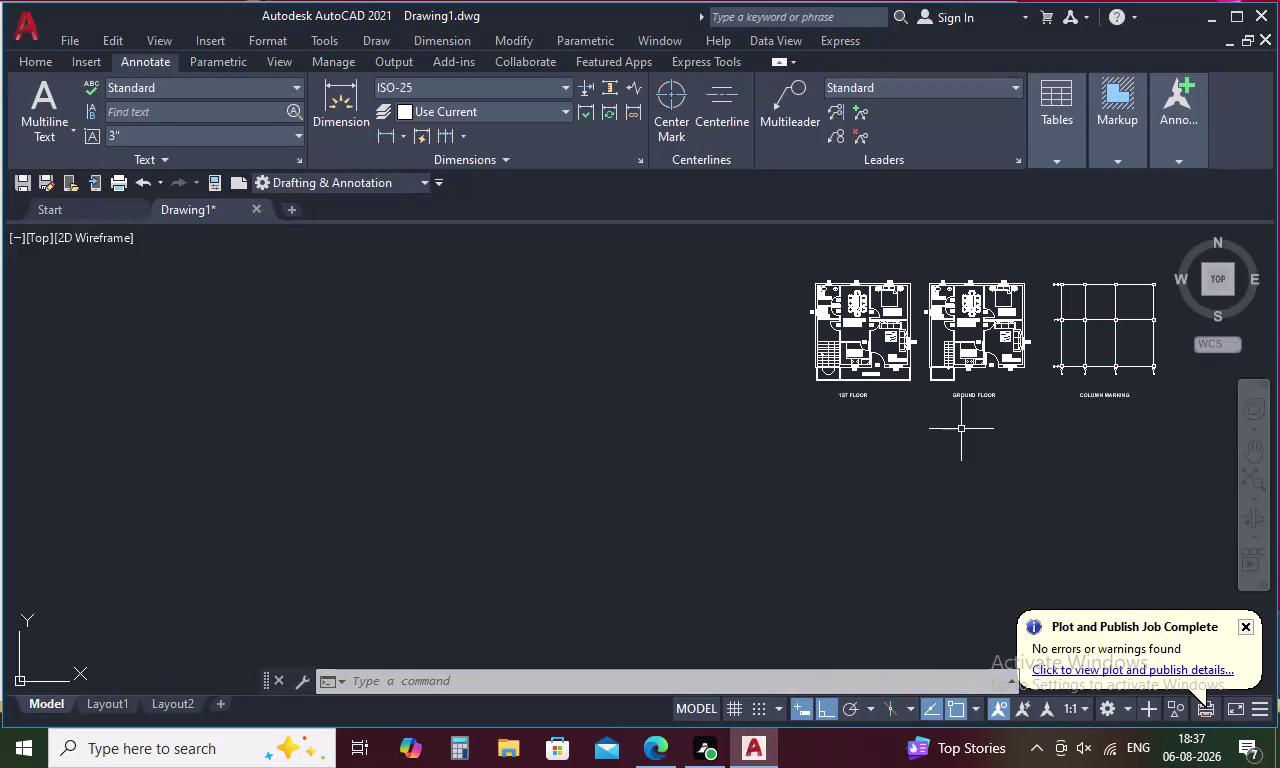
Frame the three floor plans and regenerate the drawing with REGEN.
middle_drag(961, 429, 888, 561)
scroll(up, 3)
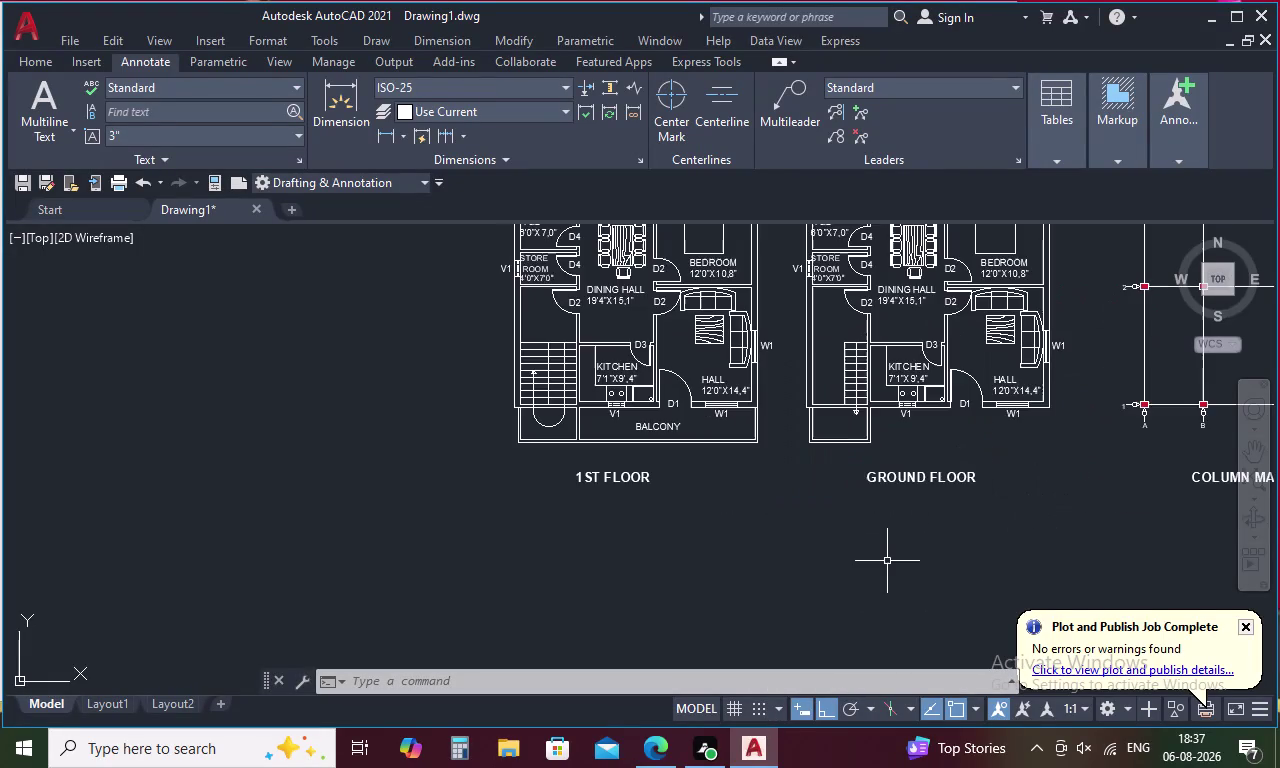
middle_drag(887, 561, 638, 654)
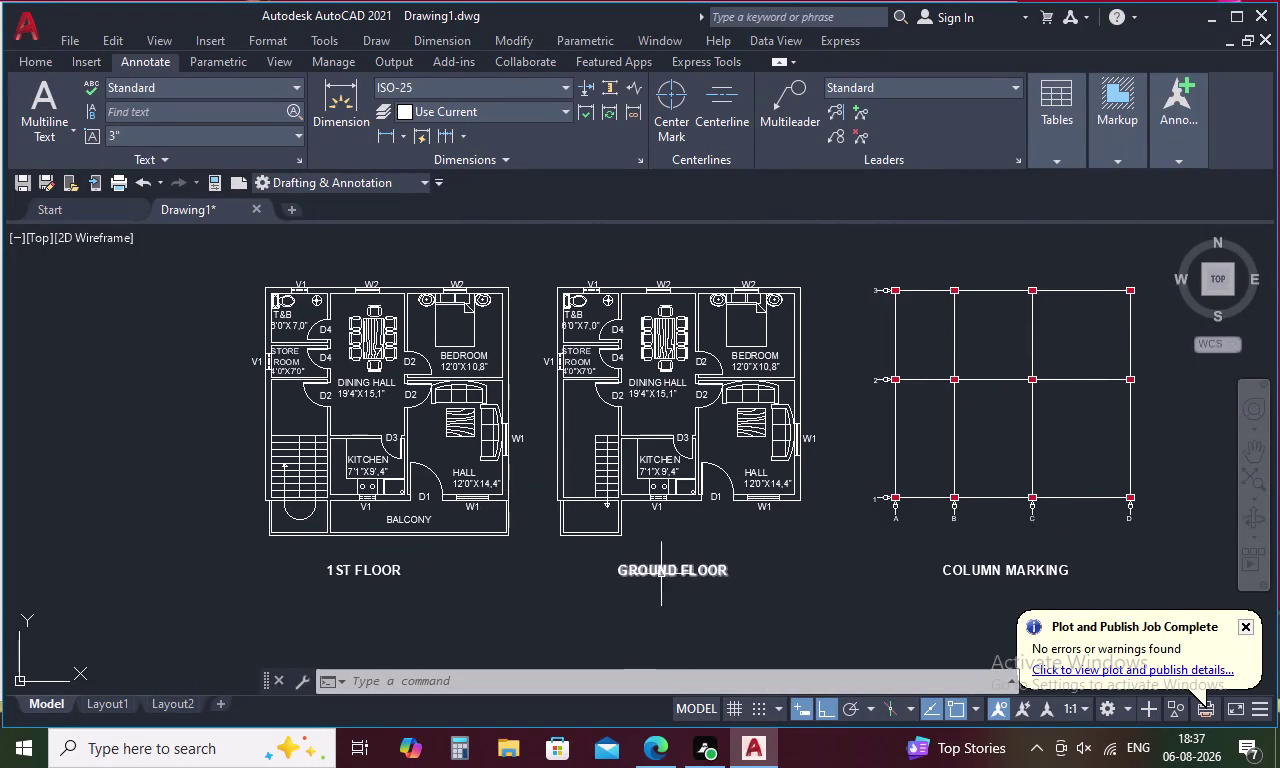
scroll(down, 3)
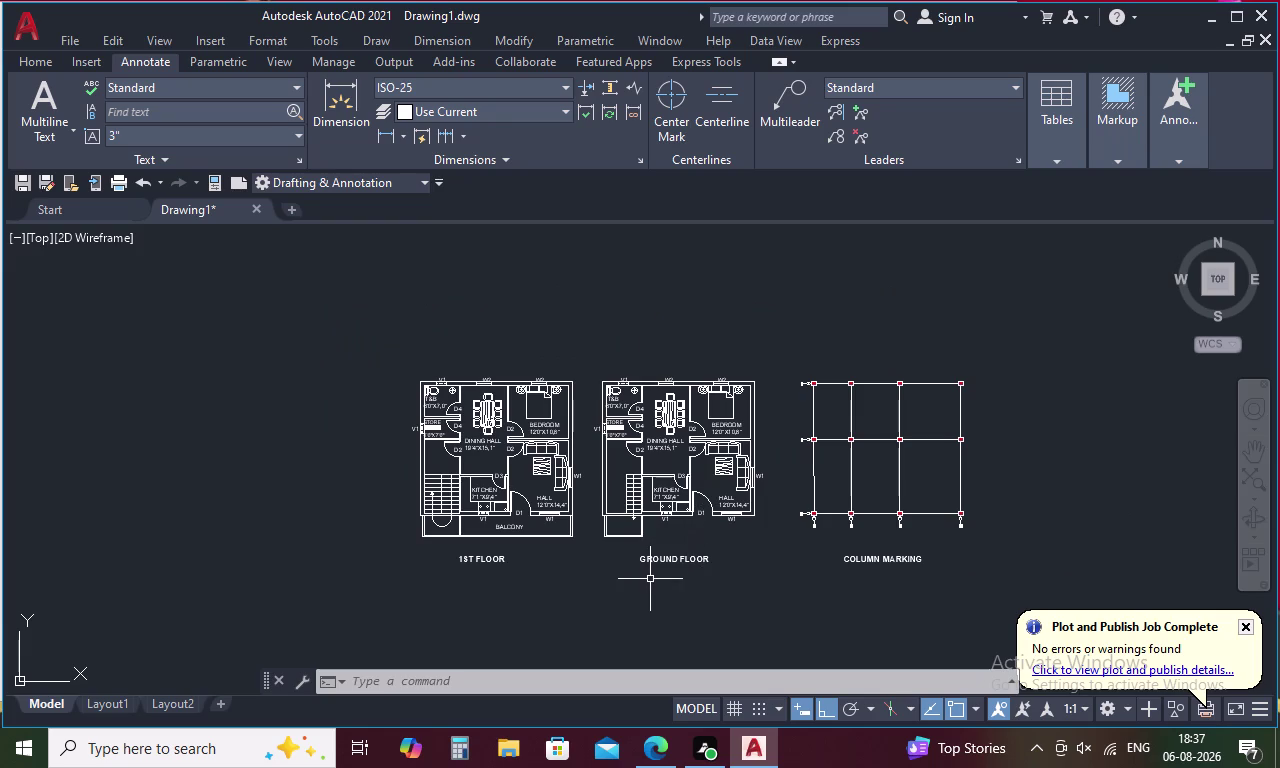
middle_drag(649, 576, 814, 526)
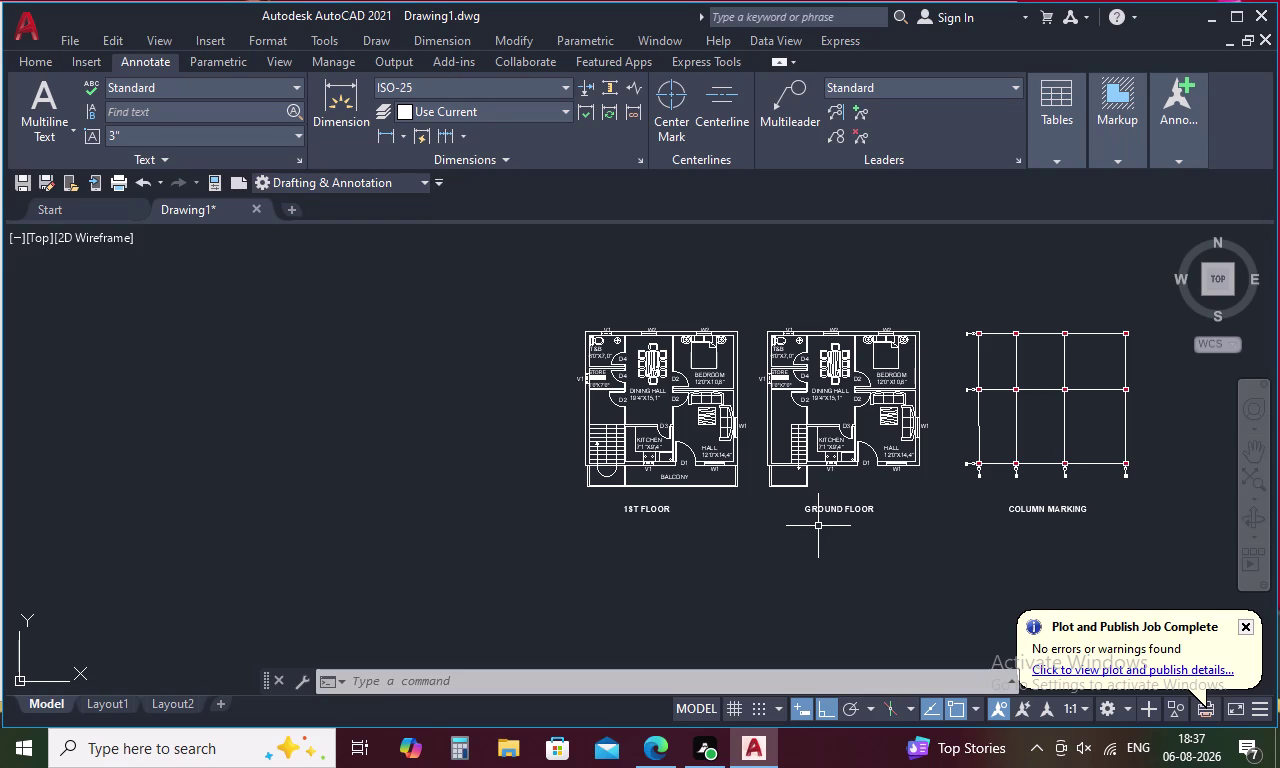
scroll(up, 3)
scroll(down, 3)
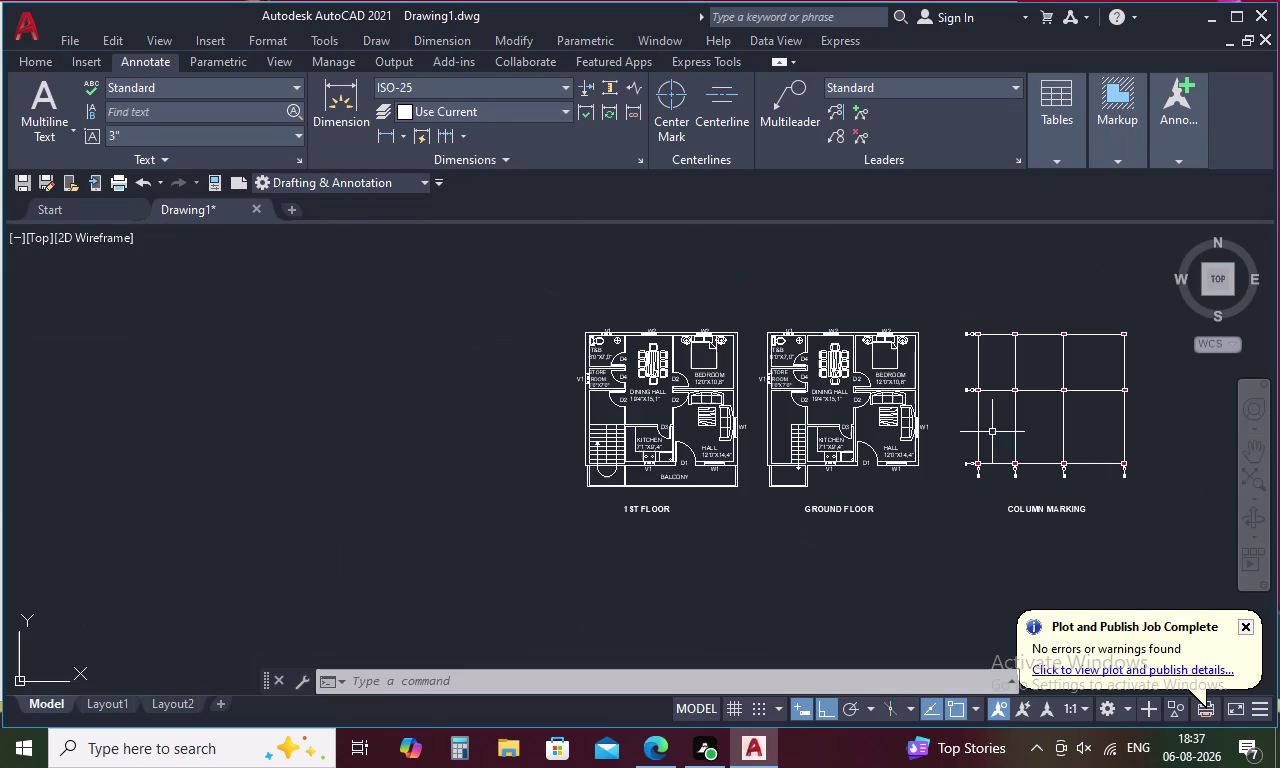
text(RE)
text(GE)
text(N)
key(space)
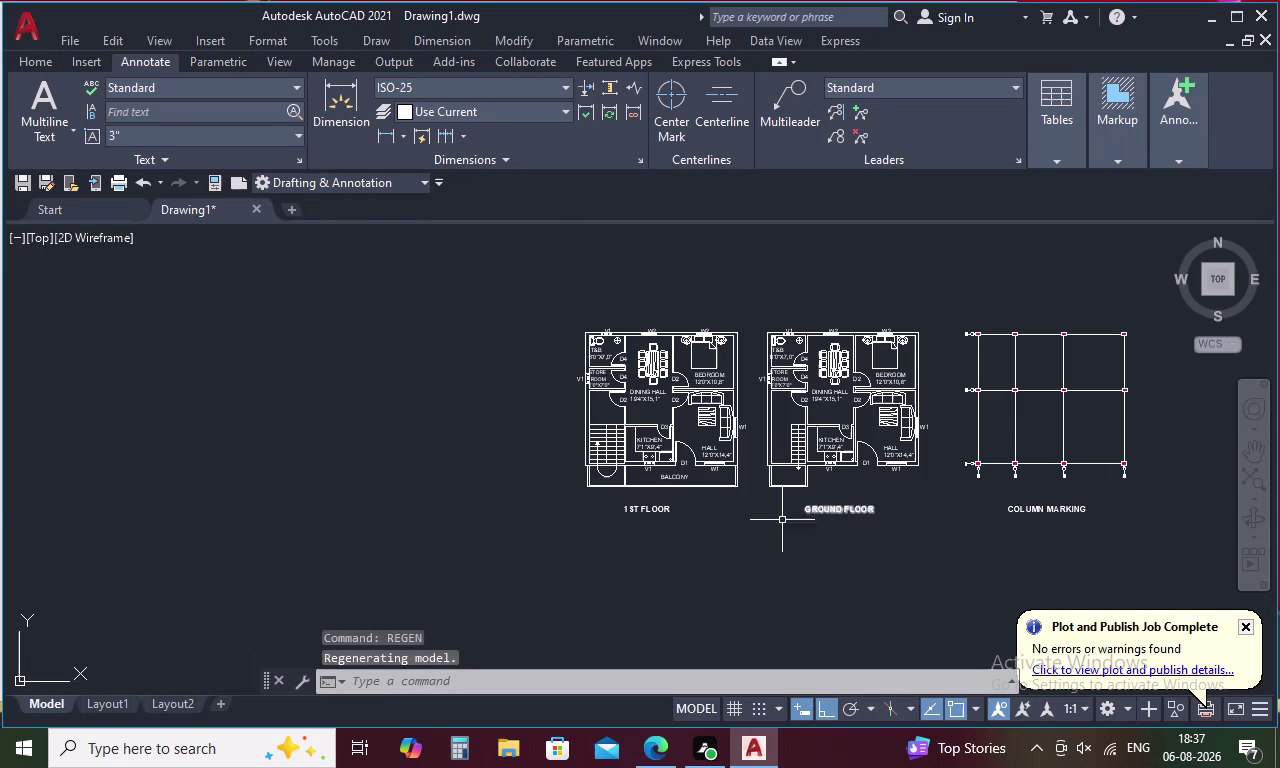
Zoom to the 1ST FLOOR plan and start an XLINE construction line.
middle_drag(623, 509, 657, 452)
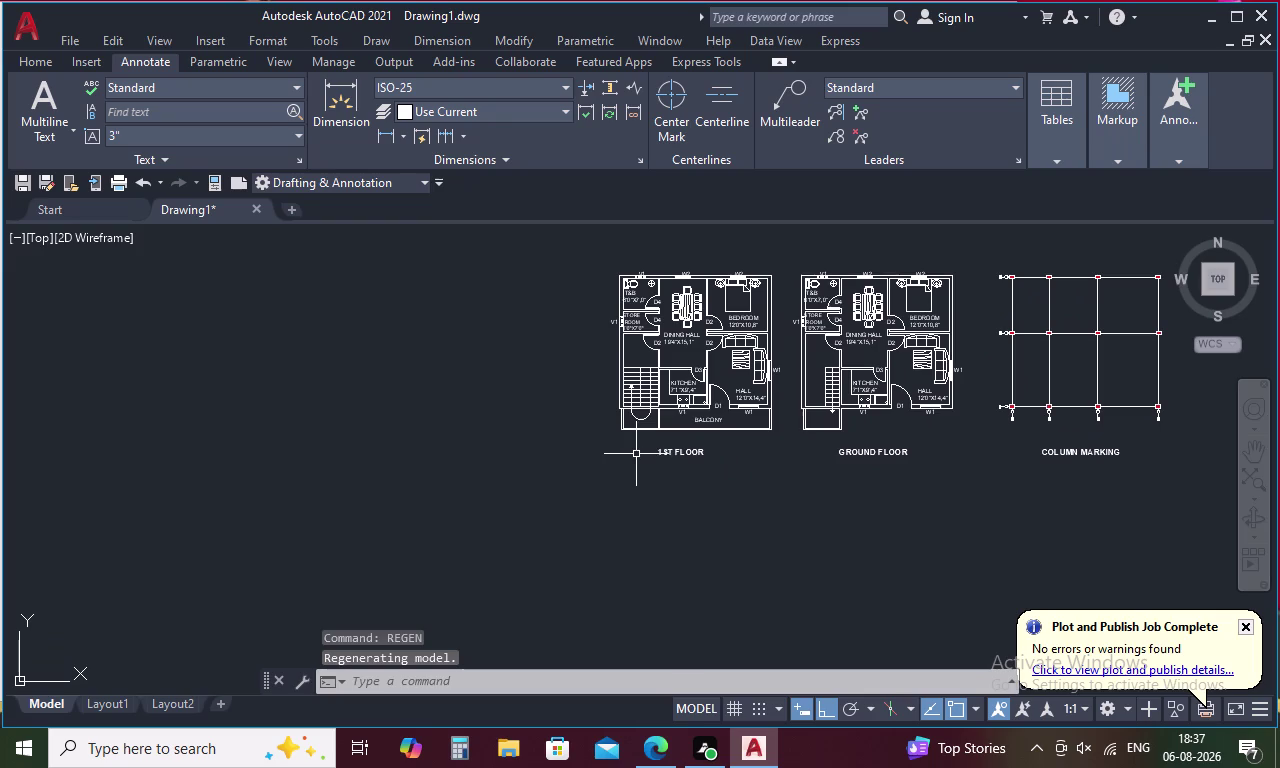
scroll(up, 3)
scroll(down, 3)
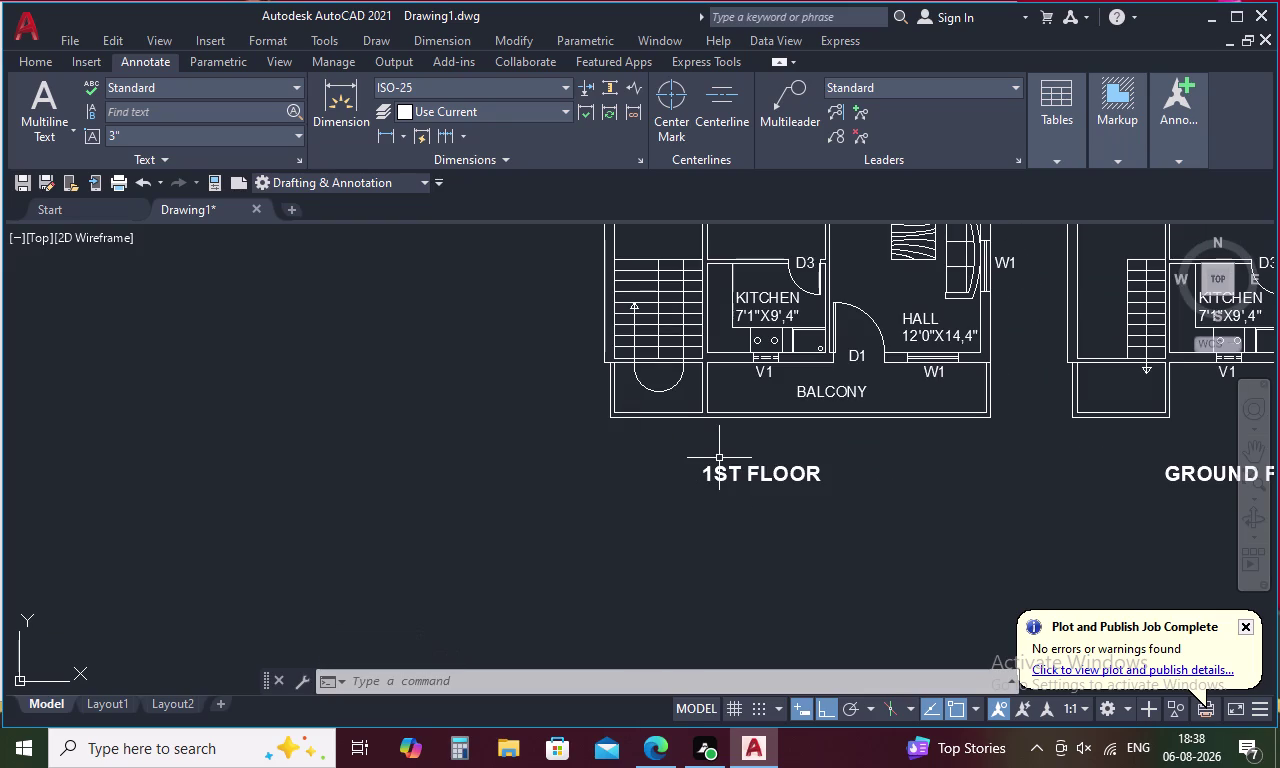
text(XL)
key(space)
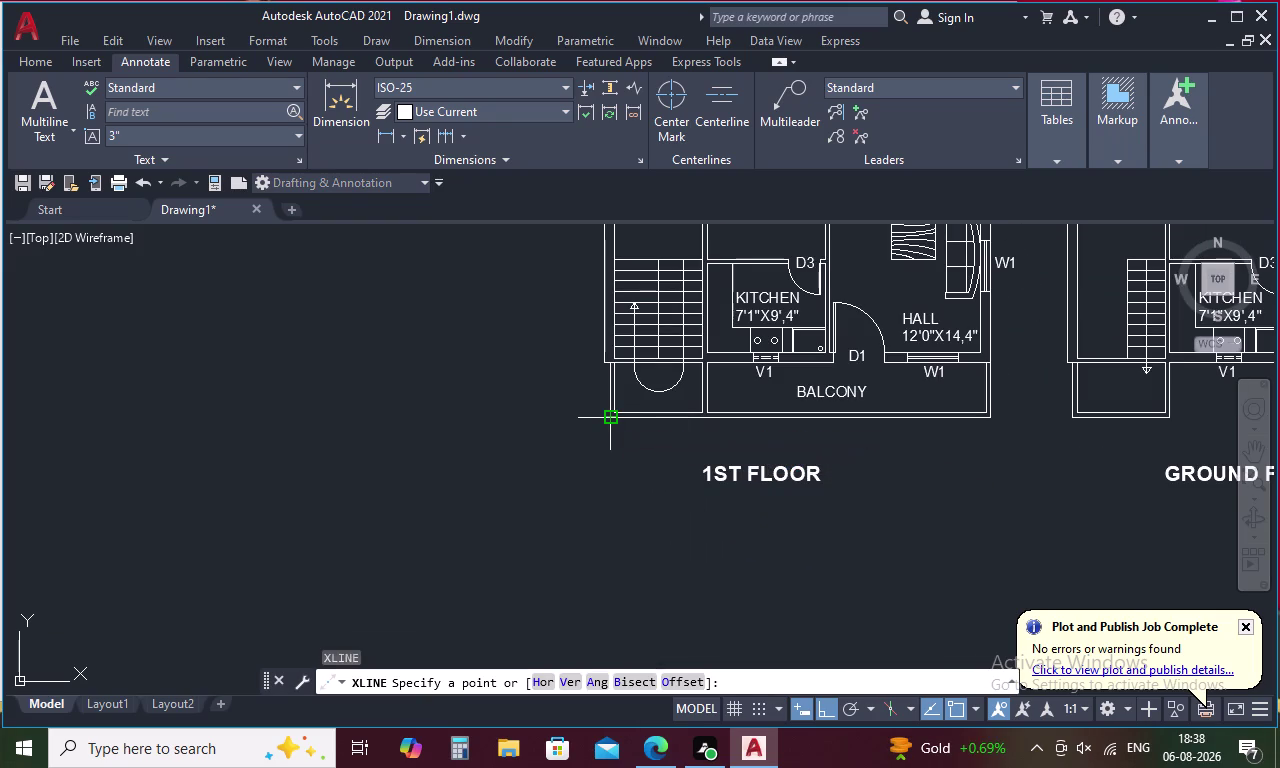
Place vertical construction lines through the 1ST FLOOR plan's left and right lower corners.
text(V)
key(space)
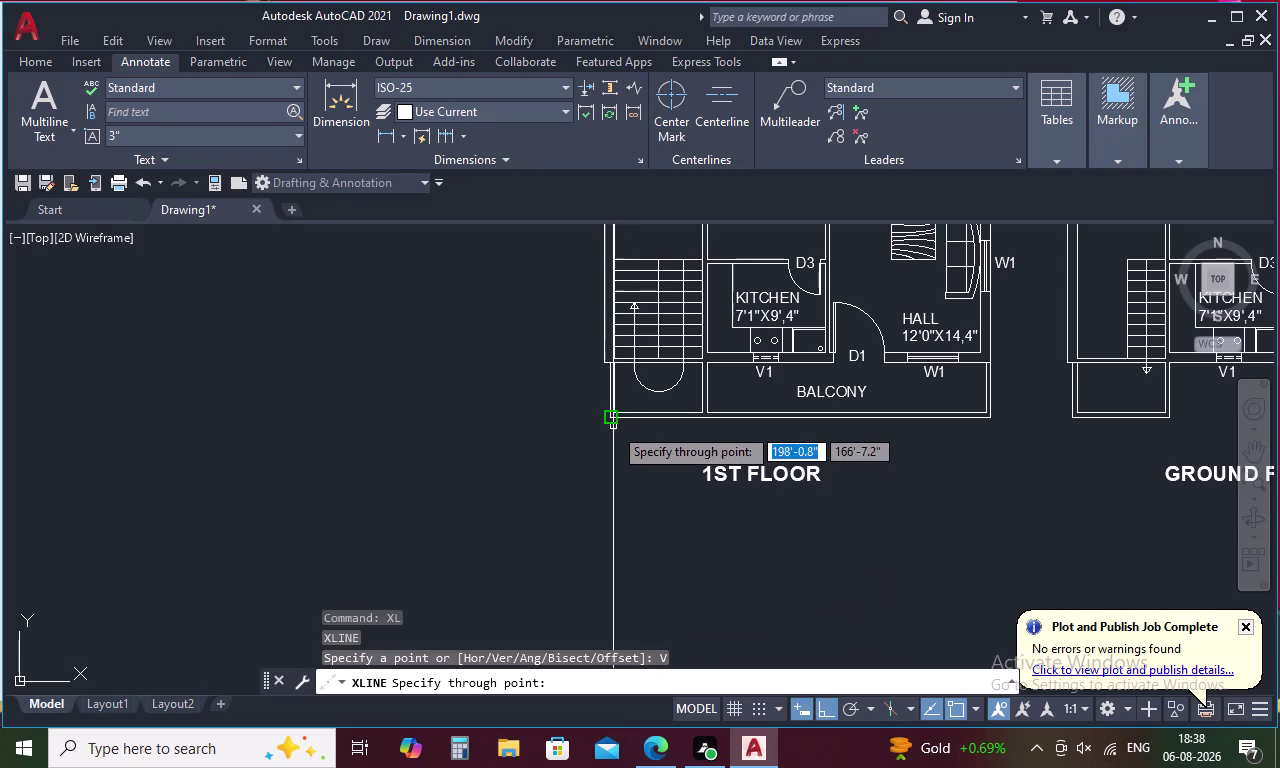
click(612, 416)
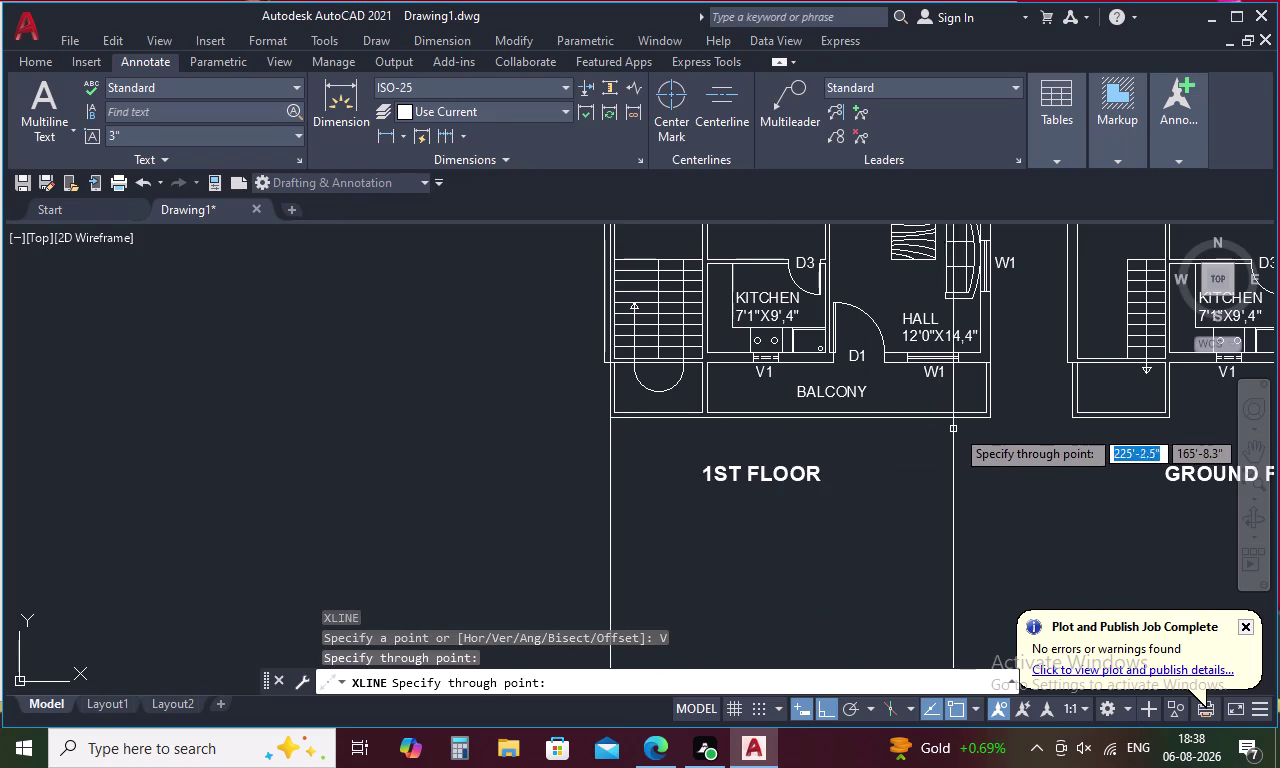
click(991, 421)
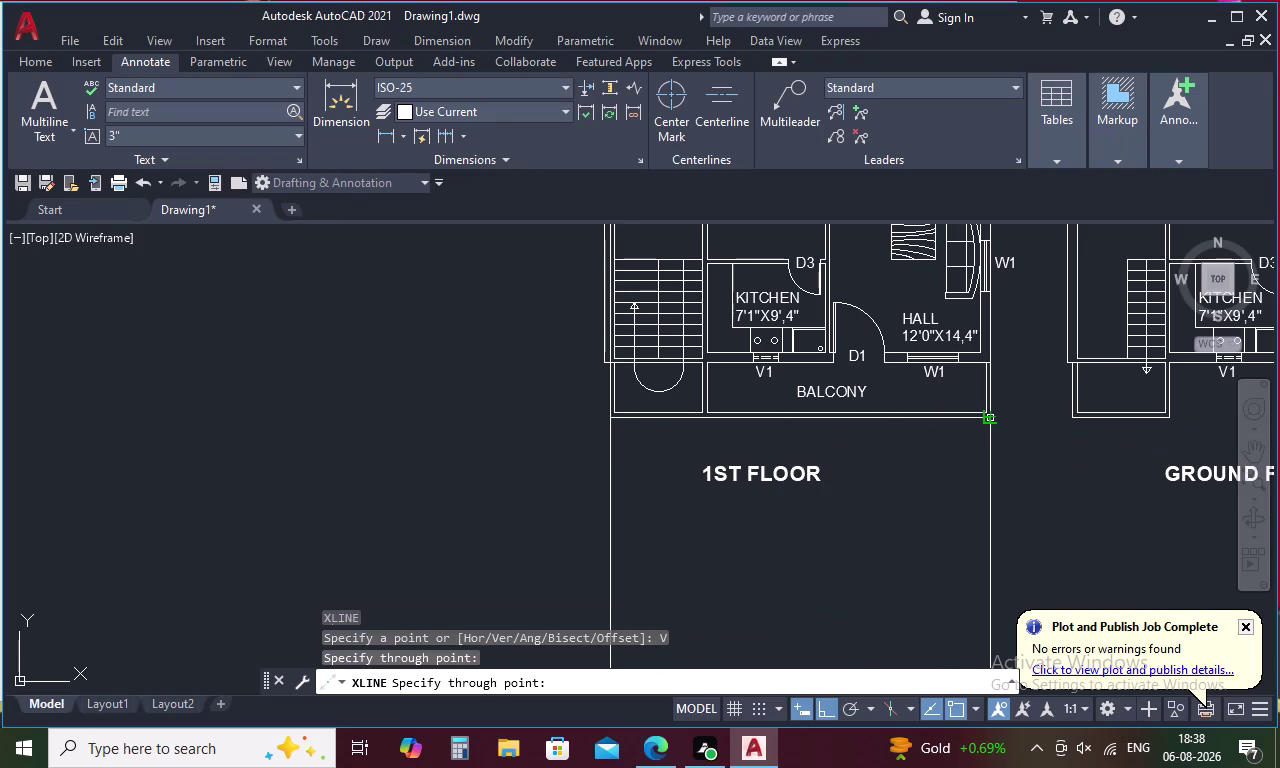
key(Escape)
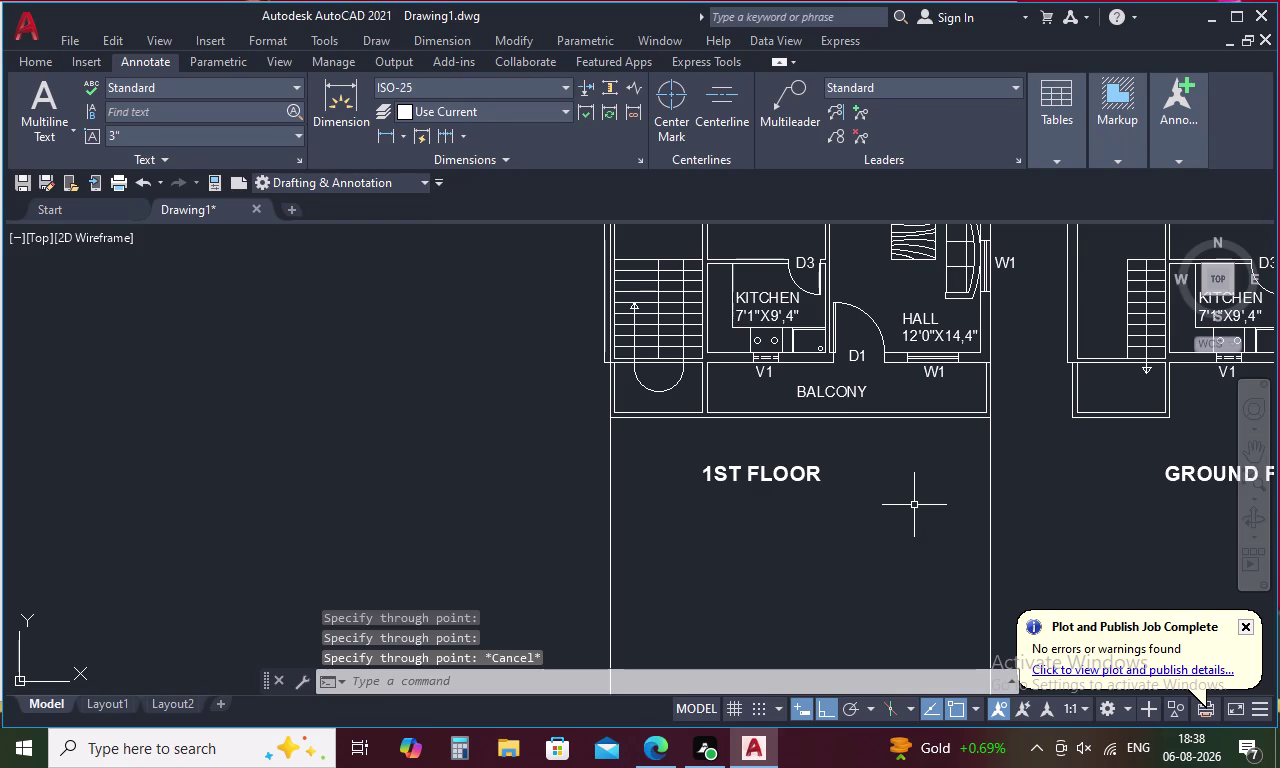
Place a horizontal construction line below the 1ST FLOOR plan.
text(XL)
key(space)
text(H)
key(space)
middle_drag(874, 564, 874, 473)
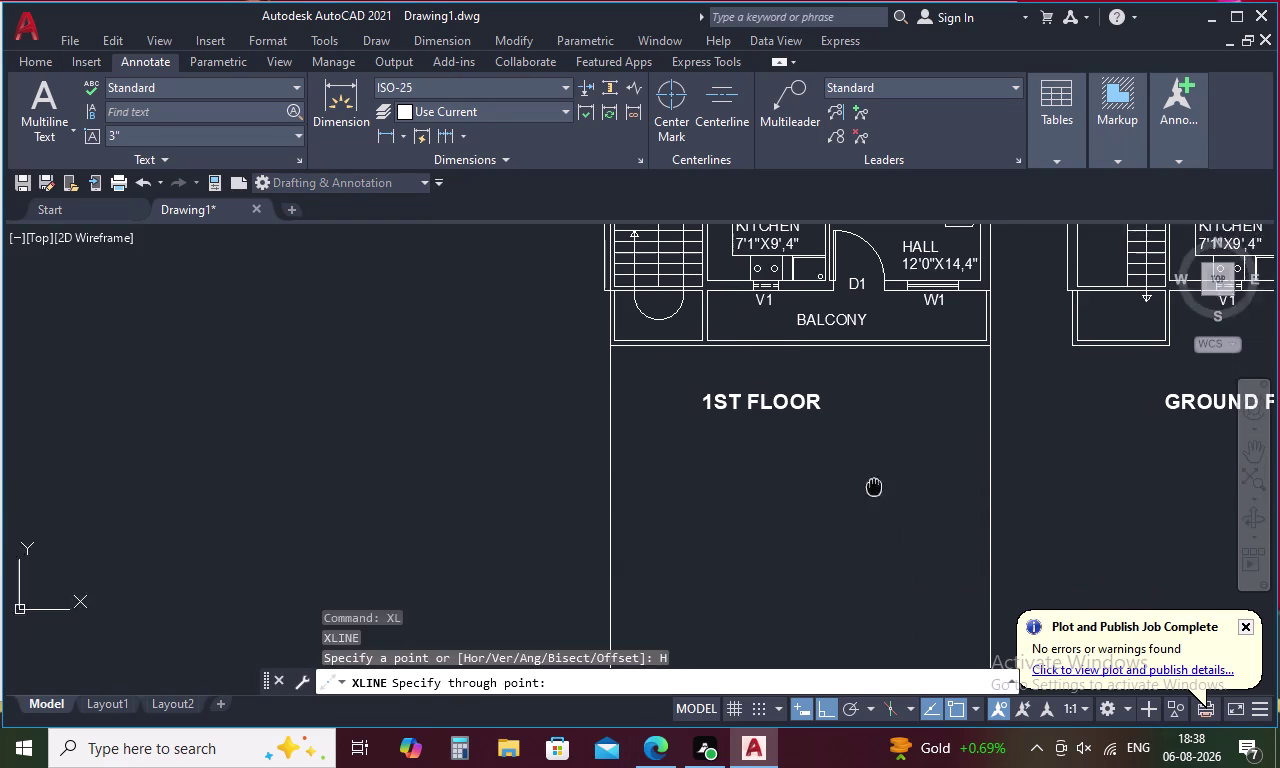
middle_drag(847, 597, 876, 449)
middle_drag(852, 544, 867, 464)
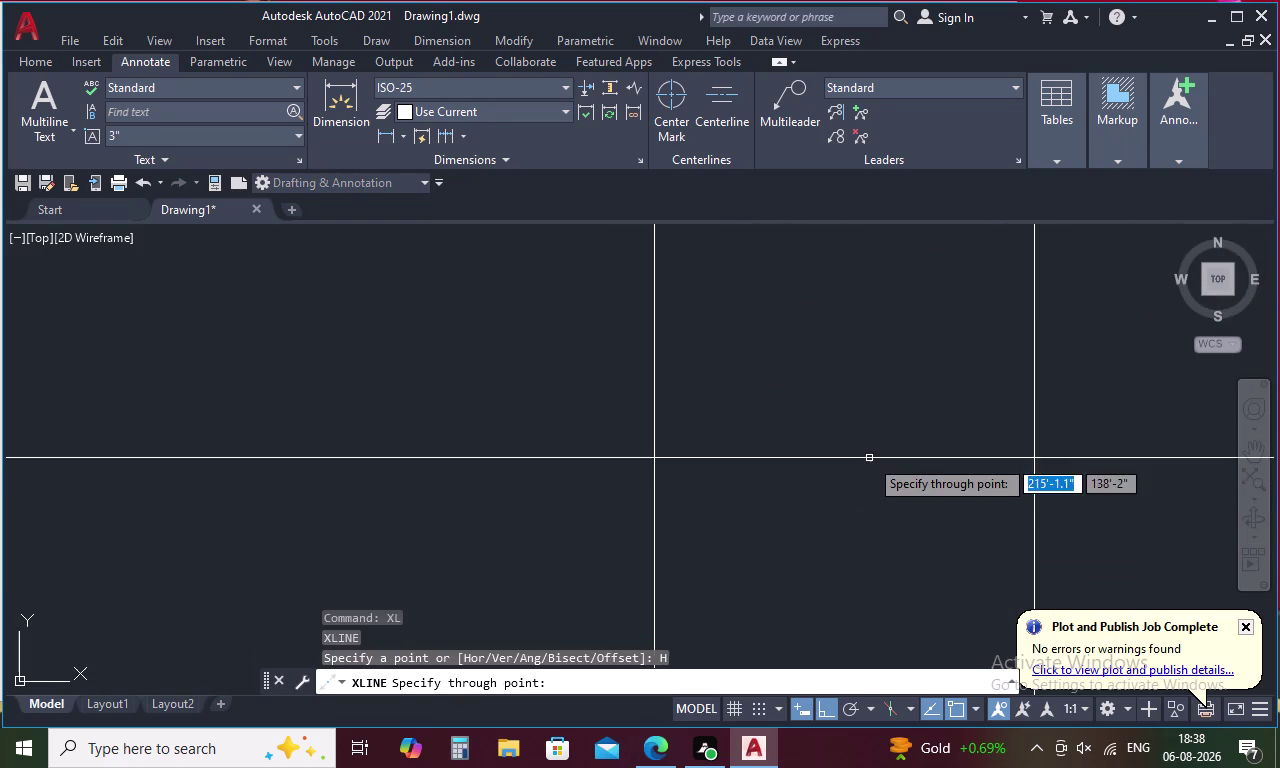
click(860, 502)
key(Escape)
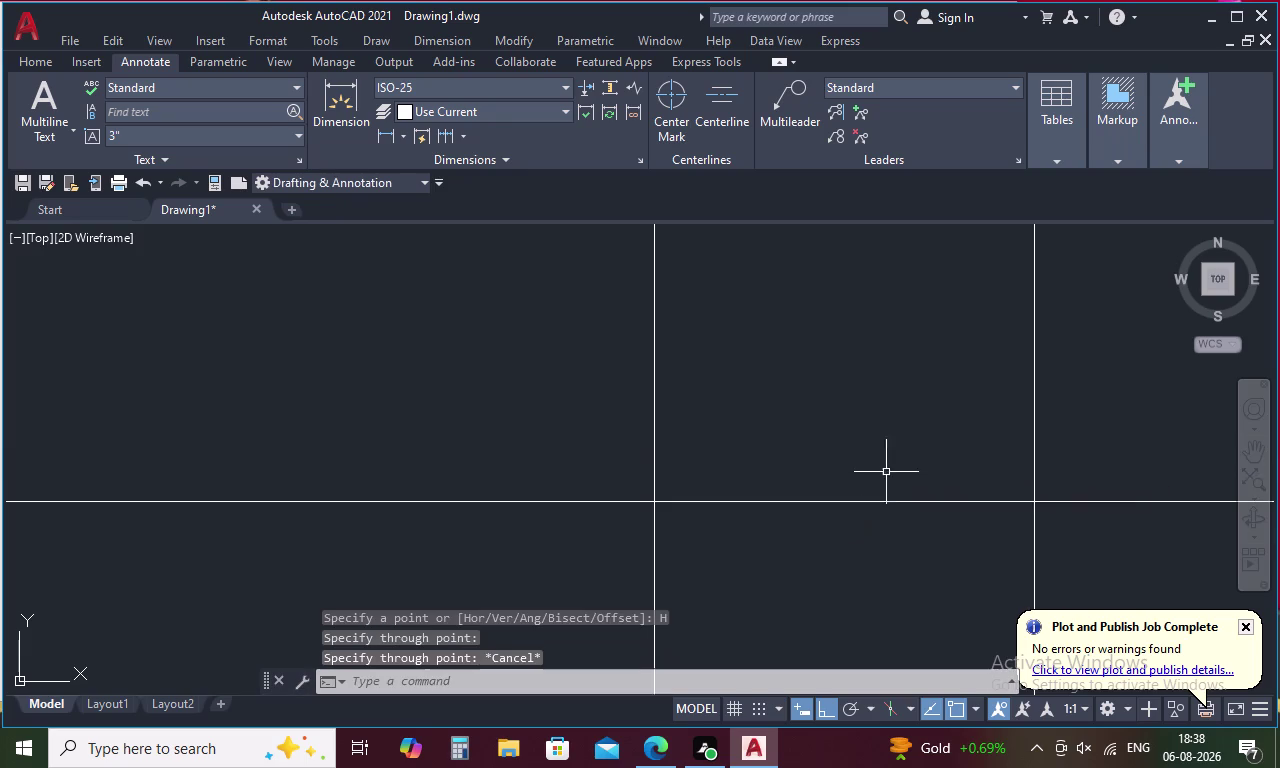
scroll(down, 3)
middle_drag(903, 420, 887, 461)
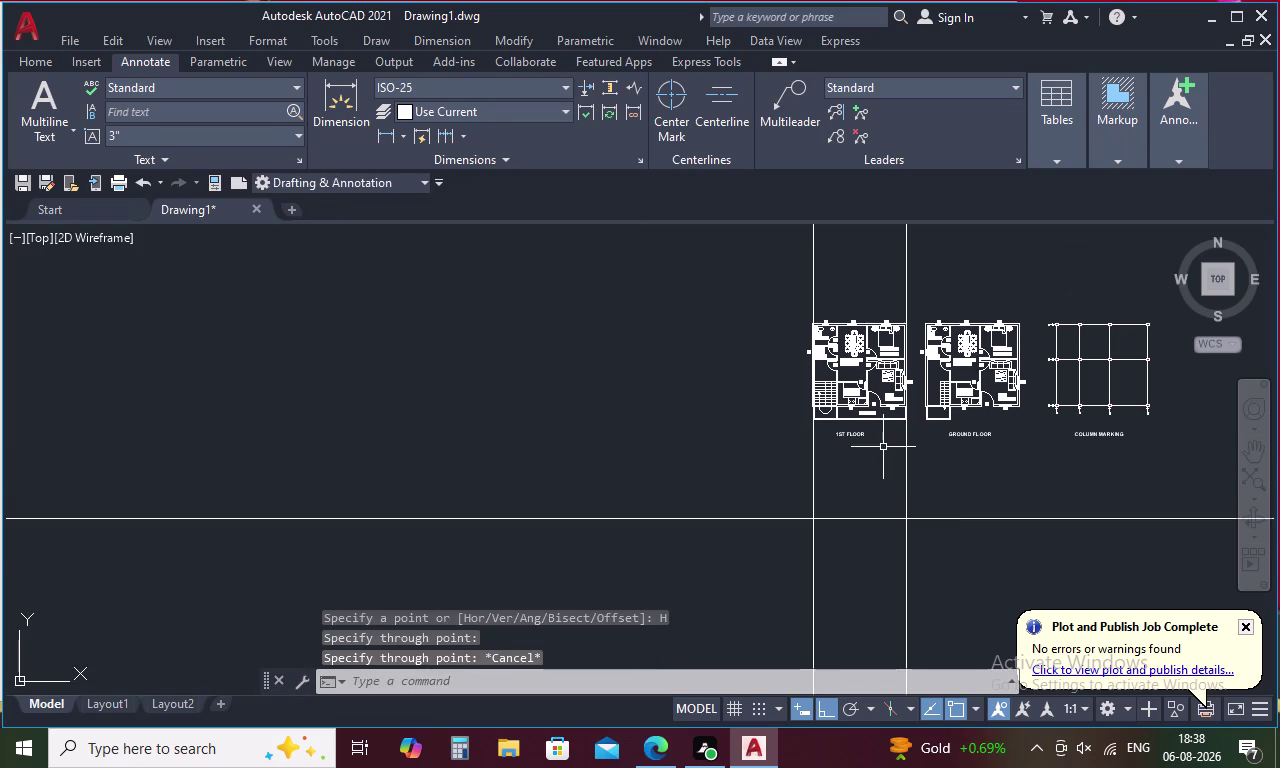
scroll(up, 3)
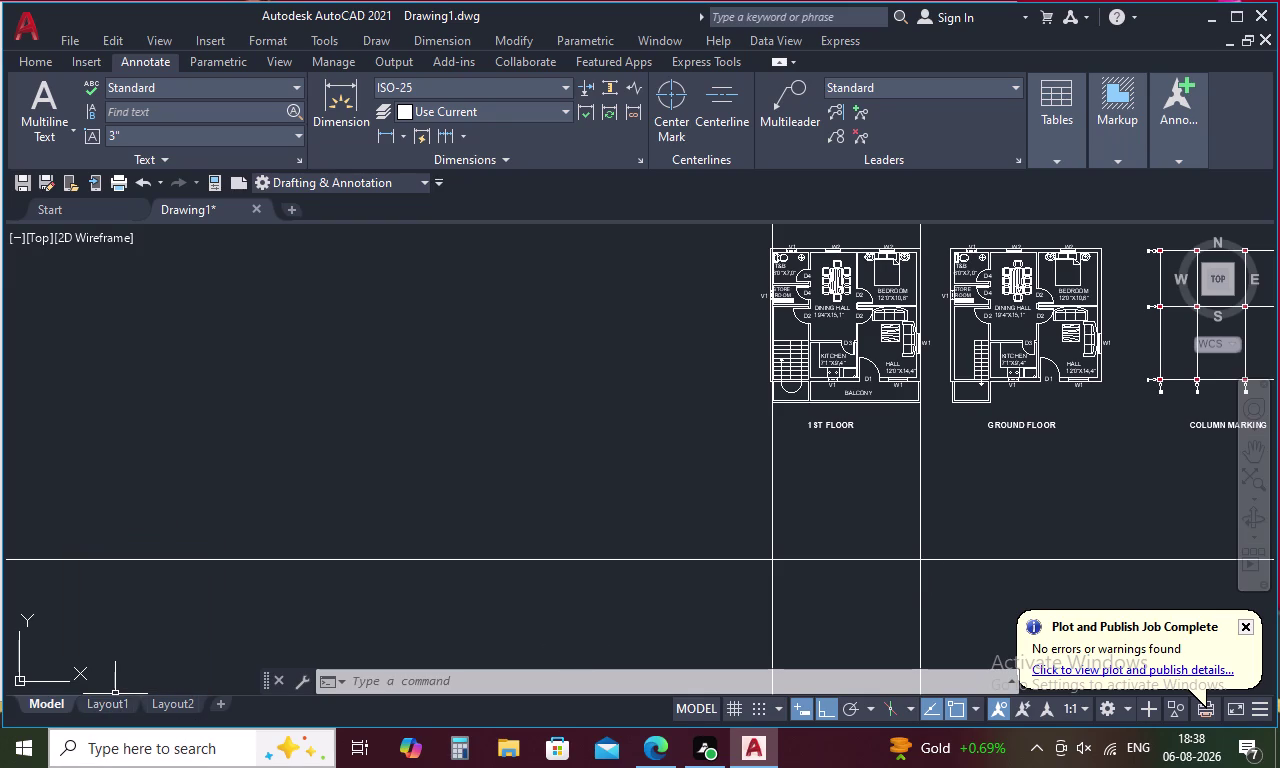
Trim the horizontal construction line's ends left and right of the plan.
key(t)
text(R)
key(space)
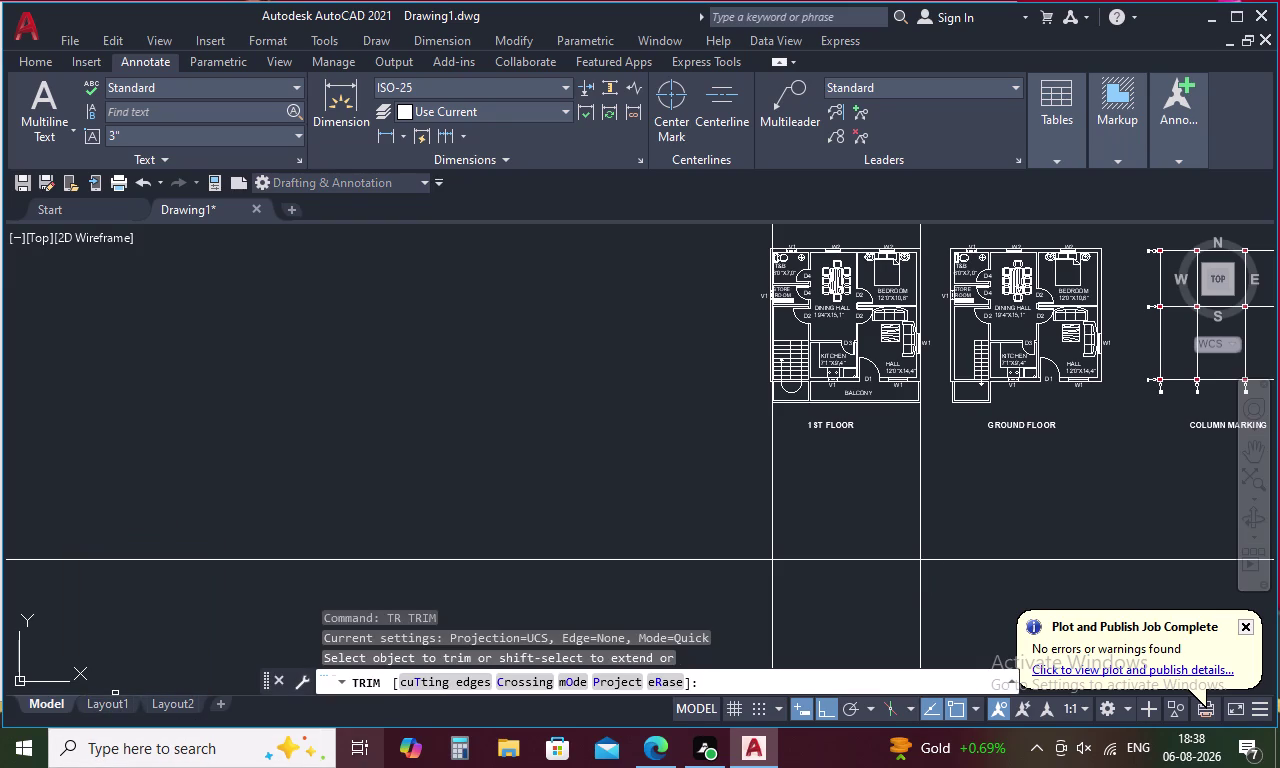
drag(650, 523, 640, 575)
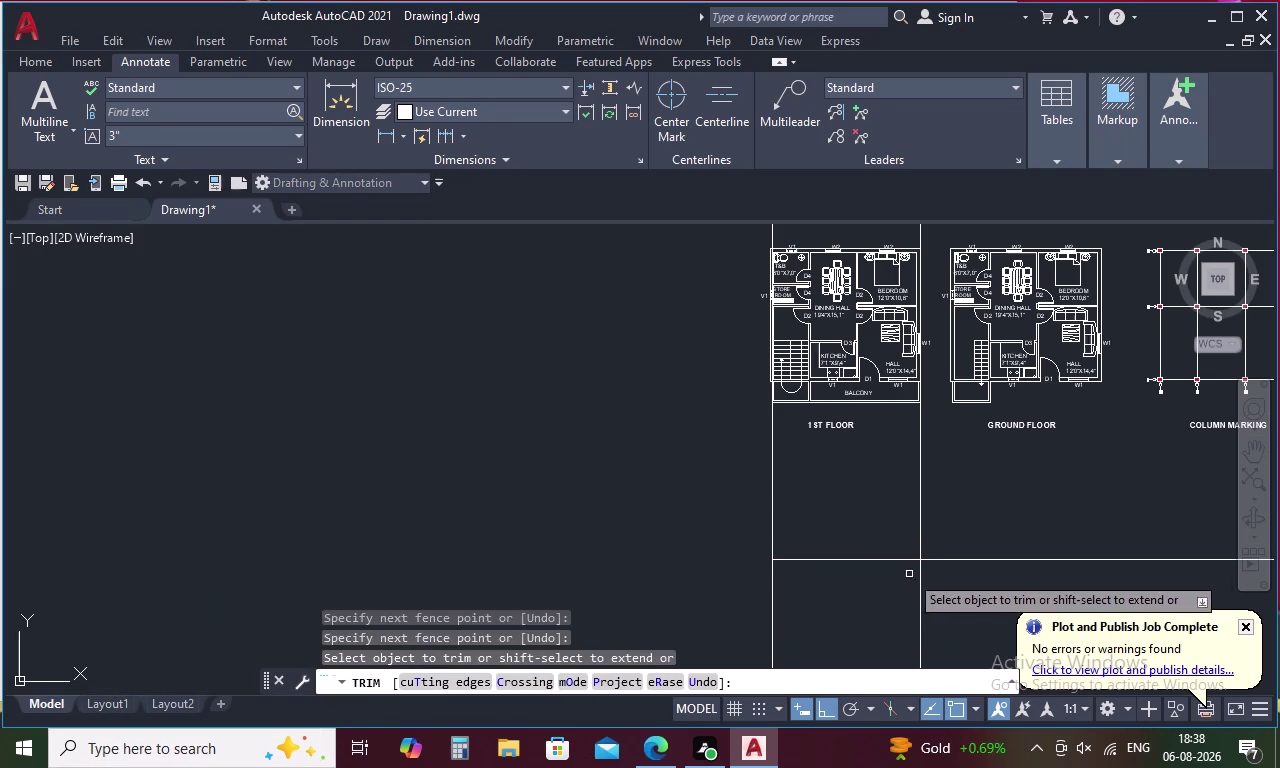
drag(996, 540, 1018, 600)
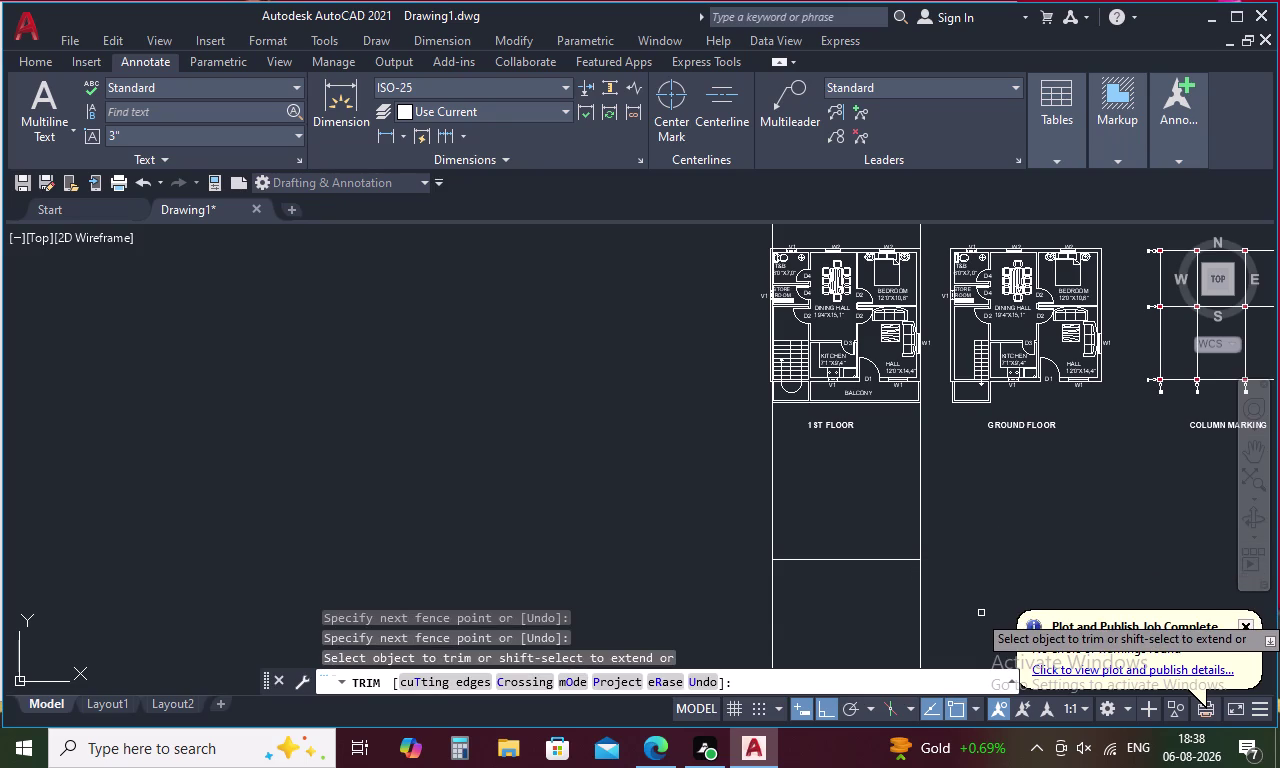
key(Escape)
Begin an offset with distance 2, then cancel it.
key(o)
key(space)
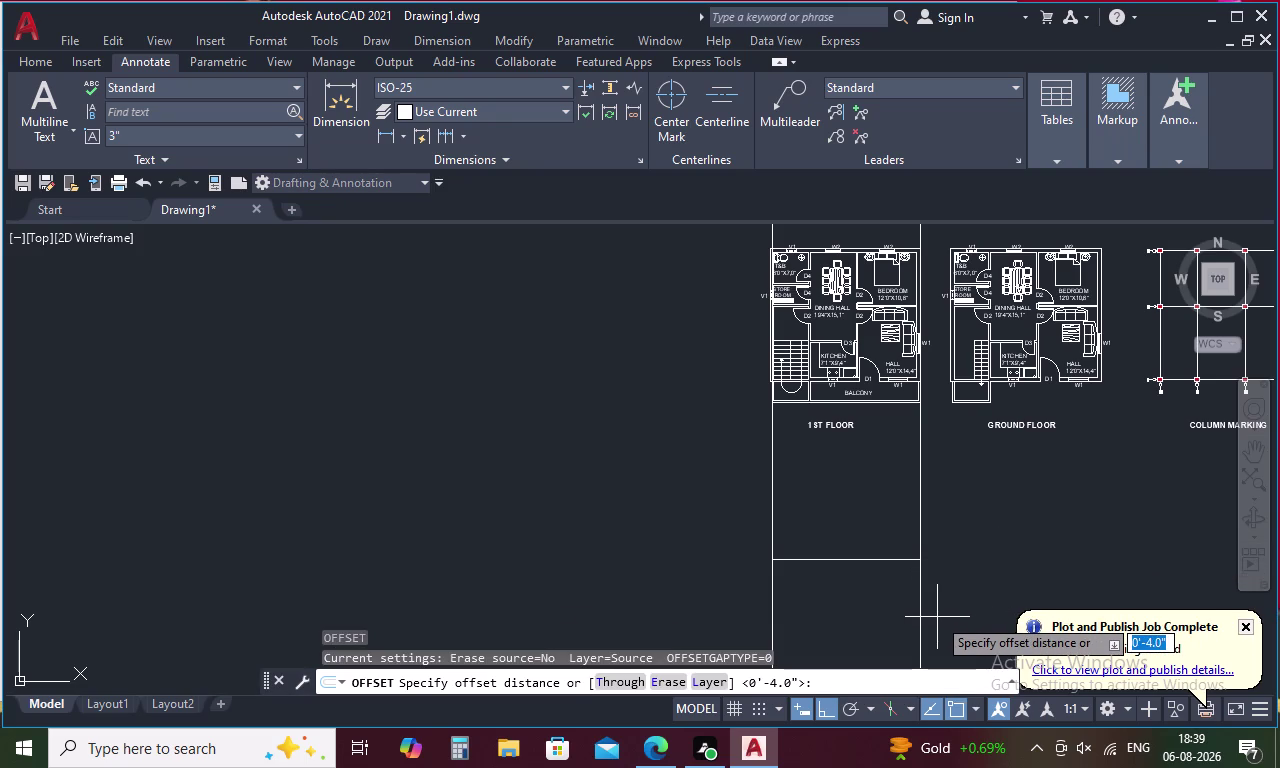
key(2)
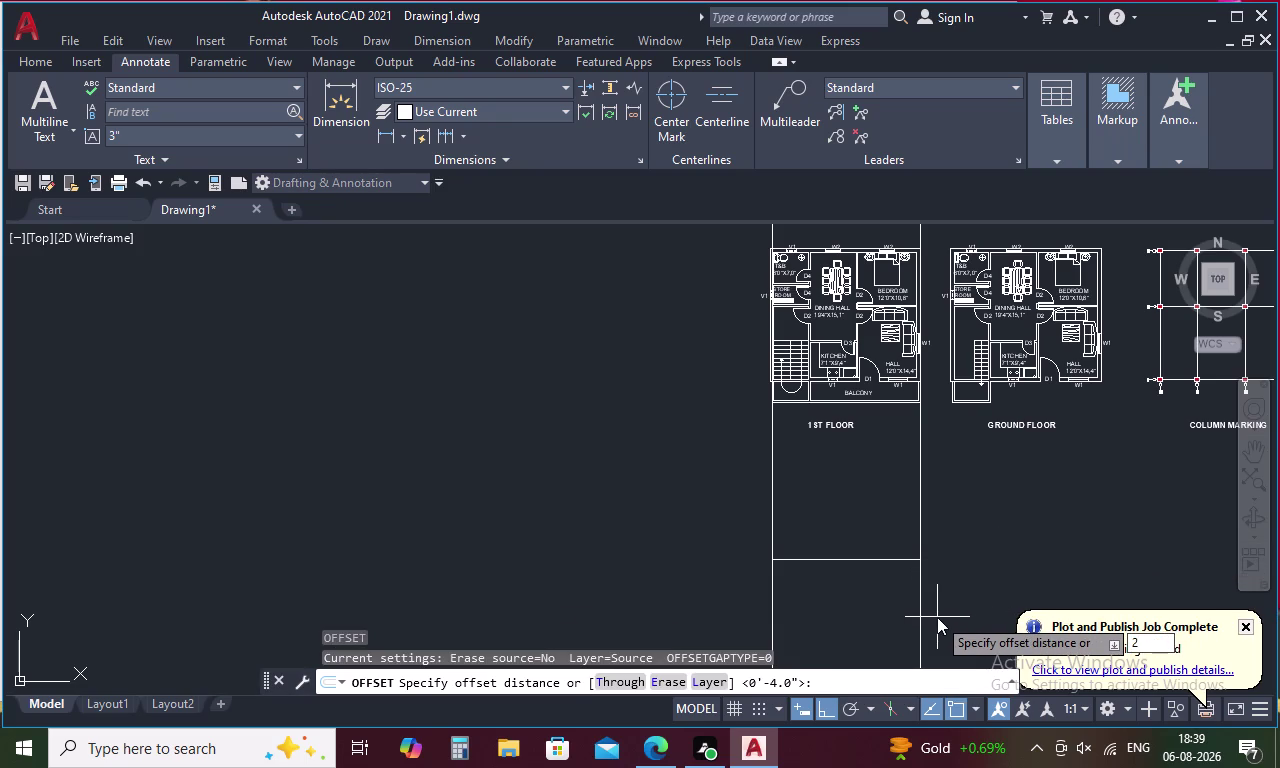
key(Escape)
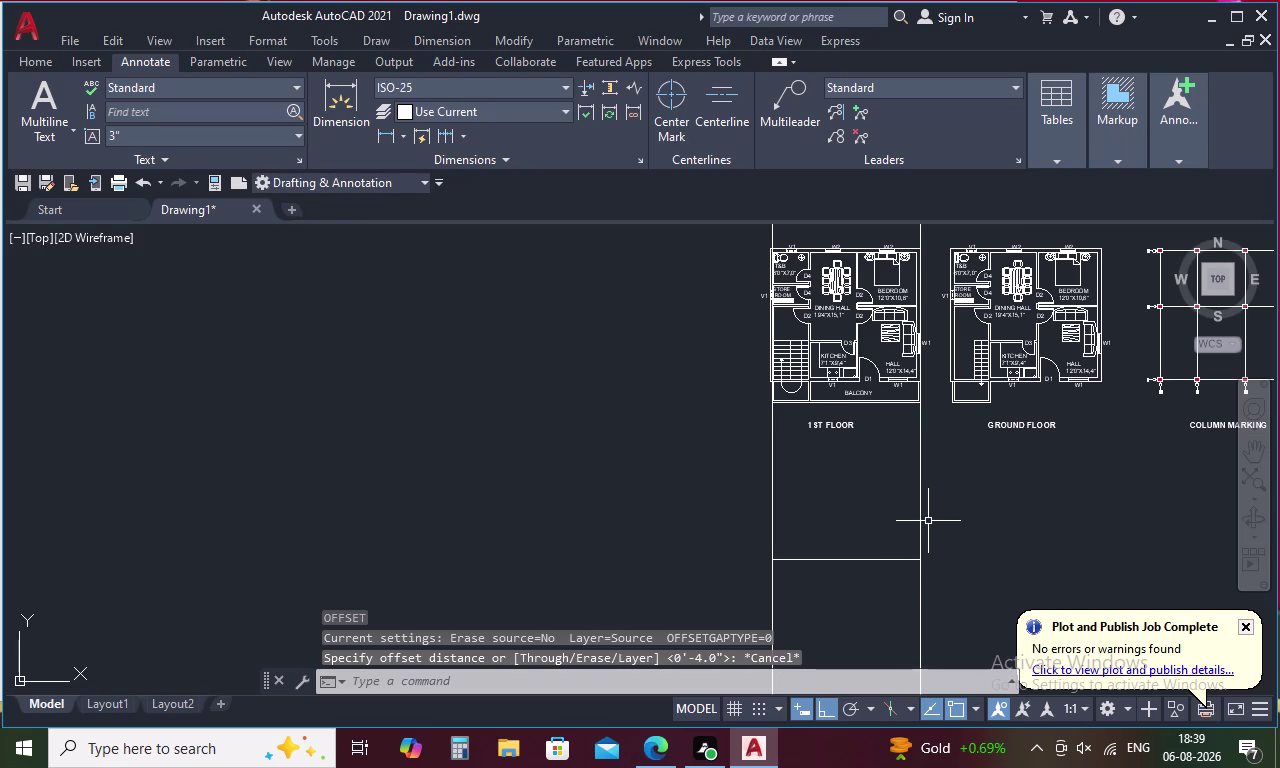
key(Escape)
Select and erase the three construction lines around the 1ST FLOOR plan.
drag(958, 488, 779, 488)
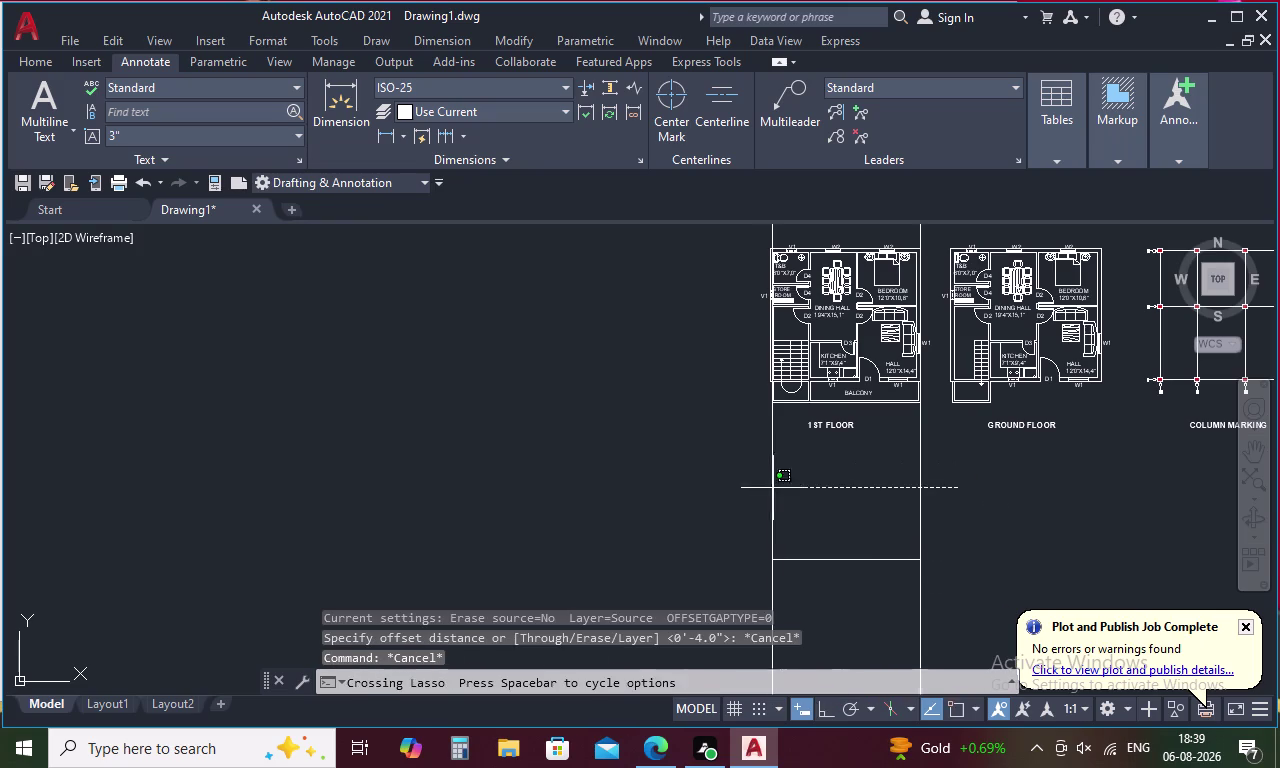
drag(779, 488, 676, 487)
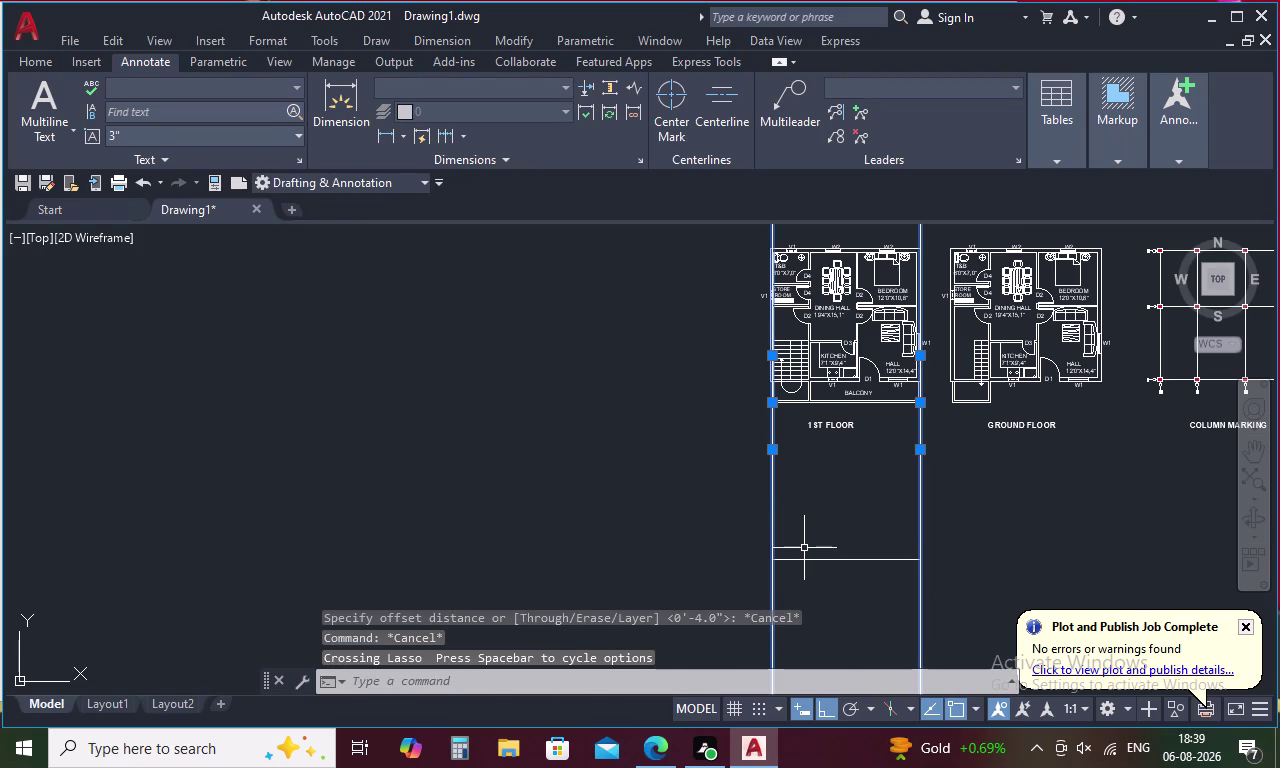
click(812, 557)
click(815, 560)
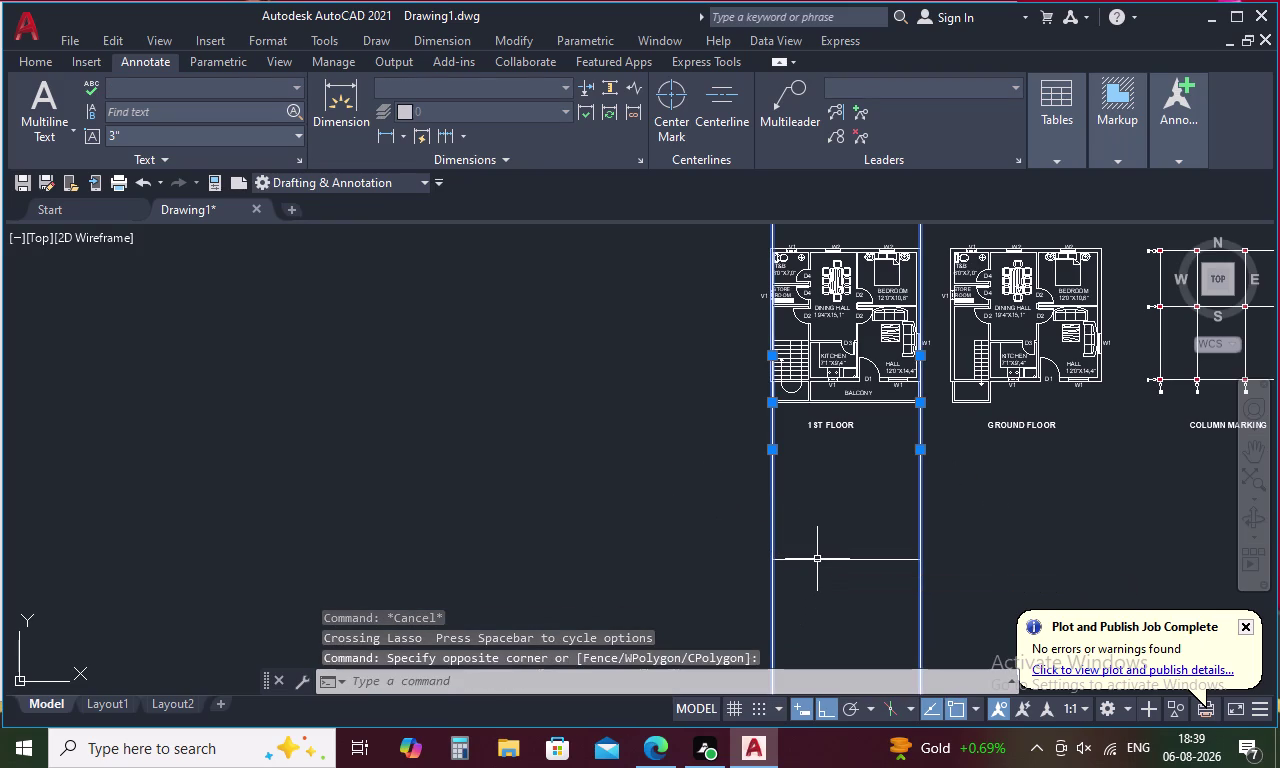
click(817, 559)
key(Delete)
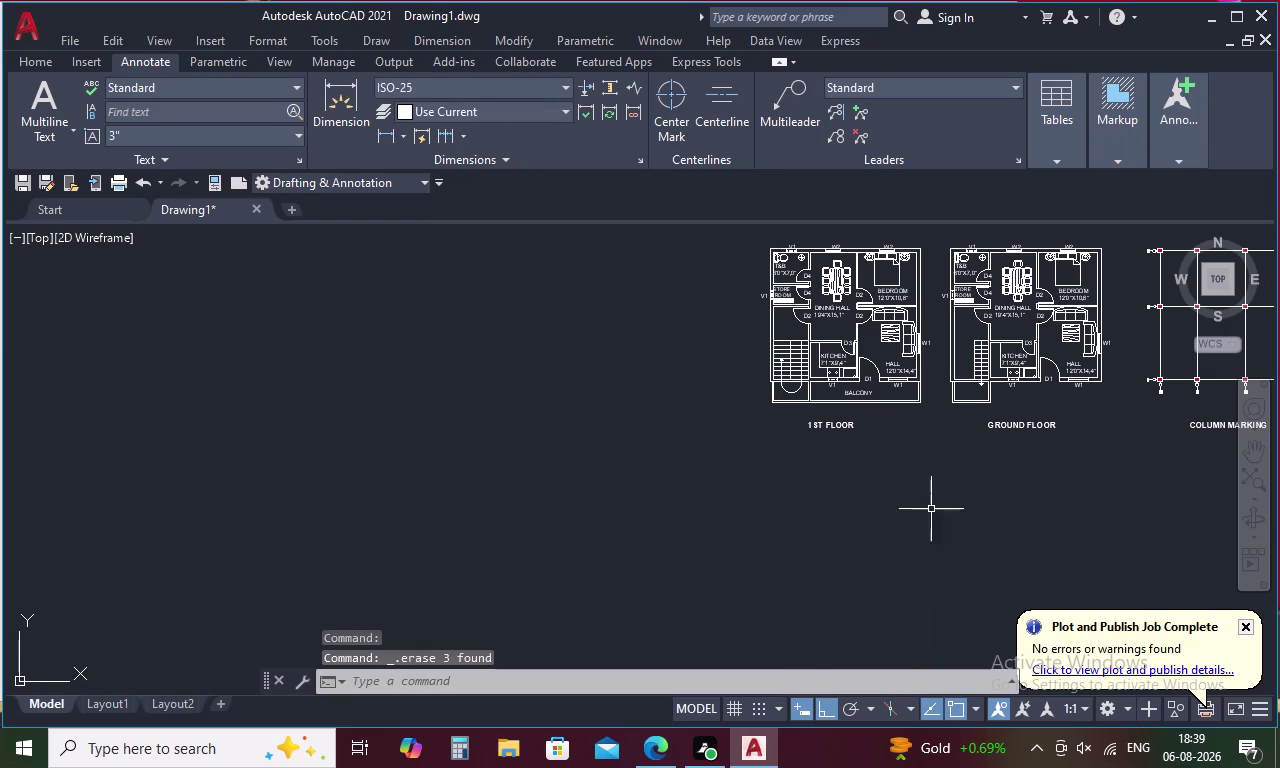
Start a new XLINE construction line.
key(l)
key(Escape)
text(XL)
key(space)
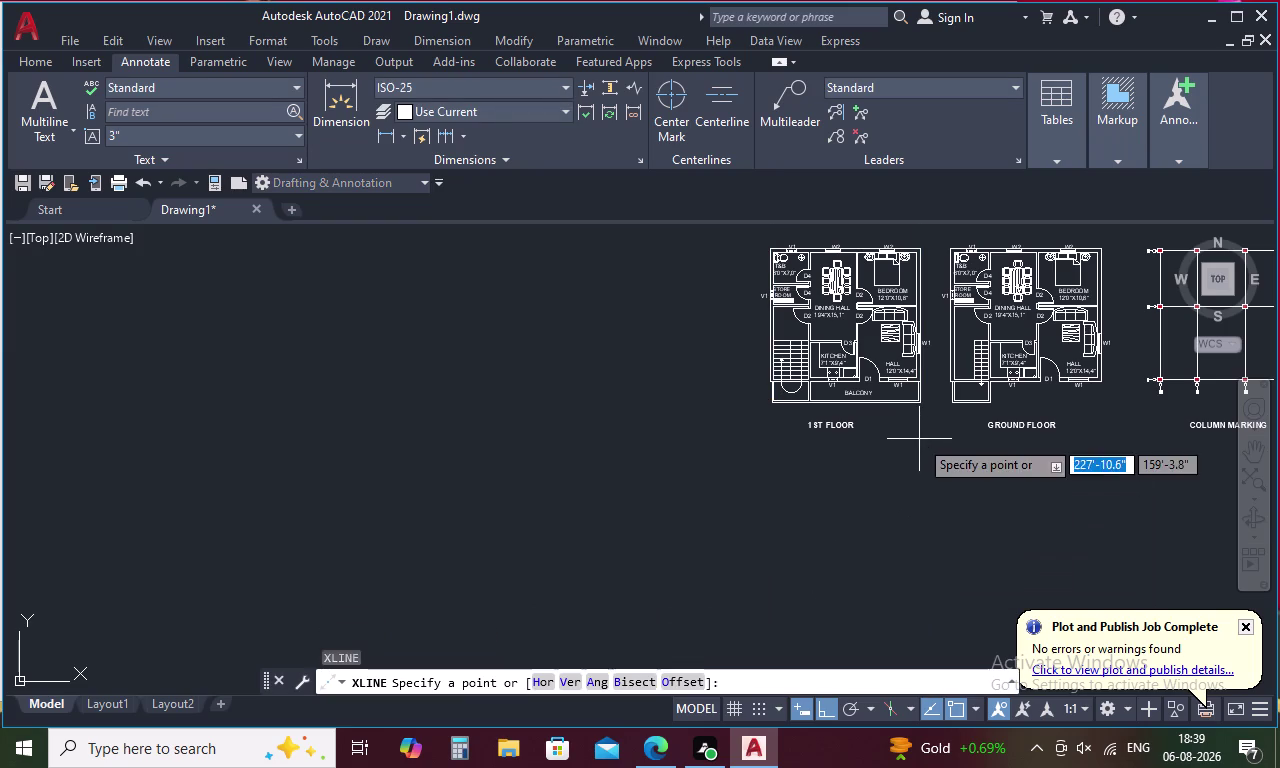
Drop vertical construction lines through the ground-floor plan's left and right outer walls.
scroll(up, 3)
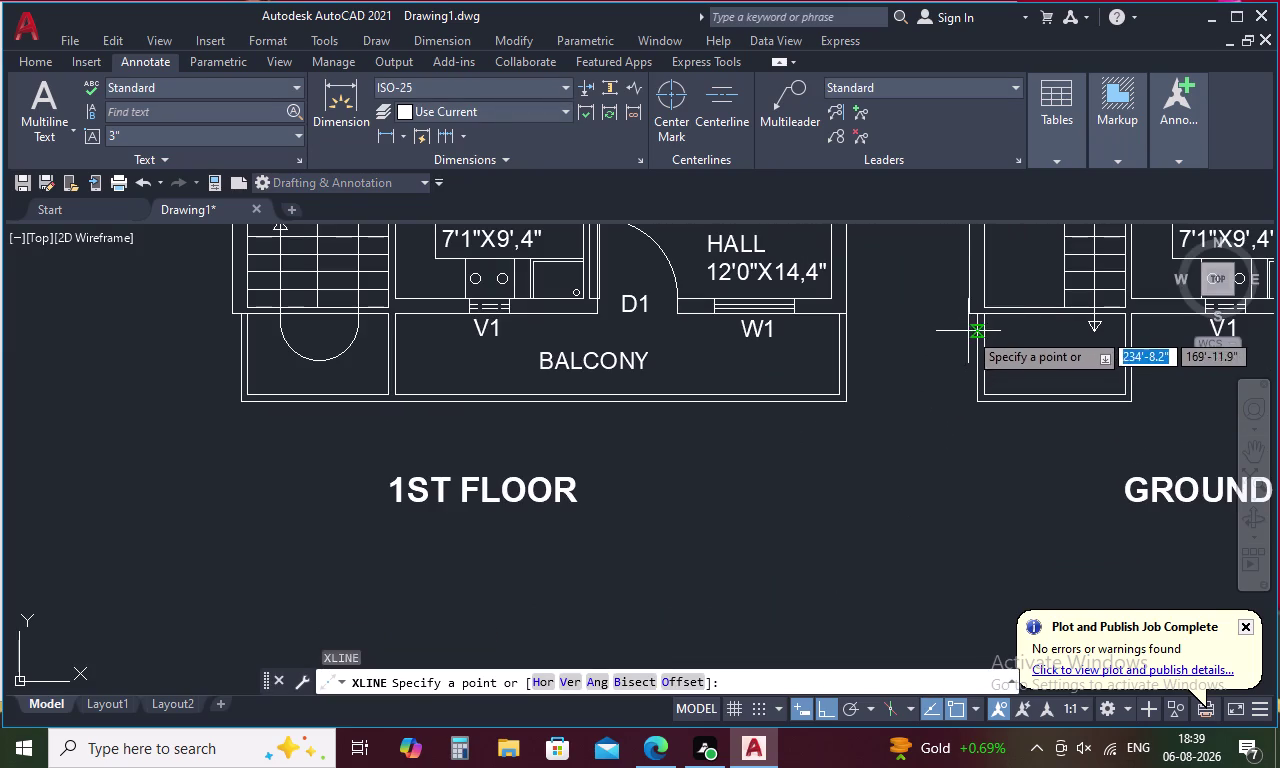
key(v)
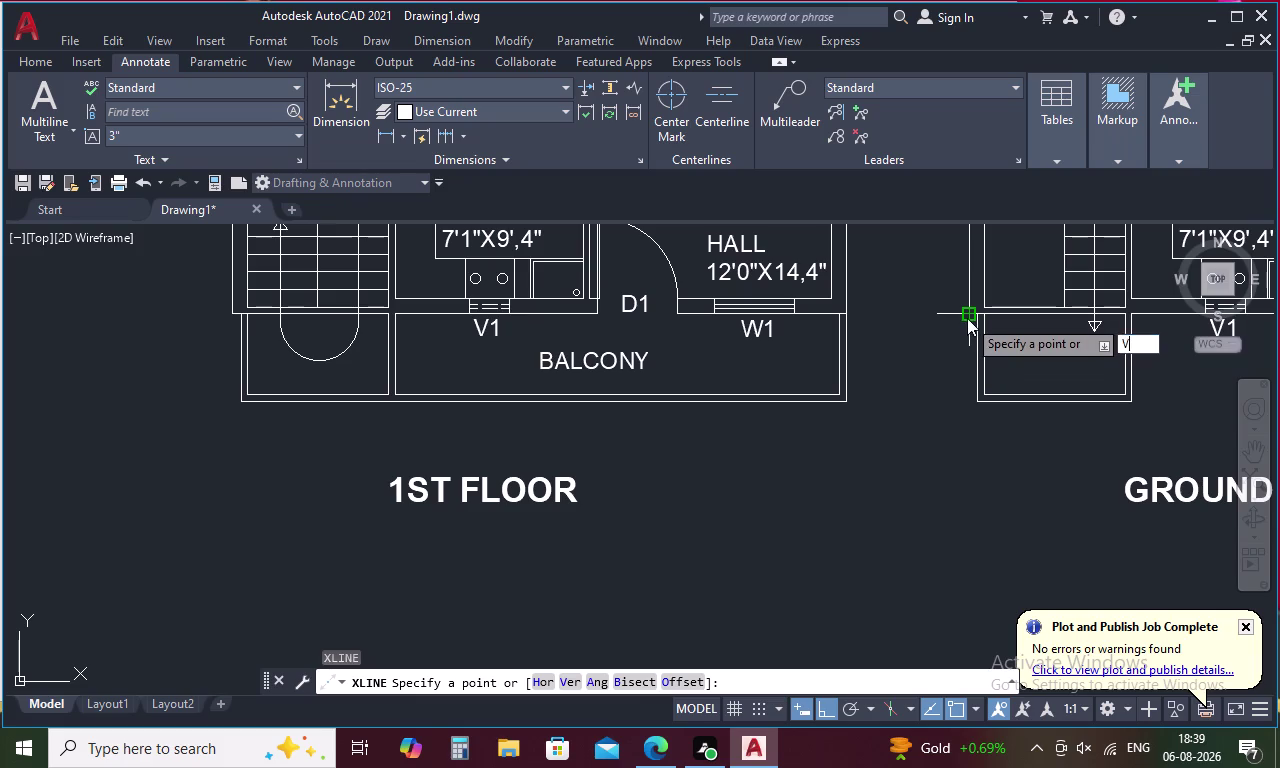
key(space)
click(967, 318)
scroll(down, 3)
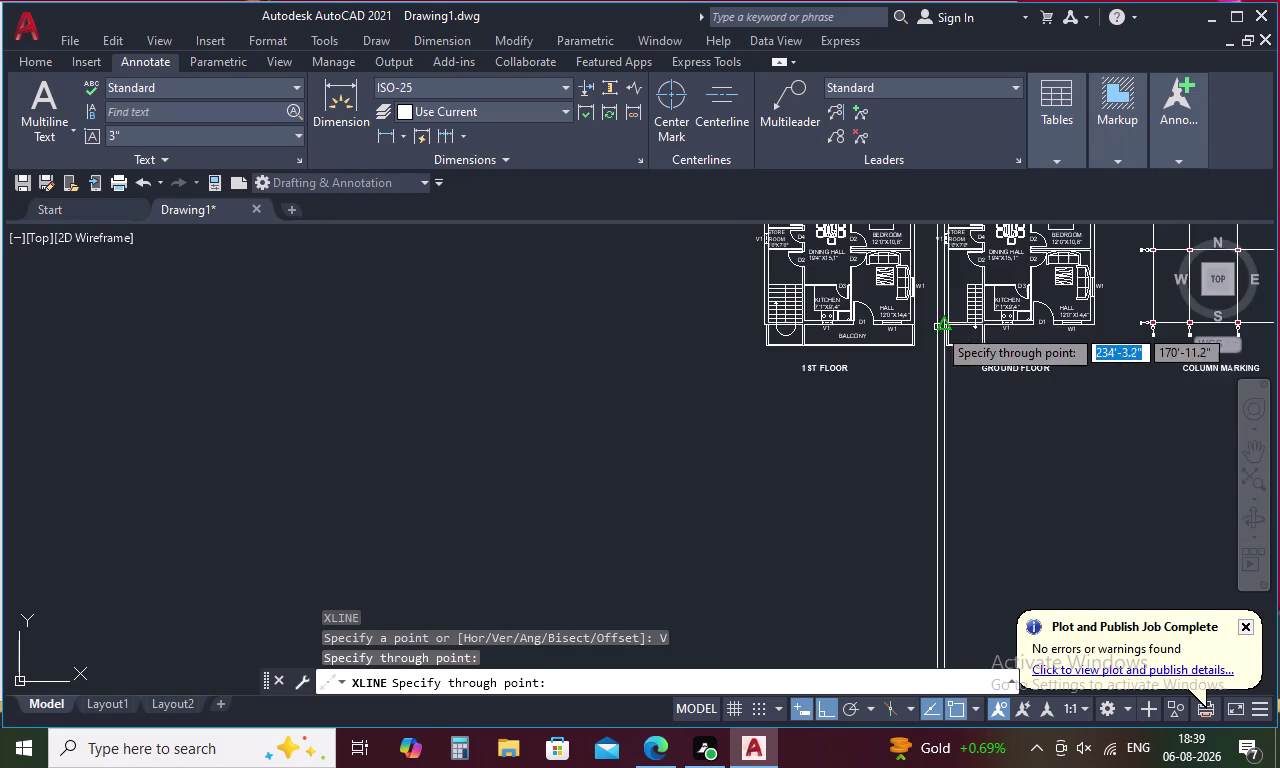
scroll(up, 3)
scroll(up, 3)
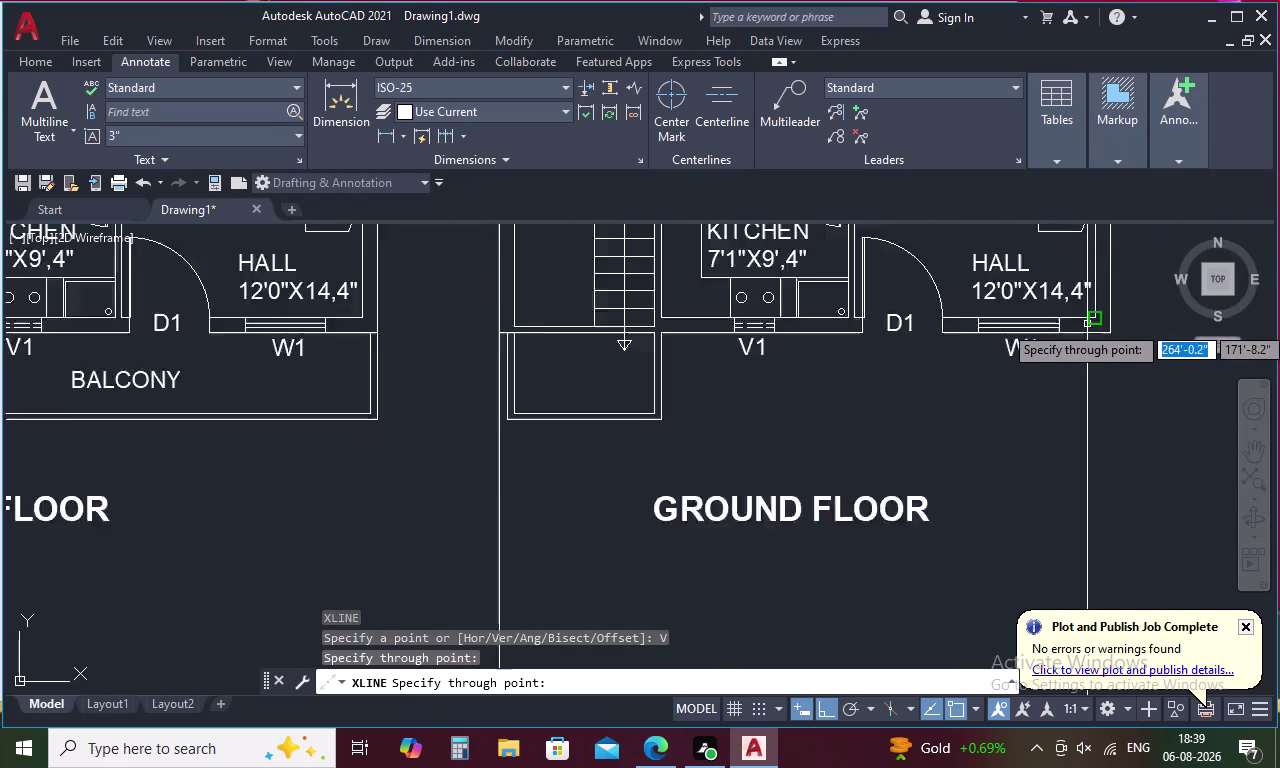
click(1124, 336)
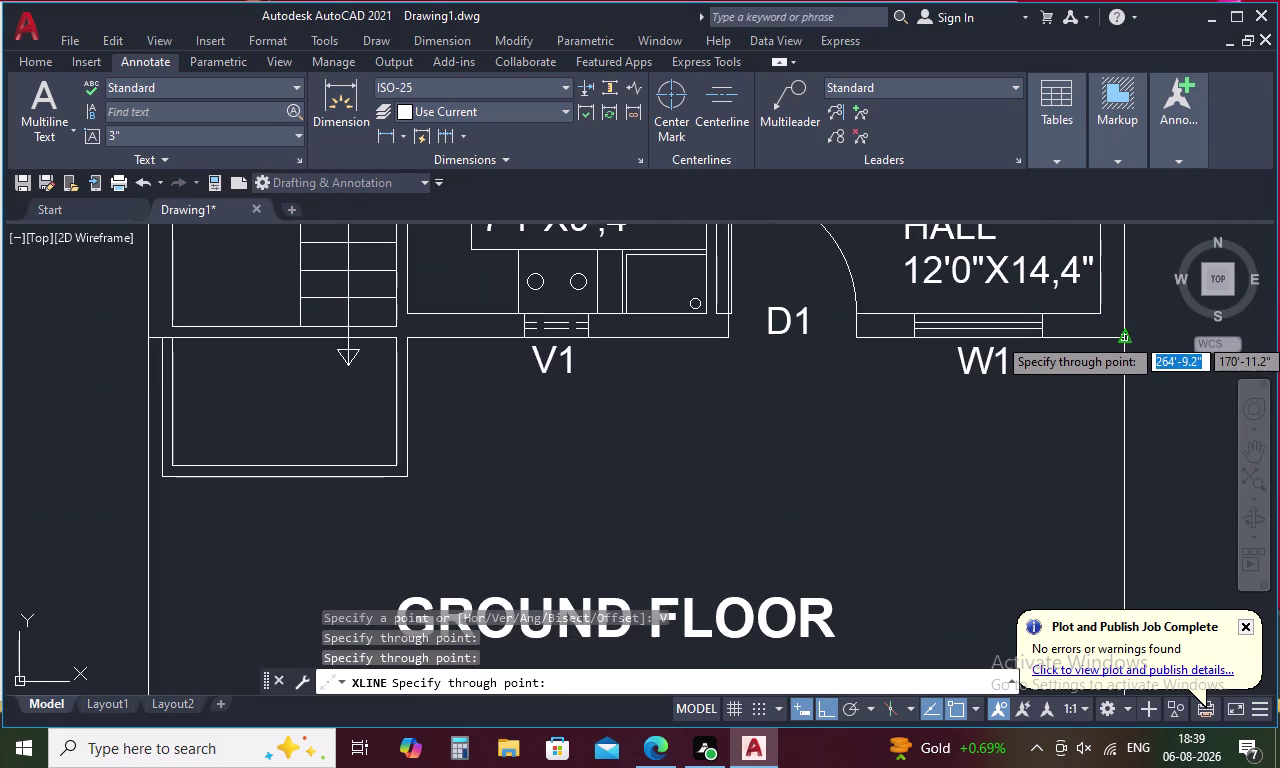
key(Escape)
Place a horizontal ground construction line in the empty area below the plans.
key(space)
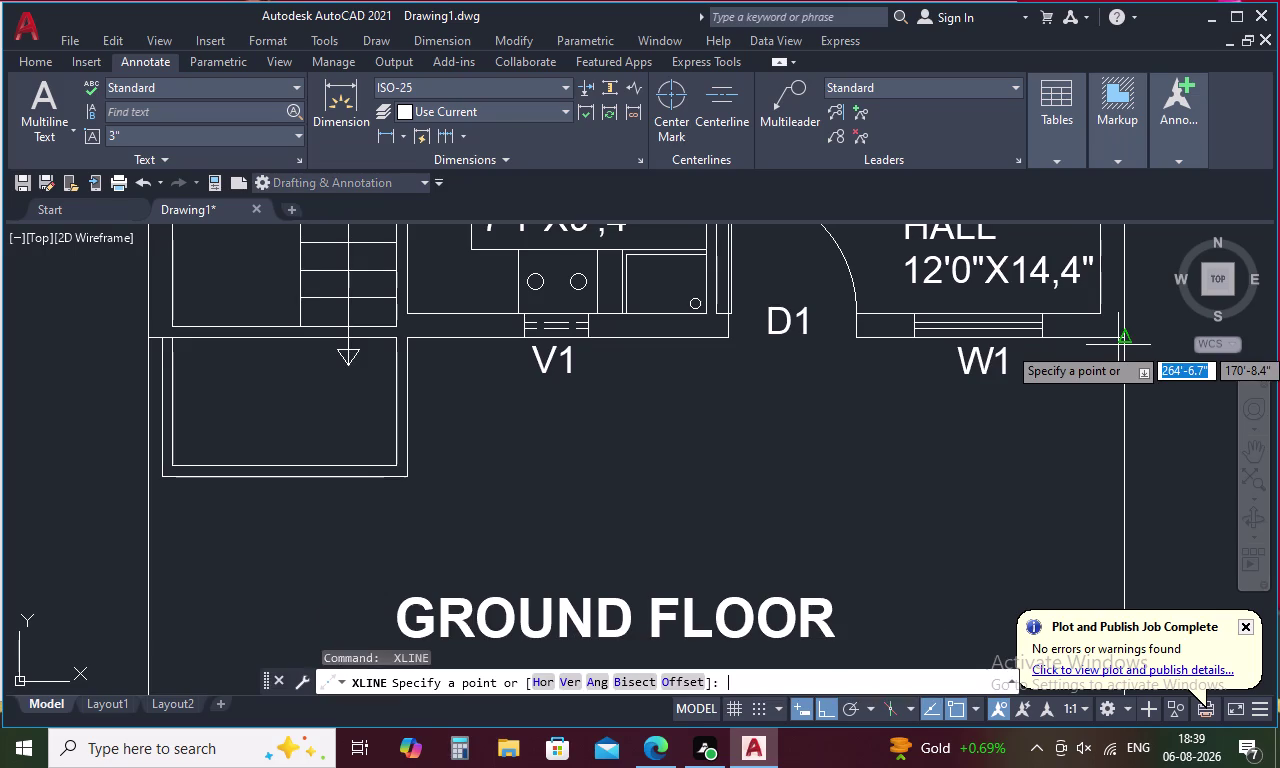
text(H)
key(space)
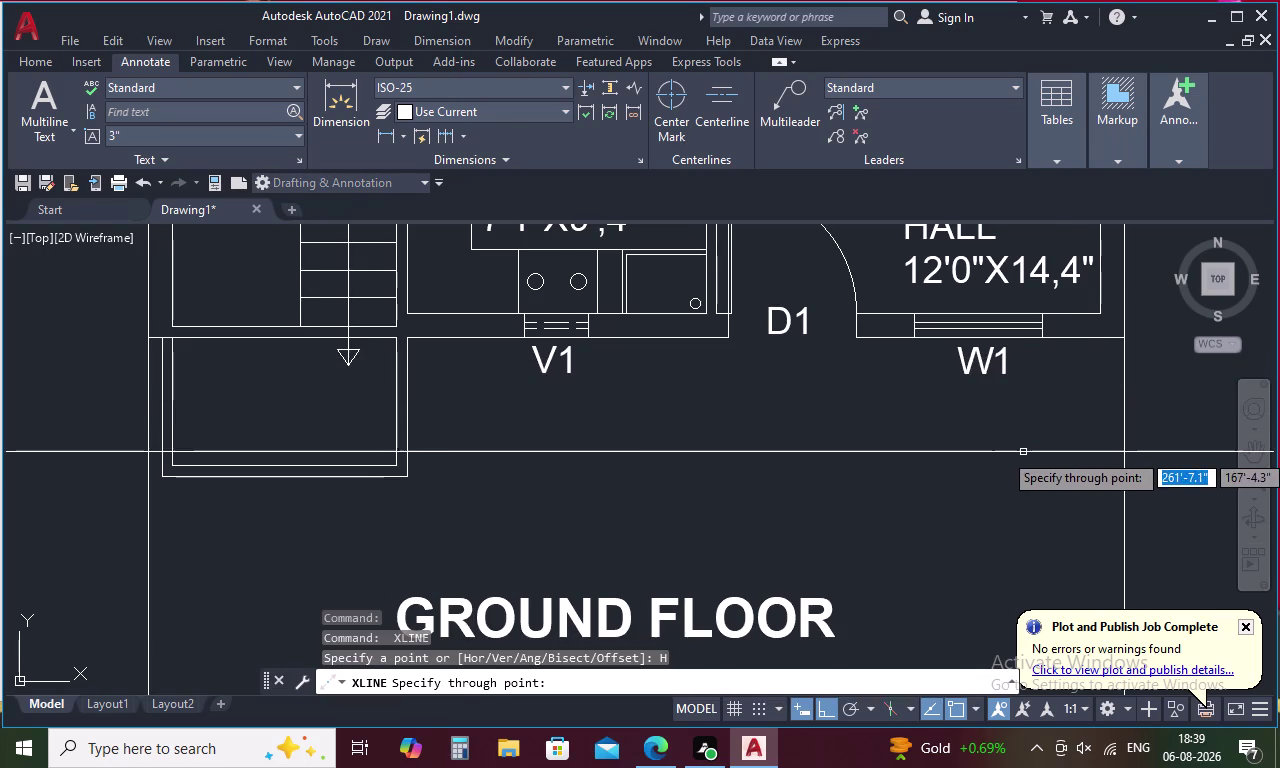
scroll(down, 3)
middle_drag(1010, 495, 965, 313)
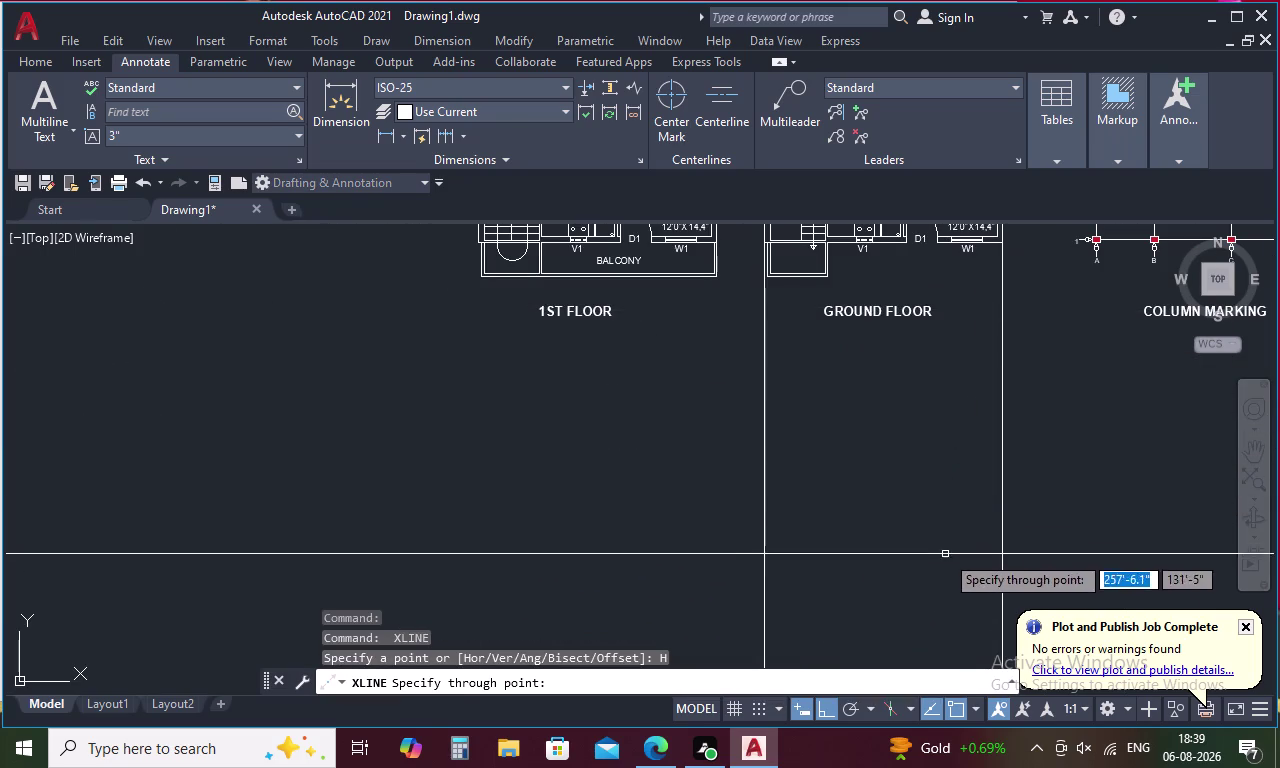
click(942, 578)
scroll(down, 3)
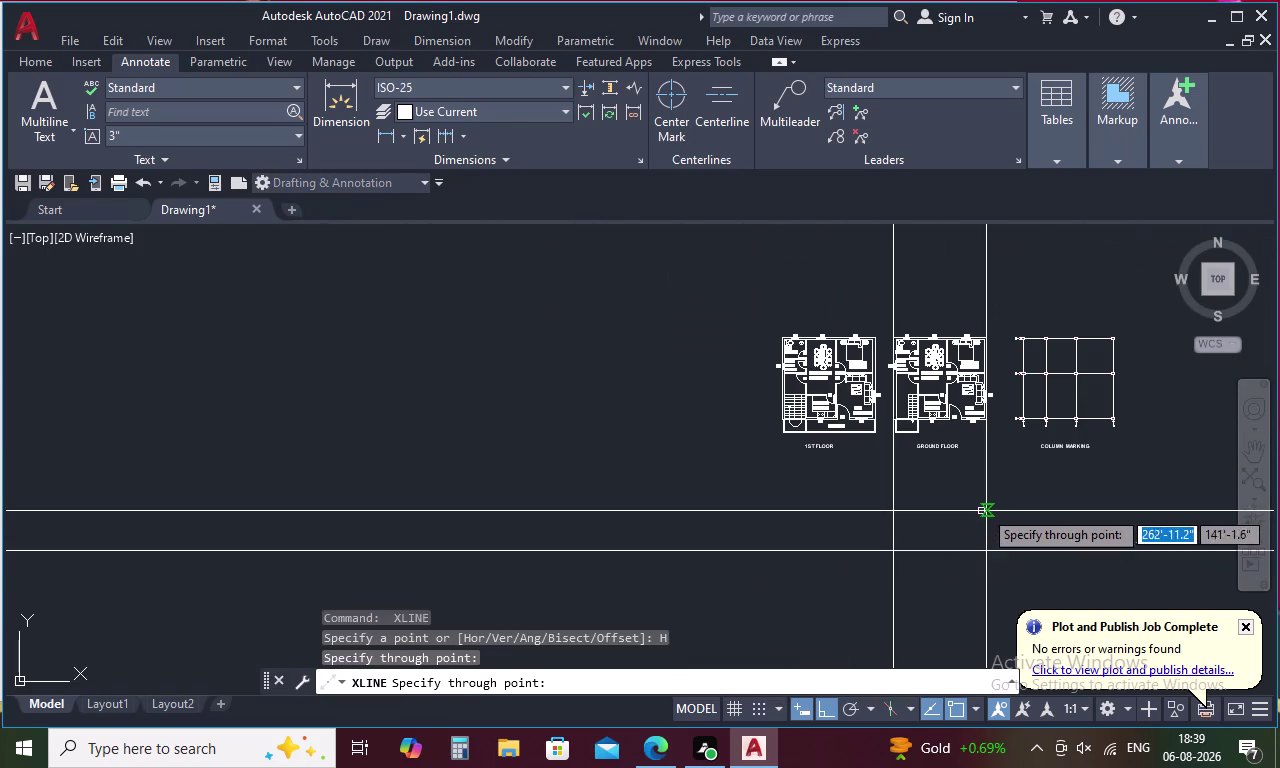
middle_drag(973, 470, 887, 446)
scroll(up, 3)
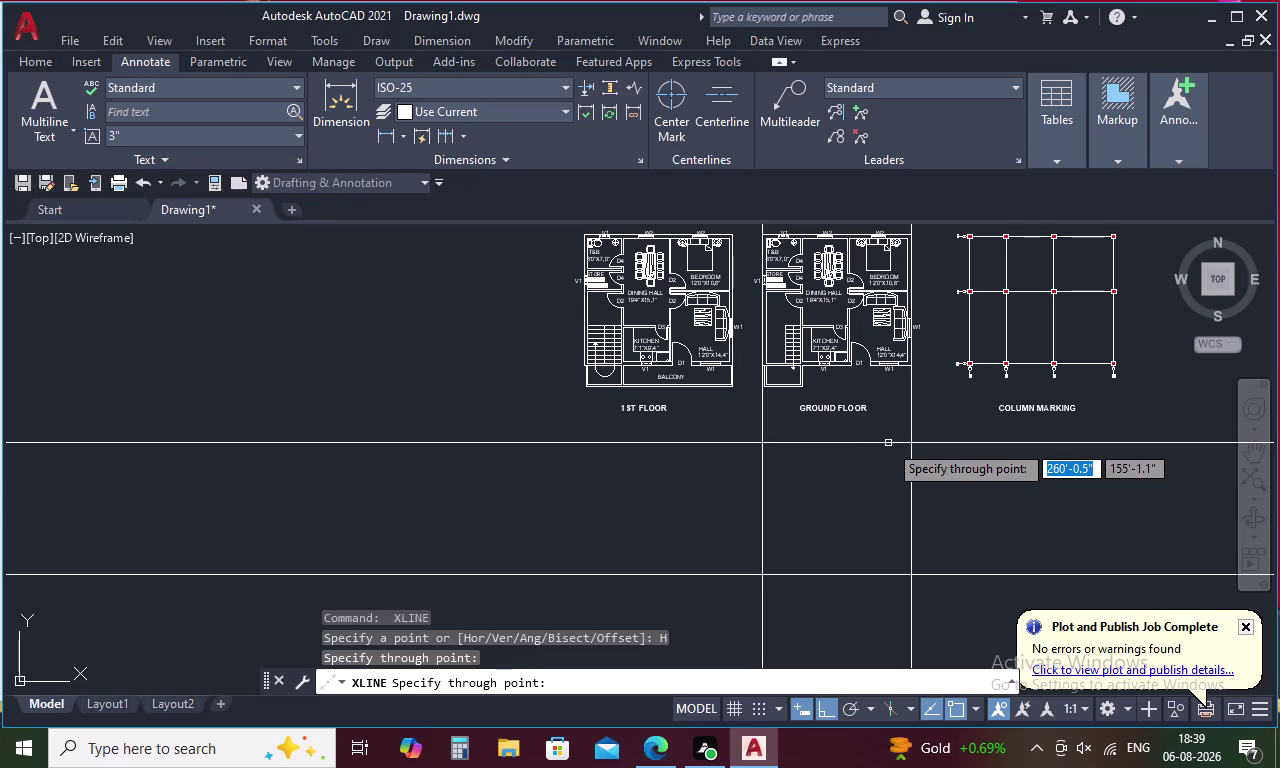
Fence-trim the excess construction line ends into a rectangle.
key(Escape)
text(TR)
key(space)
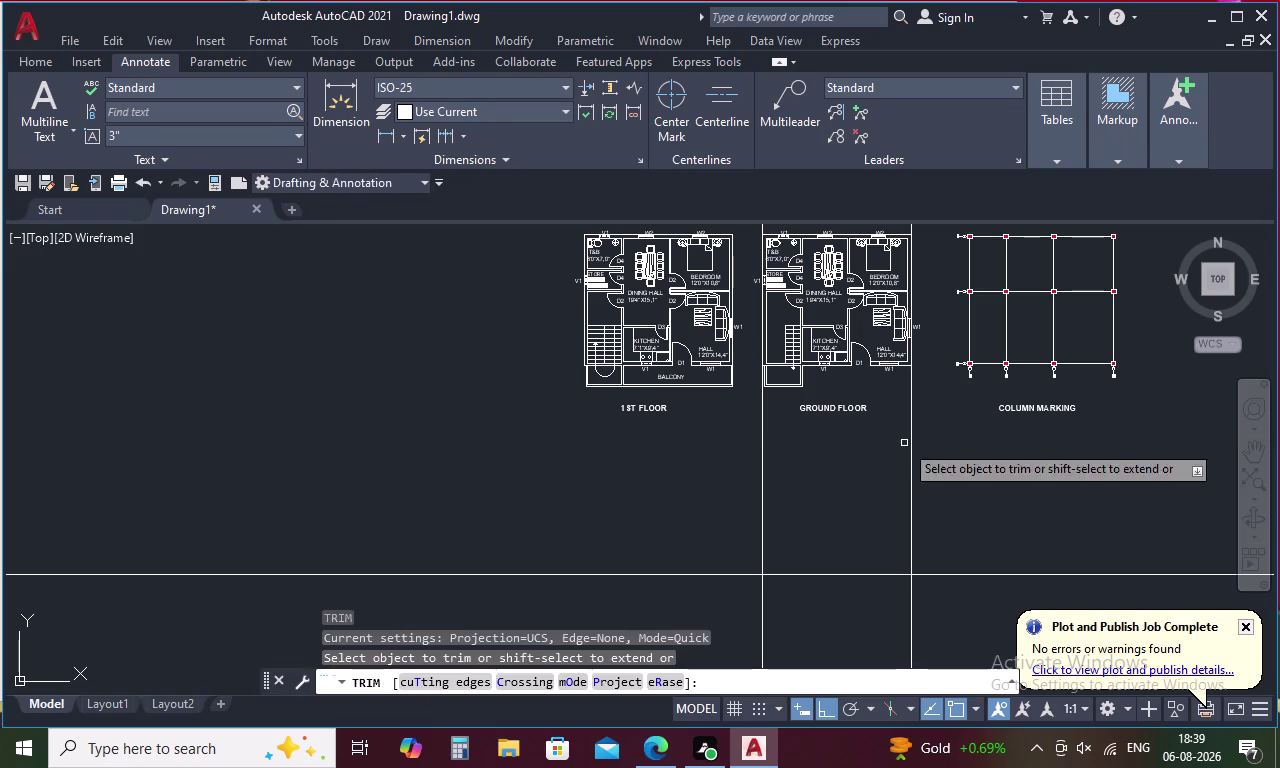
drag(681, 519, 965, 594)
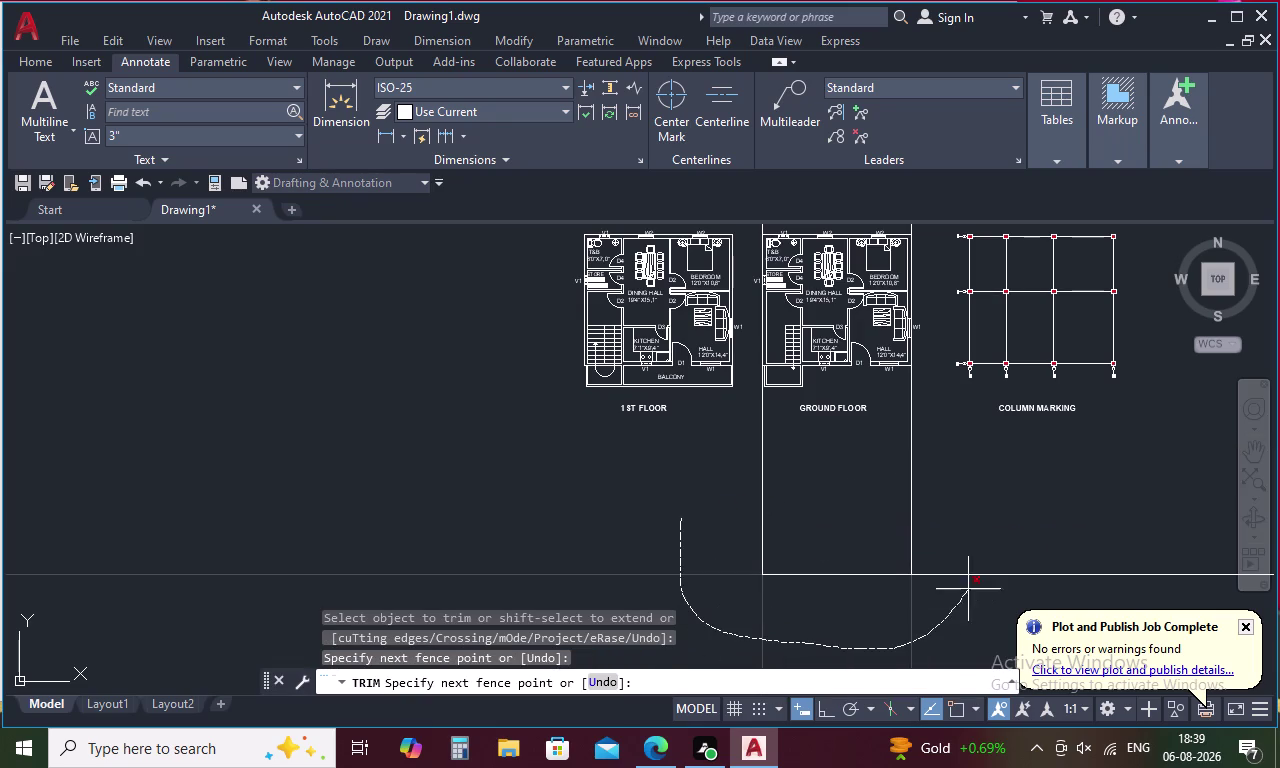
drag(965, 594, 983, 560)
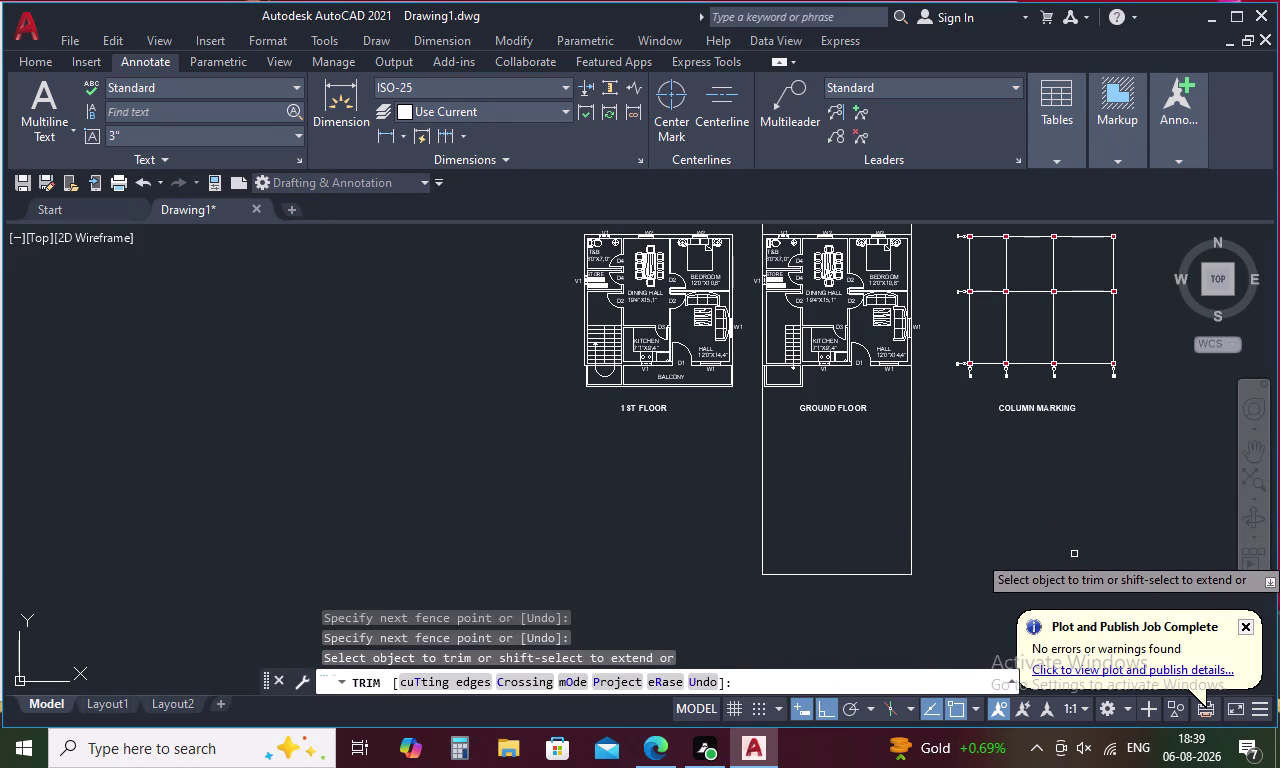
key(Escape)
Offset the rectangle's bottom edge 2' upward.
text(O)
key(space)
text(2)
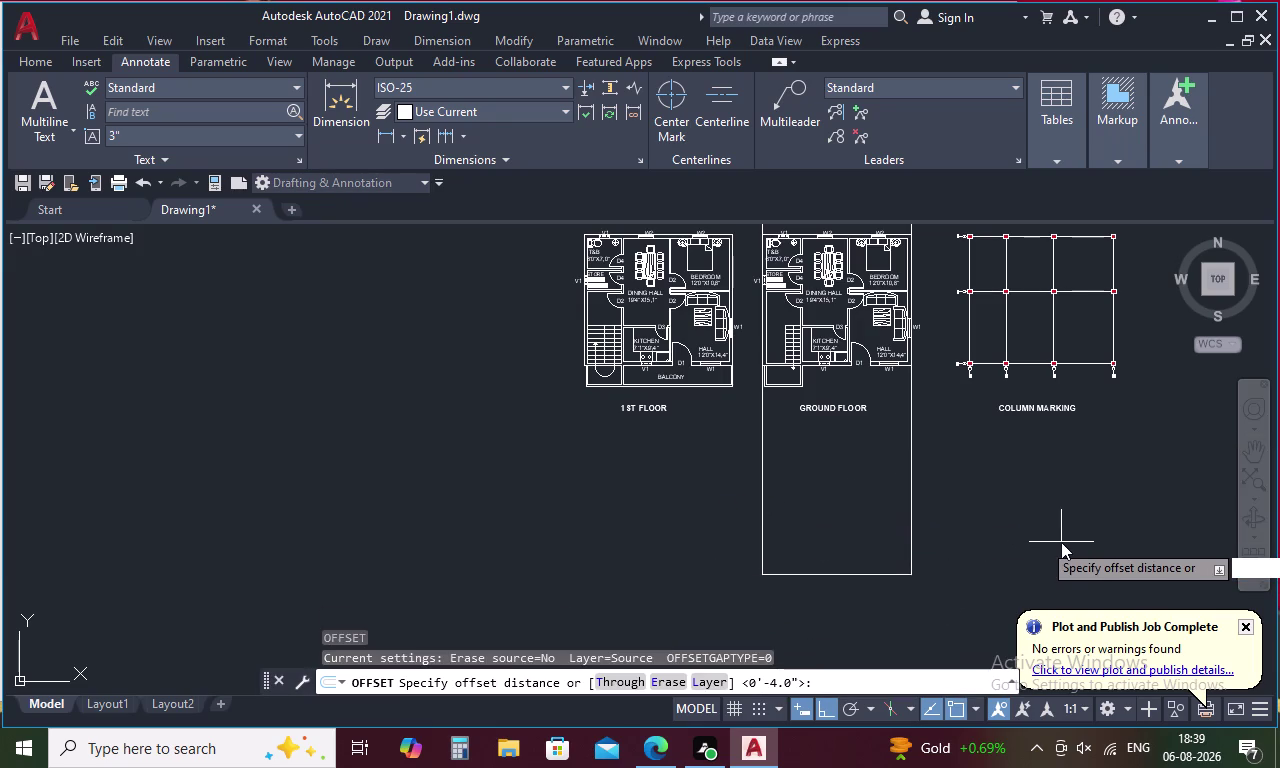
text(')
key(space)
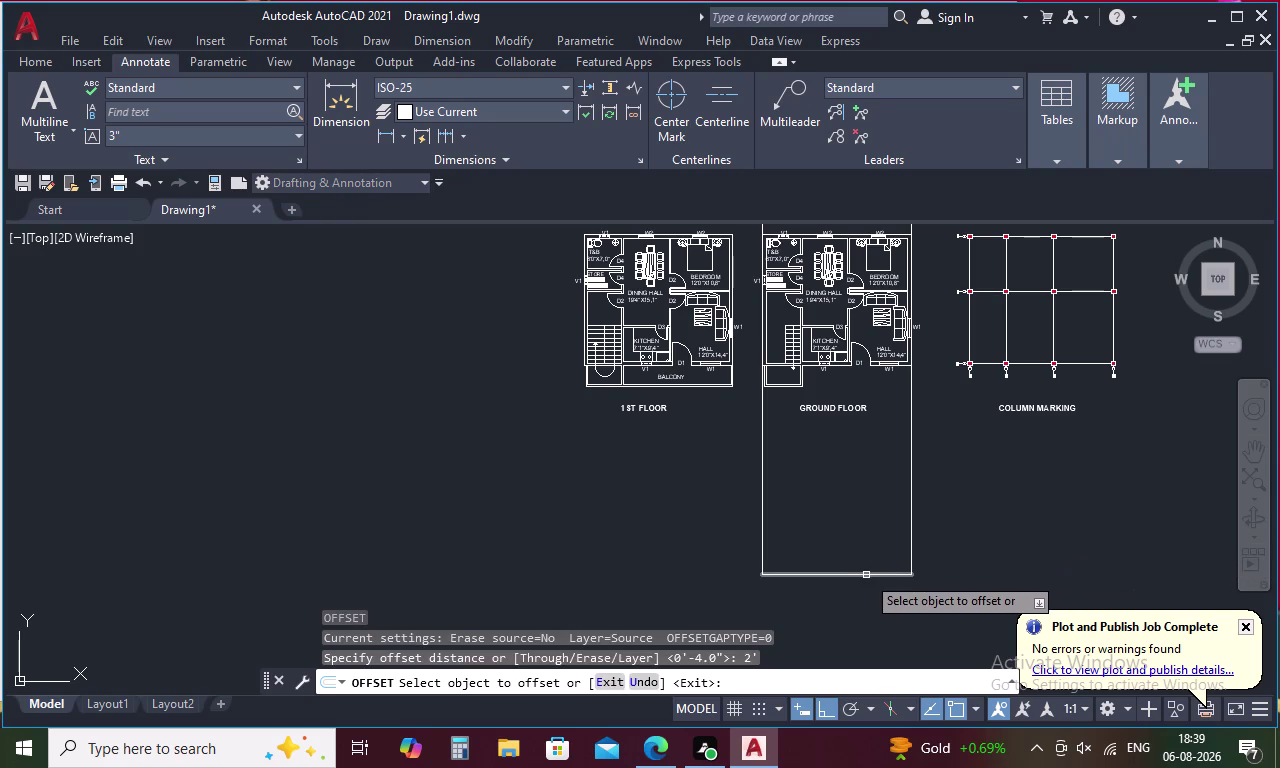
click(866, 575)
click(858, 528)
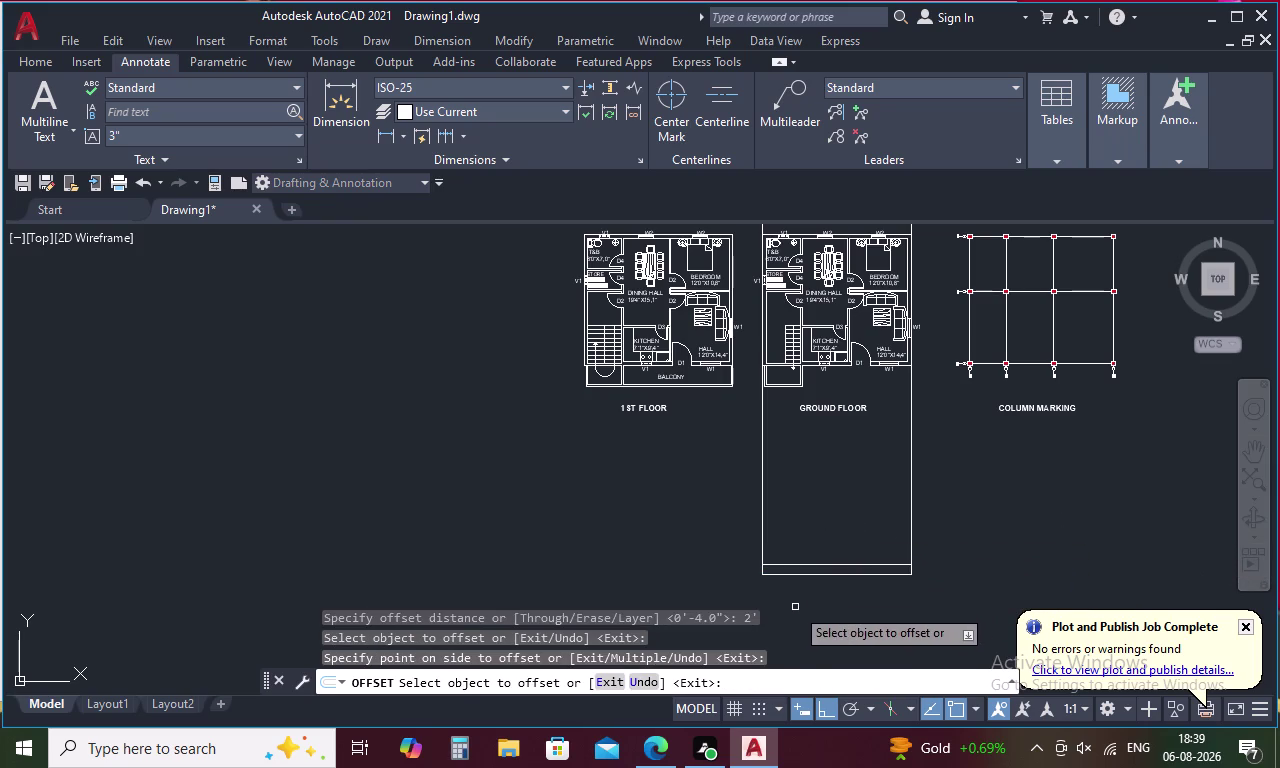
key(Escape)
scroll(up, 3)
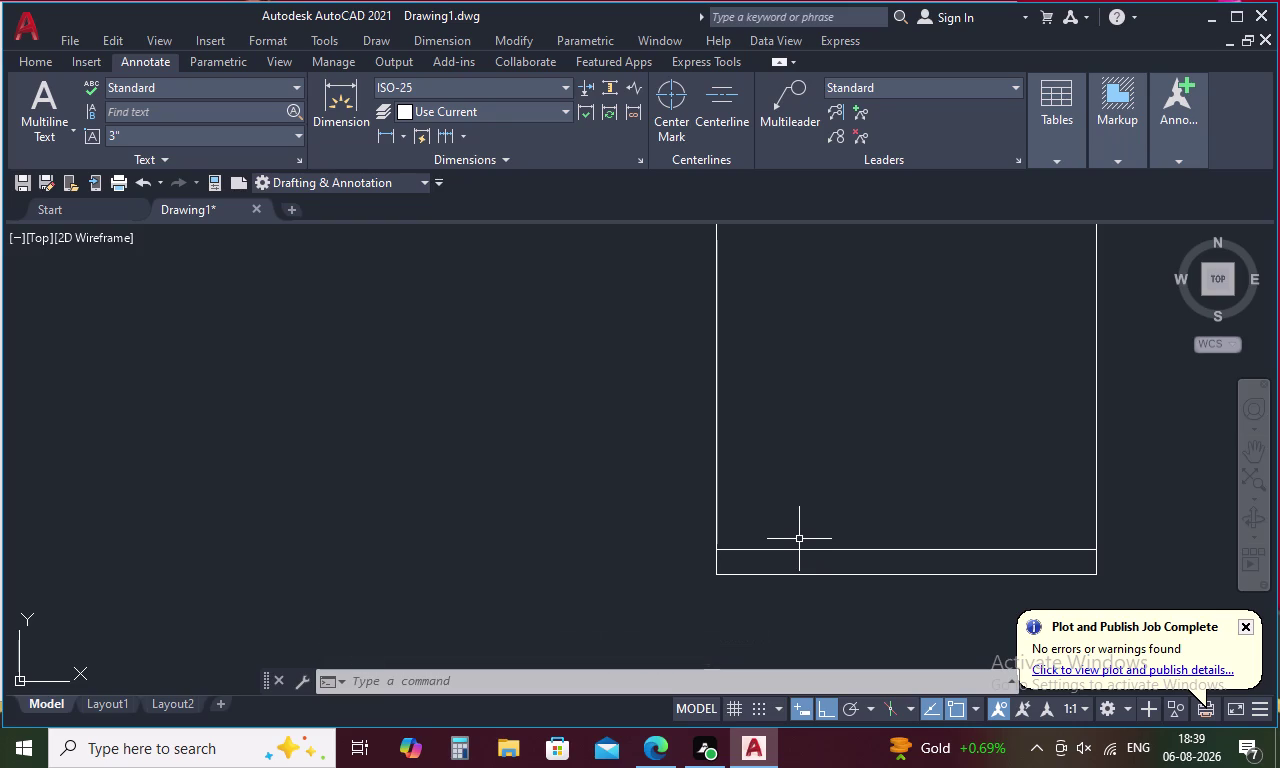
middle_drag(811, 508, 701, 601)
scroll(down, 3)
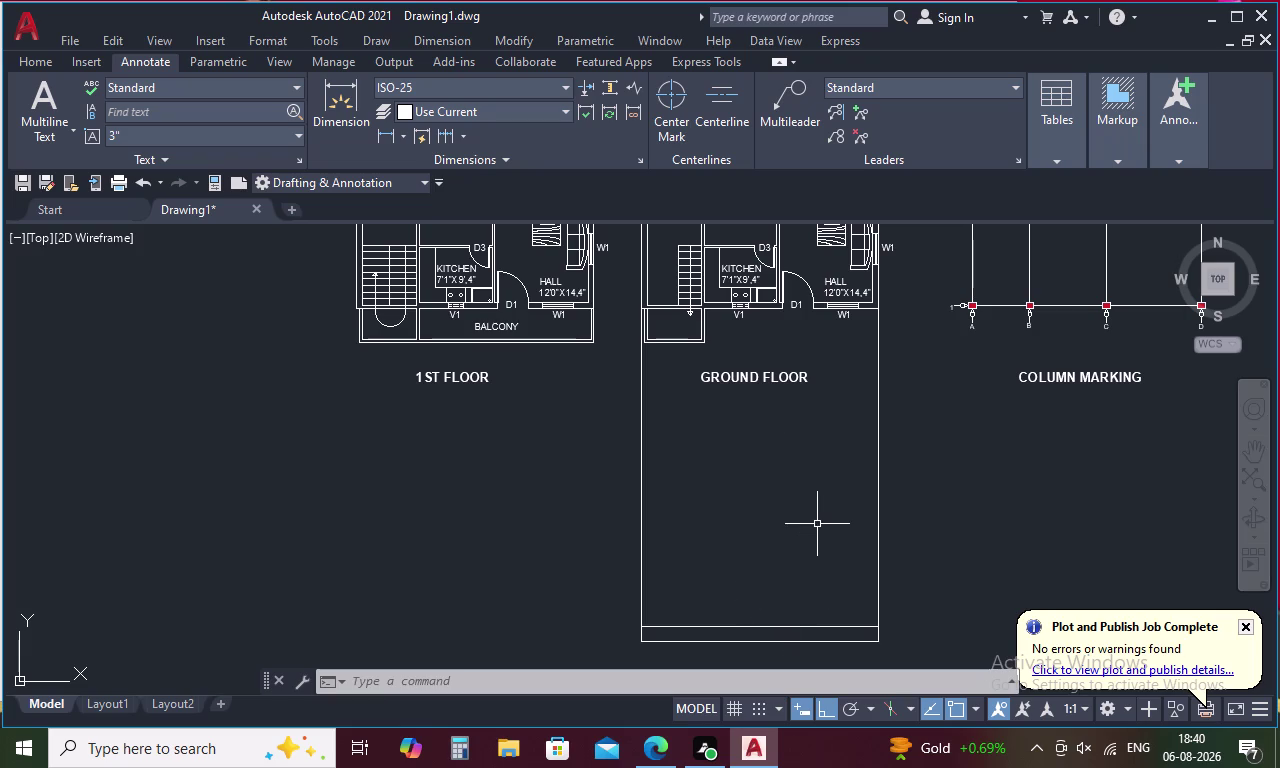
Drop vertical construction lines through both sides of door D1.
text(XL)
key(space)
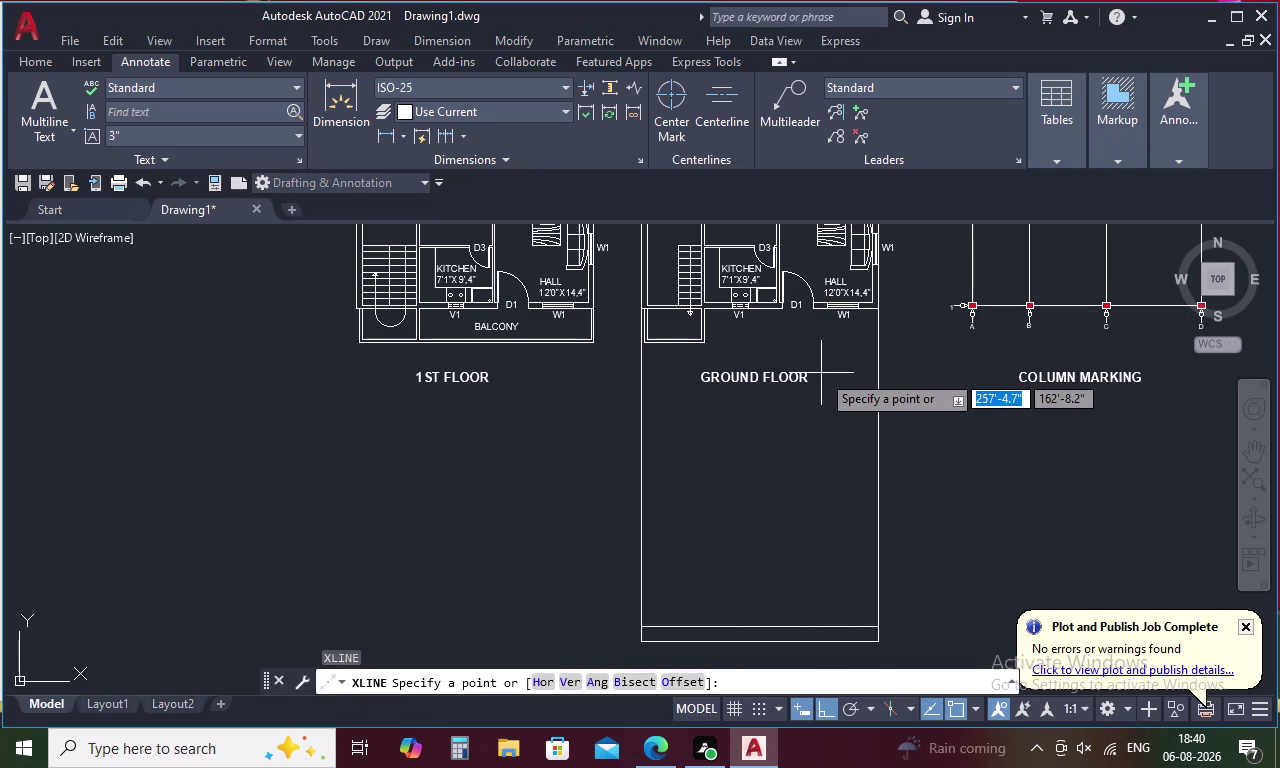
text(V)
key(space)
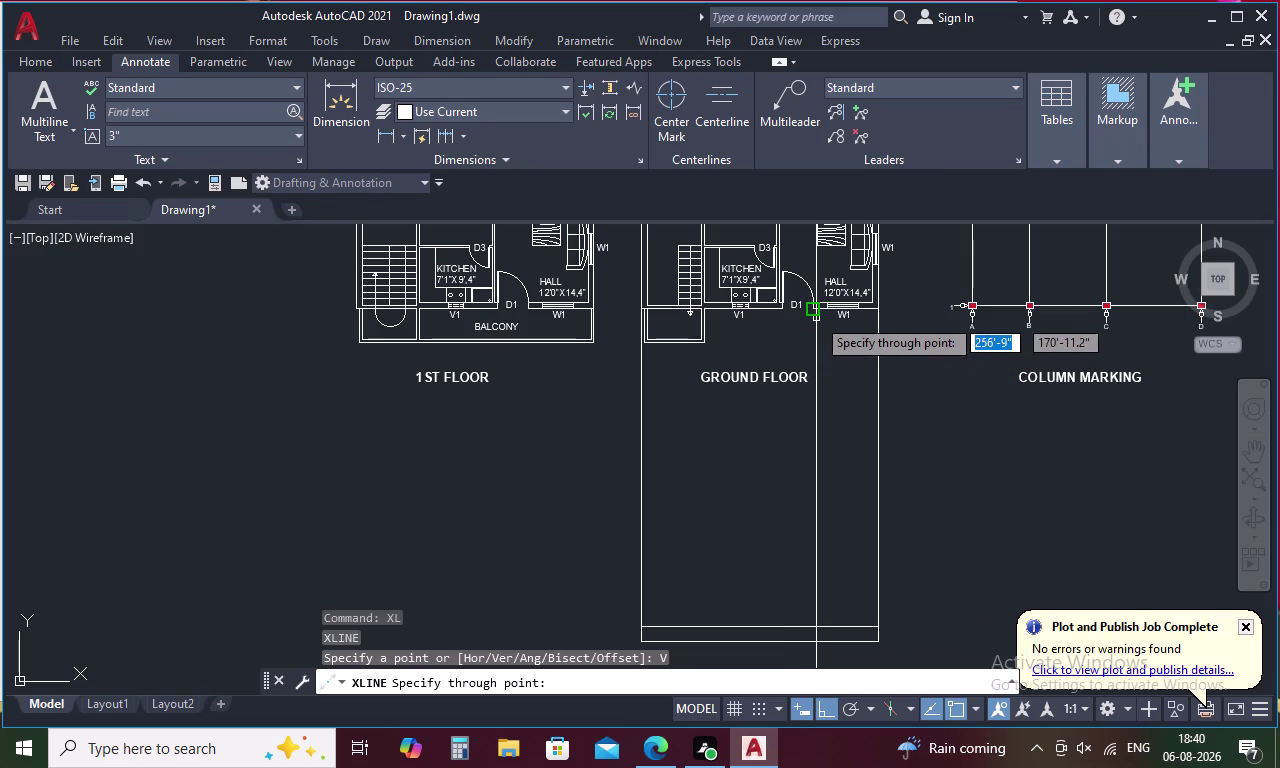
click(816, 310)
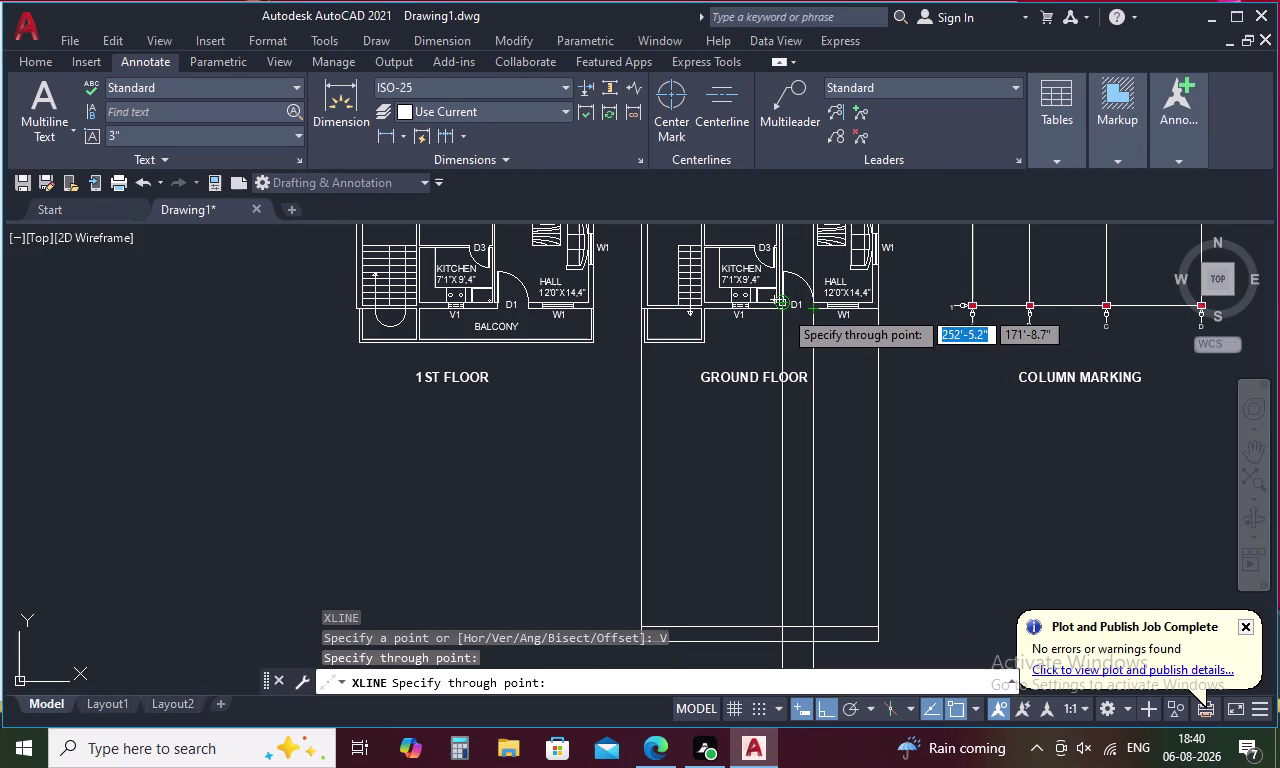
scroll(up, 3)
click(781, 311)
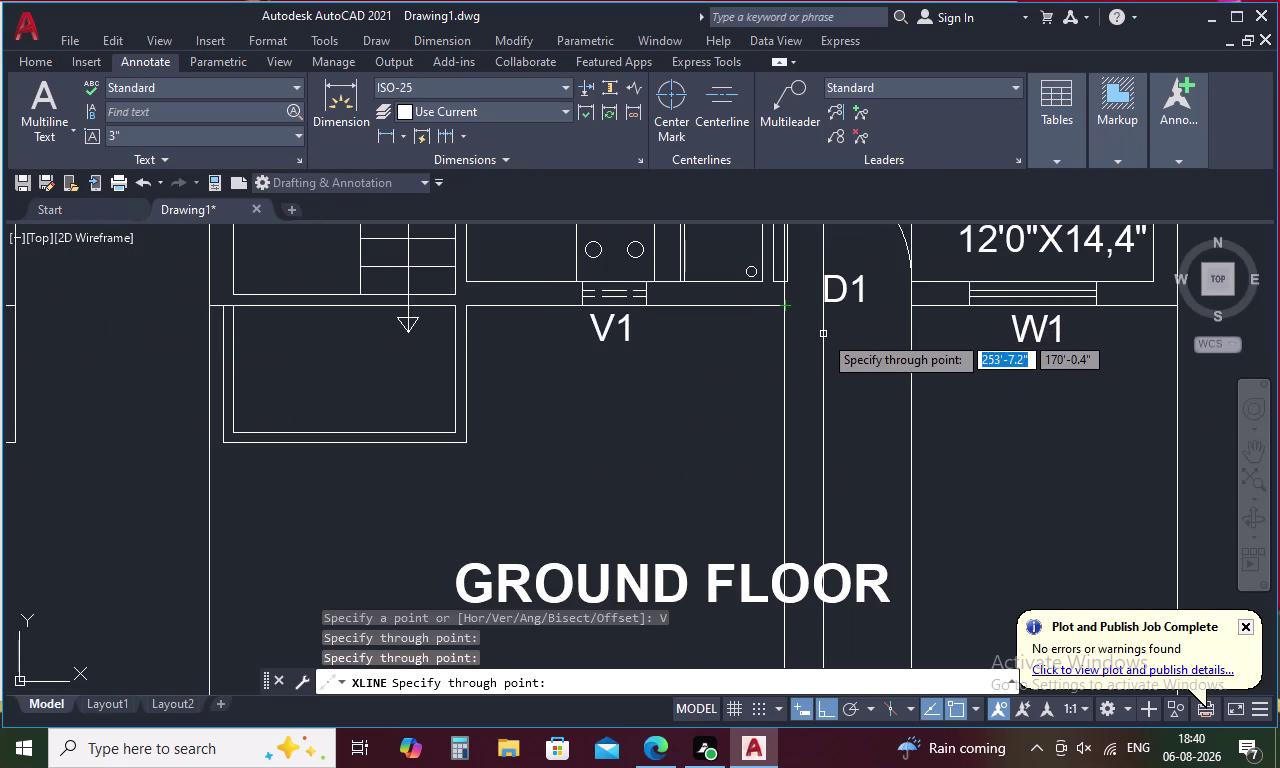
key(Escape)
scroll(down, 3)
middle_drag(810, 605, 790, 474)
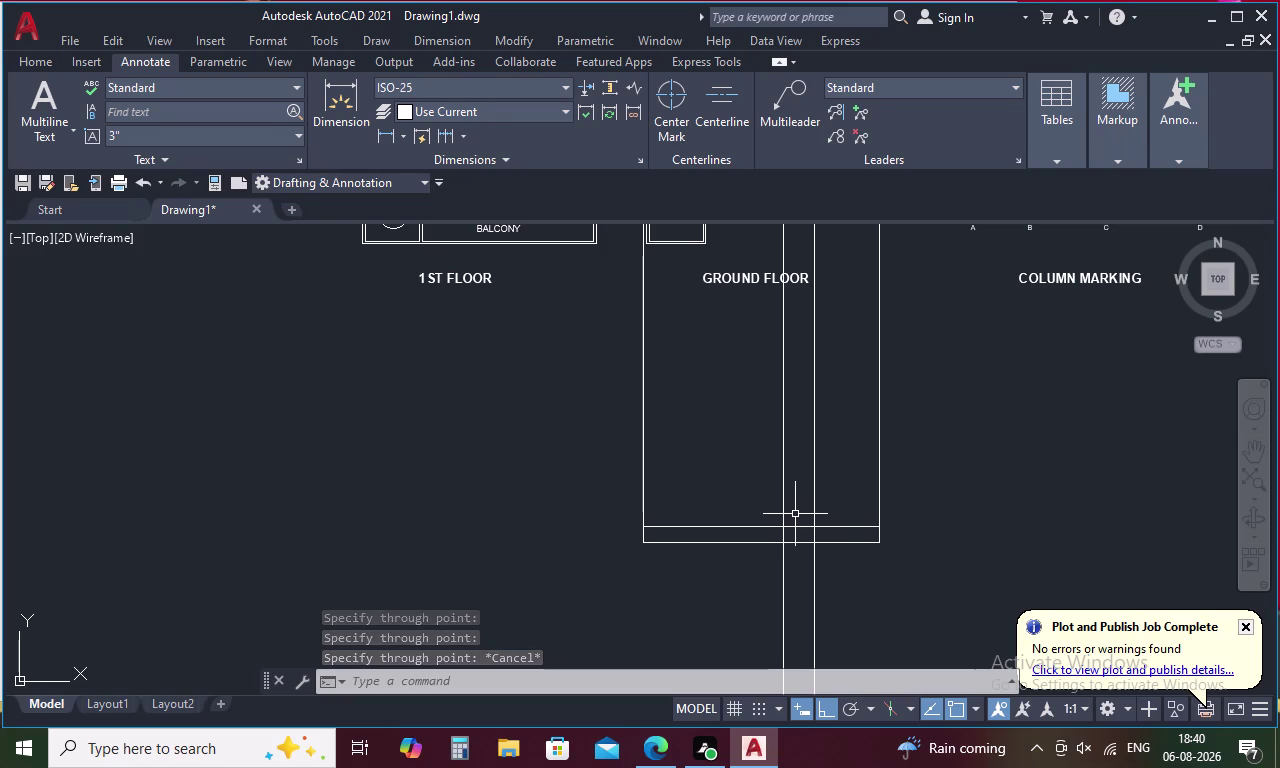
Split the 2' line with BREAKATPOINT where both D1 door lines cross it.
text(BRE)
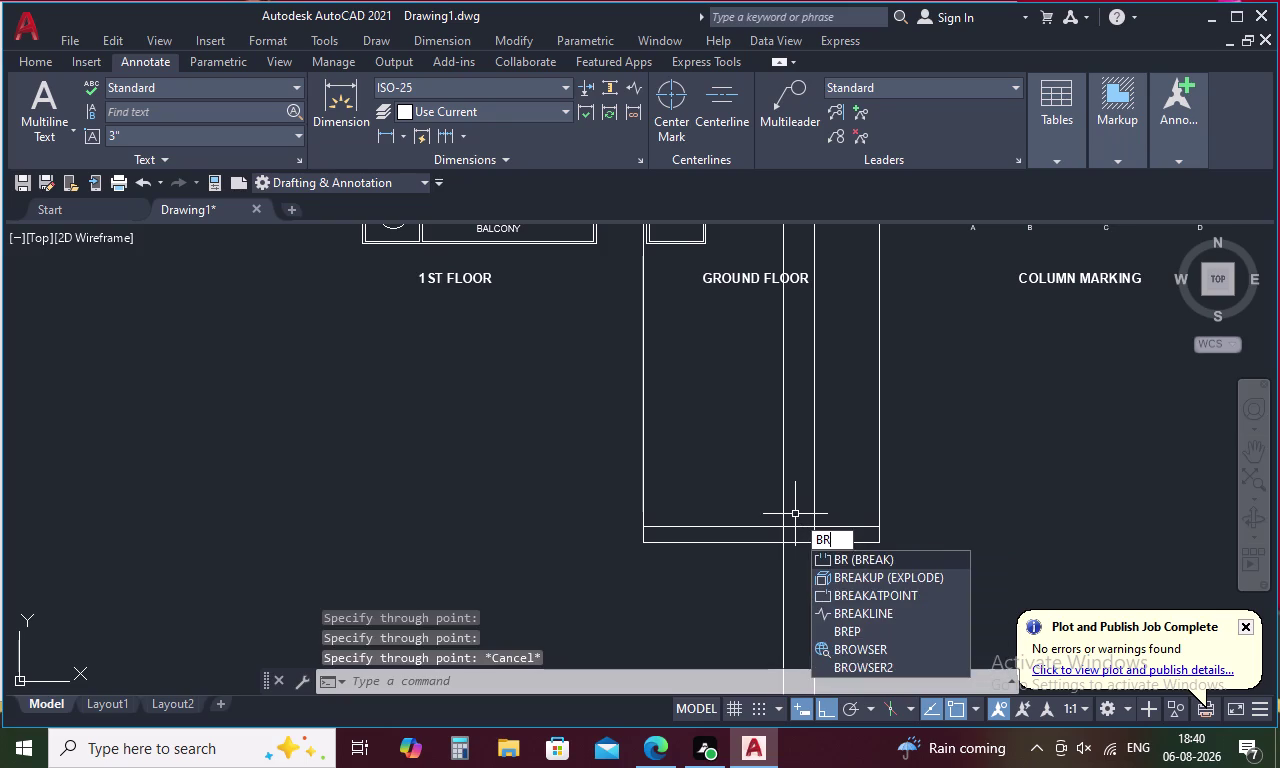
click(838, 578)
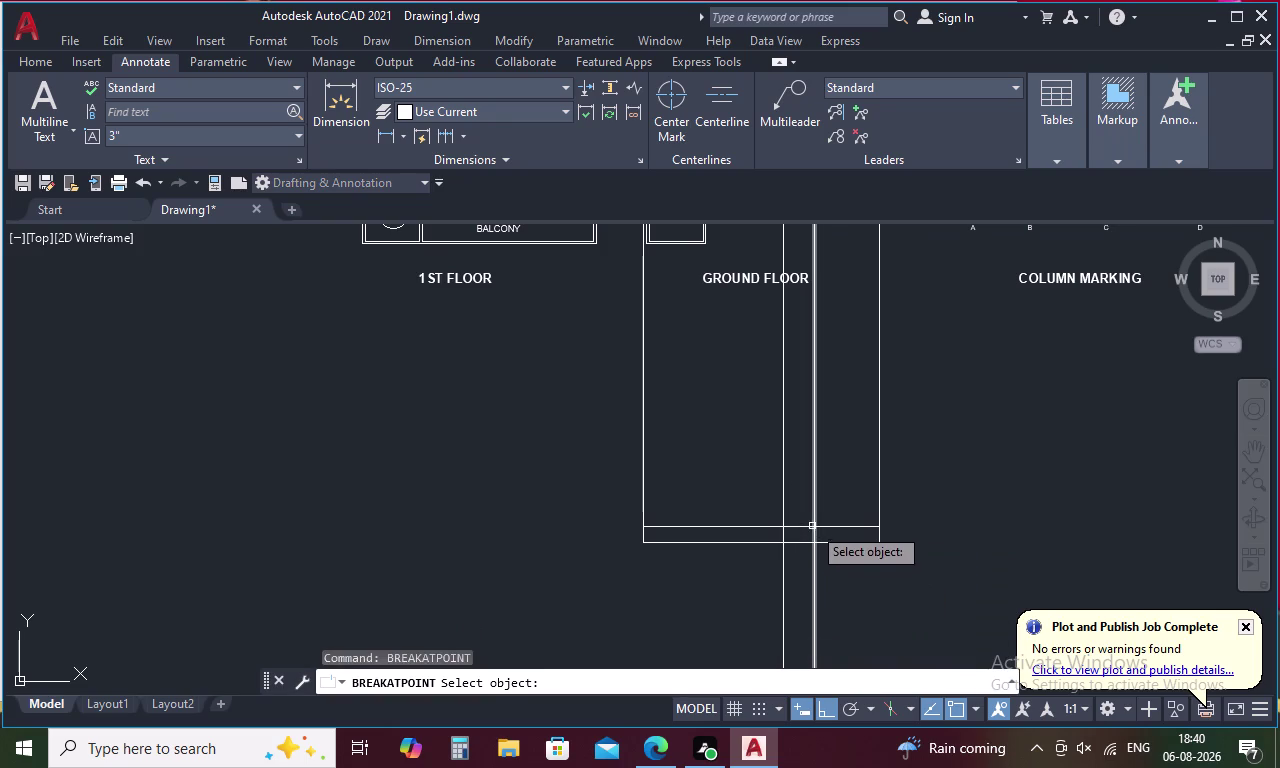
scroll(down, 3)
scroll(up, 3)
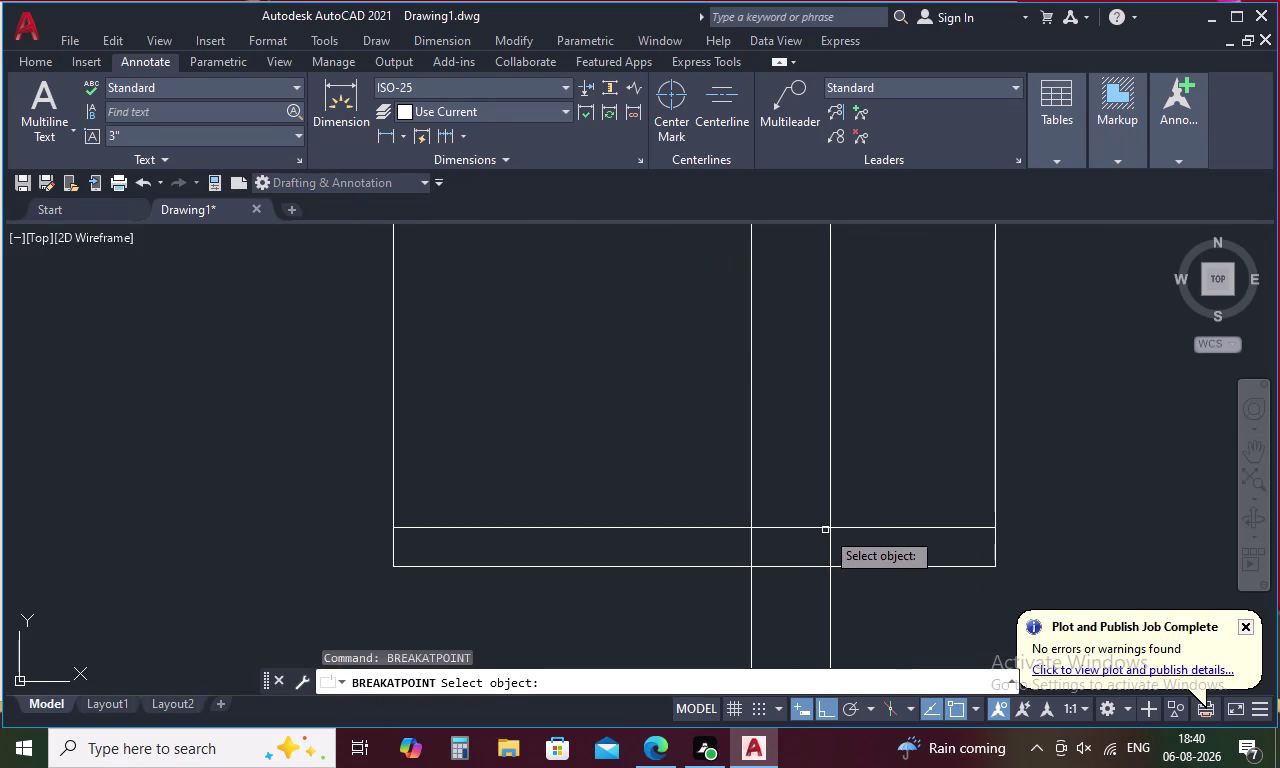
click(819, 527)
click(835, 528)
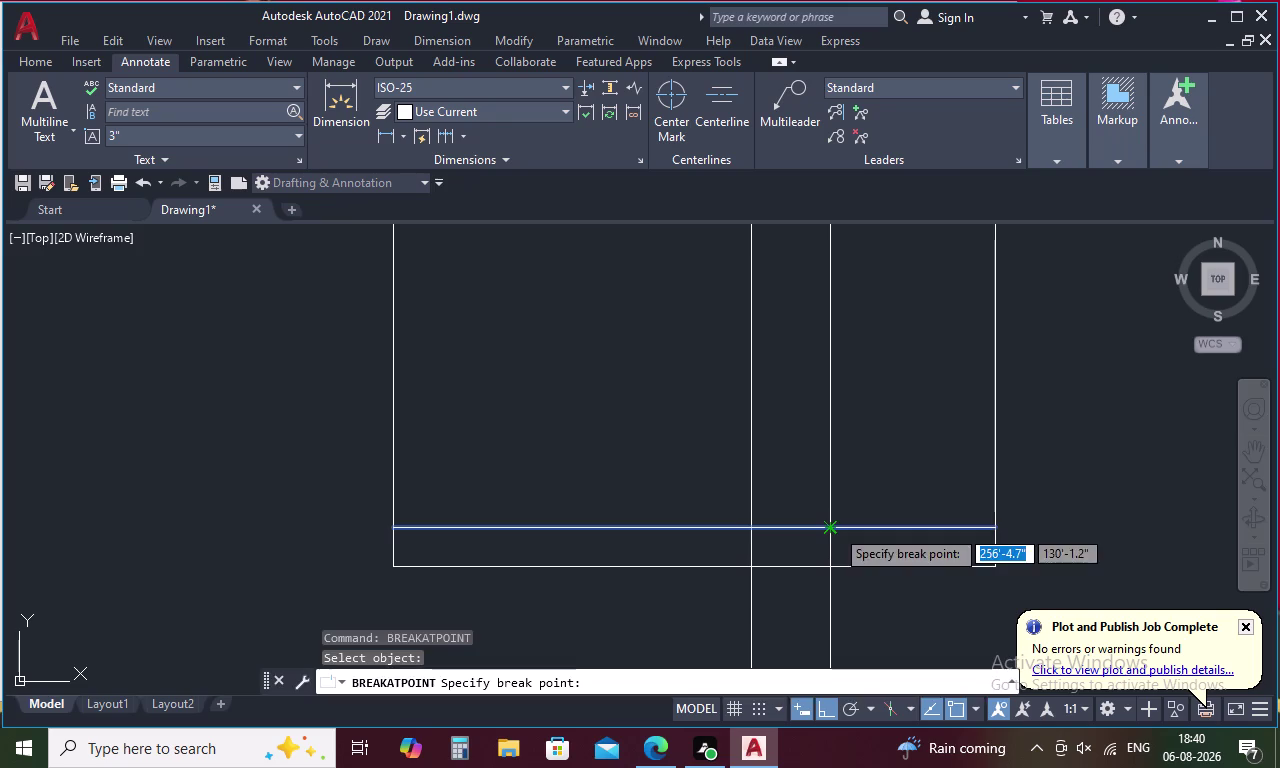
key(space)
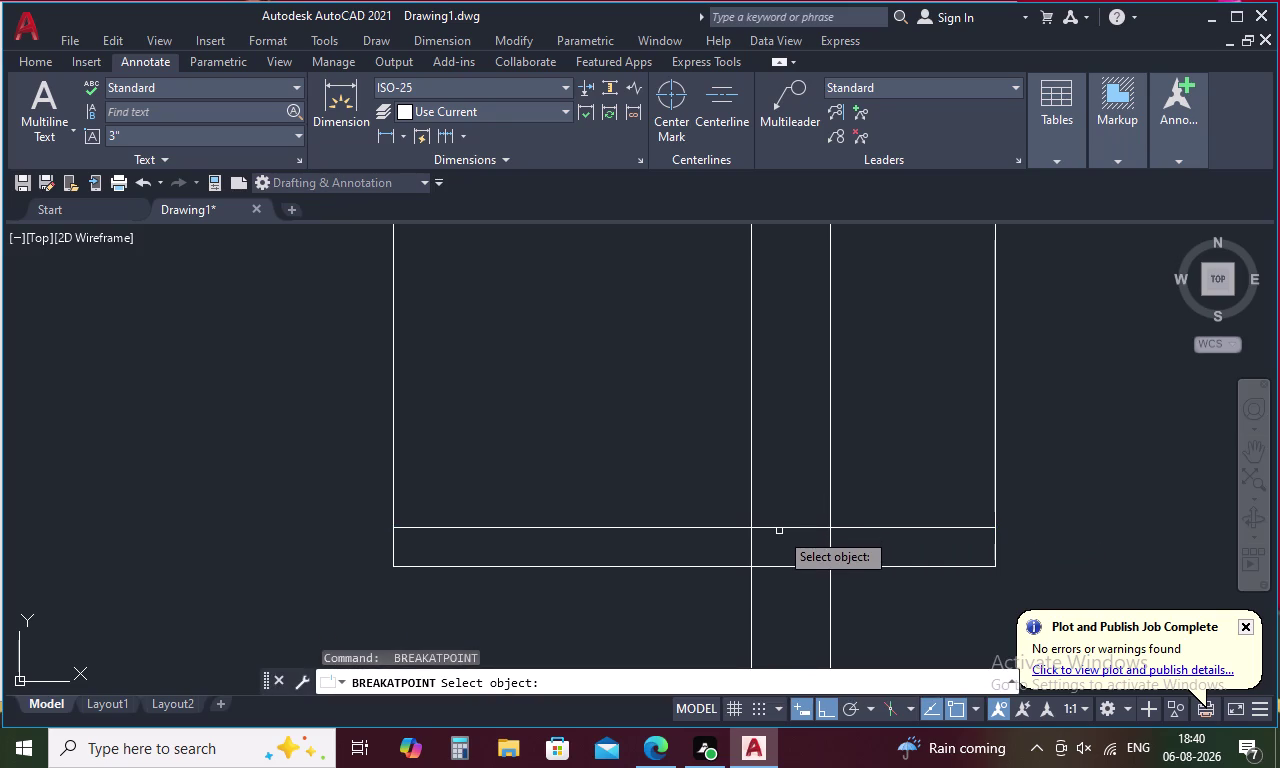
click(783, 528)
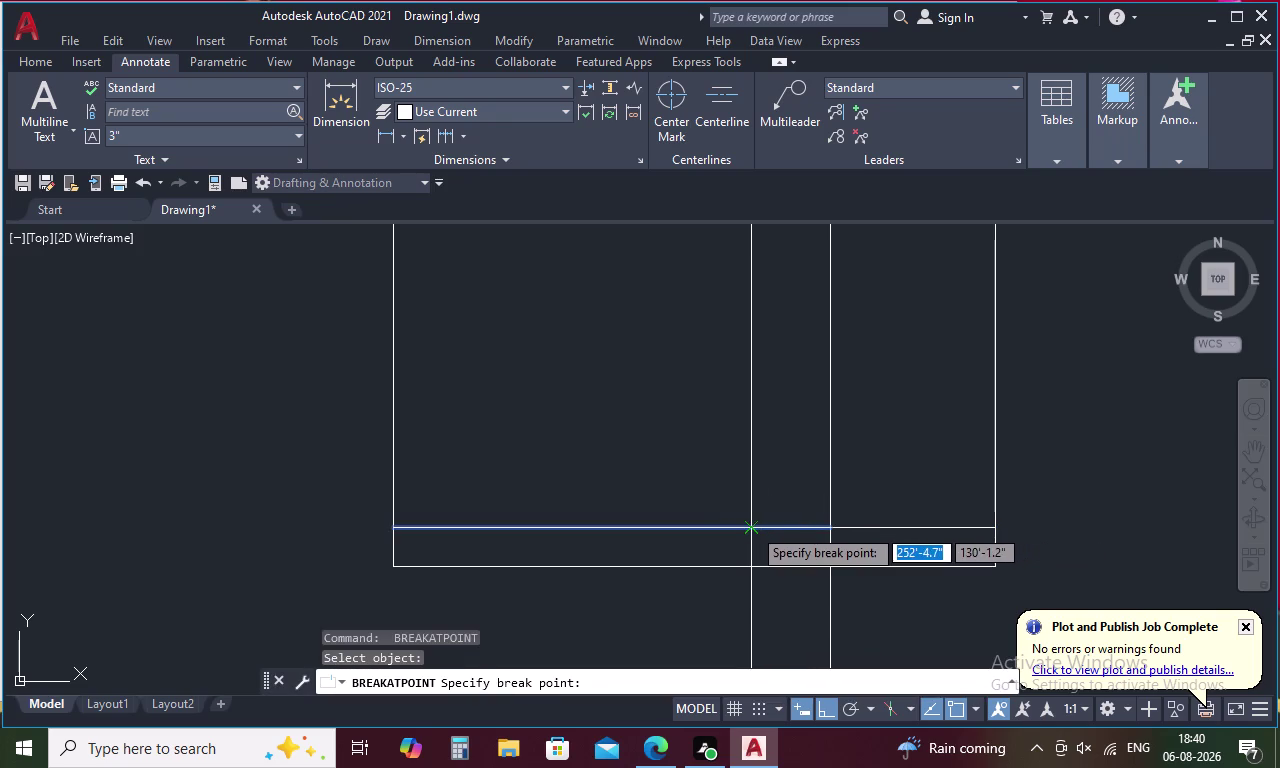
click(752, 527)
key(Escape)
text(O)
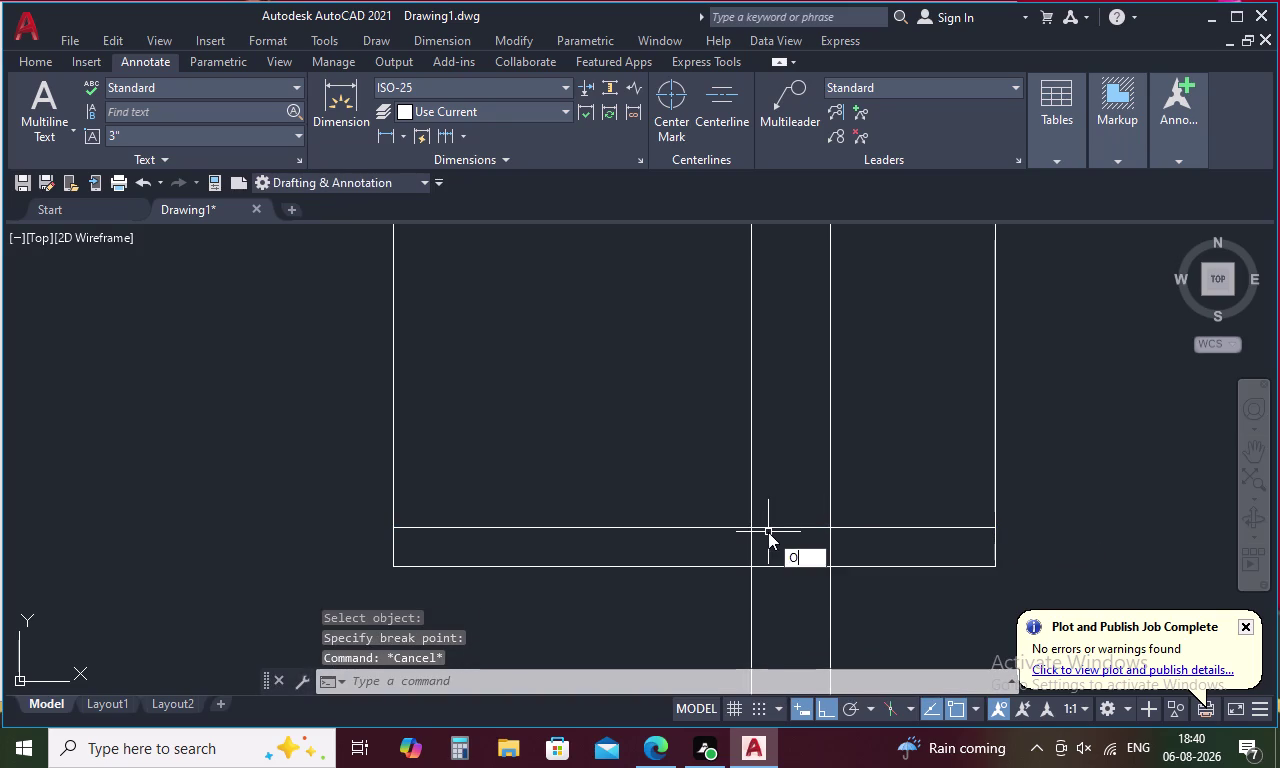
key(space)
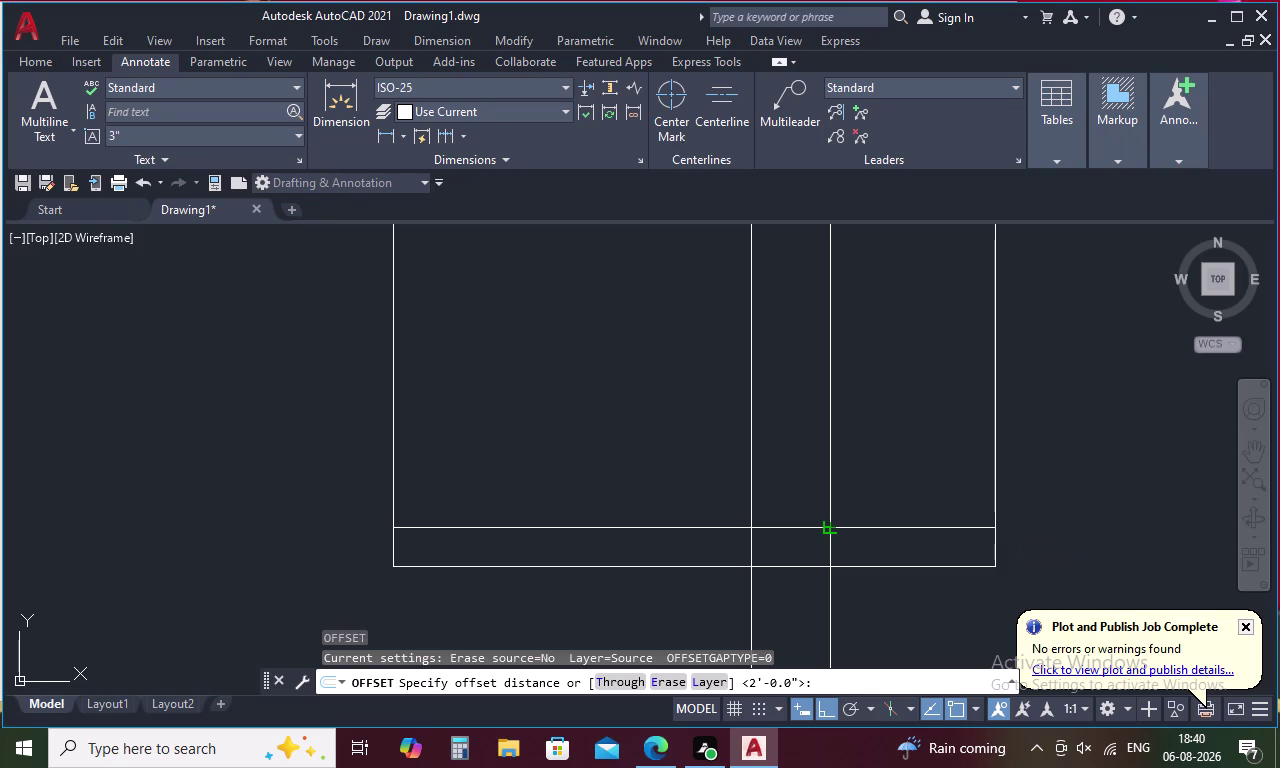
Offset the base-line piece between the door lines 7' upward.
key(7)
key(apostrophe)
key(Return)
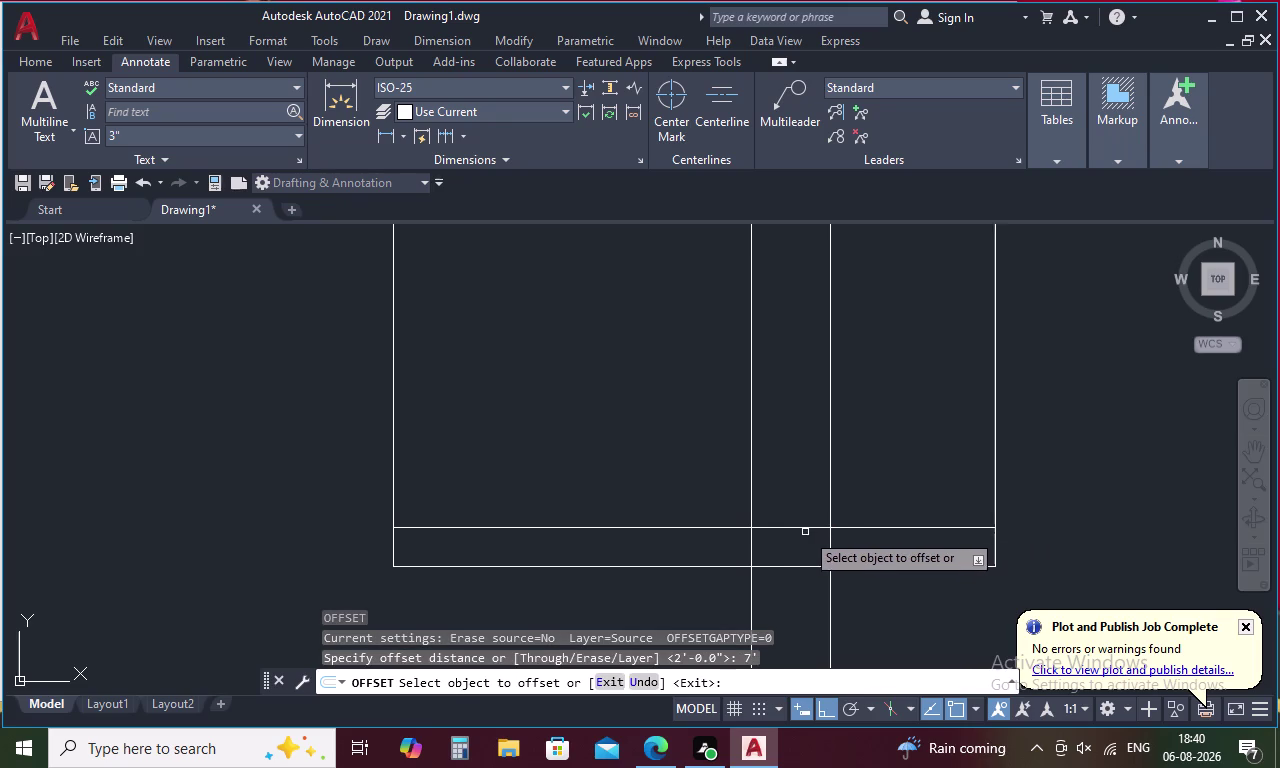
click(802, 527)
click(802, 471)
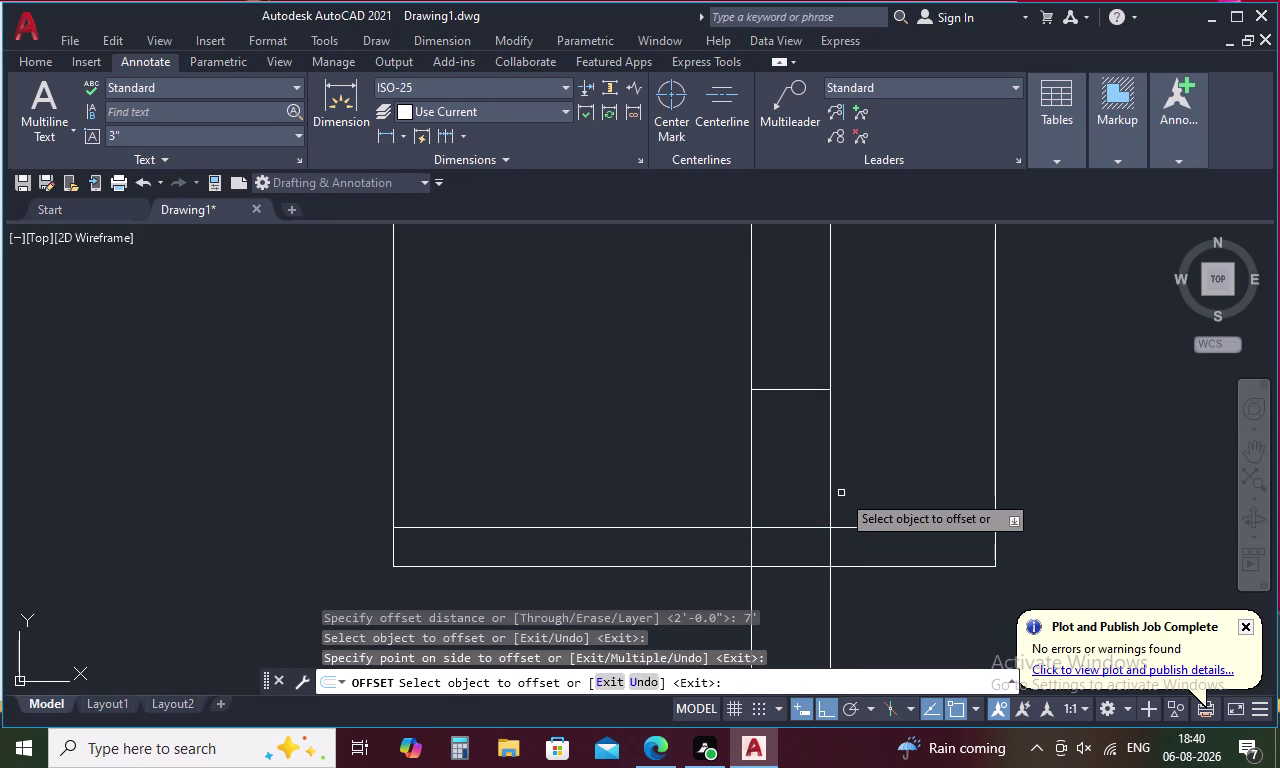
key(Escape)
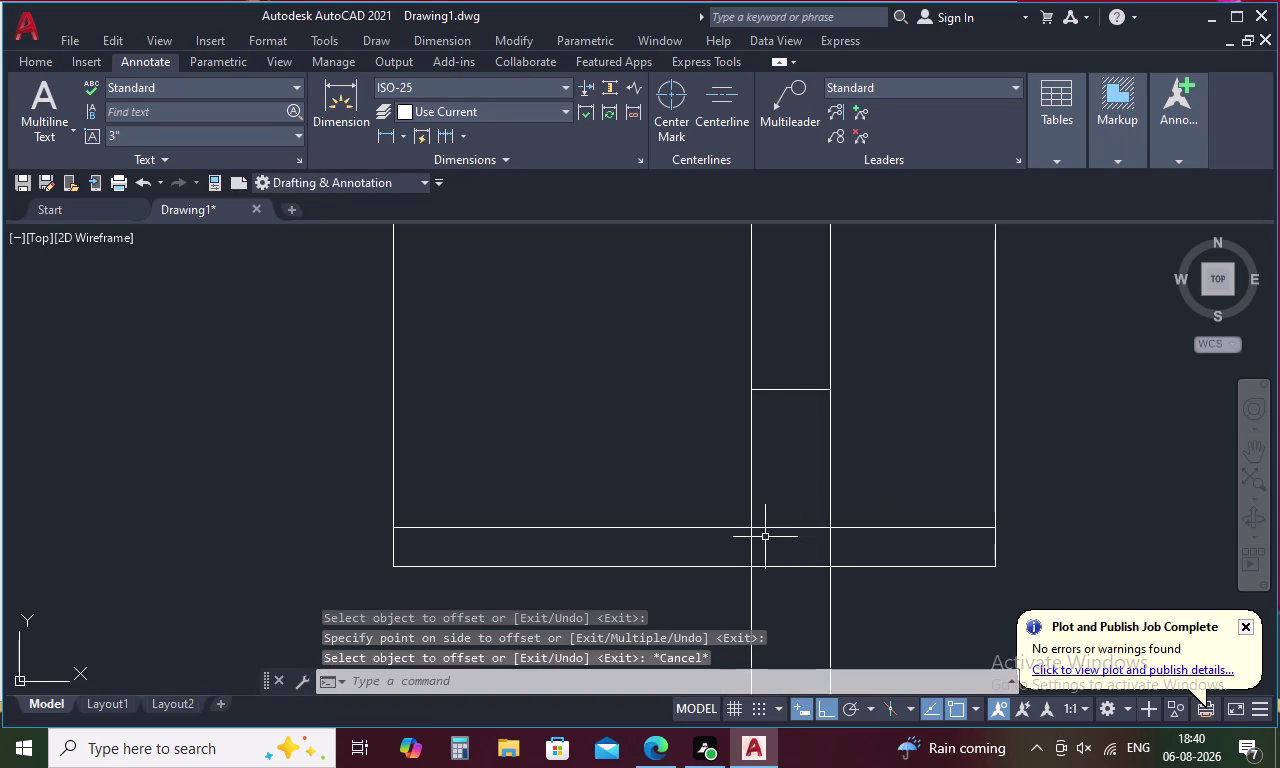
Offset the three floor band line pieces 10' upward.
key(o)
key(space)
text(10)
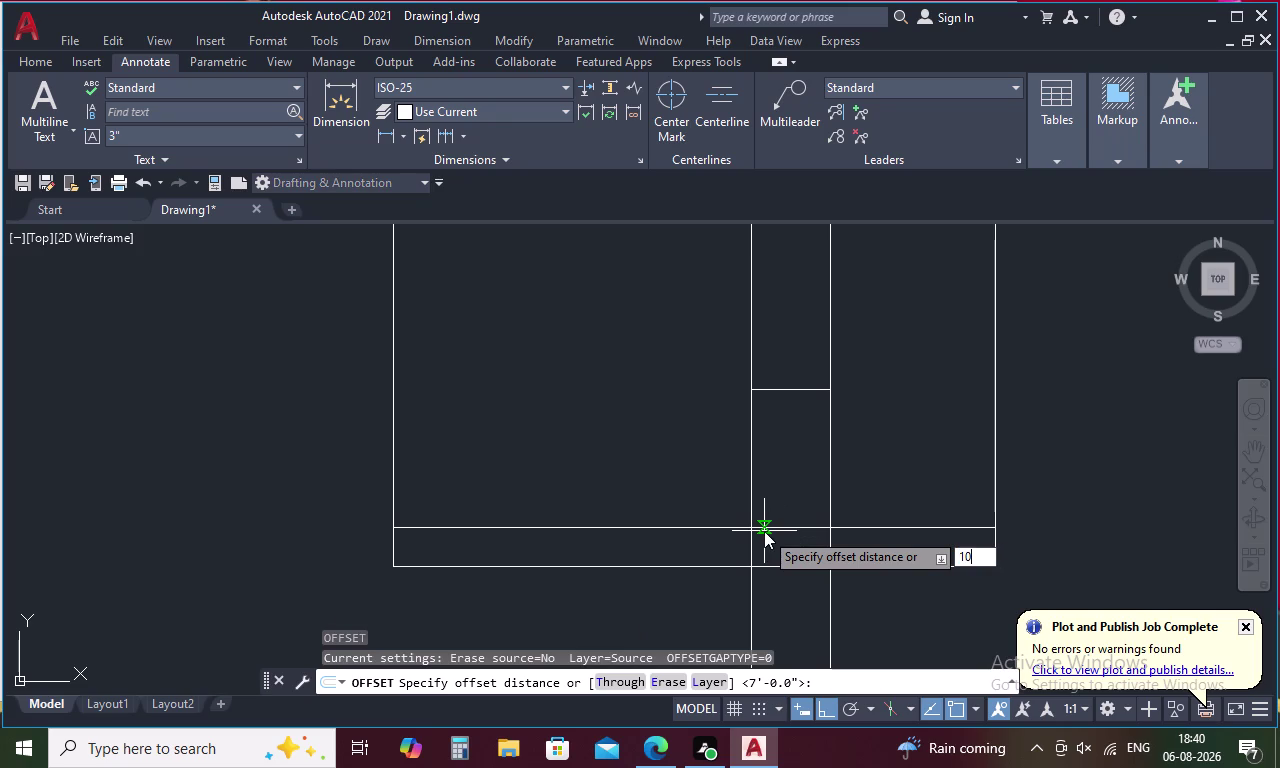
text(')
key(Return)
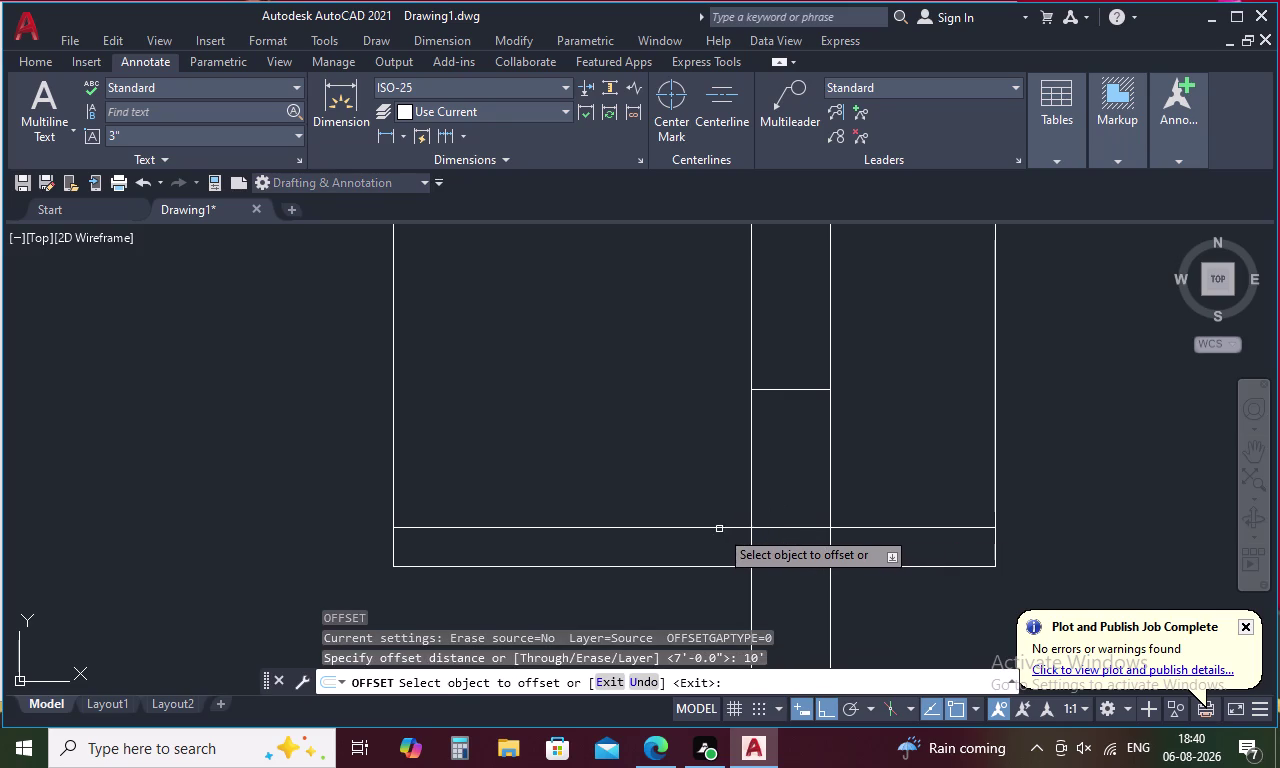
click(719, 528)
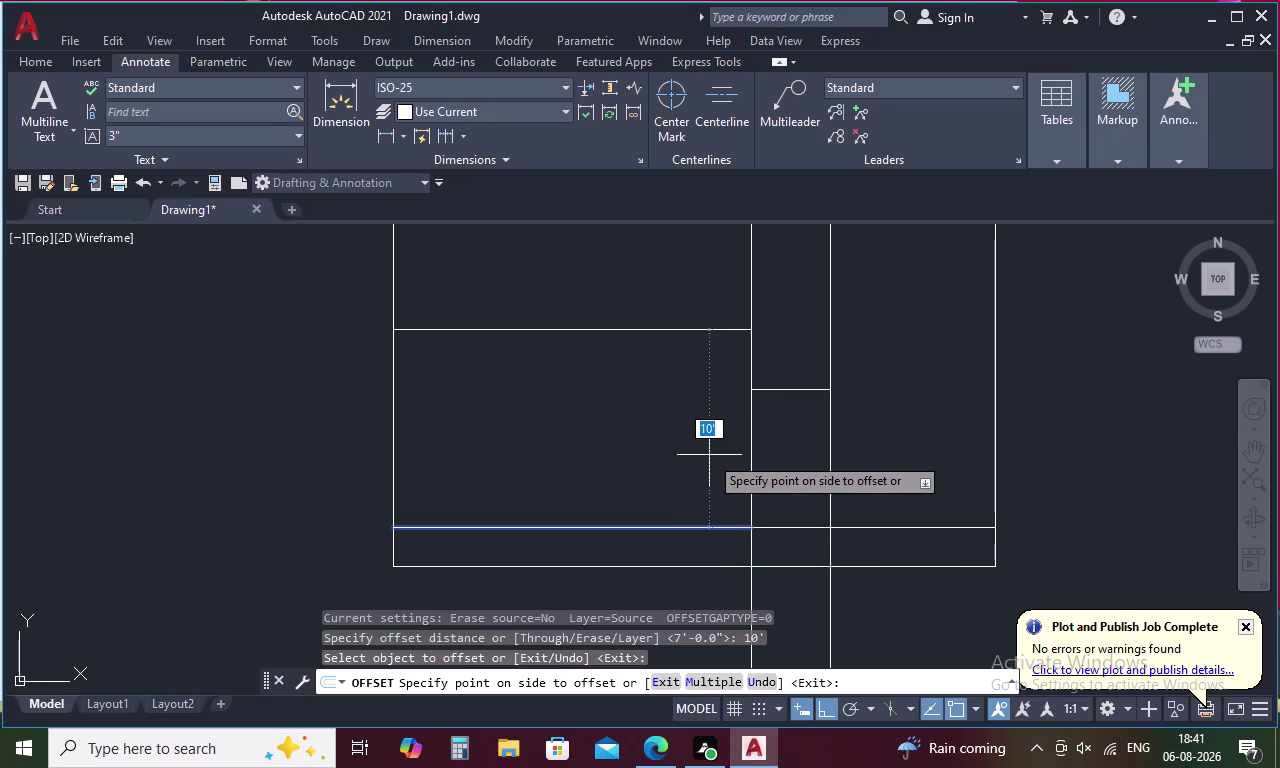
click(709, 455)
scroll(down, 3)
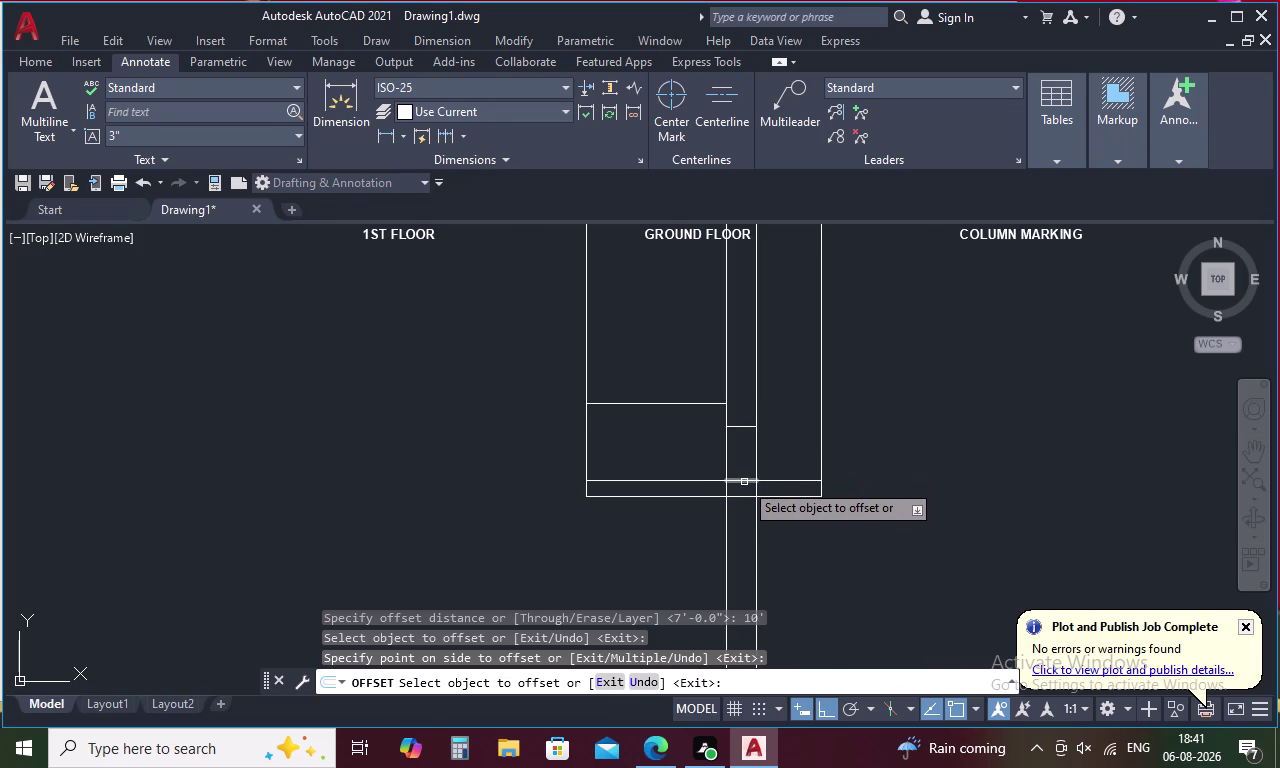
click(744, 482)
click(742, 445)
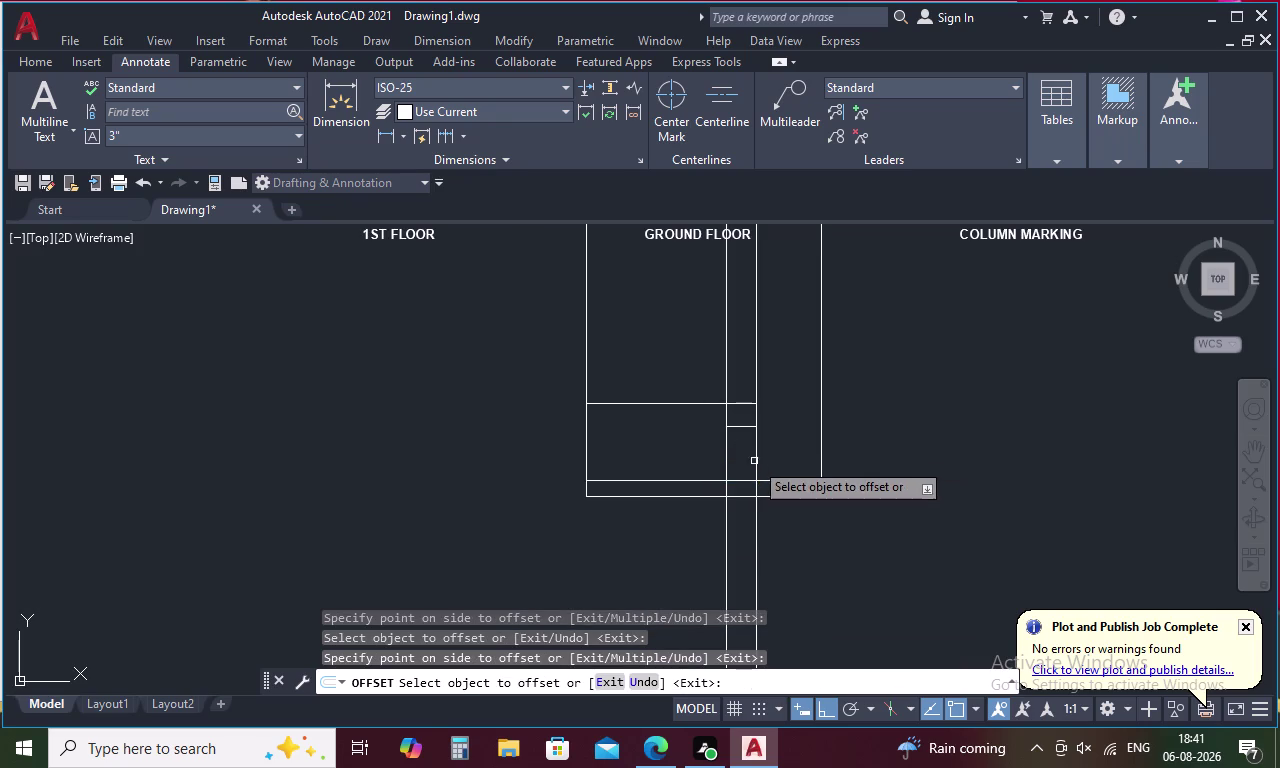
click(775, 479)
click(784, 444)
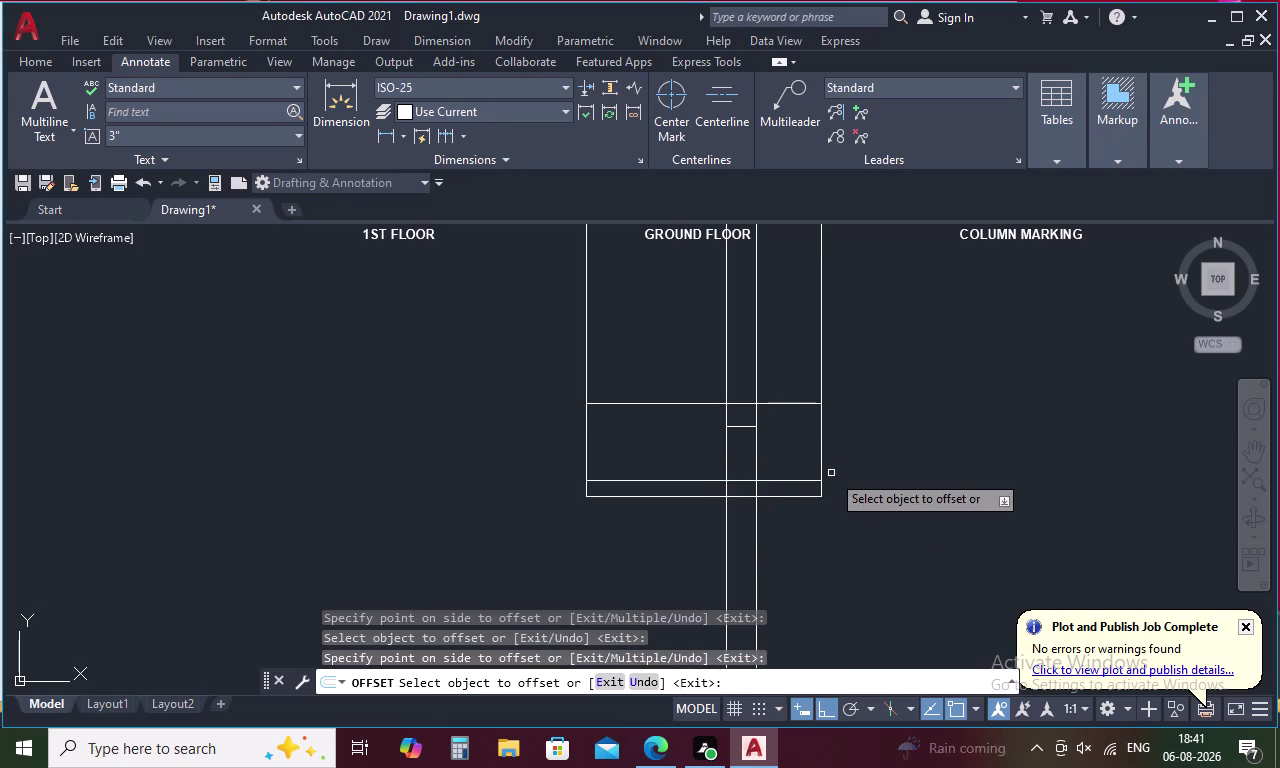
key(Escape)
scroll(up, 3)
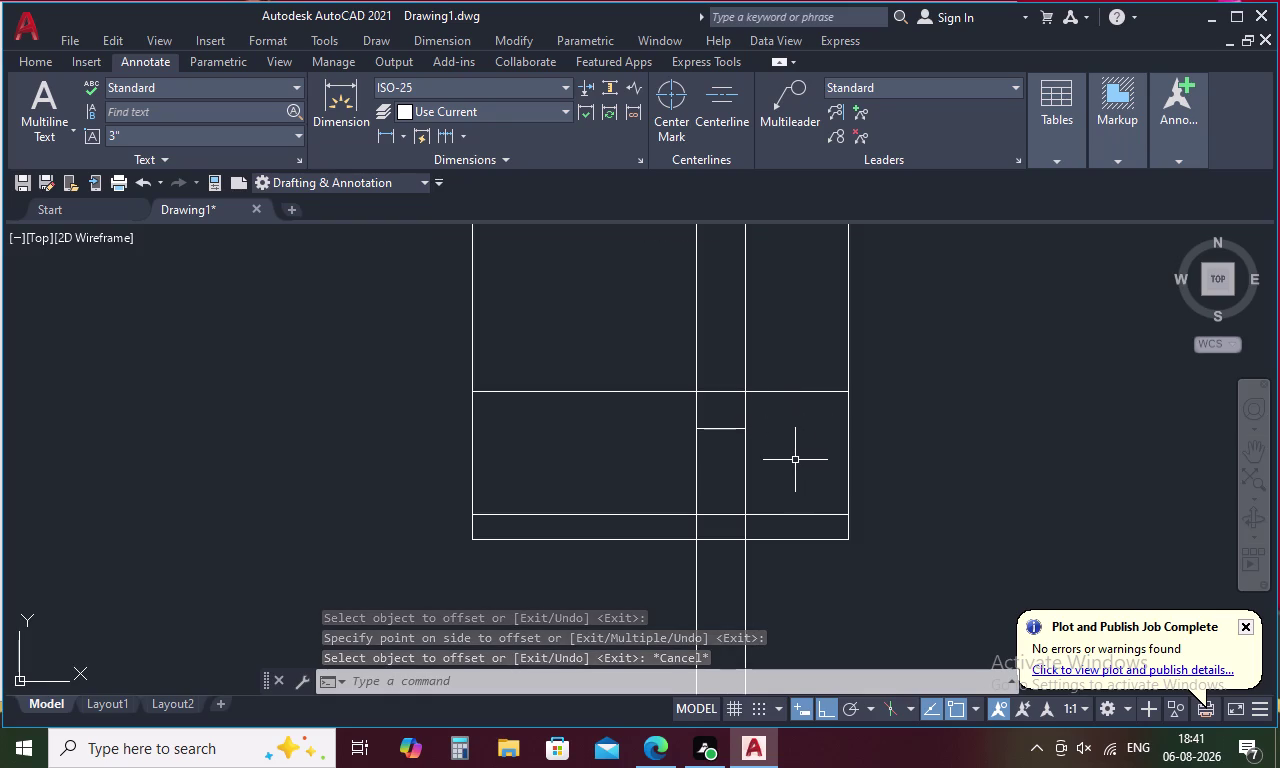
key(Escape)
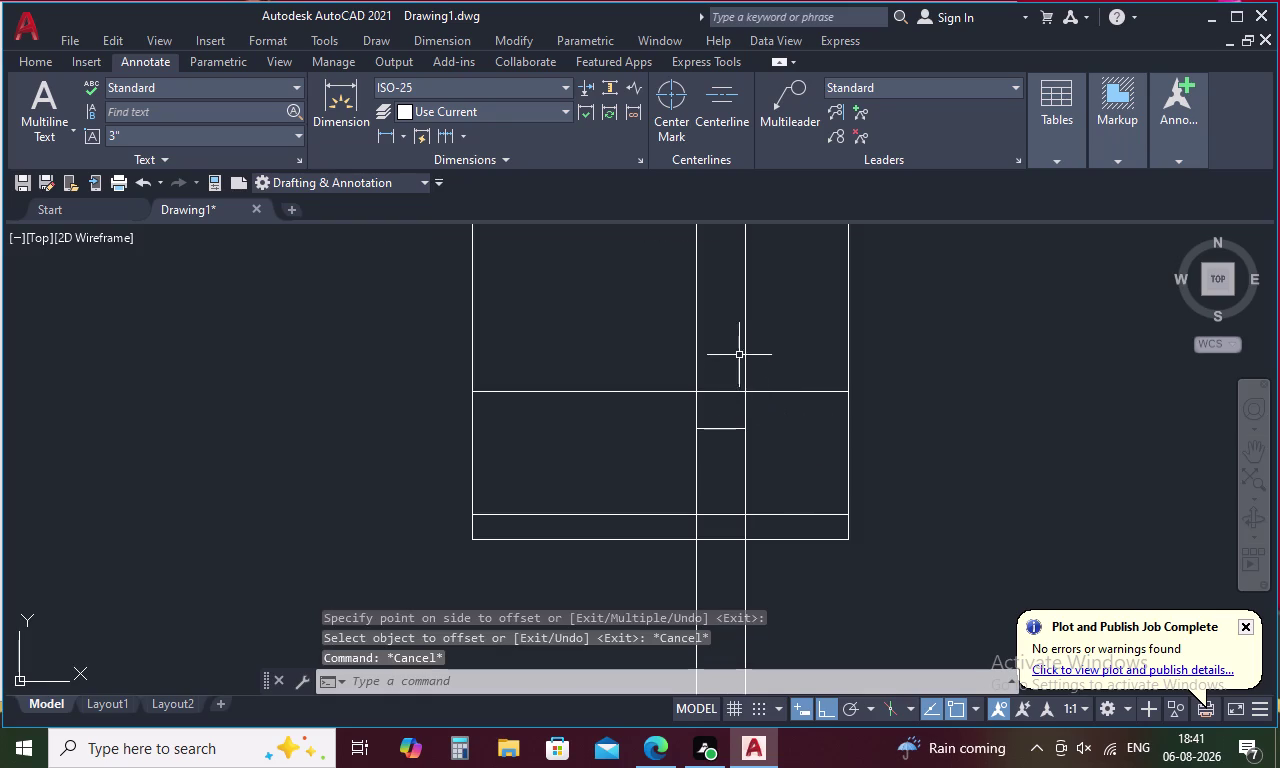
Fence-trim the vertical projection lines above, through and below the floor band.
text(TR)
key(space)
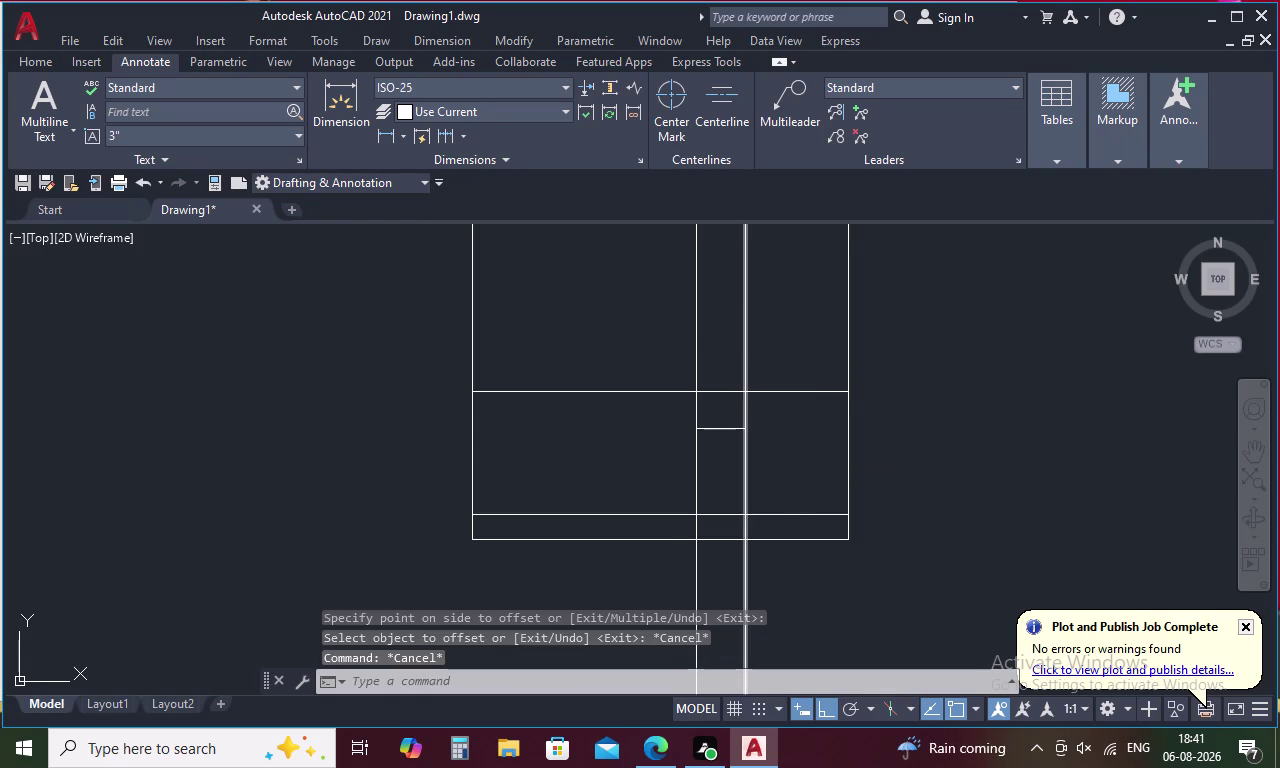
drag(763, 338, 624, 357)
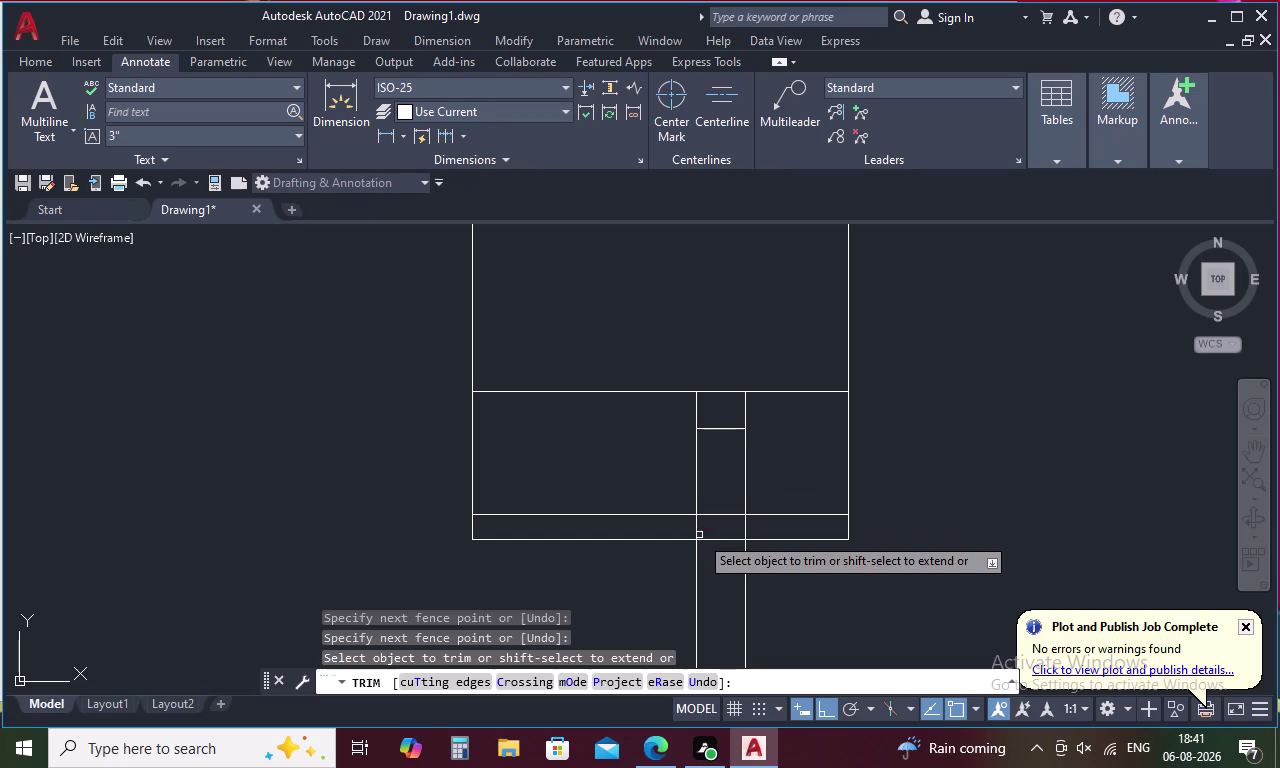
drag(752, 407, 690, 410)
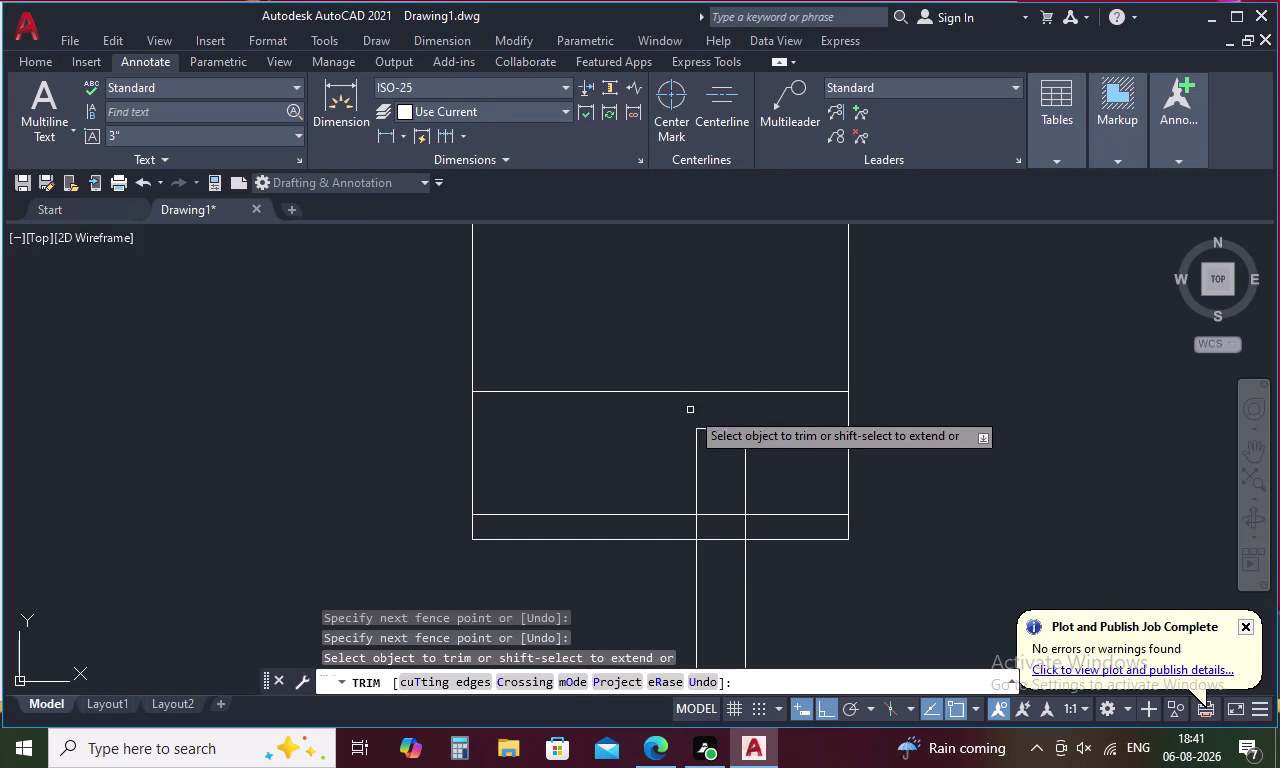
drag(754, 525, 706, 526)
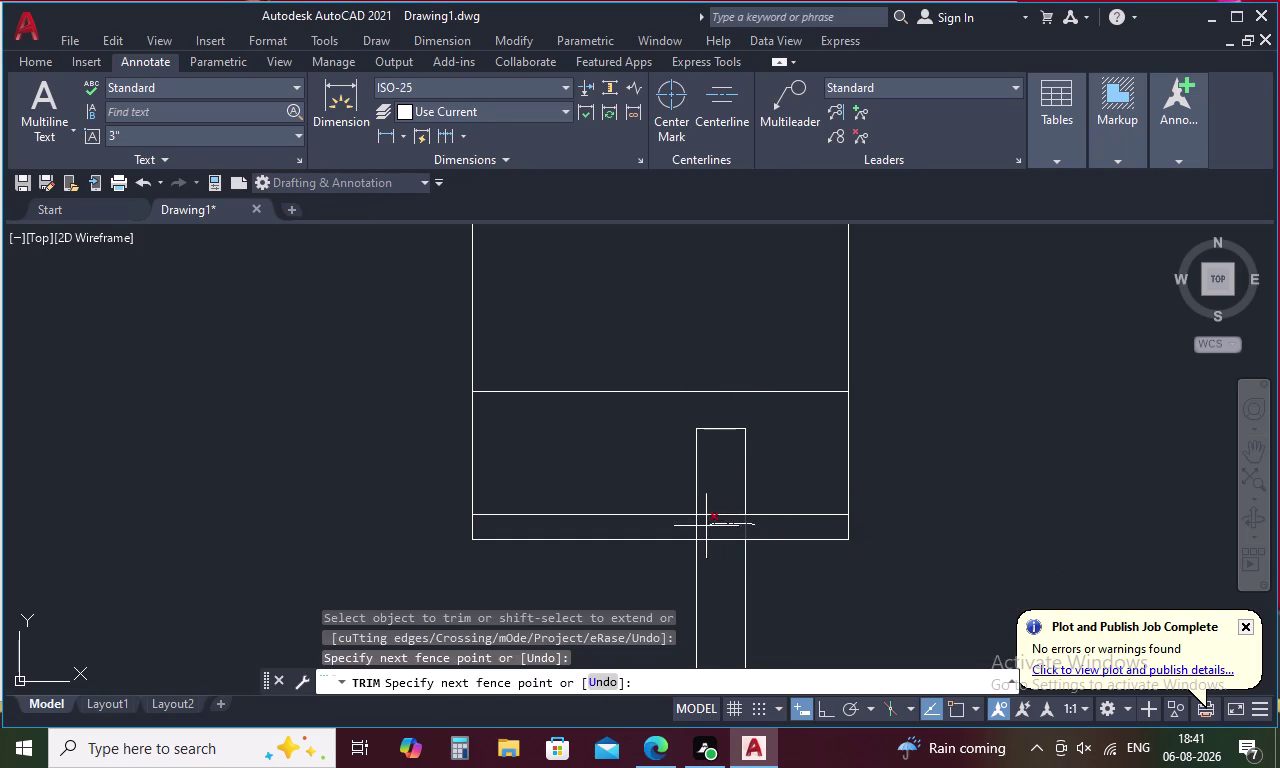
drag(706, 526, 692, 526)
drag(764, 581, 652, 581)
Pan back to the door outline, end trimming and start another offset.
scroll(down, 3)
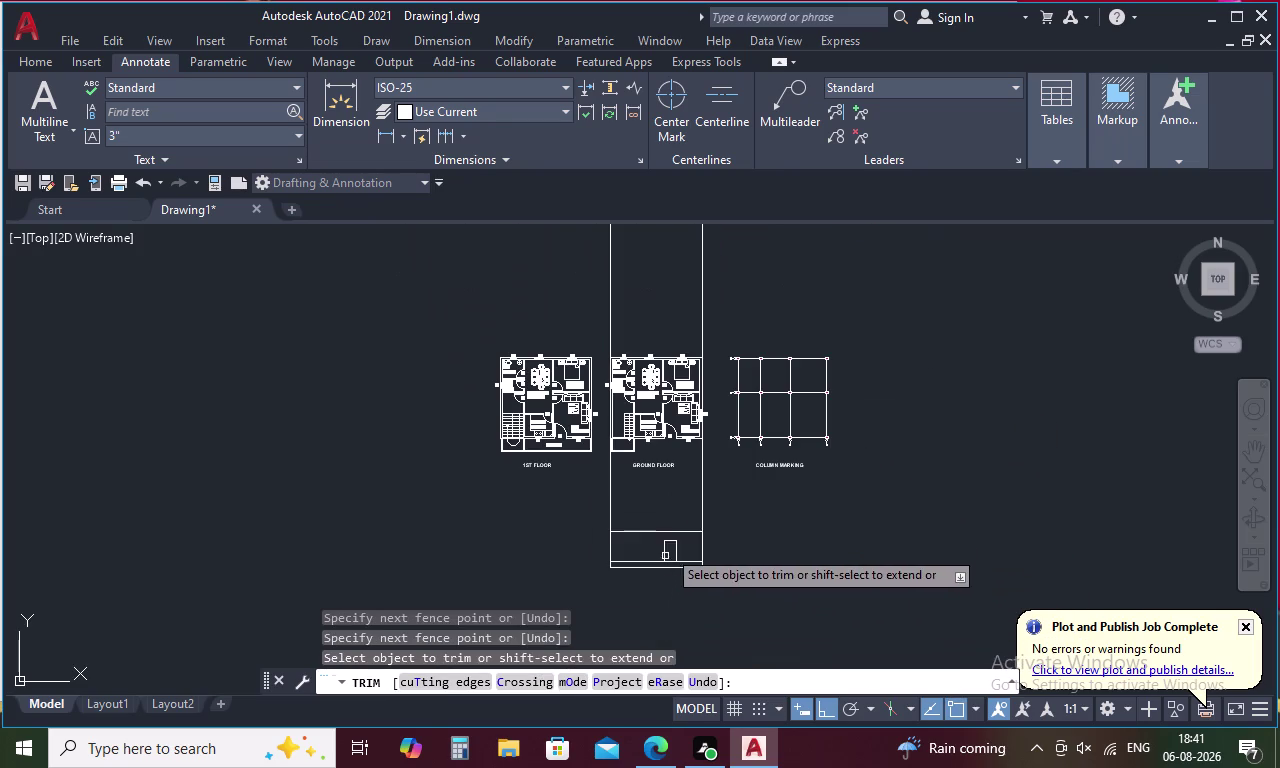
scroll(up, 3)
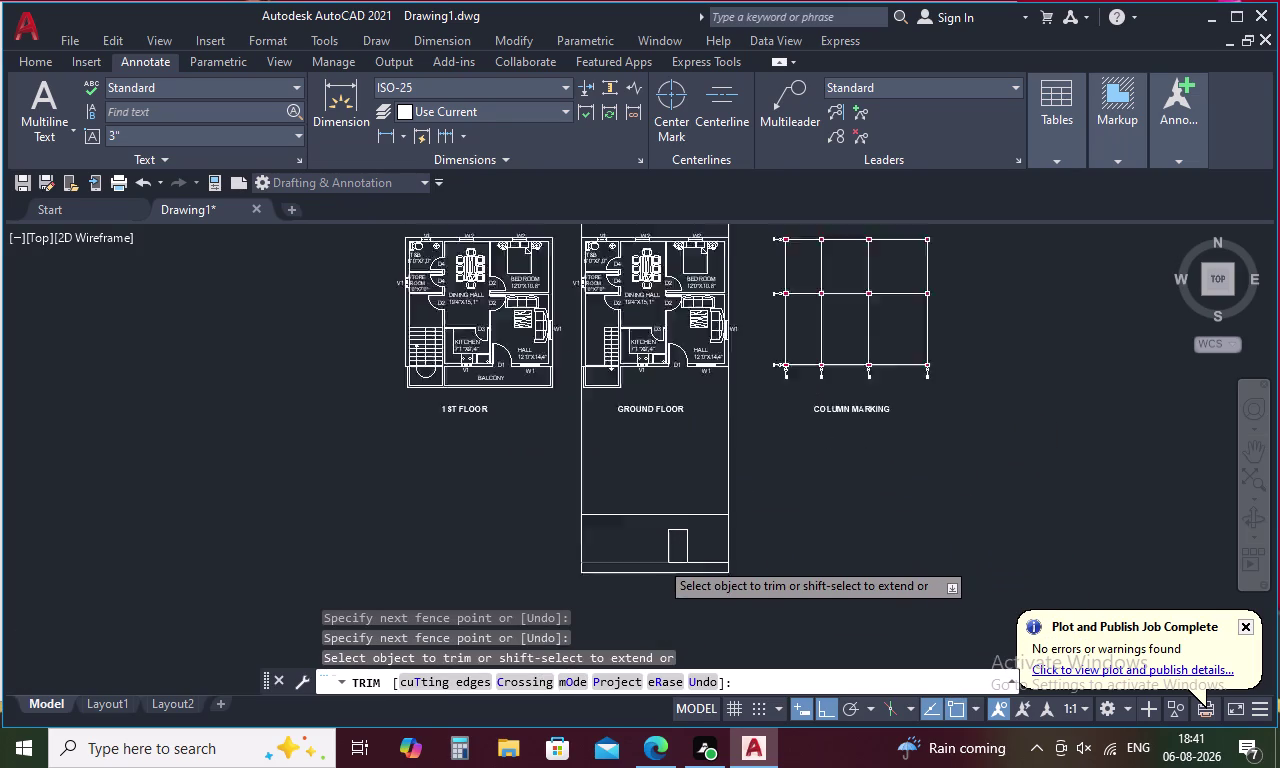
scroll(up, 3)
middle_drag(669, 563, 668, 483)
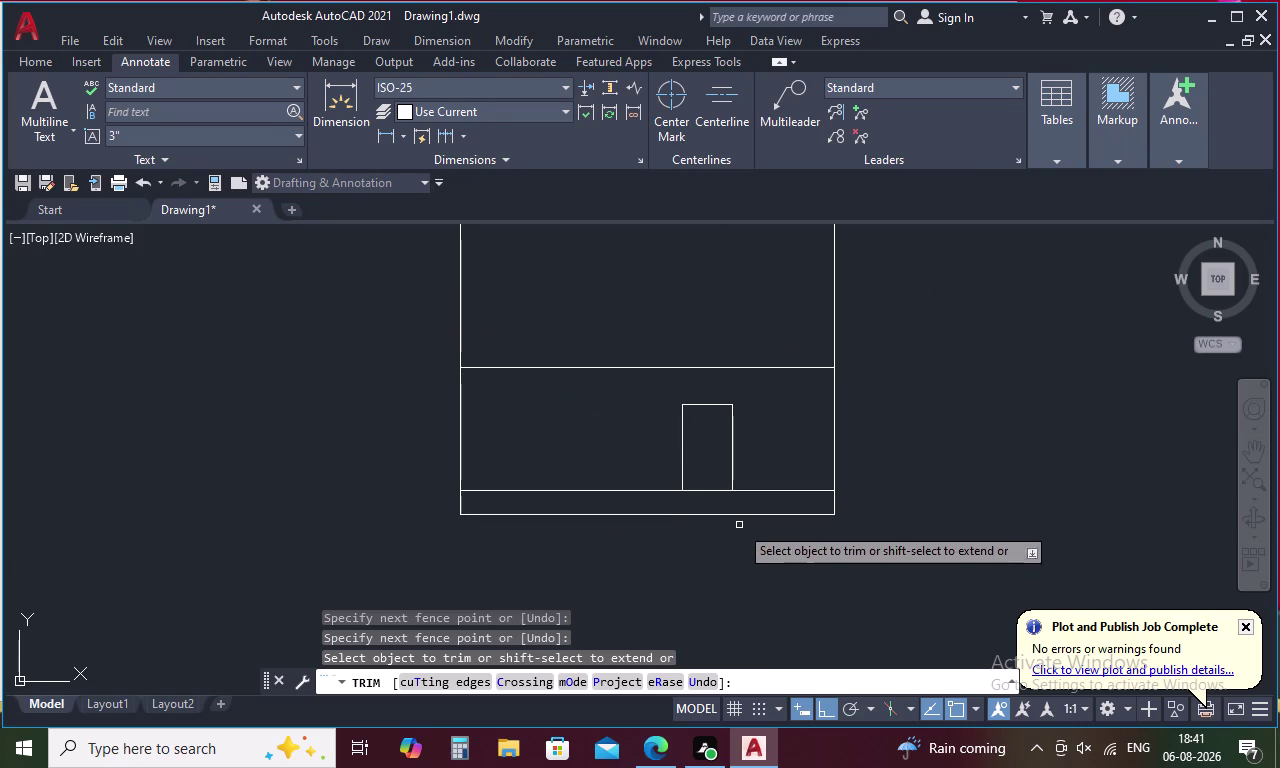
key(Escape)
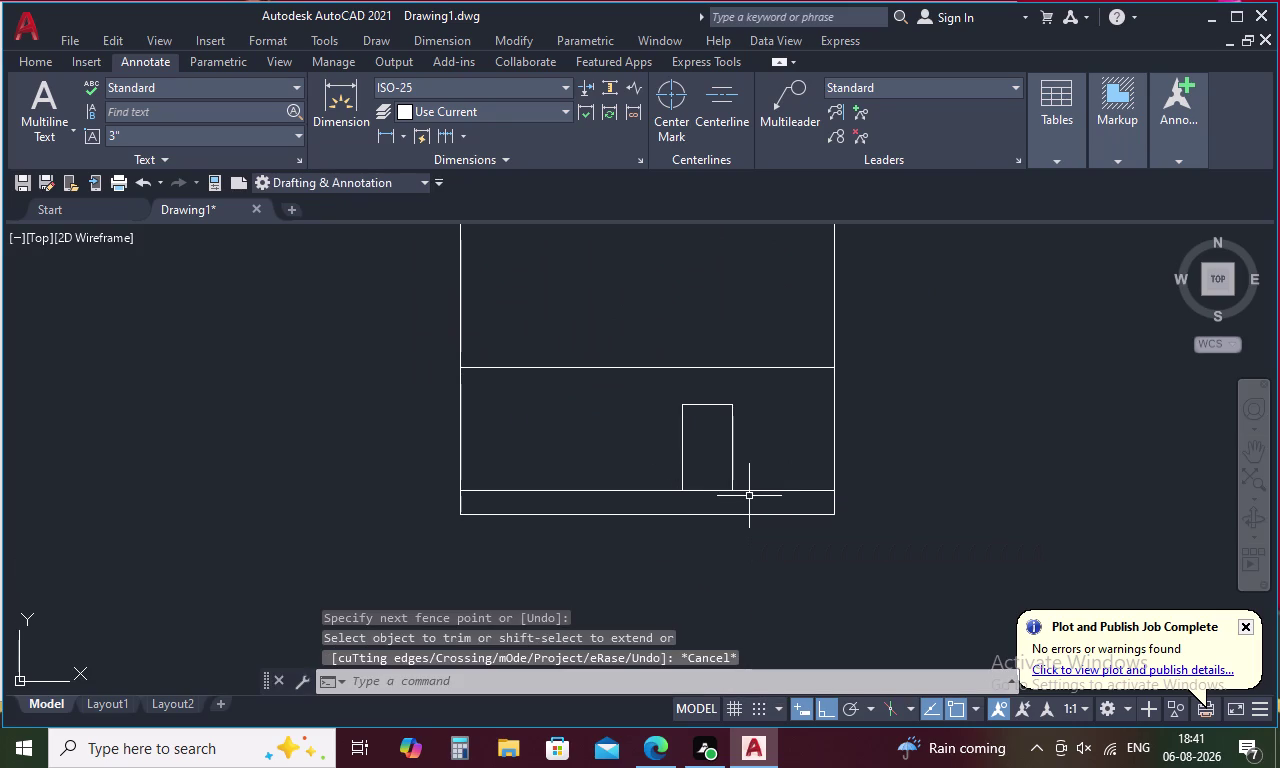
key(o)
key(space)
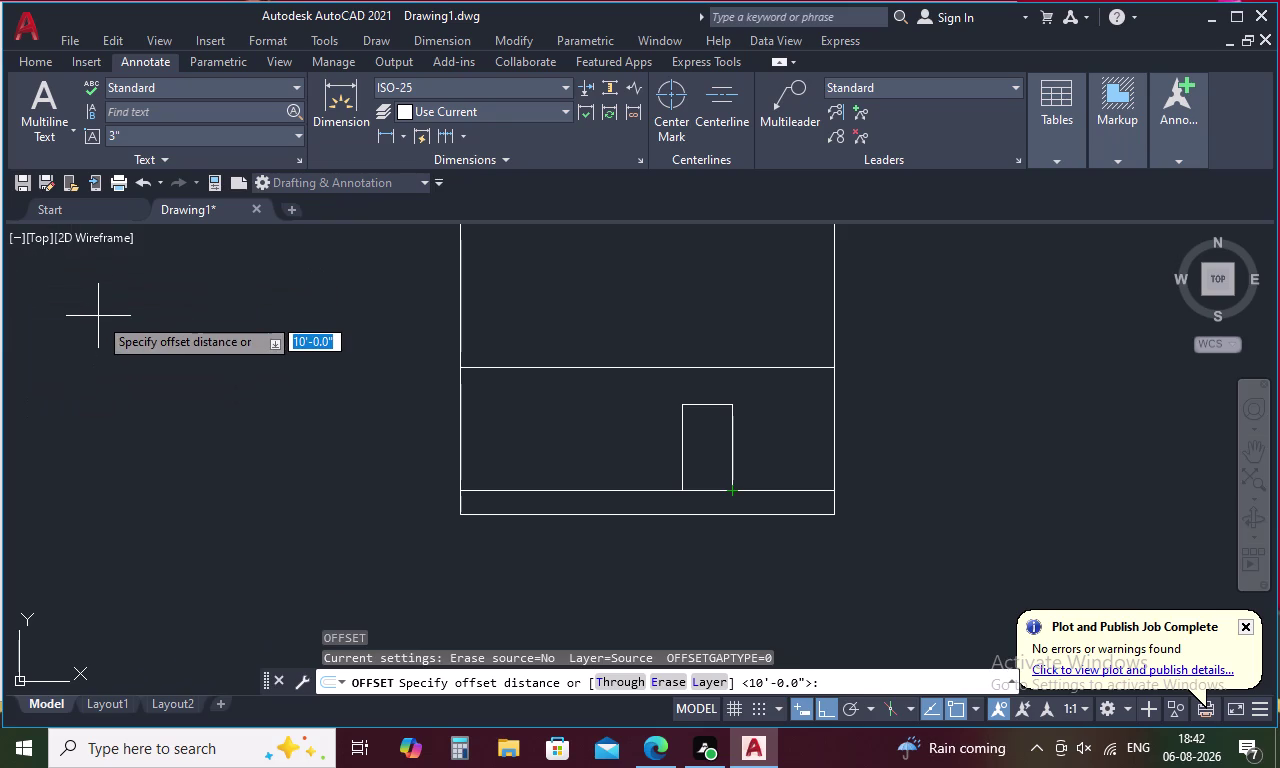
Enter a 2.5-foot offset distance, then cancel it.
key(2)
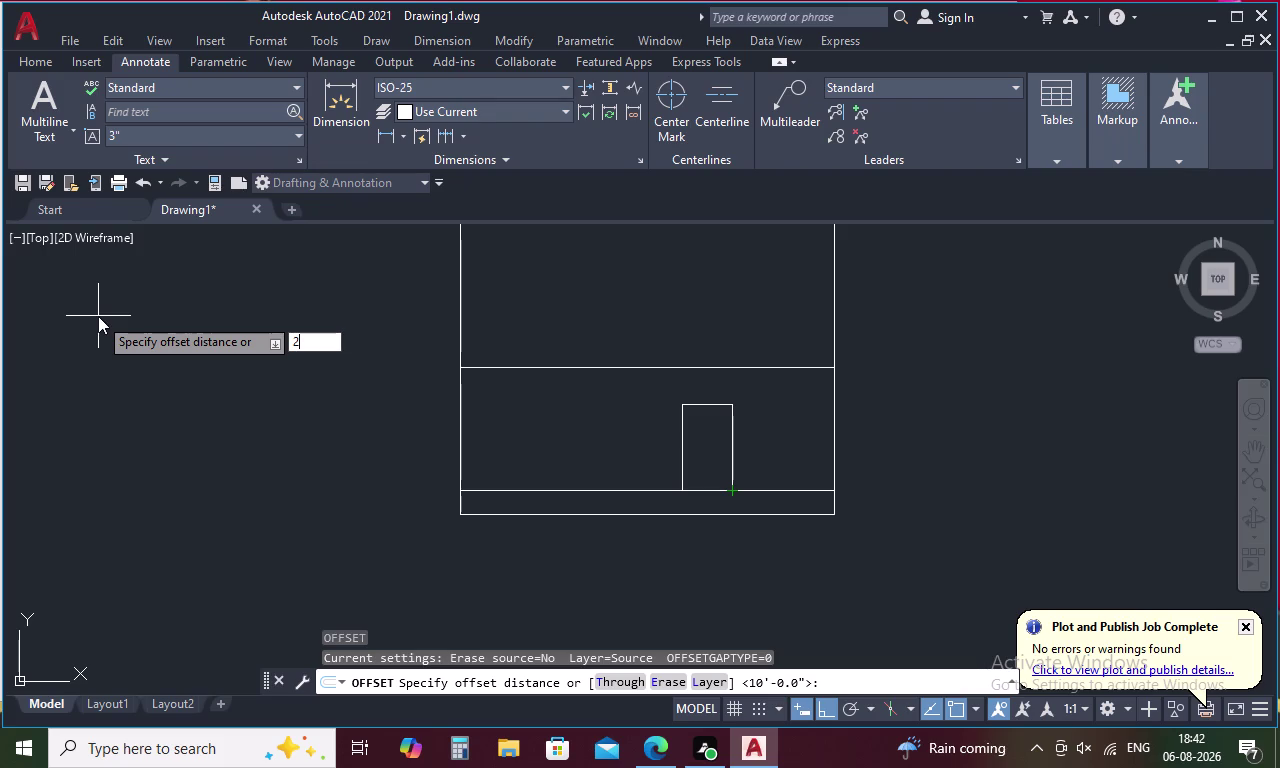
key(apostrophe)
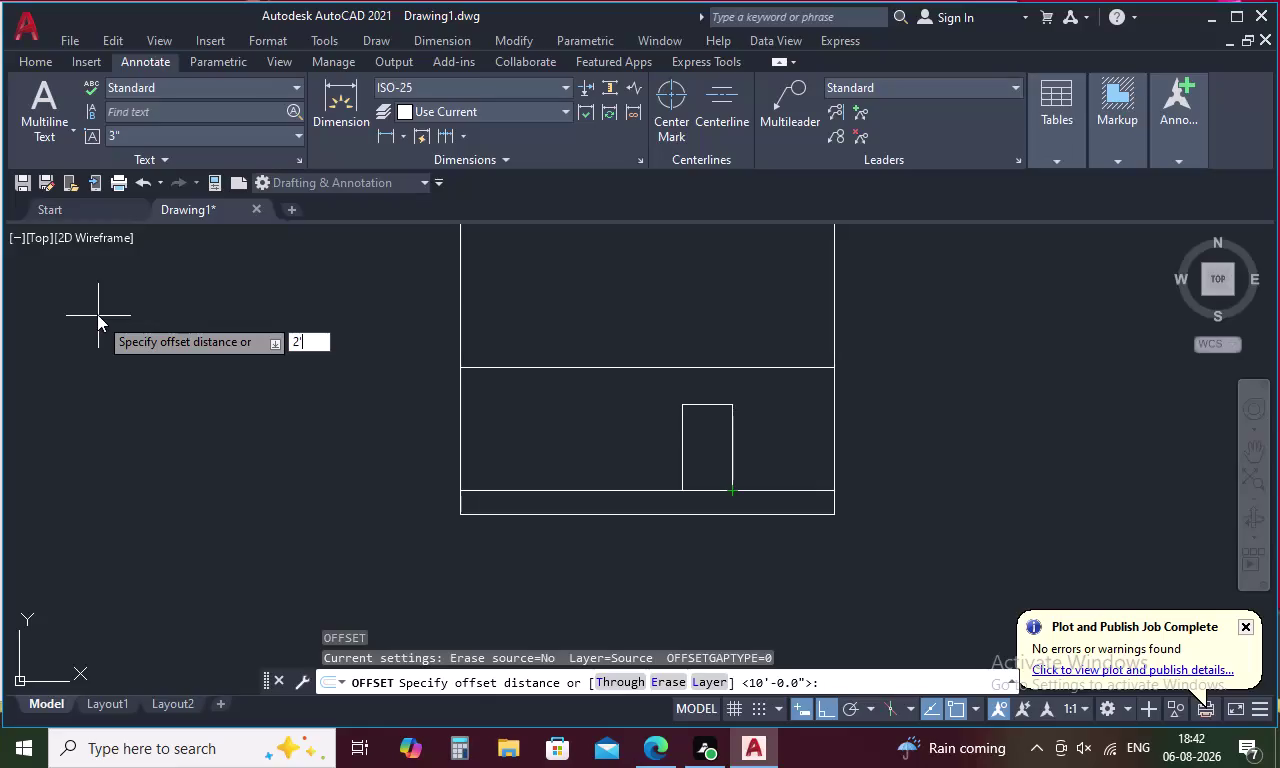
key(BackSpace)
text(.5)
text(')
key(Return)
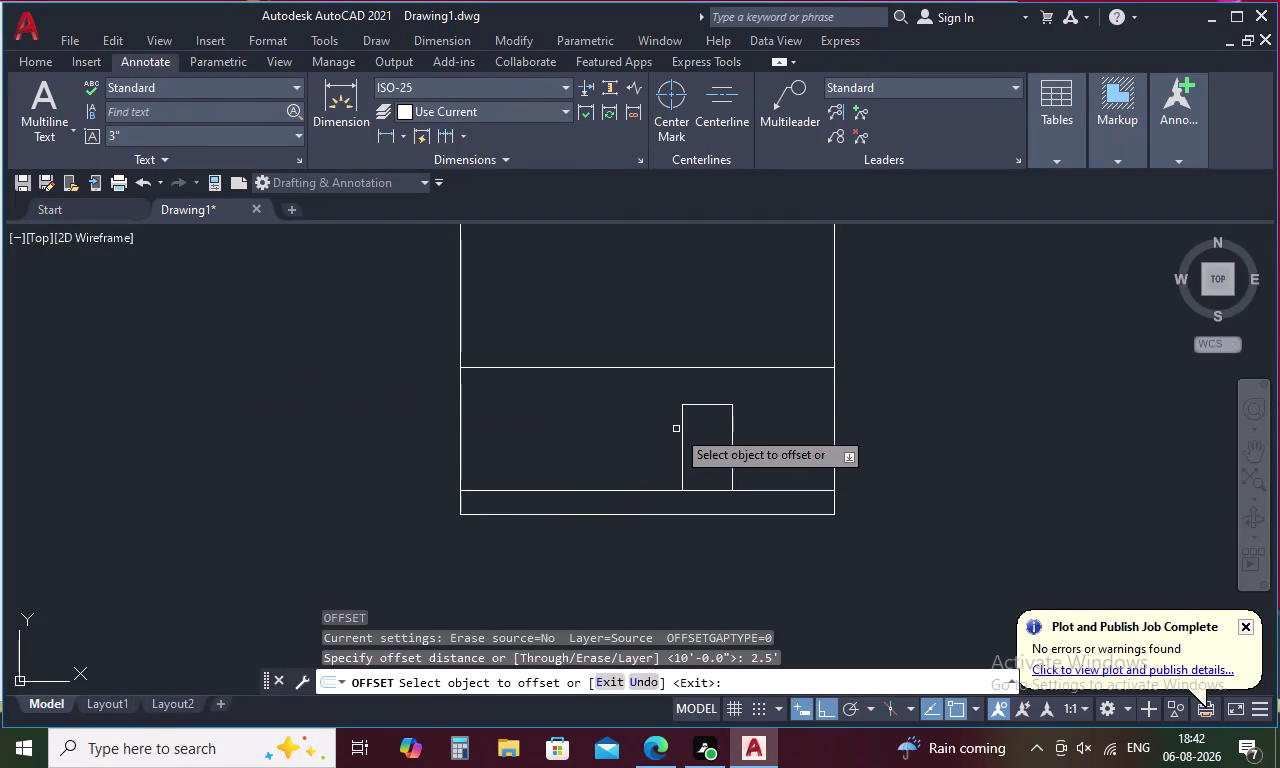
key(Escape)
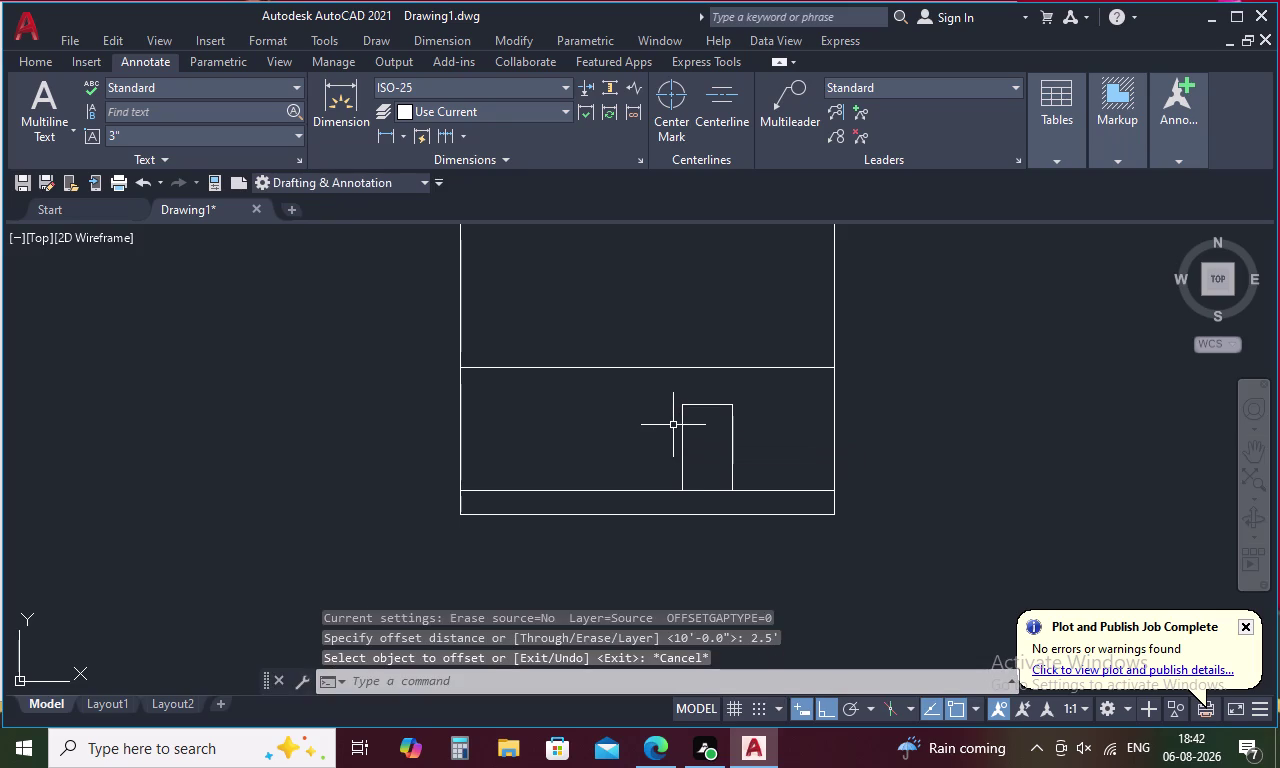
Restart Offset with a distance of 2.5 inches.
key(o)
key(space)
text(2.5)
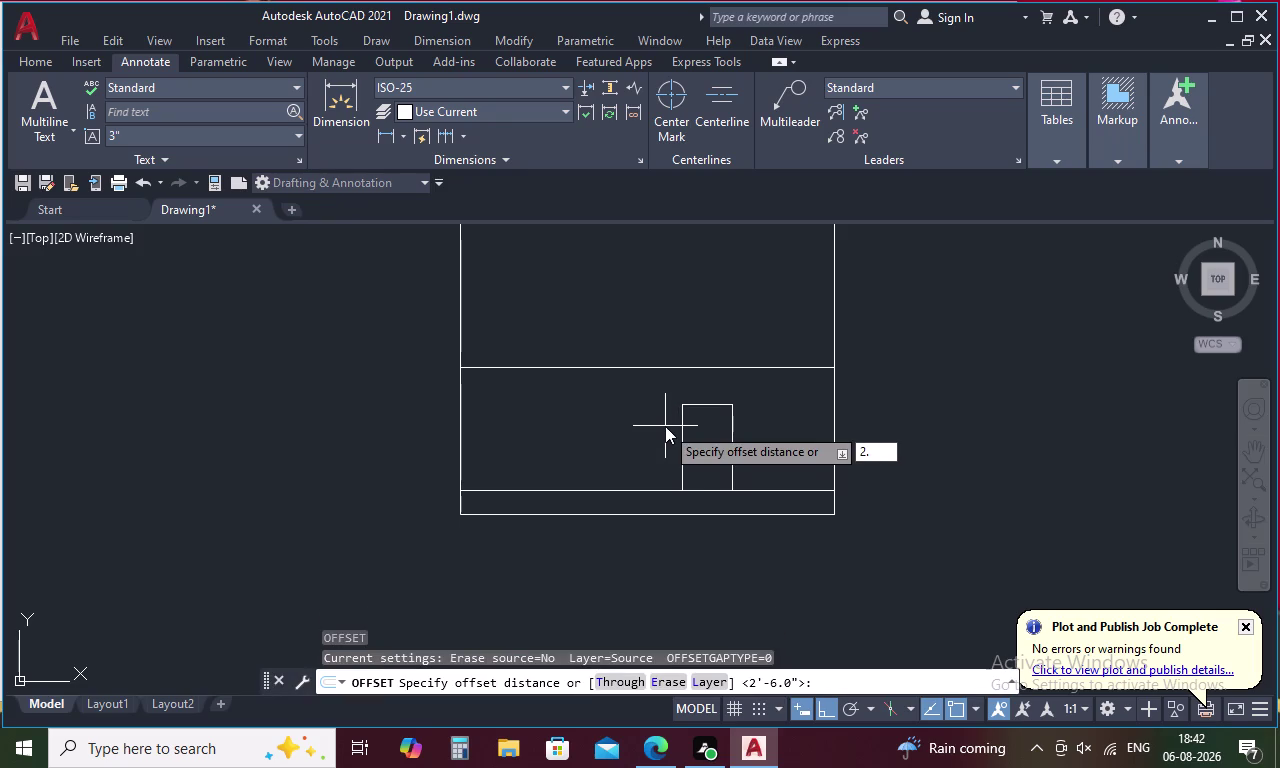
text(")
key(Return)
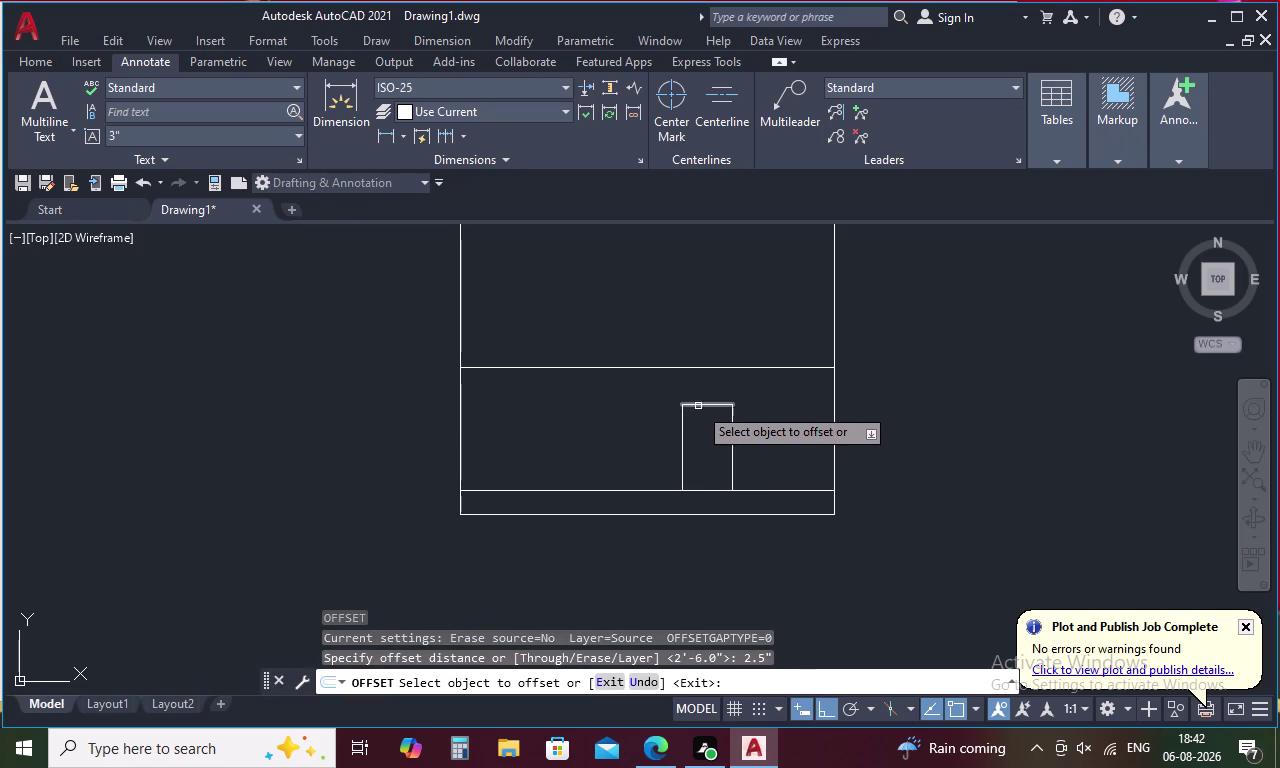
Offset the door's top, left and right edges 2.5" inward.
click(698, 406)
click(697, 420)
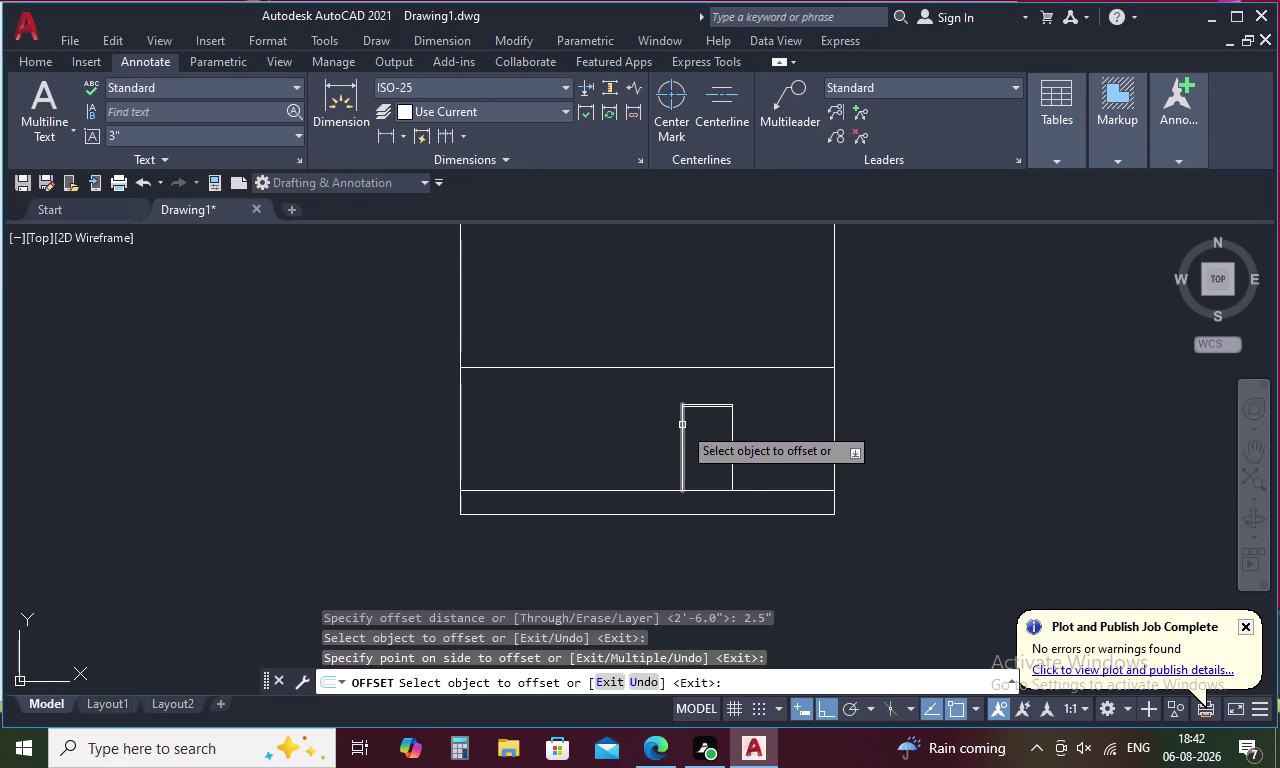
click(682, 425)
click(696, 426)
click(731, 433)
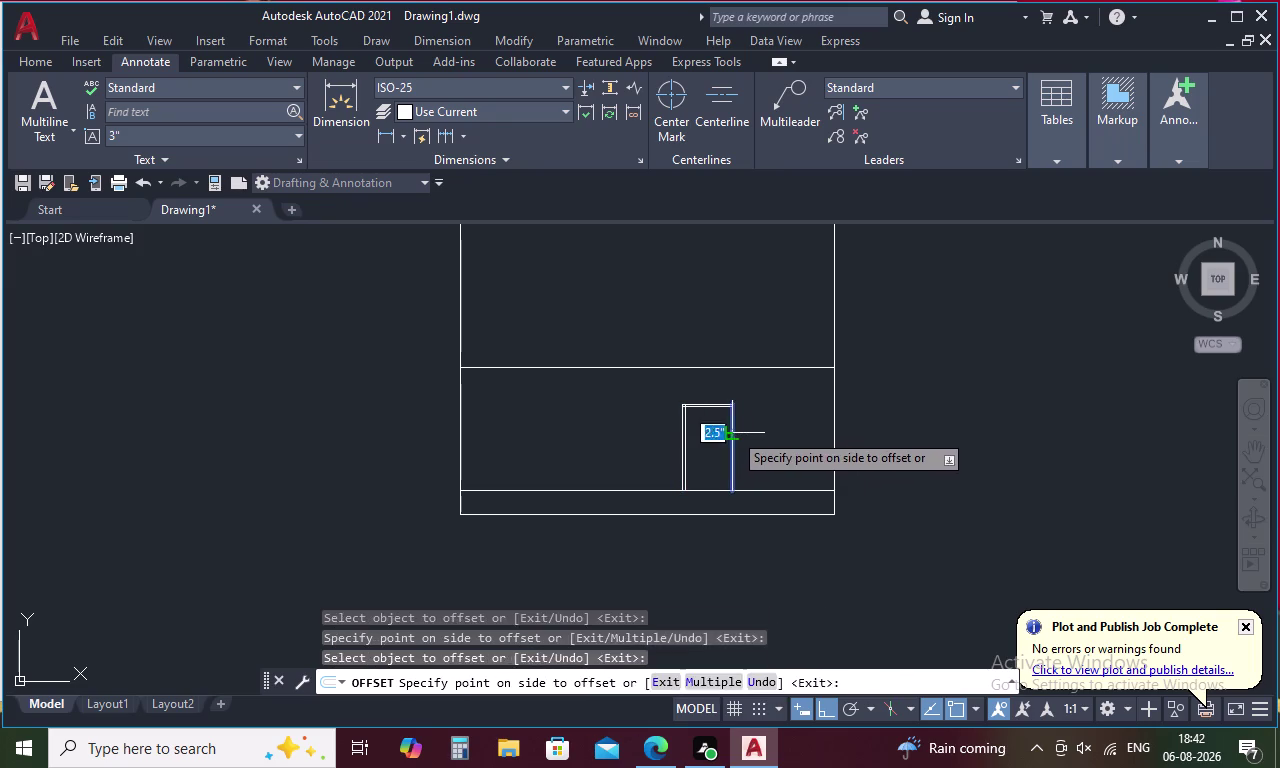
click(718, 431)
key(Escape)
Fence-trim the overlapping frame lines at the door's left corner.
key(t)
key(r)
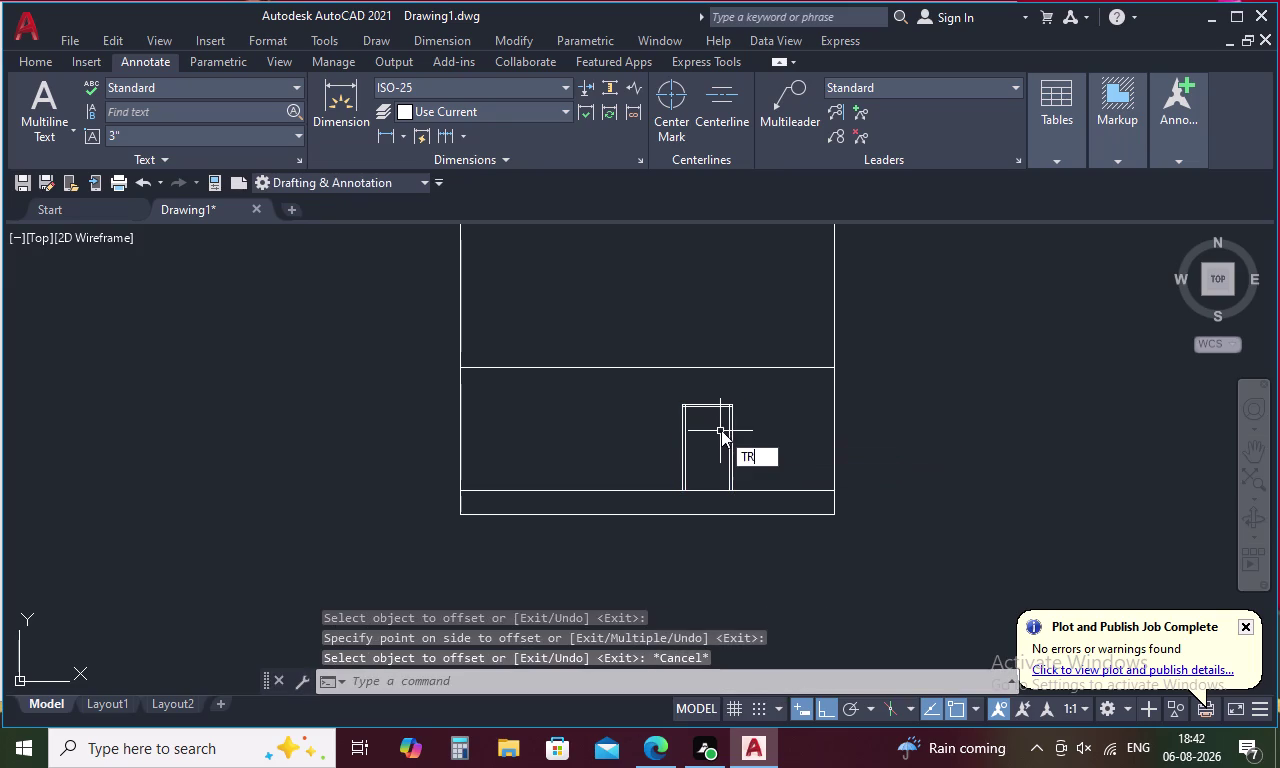
key(space)
scroll(up, 3)
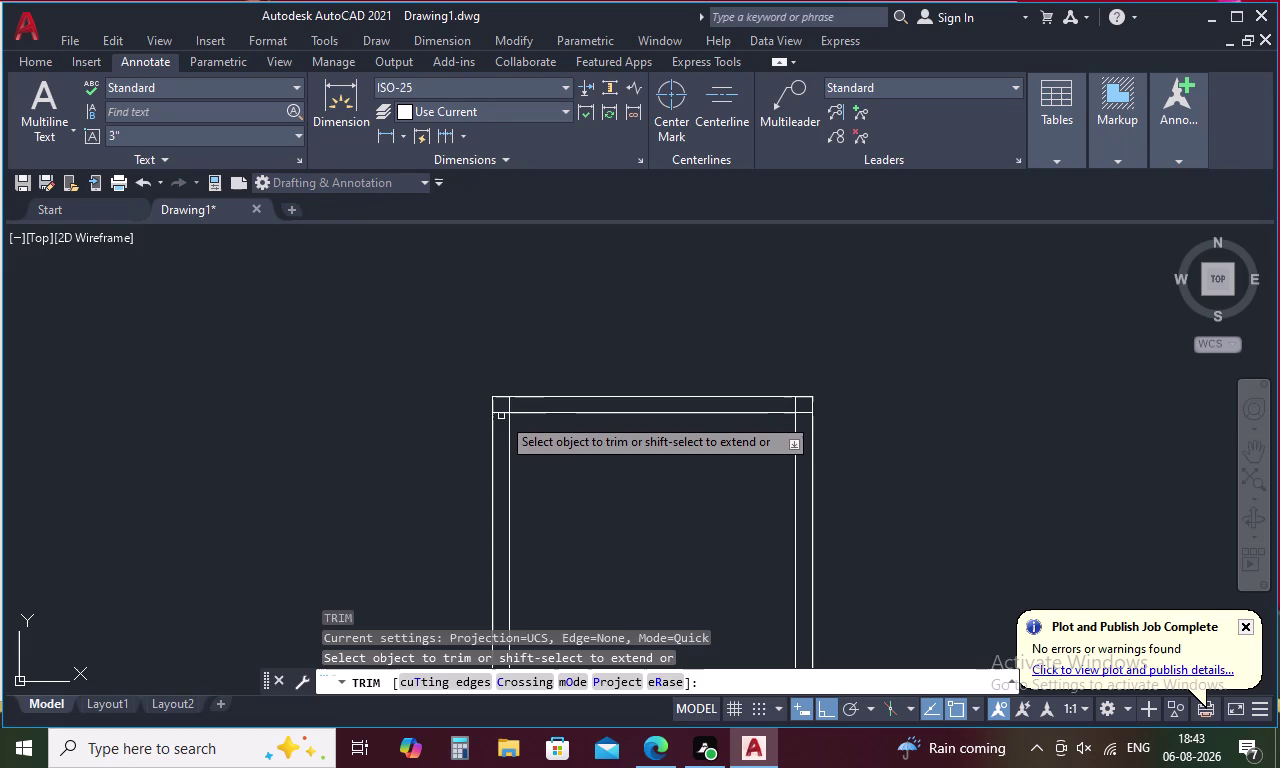
scroll(up, 3)
scroll(up, 3)
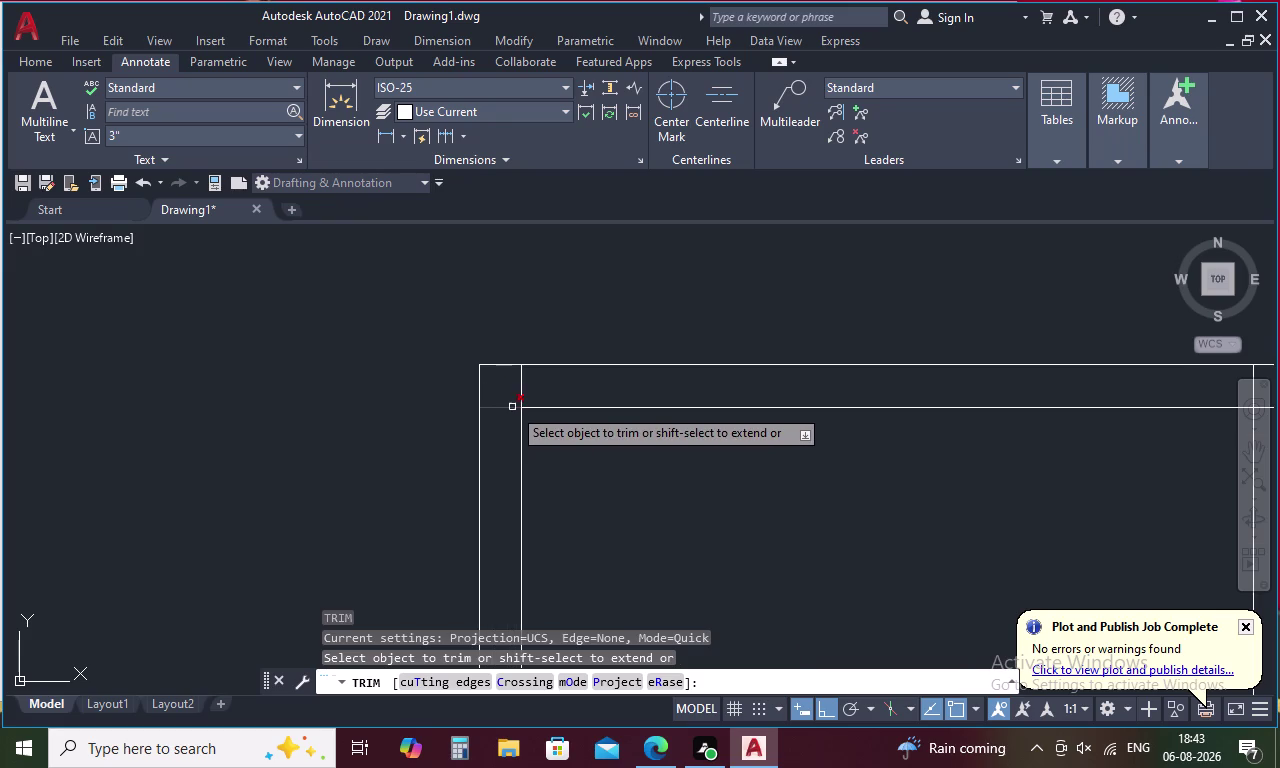
drag(525, 386, 500, 406)
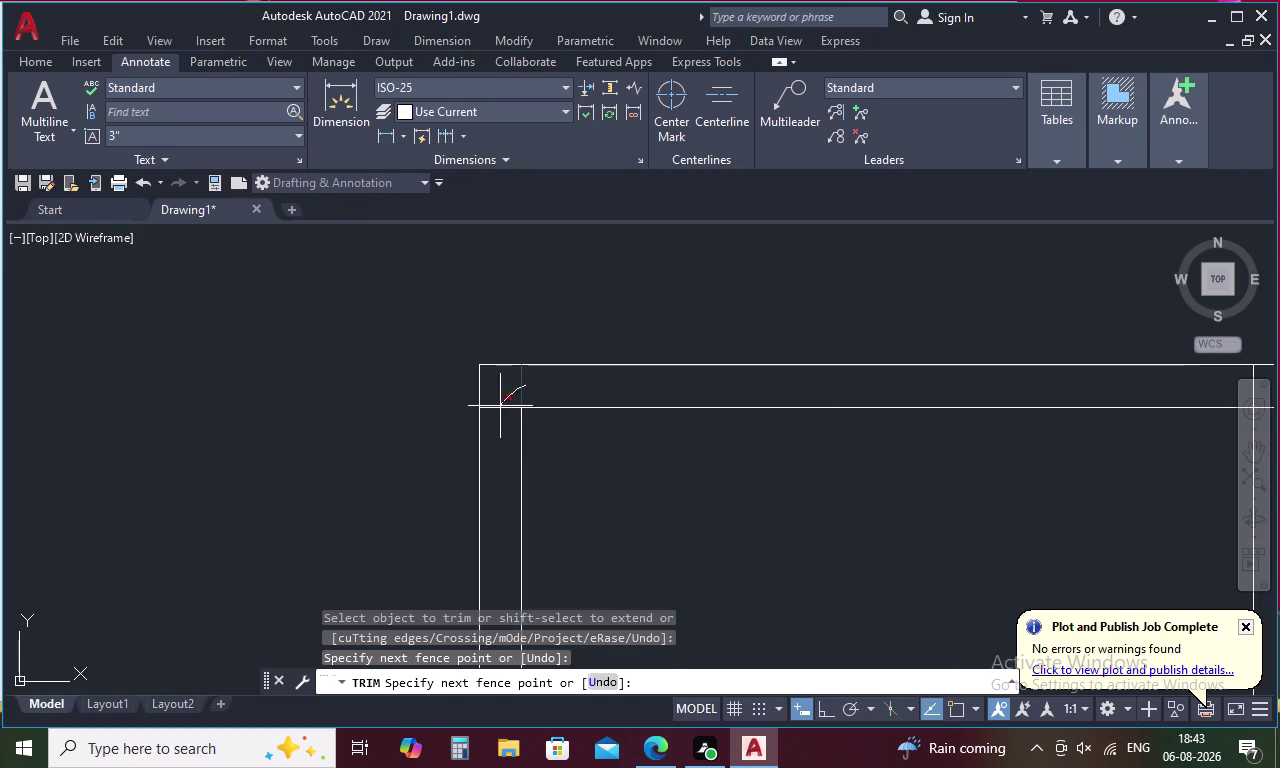
drag(500, 406, 500, 407)
drag(505, 398, 502, 411)
click(502, 410)
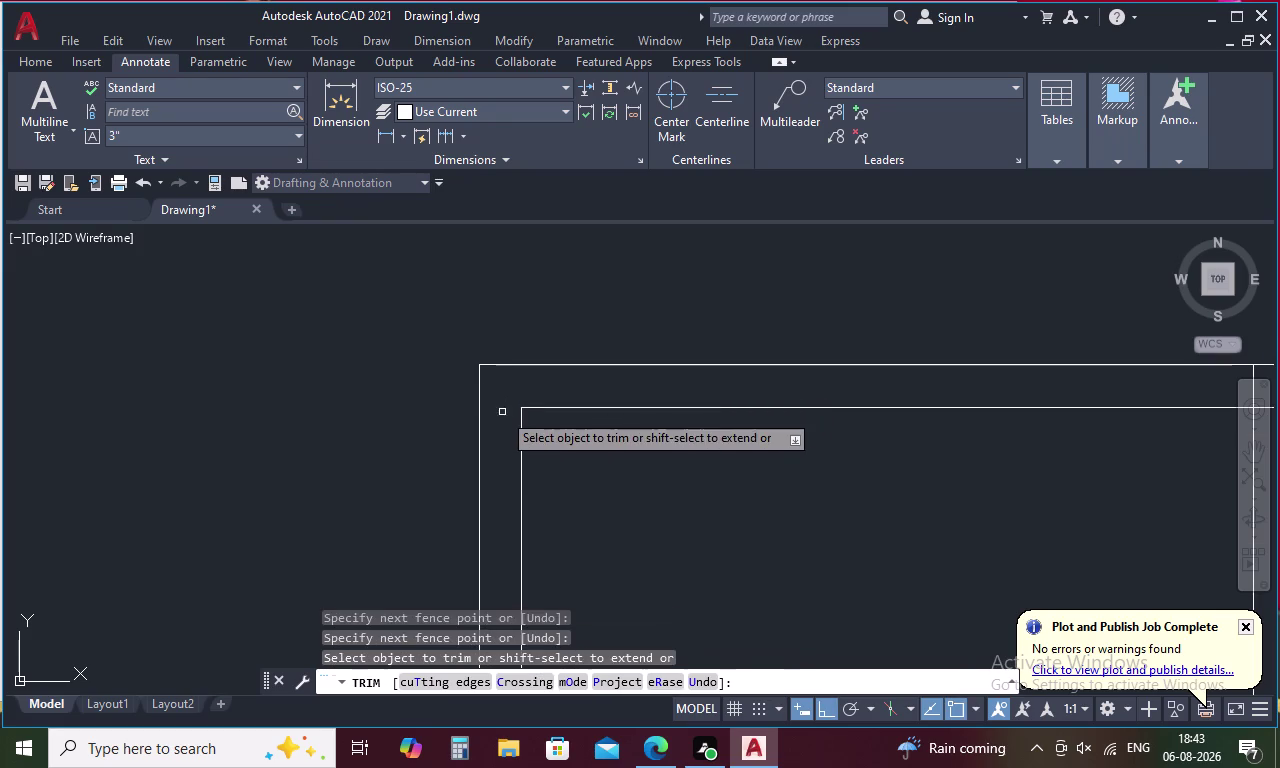
Trim the crossing lines at the frame's top corner, then exit the command.
scroll(down, 3)
scroll(up, 3)
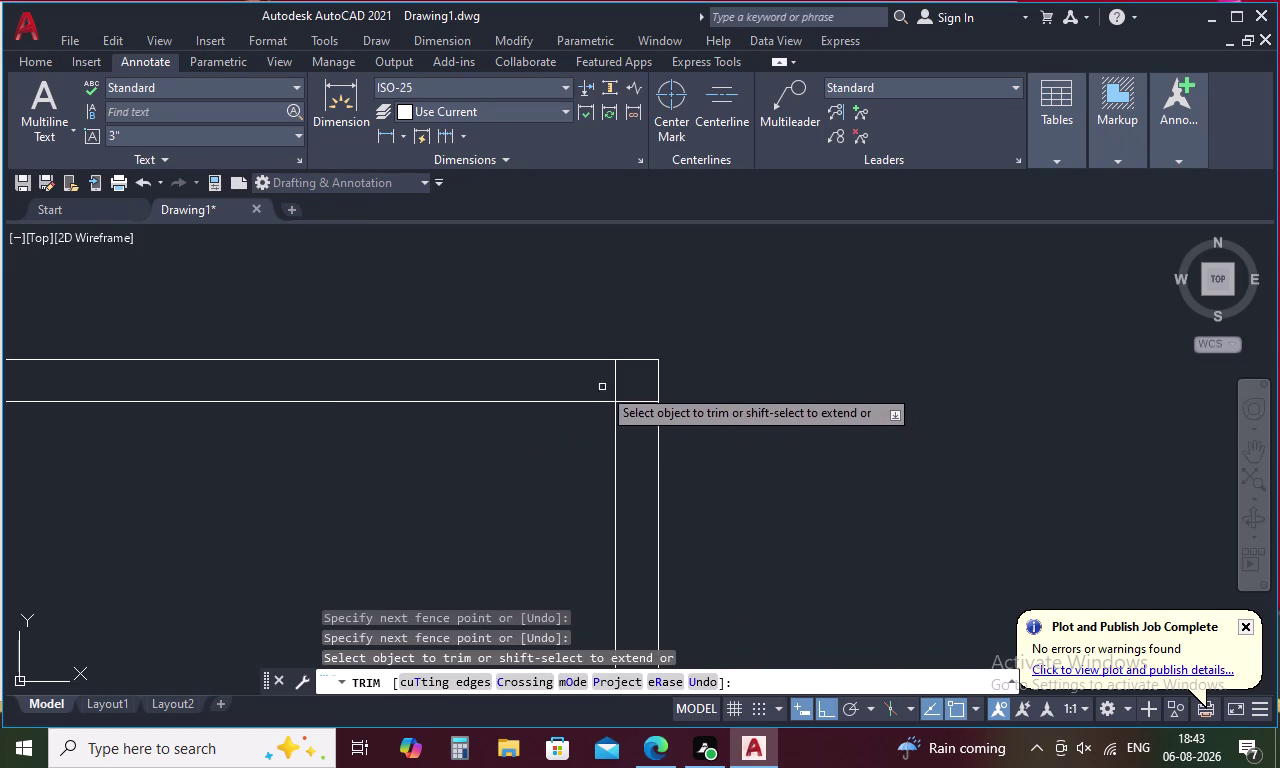
drag(595, 382, 636, 421)
scroll(down, 3)
middle_drag(577, 531, 604, 377)
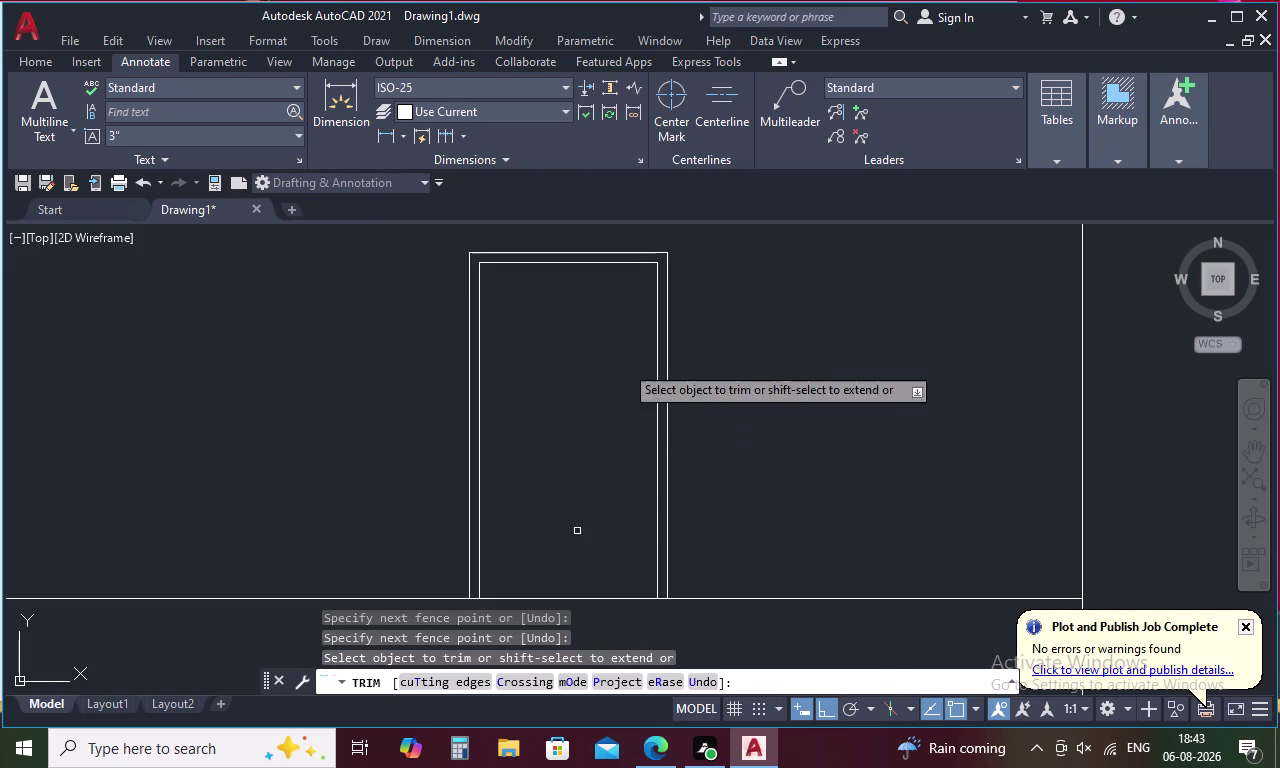
key(Escape)
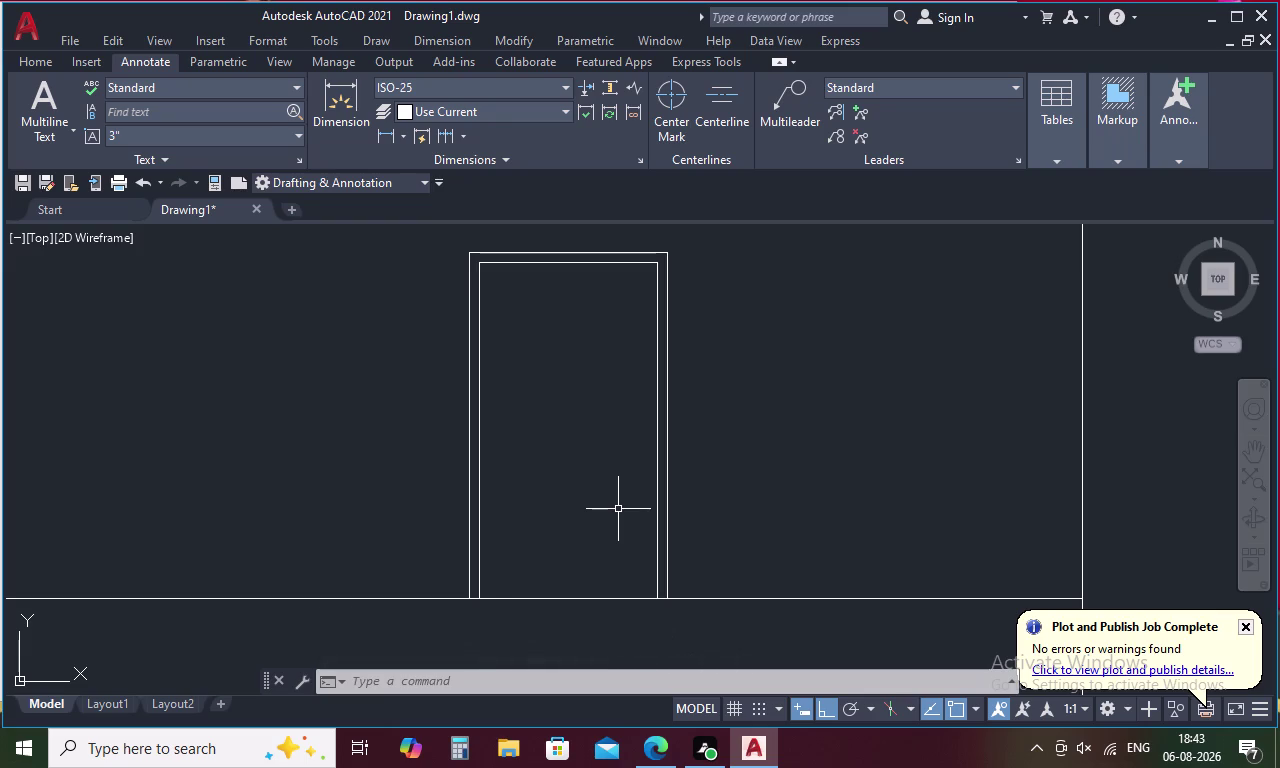
key(1)
key(Return)
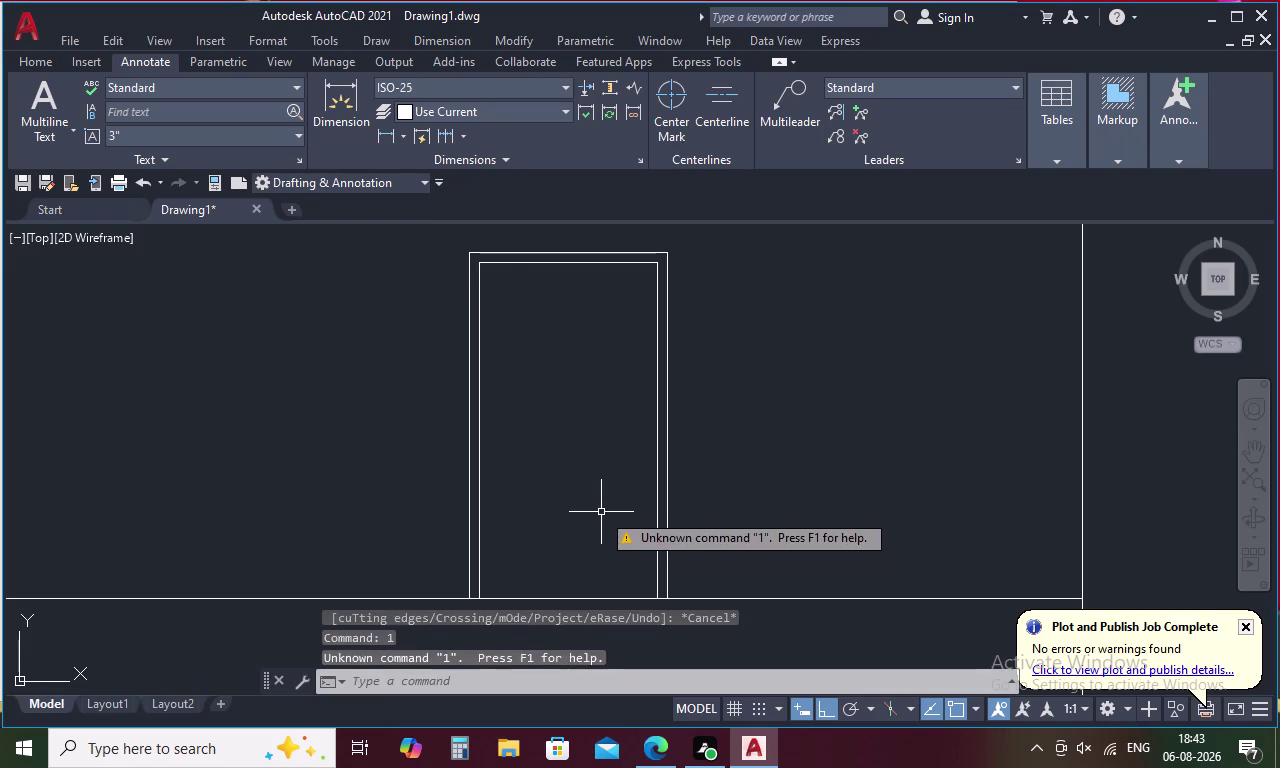
key(Escape)
Offset the door's bottom line 1 unit upward.
text(O 1)
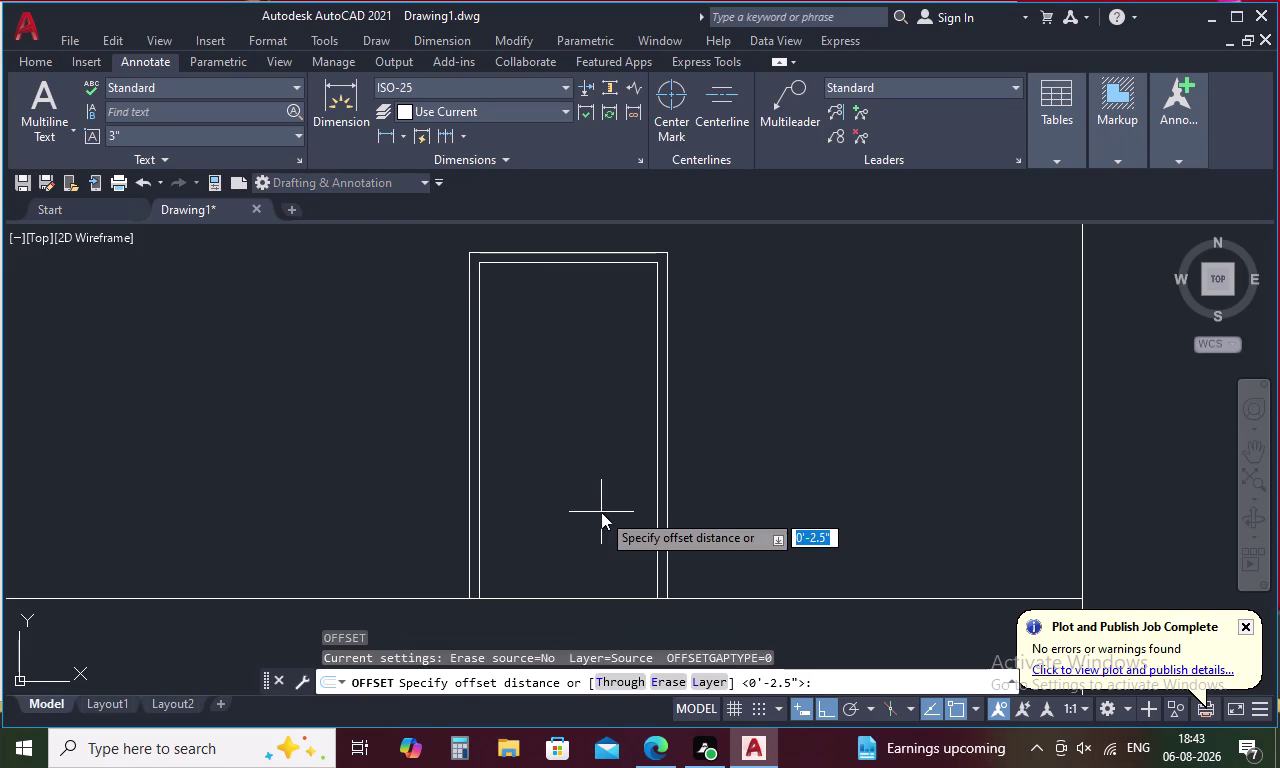
key(space)
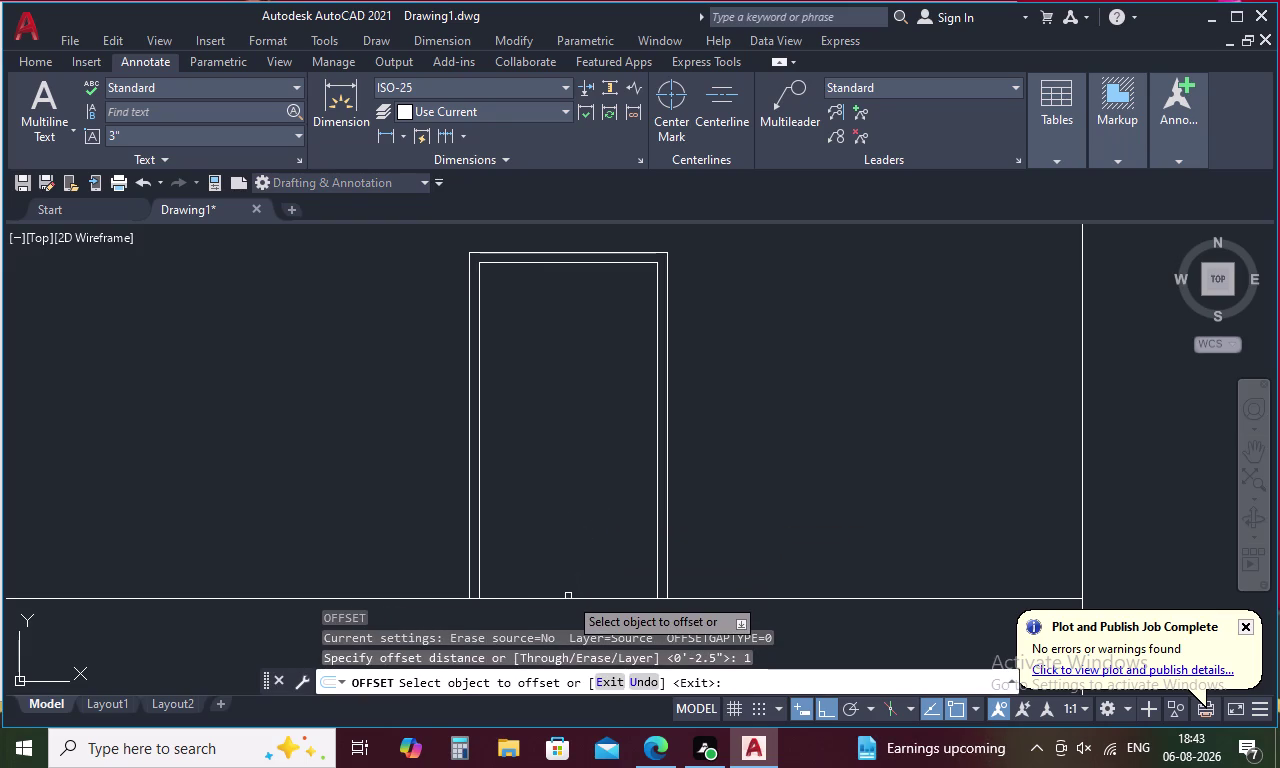
click(567, 600)
click(569, 580)
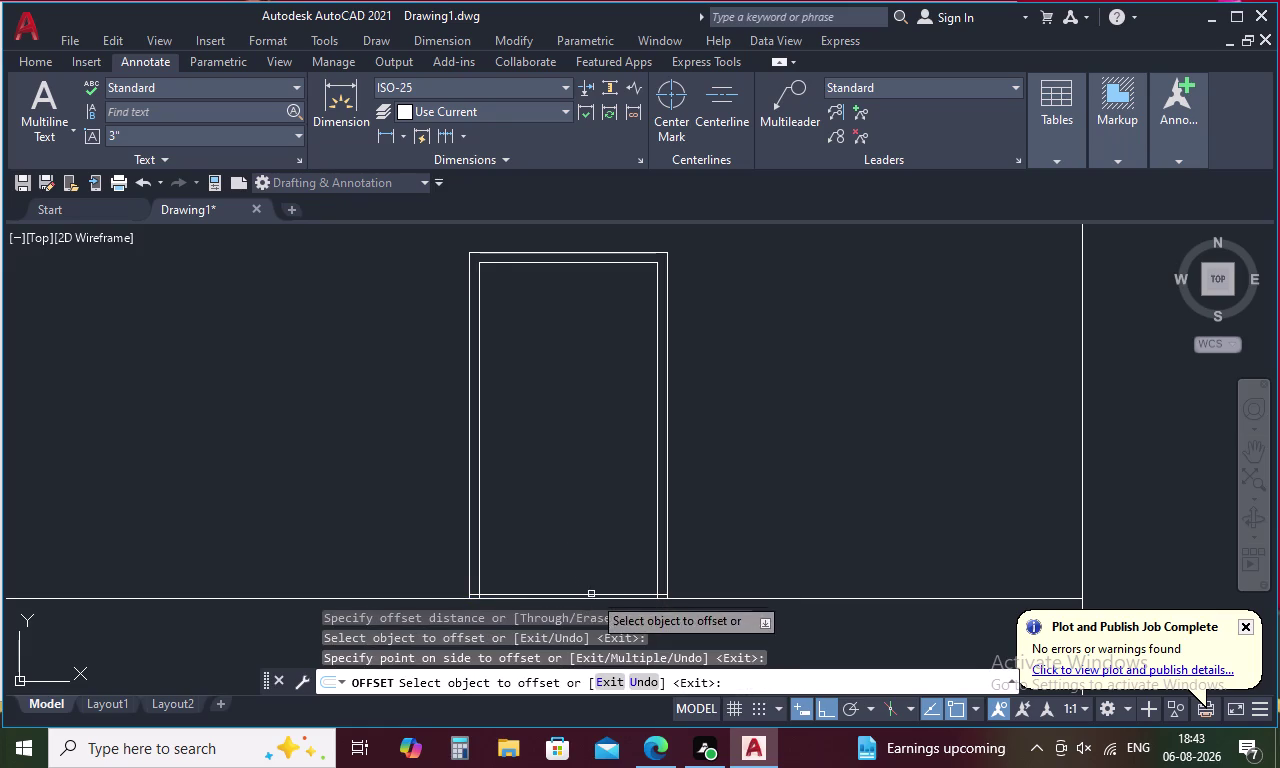
scroll(up, 3)
middle_drag(593, 527, 610, 483)
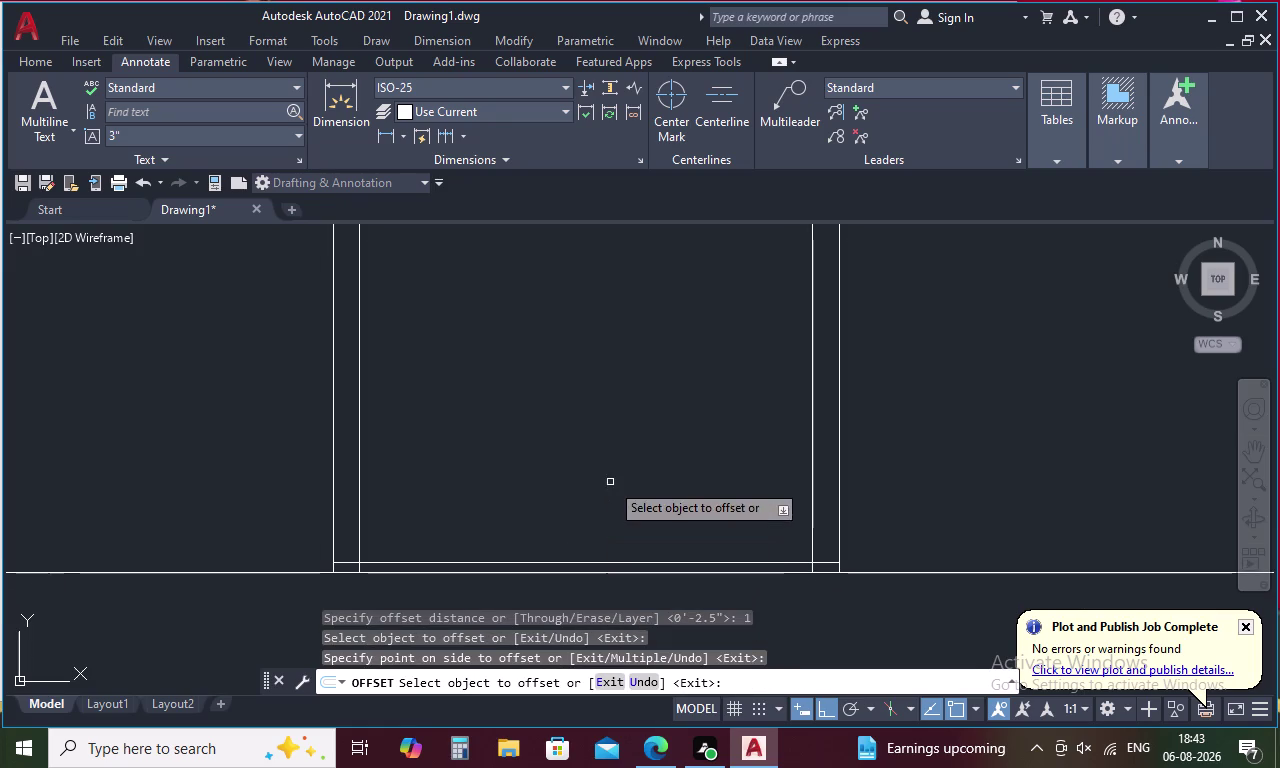
key(Escape)
Trim the jamb ends and overhangs below the new bottom line.
text(TR)
key(space)
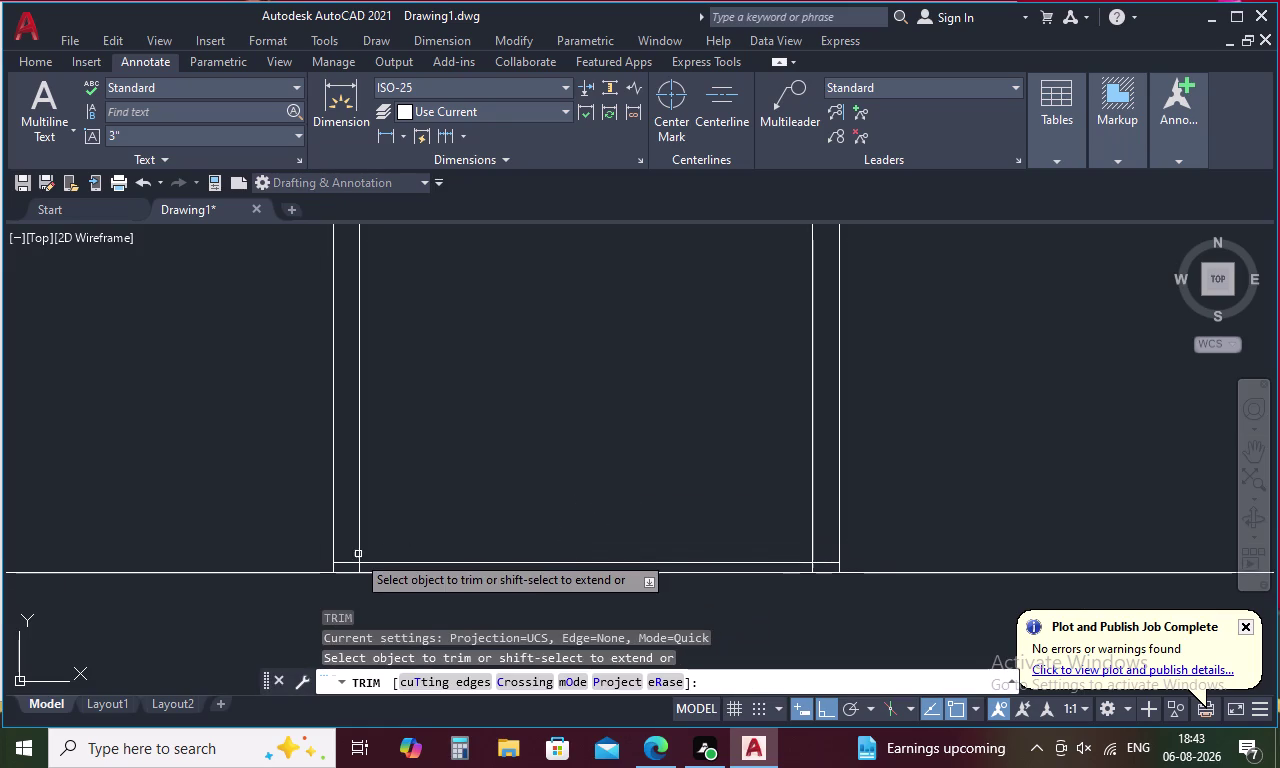
click(341, 562)
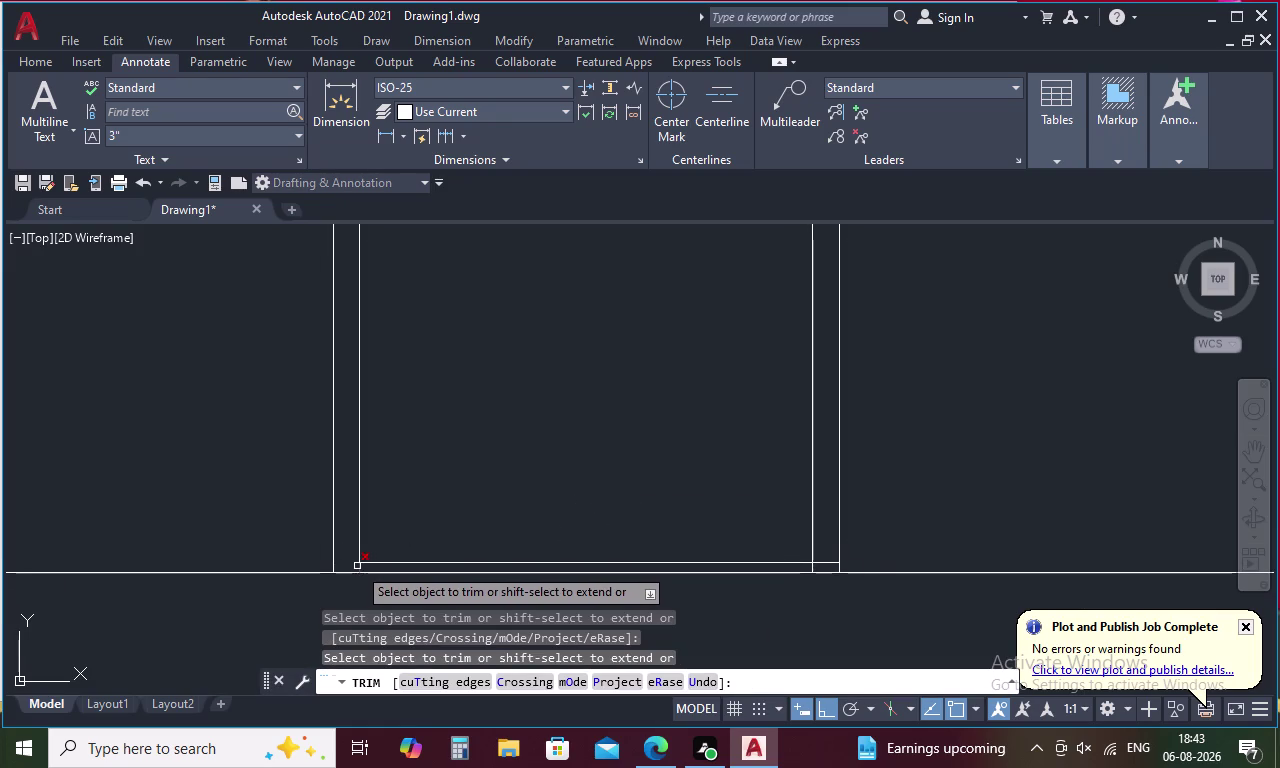
click(357, 566)
scroll(up, 3)
drag(828, 555, 787, 587)
scroll(down, 3)
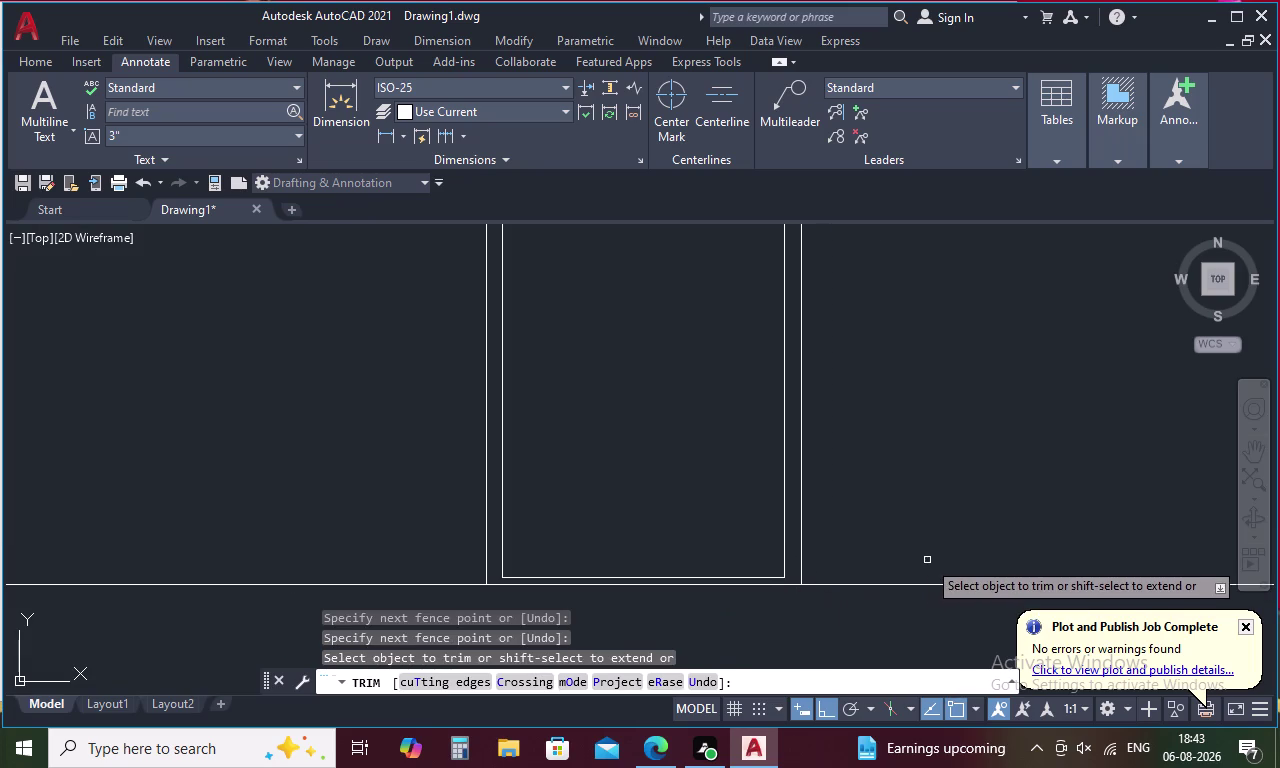
key(Escape)
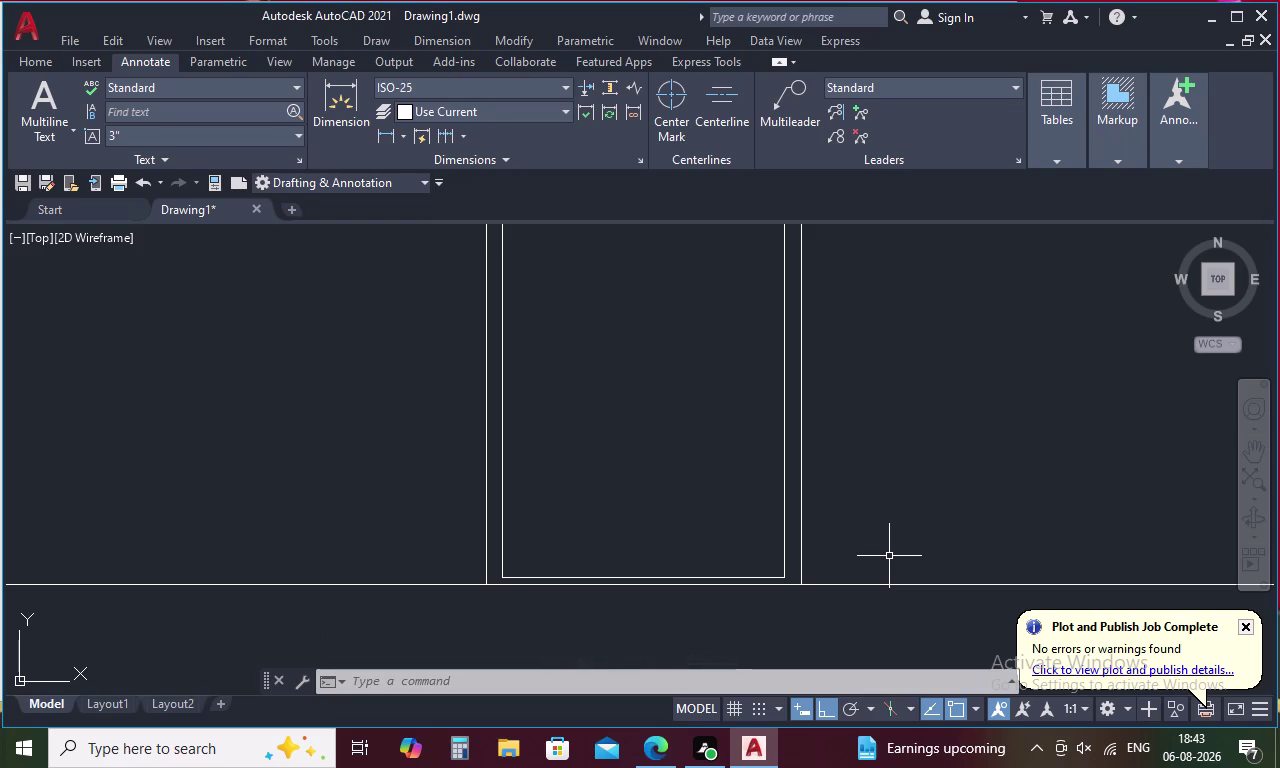
key(Escape)
Offset the inner top line and both jambs 4 units inward.
key(o)
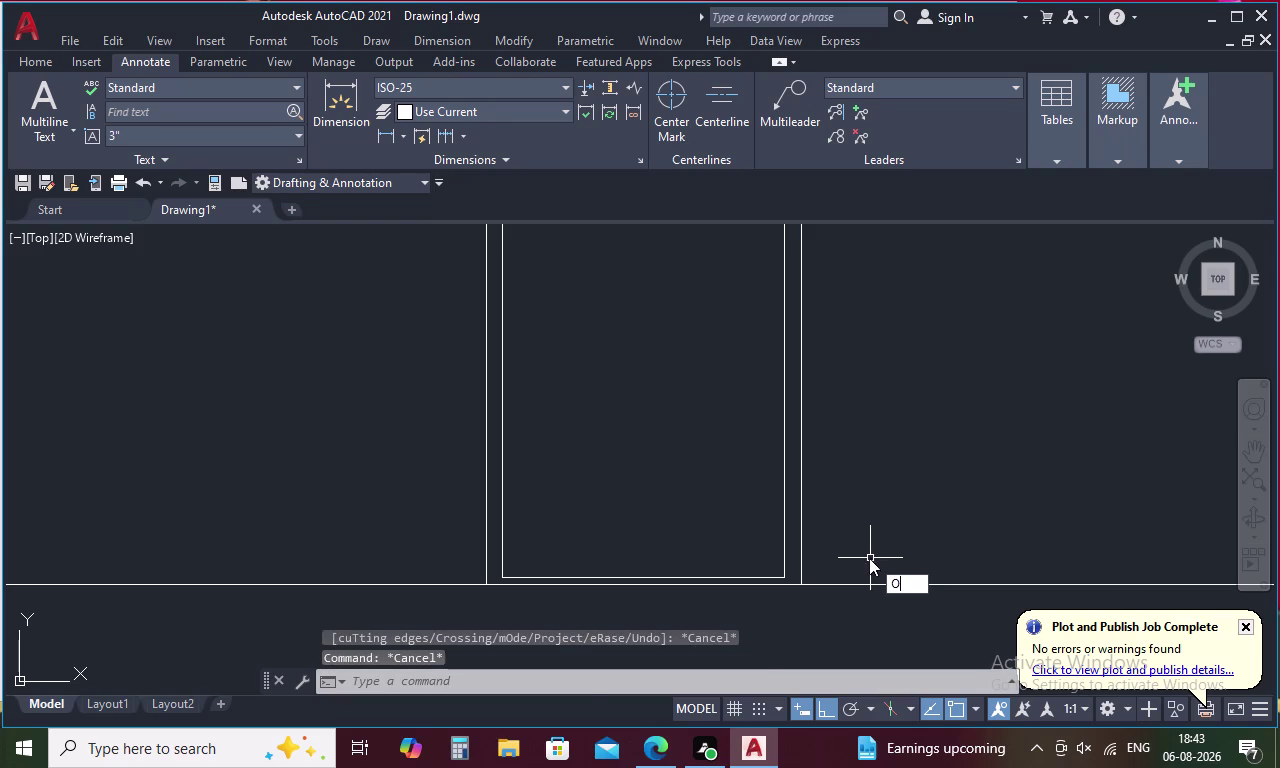
key(space)
text(4)
key(space)
middle_drag(679, 460, 681, 661)
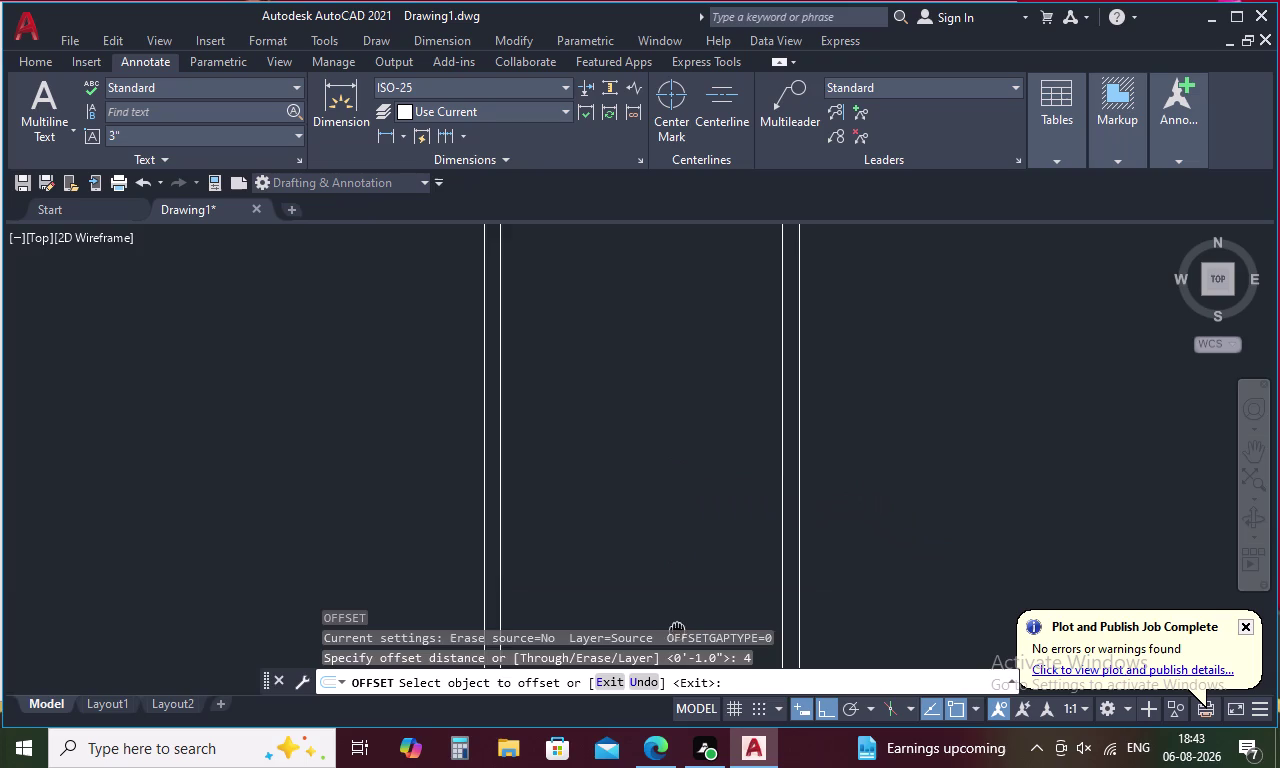
middle_drag(681, 661, 683, 676)
click(614, 267)
click(616, 291)
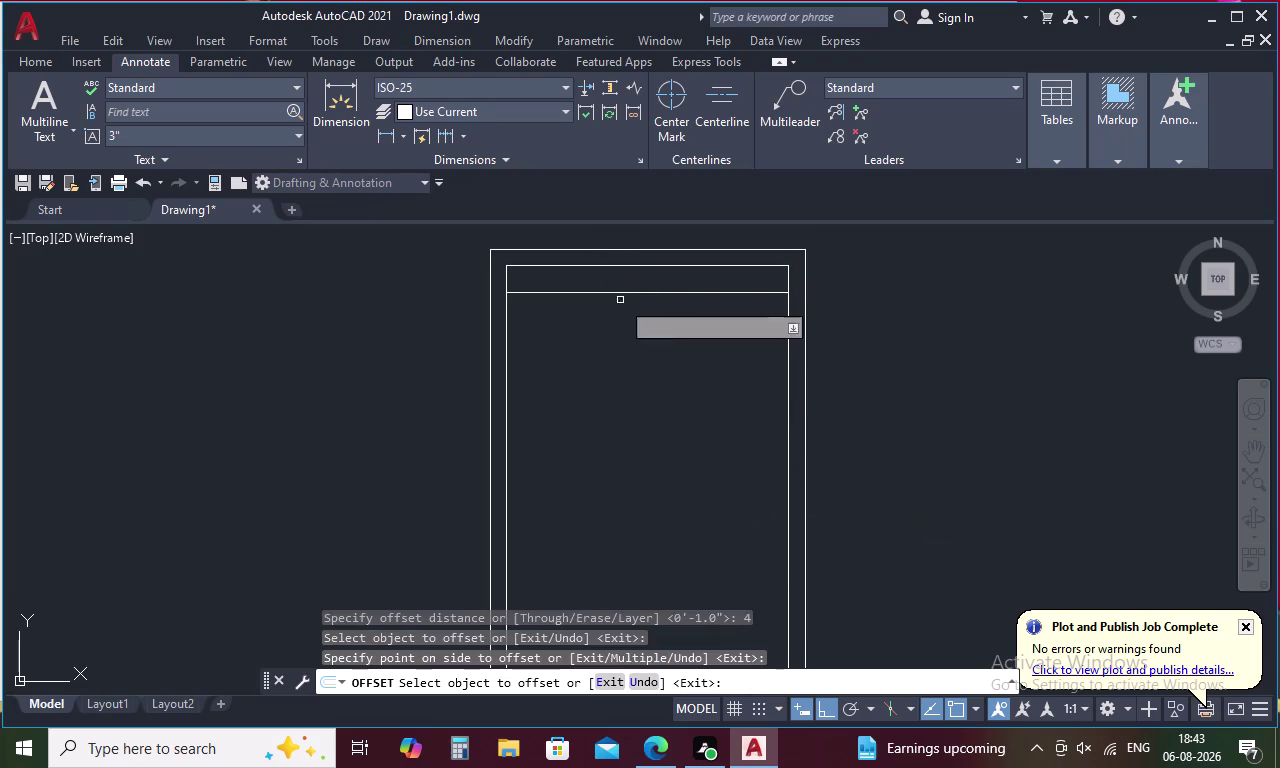
click(788, 396)
click(758, 401)
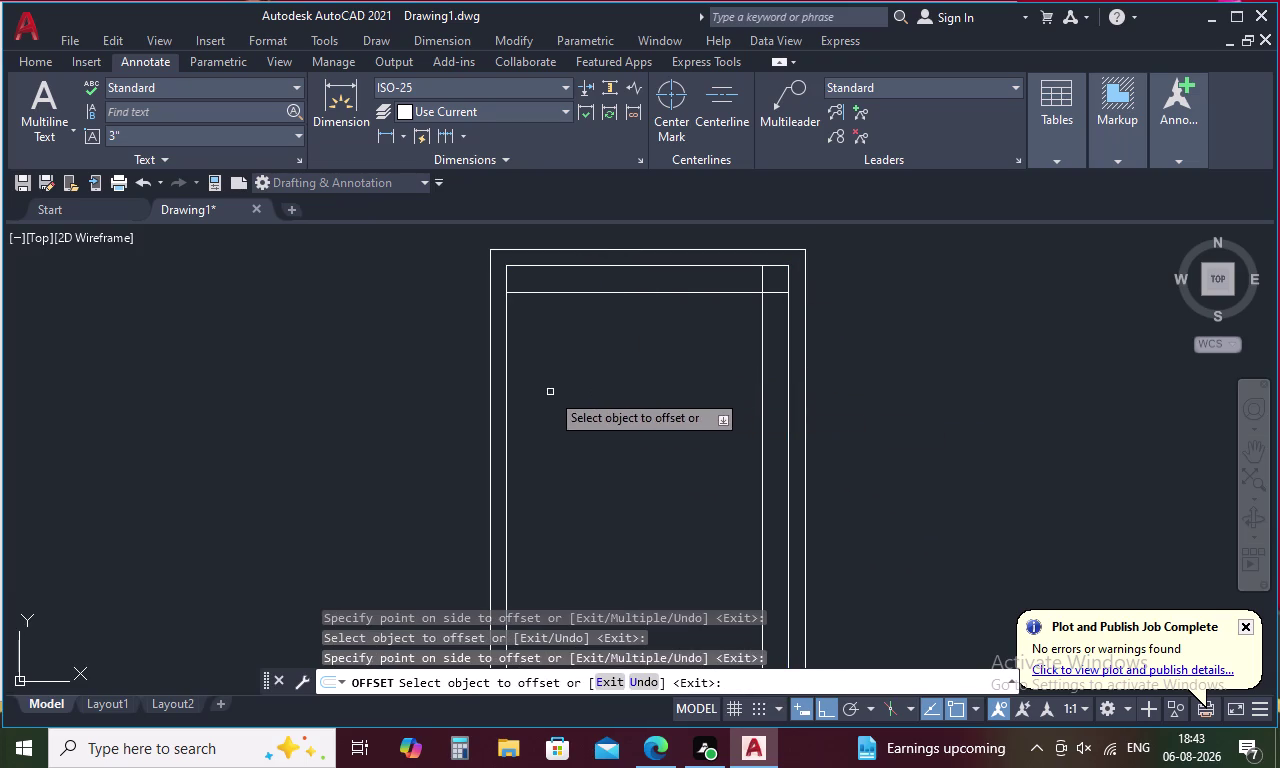
click(504, 393)
click(543, 403)
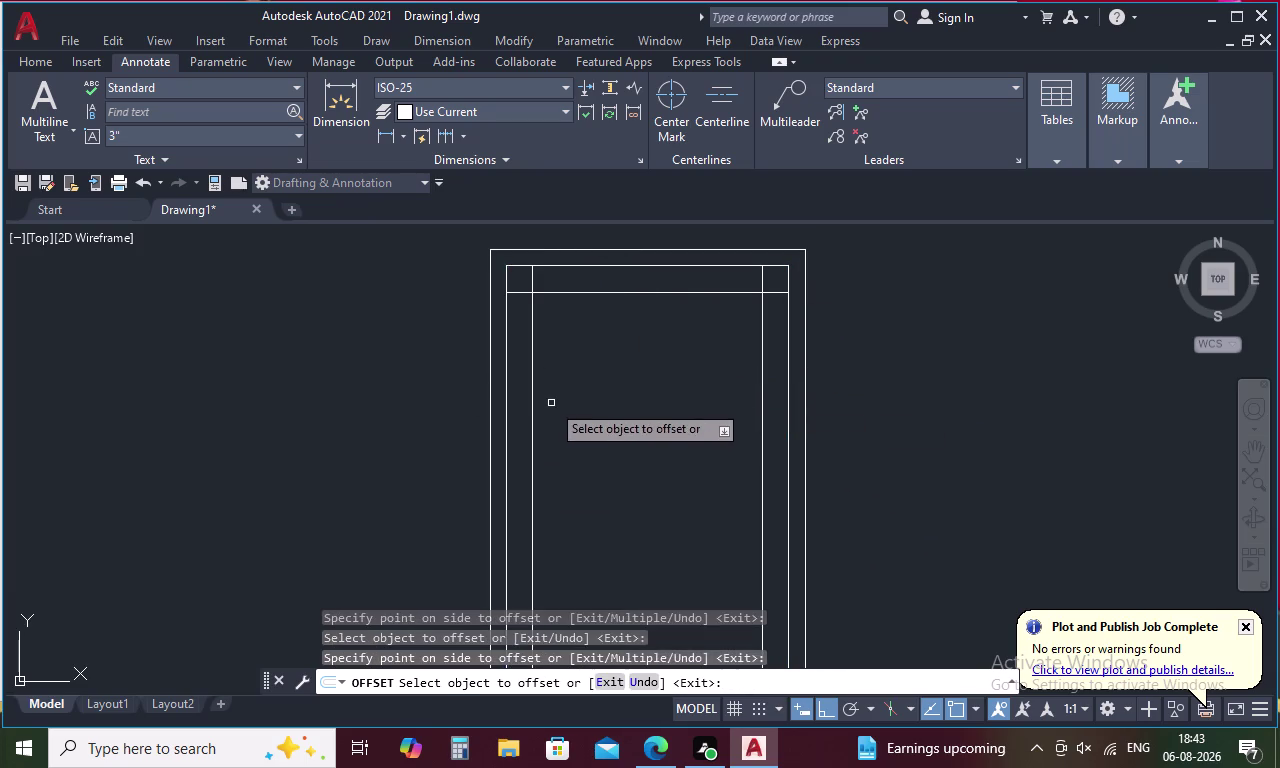
Offset the inner bottom line 4 units upward.
scroll(down, 3)
middle_drag(562, 439, 595, 344)
scroll(up, 3)
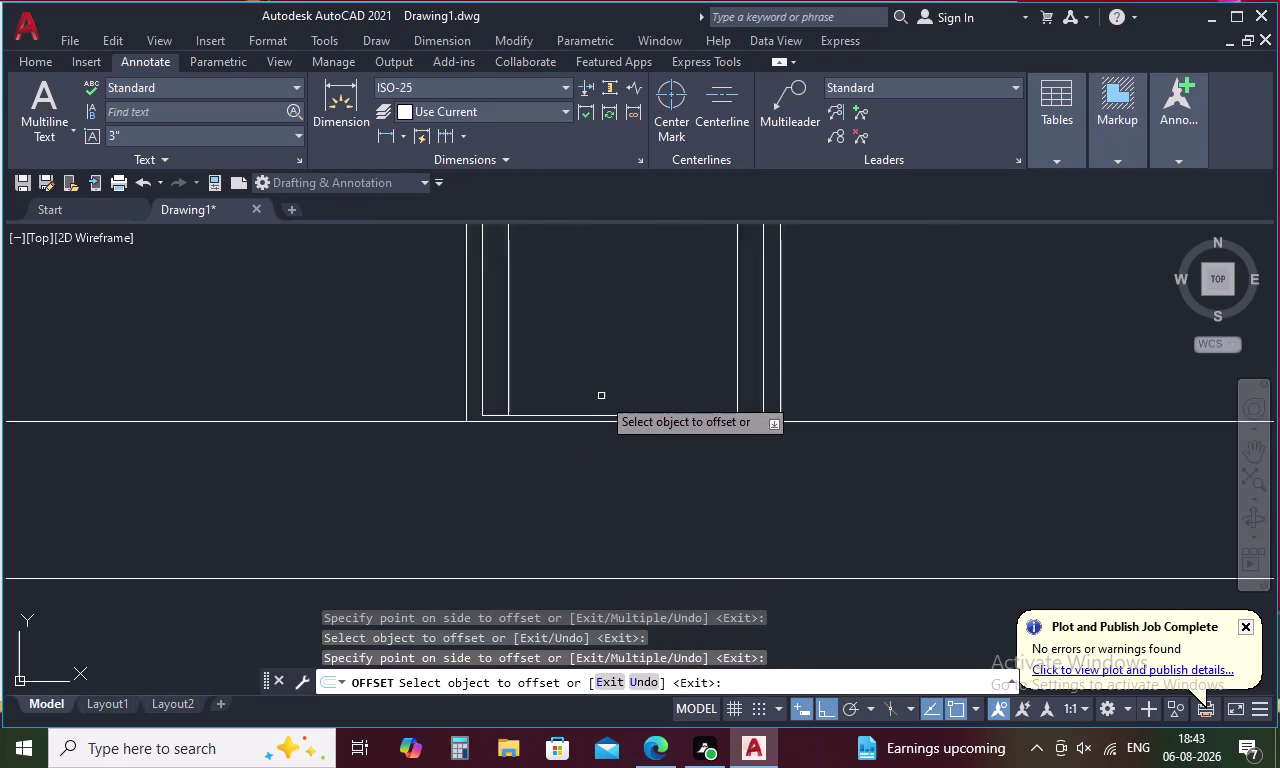
click(593, 425)
click(605, 382)
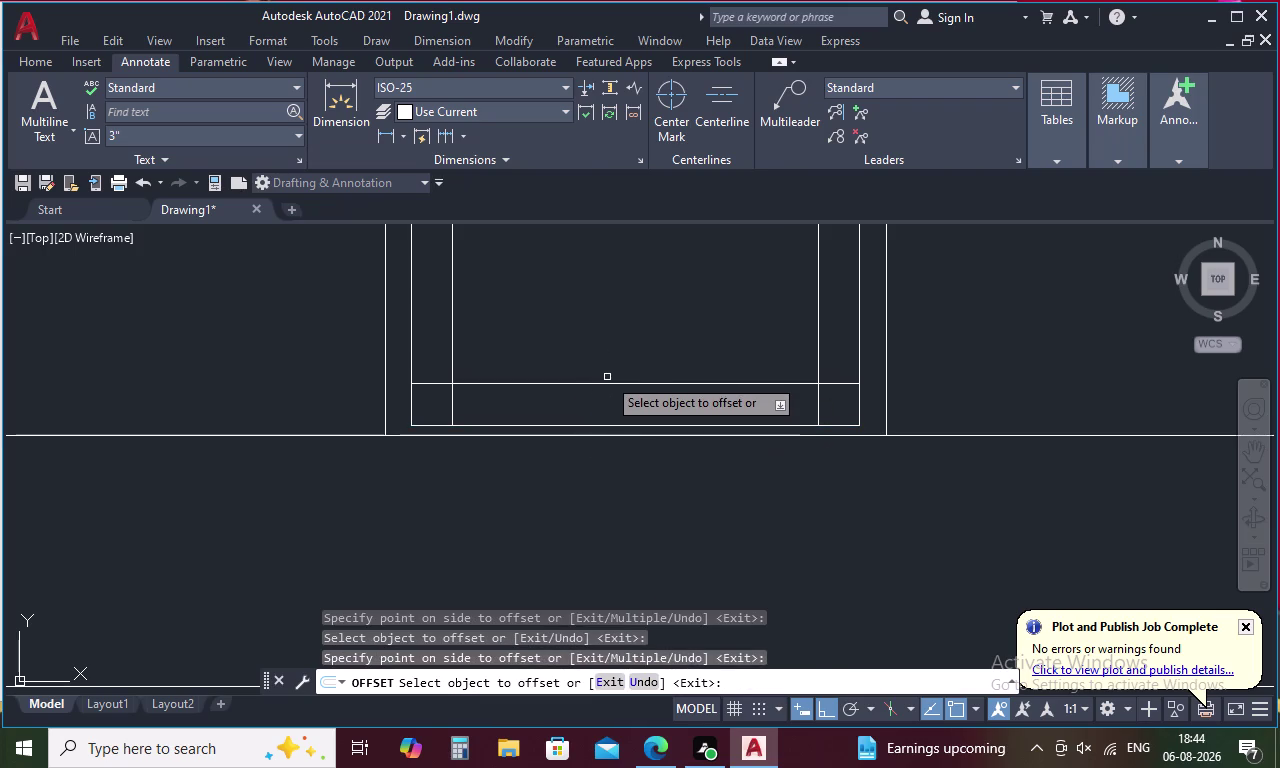
key(Escape)
Fence-trim the crossing line ends at the inner outline's top corners.
text(TR)
key(space)
scroll(down, 3)
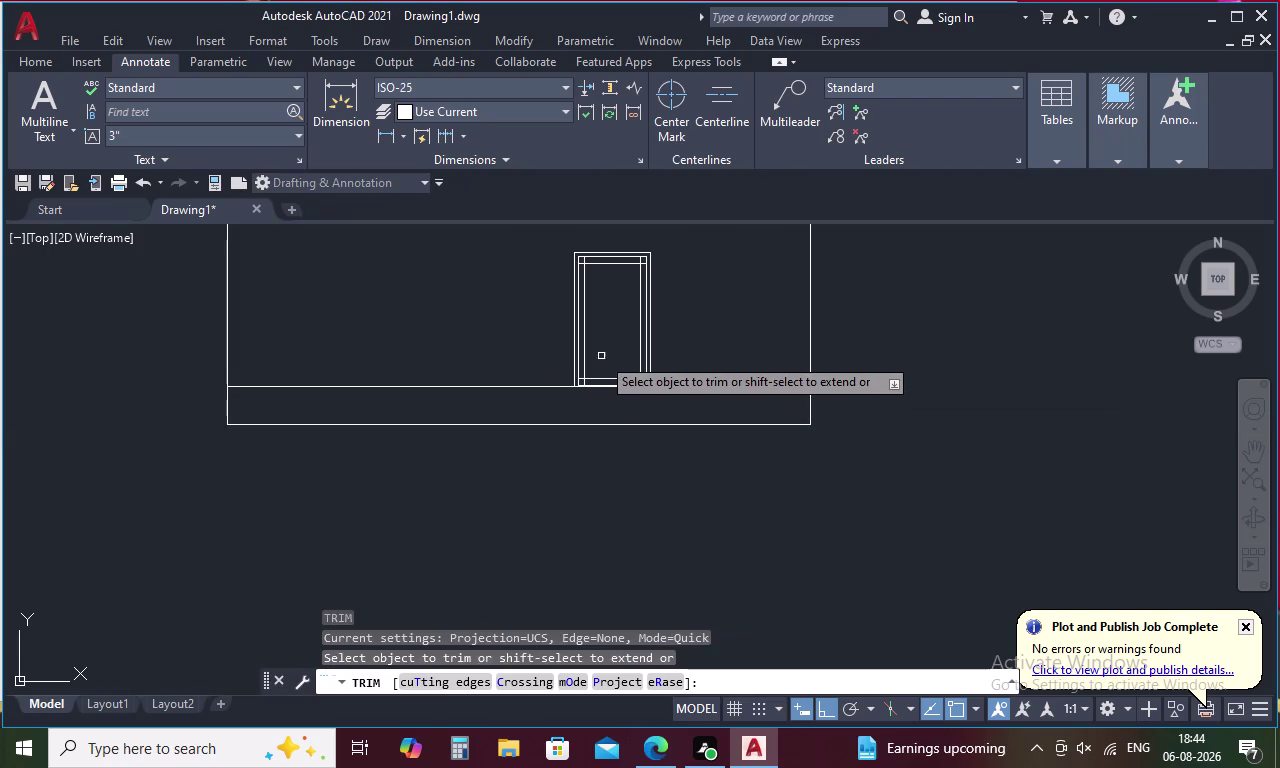
middle_drag(601, 352, 610, 463)
scroll(up, 3)
drag(559, 458, 522, 498)
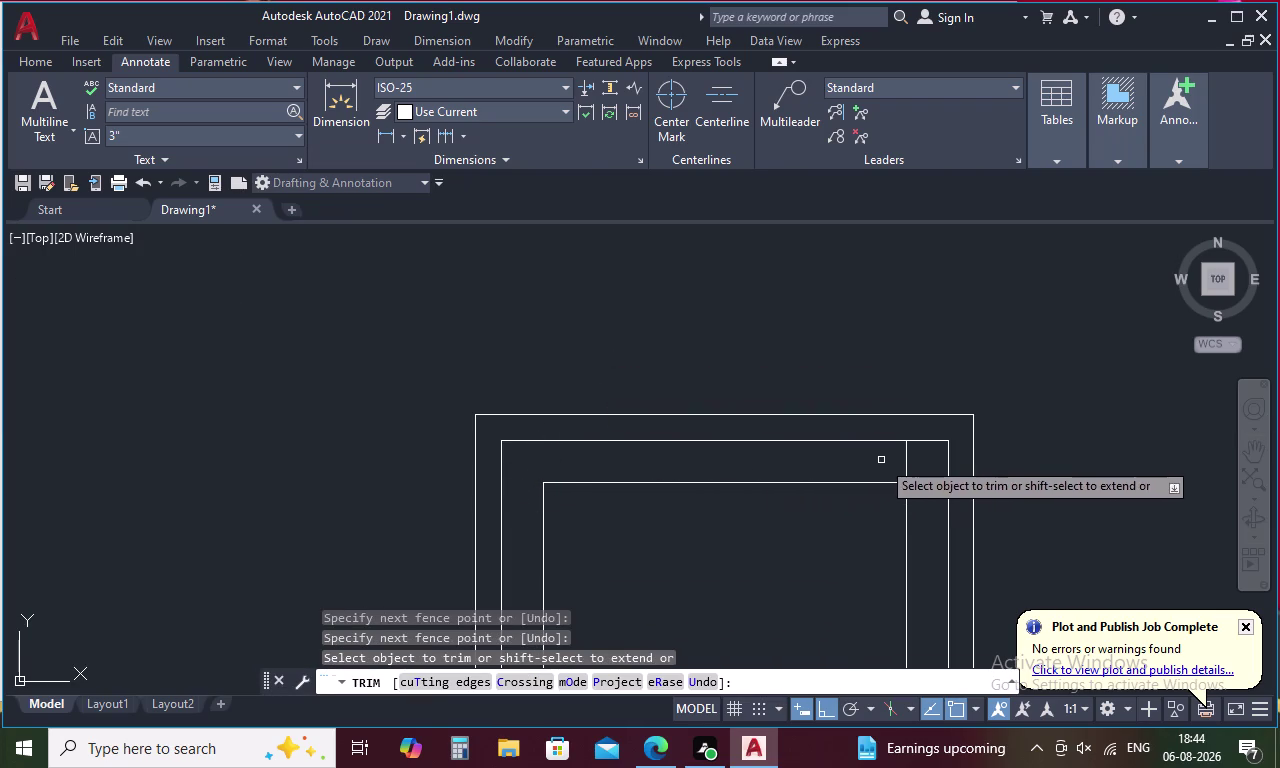
drag(885, 458, 927, 512)
Trim the crossing lines at both bottom corners and check the result.
scroll(down, 3)
middle_drag(852, 542, 852, 540)
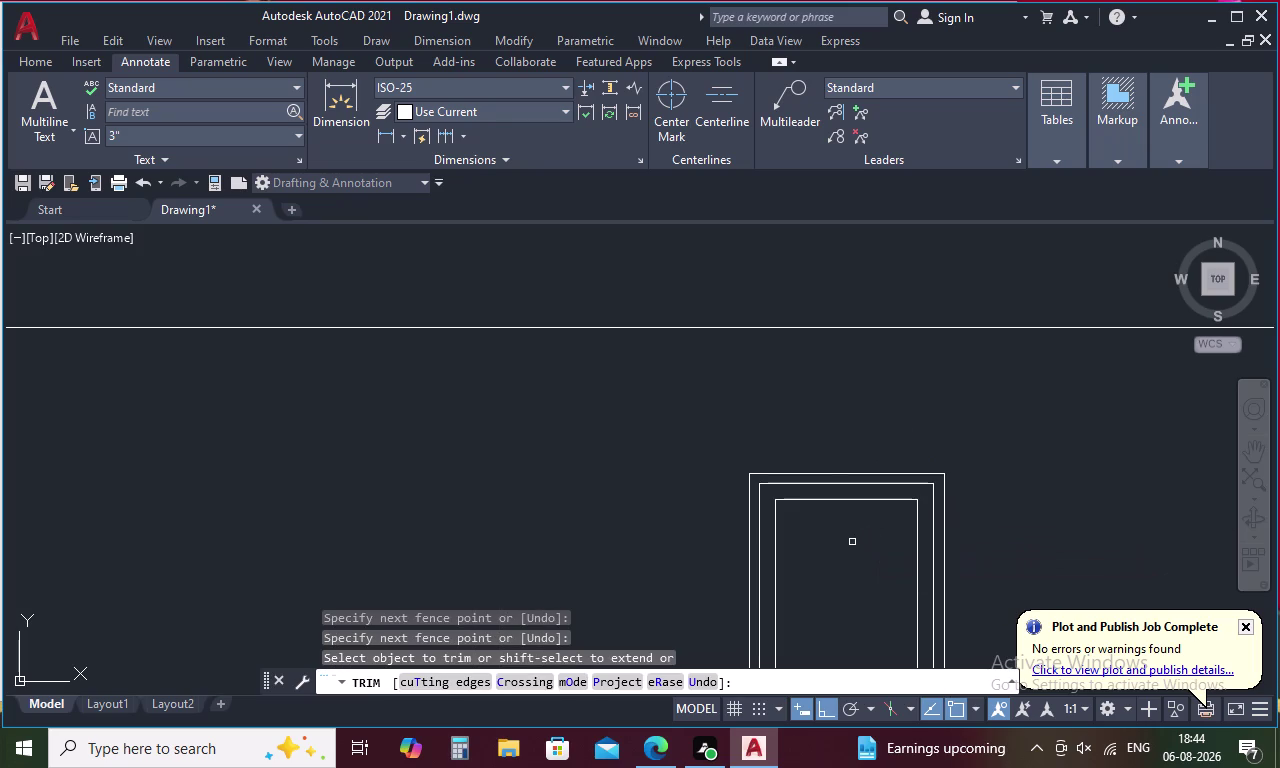
middle_drag(852, 540, 819, 399)
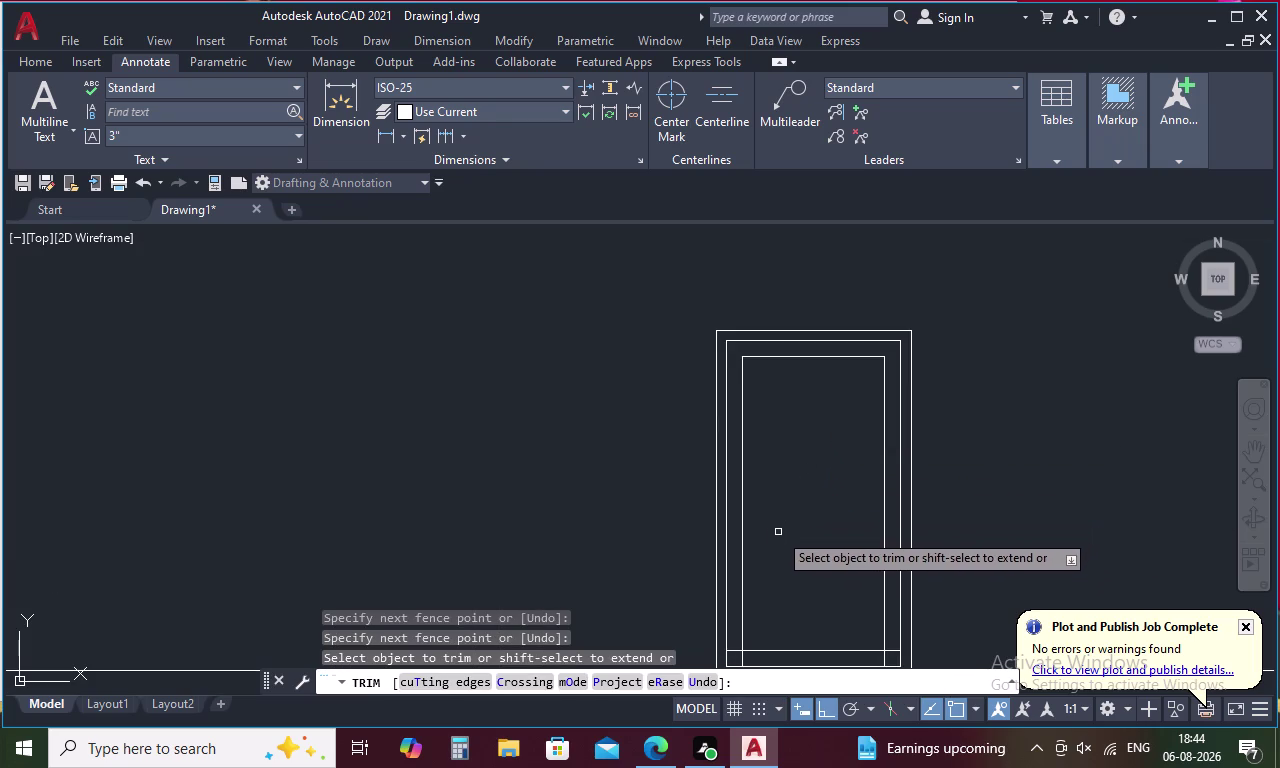
middle_drag(778, 532, 785, 376)
scroll(up, 3)
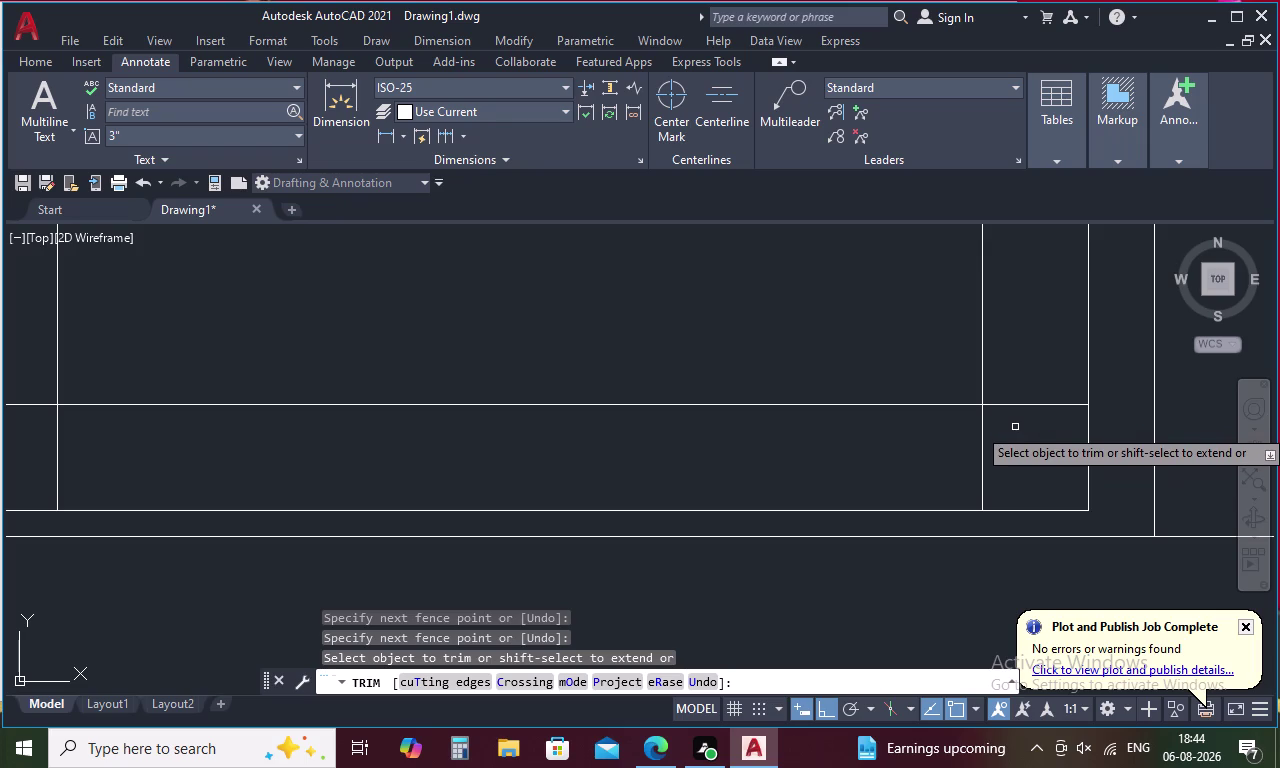
drag(1024, 398, 1014, 414)
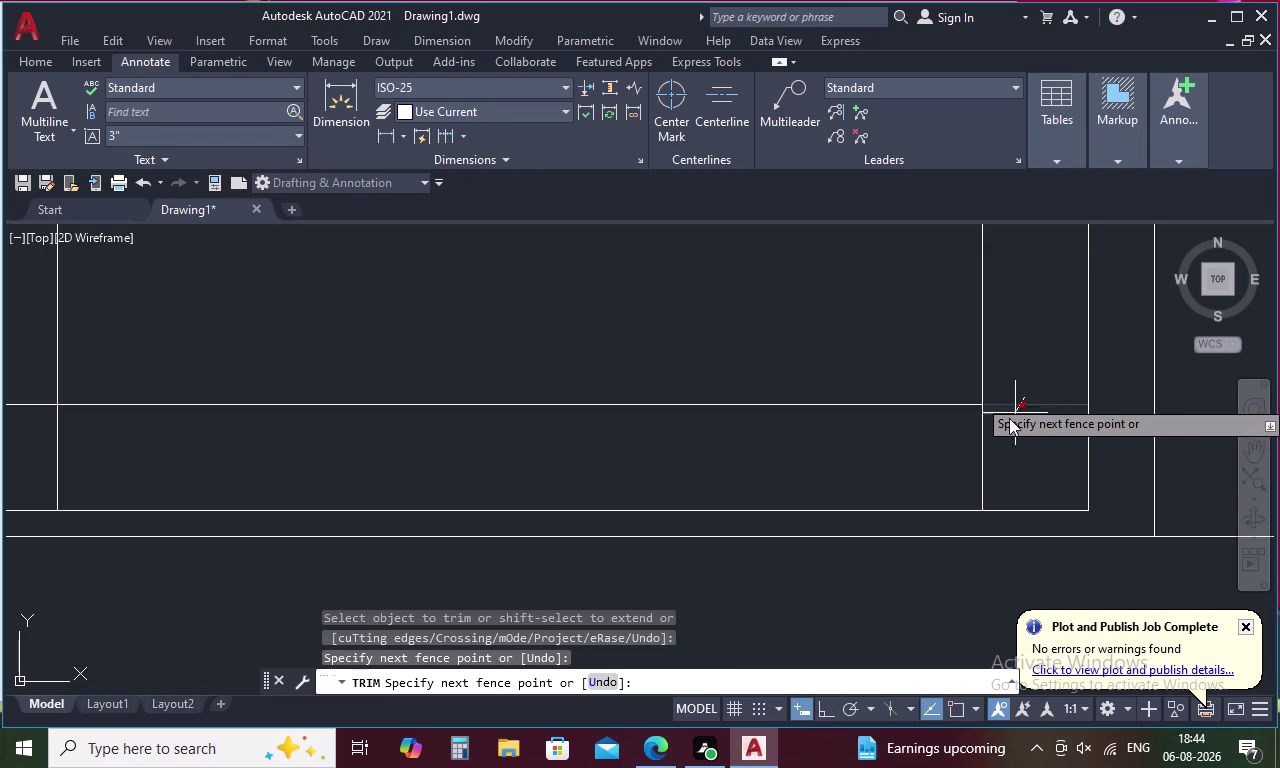
drag(1014, 414, 957, 447)
scroll(down, 3)
scroll(up, 3)
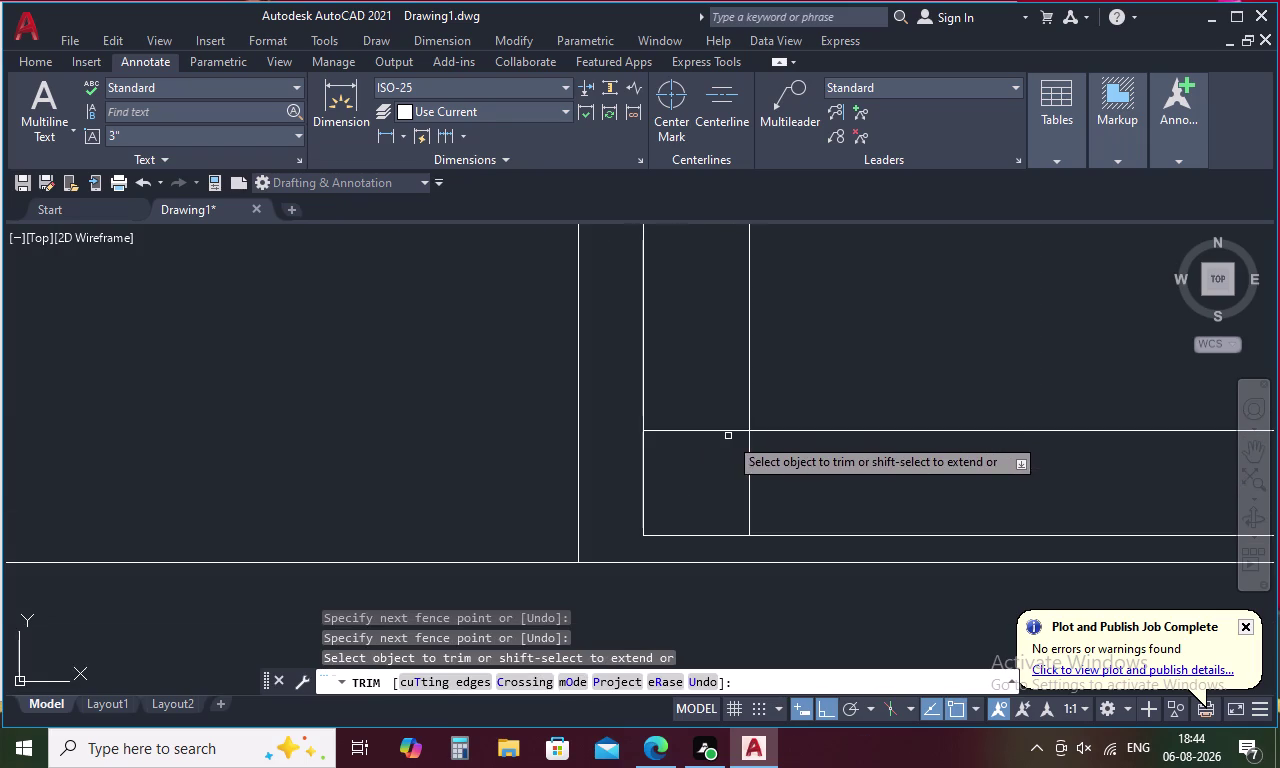
drag(713, 412, 767, 467)
scroll(down, 3)
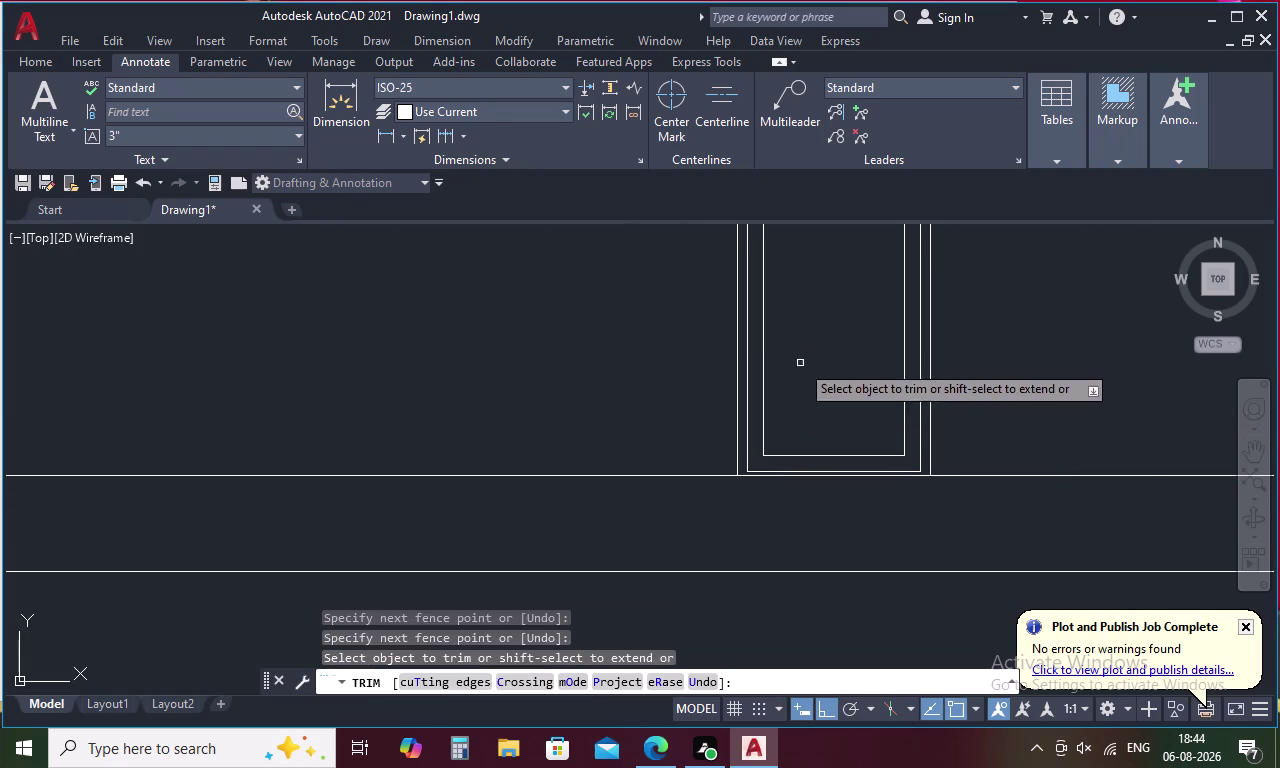
middle_drag(800, 363, 786, 496)
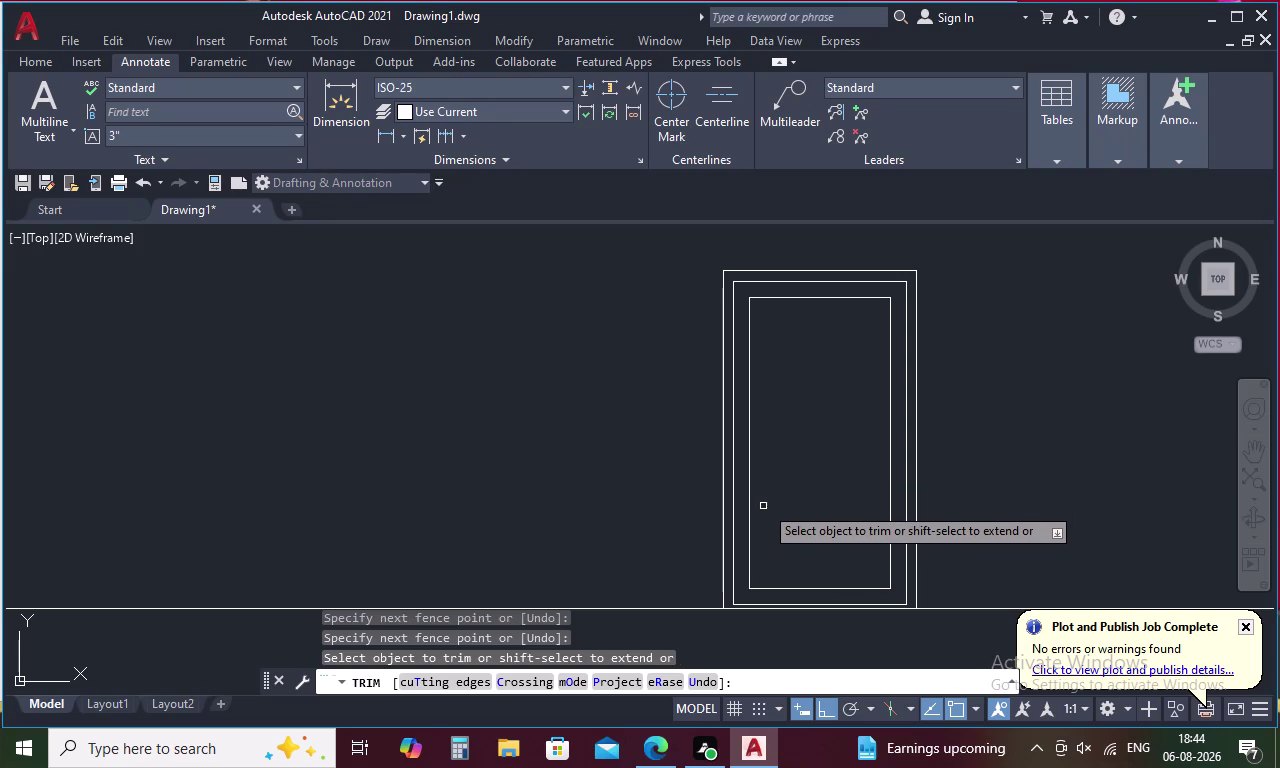
Zoom in and out on the door to inspect its three nested outlines.
scroll(down, 3)
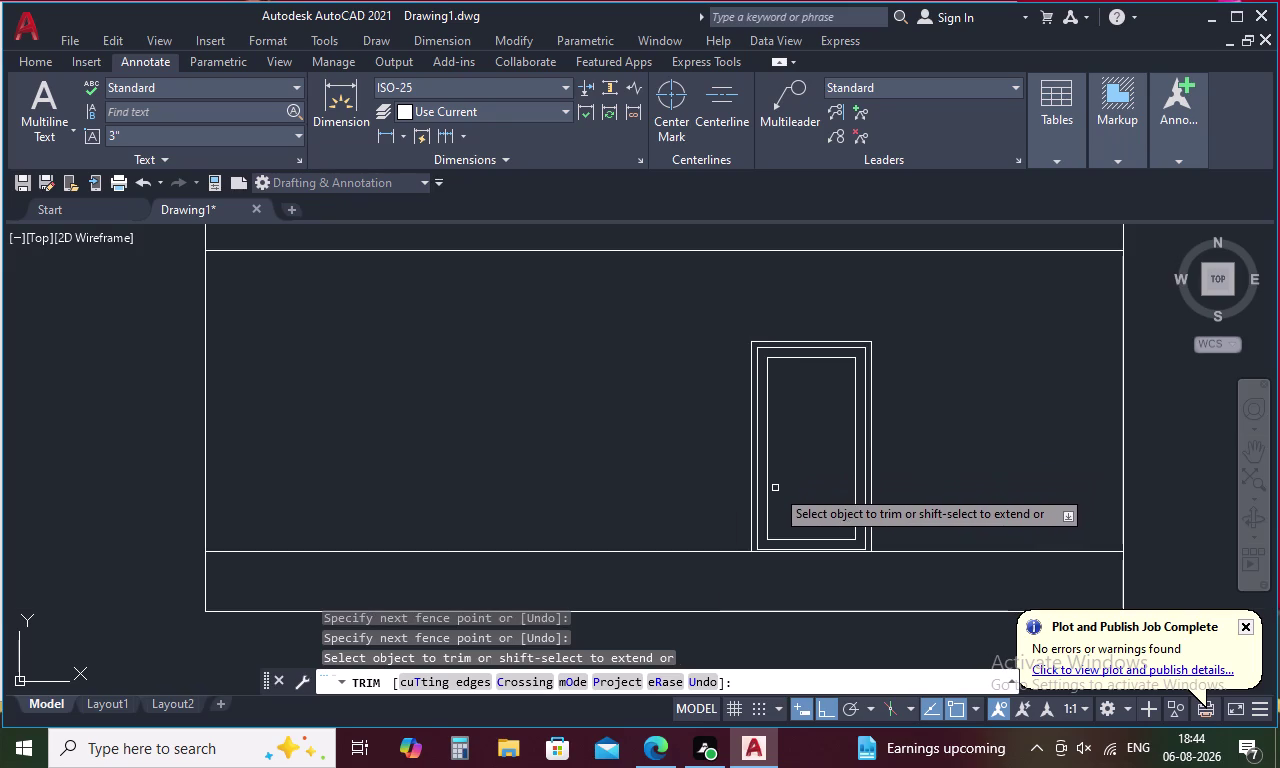
scroll(down, 3)
scroll(down, 3)
scroll(down, 3)
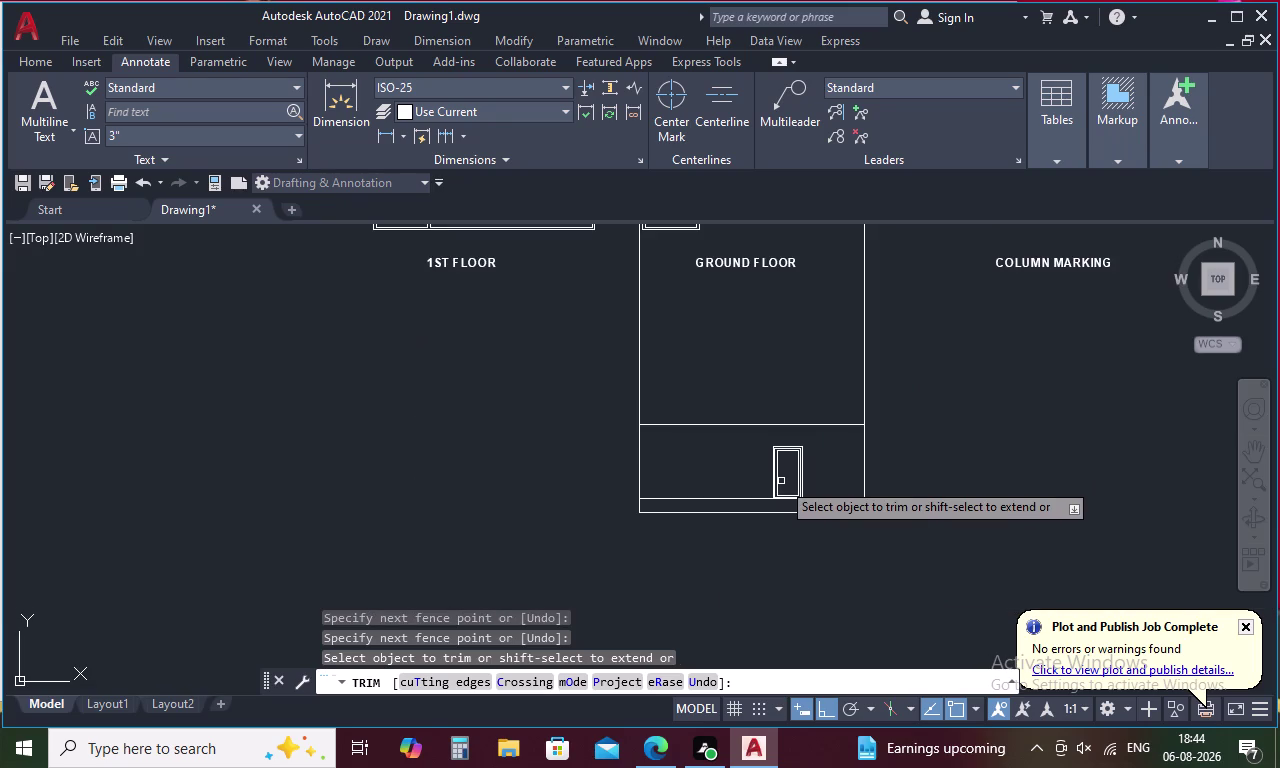
scroll(up, 3)
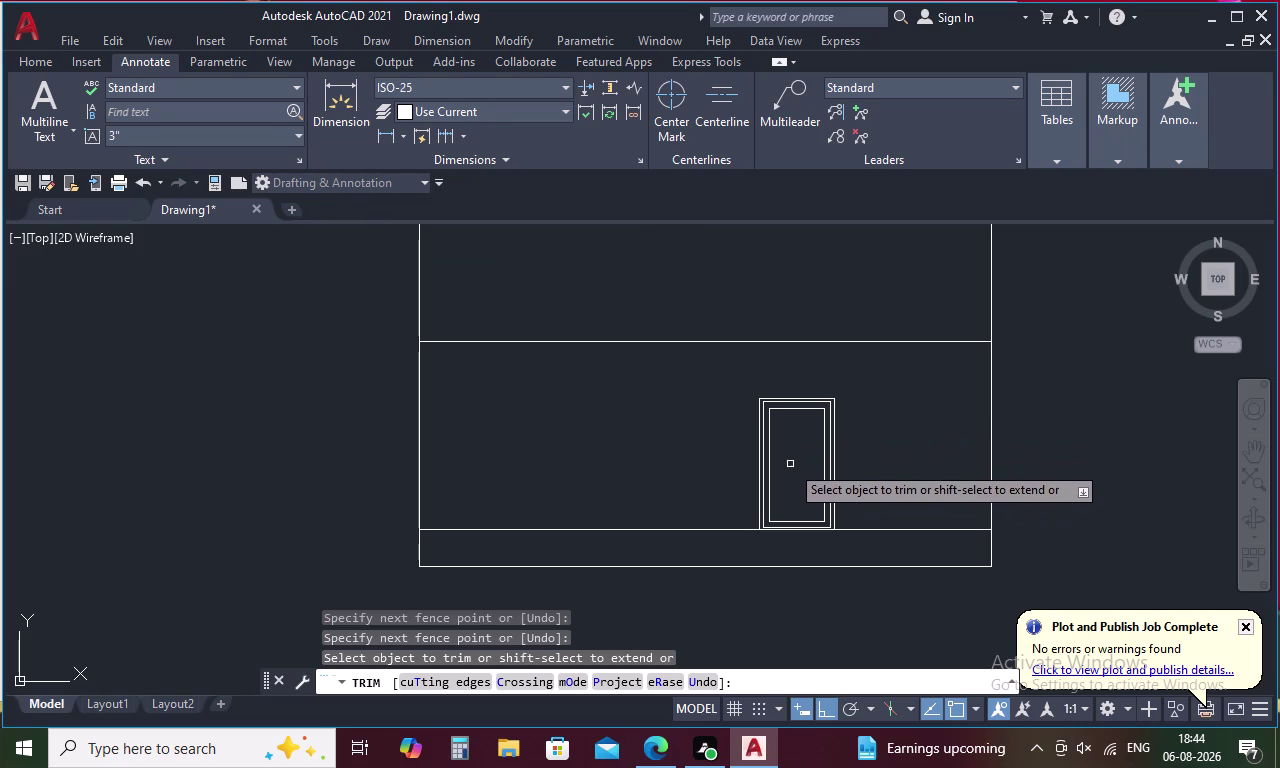
scroll(up, 3)
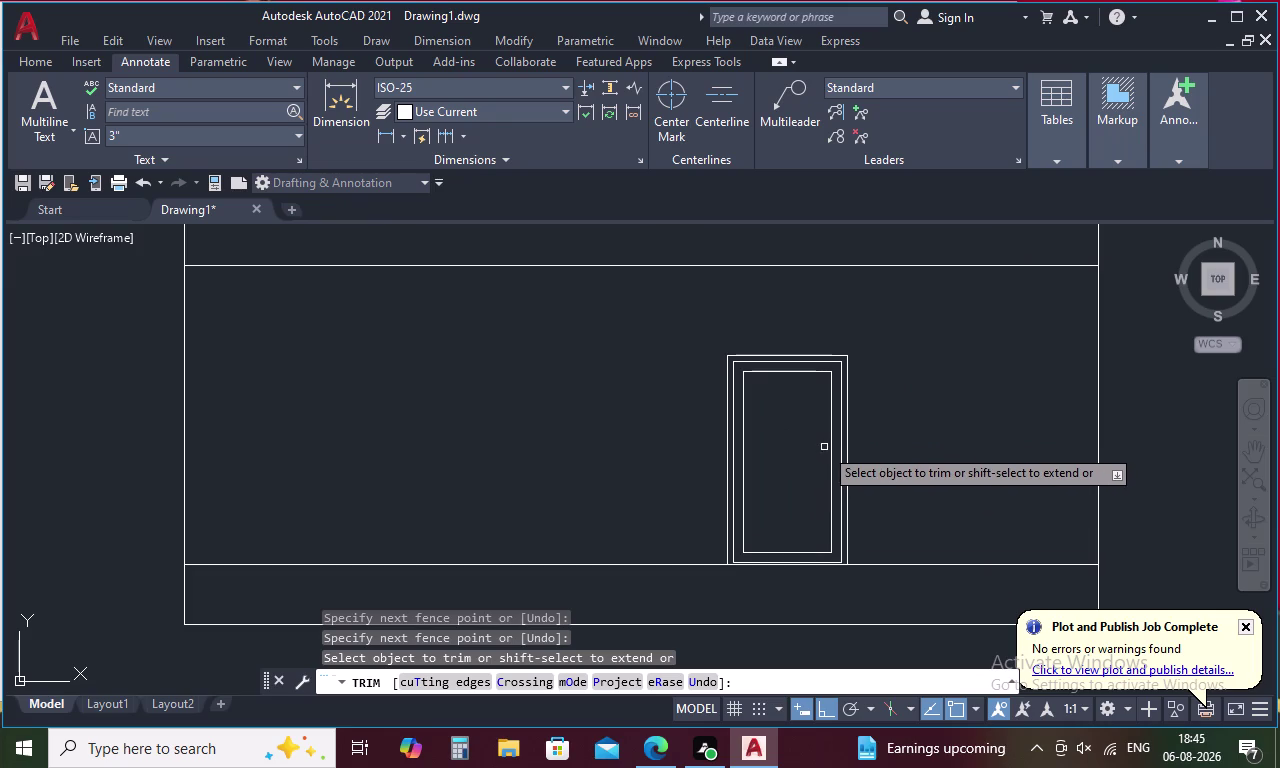
scroll(down, 3)
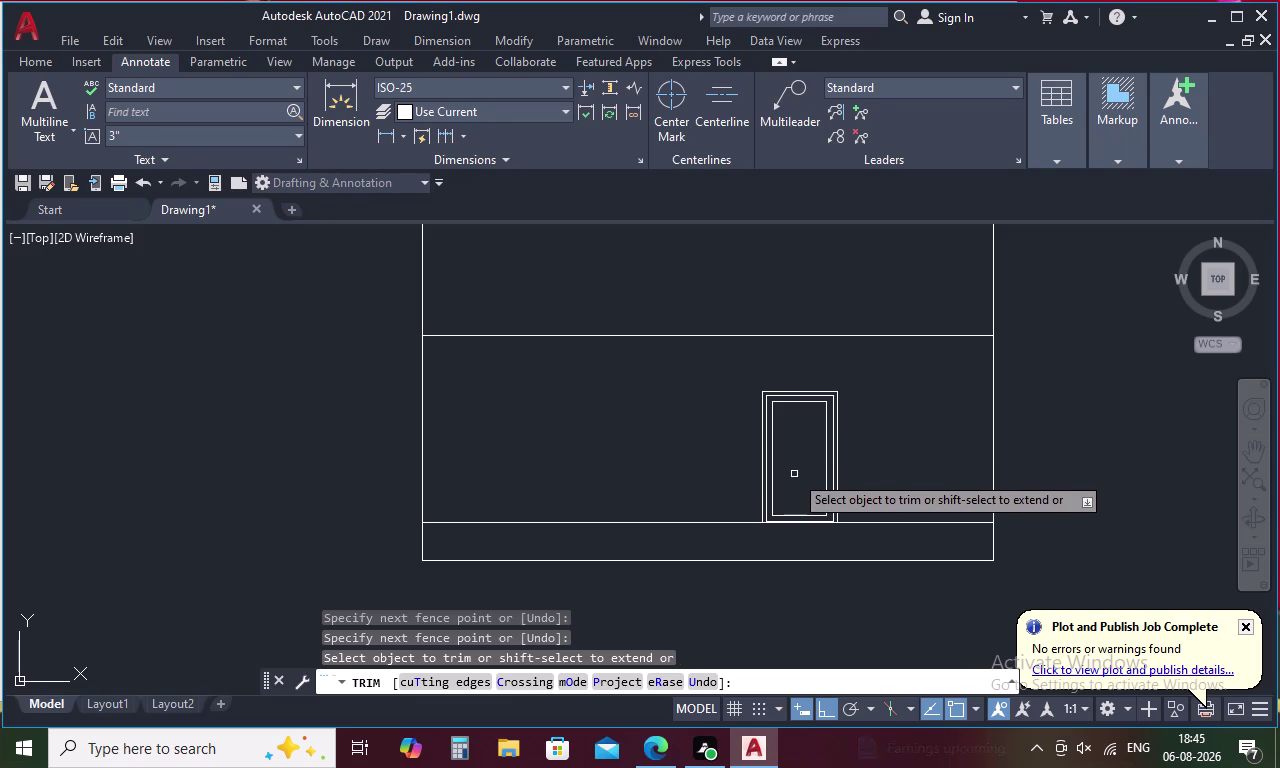
scroll(up, 3)
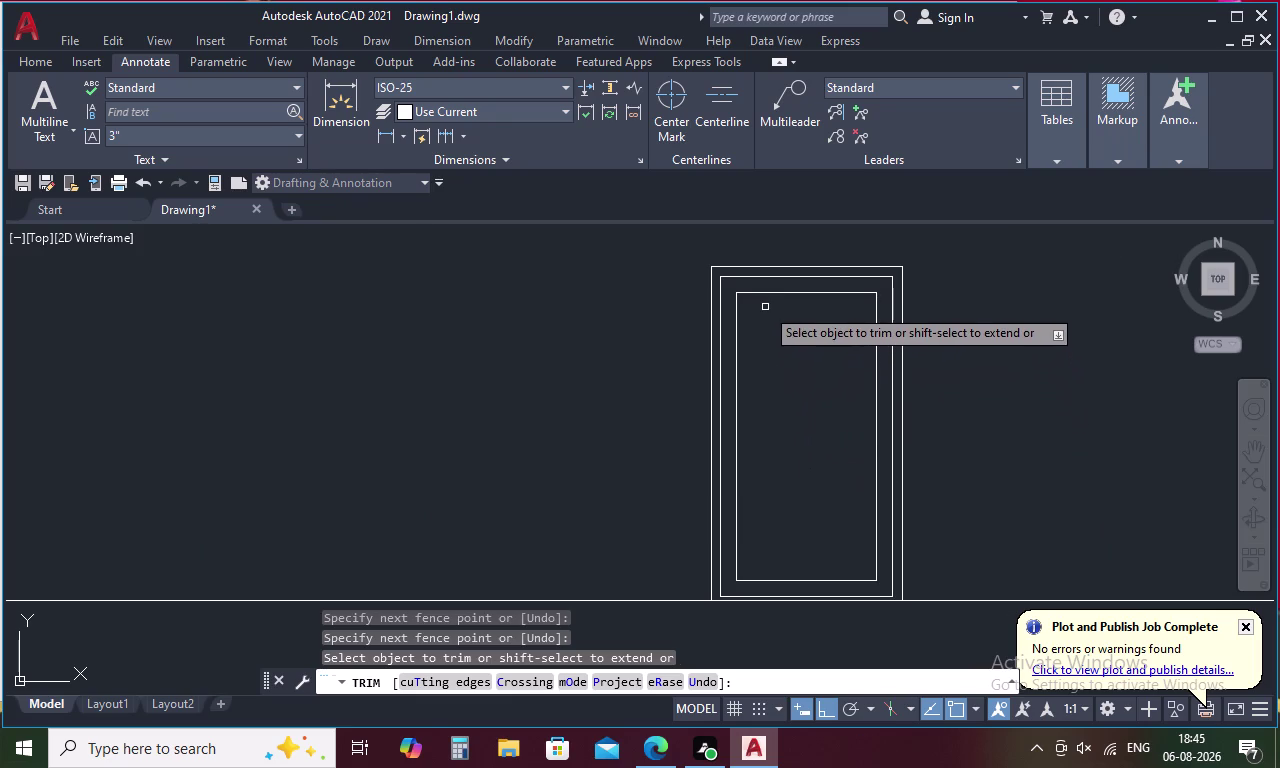
Offset the door panel's top, side and bottom edges 1 inch inward.
key(Escape)
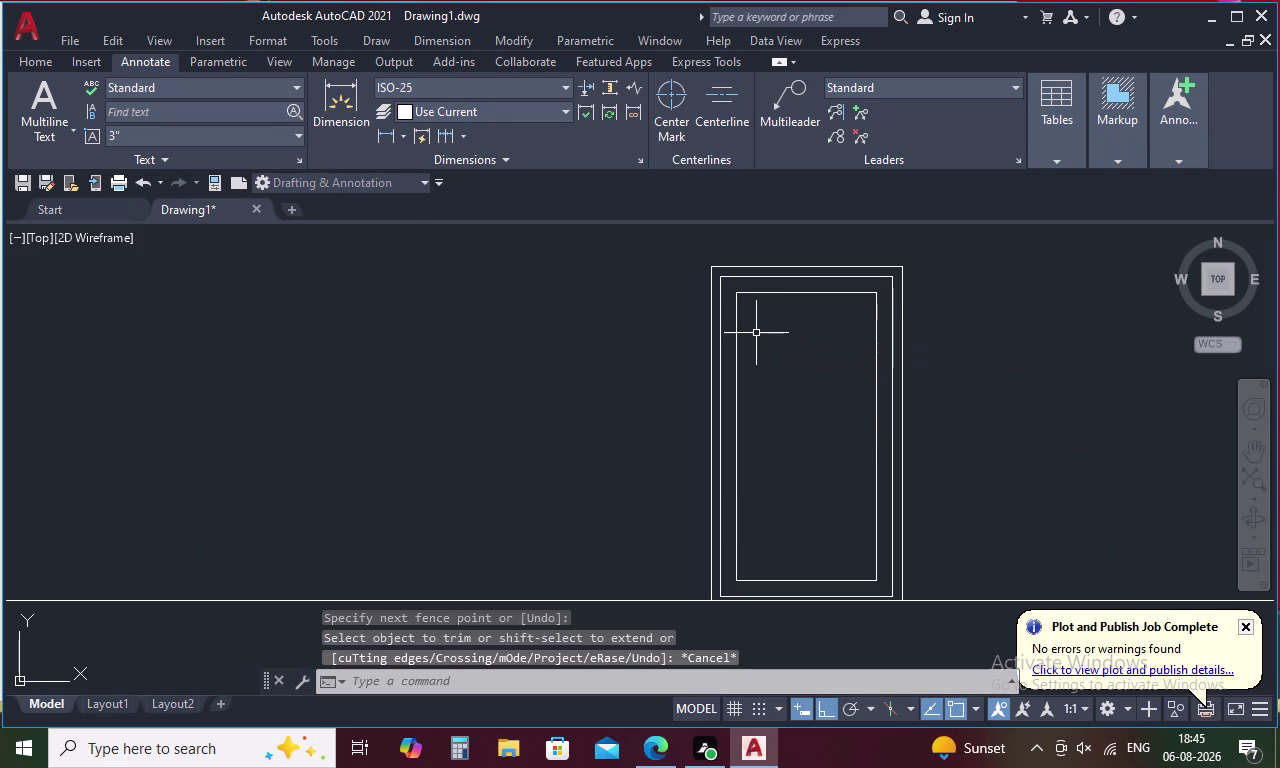
text(O)
key(space)
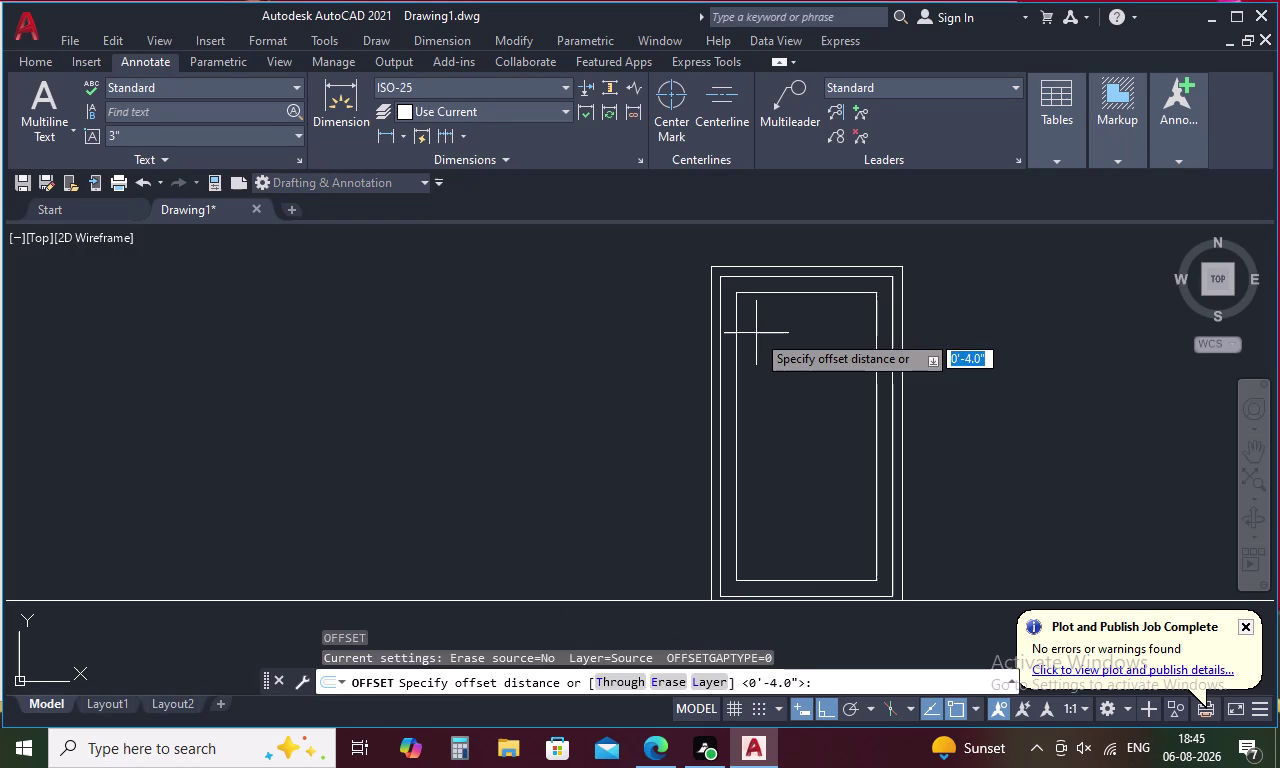
text(1)
key(space)
click(781, 294)
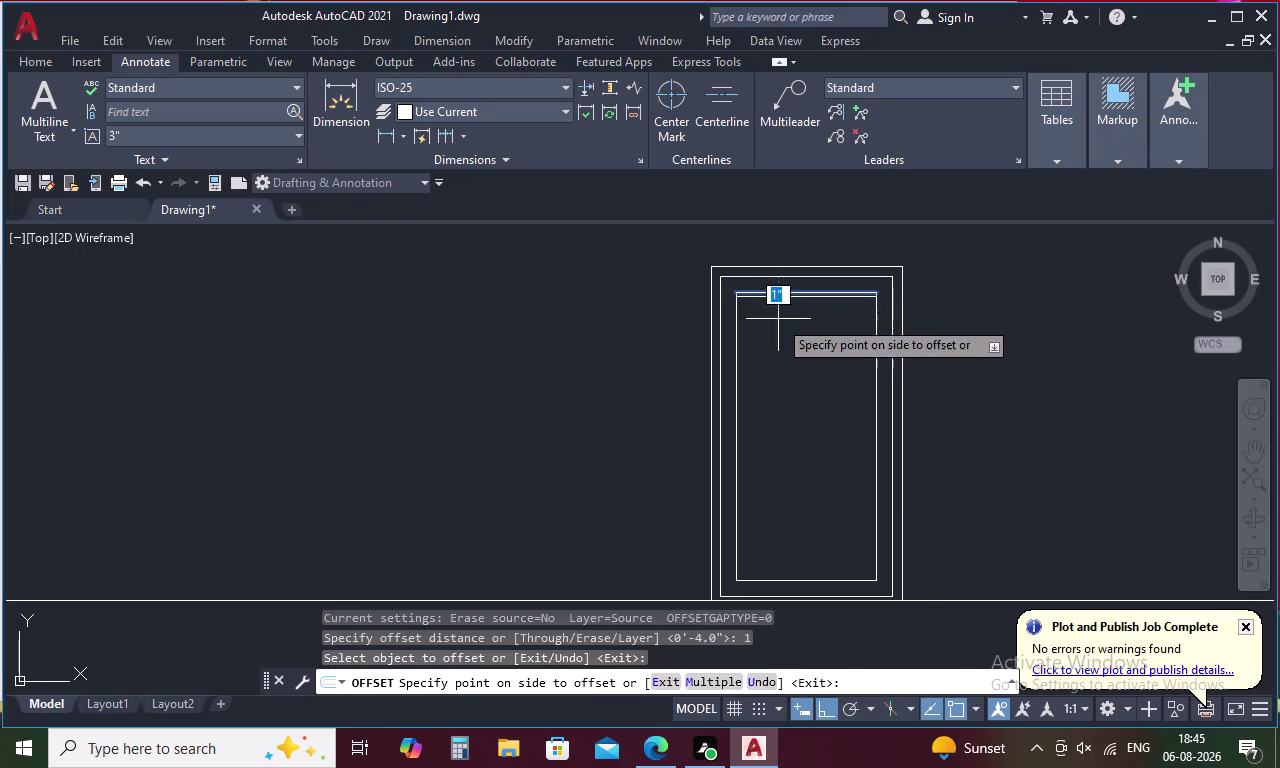
click(778, 323)
double_click(737, 366)
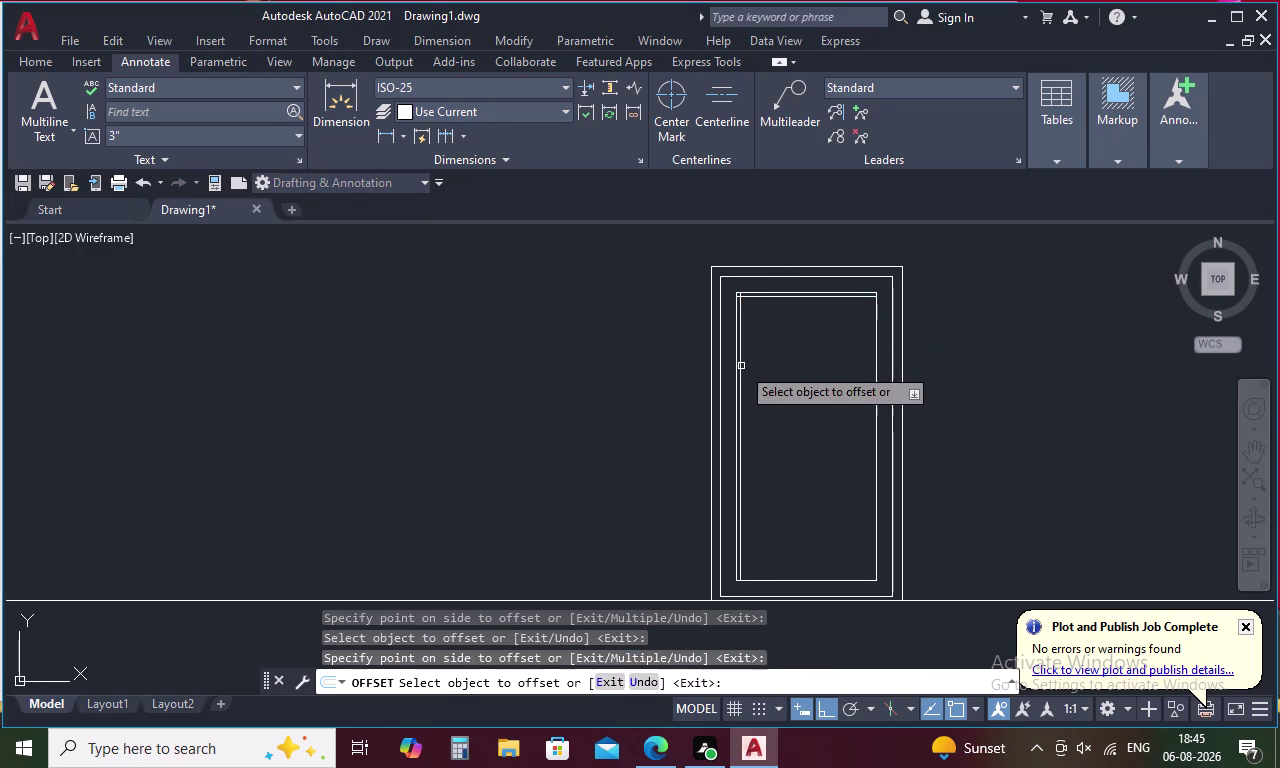
click(877, 407)
click(855, 409)
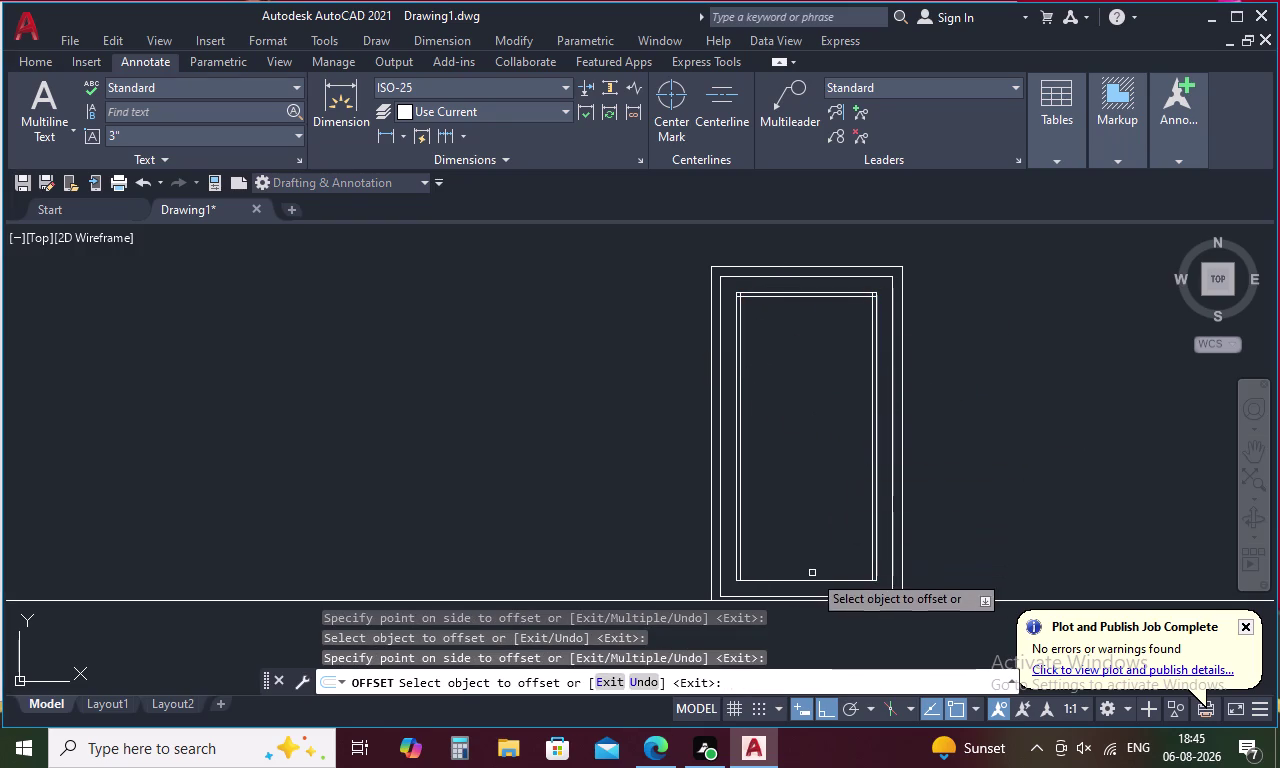
click(812, 579)
click(817, 558)
key(Escape)
Trim the overlapping inner-outline line ends at the first two door corners.
text(T)
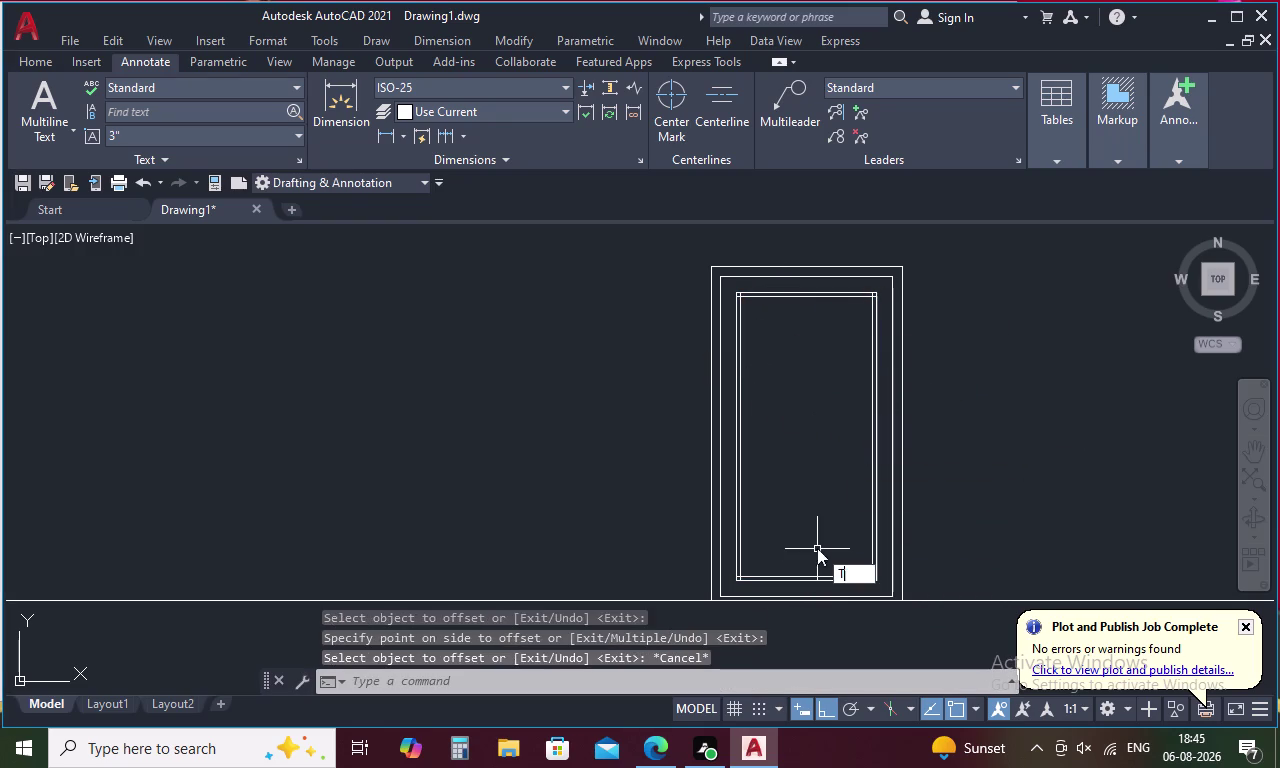
text(R)
key(space)
scroll(up, 3)
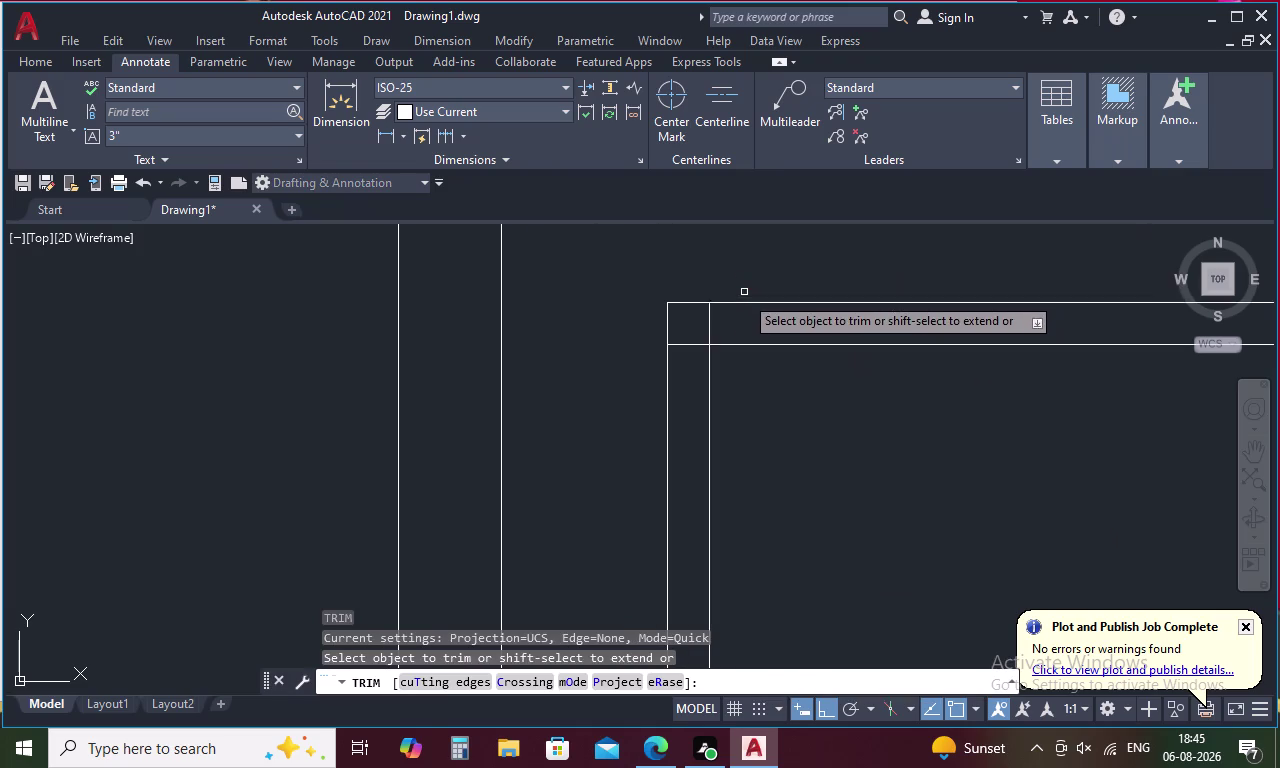
drag(719, 324, 683, 358)
middle_drag(835, 407, 804, 401)
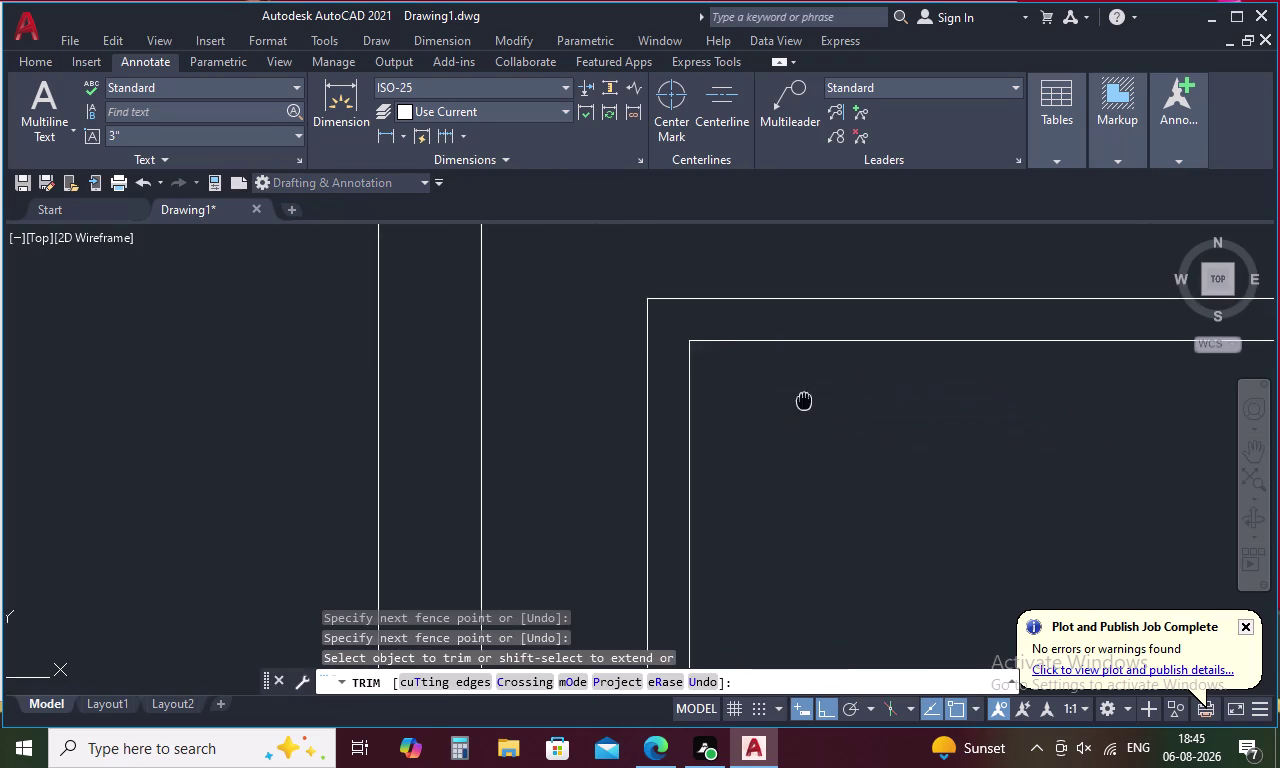
middle_drag(804, 401, 492, 295)
scroll(down, 3)
scroll(up, 3)
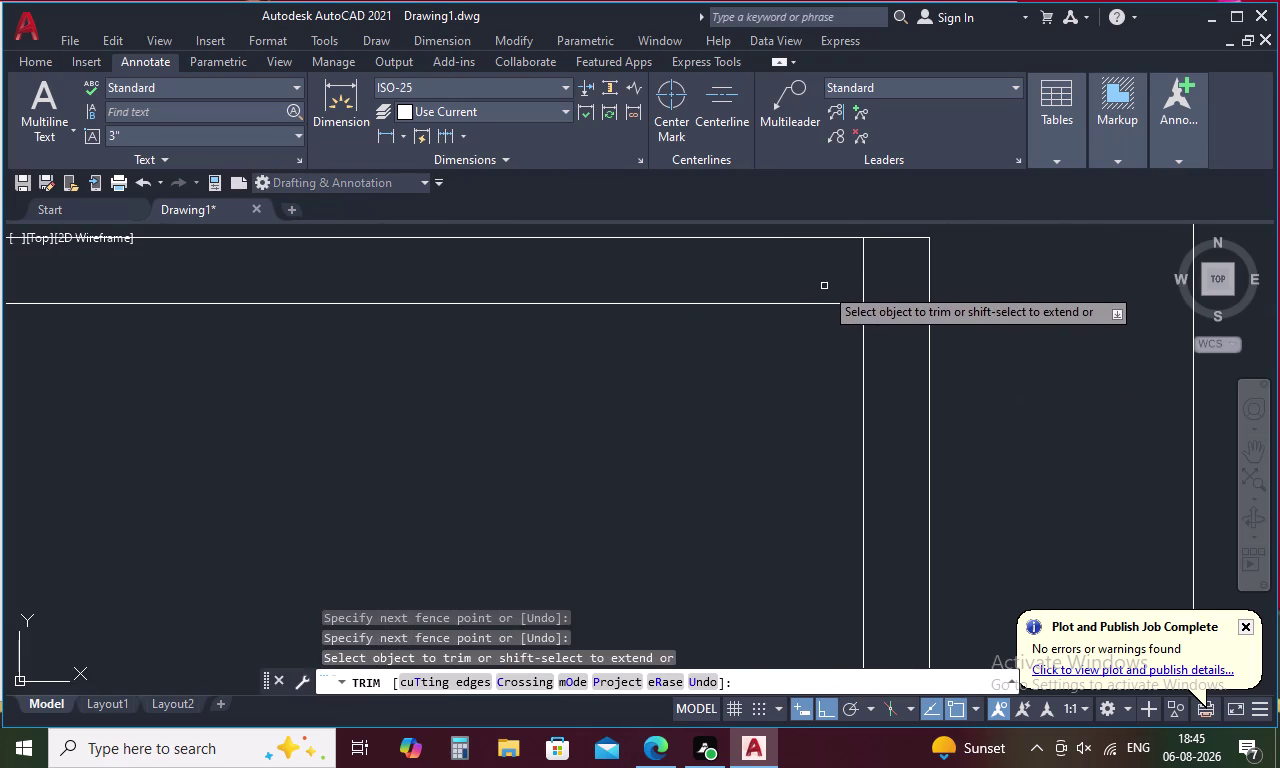
drag(847, 277, 909, 334)
Trim the overlapping line ends at the lower and bottom-left door corners.
scroll(down, 3)
middle_drag(818, 449, 818, 246)
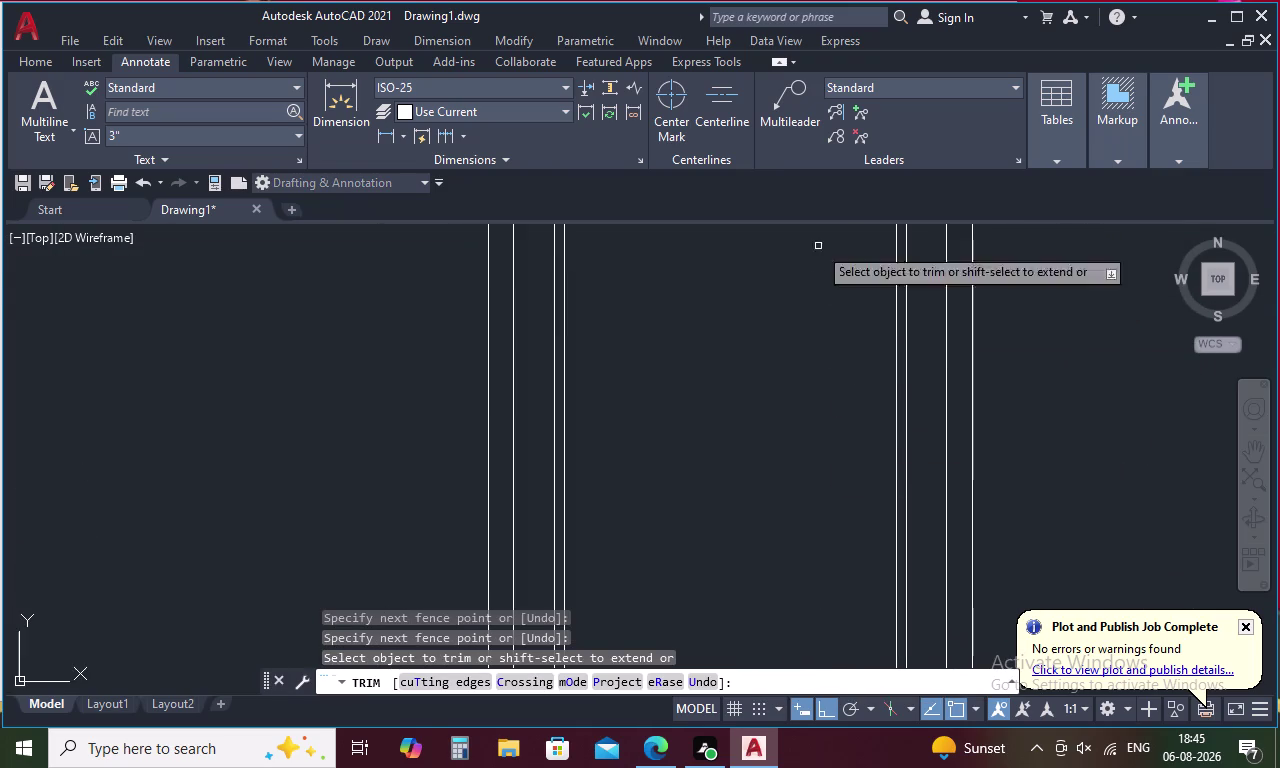
middle_drag(823, 509, 846, 302)
middle_drag(896, 557, 906, 421)
scroll(up, 3)
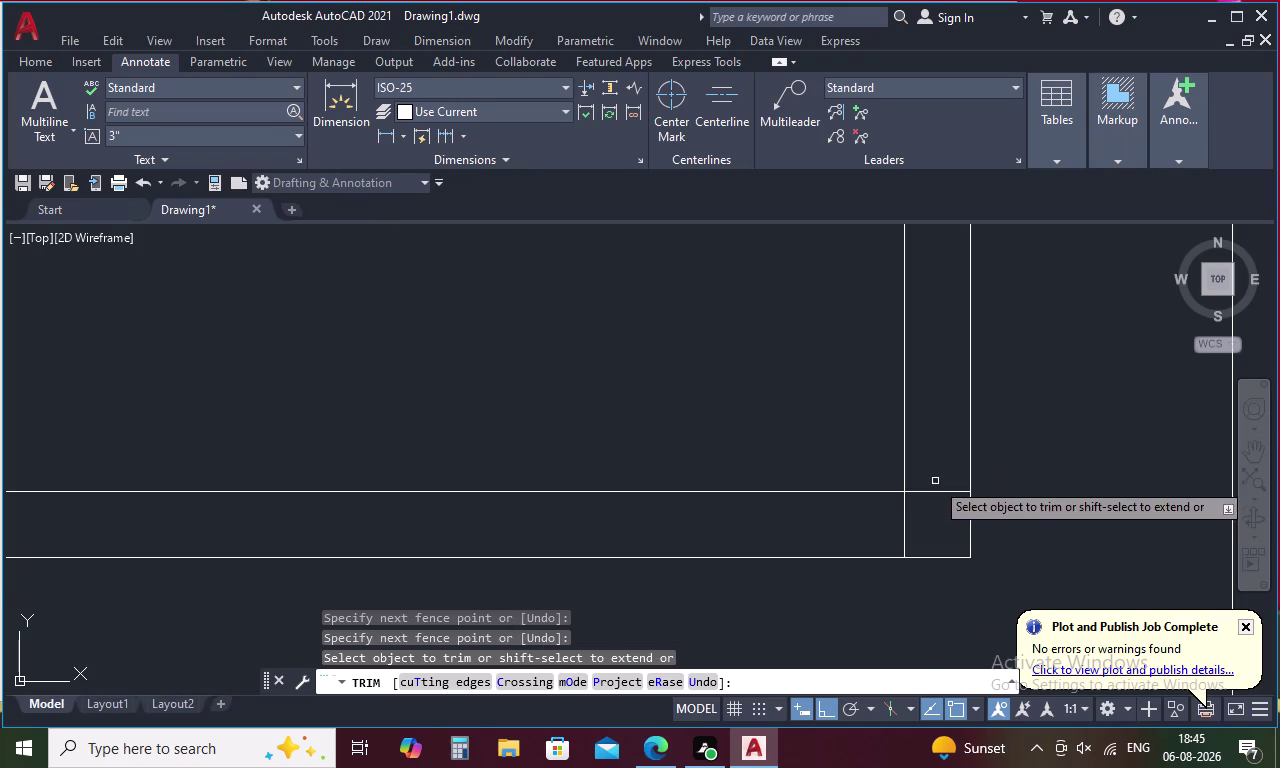
drag(945, 464, 895, 521)
scroll(down, 3)
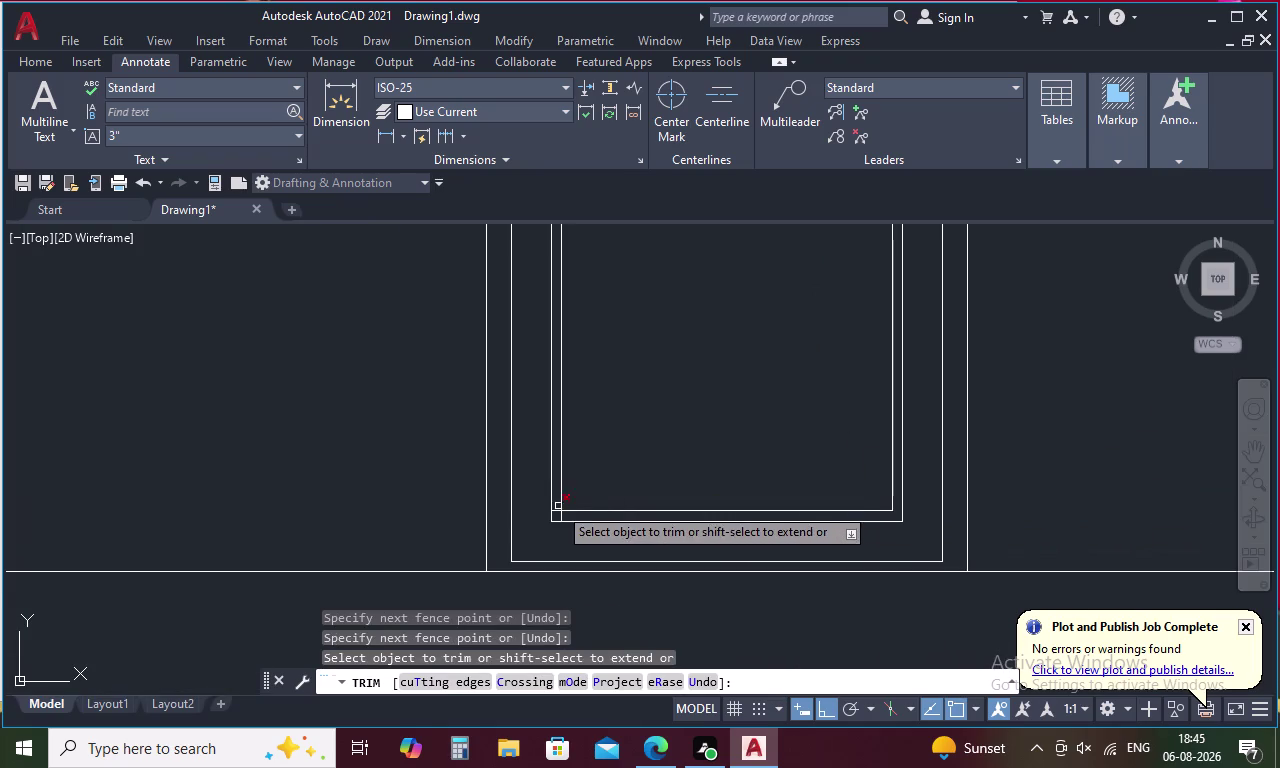
scroll(up, 3)
drag(555, 511, 622, 588)
scroll(down, 3)
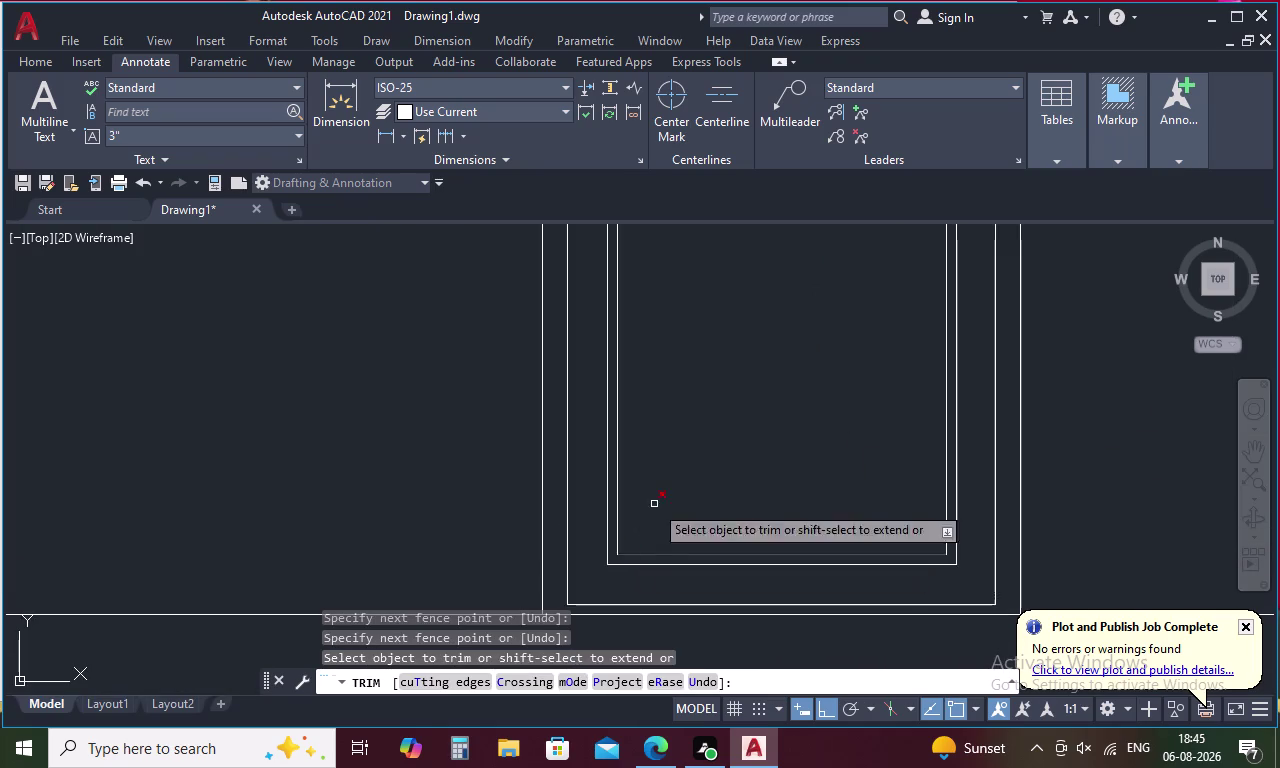
scroll(down, 3)
middle_drag(735, 414, 766, 542)
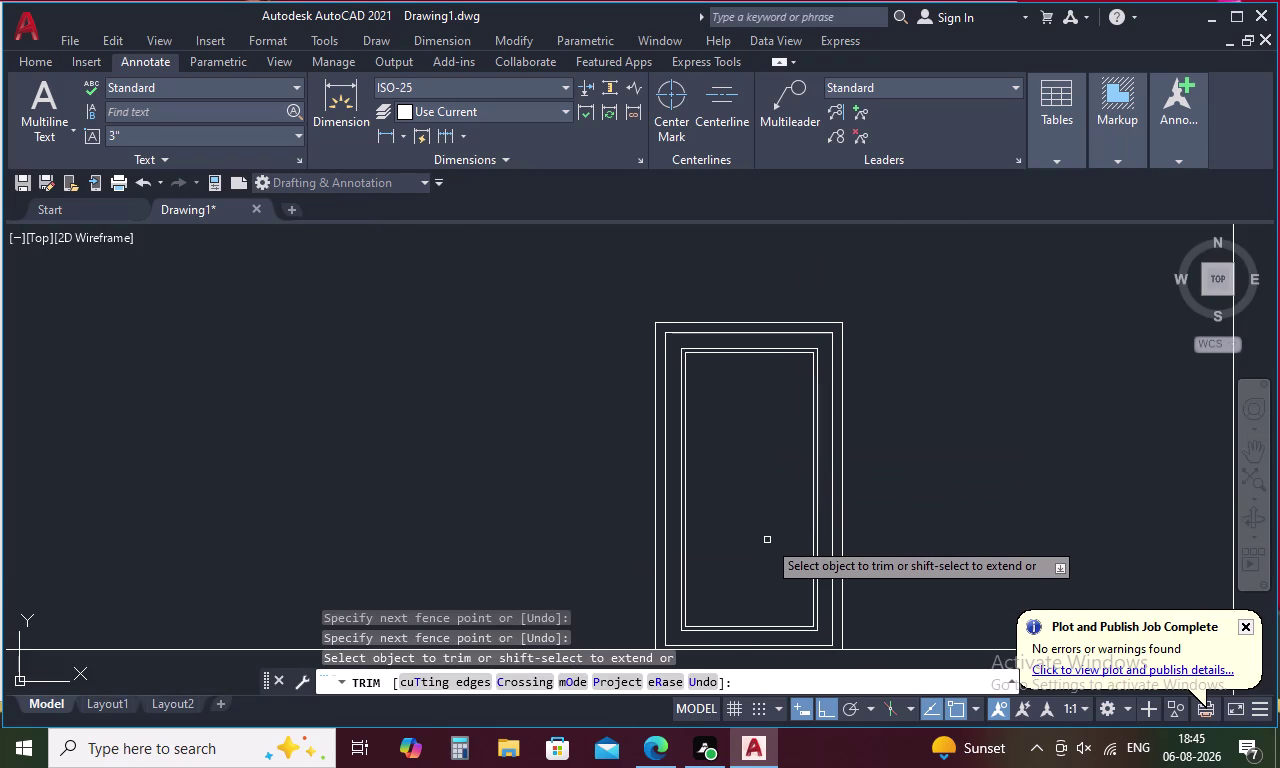
key(Escape)
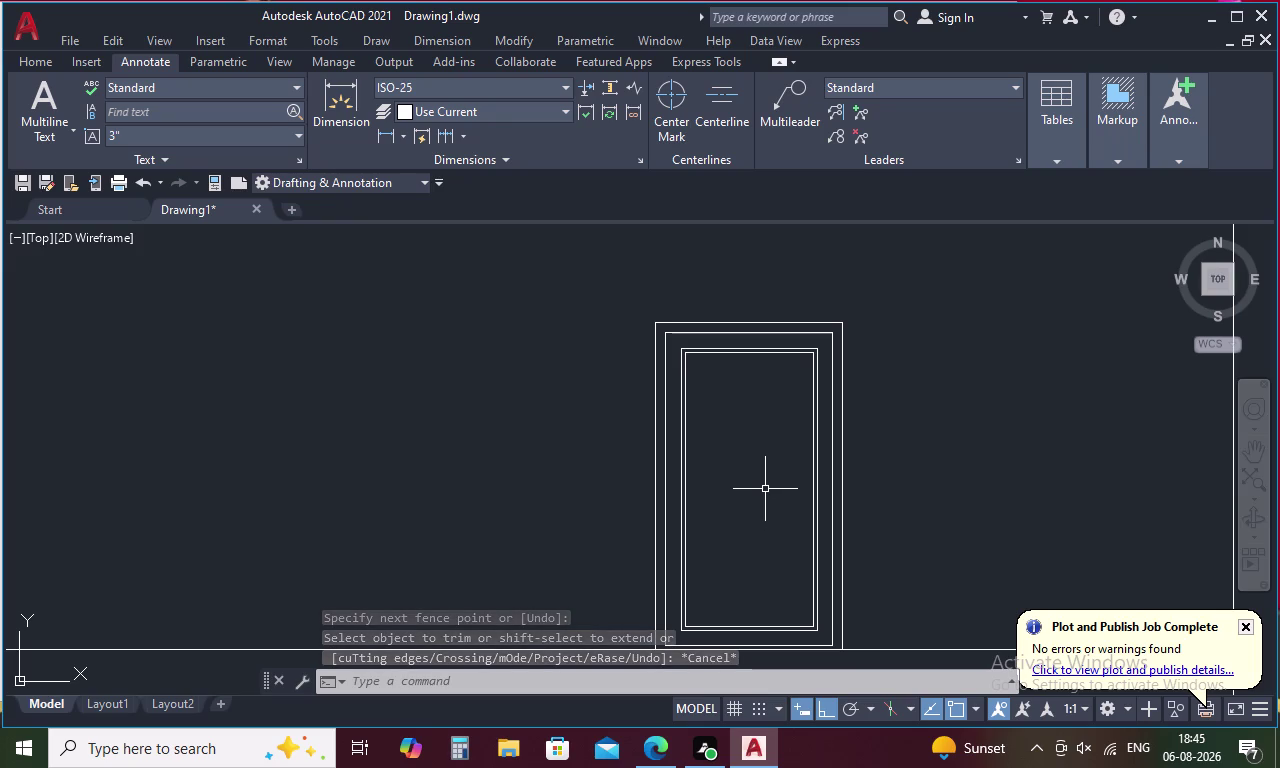
text(O)
key(space)
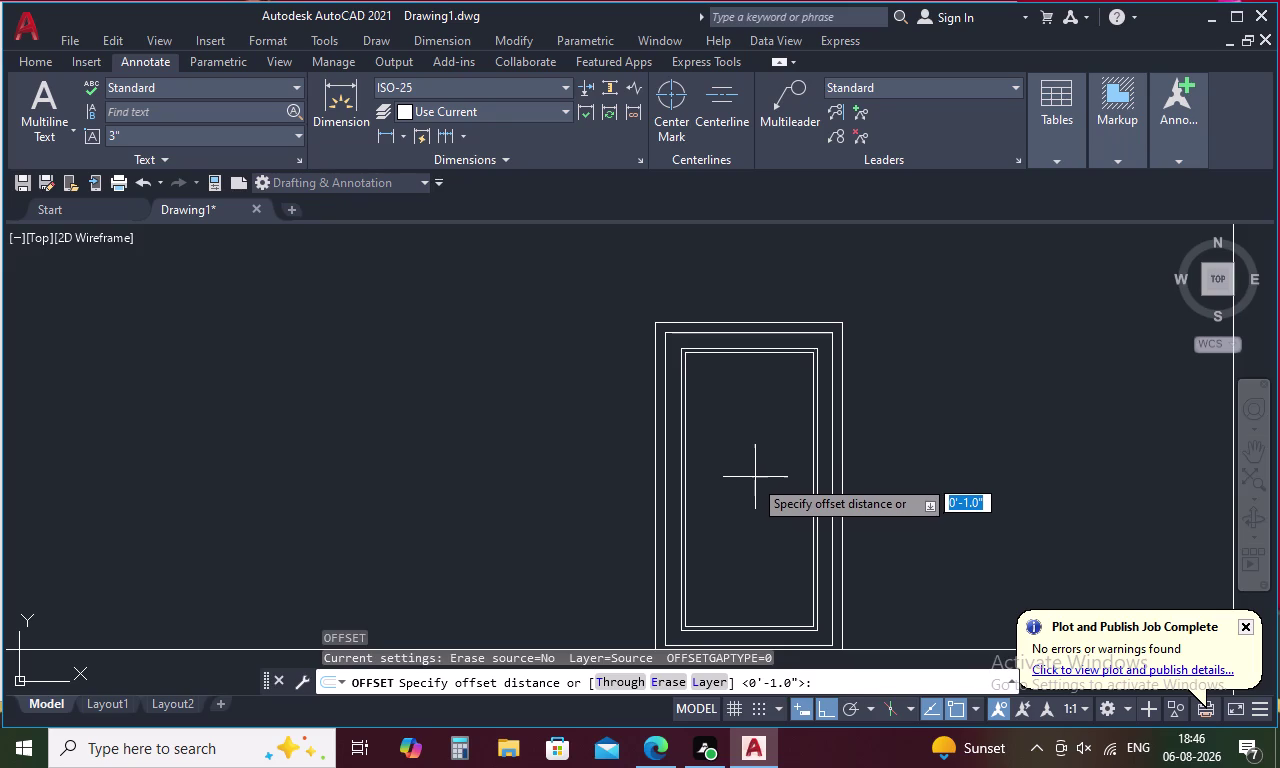
Offset the panel's top inner edge 3'-3.5" down, then copy that line 1 inch above.
key(3)
key(apostrophe)
key(3)
key(period)
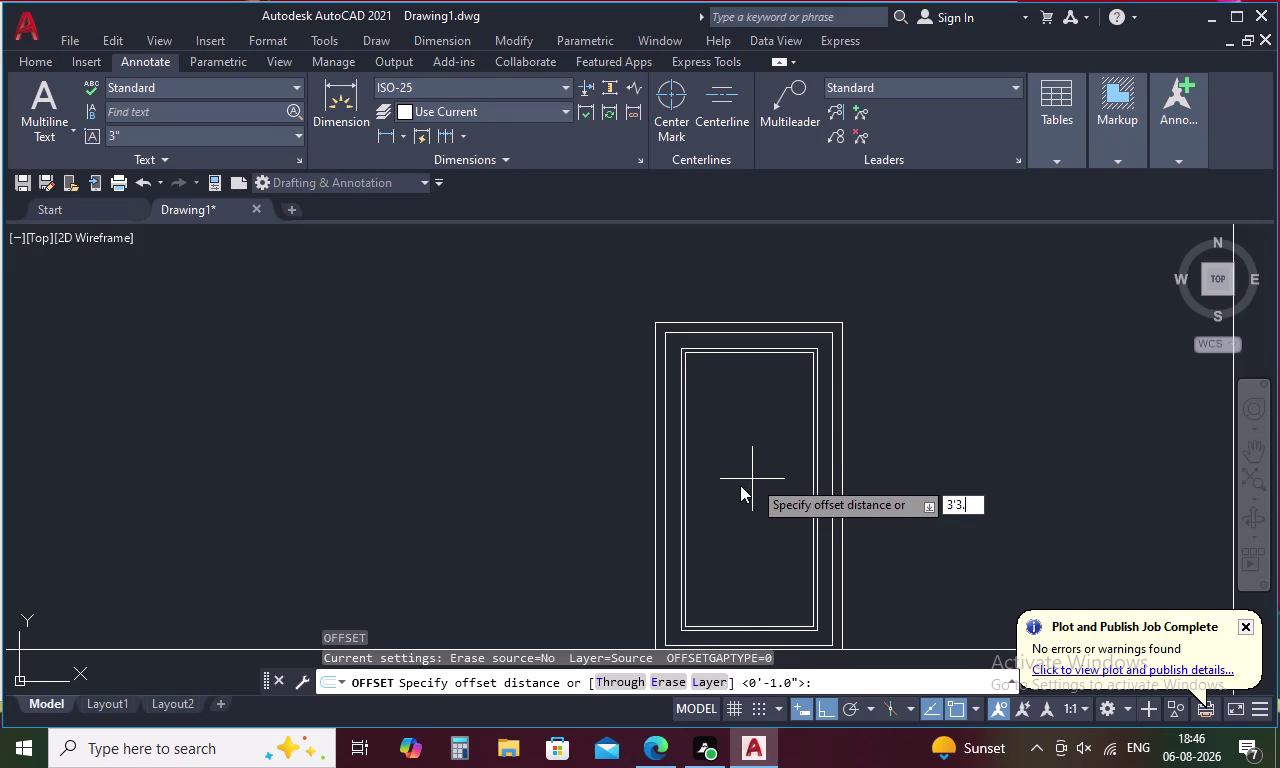
key(5)
key(shift+quotedbl)
key(Return)
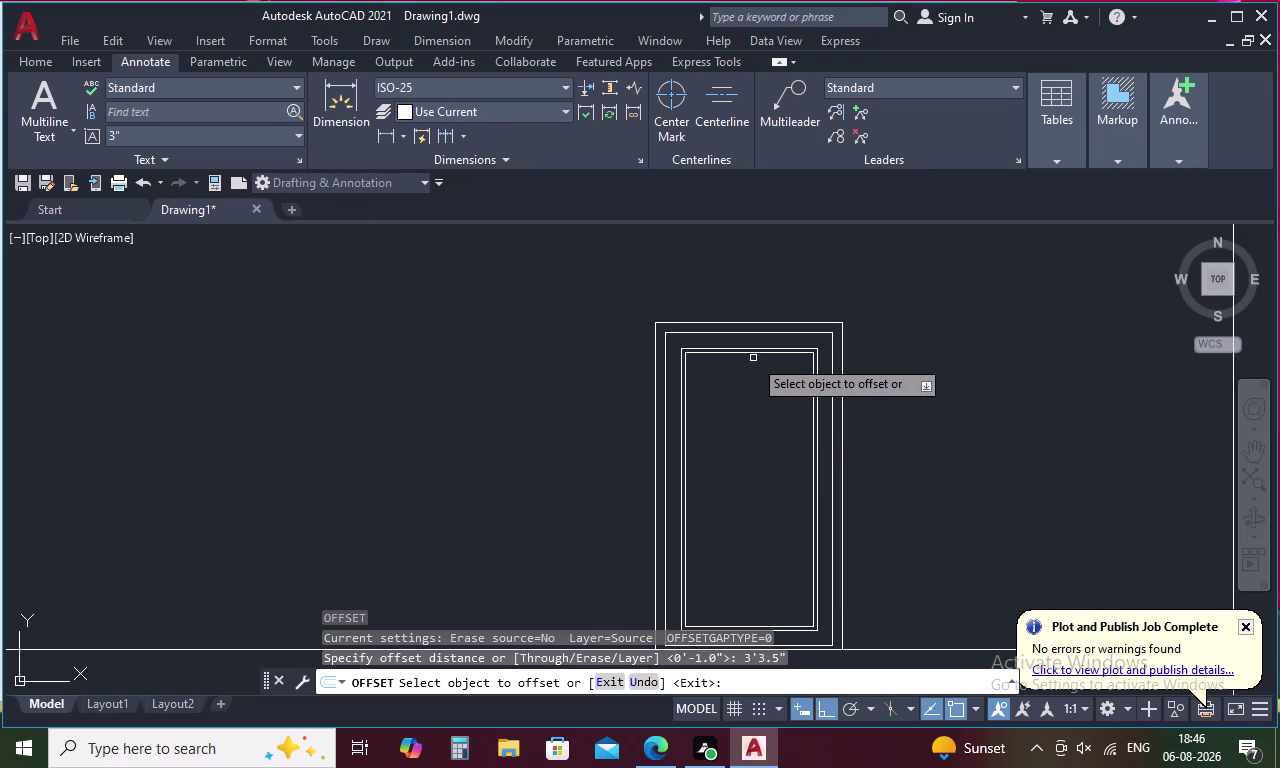
click(755, 354)
click(744, 411)
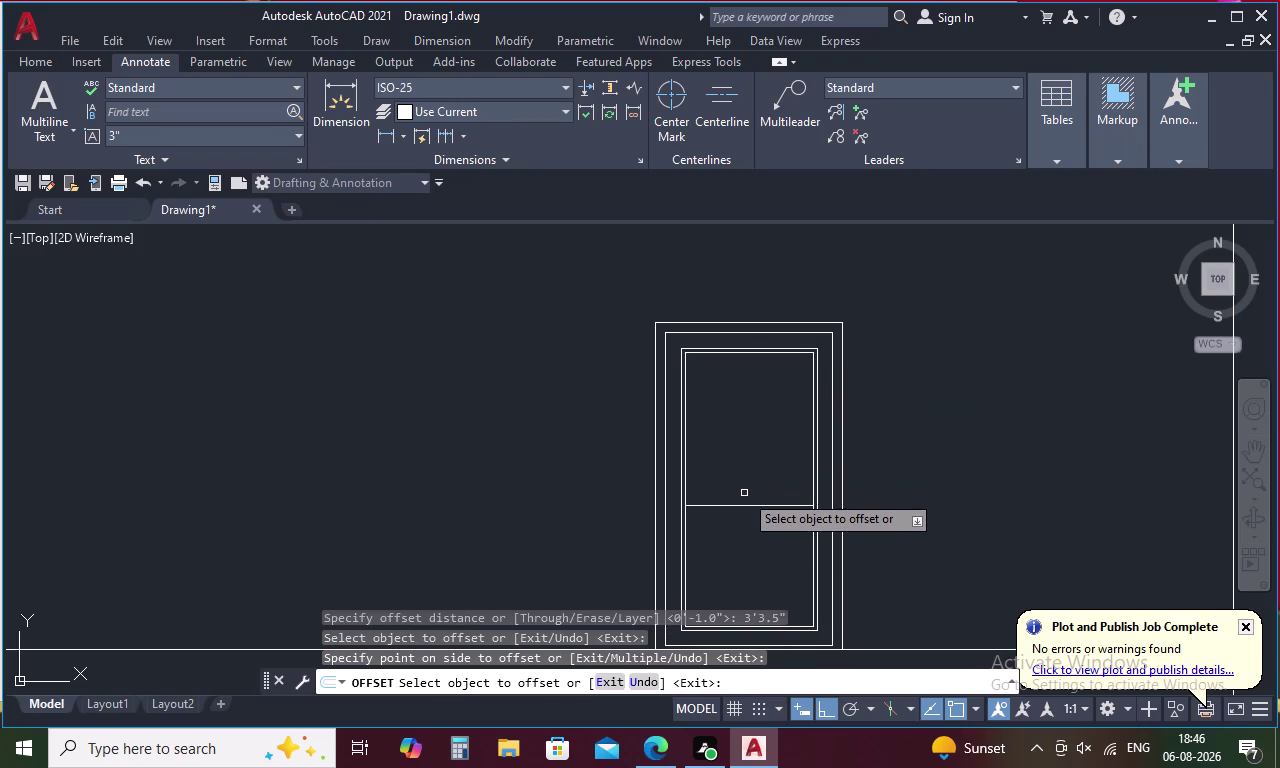
key(space)
key(space)
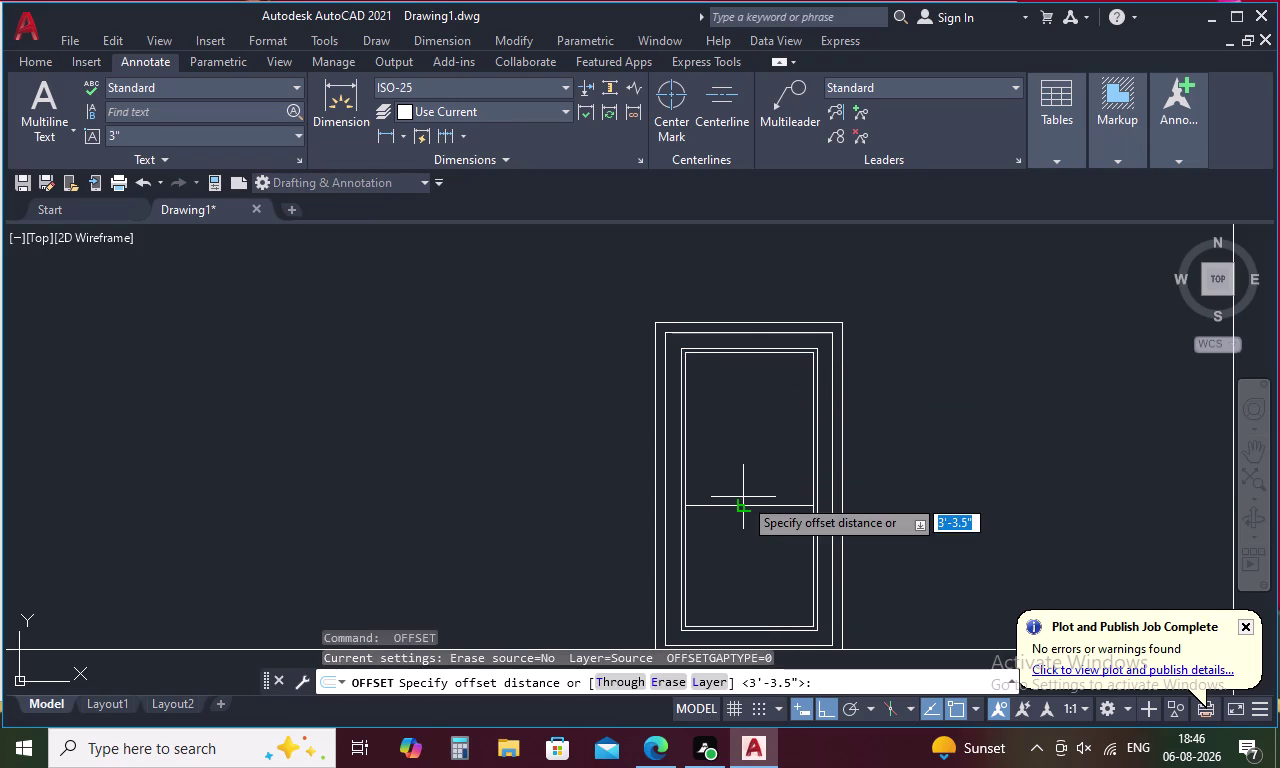
text(1)
key(space)
click(734, 506)
click(734, 492)
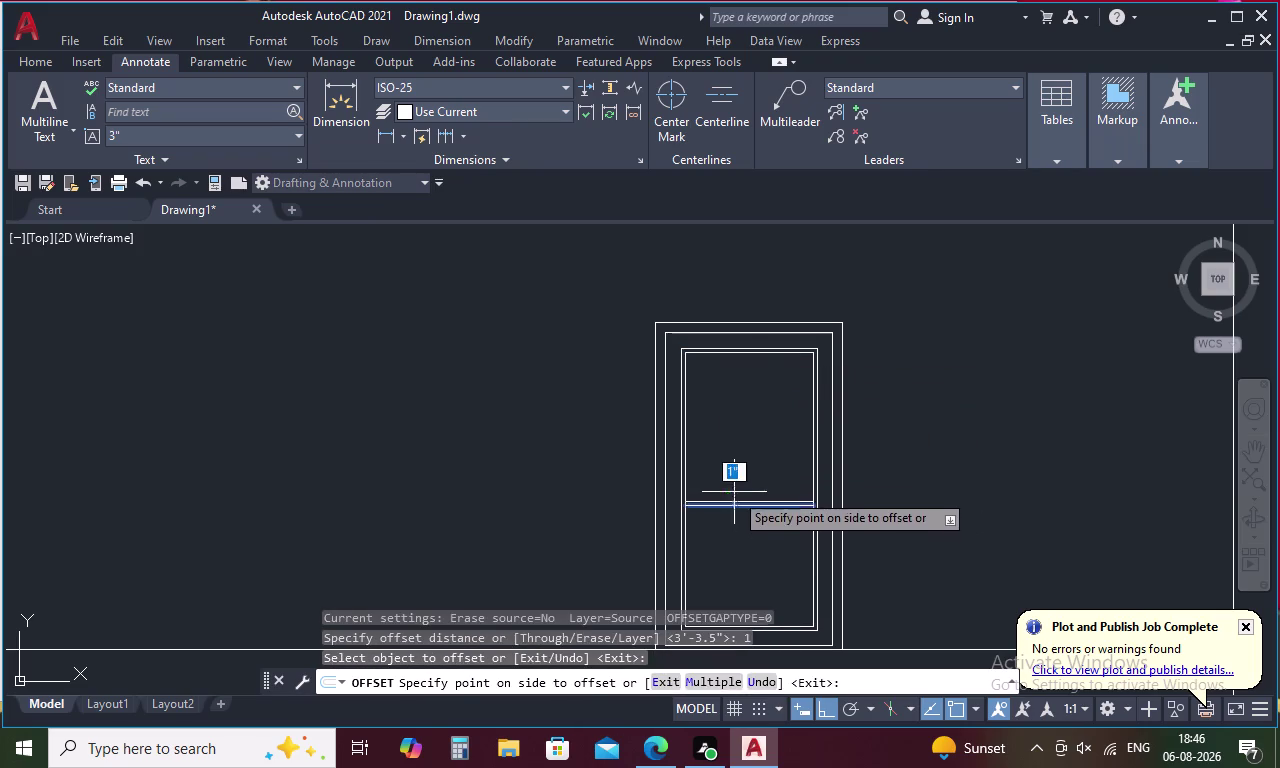
key(space)
Offset the mid-door line 6 inches down, then copy that line 1 inch lower.
key(space)
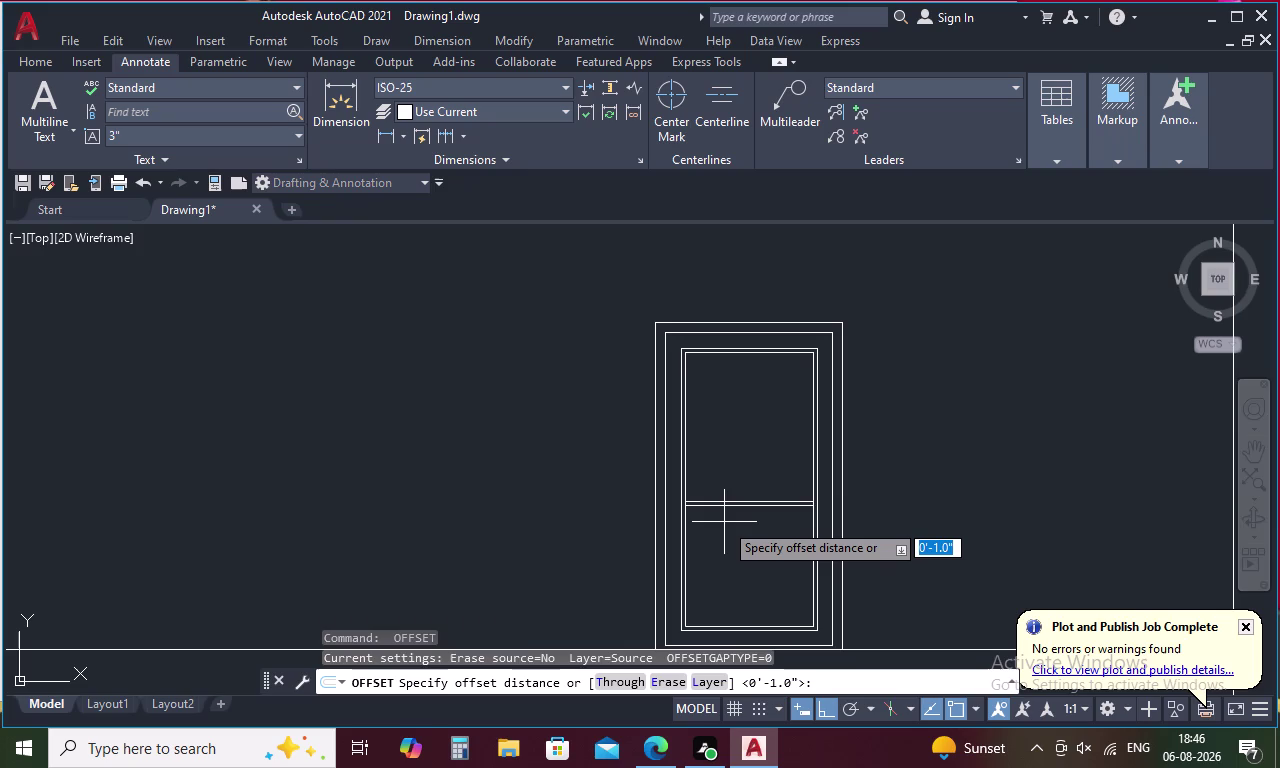
key(6)
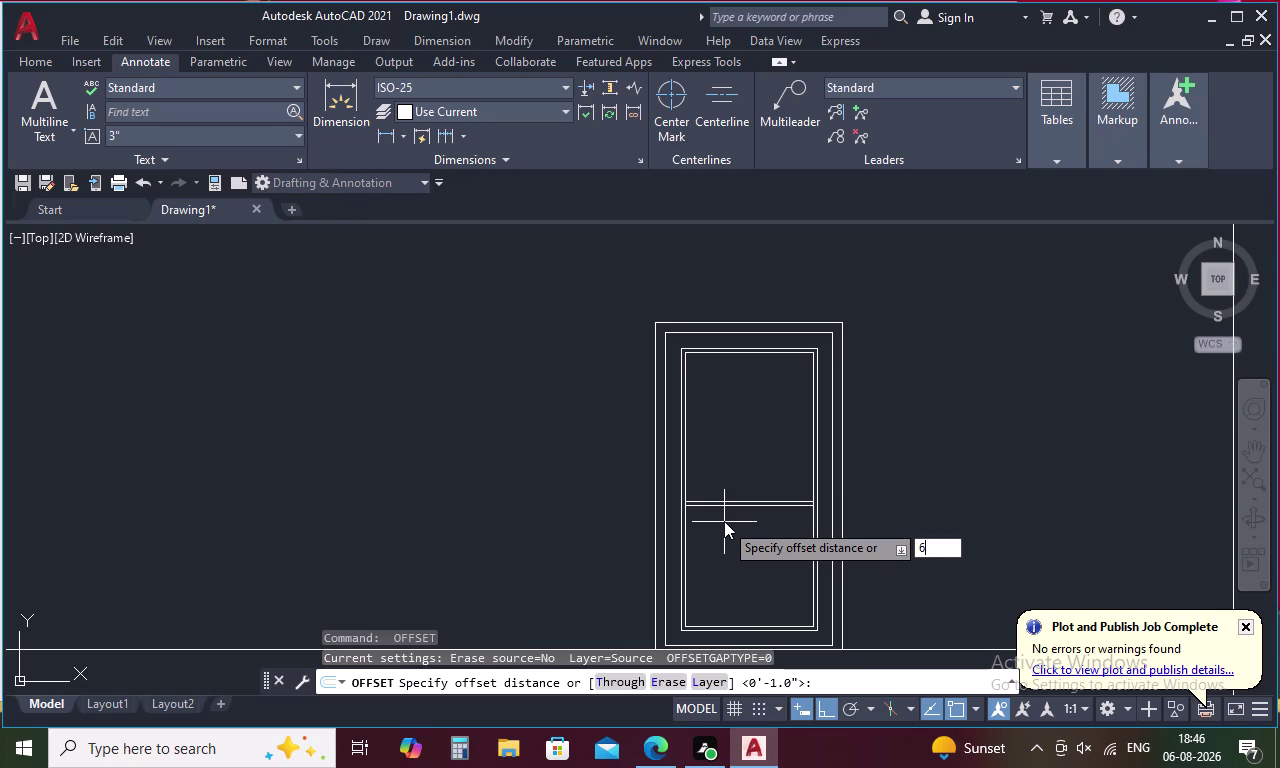
key(Return)
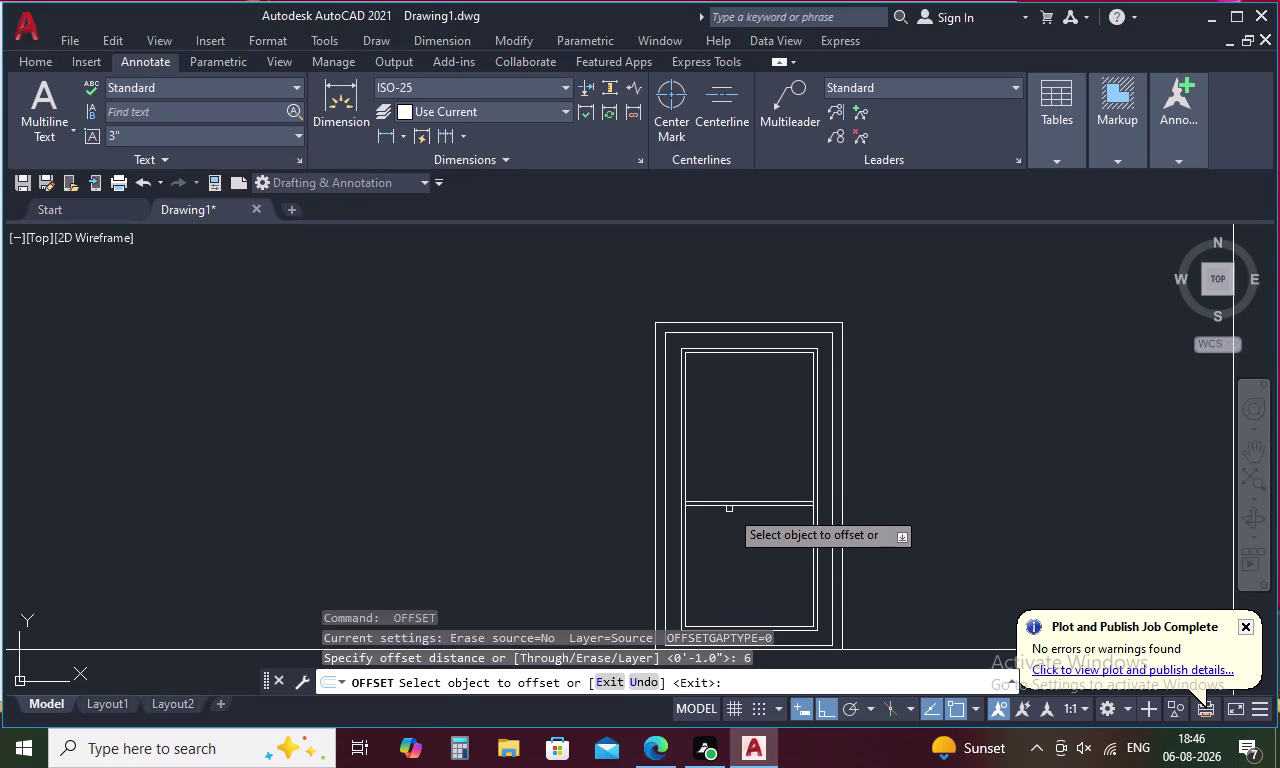
click(732, 507)
click(728, 530)
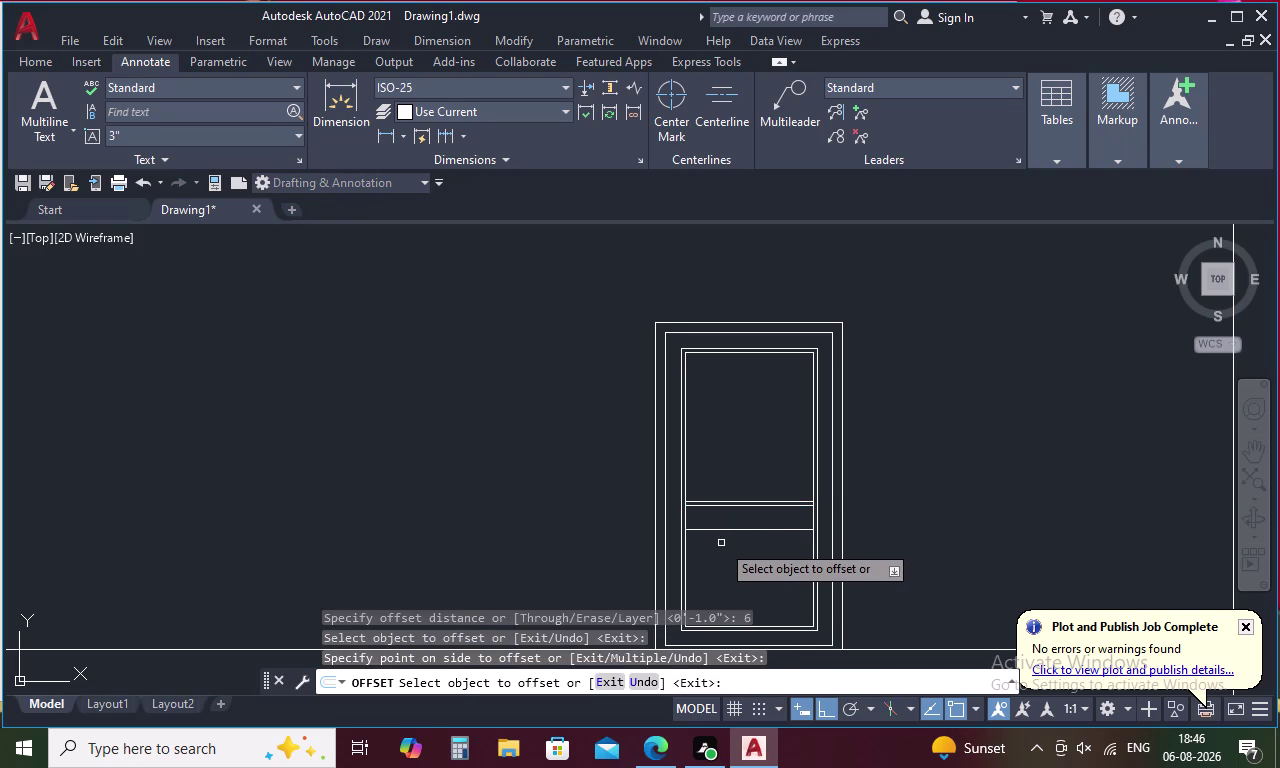
key(space)
key(space)
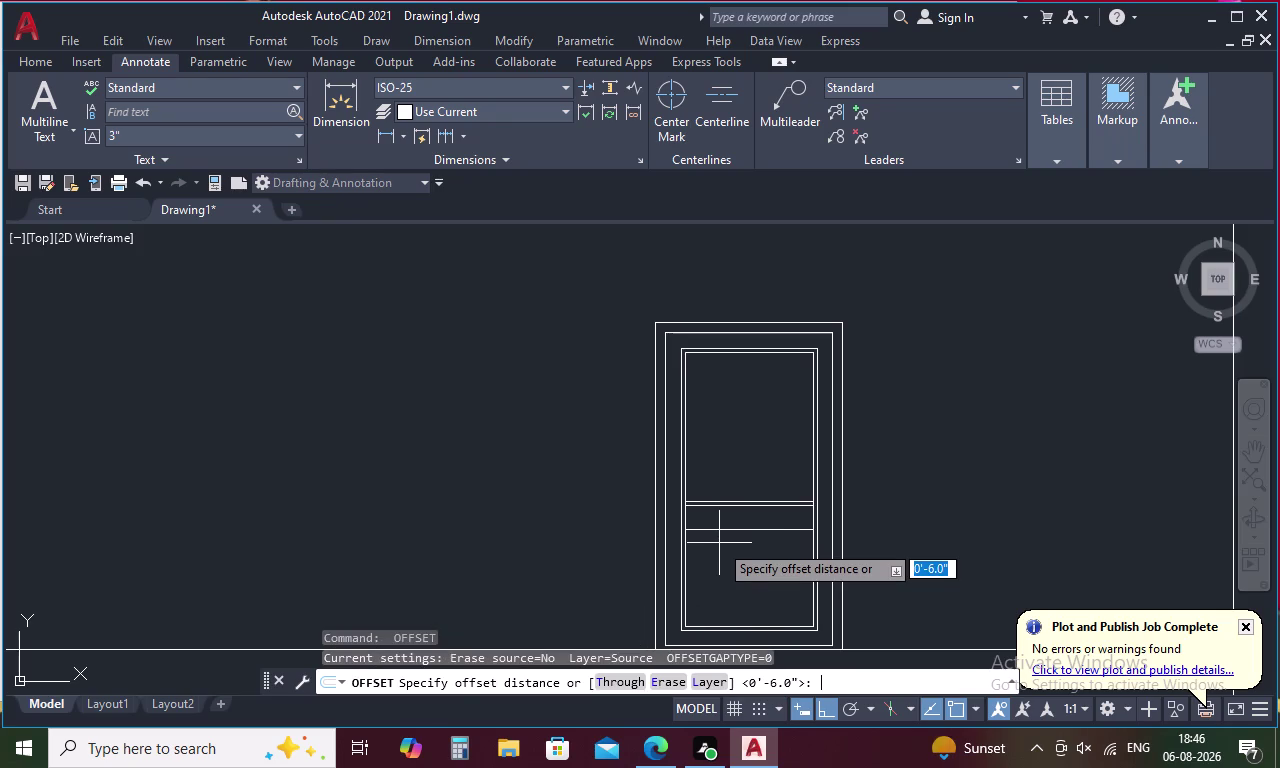
text(1)
key(space)
click(723, 530)
click(718, 557)
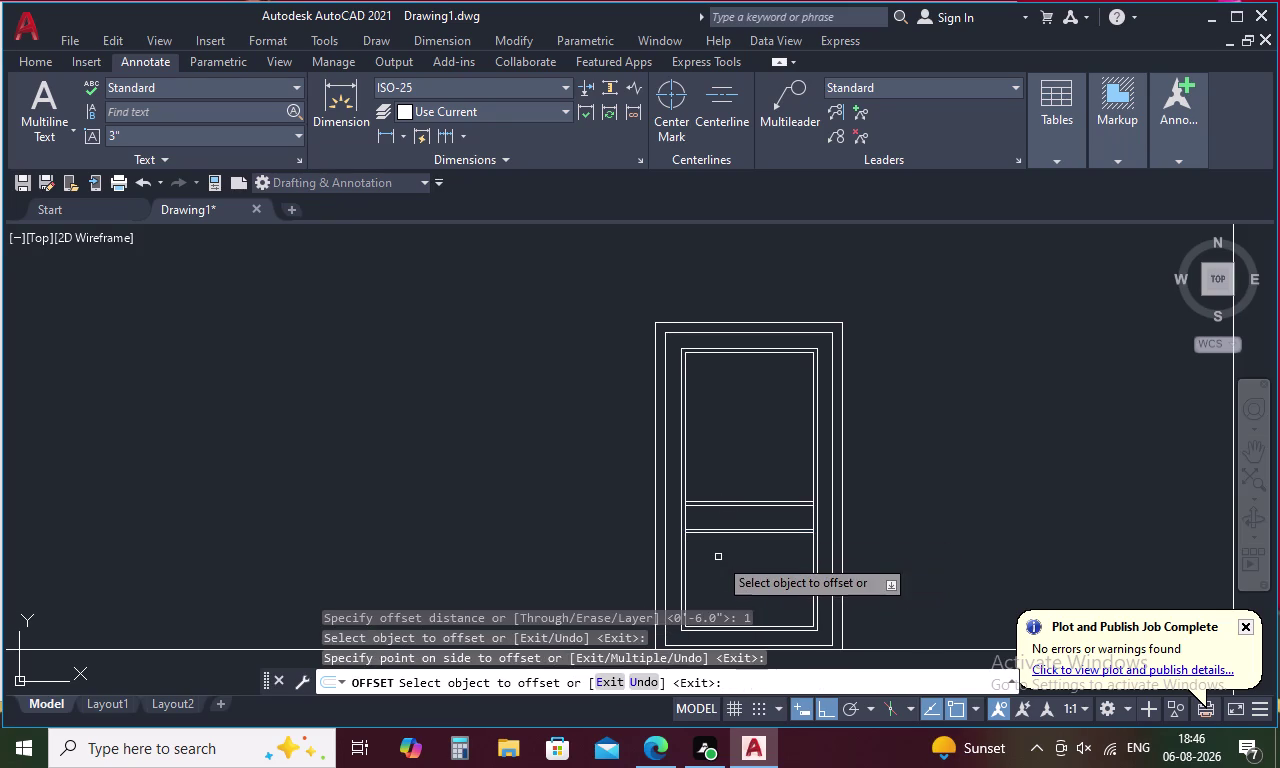
key(Escape)
Trim away a line piece at the rail.
text(TR)
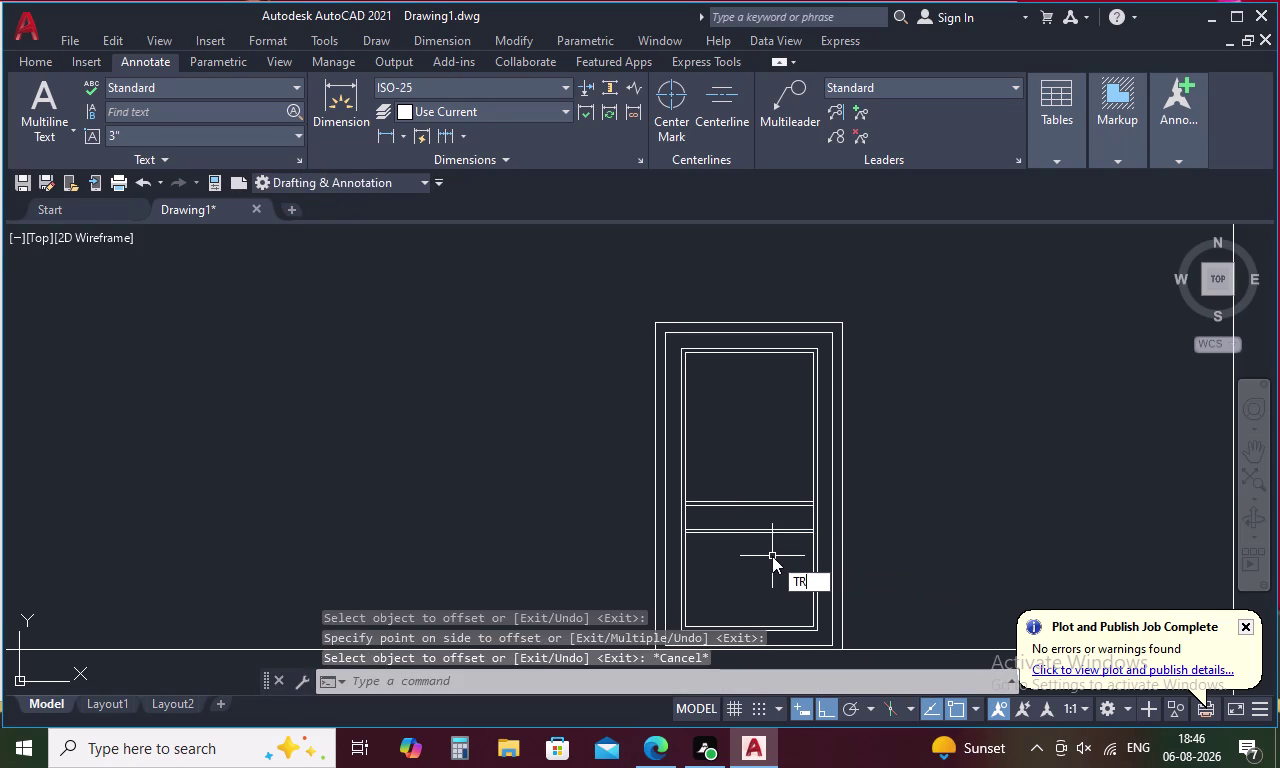
key(space)
scroll(up, 3)
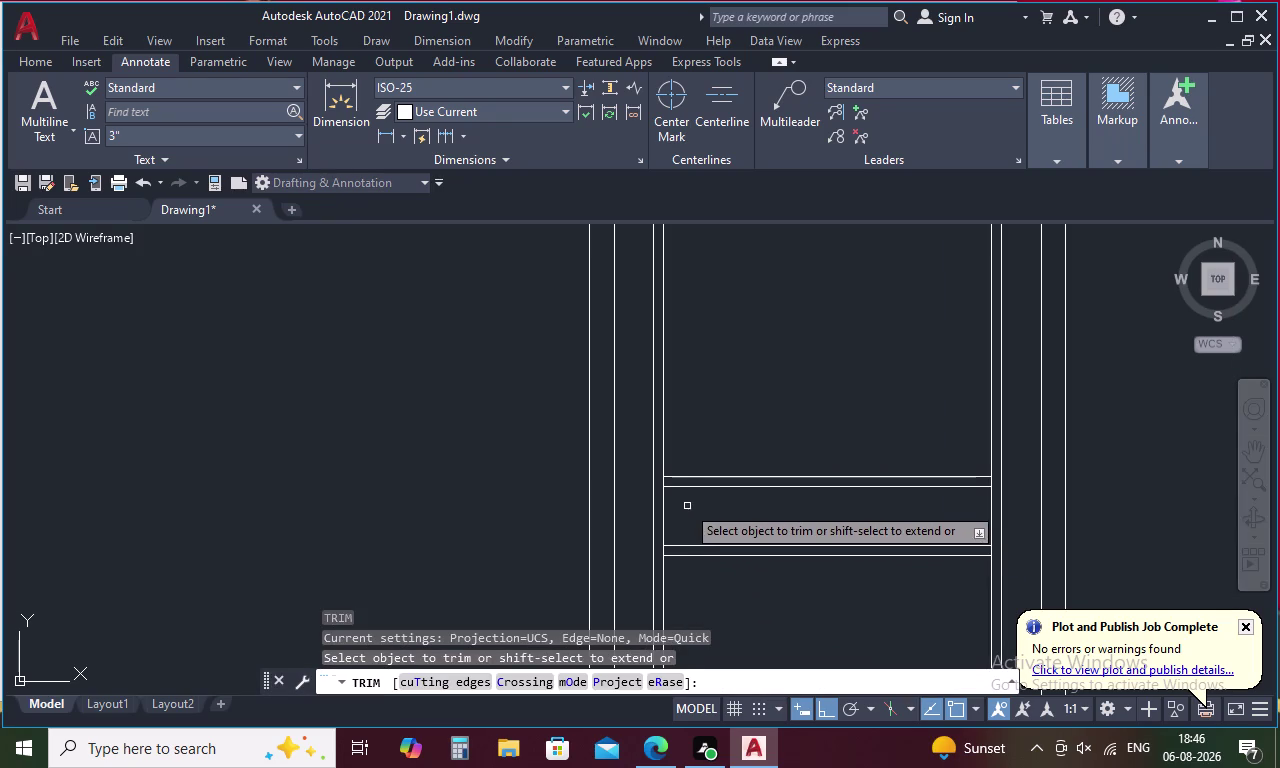
click(665, 496)
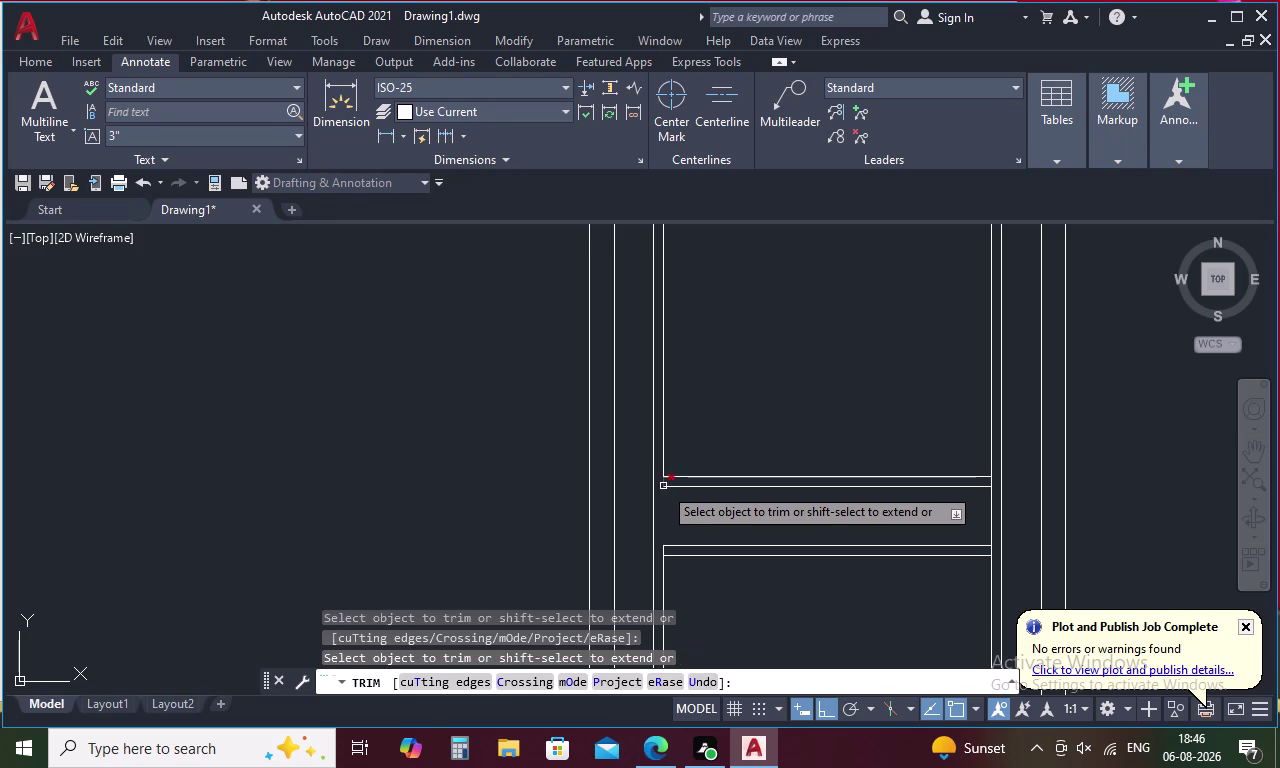
key(Escape)
Extend the upper and lower rail lines to the outer door frame.
key(e)
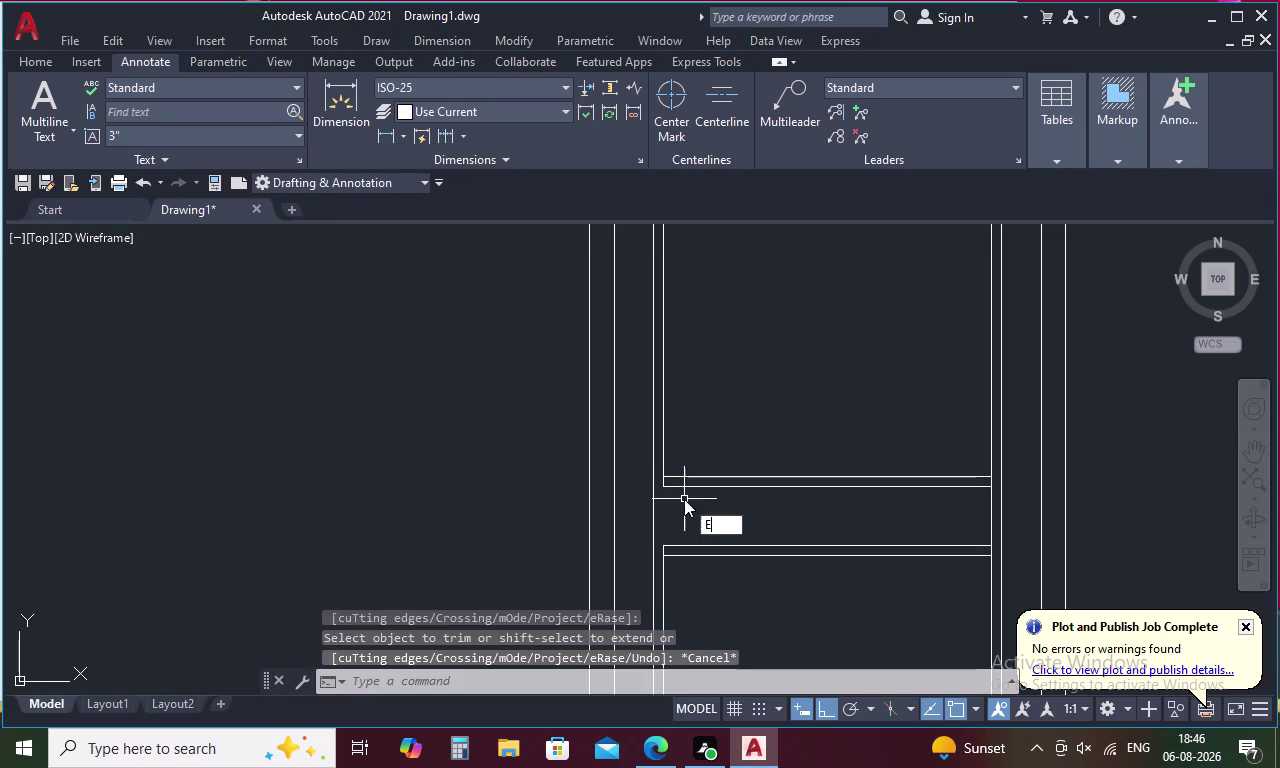
text(X)
key(space)
click(672, 487)
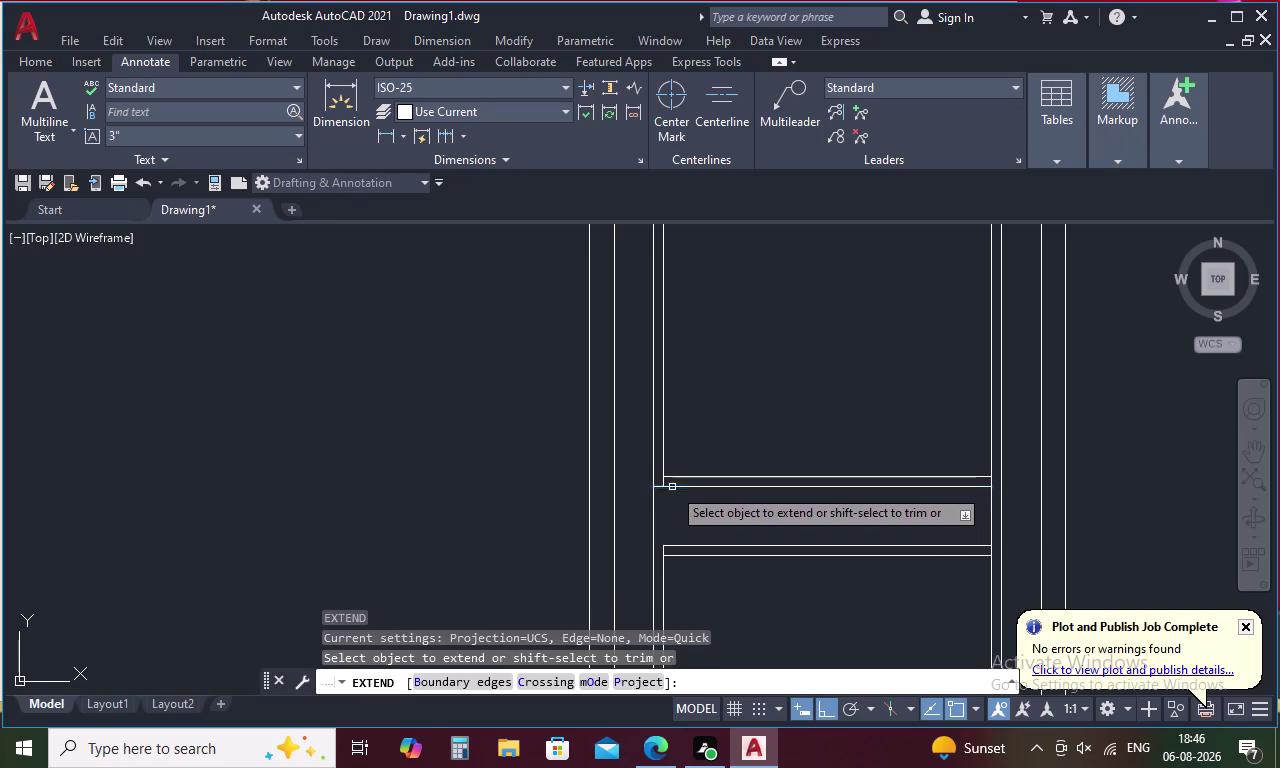
click(982, 487)
click(947, 547)
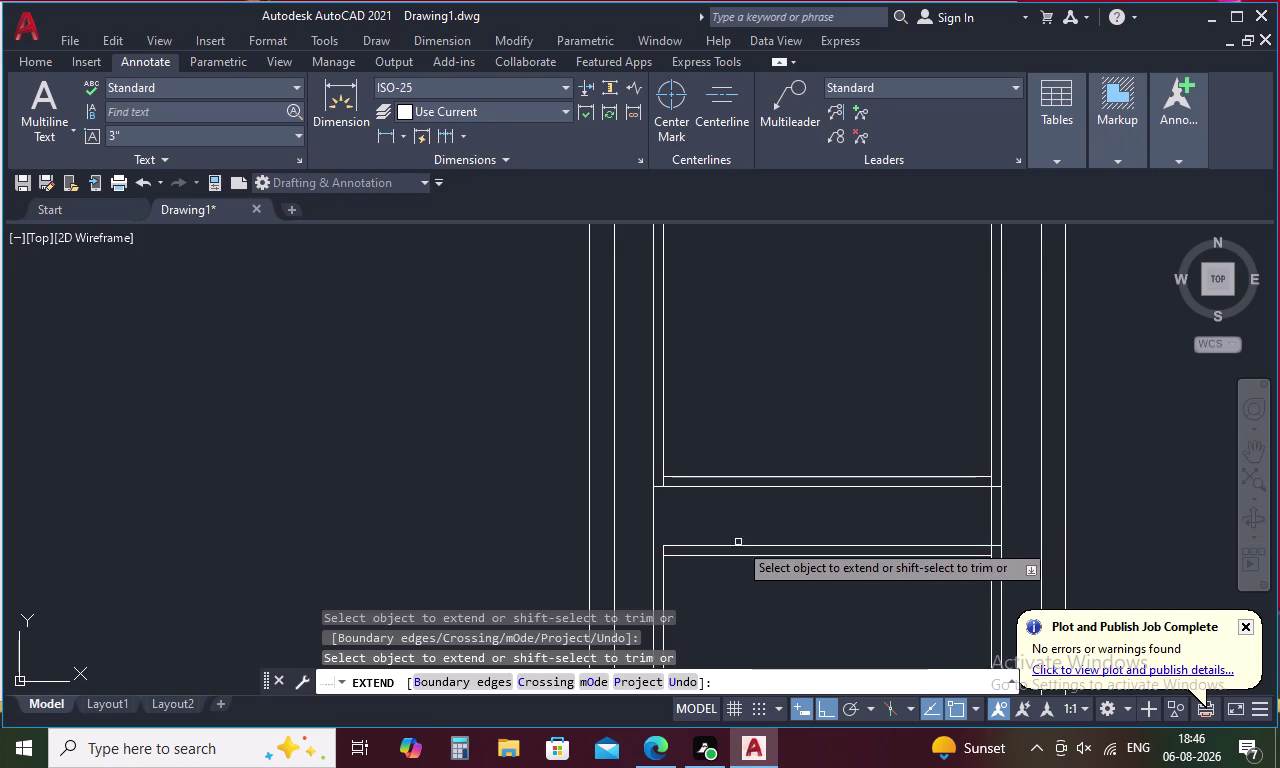
click(680, 546)
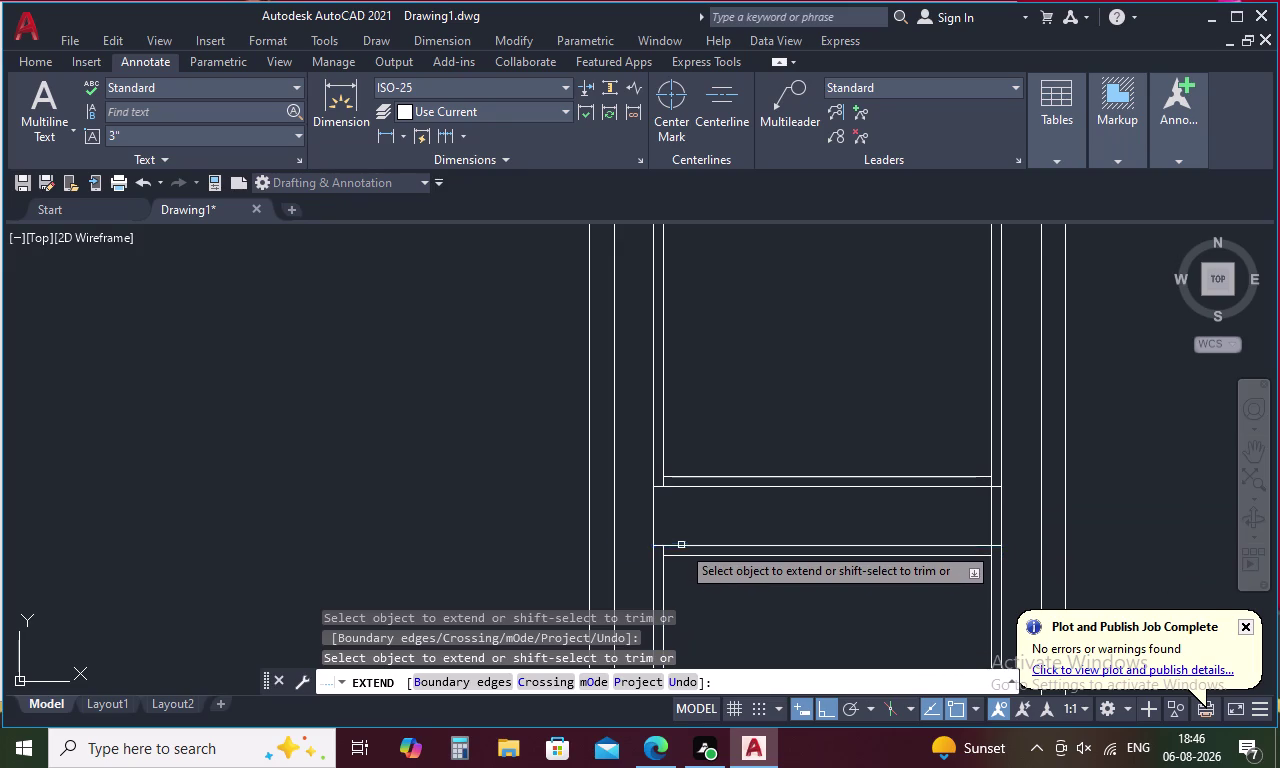
key(Escape)
Trim the left and right frame lines and leftover segments between the rails.
text(TR)
key(space)
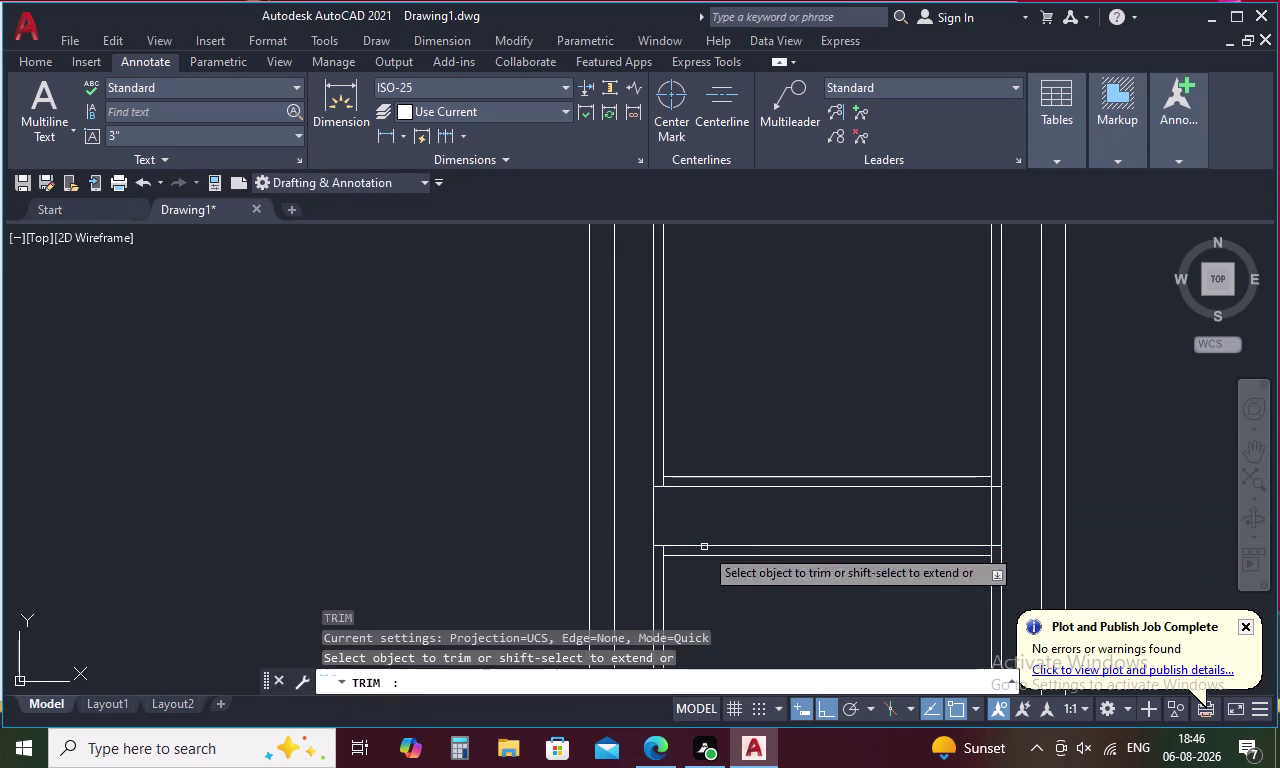
scroll(up, 3)
click(648, 494)
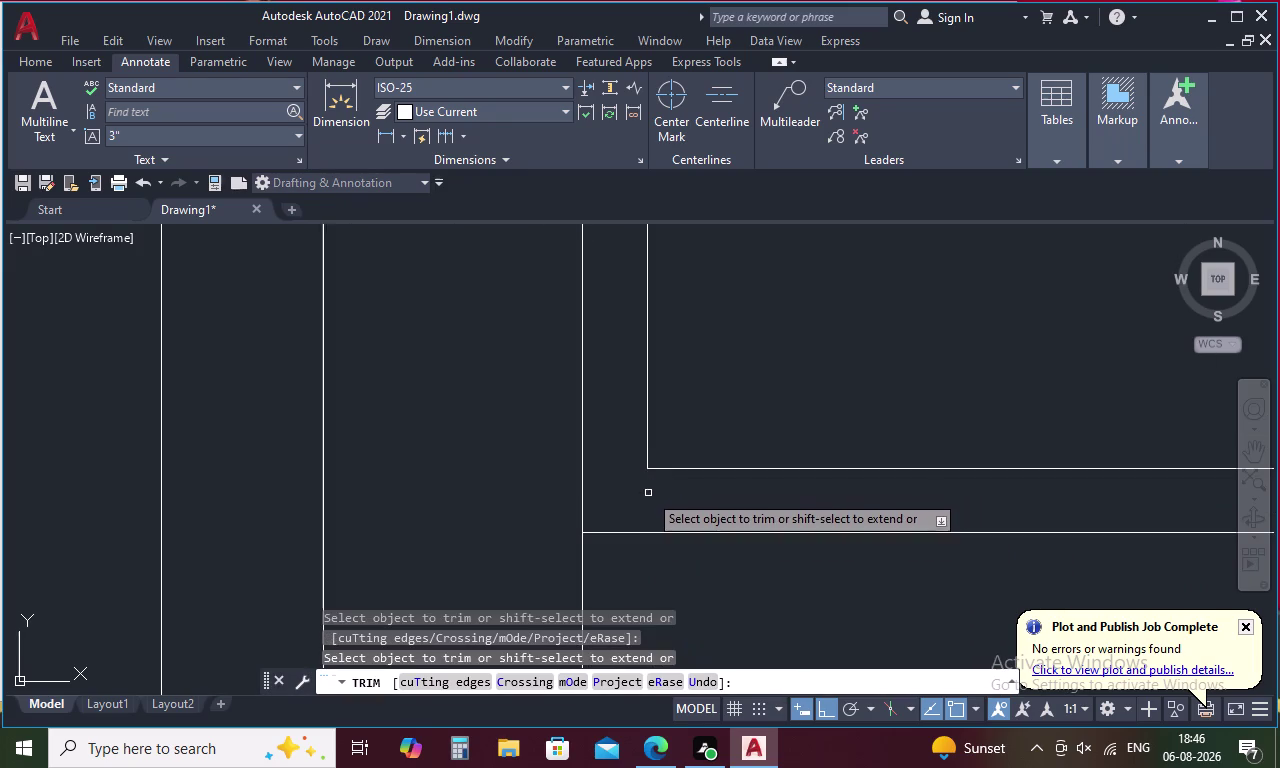
scroll(down, 3)
scroll(up, 3)
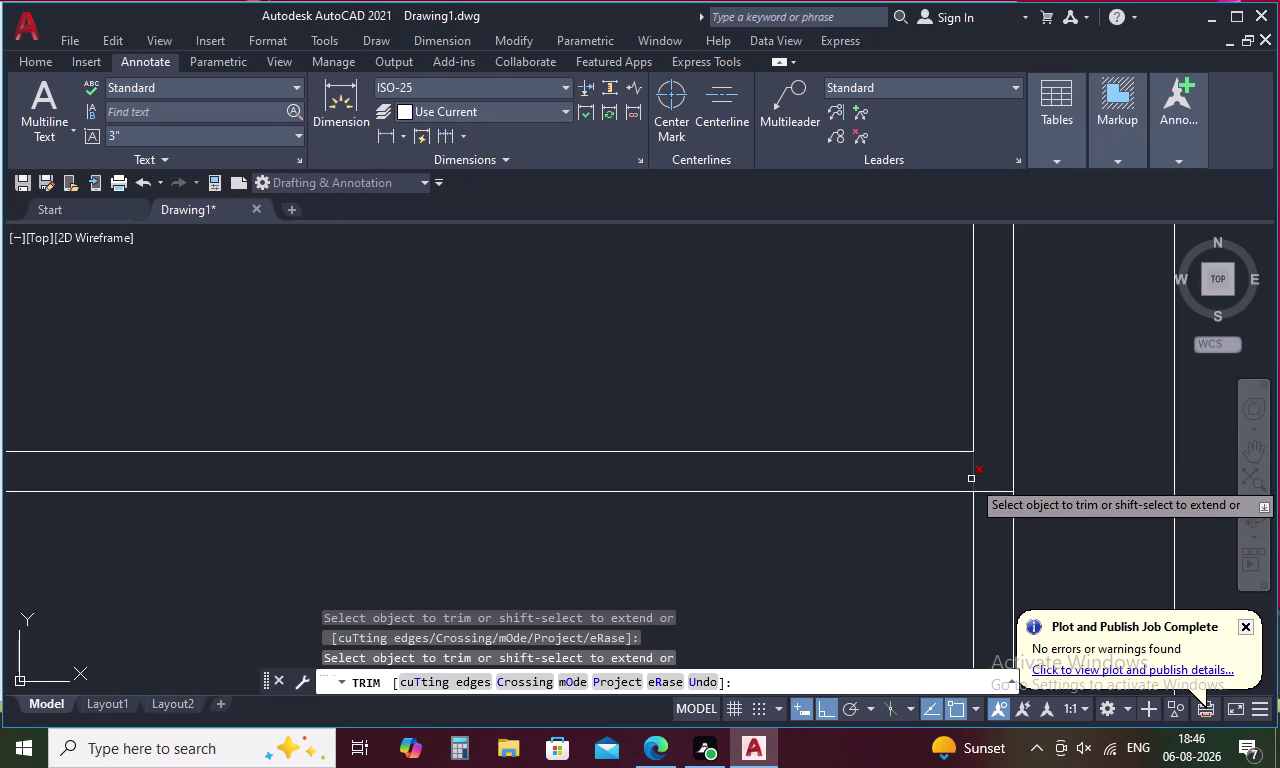
click(971, 479)
scroll(down, 3)
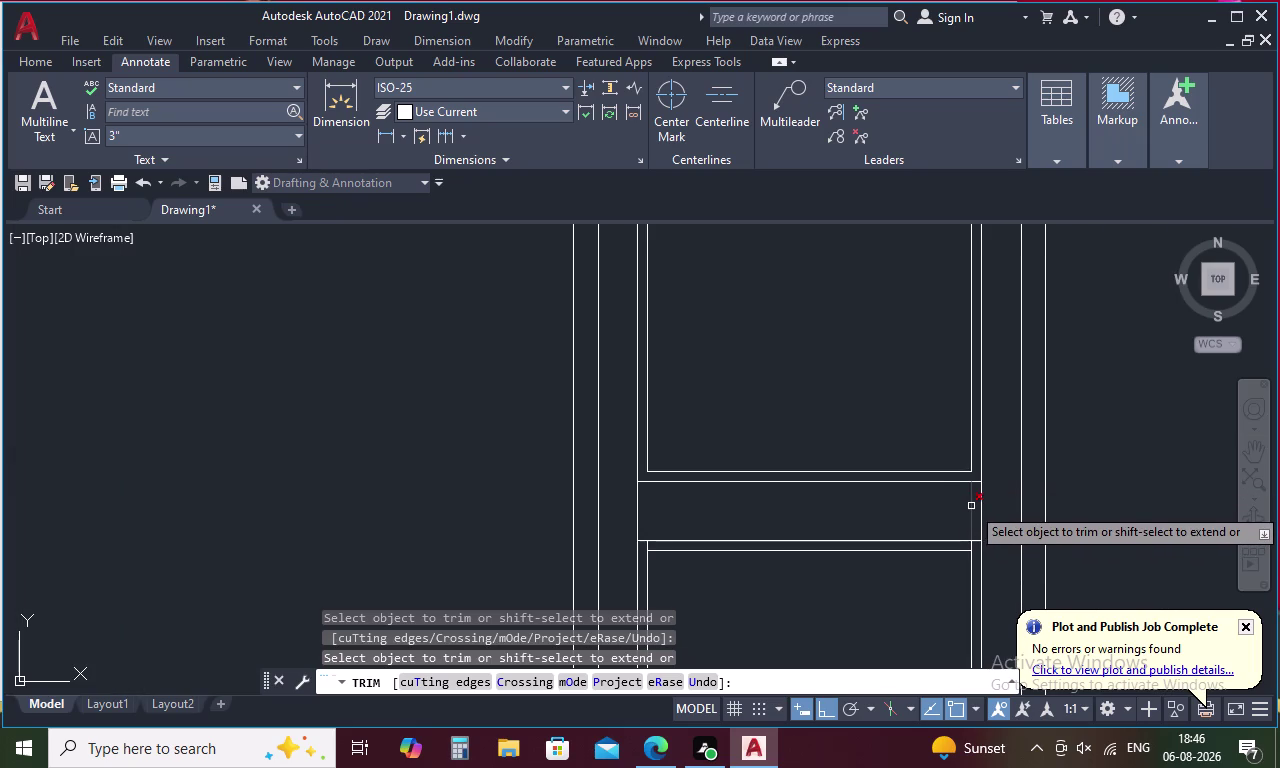
click(971, 506)
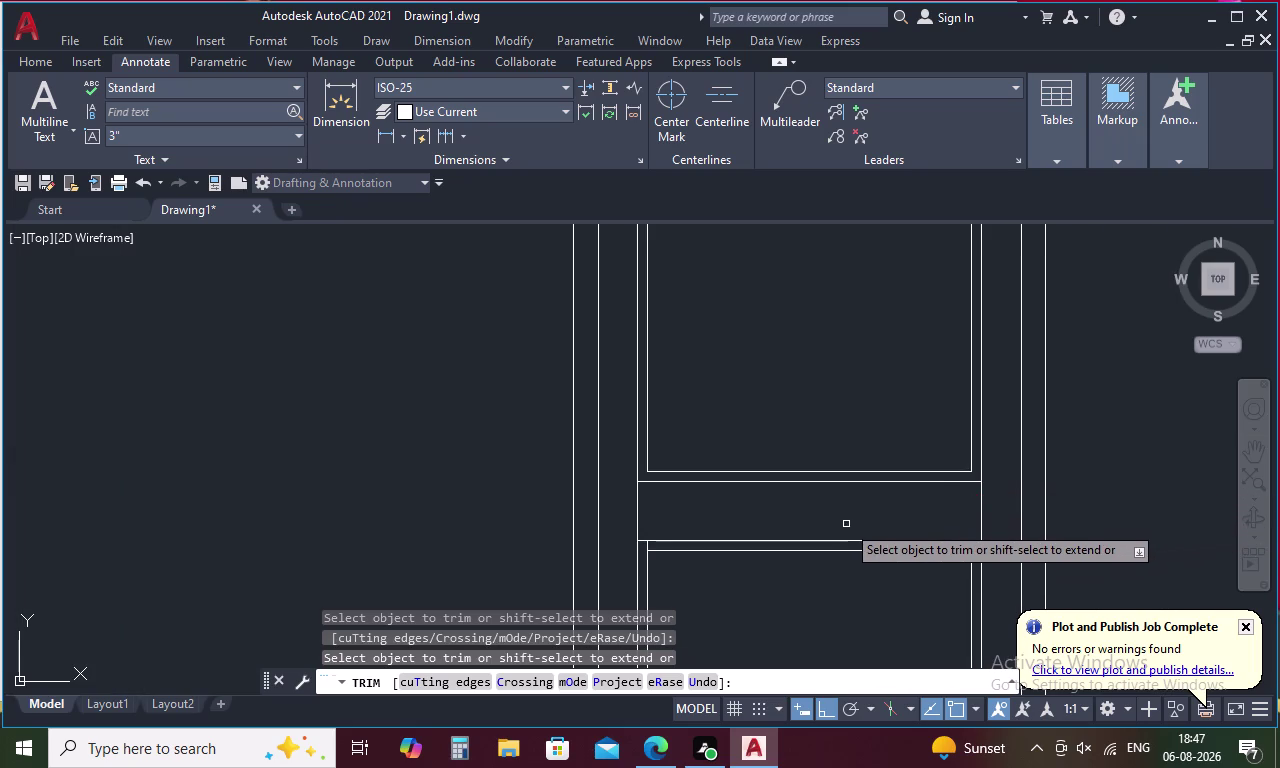
click(636, 501)
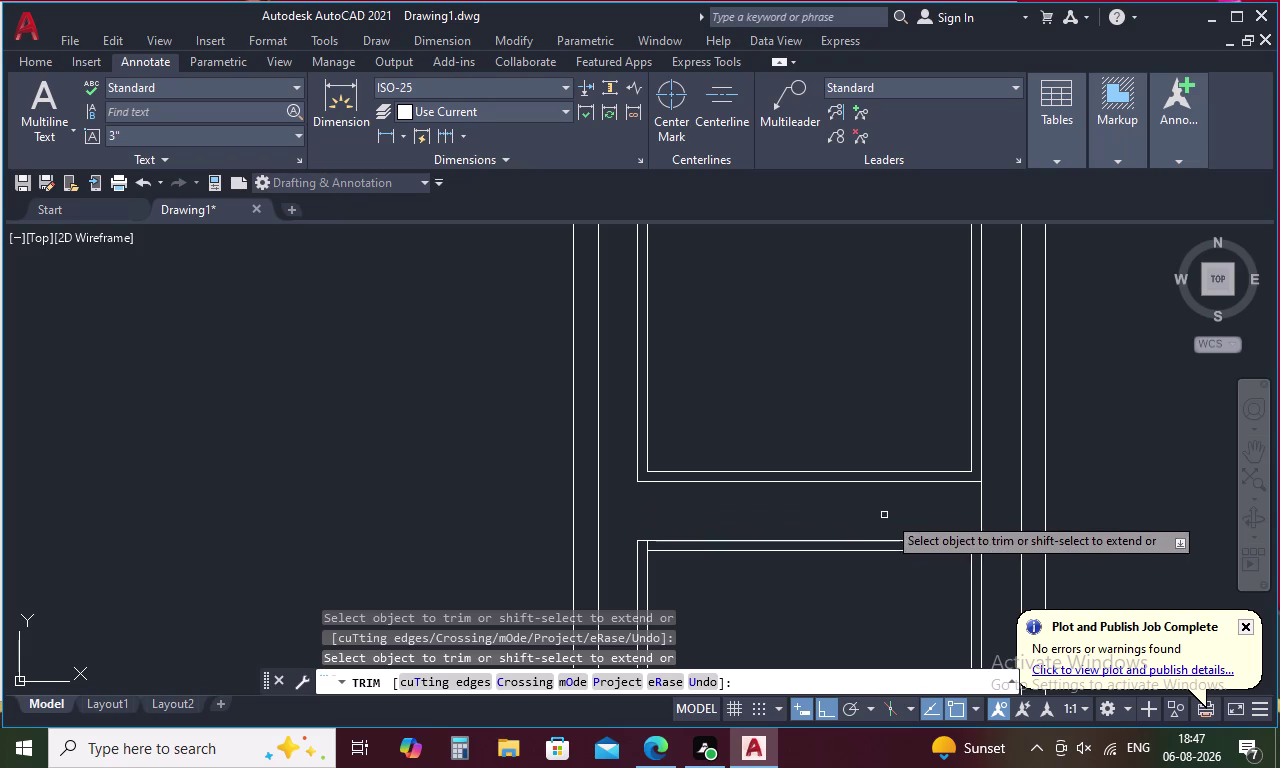
click(981, 503)
Fence-trim the remaining line ends so the upper and lower panels are clean.
middle_drag(947, 570, 948, 558)
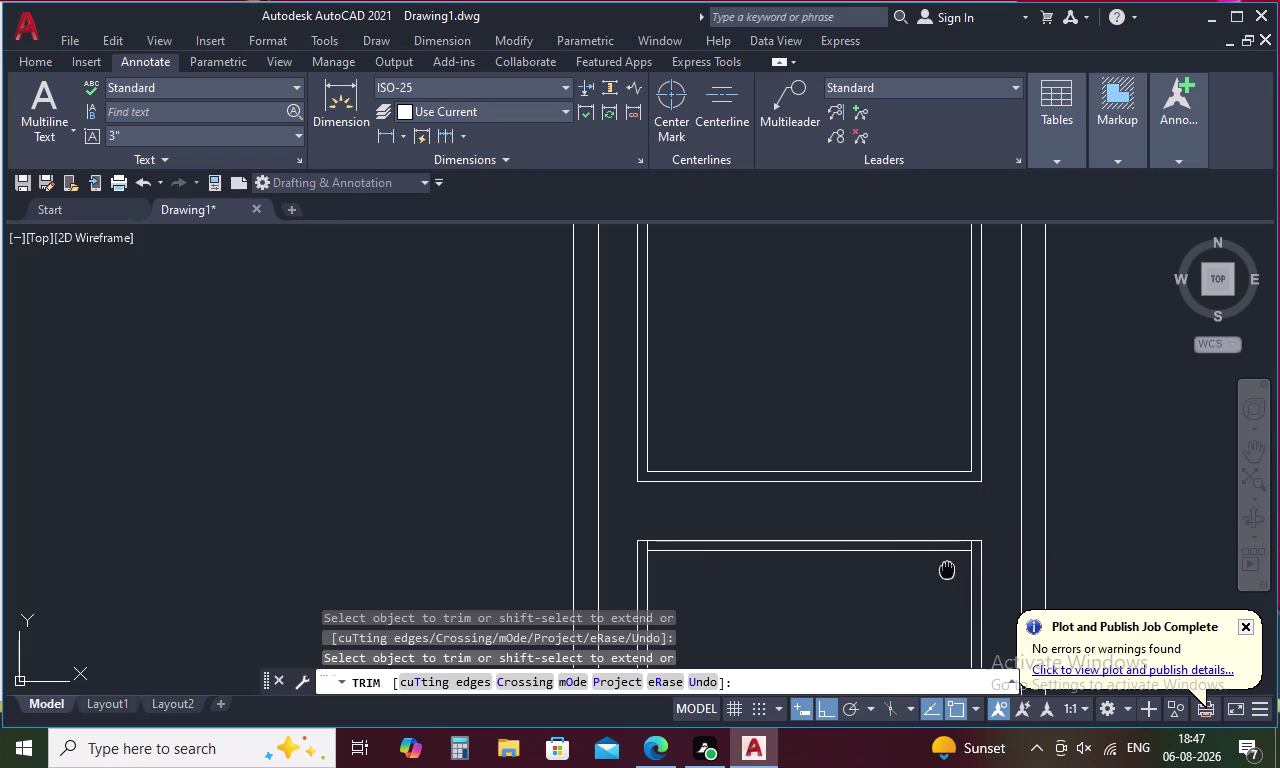
middle_drag(948, 558, 949, 424)
scroll(up, 3)
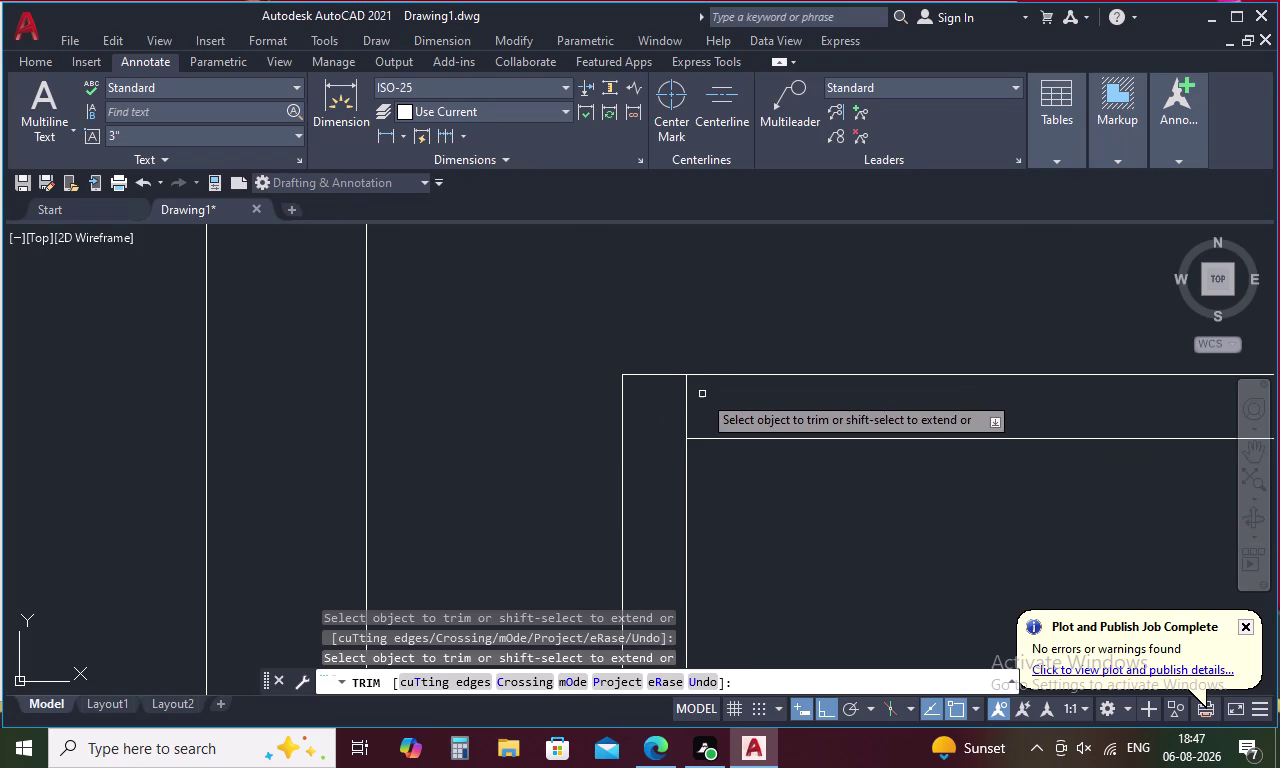
drag(702, 394, 672, 421)
scroll(down, 3)
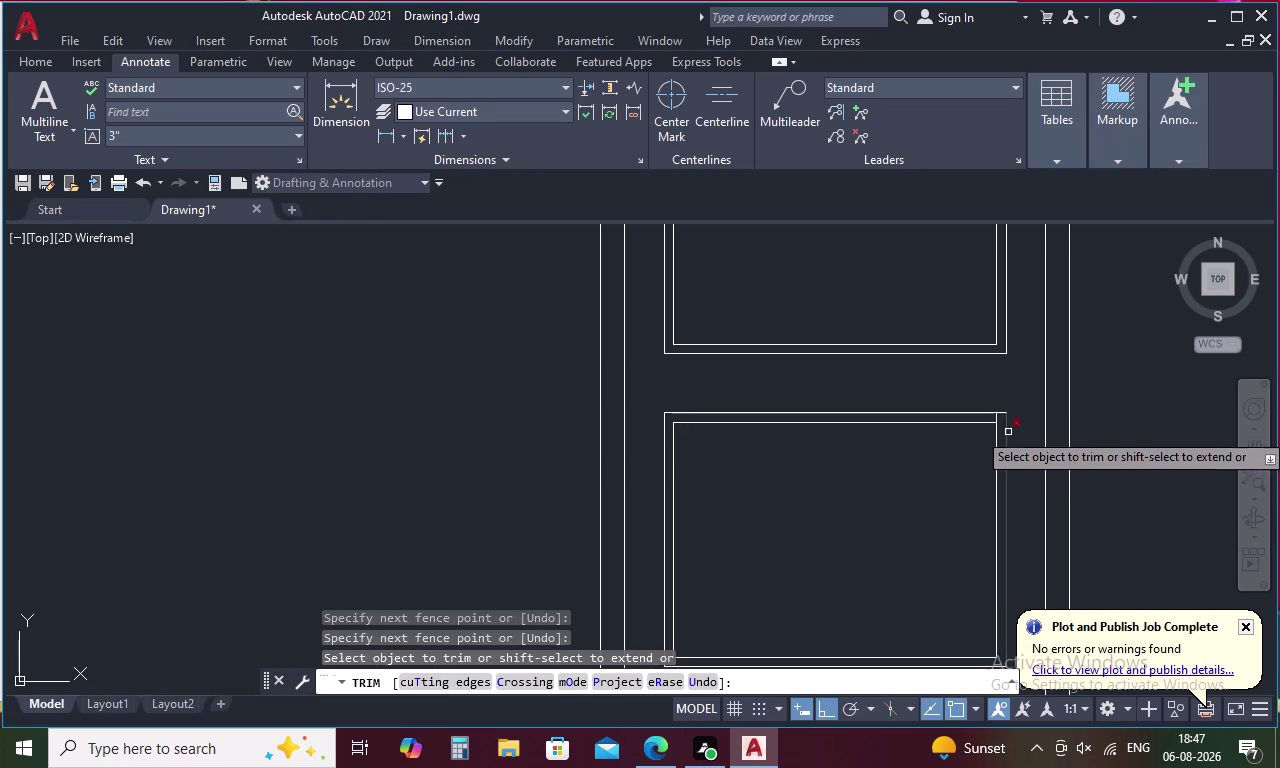
scroll(up, 3)
drag(953, 356, 903, 346)
scroll(down, 3)
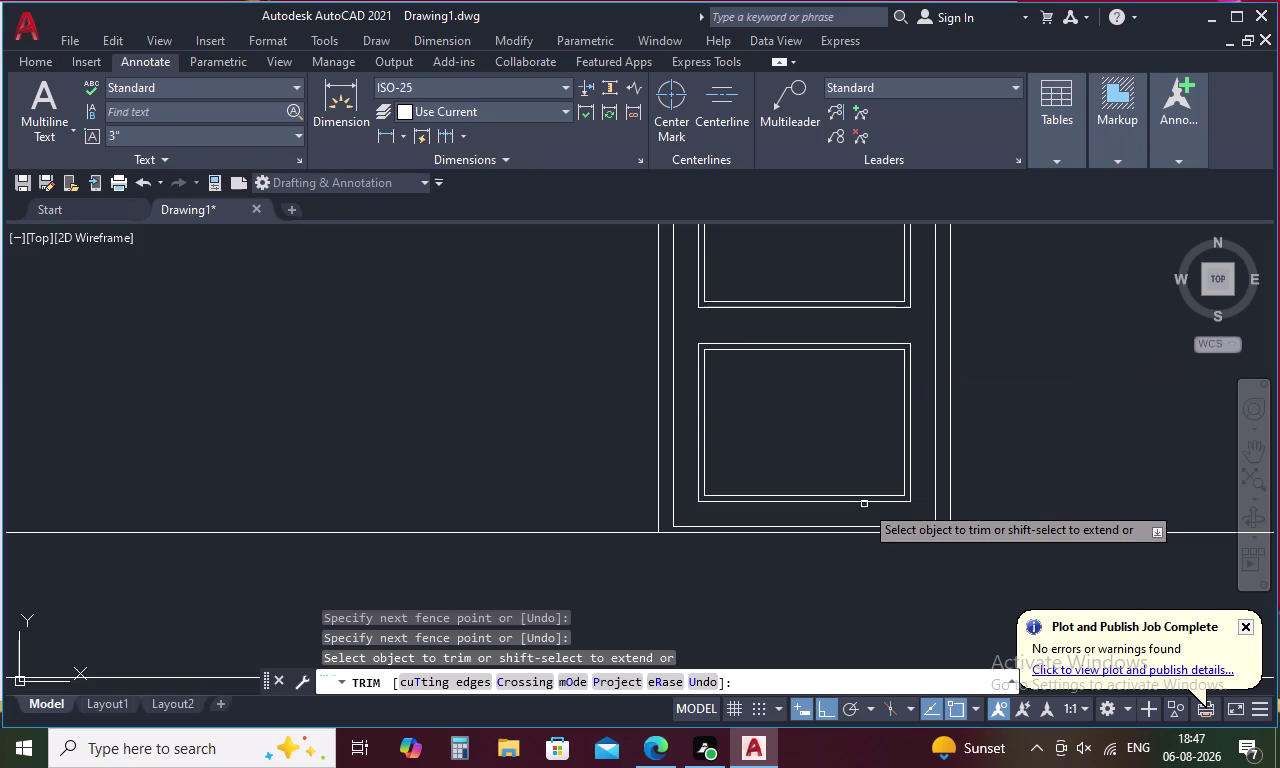
scroll(down, 3)
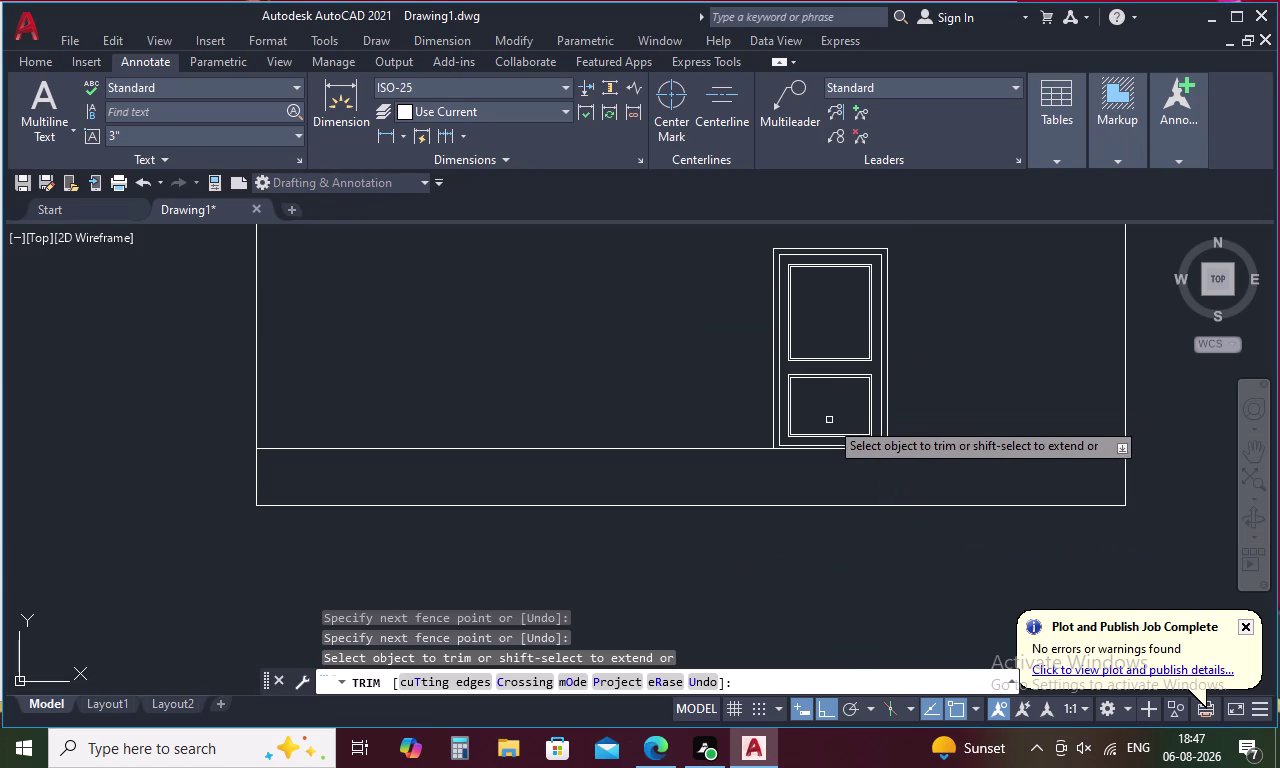
key(Escape)
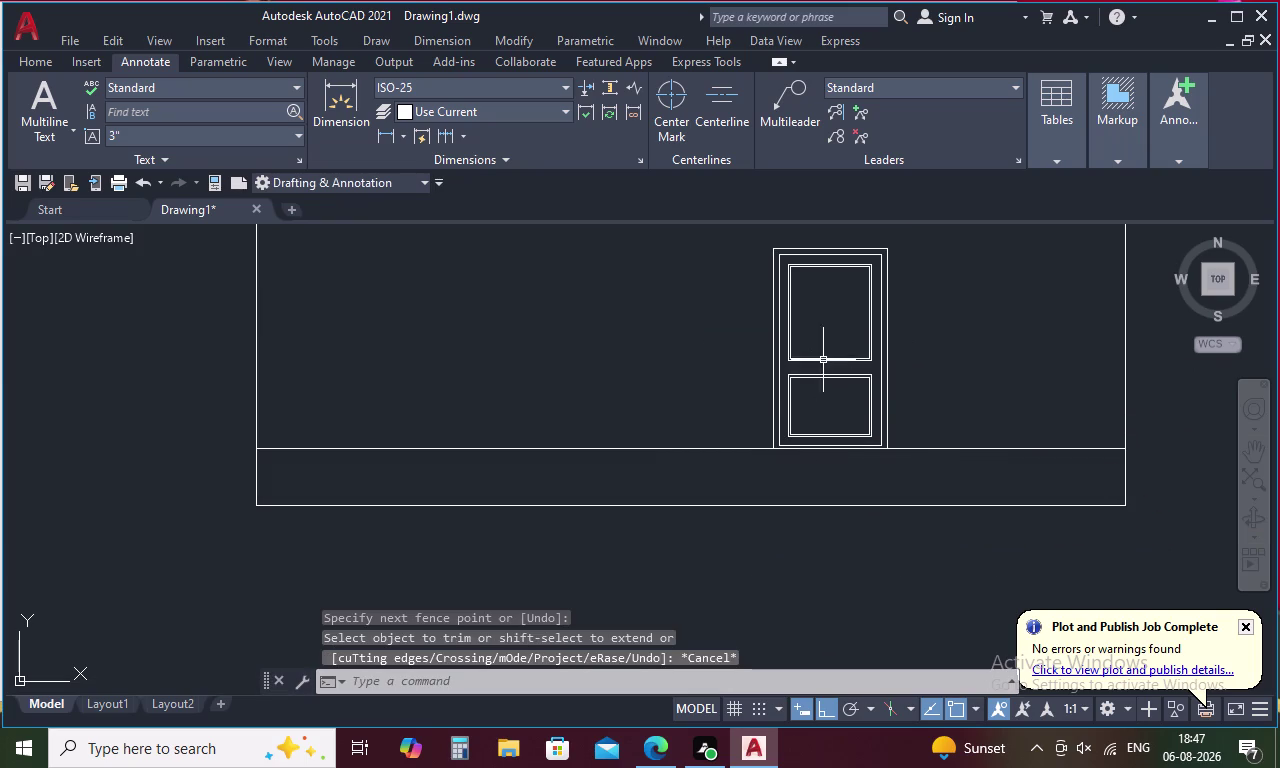
middle_drag(862, 294, 829, 384)
scroll(up, 3)
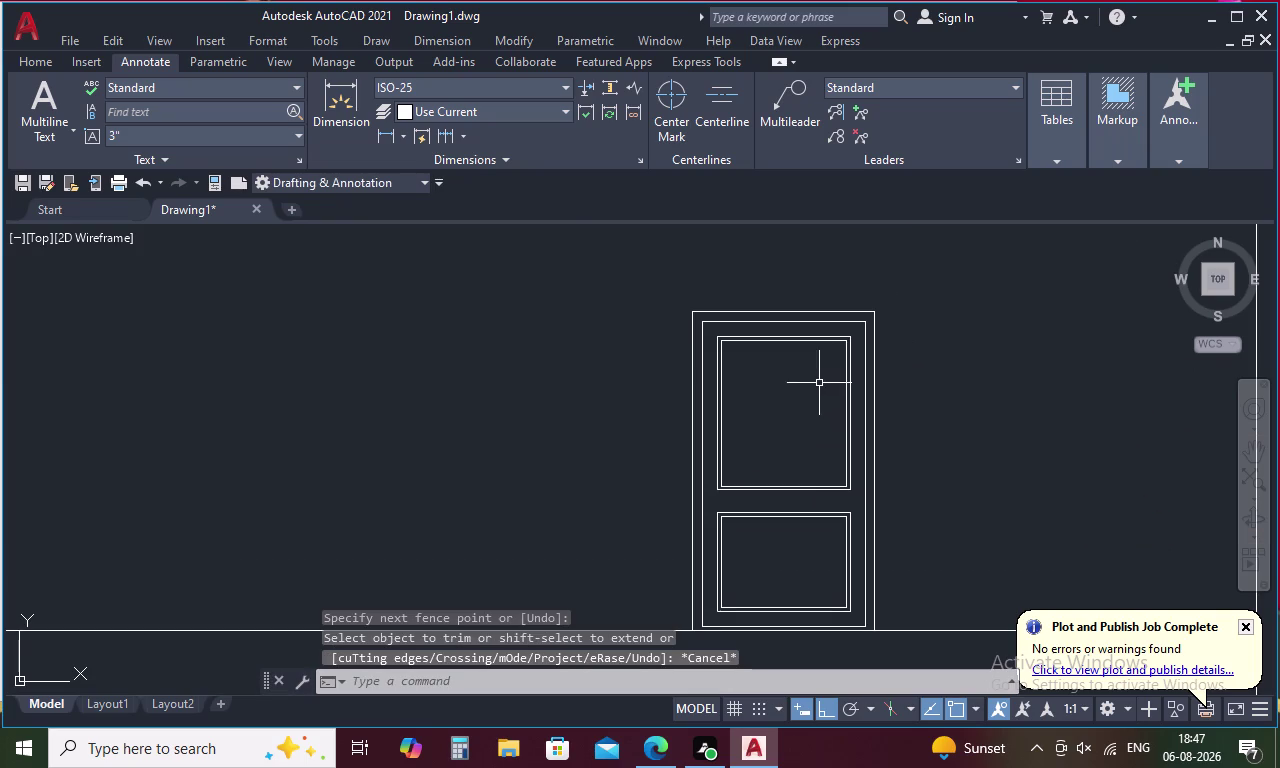
Set up an offset with a 1'3" distance, re-entering it after a mistyped value.
key(o)
key(space)
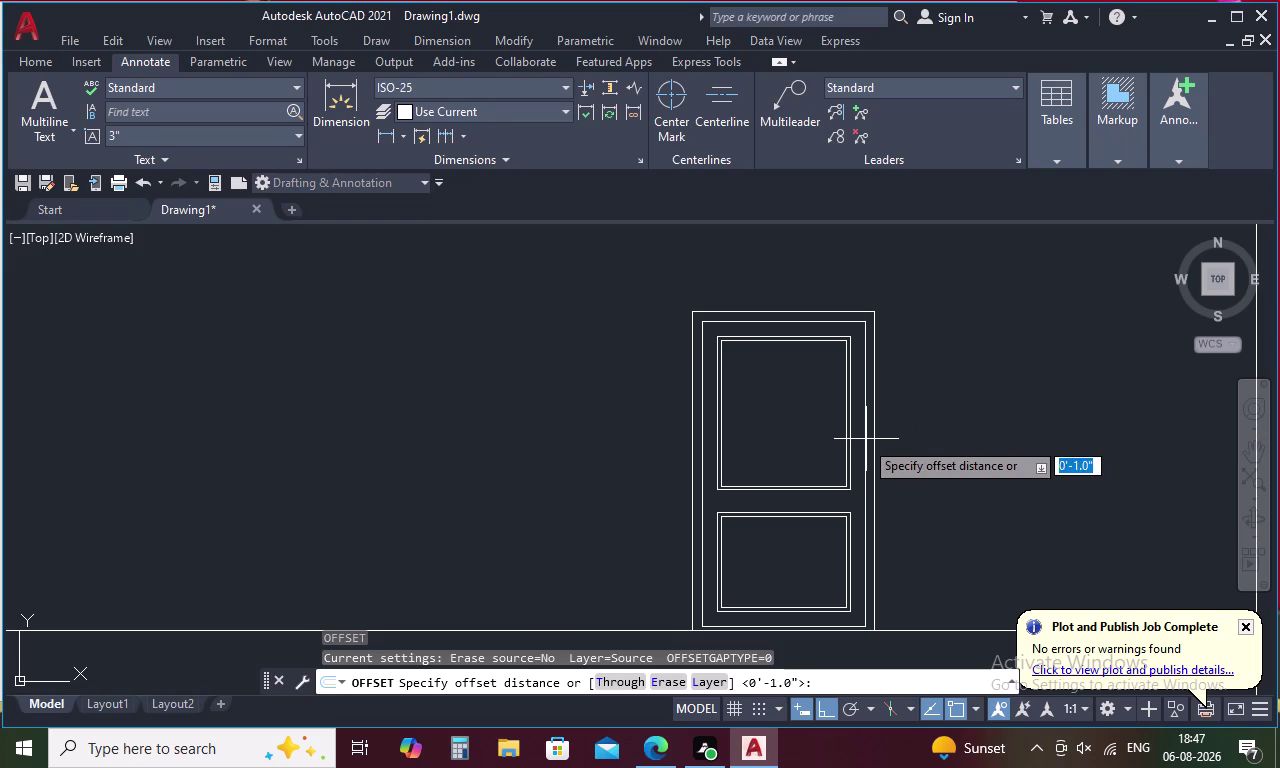
key(1)
text(I3)
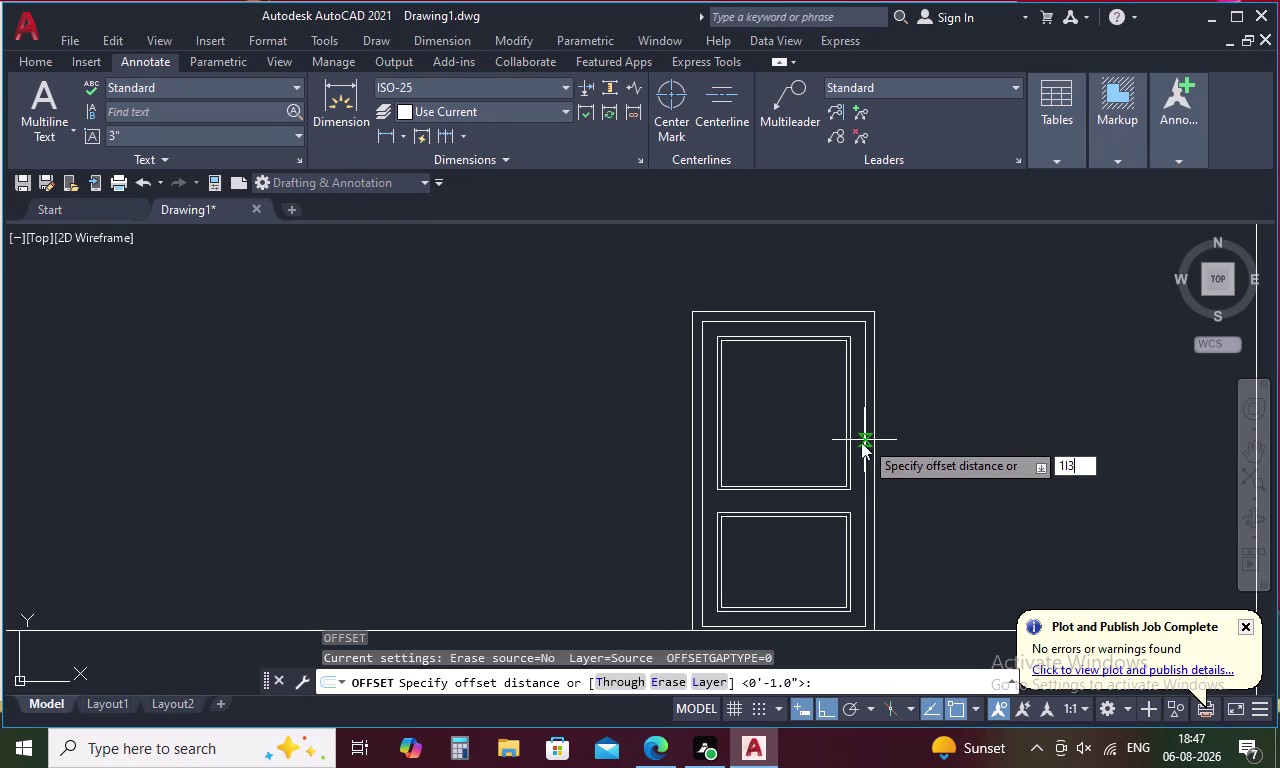
key(shift+quotedbl)
key(Return)
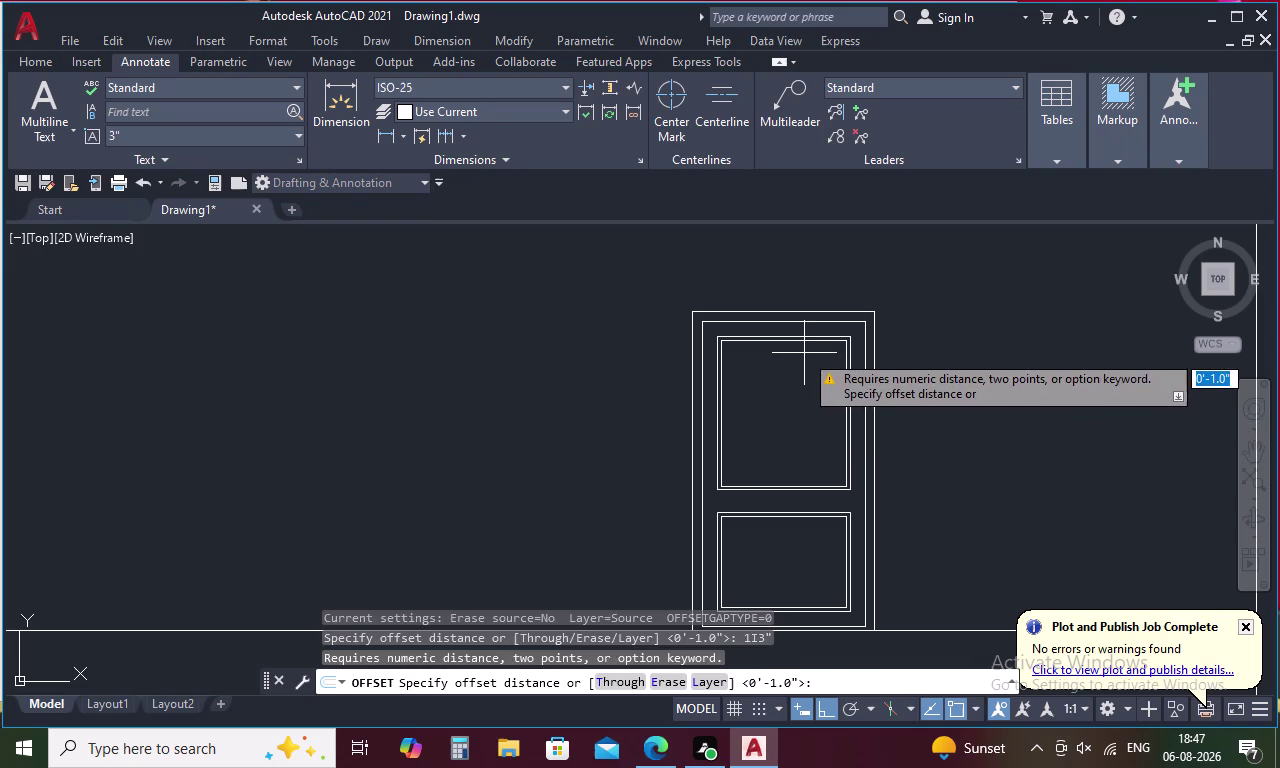
key(Escape)
text(O)
key(space)
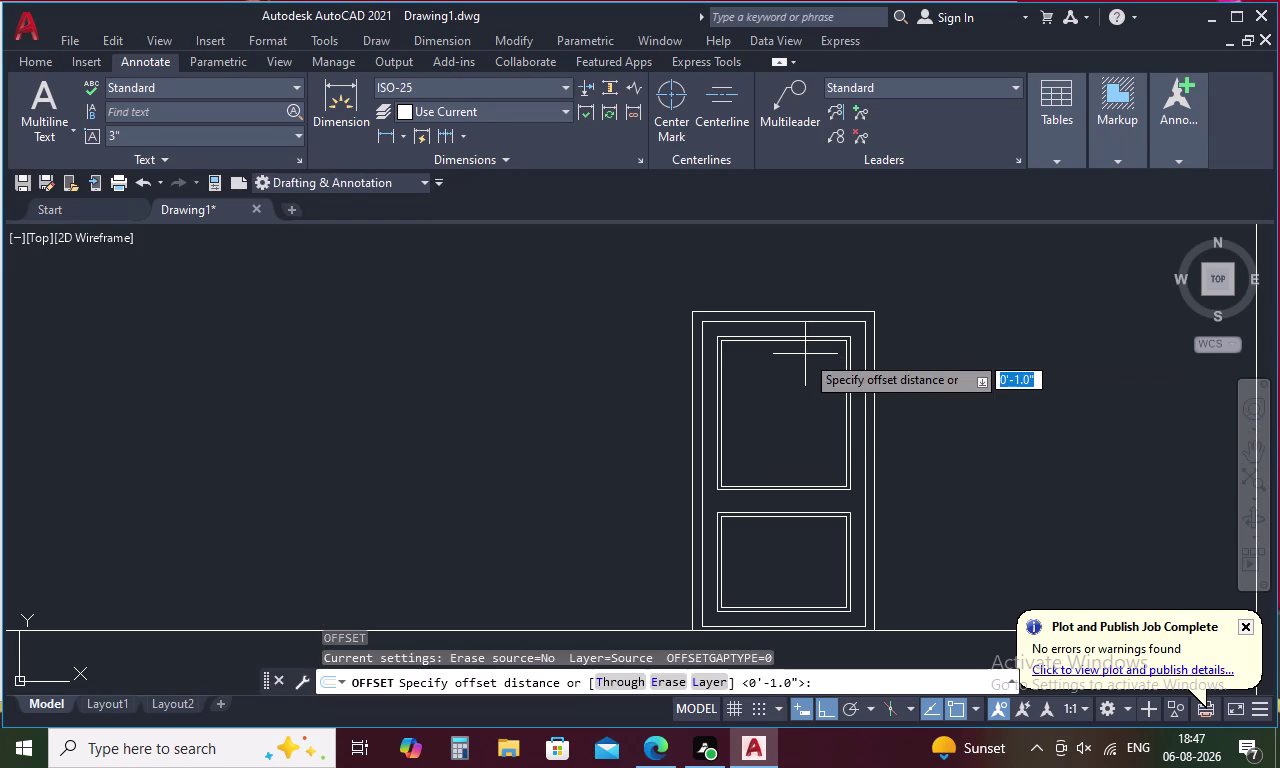
key(1)
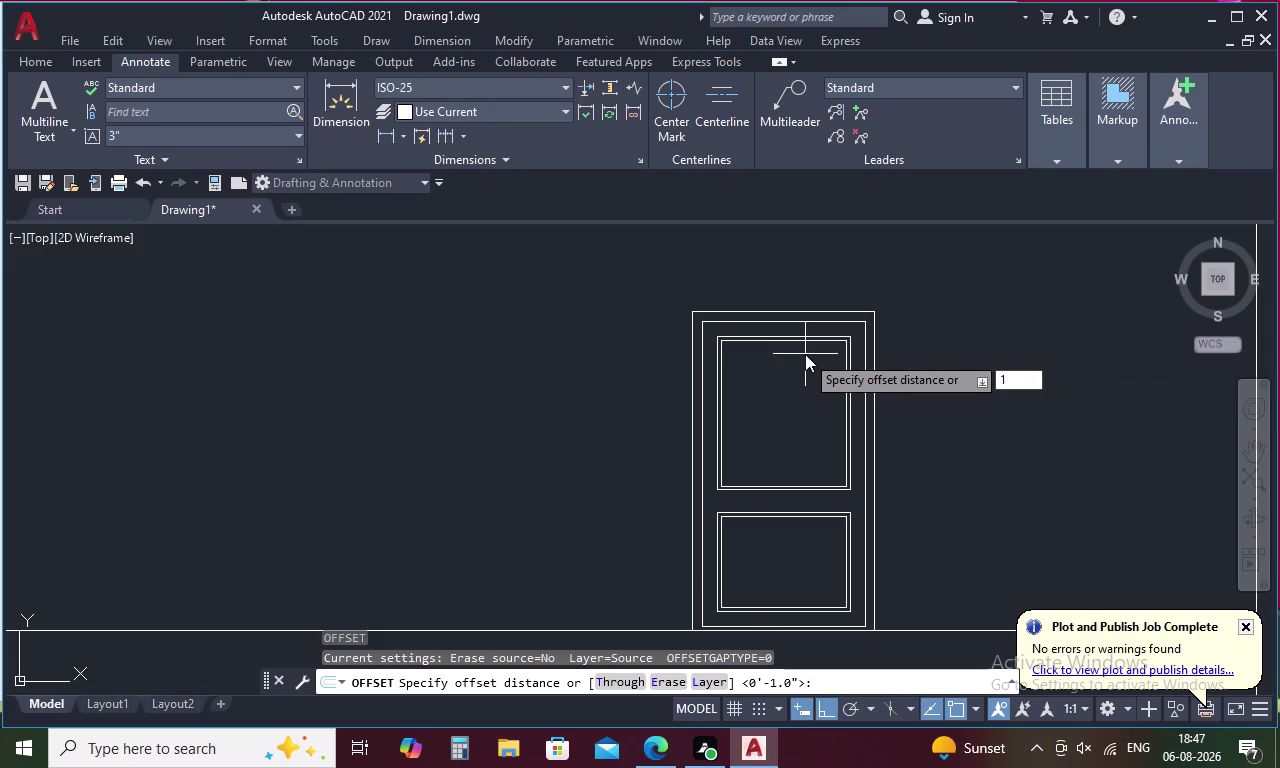
key(apostrophe)
text(3)
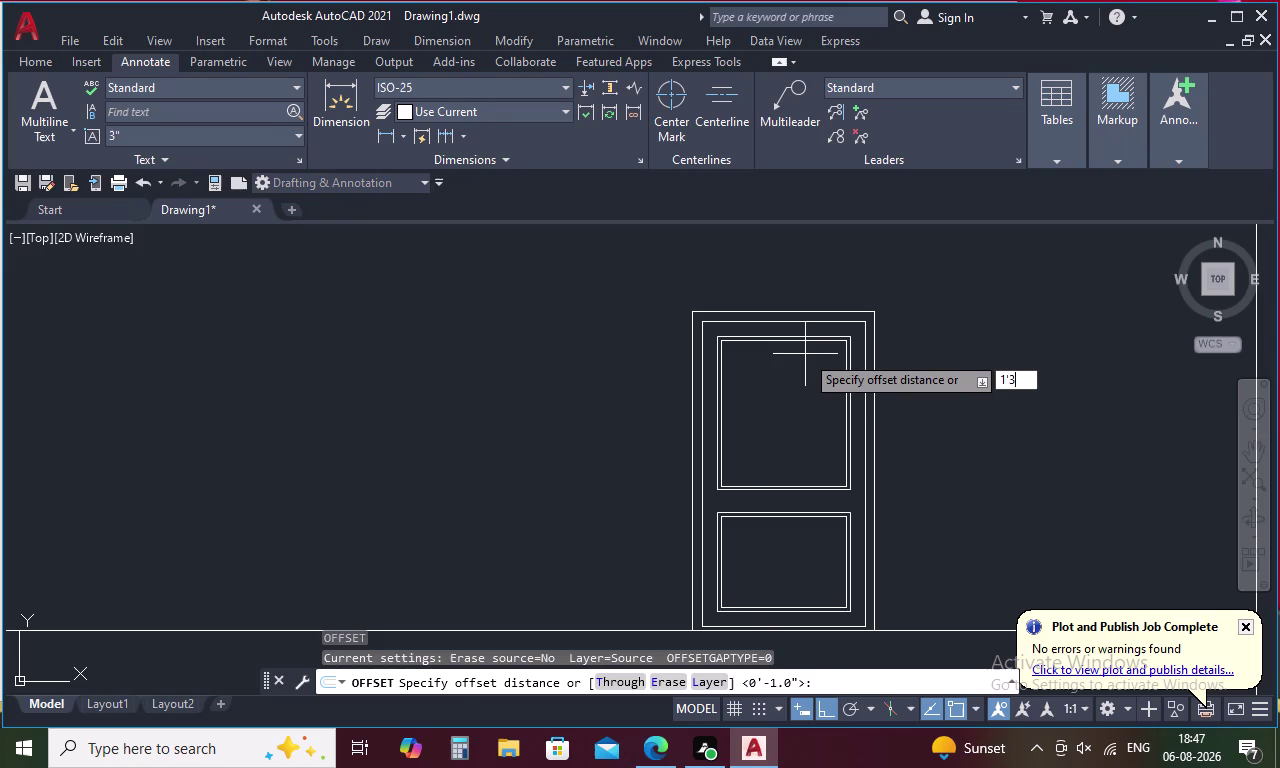
text(")
key(Return)
Copy the upper panel's top line downward twice to form two horizontal guide lines.
click(799, 341)
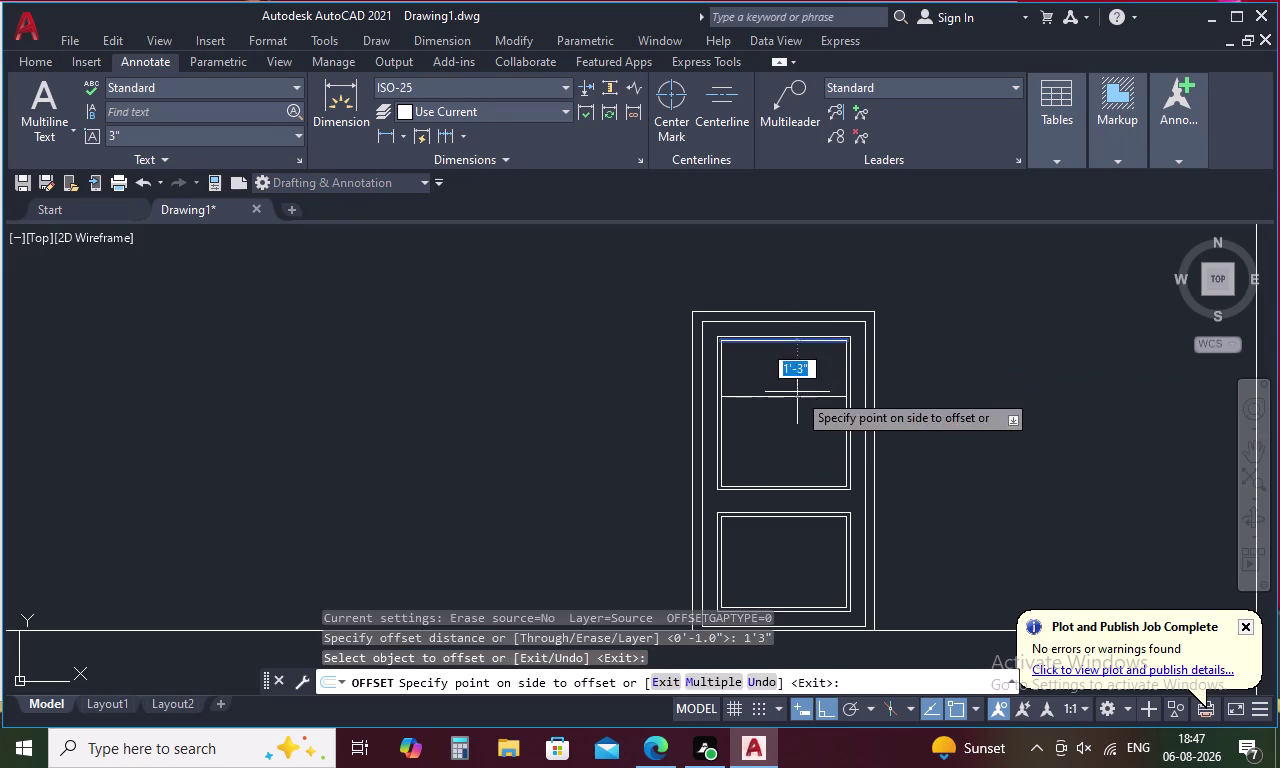
click(797, 392)
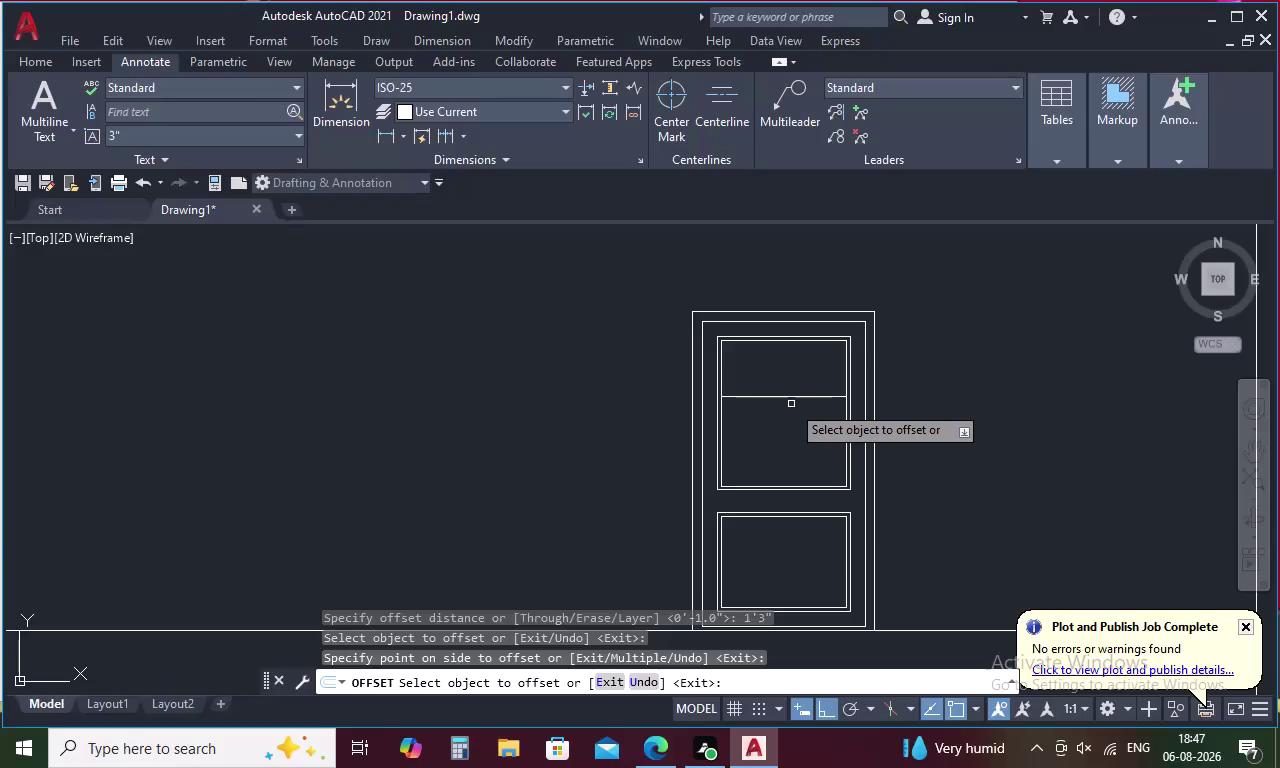
click(781, 484)
click(783, 470)
key(space)
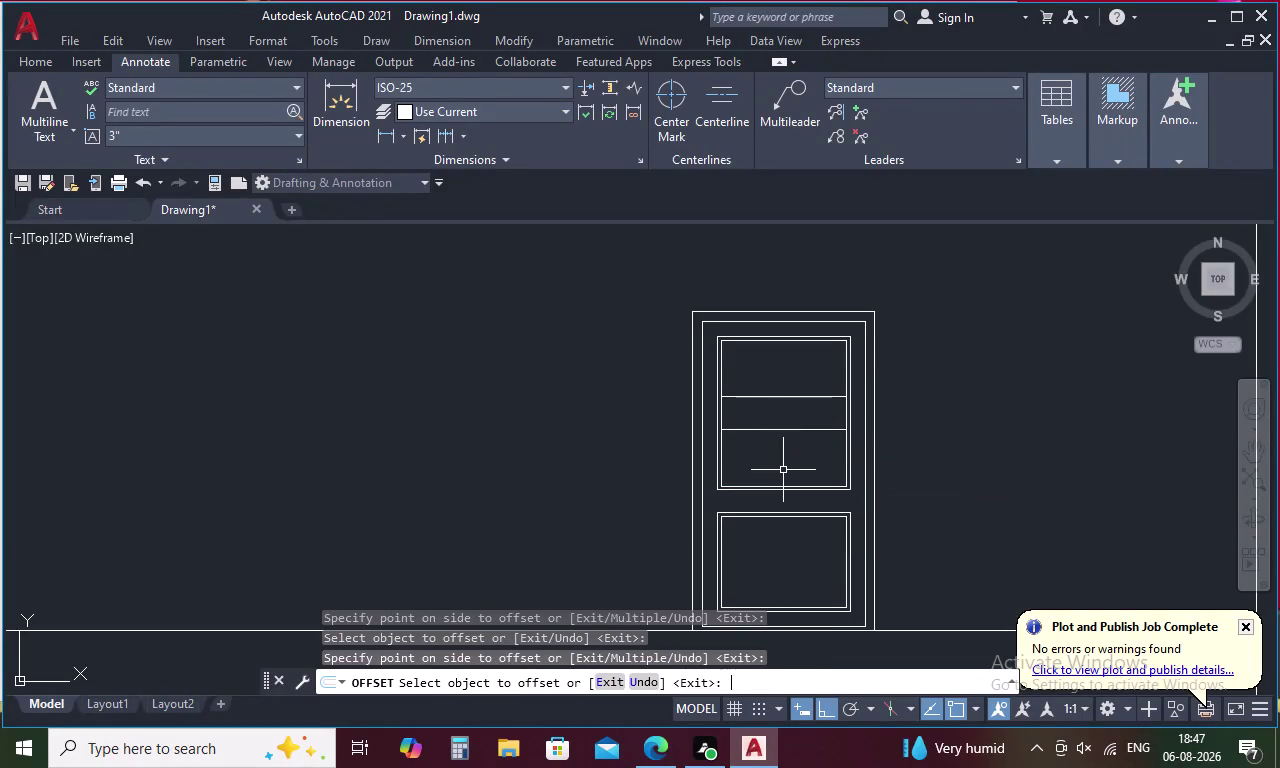
key(space)
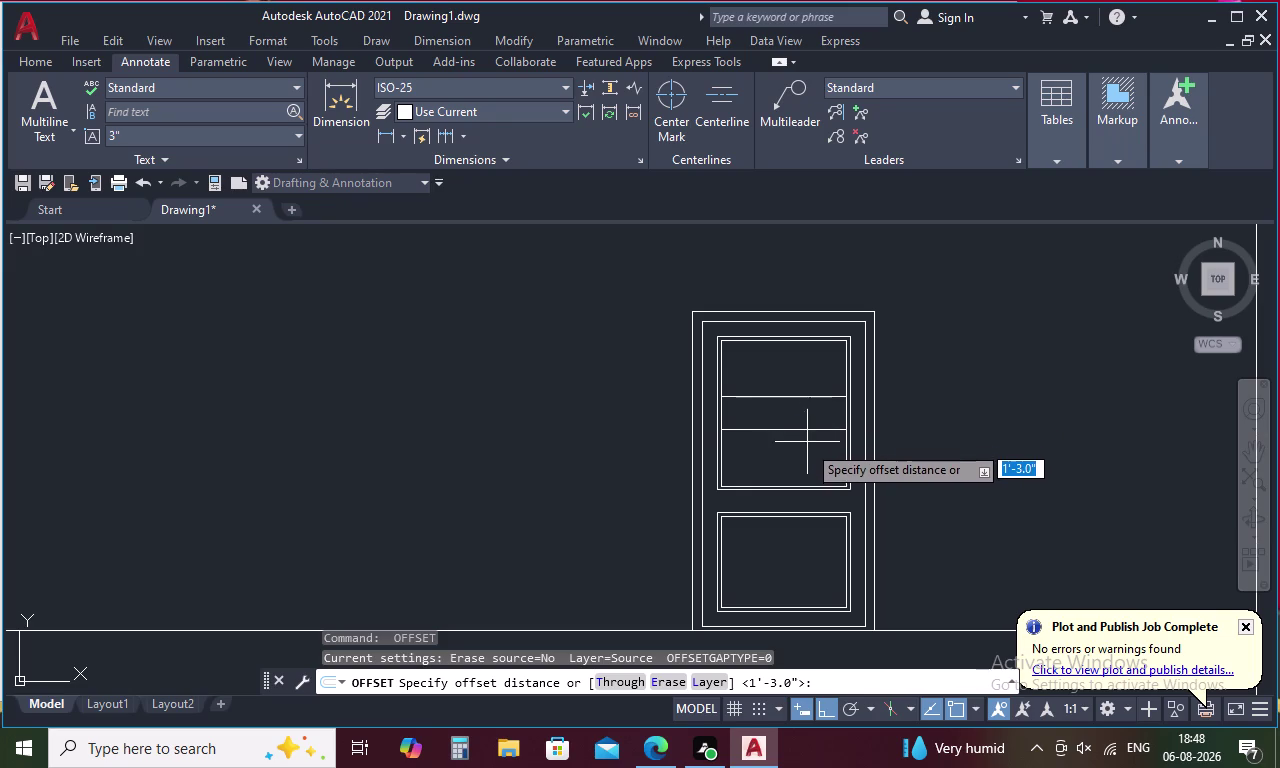
Draw a short vertical line joining the two horizontal guide lines.
key(Escape)
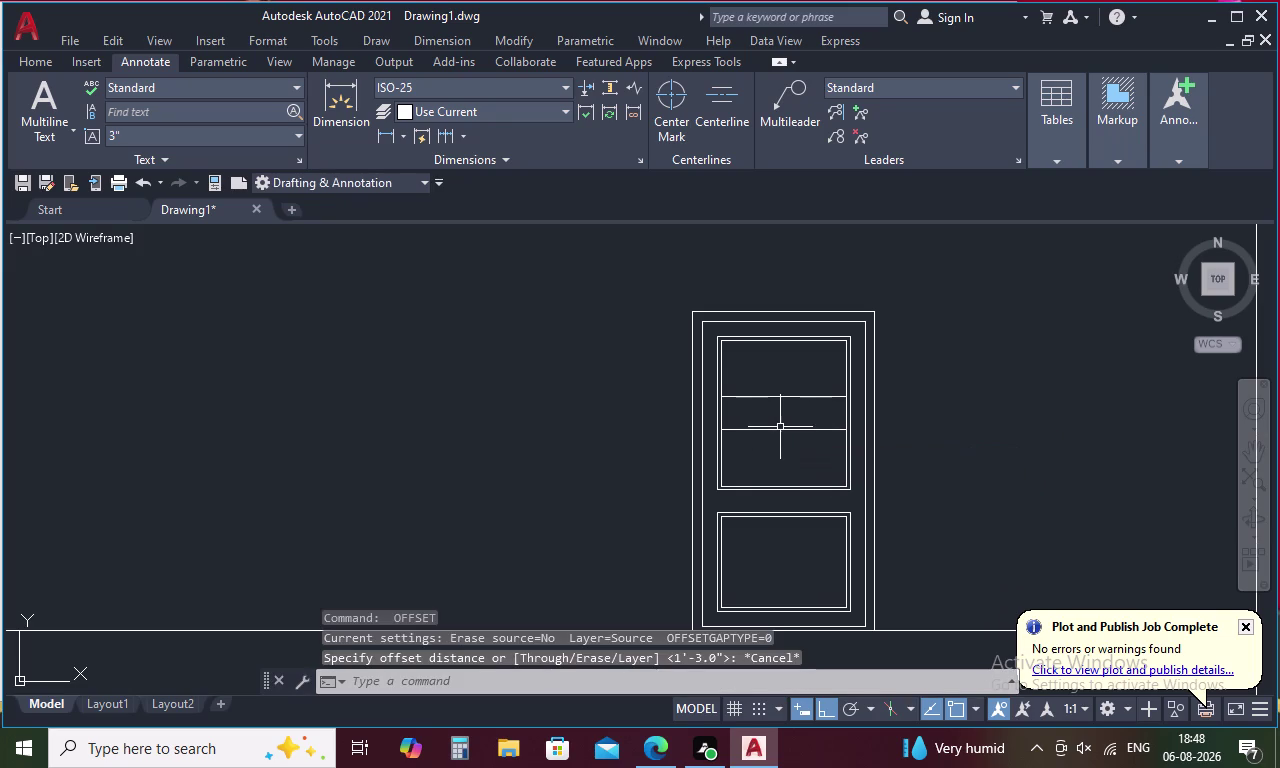
text(L)
key(space)
click(783, 428)
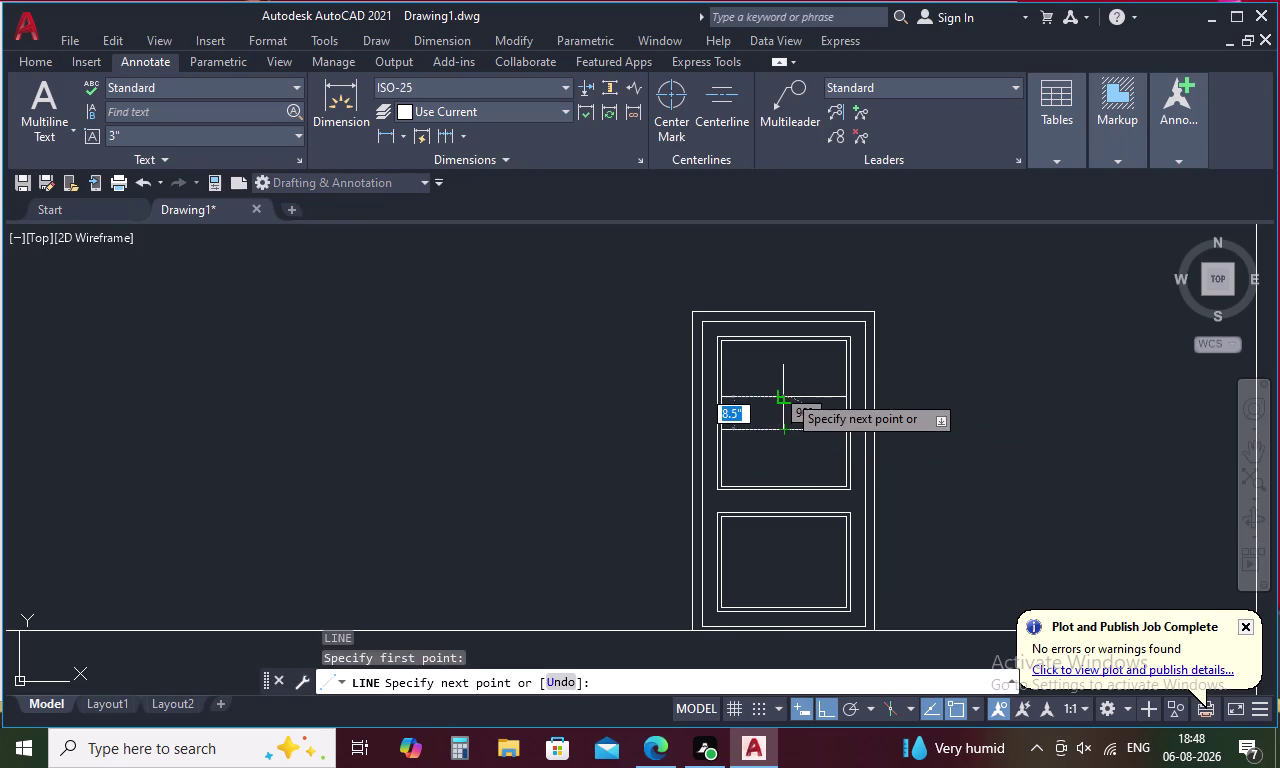
click(787, 393)
key(Escape)
Start another offset and cancel it without copying anything.
text(O)
key(space)
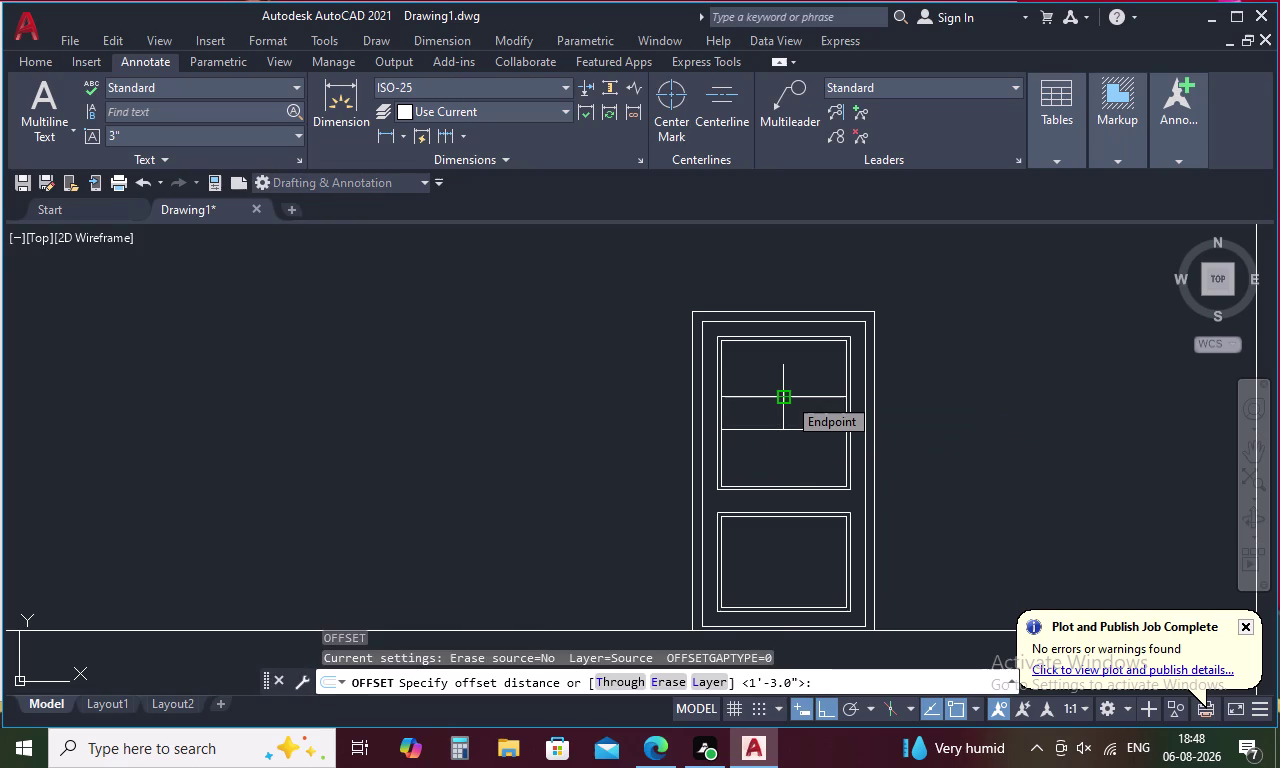
key(1)
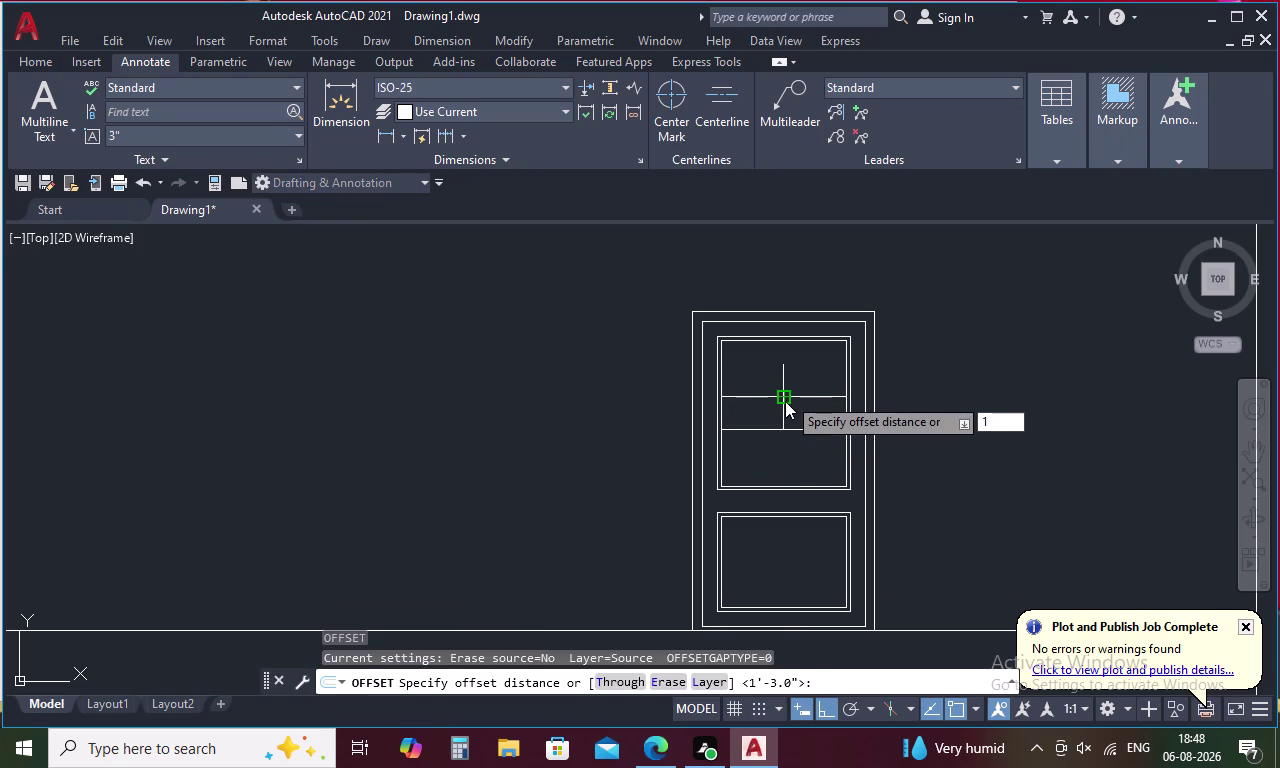
key(period)
key(backslash)
key(BackSpace)
key(BackSpace)
key(BackSpace)
key(Escape)
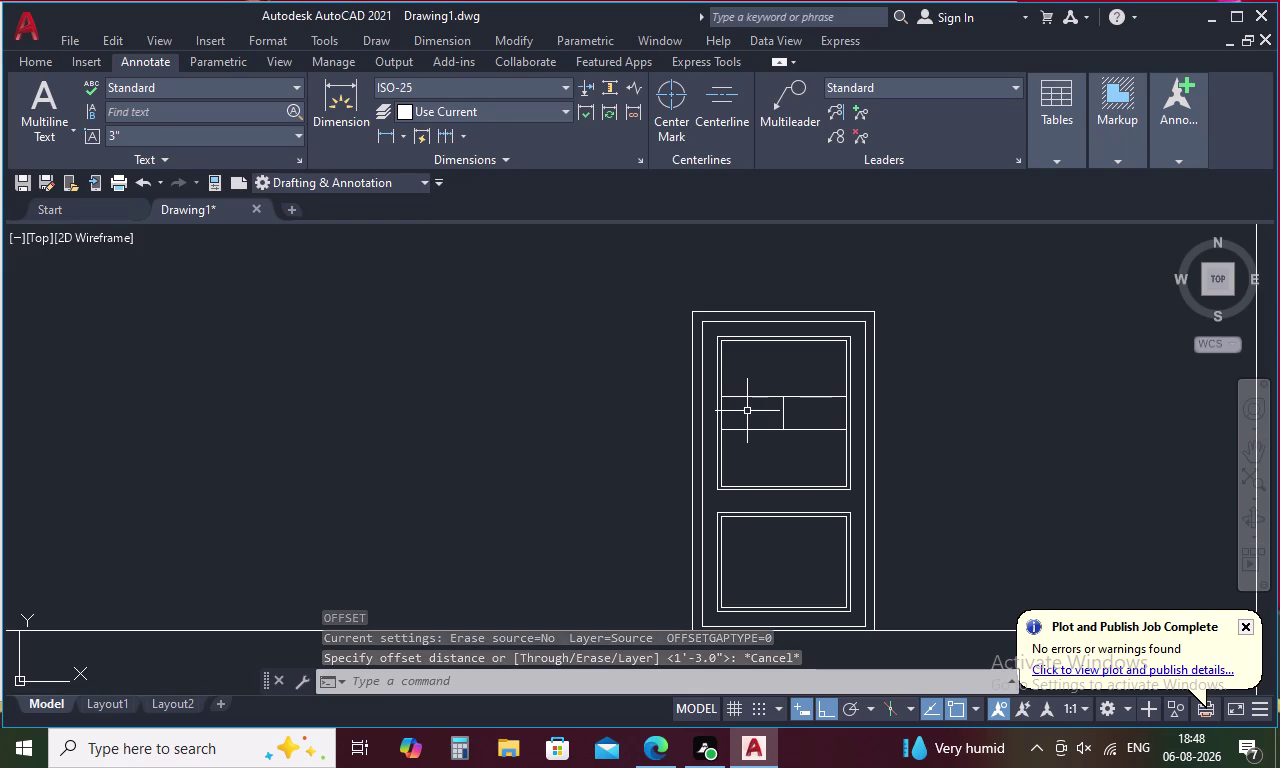
Check the guide lines' spacing with DIST, then cancel the measurement.
text(DI)
key(space)
click(721, 397)
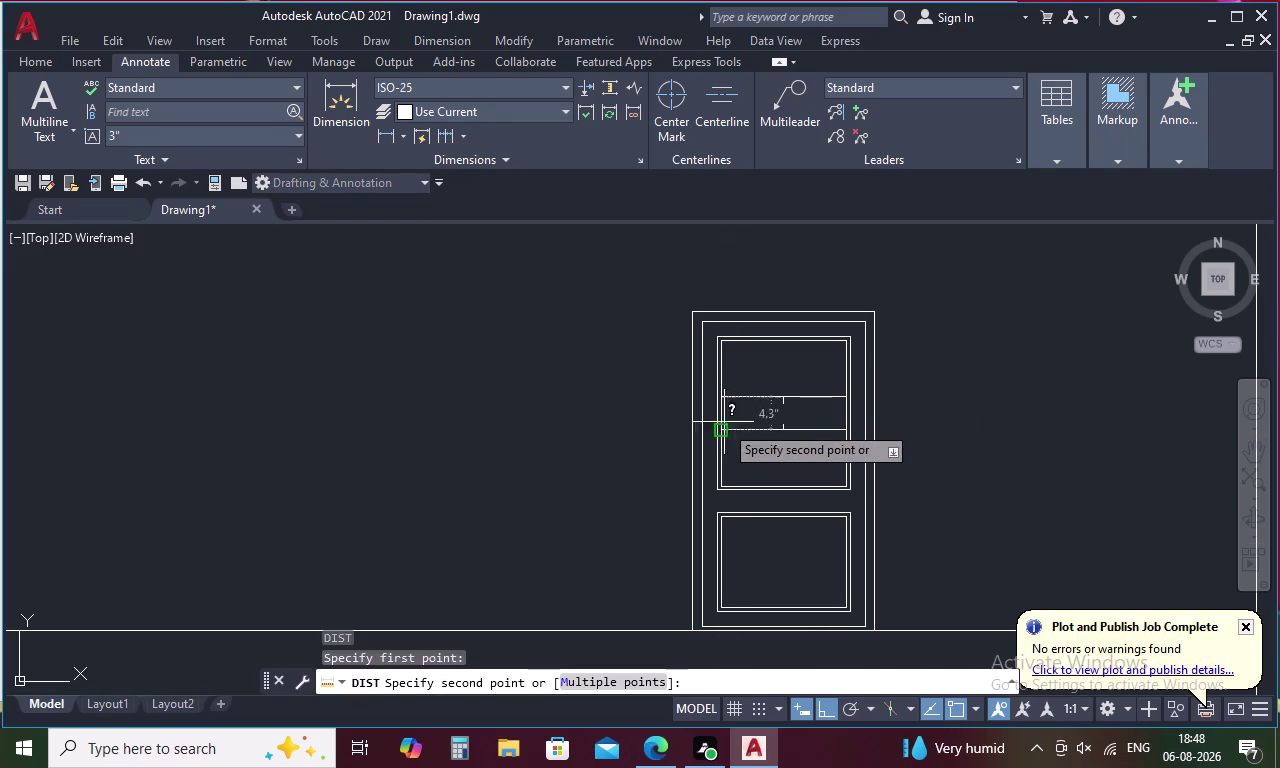
scroll(up, 3)
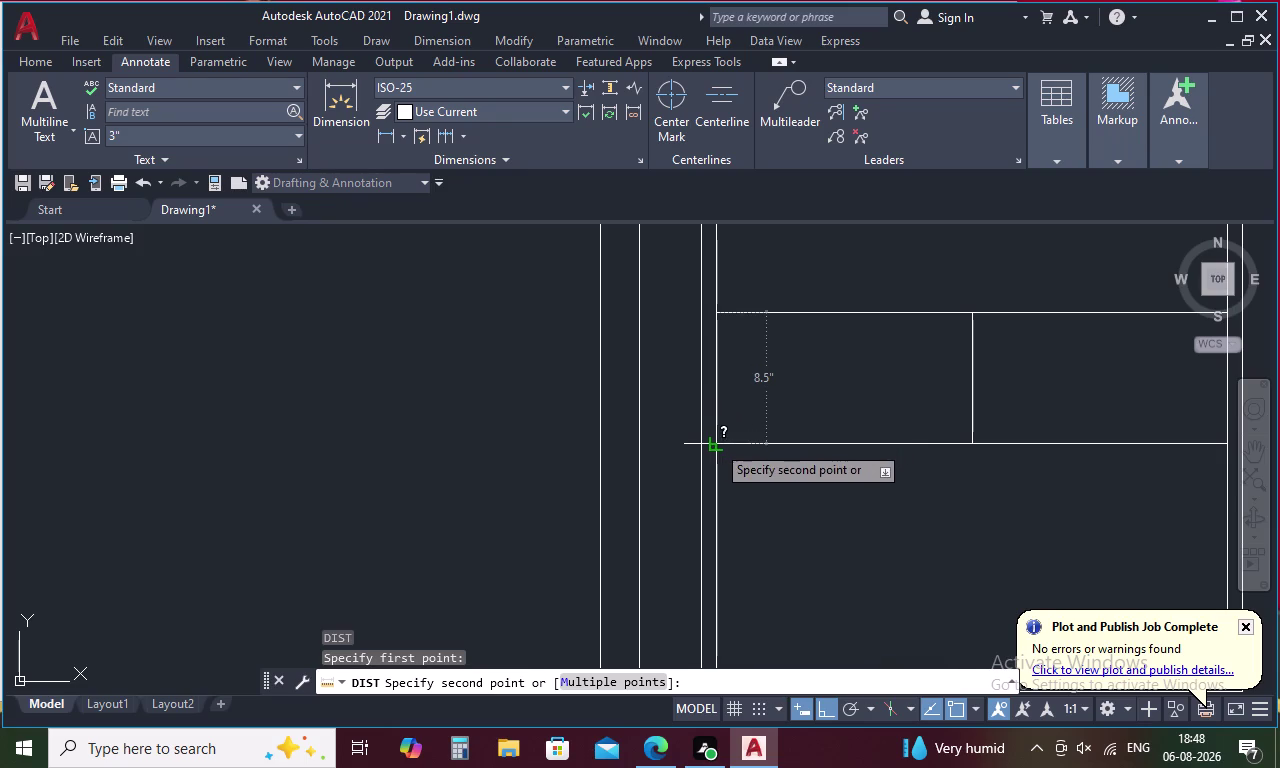
key(Escape)
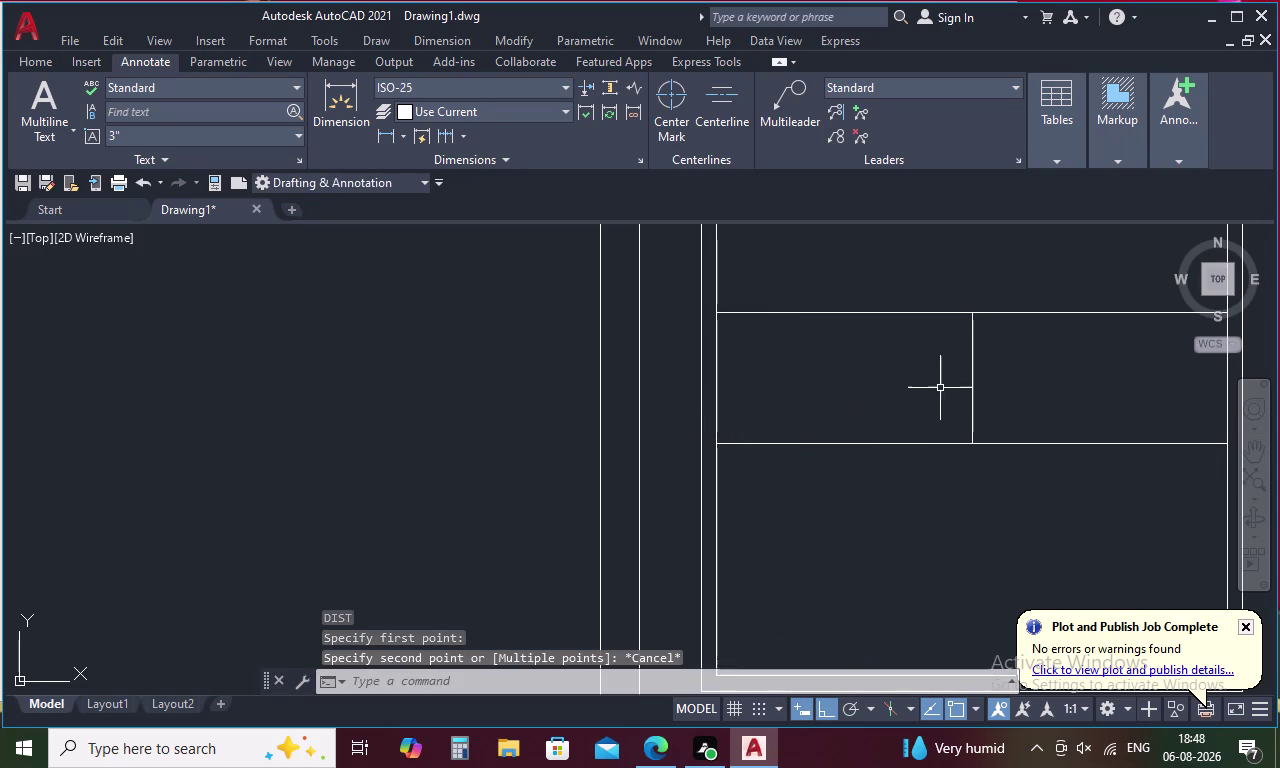
scroll(down, 3)
Offset the short vertical line 4.25 to both sides.
key(o)
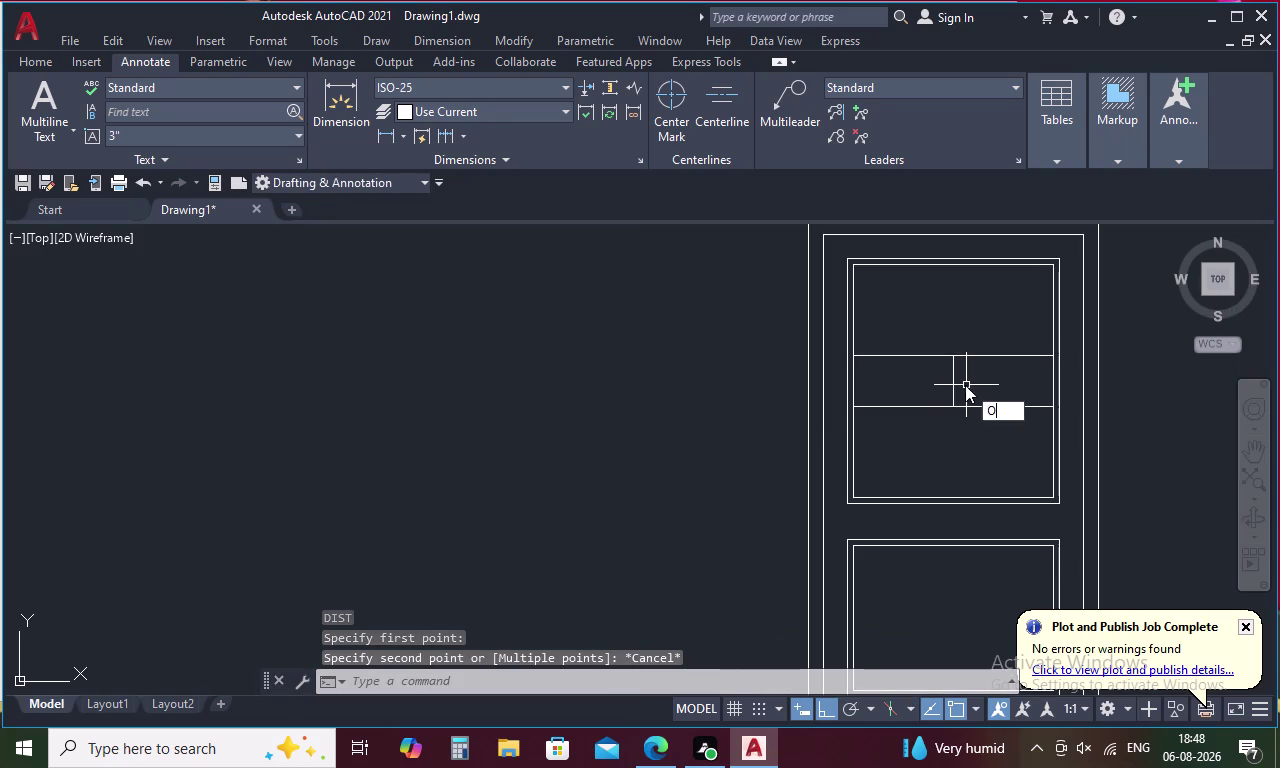
key(space)
key(4)
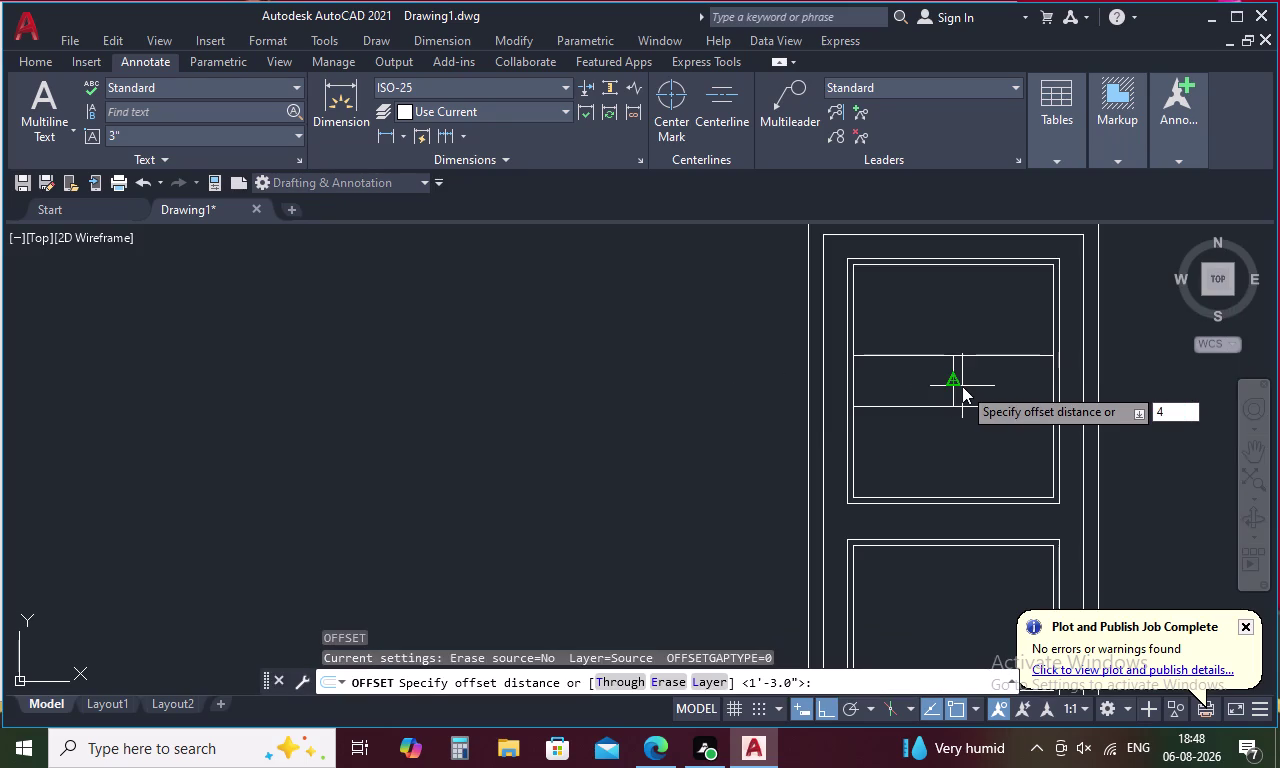
key(period)
text(2)
text(5)
key(space)
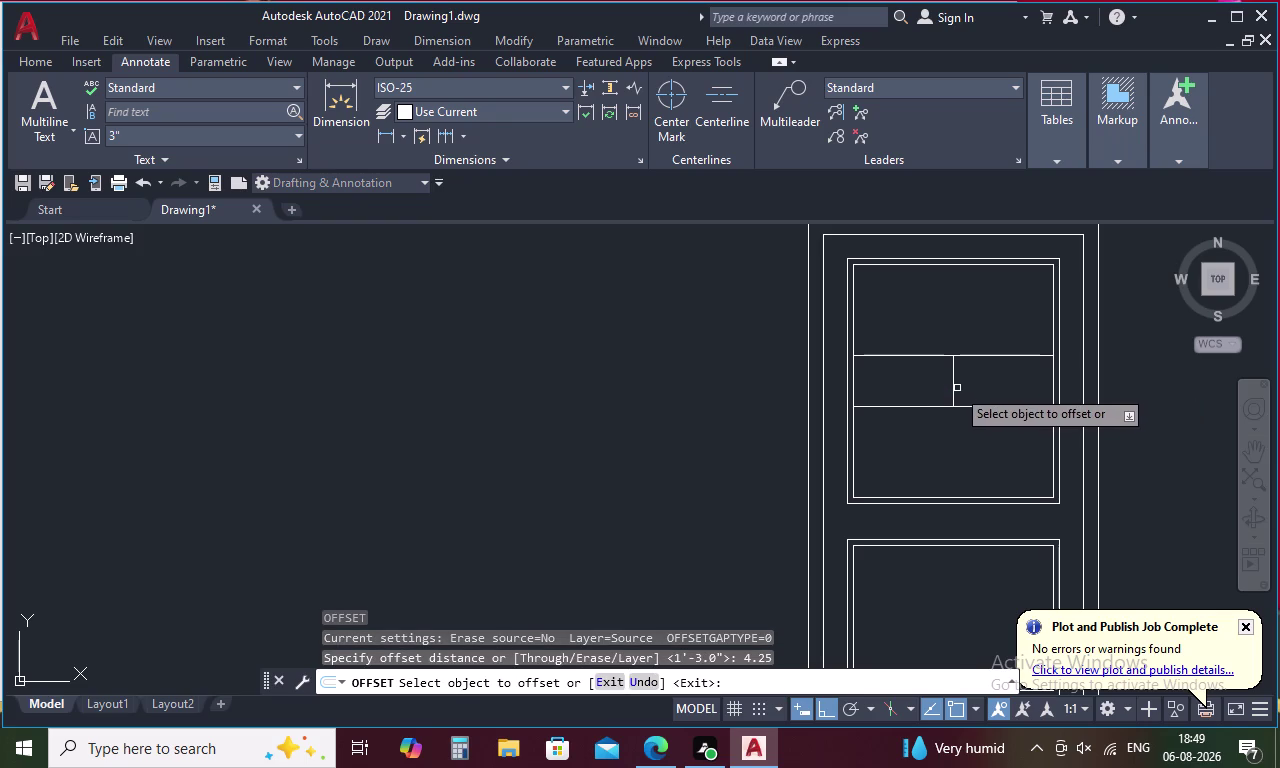
click(952, 383)
click(929, 381)
click(952, 379)
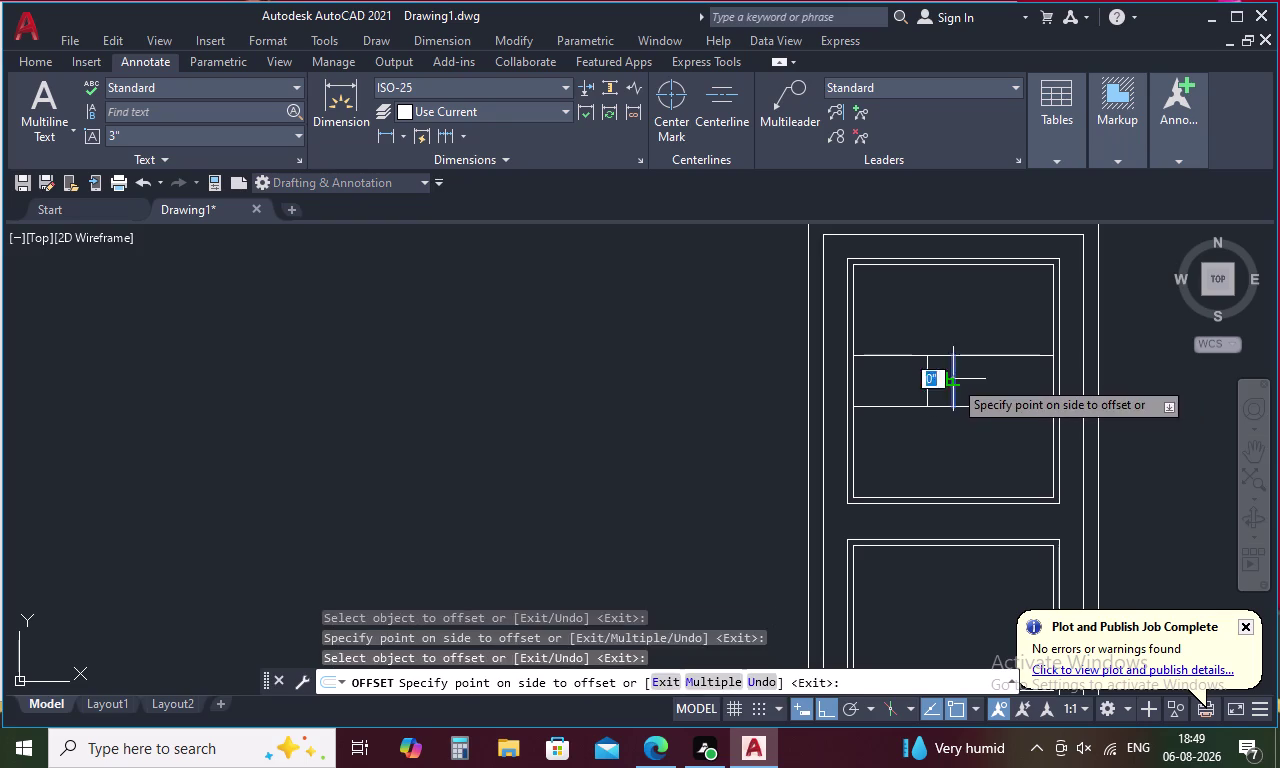
click(979, 379)
key(Escape)
Trim the overhanging guide lines so they form a small square.
key(t)
text(R)
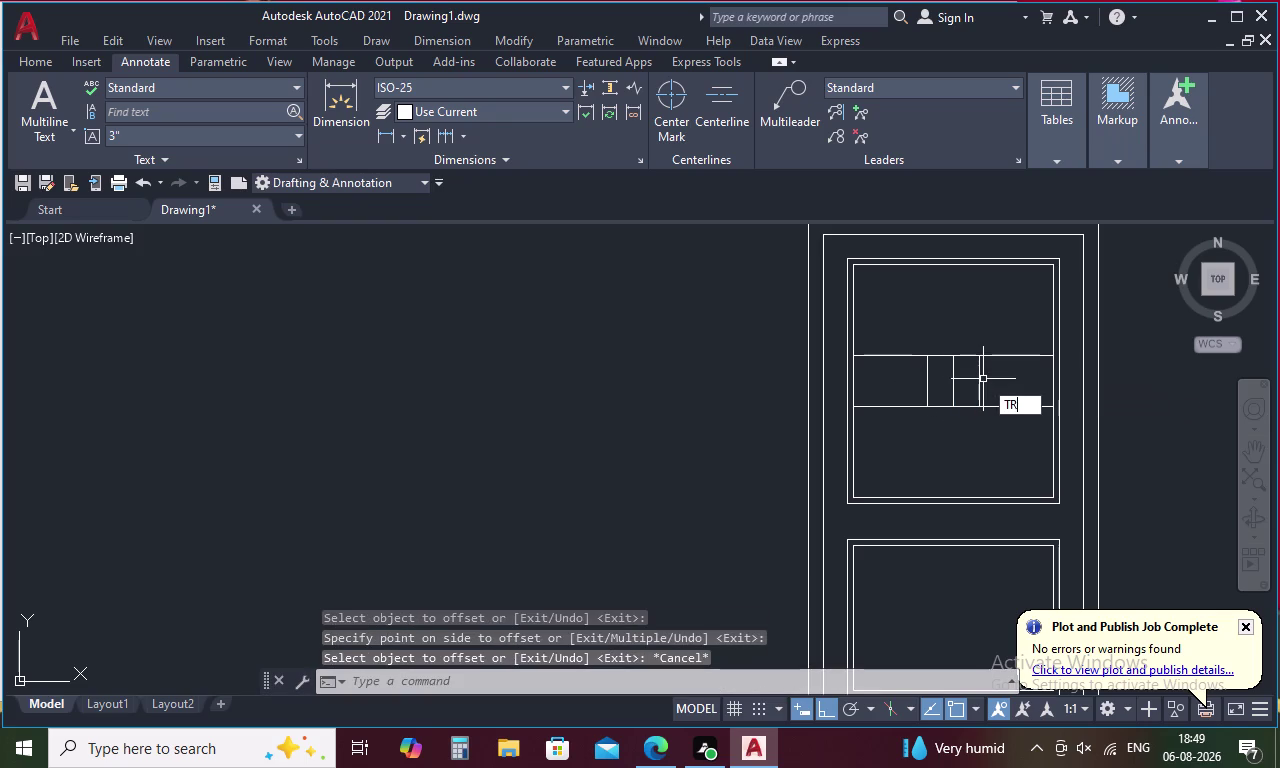
key(space)
drag(1004, 345, 895, 427)
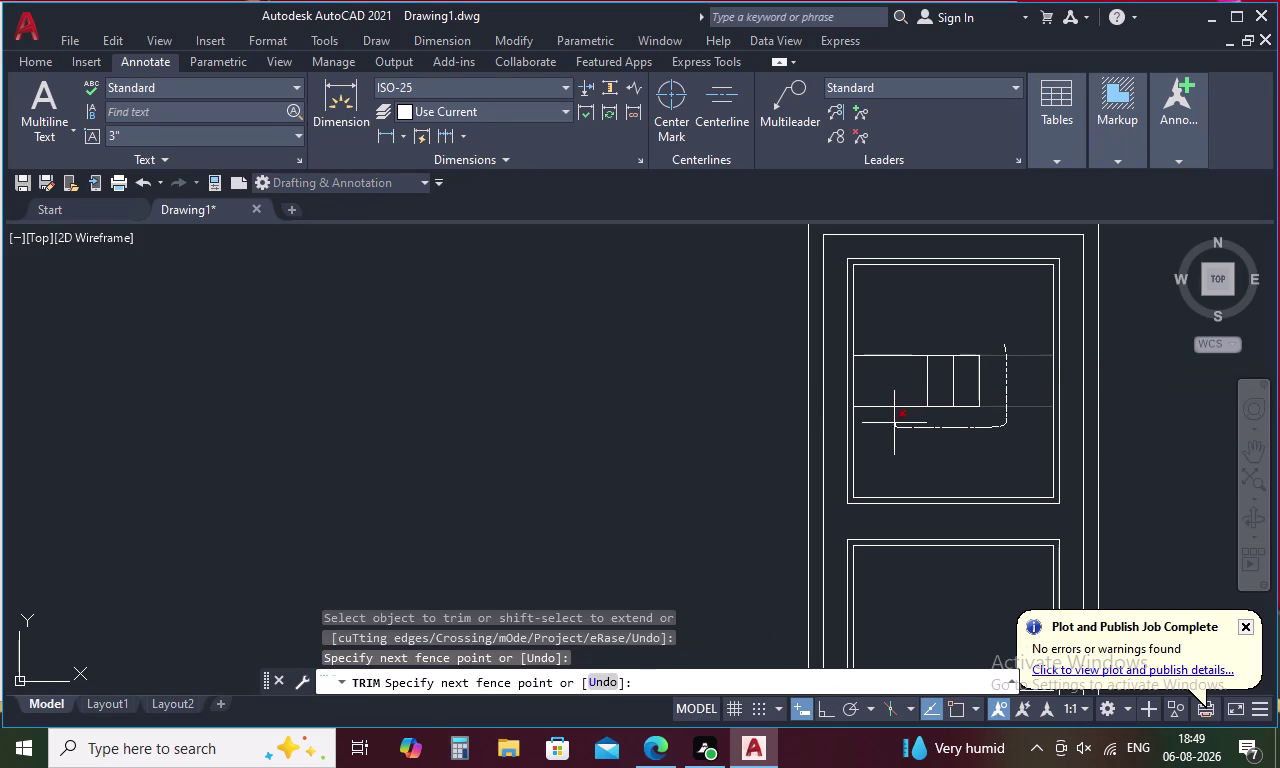
drag(895, 427, 918, 348)
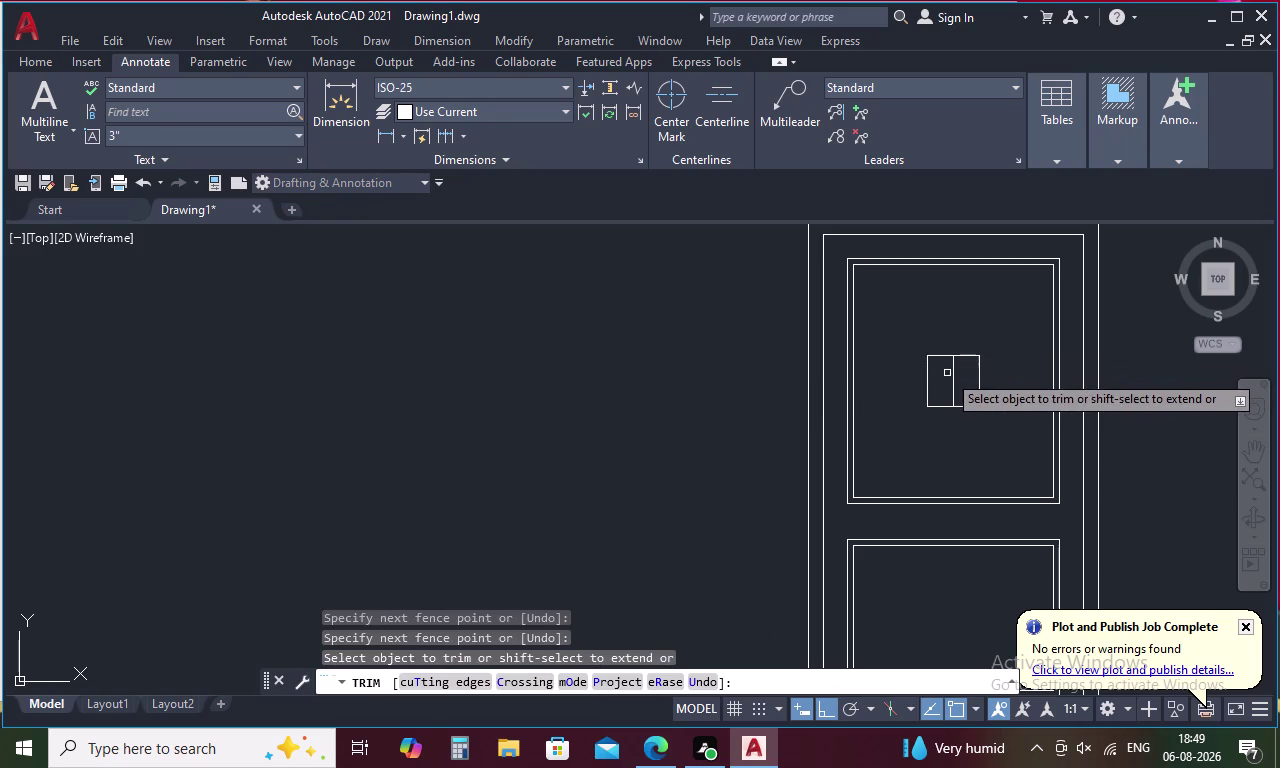
click(956, 371)
key(Escape)
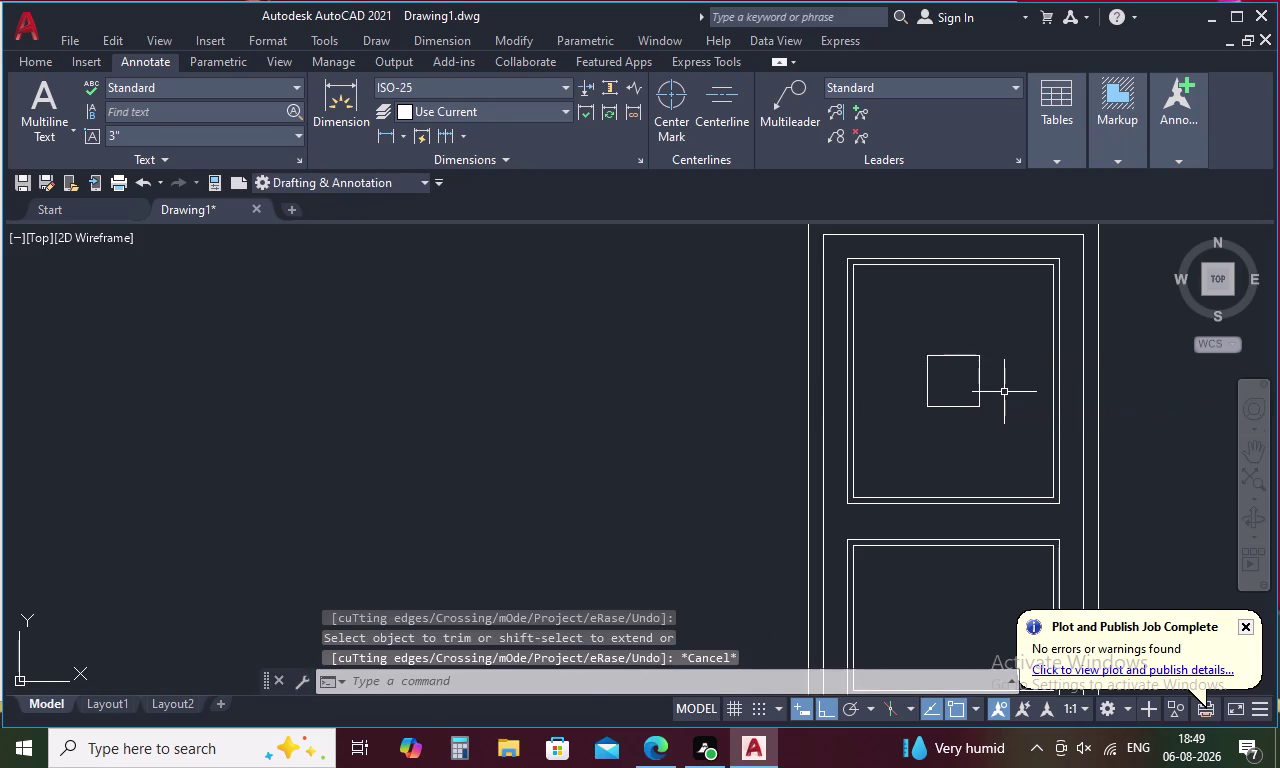
Offset each of the square's four edges 1 inward to make an inner square.
text(O)
key(space)
key(1)
key(space)
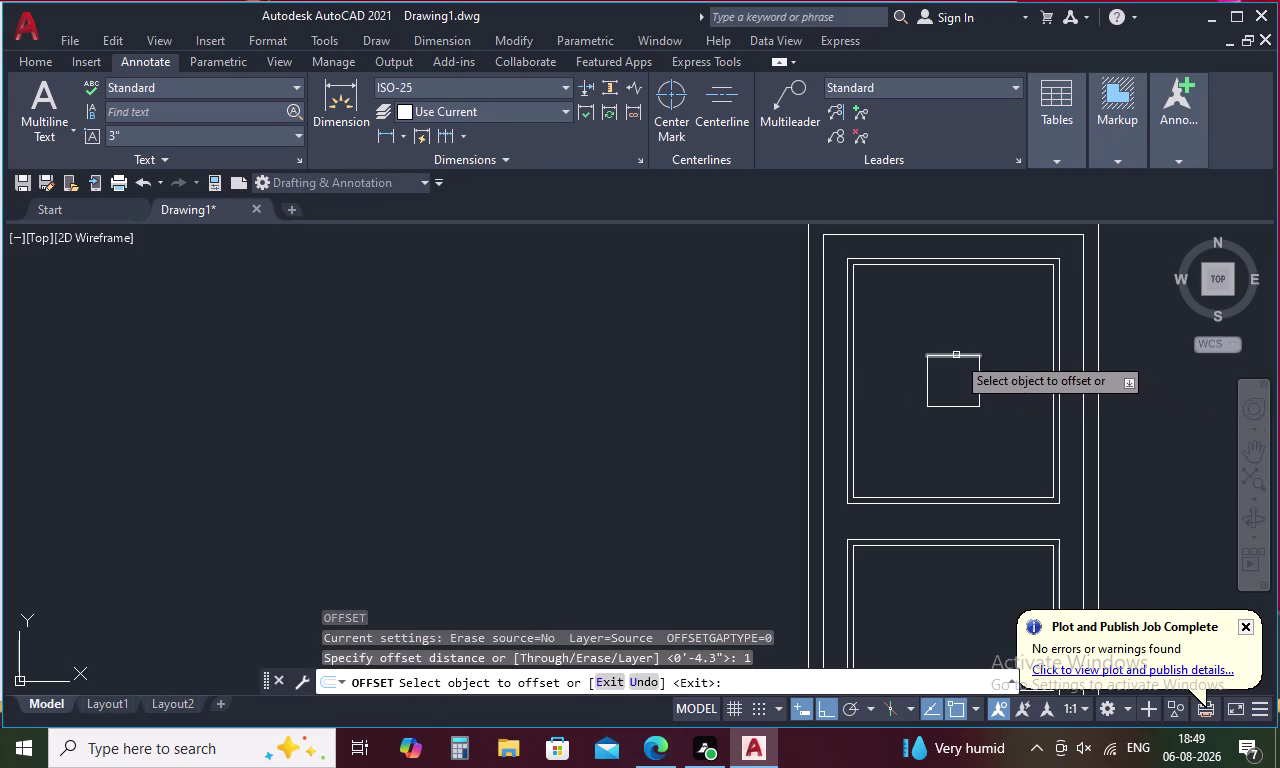
click(956, 355)
click(958, 382)
click(979, 380)
click(965, 379)
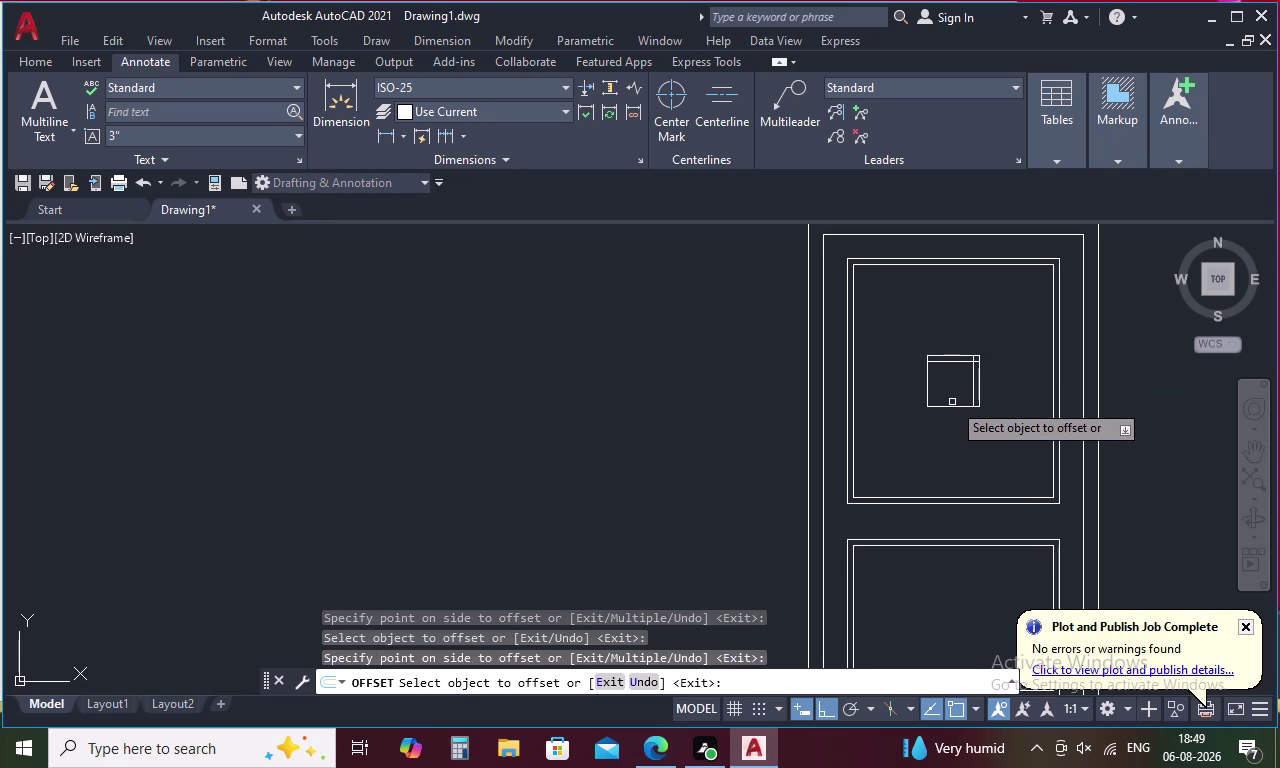
click(952, 406)
click(953, 391)
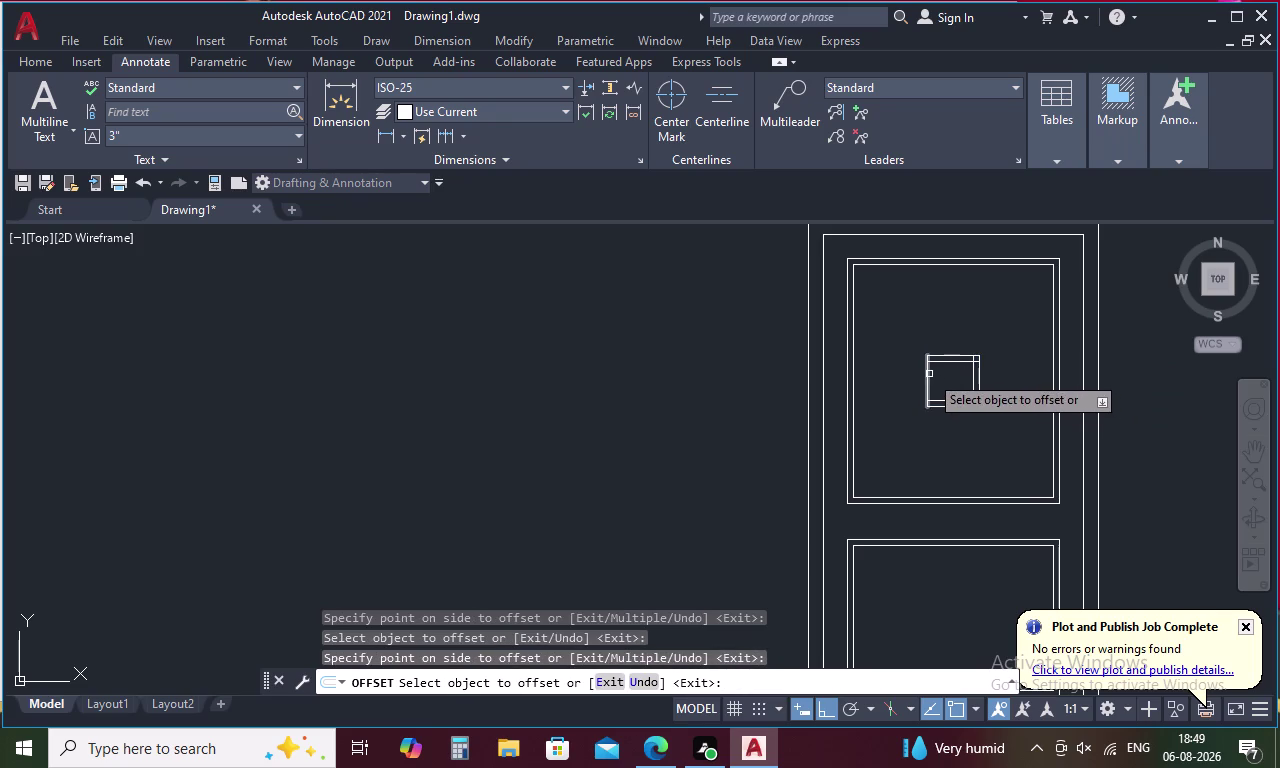
click(929, 374)
click(945, 377)
key(Escape)
Trim the overlapping line ends at each corner of the nested squares.
text(TR)
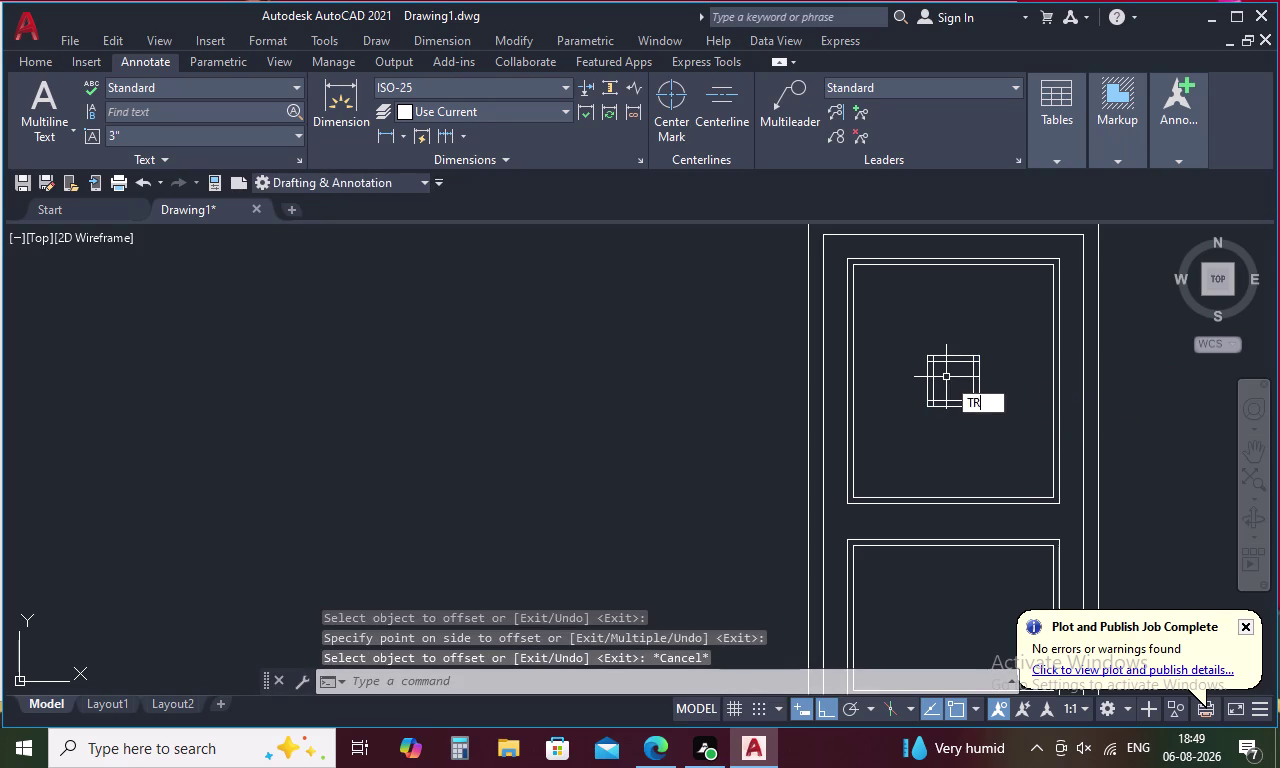
key(space)
scroll(up, 3)
drag(934, 313, 930, 311)
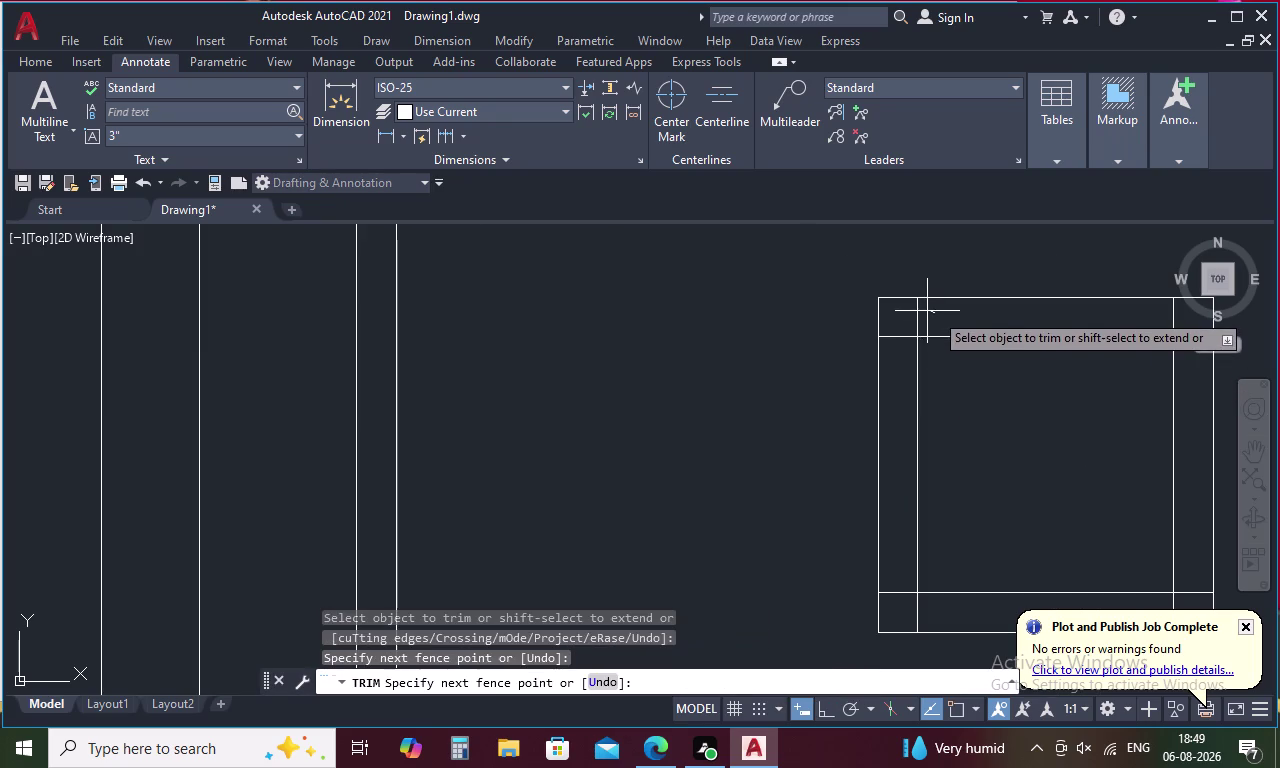
drag(930, 311, 904, 341)
scroll(down, 3)
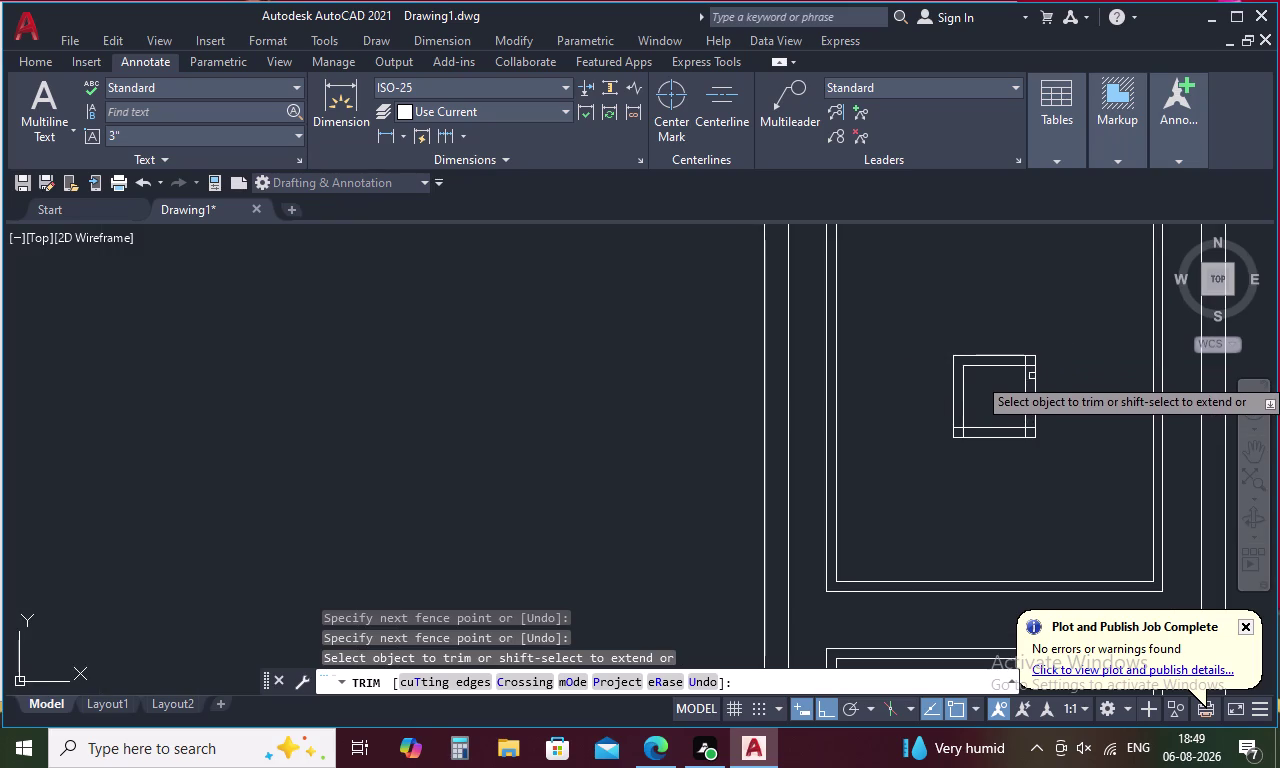
scroll(up, 3)
drag(991, 321, 1019, 358)
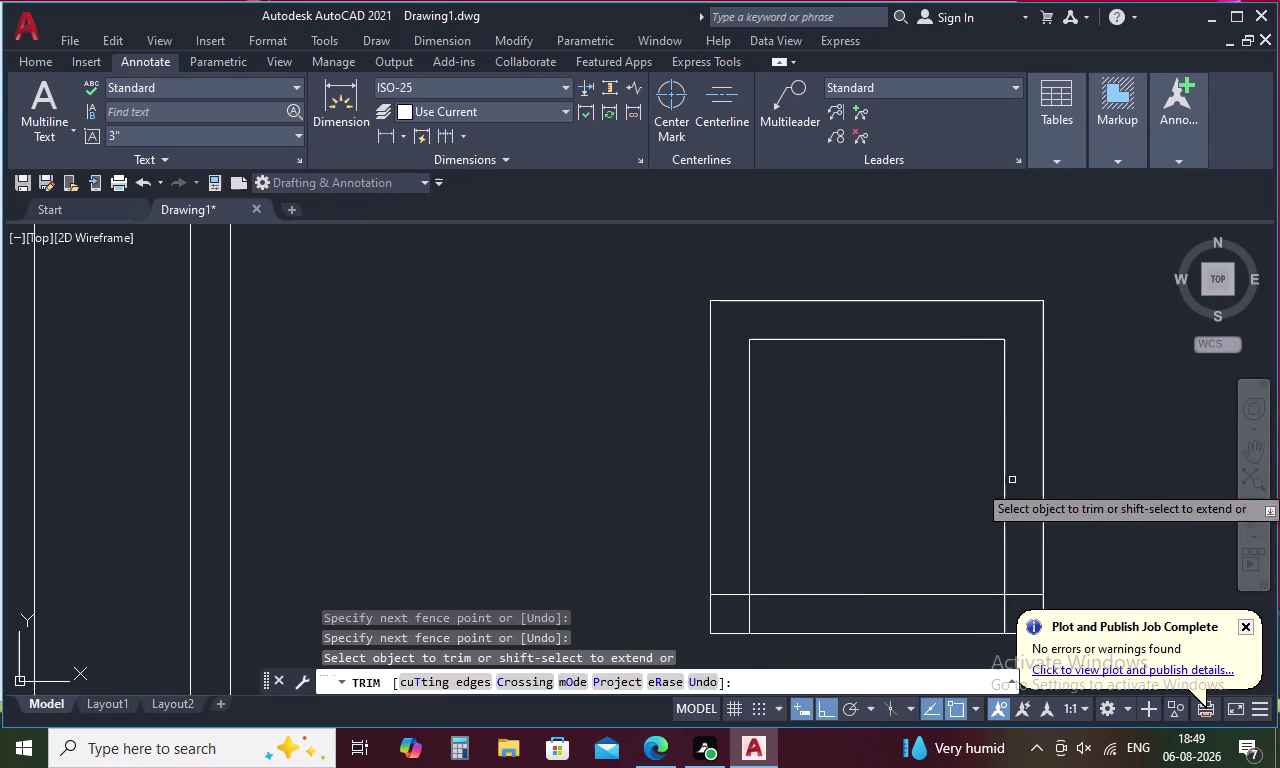
scroll(up, 3)
middle_drag(1012, 495, 1007, 335)
drag(1031, 462, 972, 524)
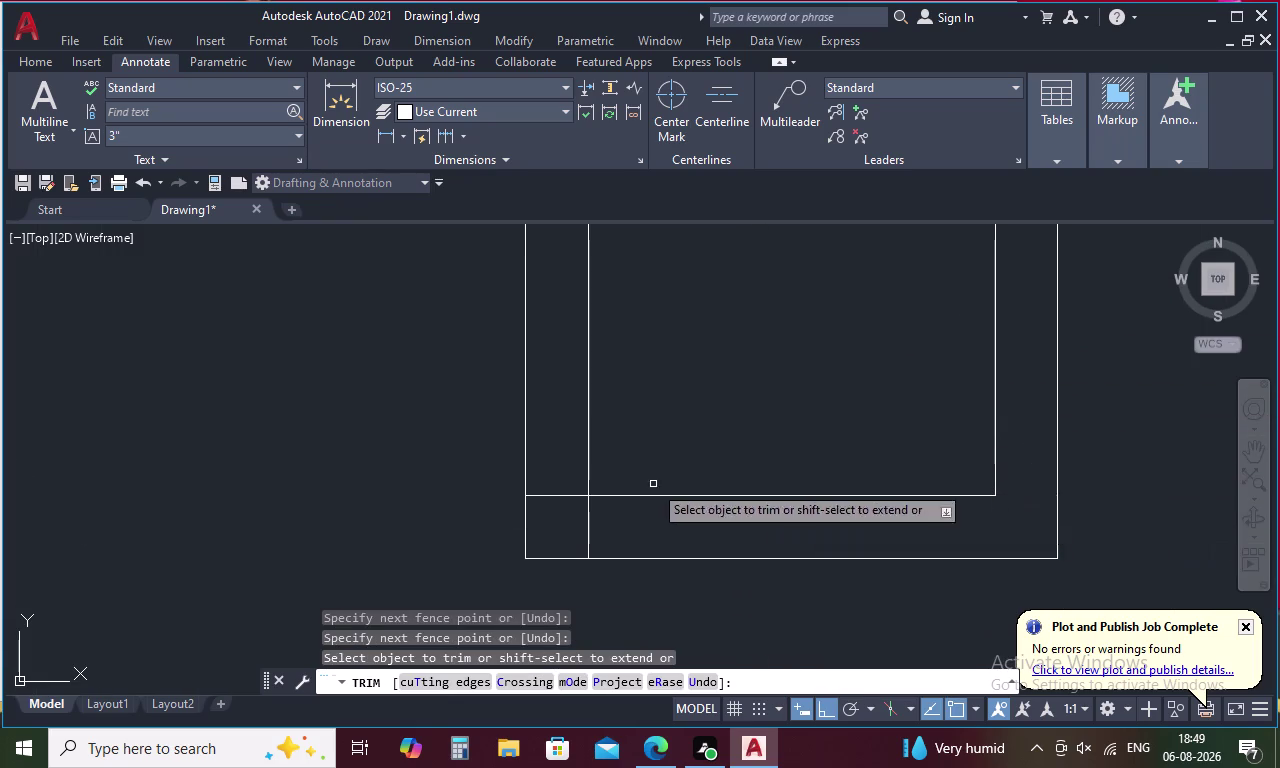
drag(541, 467, 620, 532)
scroll(down, 3)
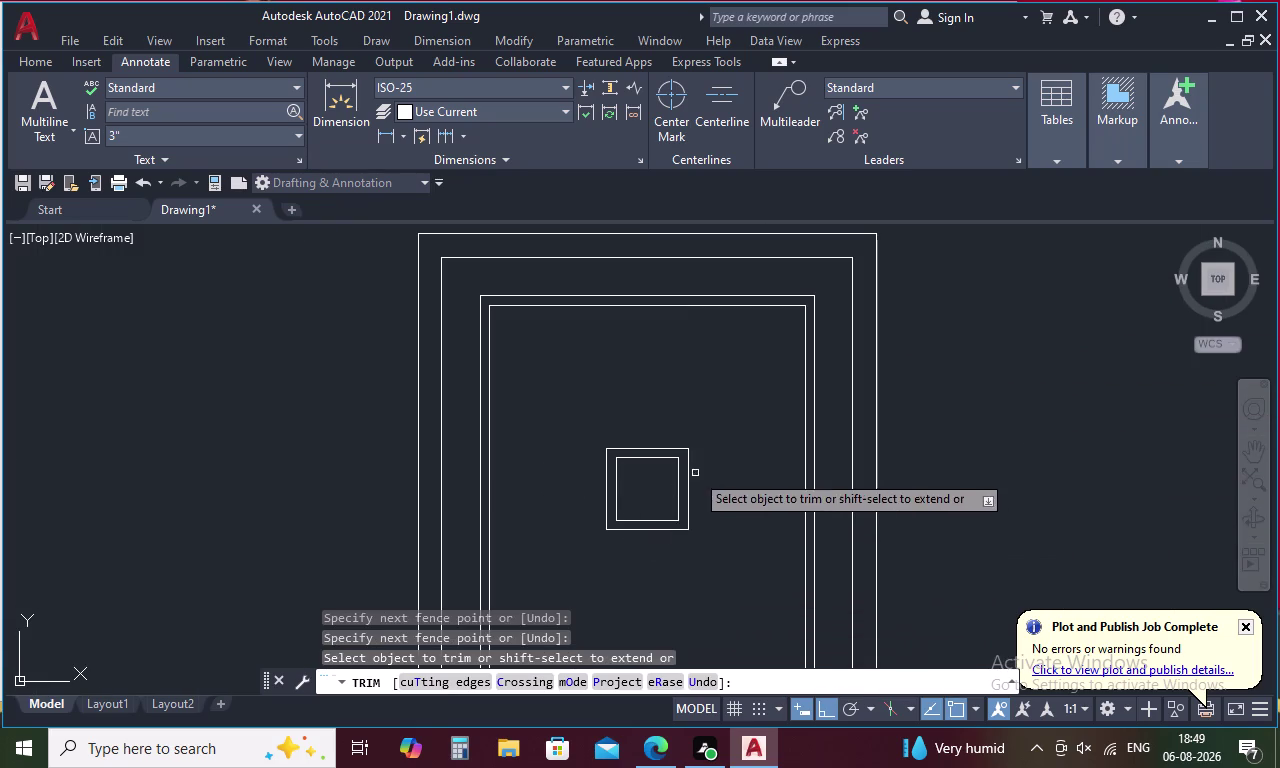
middle_drag(775, 412, 852, 200)
scroll(down, 3)
scroll(down, 3)
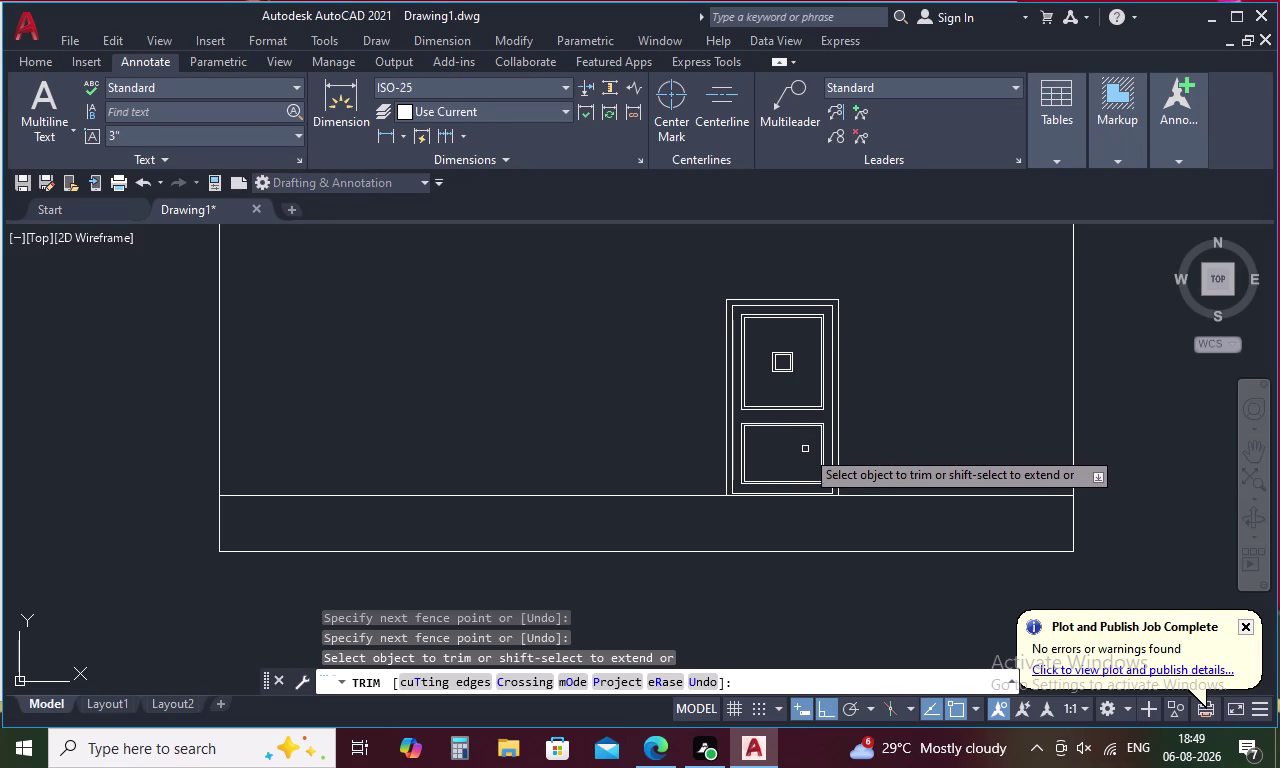
scroll(down, 3)
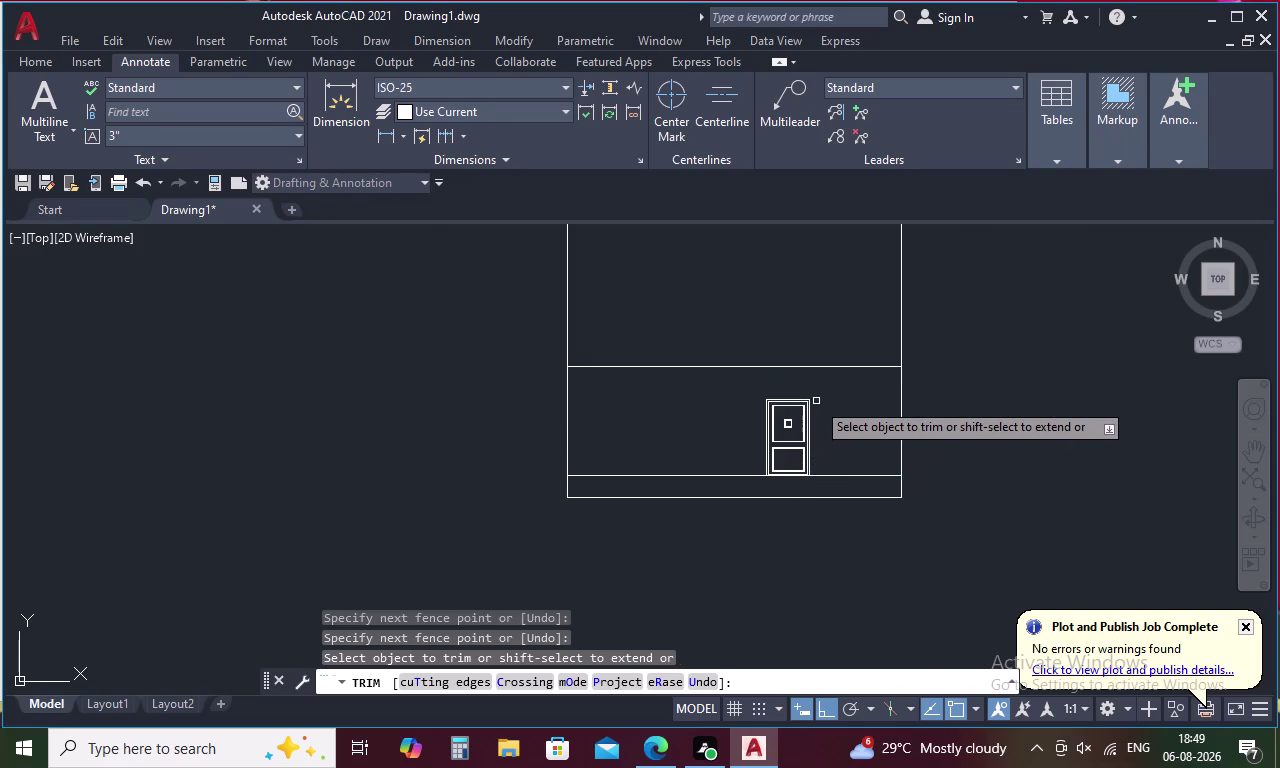
key(Escape)
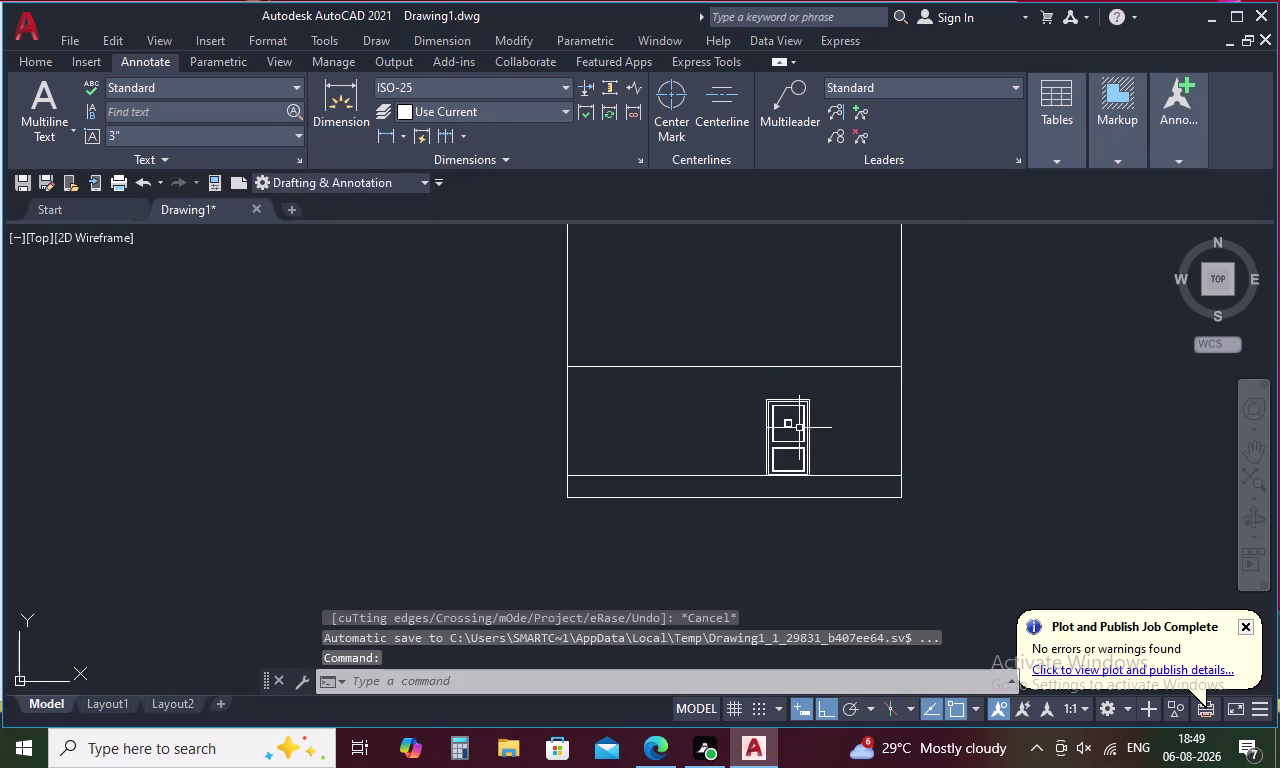
Place vertical construction lines through the two wall edges of window V1 in the plan.
text(XL)
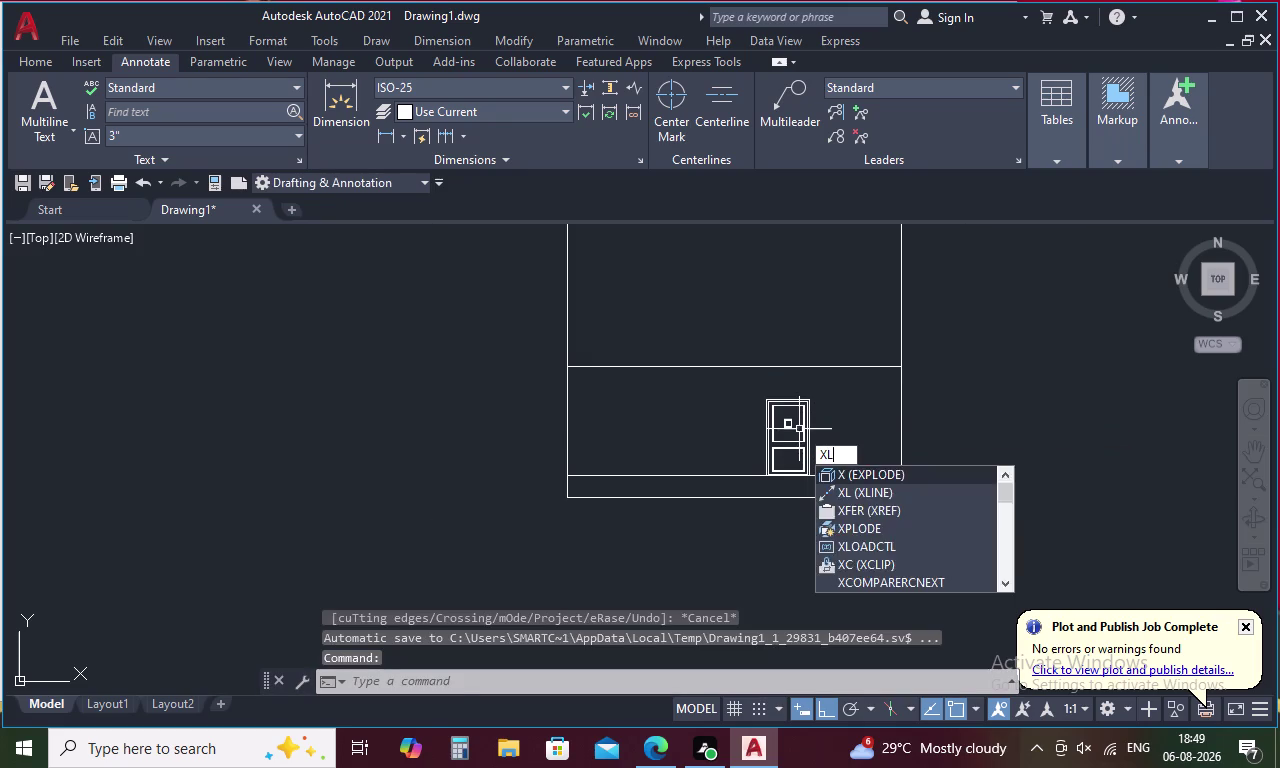
key(space)
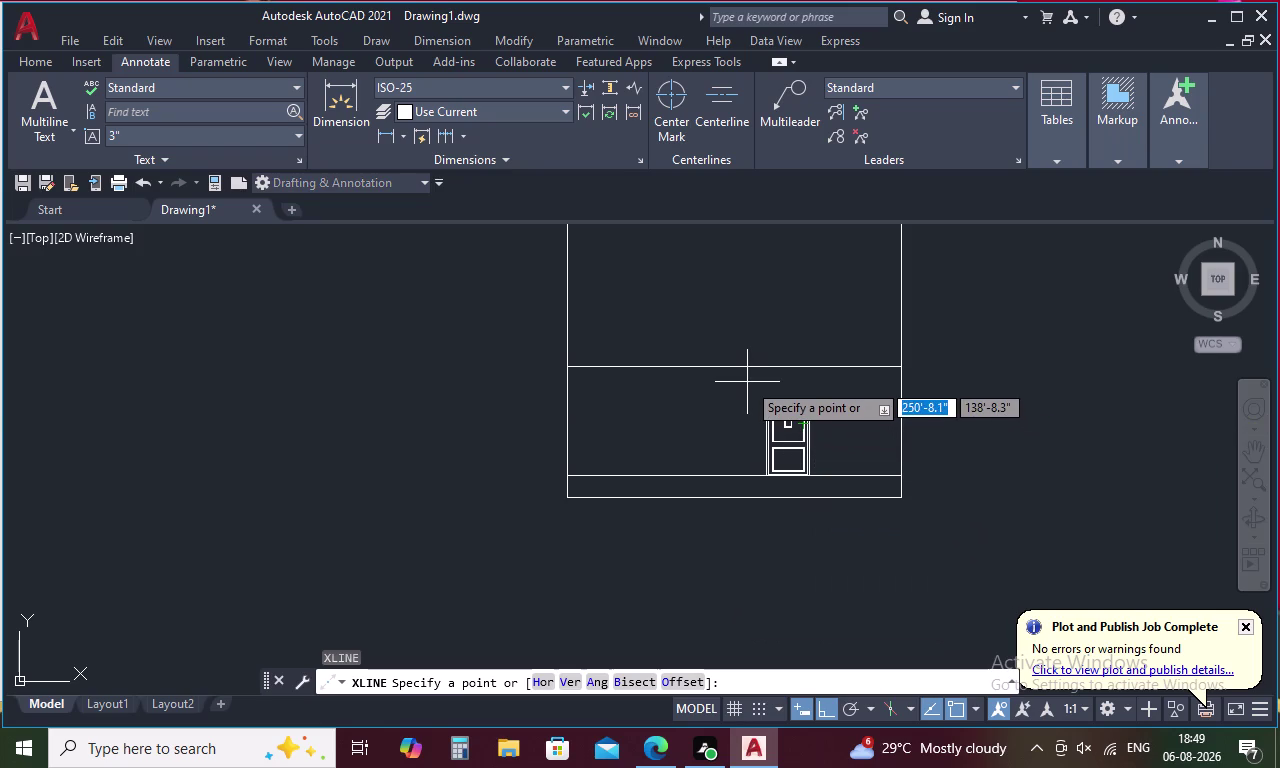
text(V)
key(space)
middle_drag(747, 387, 782, 589)
scroll(down, 3)
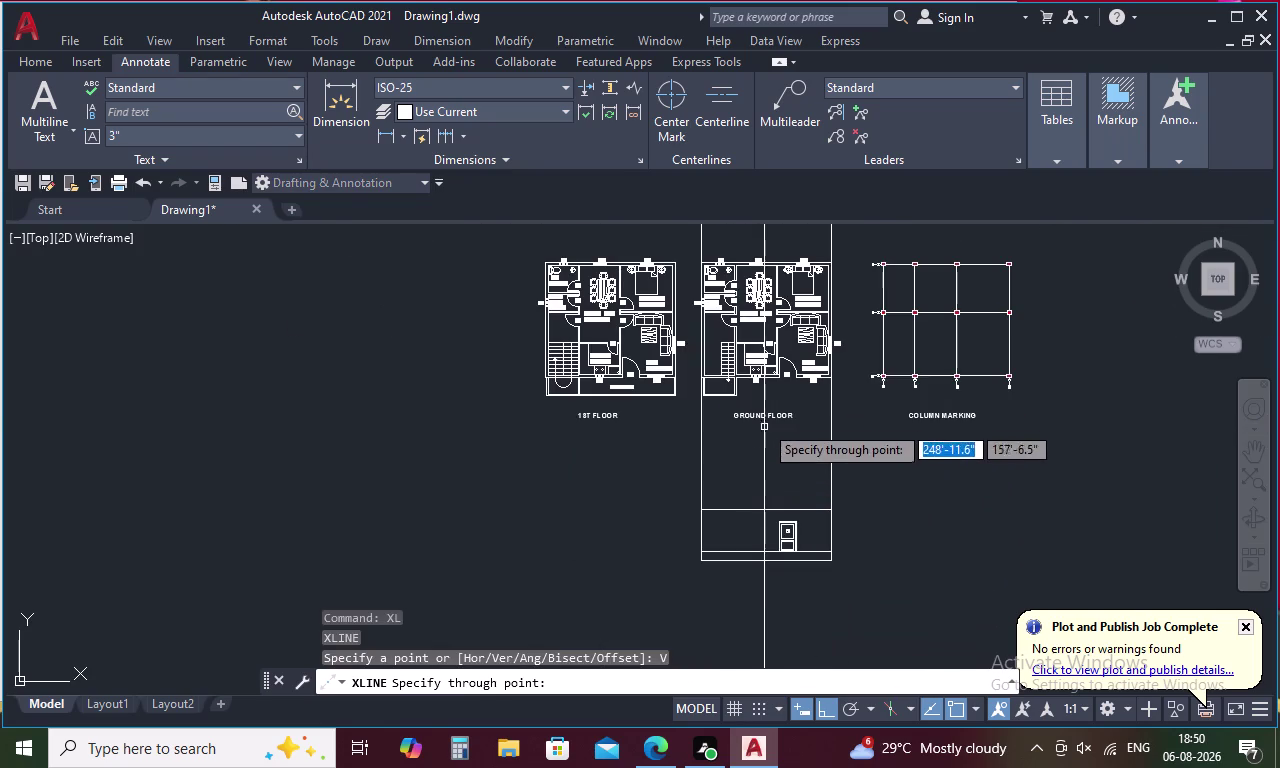
scroll(up, 3)
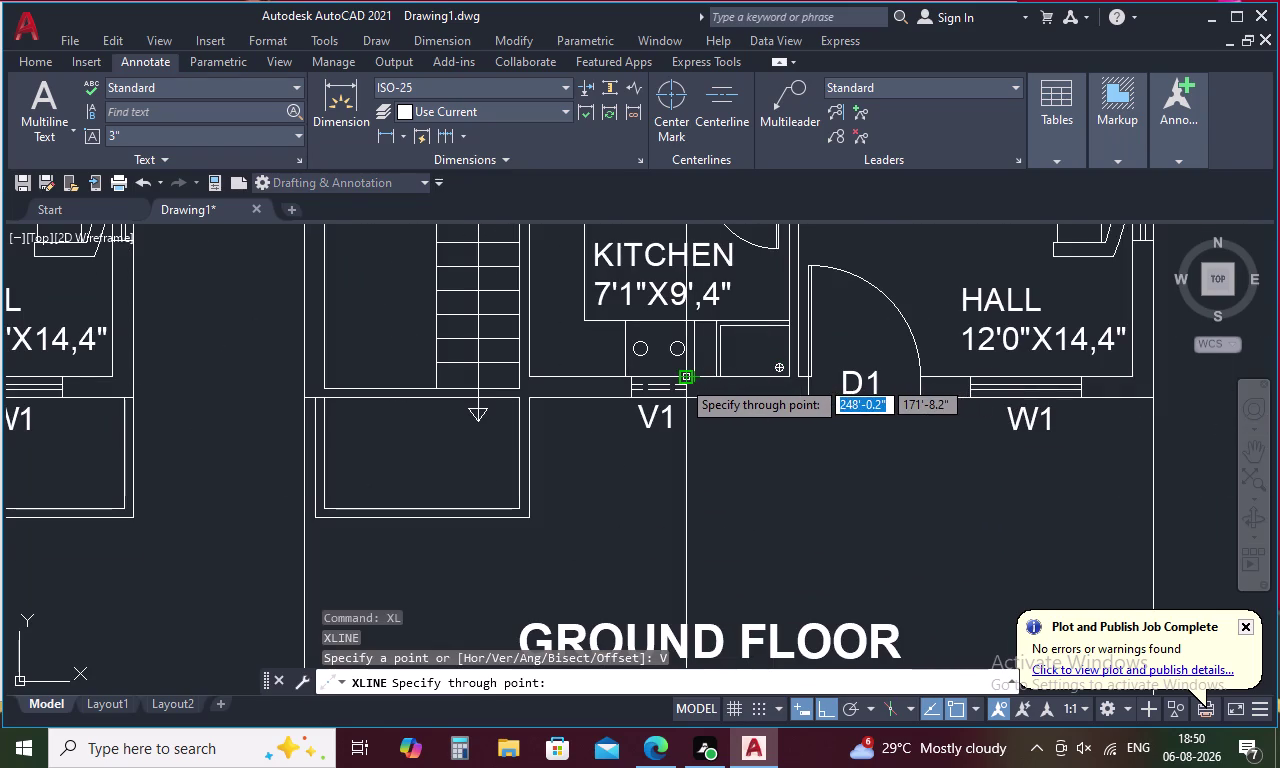
scroll(up, 3)
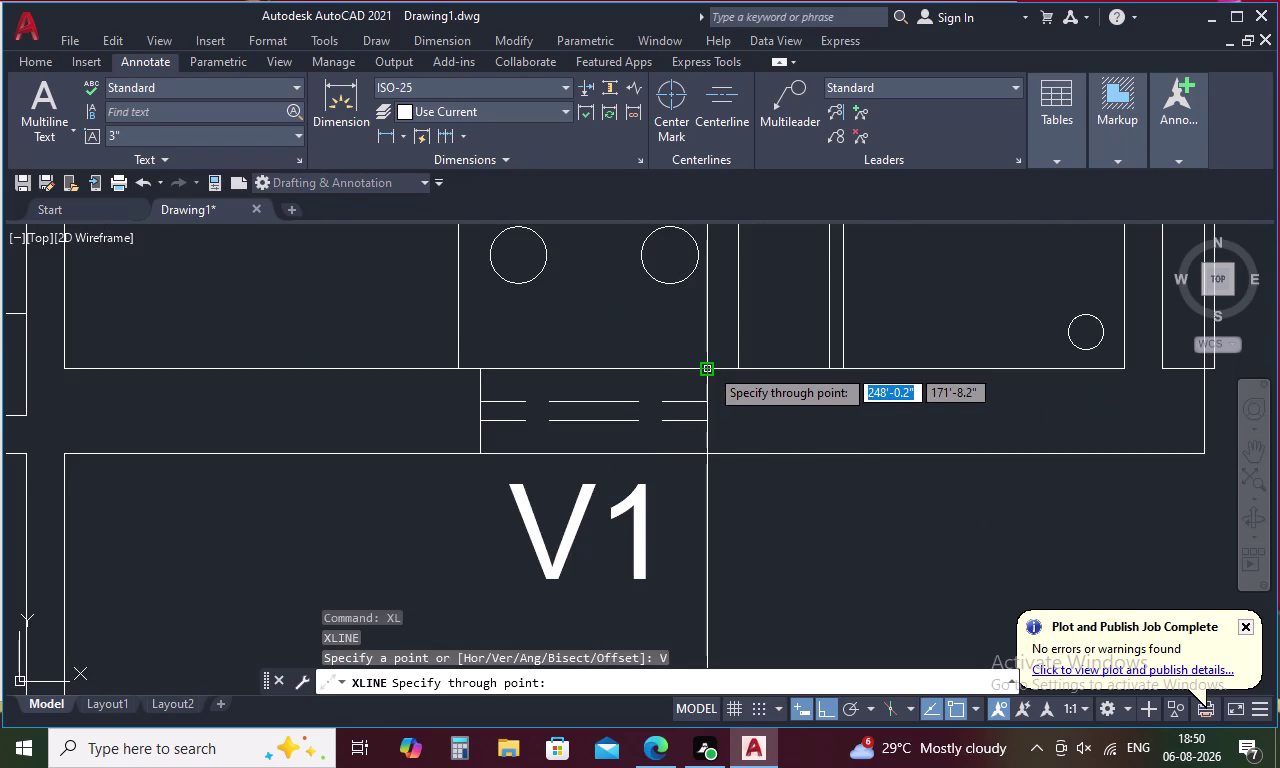
click(709, 367)
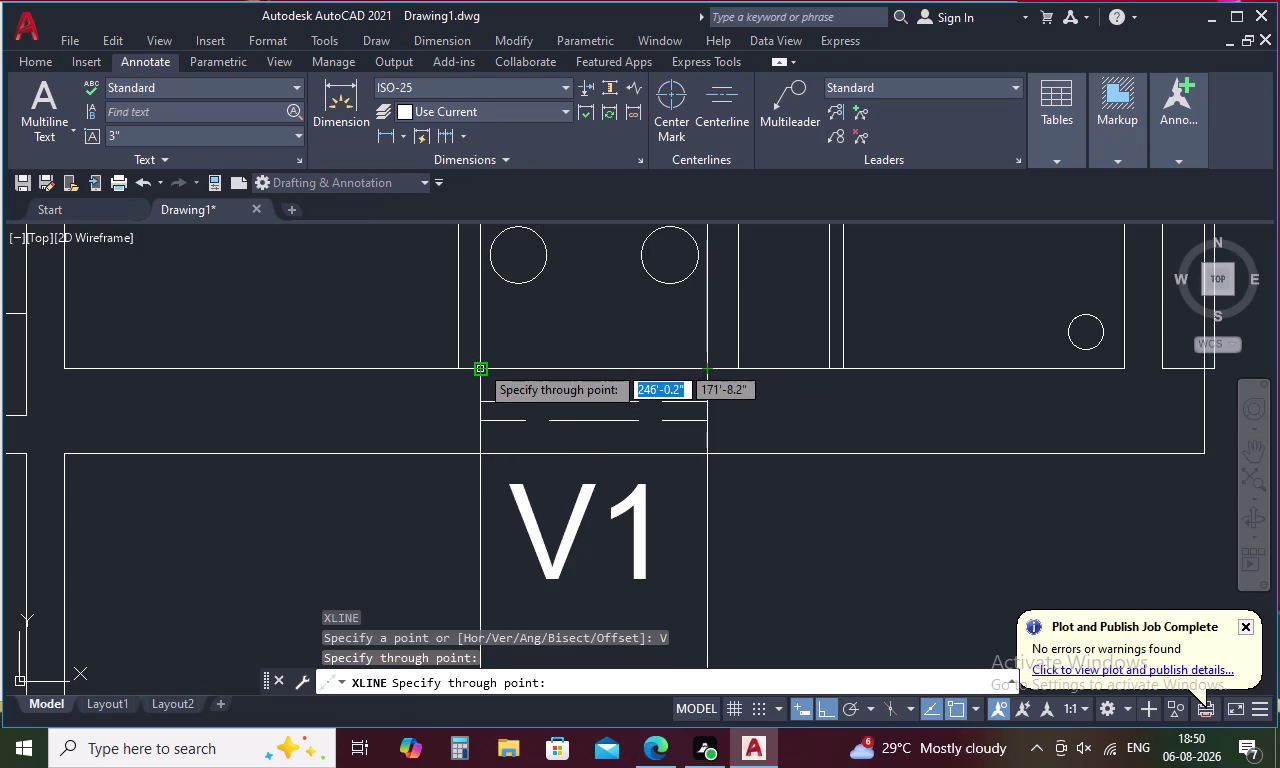
click(479, 364)
key(Escape)
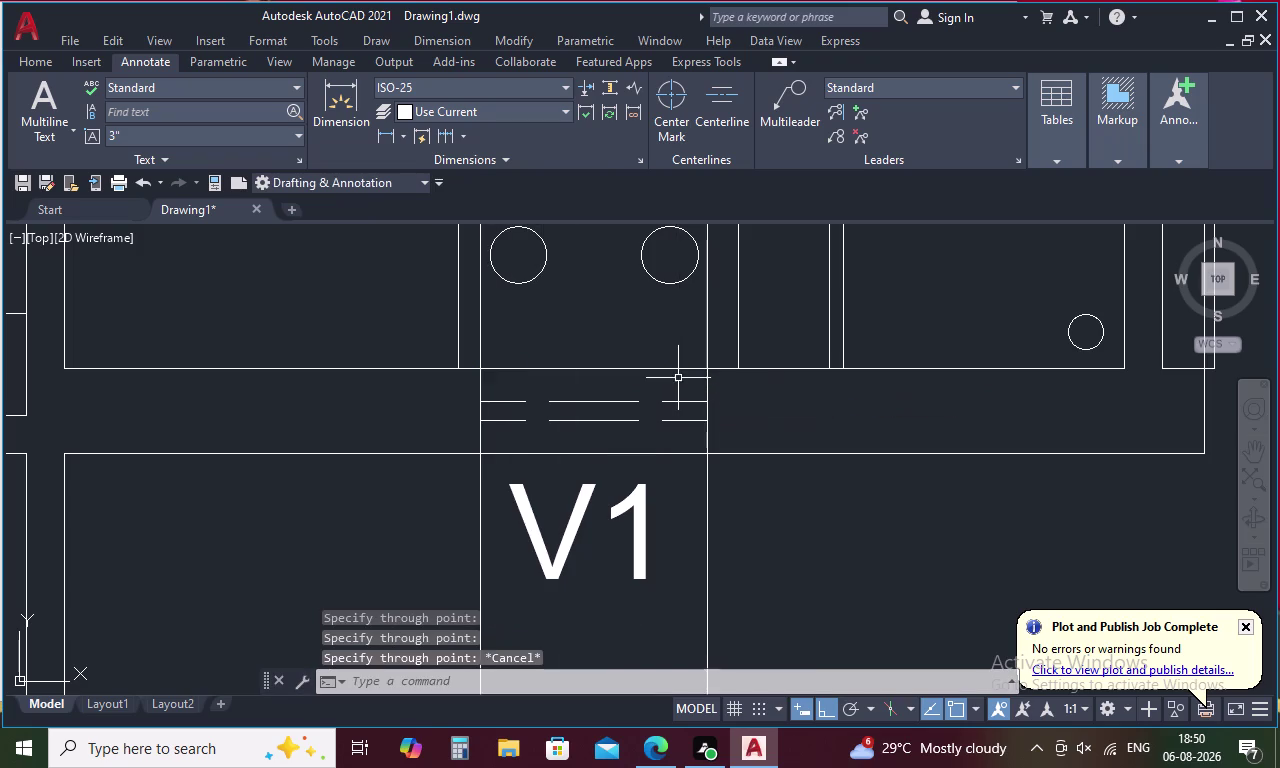
Pan down to the door area of the front elevation.
scroll(down, 3)
middle_drag(664, 496, 697, 335)
scroll(down, 3)
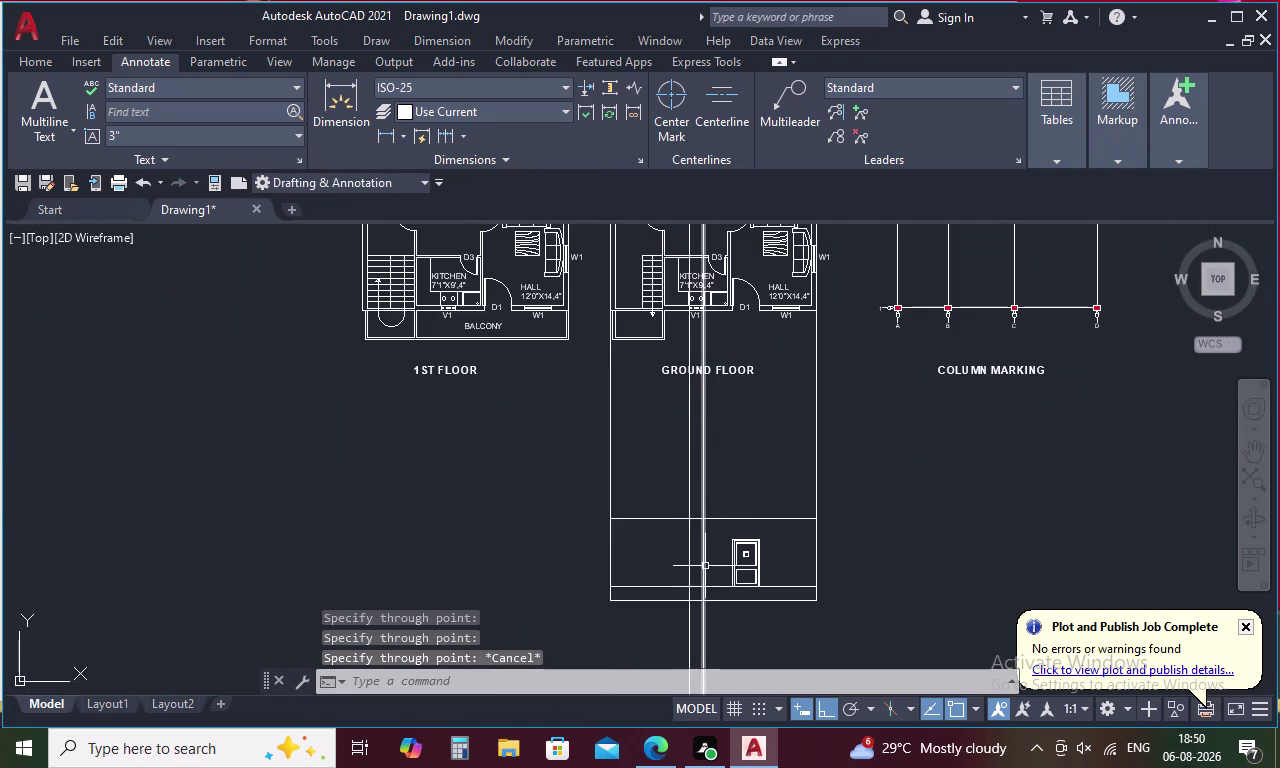
scroll(up, 3)
middle_drag(709, 552, 743, 320)
key(Escape)
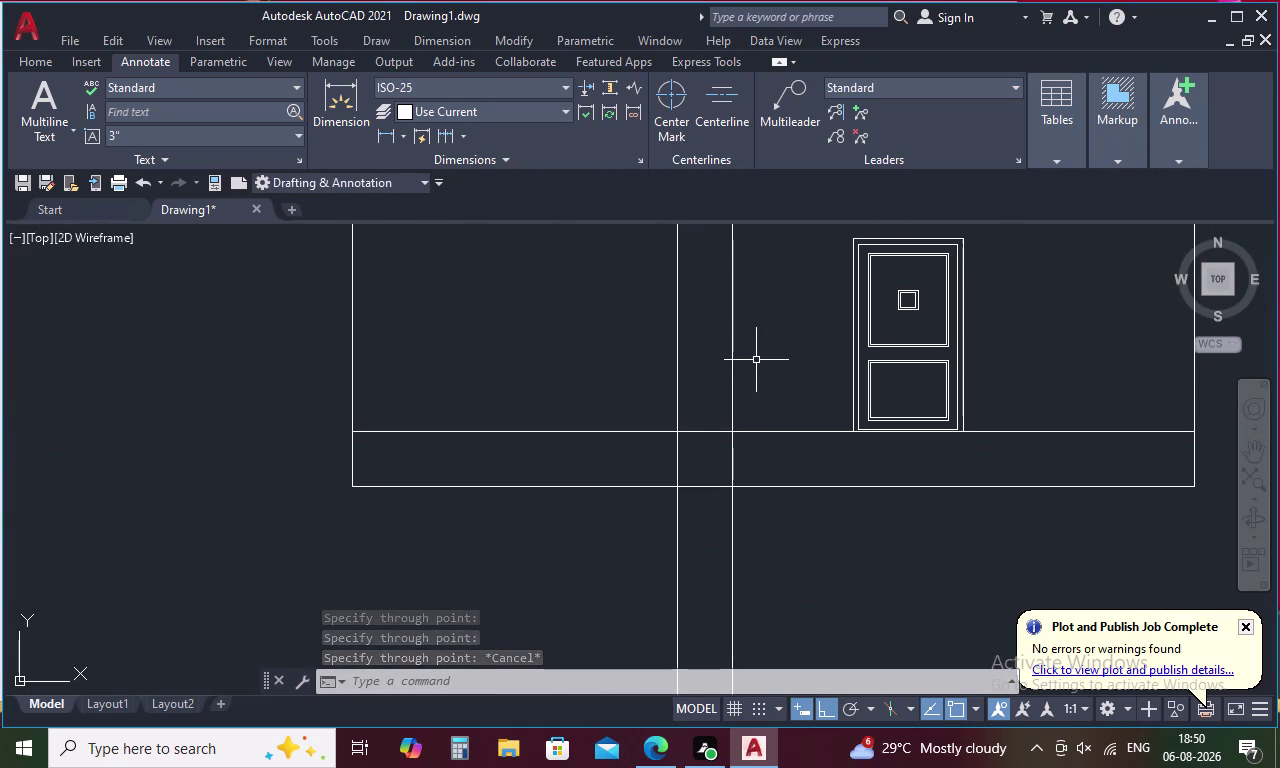
Break the elevation floor line at the right and left construction-line crossings.
text(BRE)
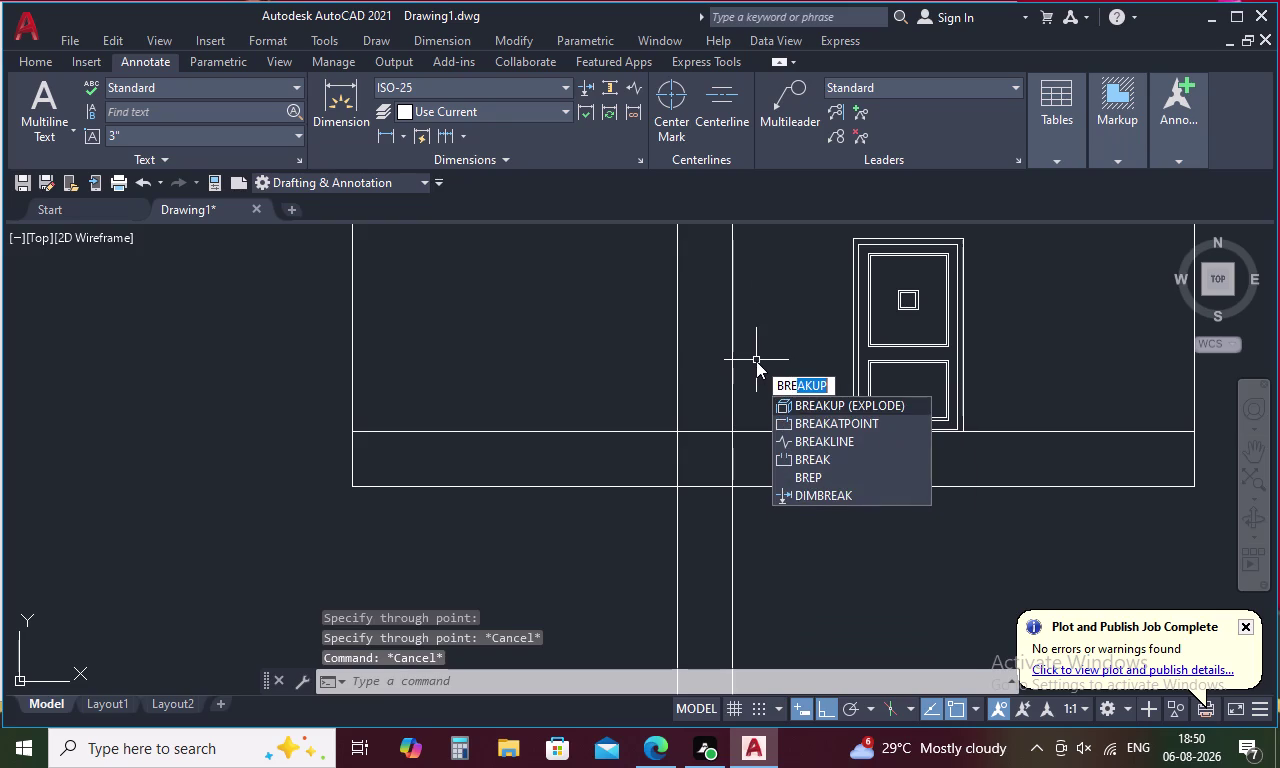
click(844, 424)
click(770, 433)
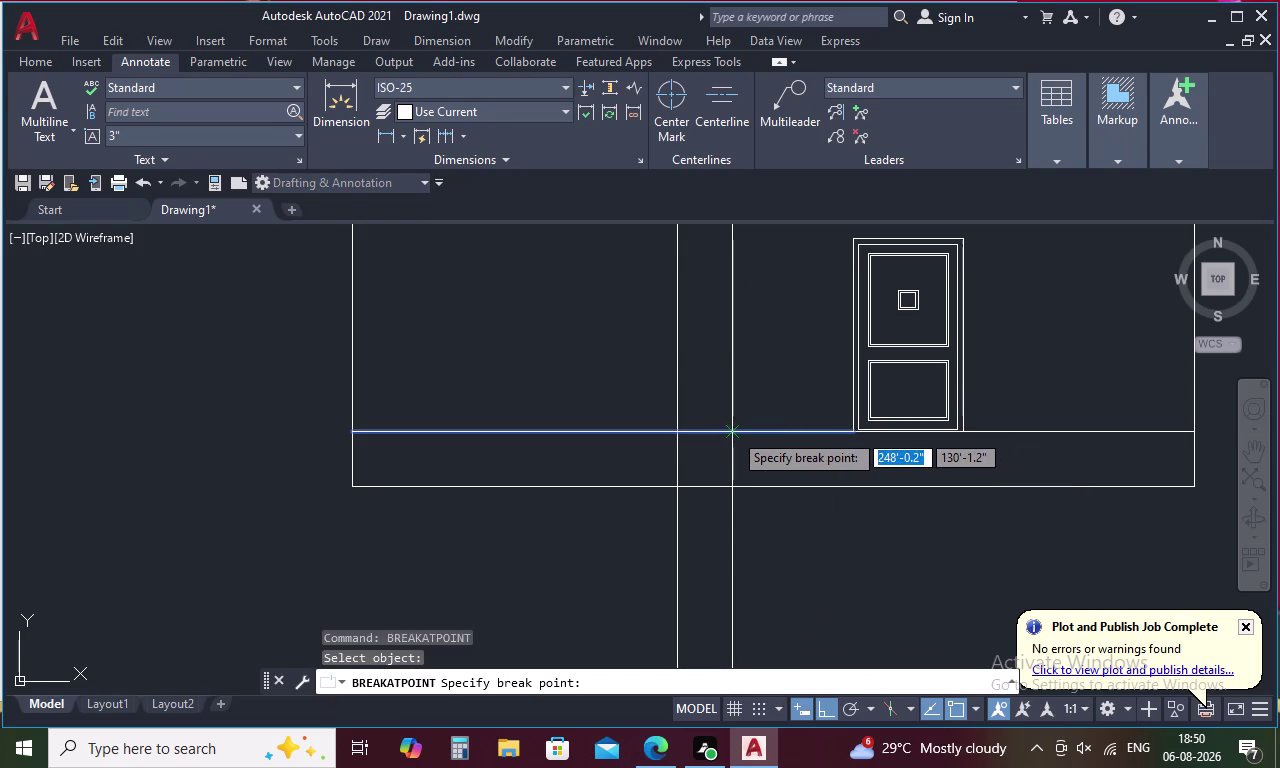
click(732, 434)
key(space)
click(644, 429)
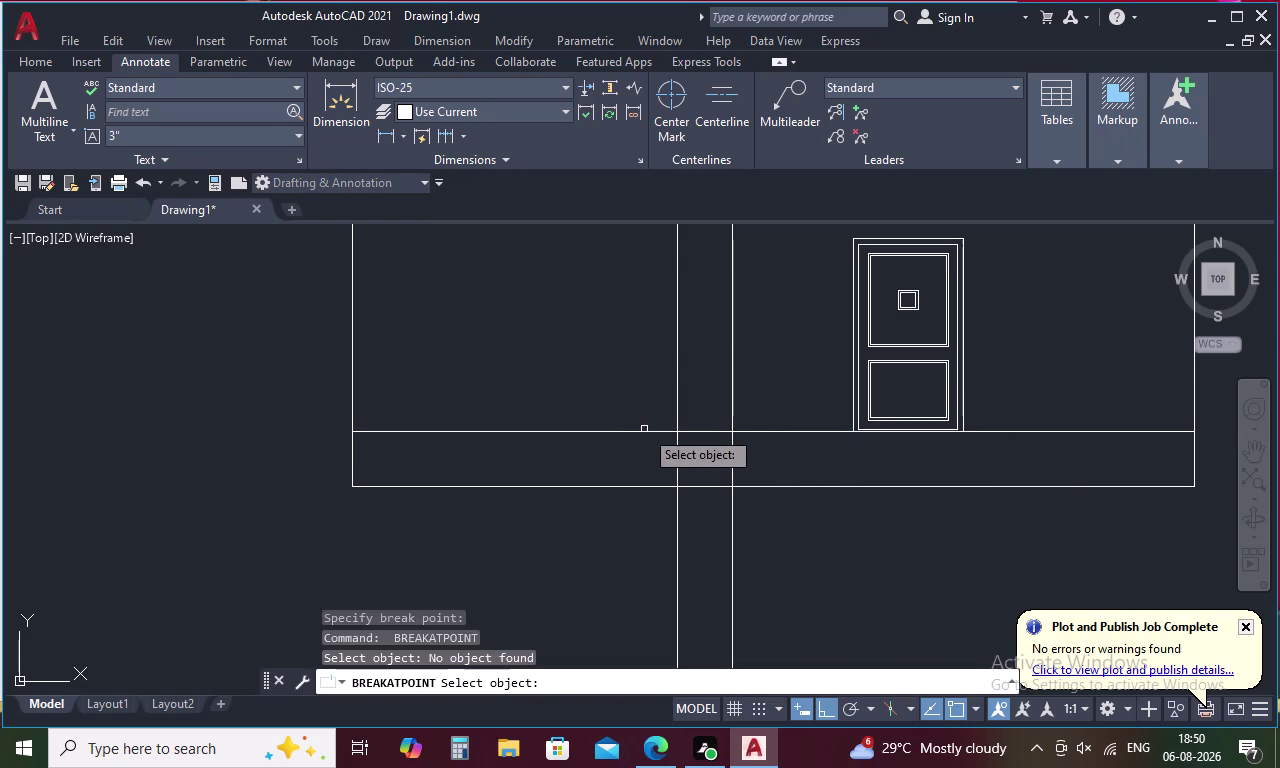
click(657, 433)
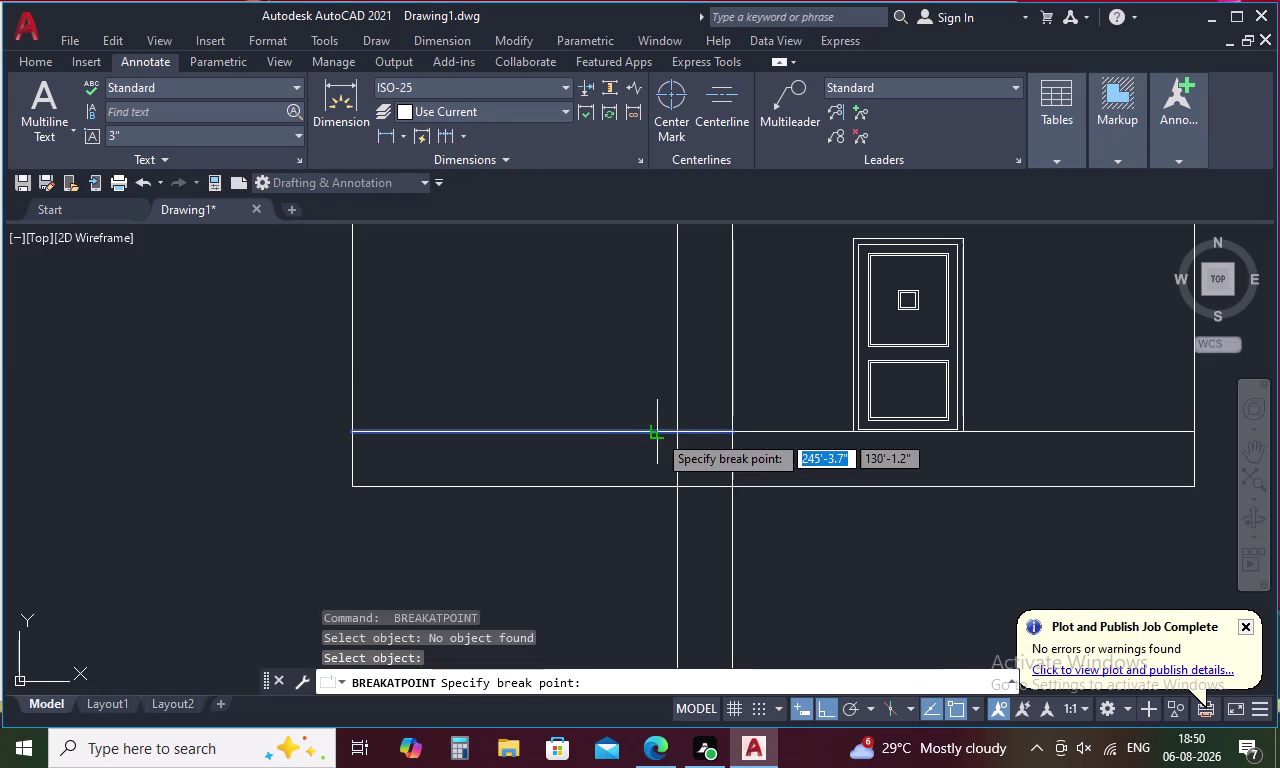
click(679, 433)
key(Escape)
key(o)
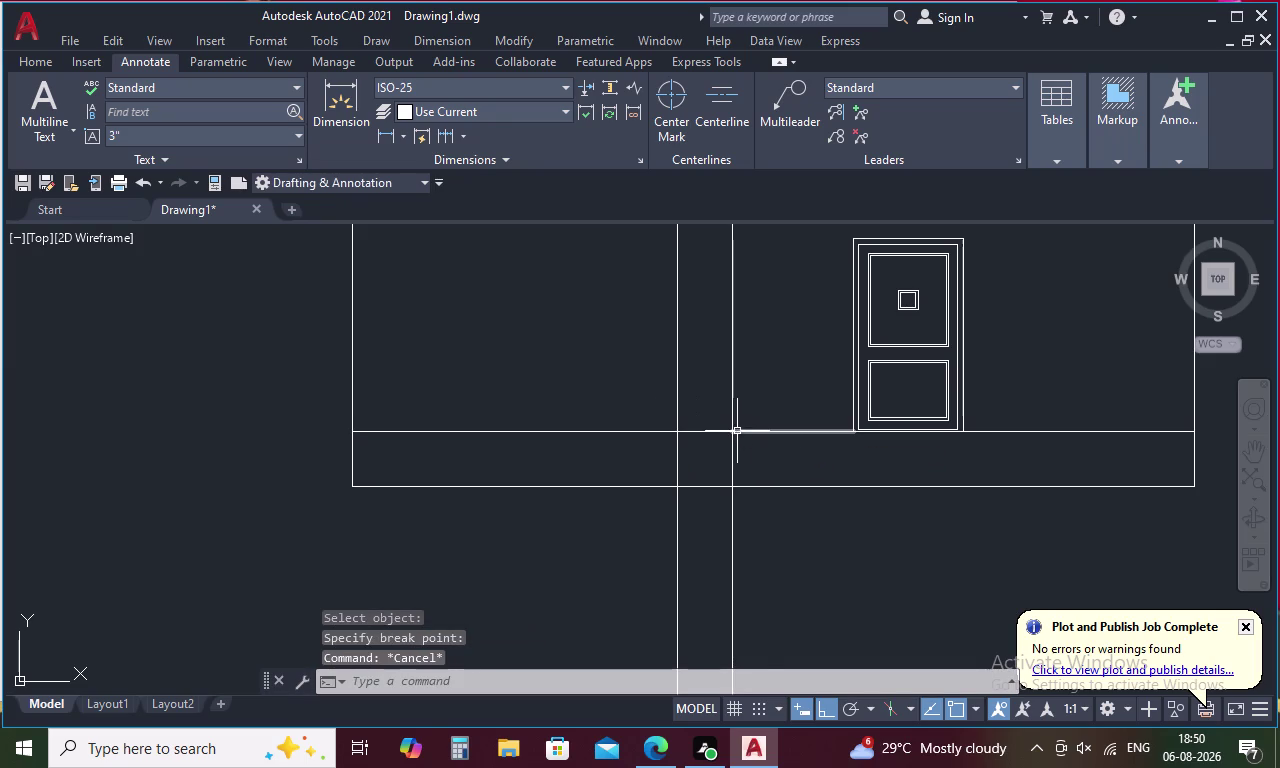
key(space)
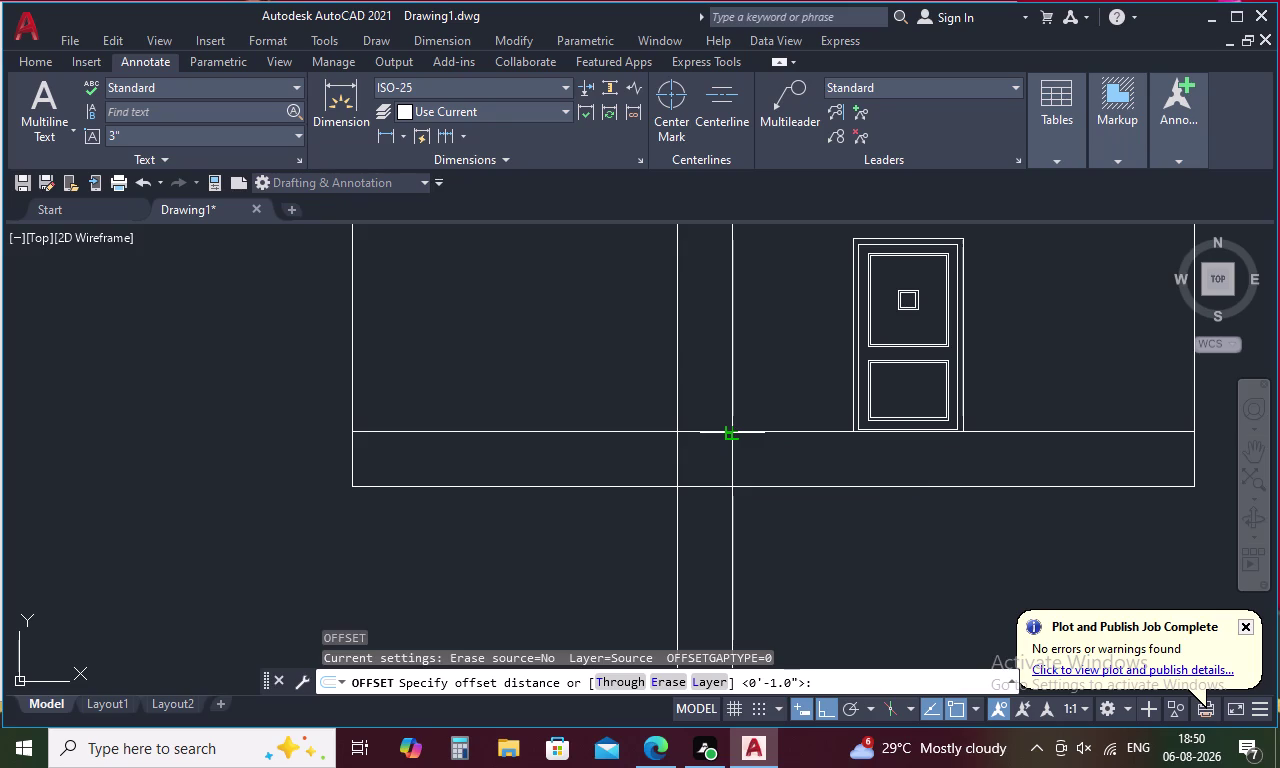
Offset the short floor segment 3' upward for the window sill line.
text(3)
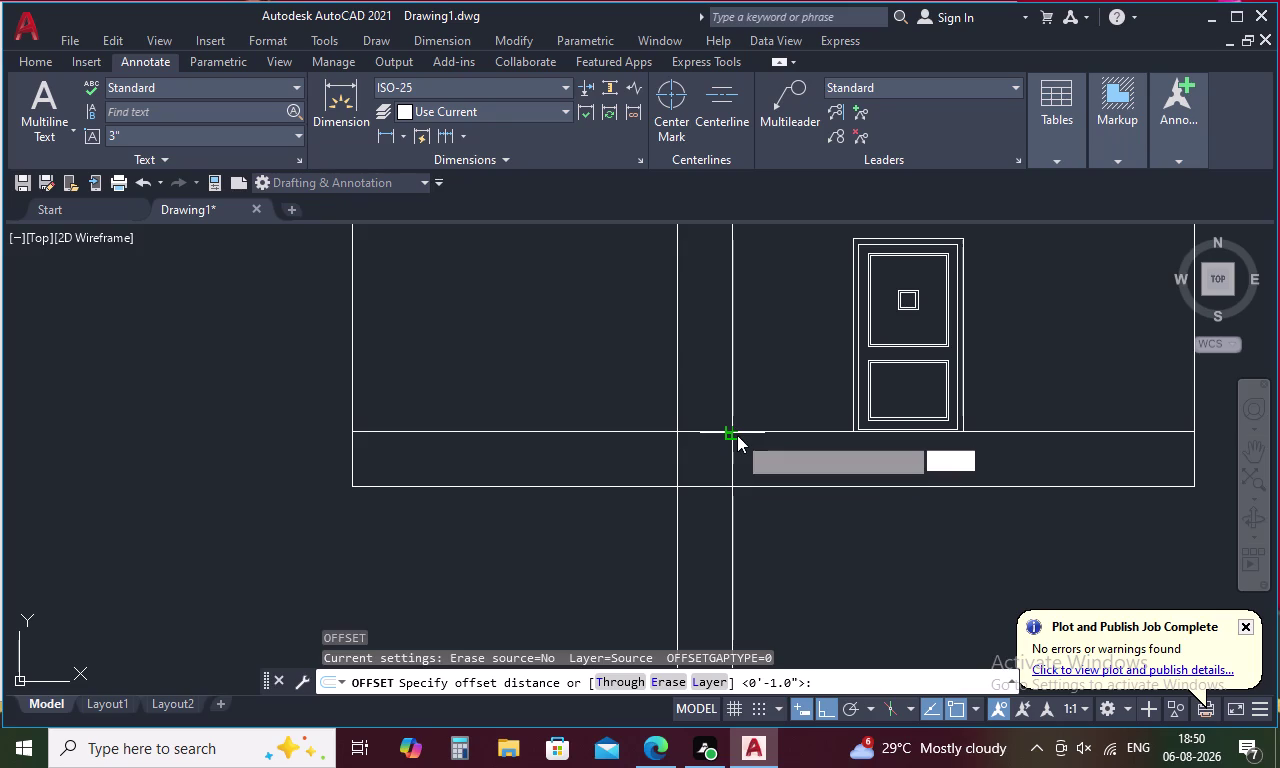
text(')
key(space)
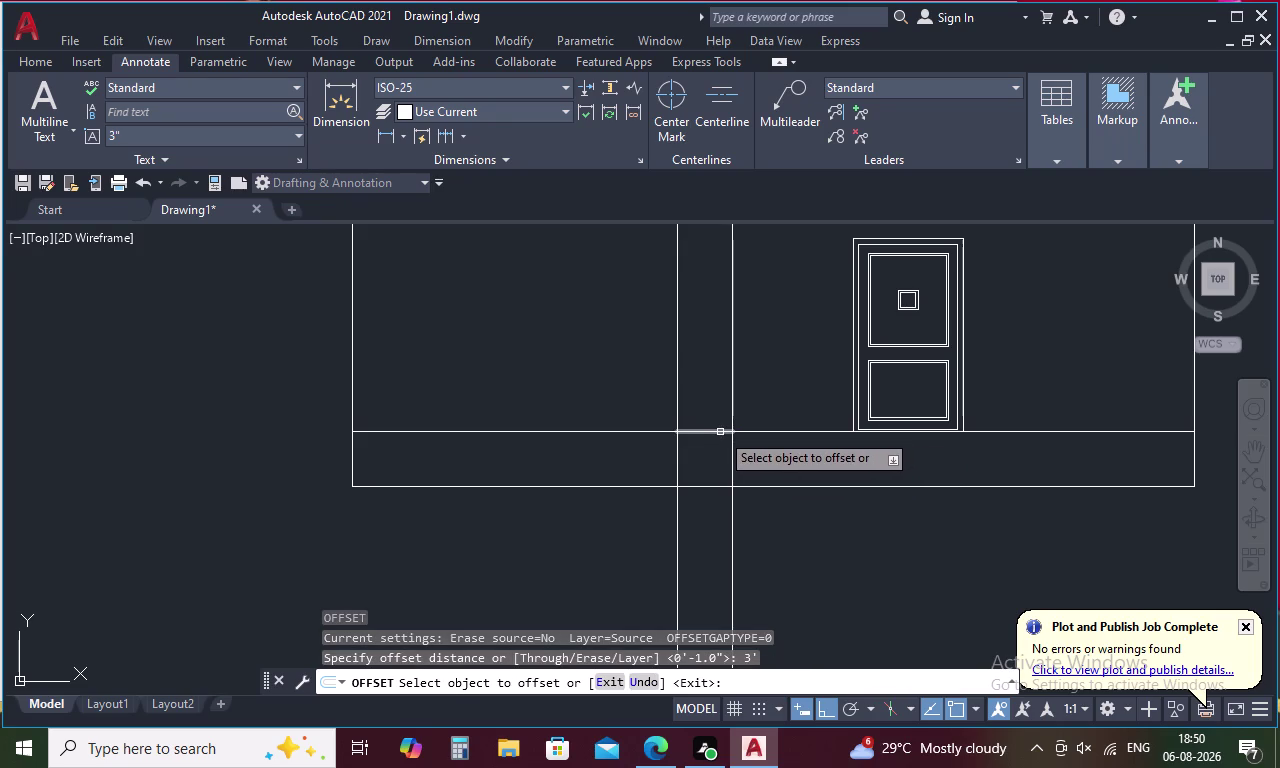
click(720, 432)
click(715, 397)
scroll(down, 3)
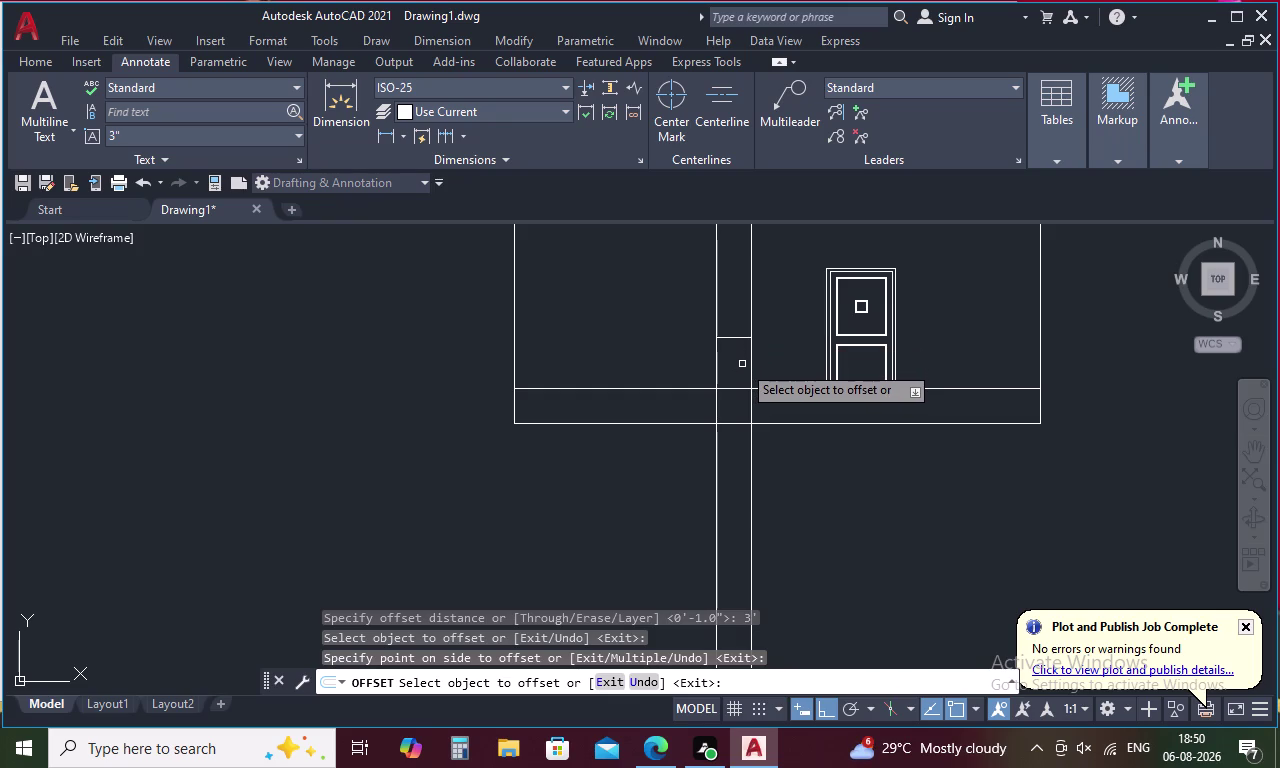
key(space)
Offset the new sill line 4' upward for the window head line.
key(space)
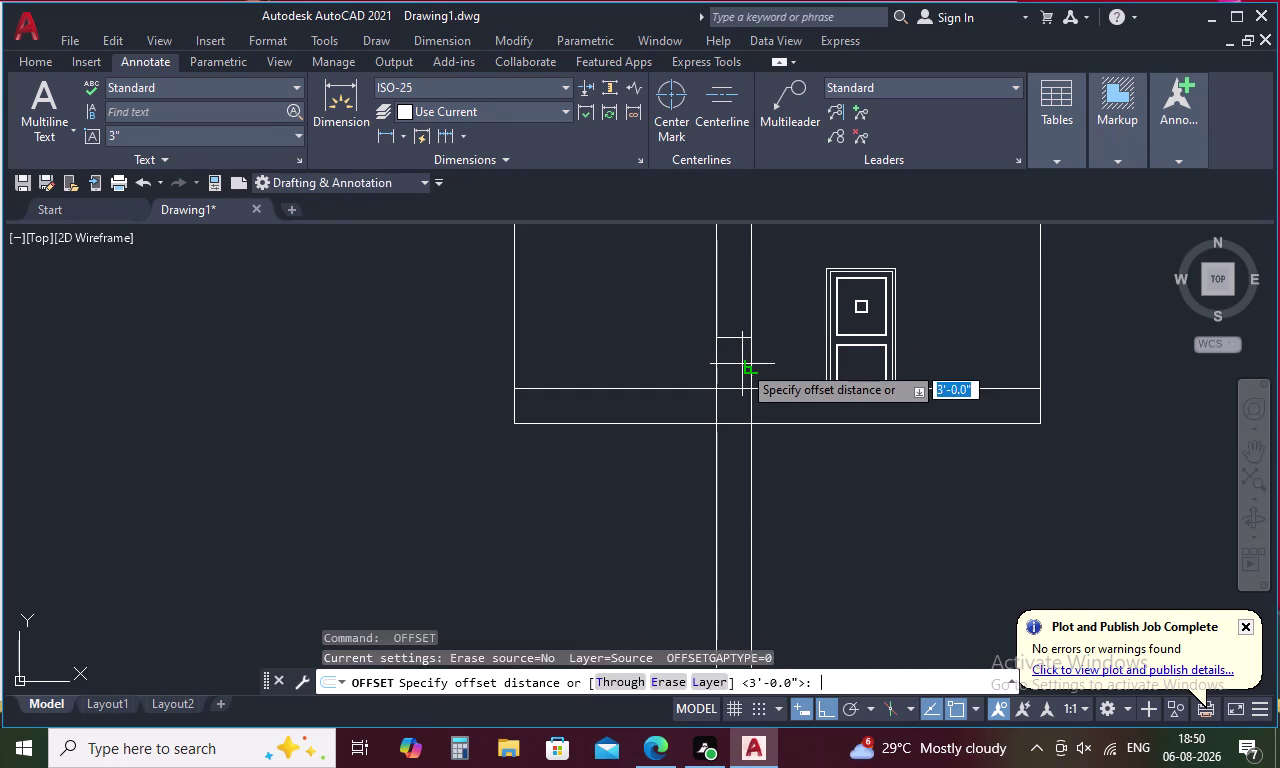
text(4')
key(space)
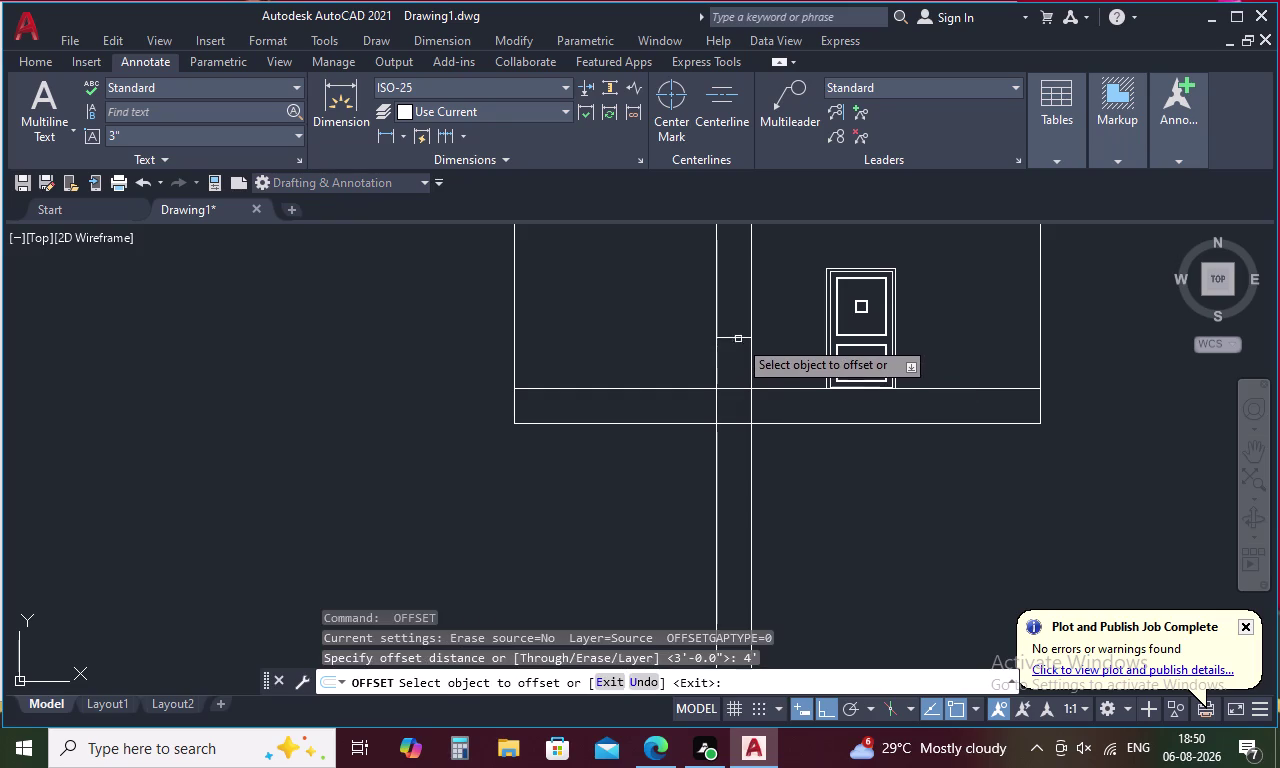
click(738, 338)
click(739, 296)
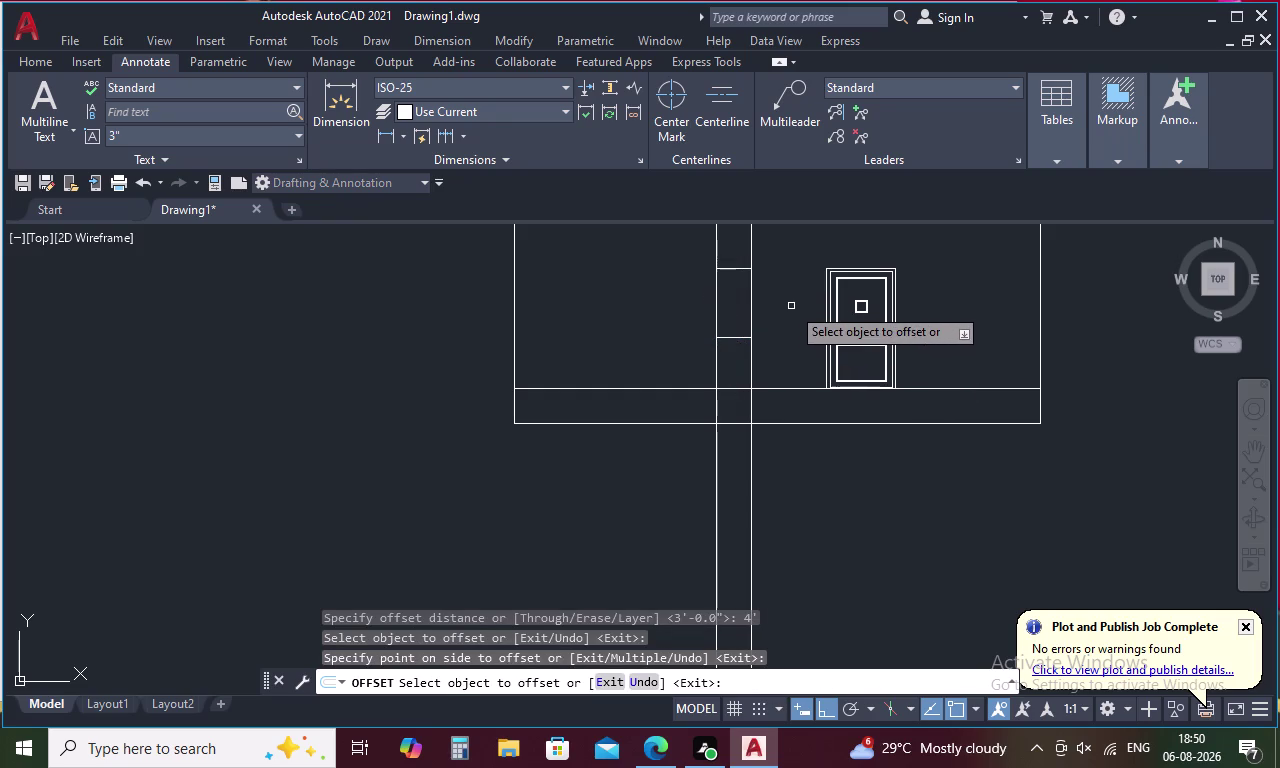
key(Escape)
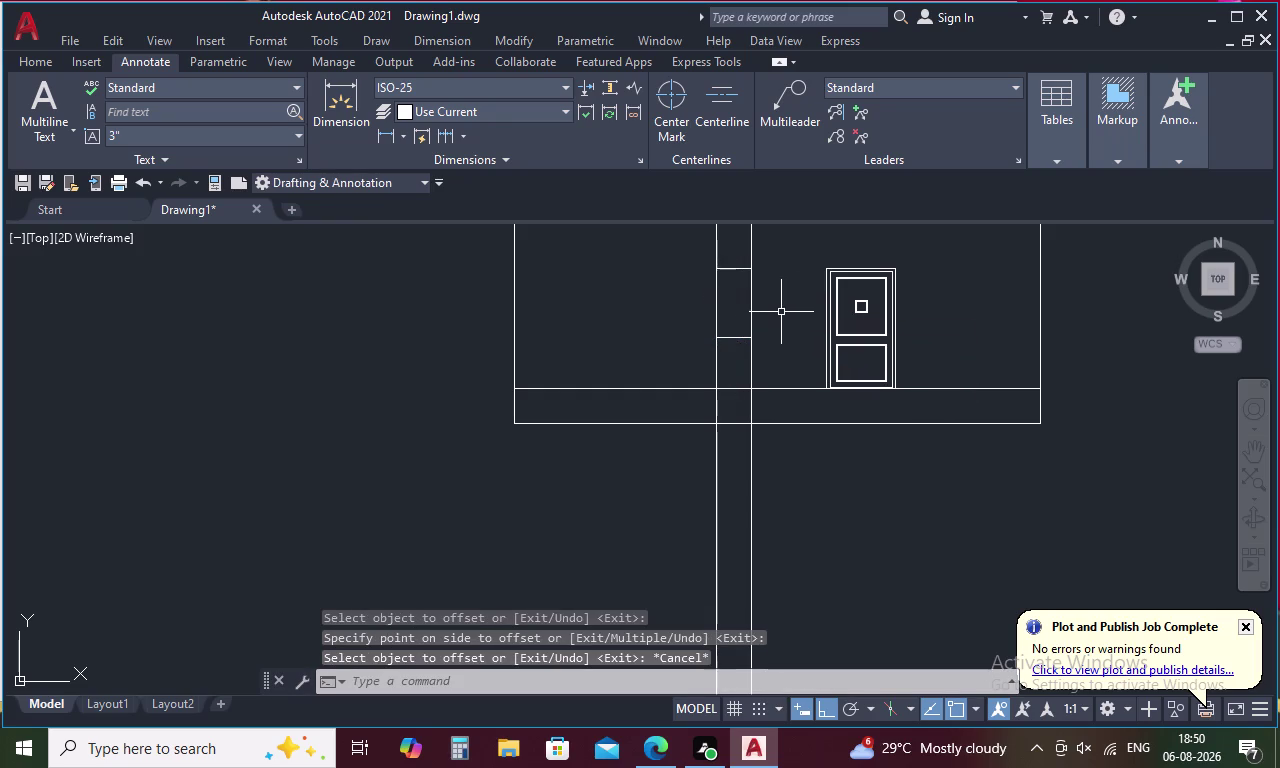
drag(771, 299, 698, 300)
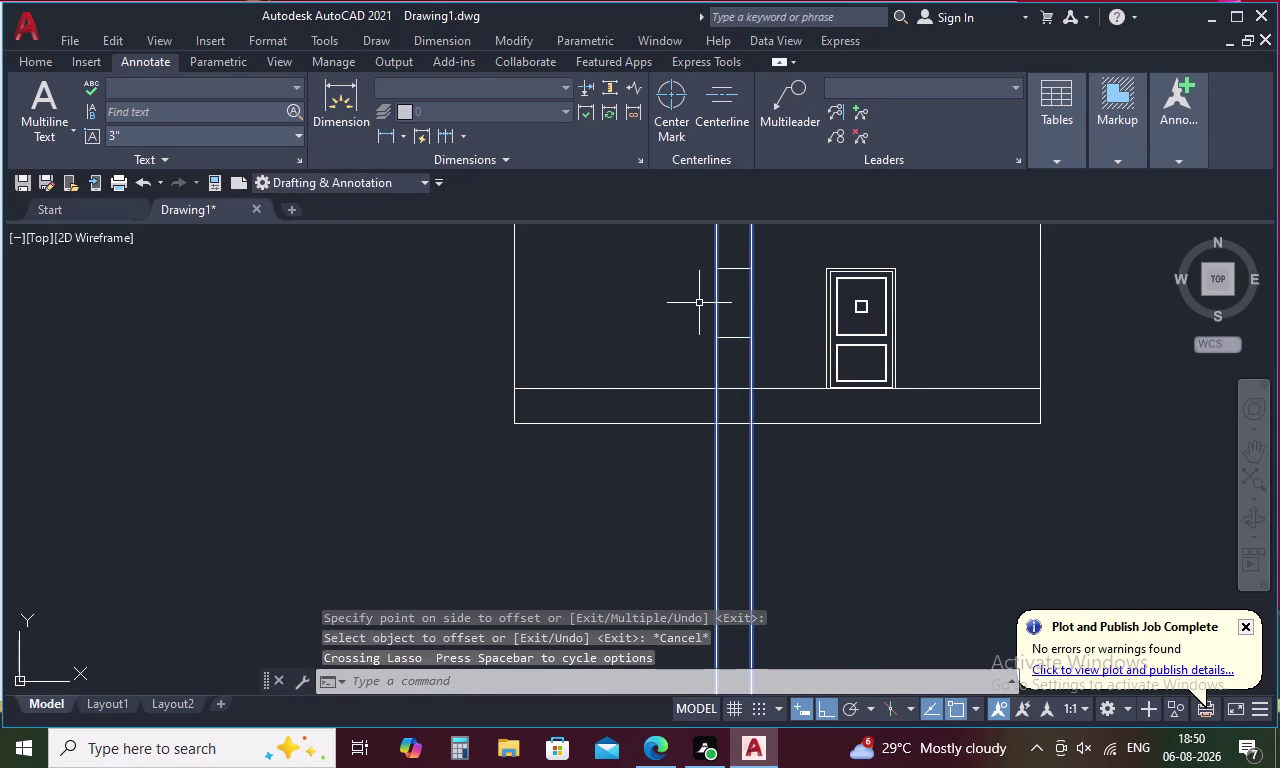
Erase the construction lines and draw the window's left and right vertical sides.
key(Delete)
text(L)
key(space)
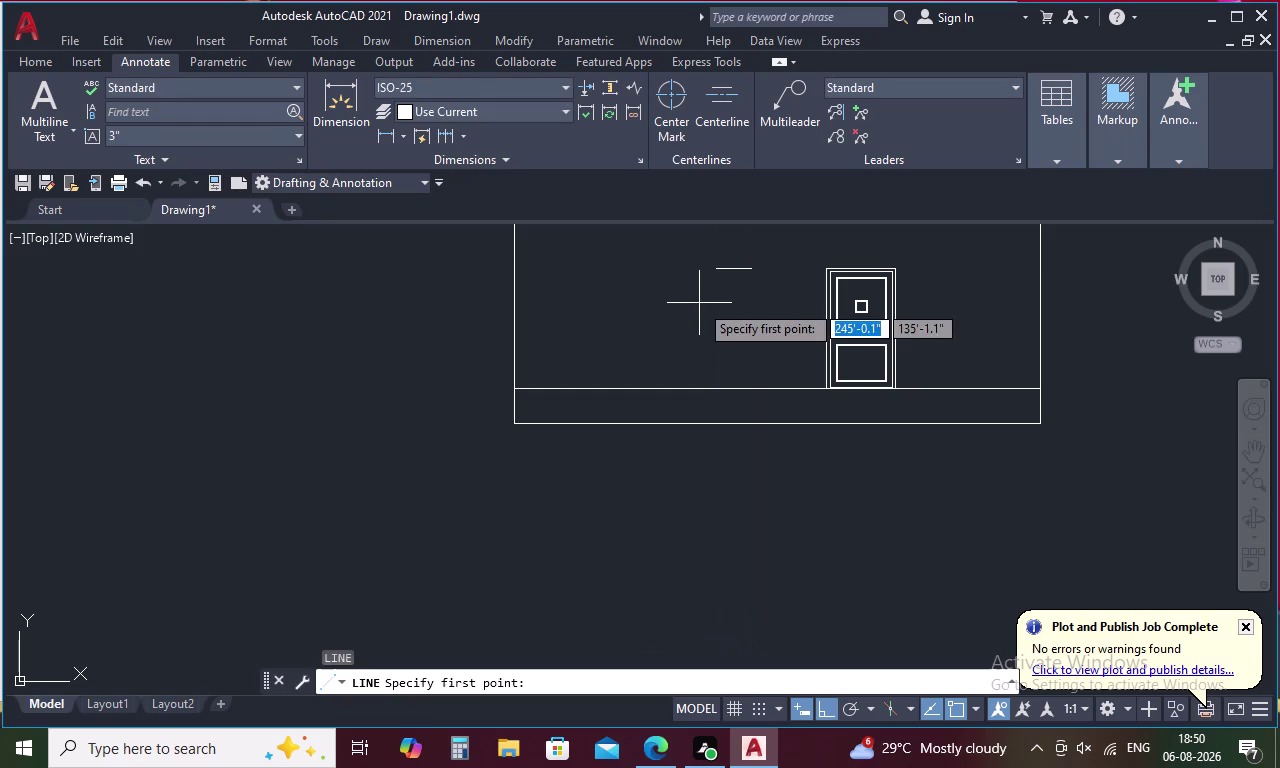
click(717, 270)
click(714, 339)
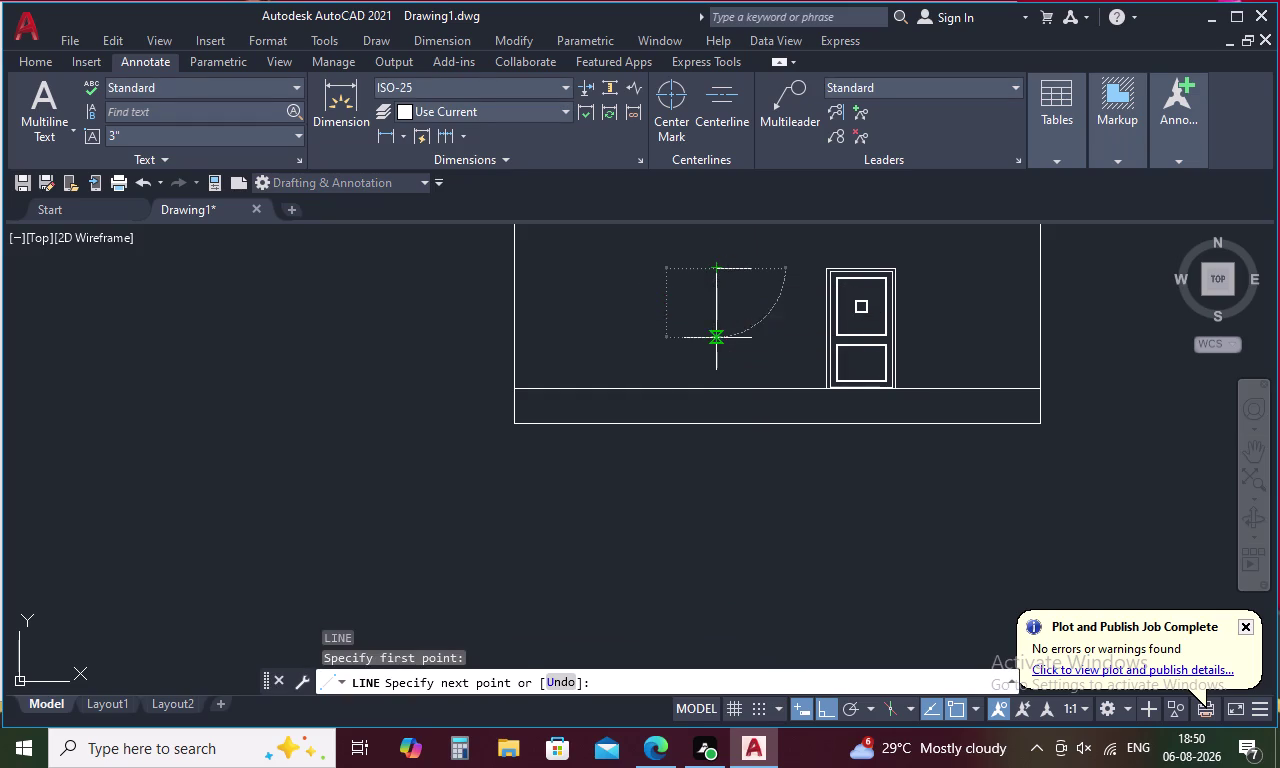
key(space)
key(space)
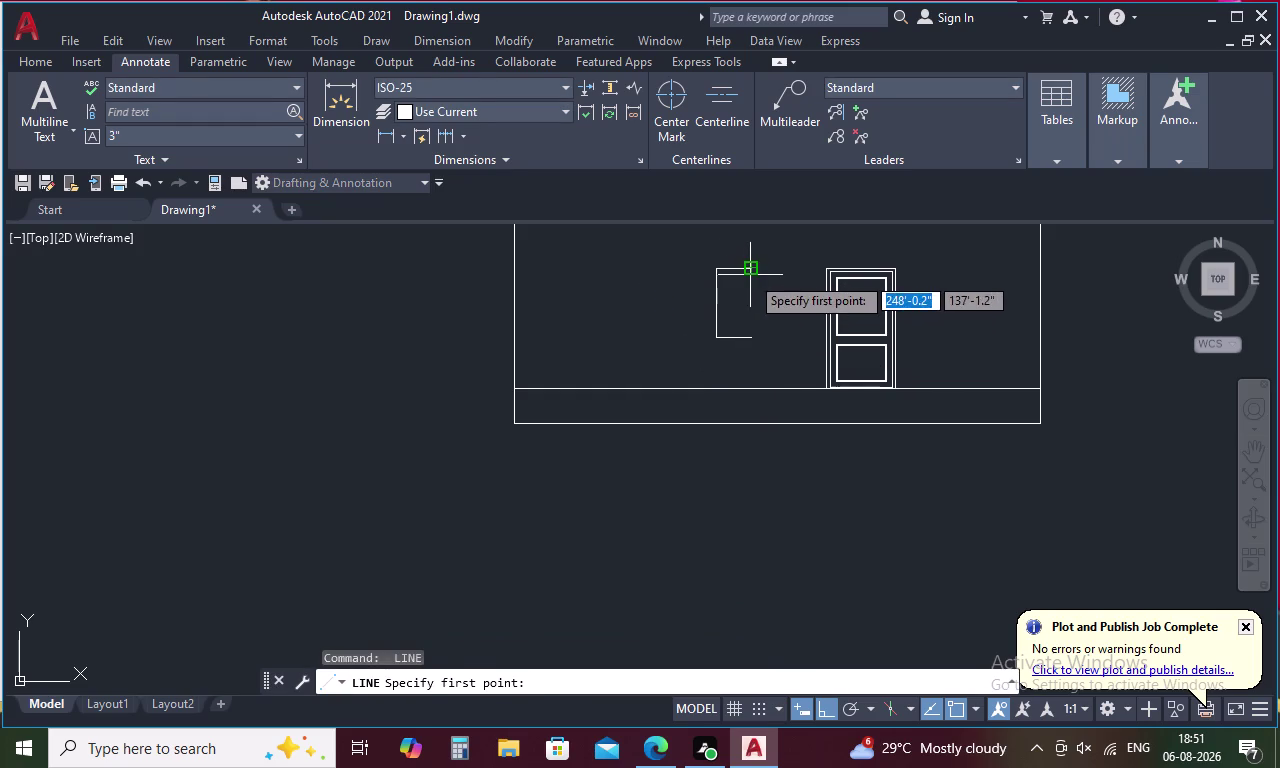
click(750, 274)
click(755, 337)
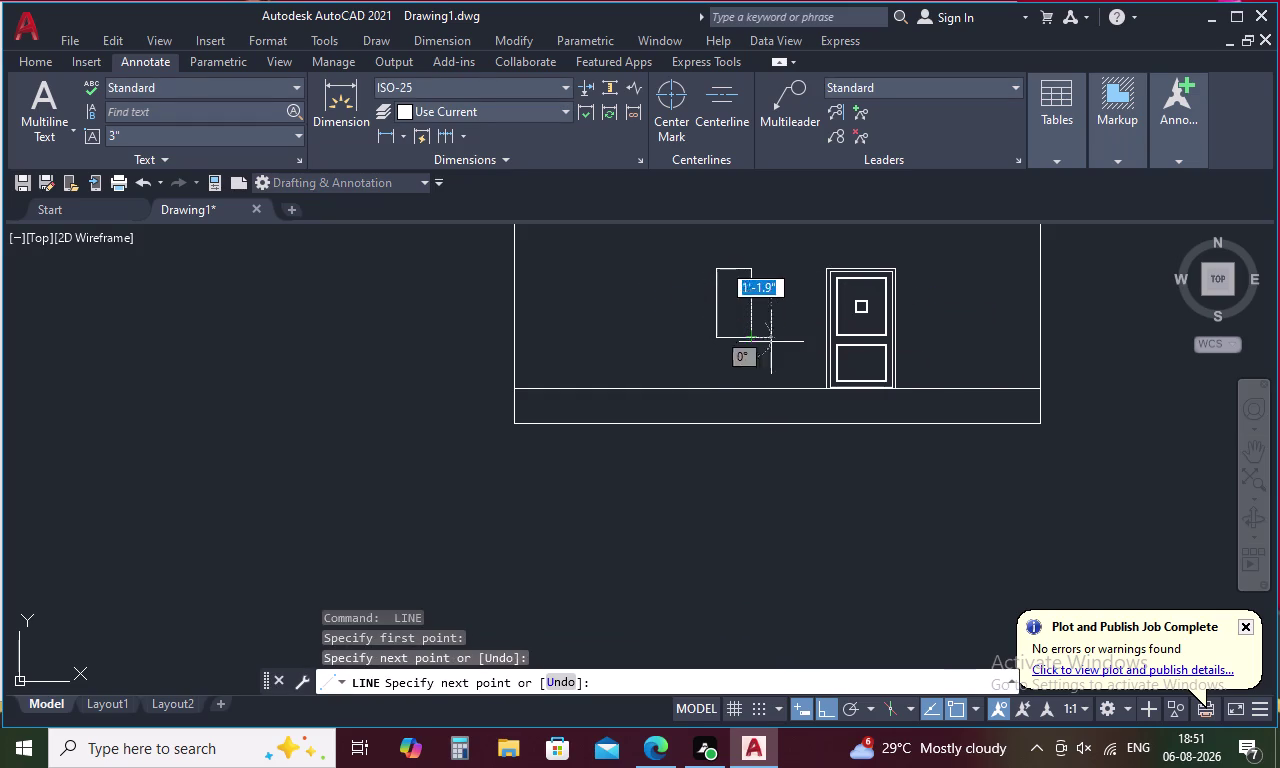
key(Escape)
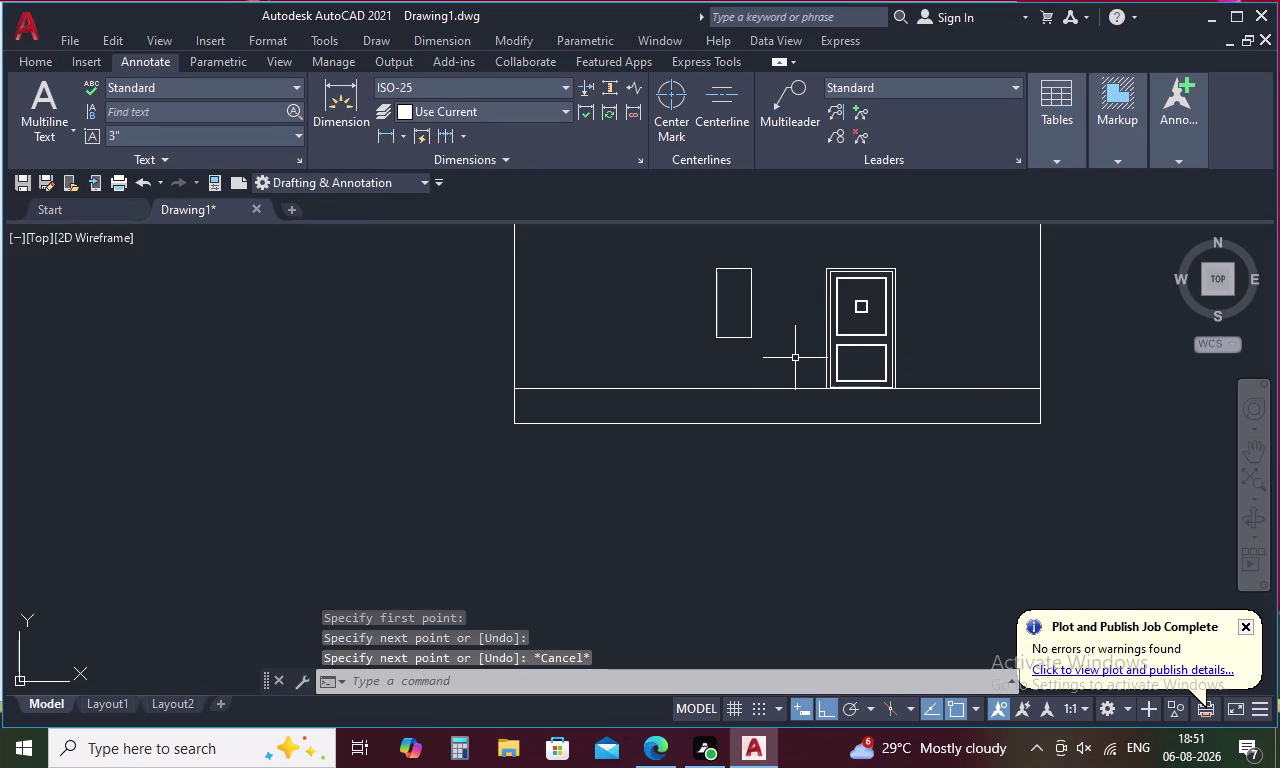
scroll(down, 3)
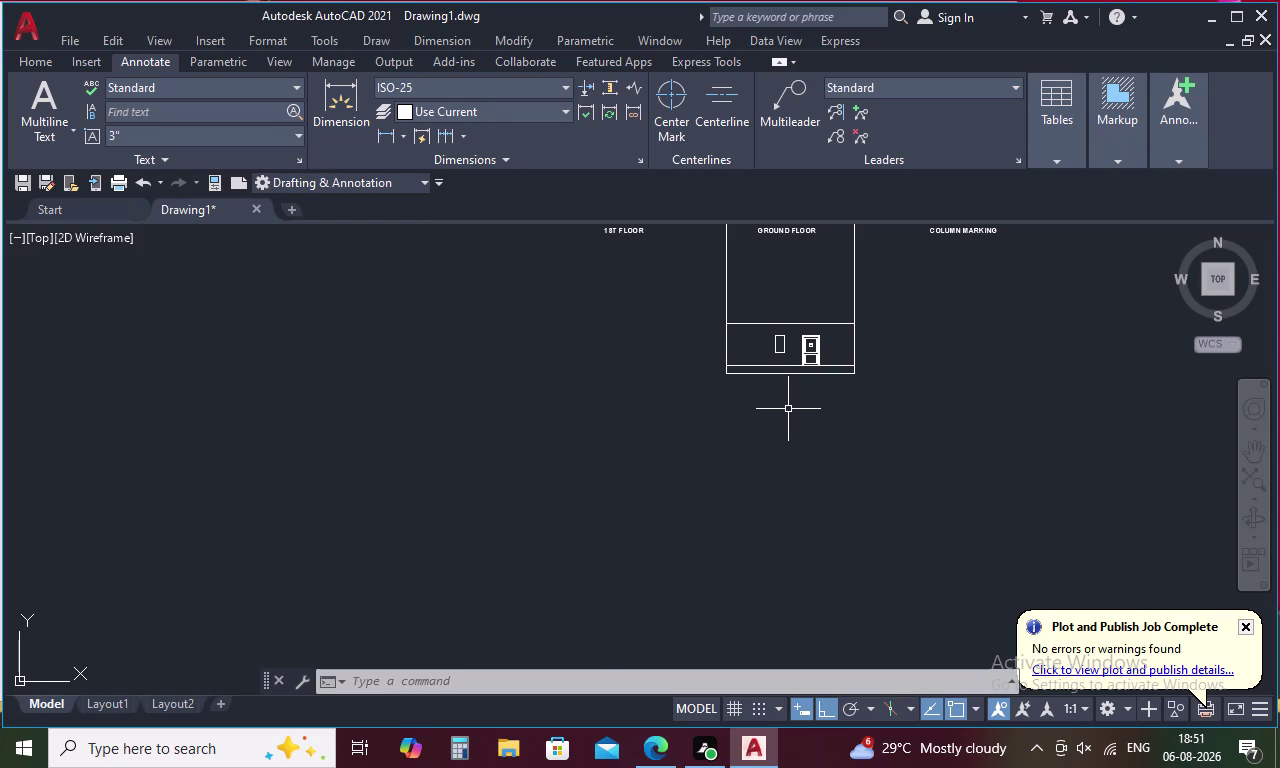
key(Escape)
scroll(up, 3)
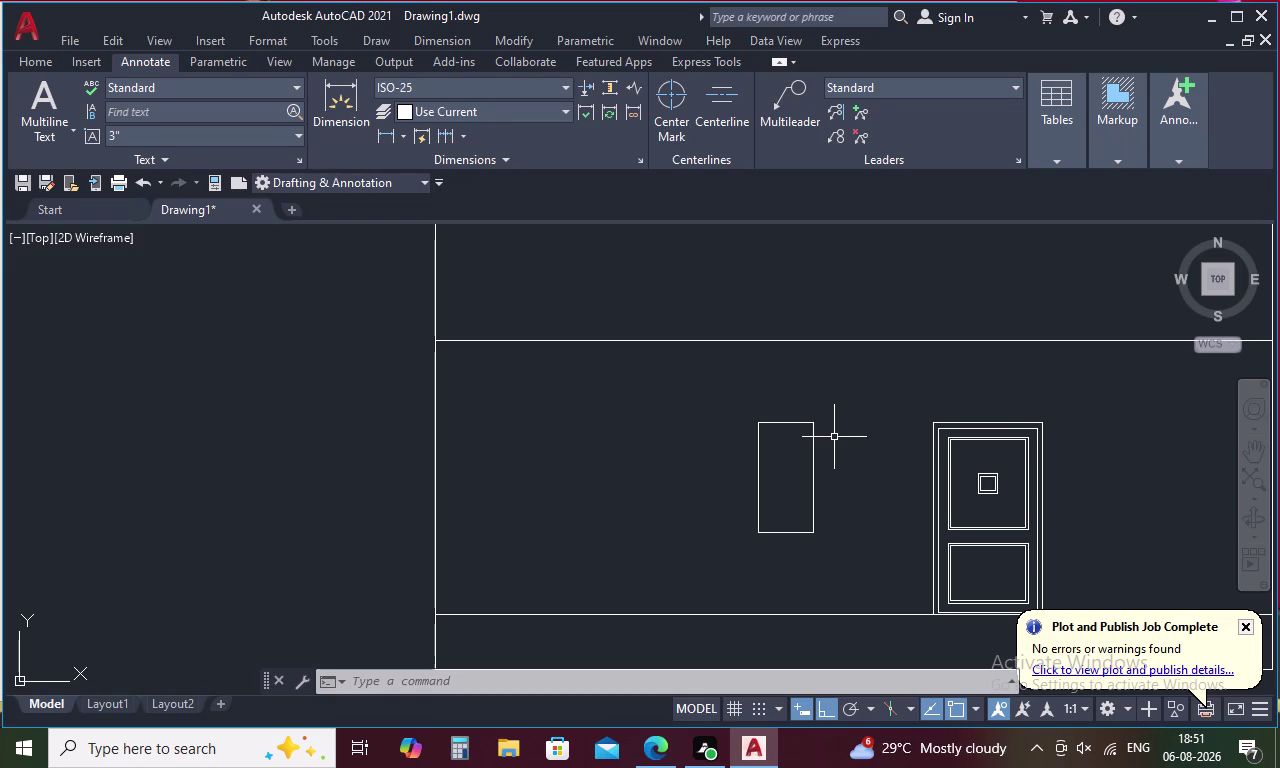
key(Escape)
scroll(down, 3)
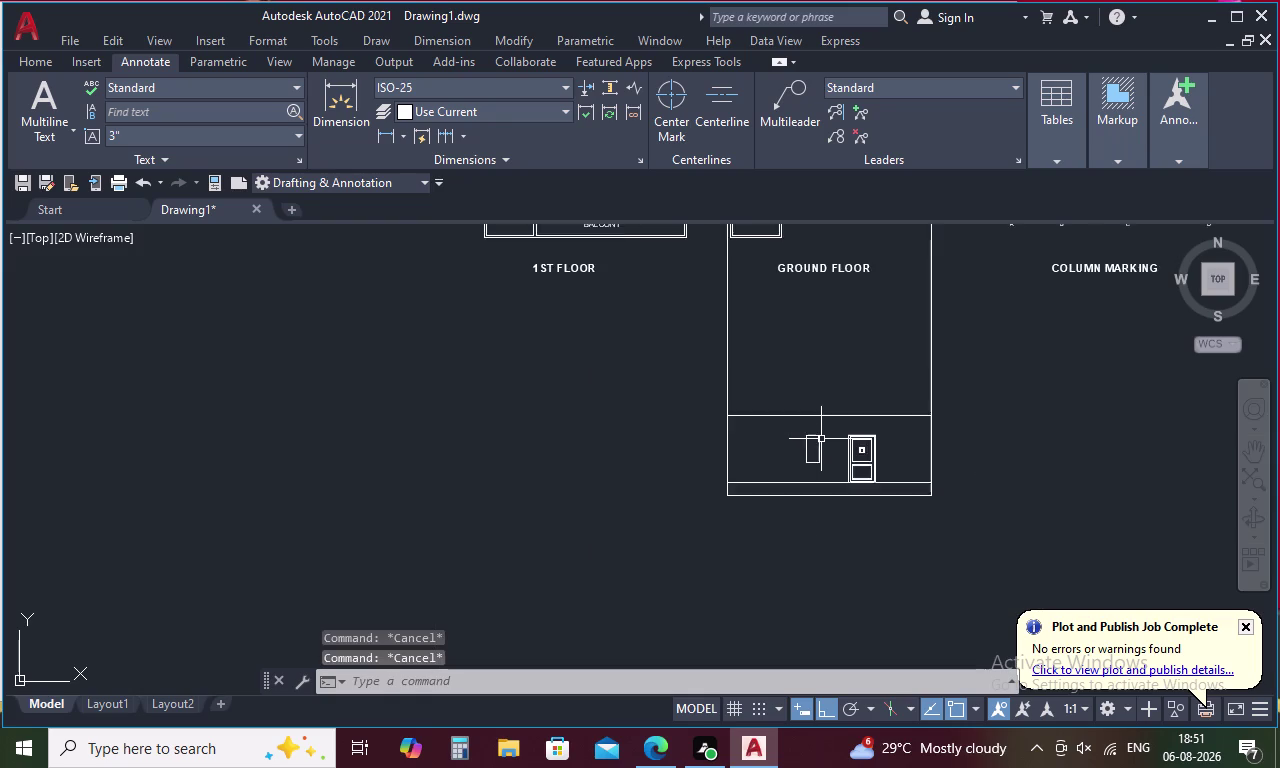
scroll(up, 3)
scroll(up, 3)
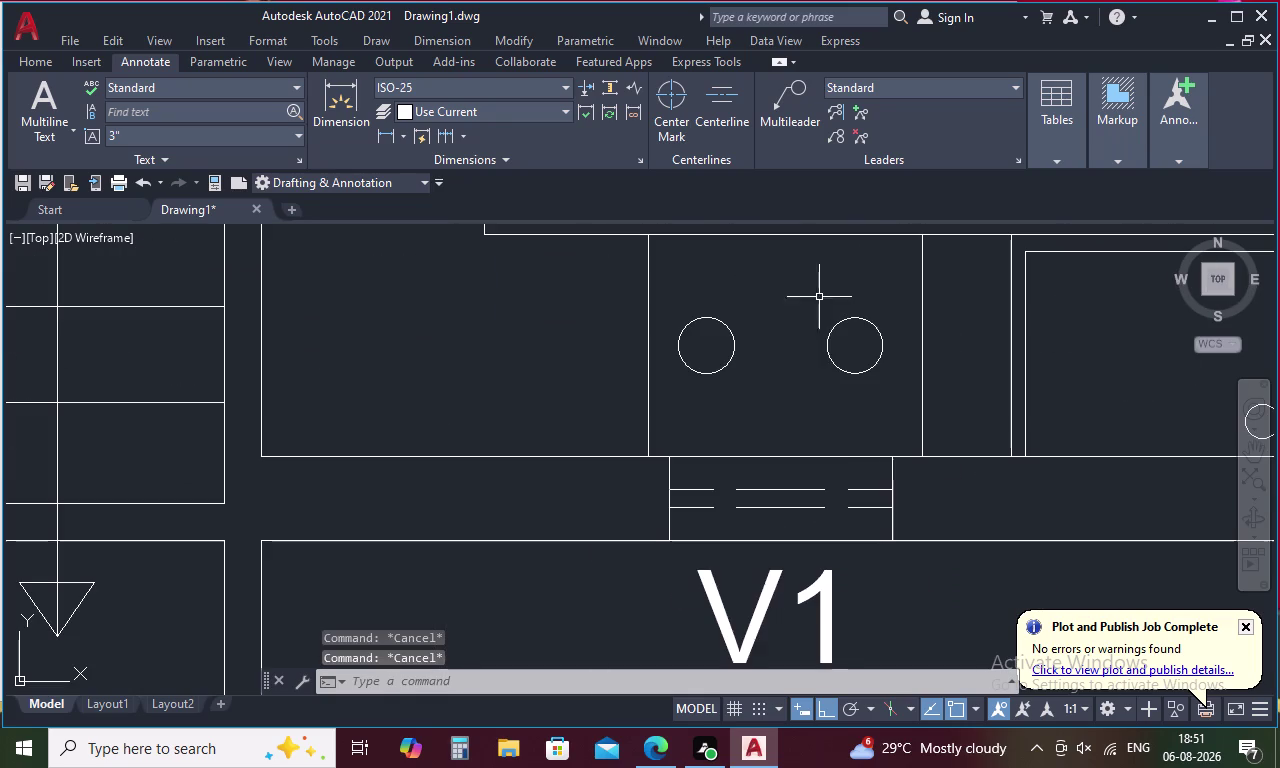
drag(926, 501, 572, 453)
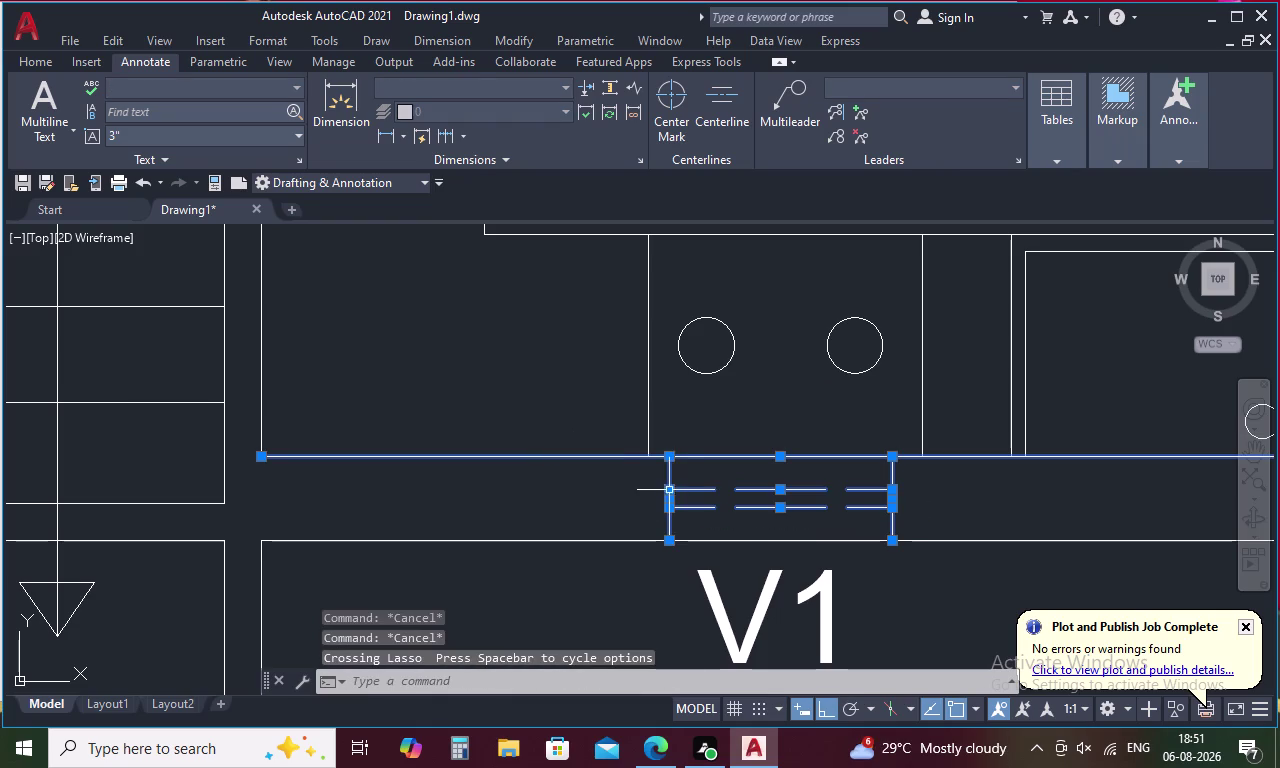
key(Escape)
drag(931, 511, 655, 475)
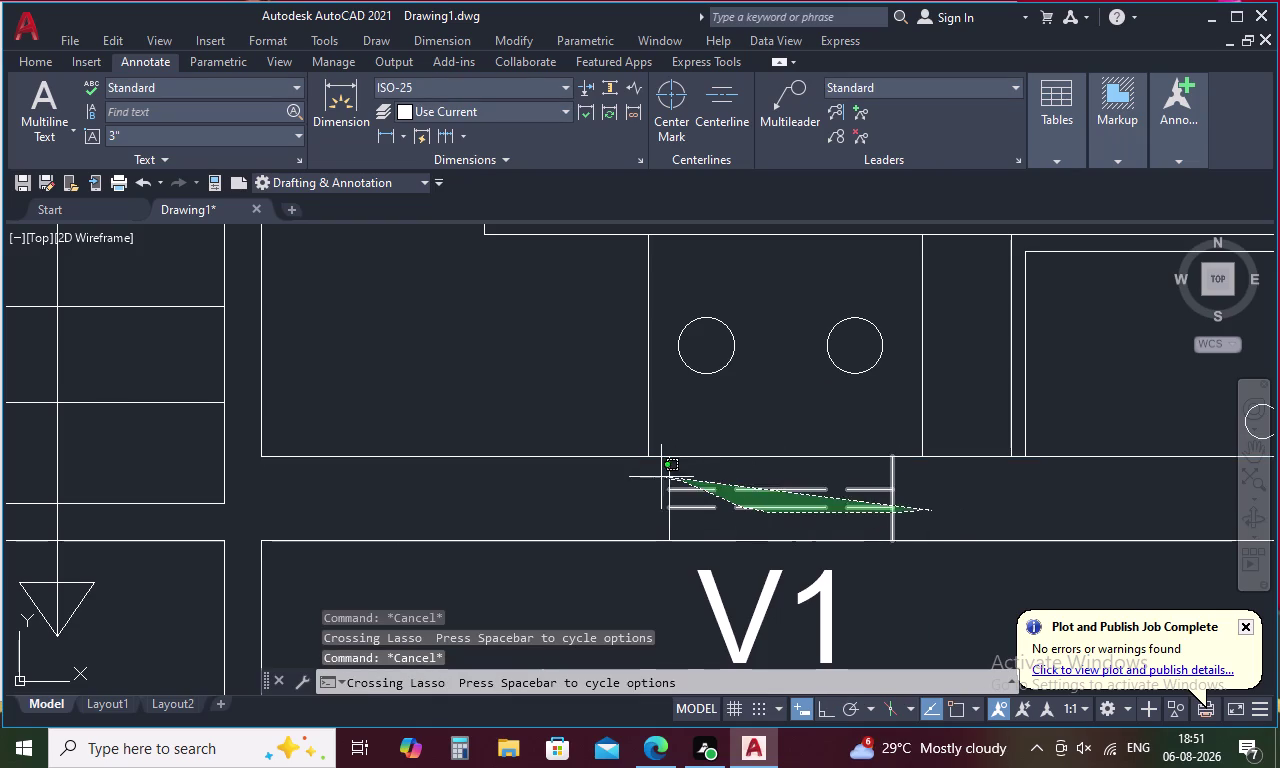
drag(655, 475, 628, 482)
key(Delete)
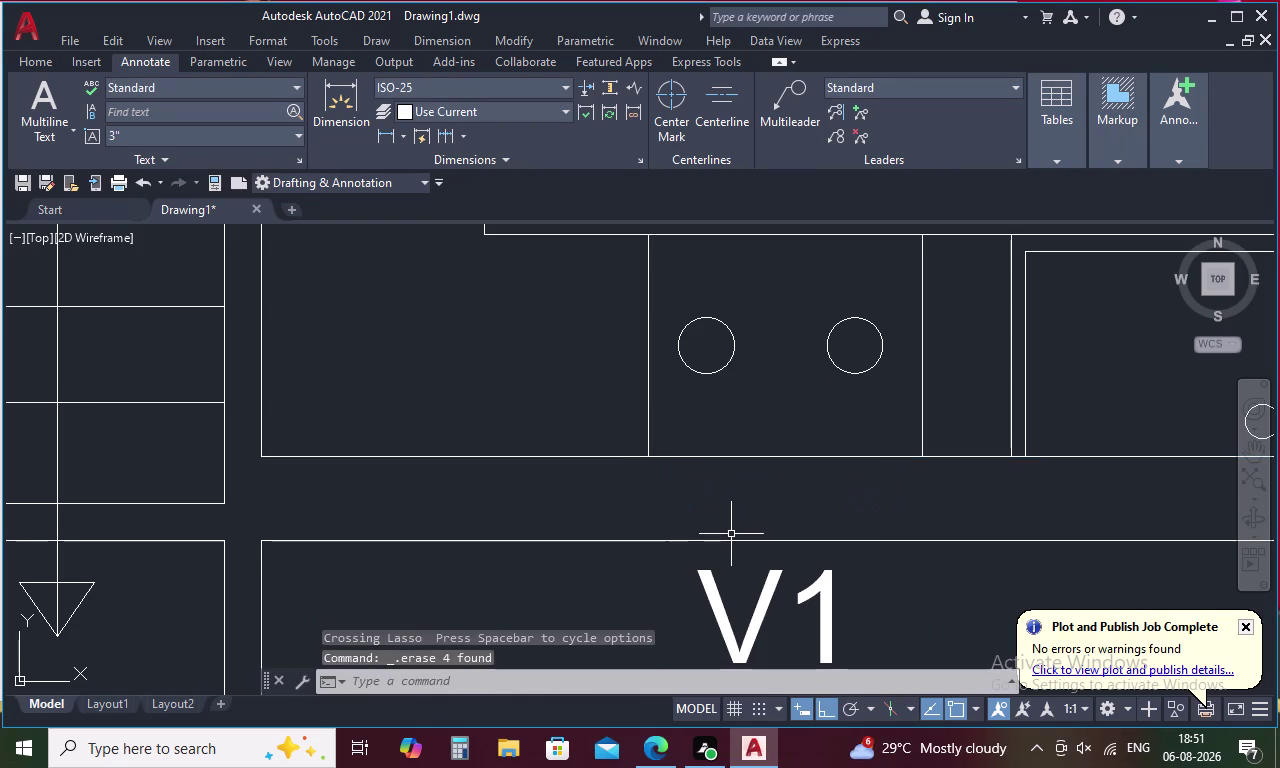
scroll(down, 3)
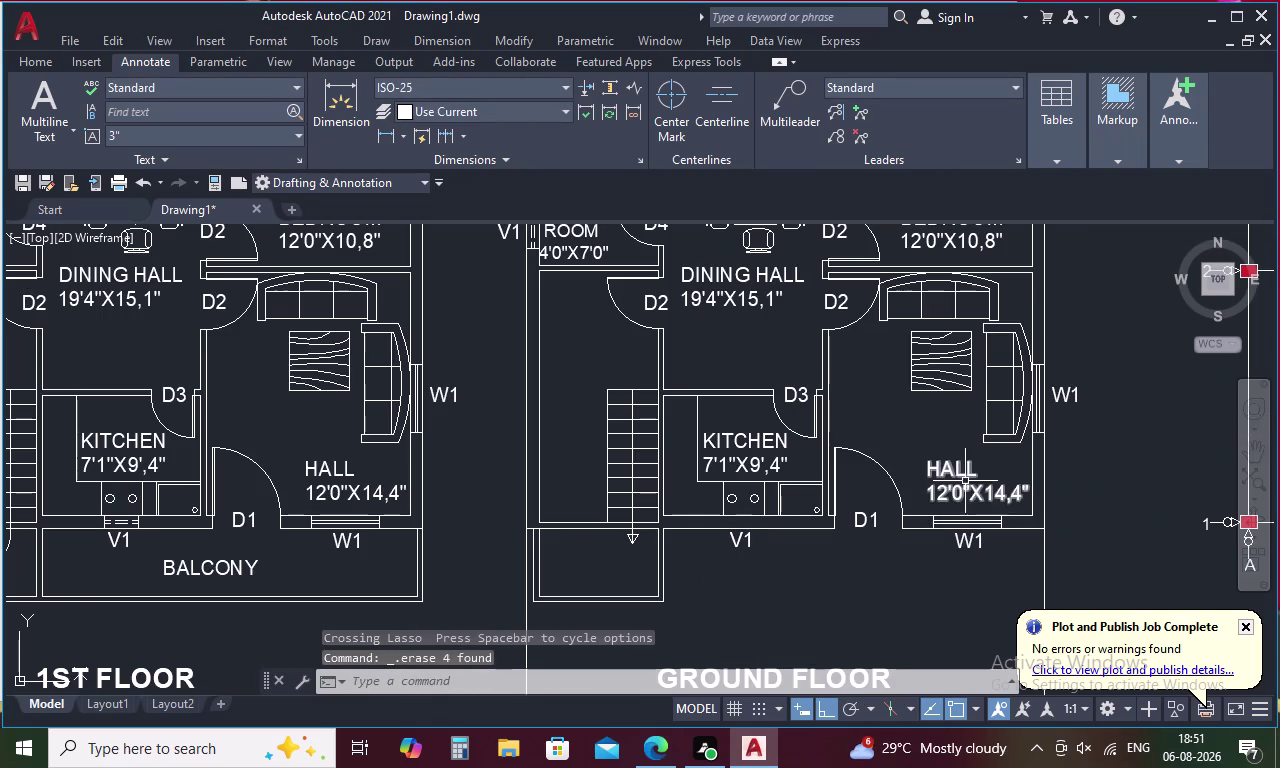
middle_drag(766, 352, 747, 454)
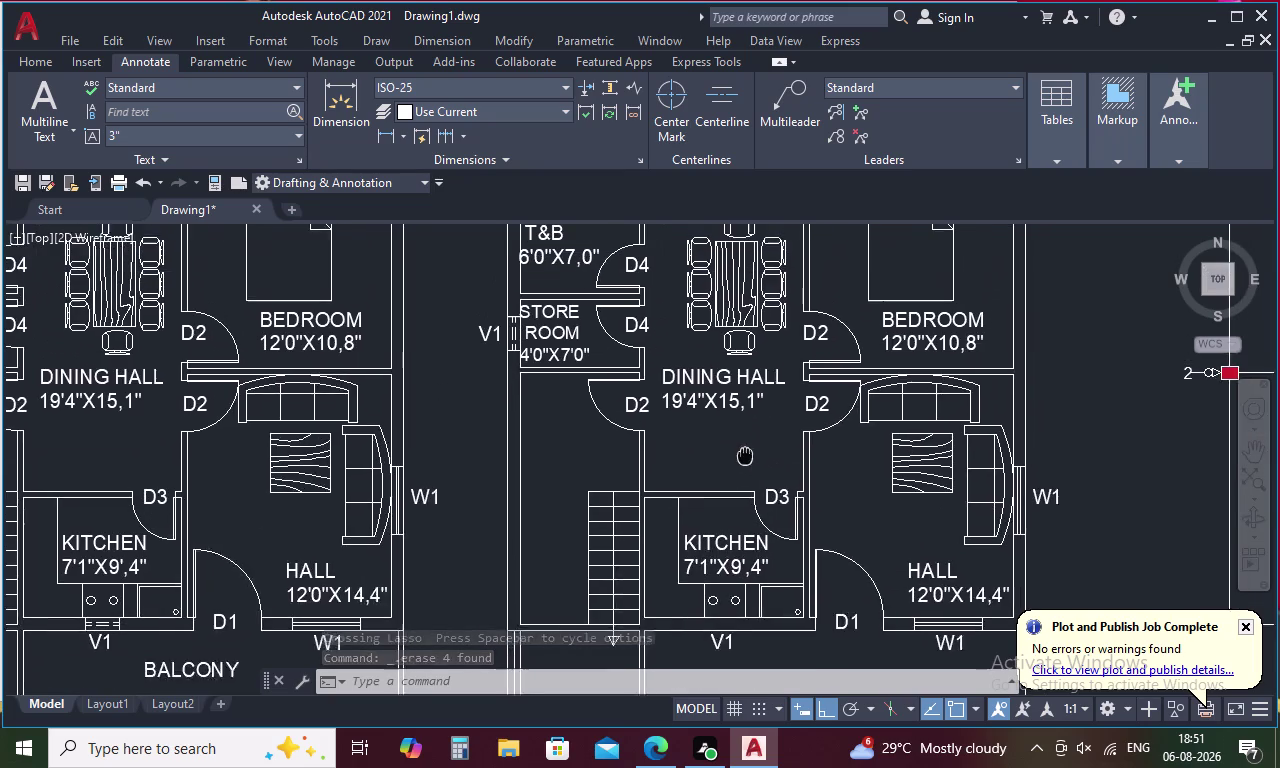
middle_drag(747, 454, 746, 513)
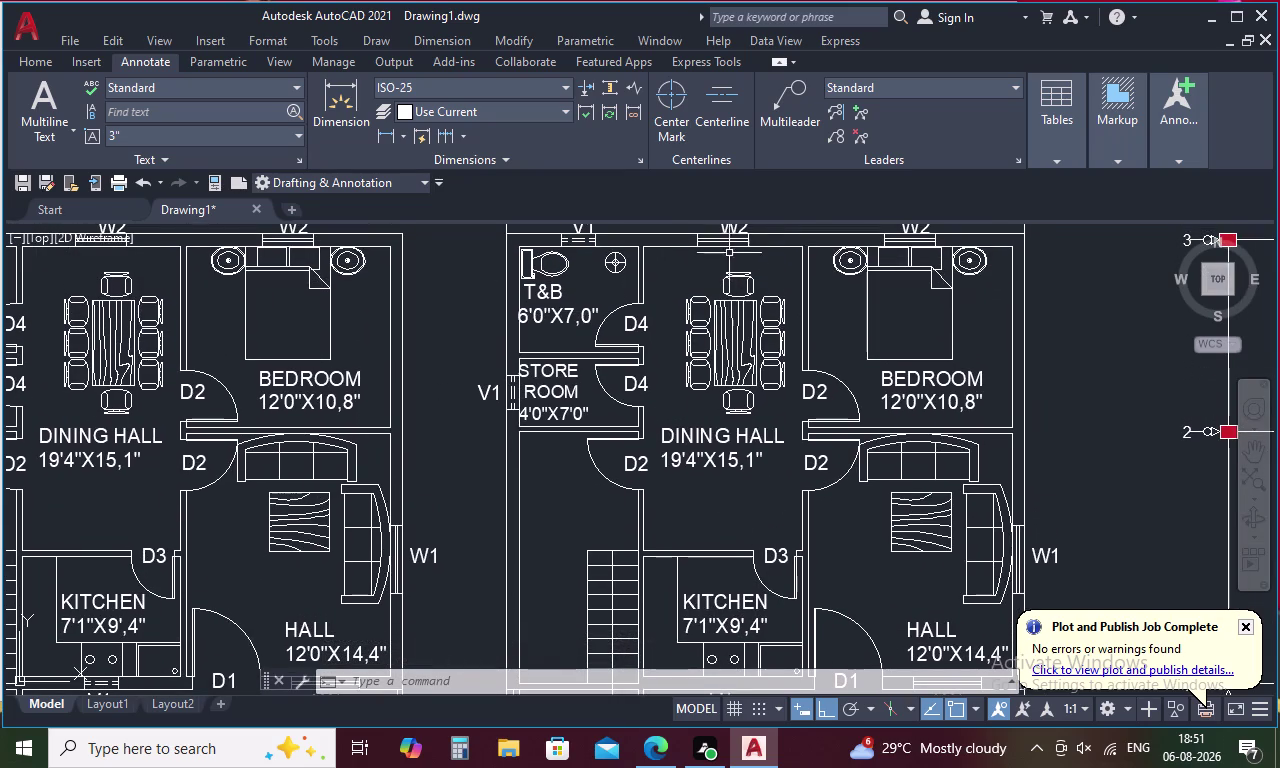
scroll(up, 3)
scroll(up, 3)
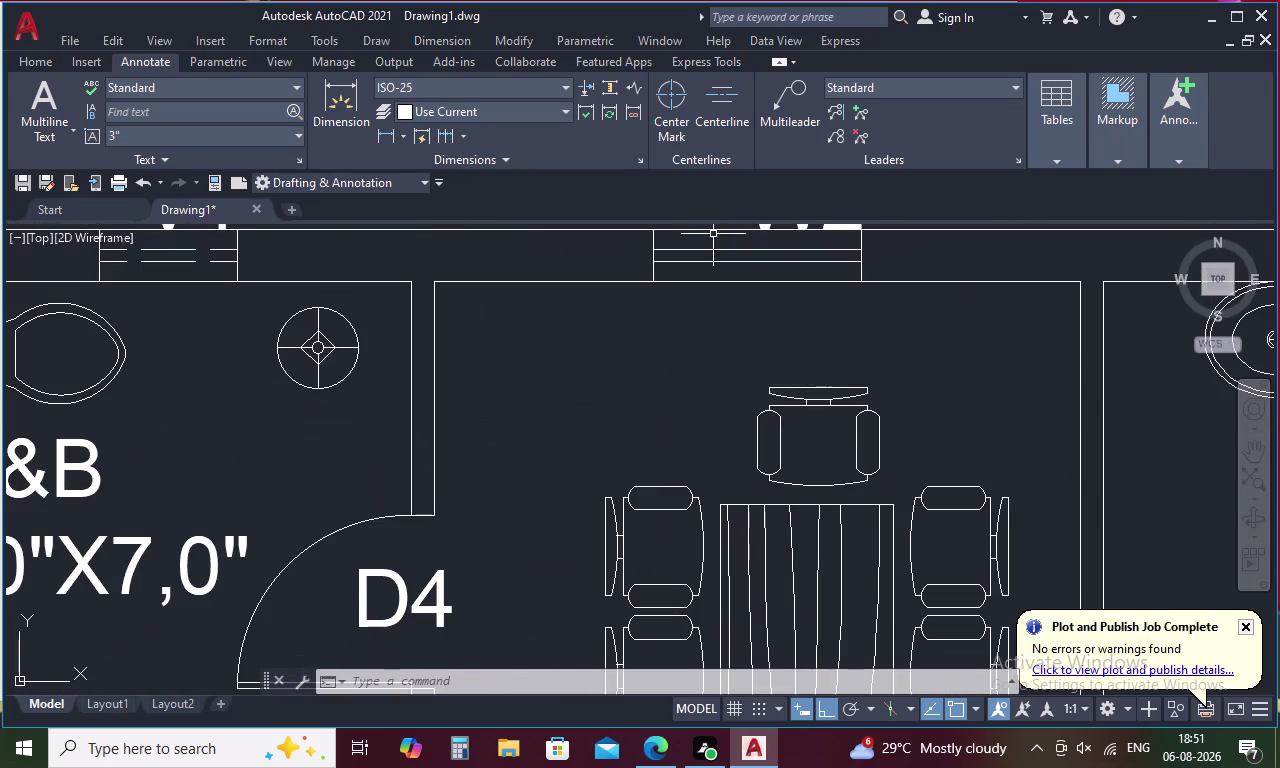
scroll(up, 3)
middle_drag(713, 227, 711, 348)
scroll(up, 3)
middle_drag(1013, 479, 815, 412)
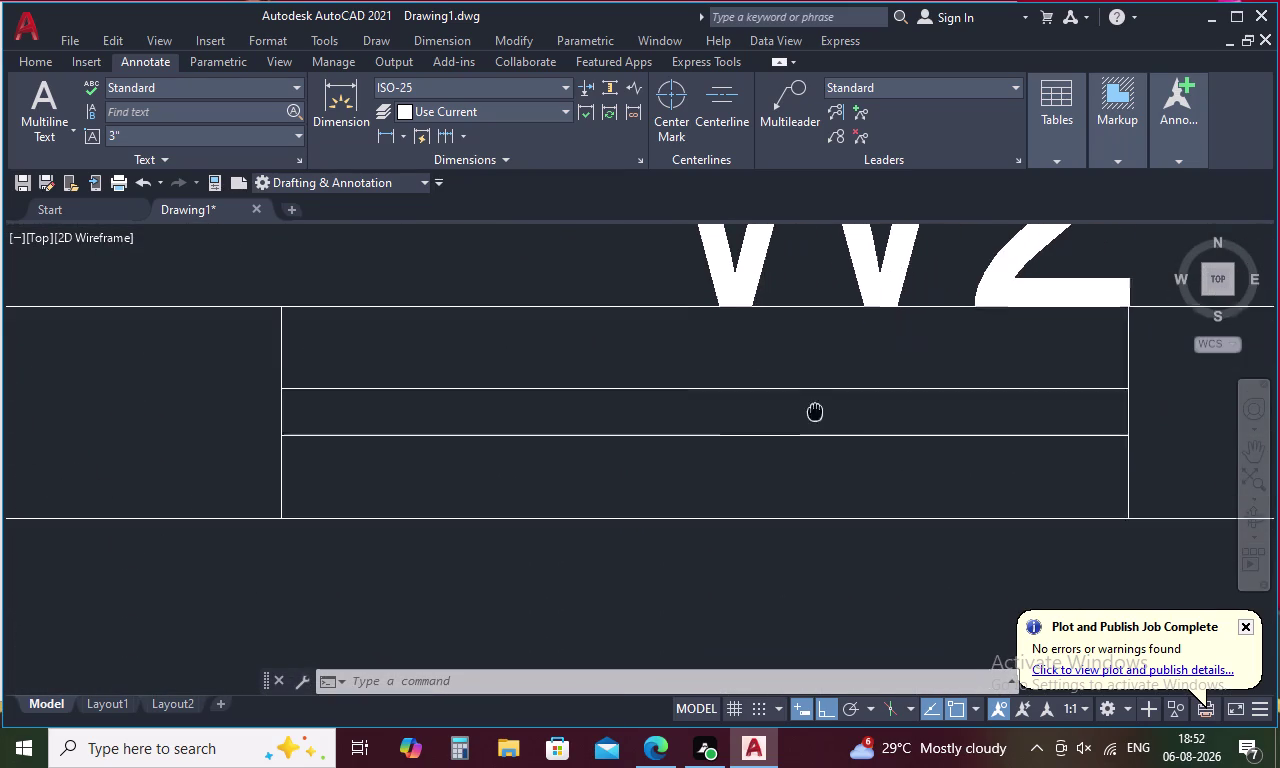
Select all the W2 window lines and copy them from a picked base point.
middle_drag(815, 412, 805, 407)
drag(1108, 363, 218, 366)
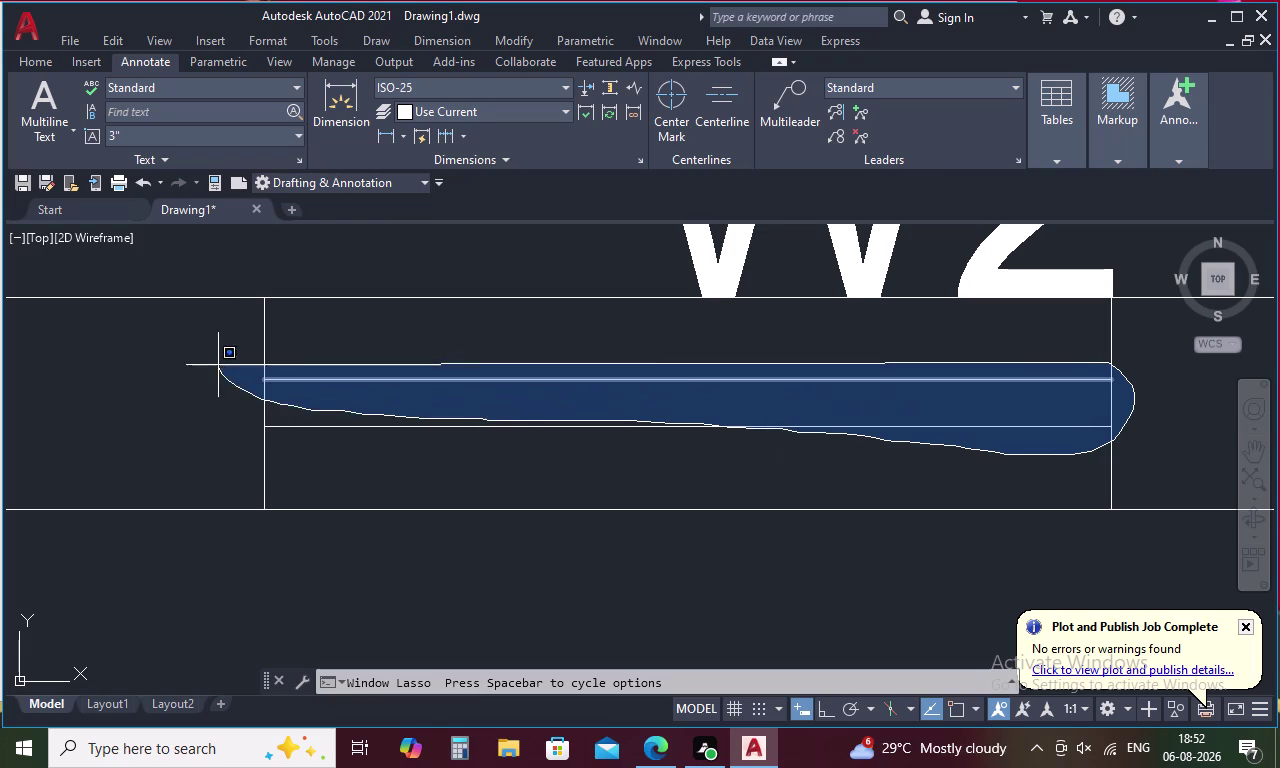
drag(218, 366, 215, 352)
drag(1128, 433, 914, 477)
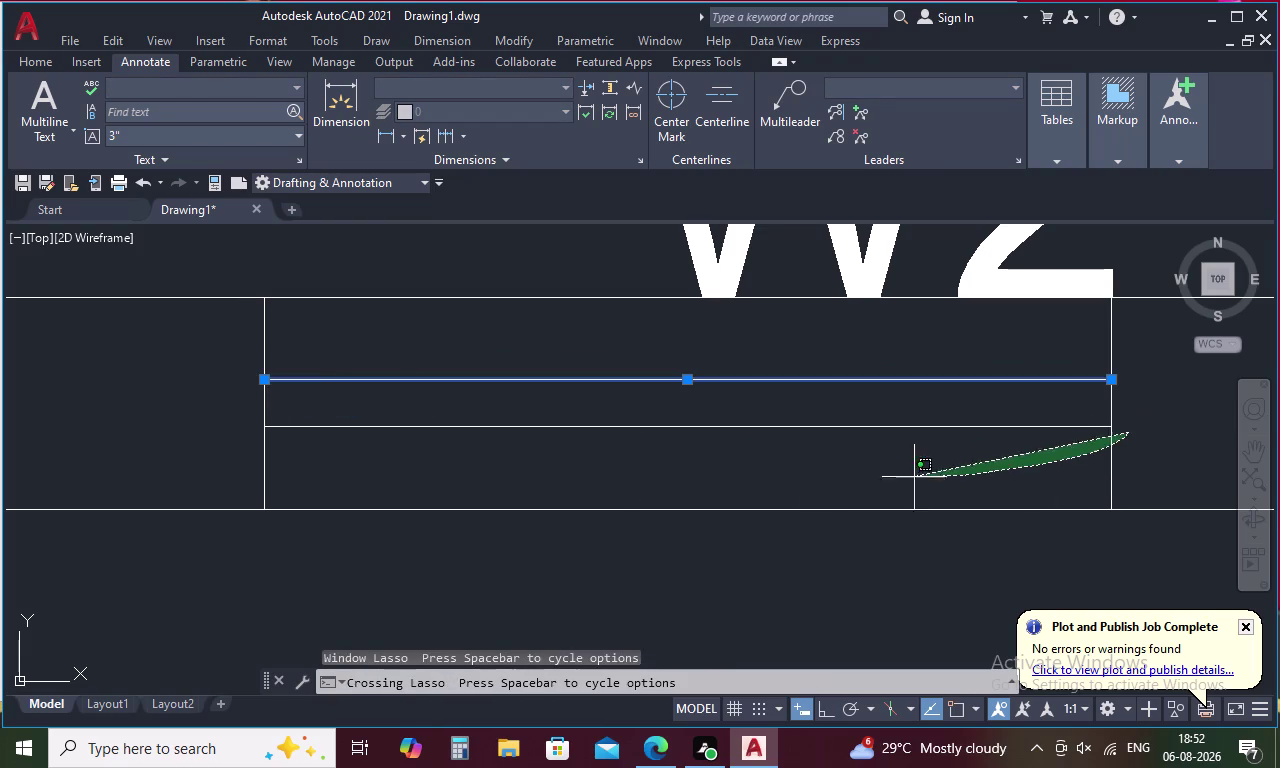
drag(914, 477, 131, 379)
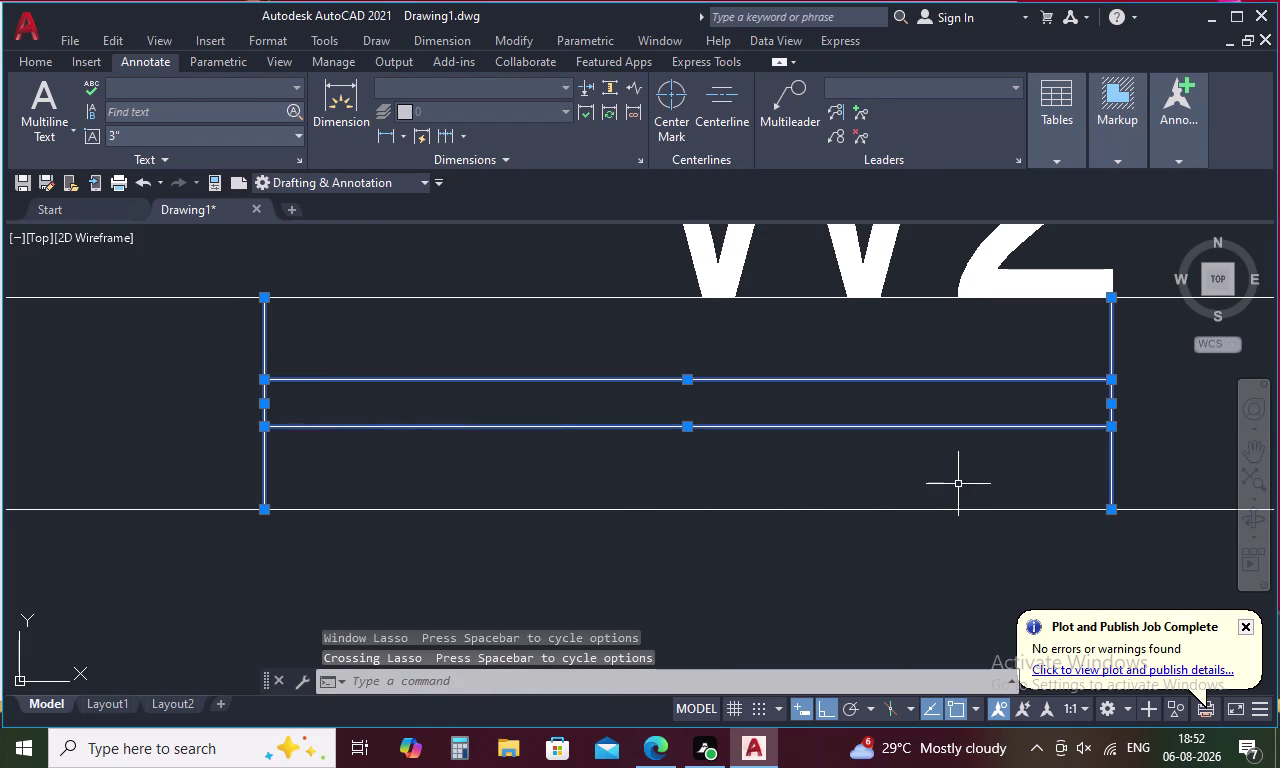
right_click(958, 484)
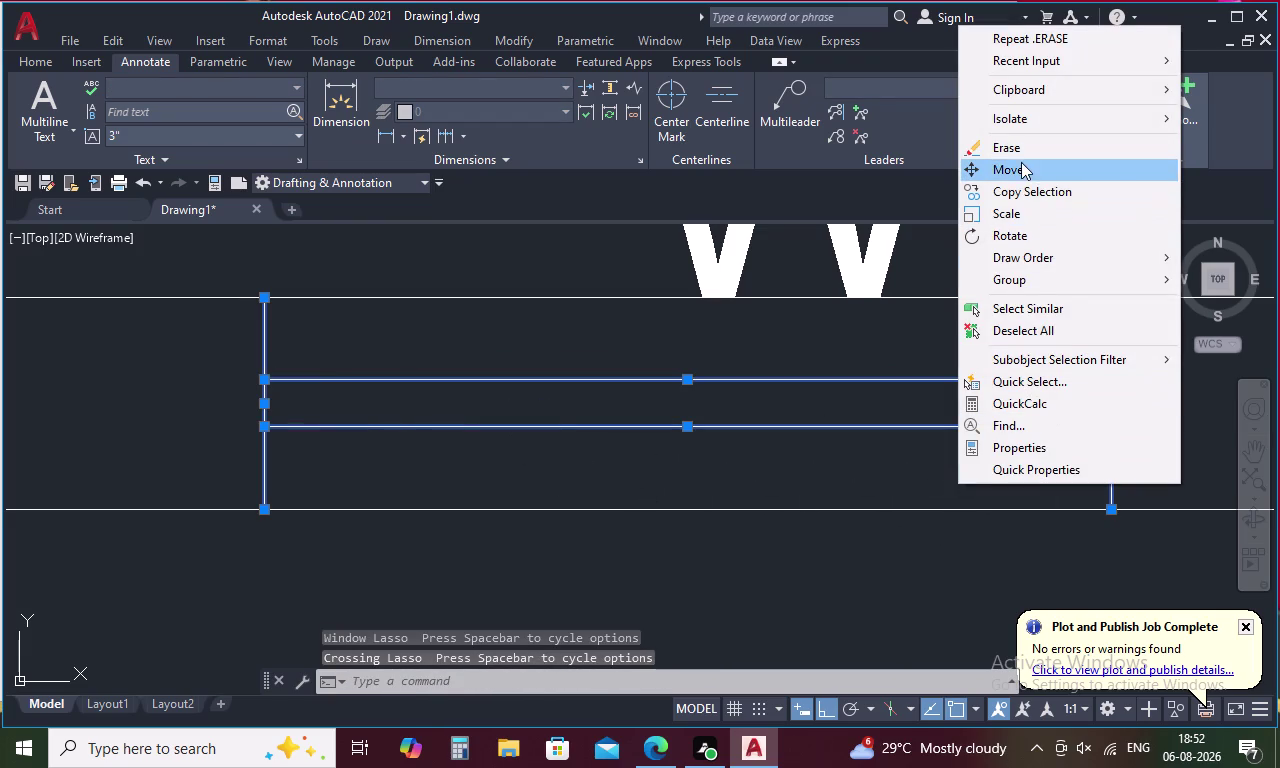
click(1033, 188)
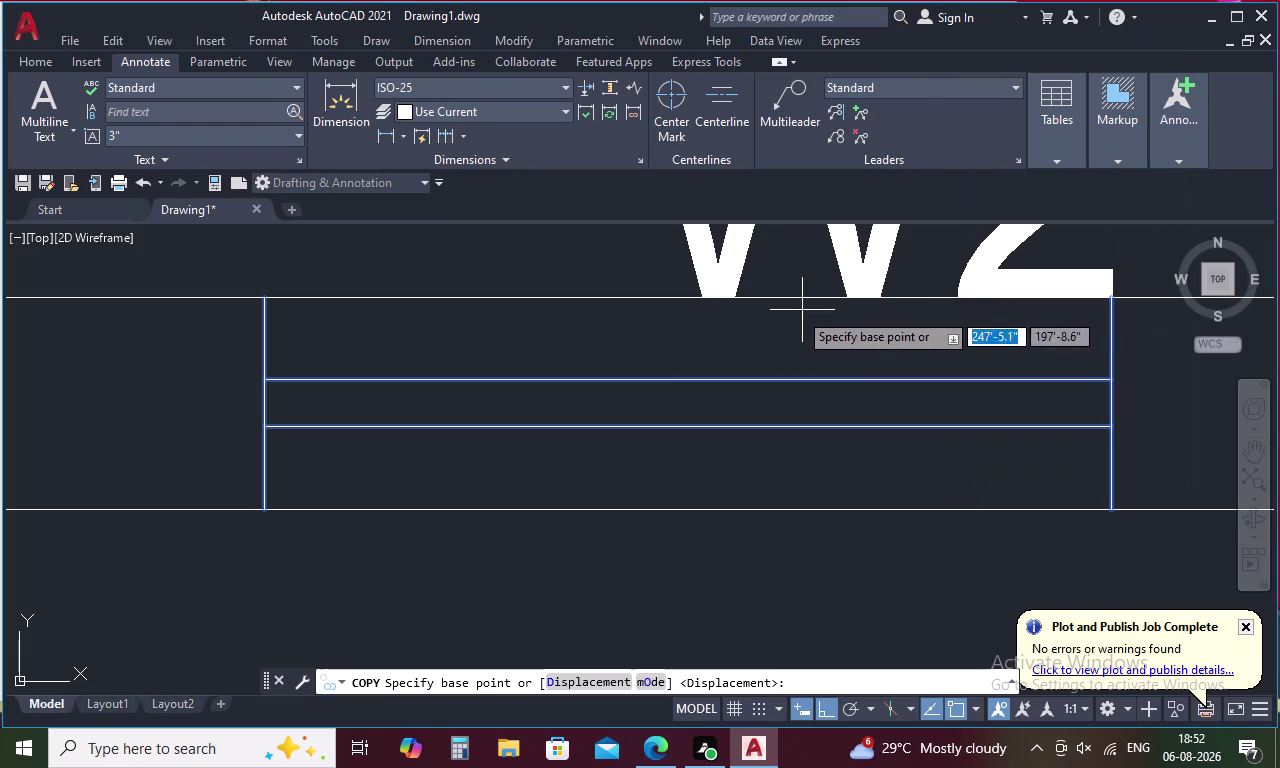
click(689, 510)
Place the copied window lines at the V1 opening in the ground floor plan.
scroll(down, 3)
middle_drag(690, 551, 699, 520)
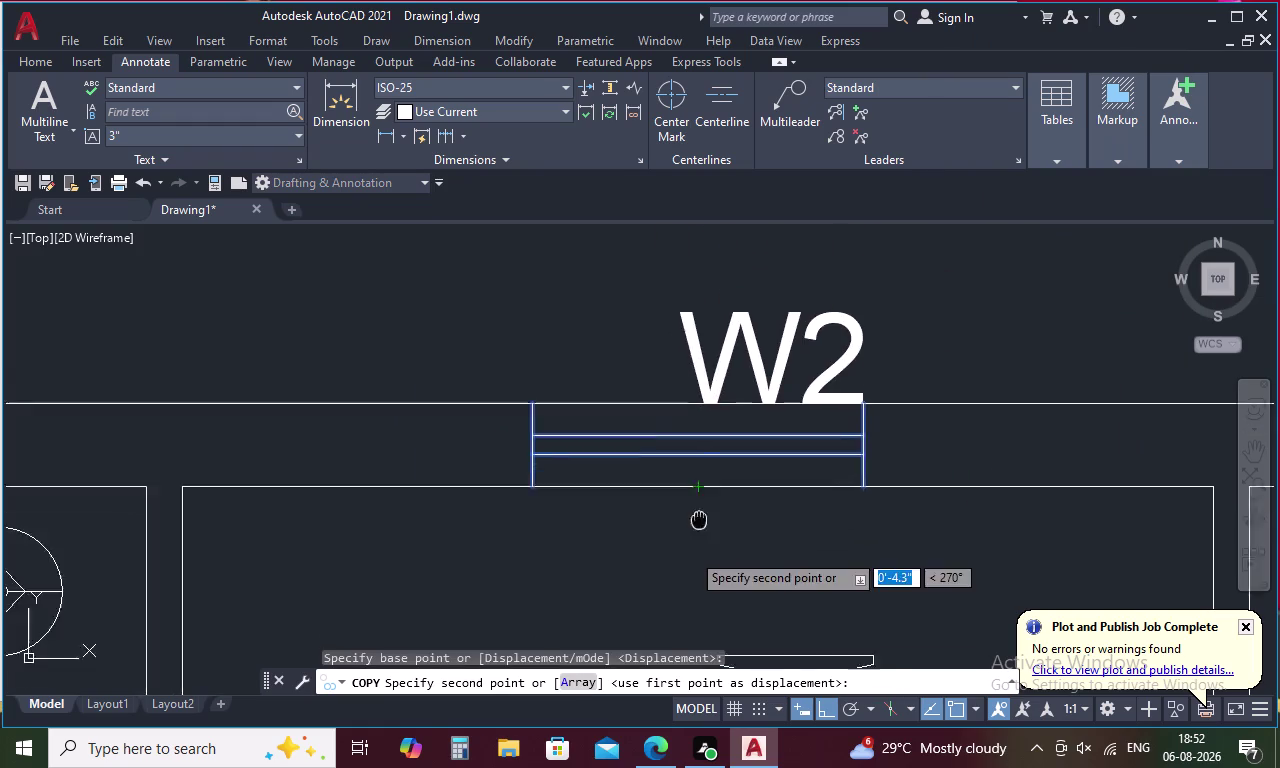
middle_drag(699, 520, 762, 288)
scroll(down, 3)
scroll(down, 3)
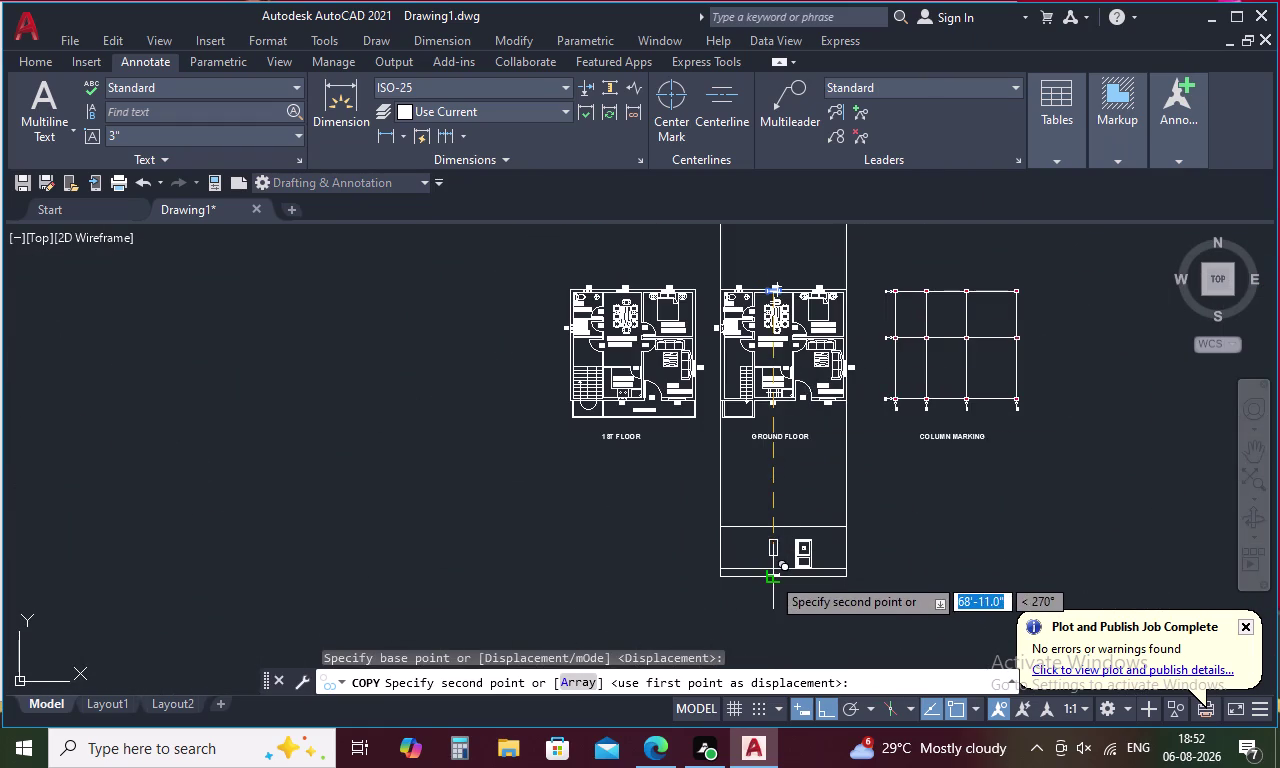
scroll(up, 3)
middle_drag(793, 476, 793, 669)
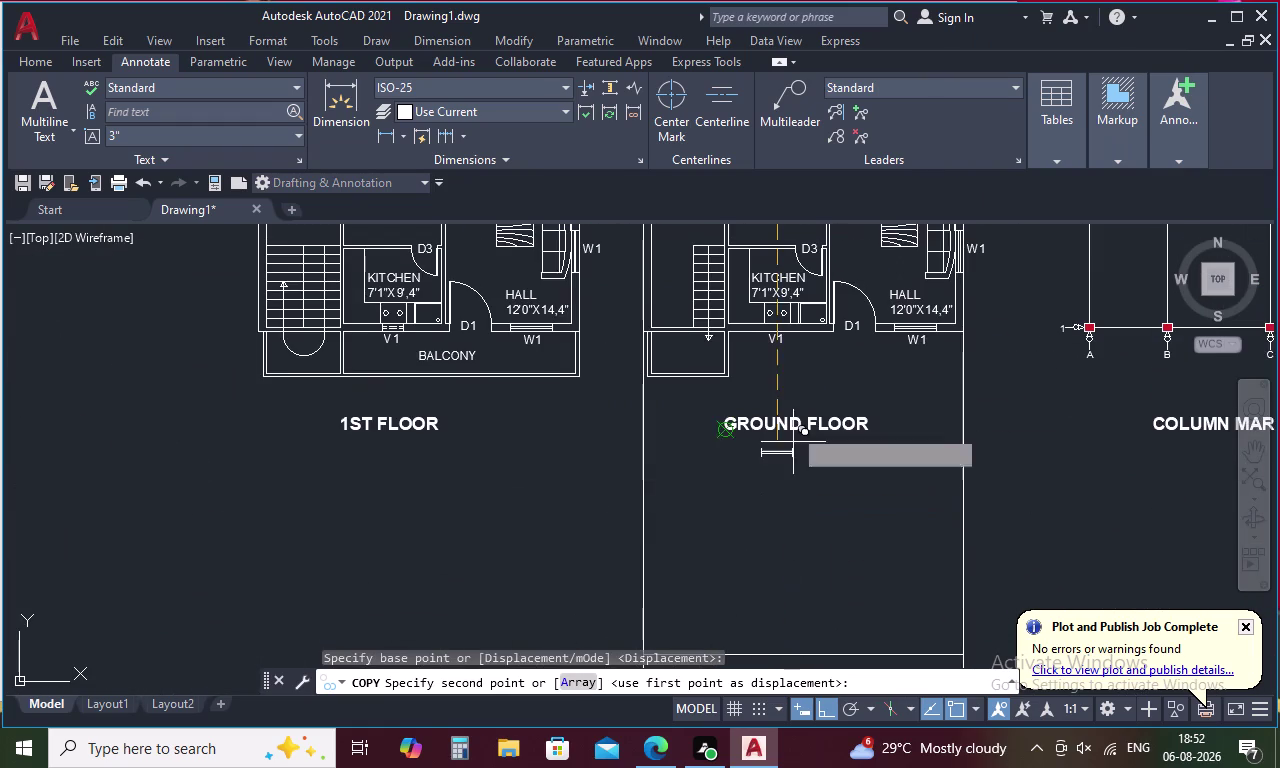
middle_drag(793, 339, 783, 391)
scroll(up, 3)
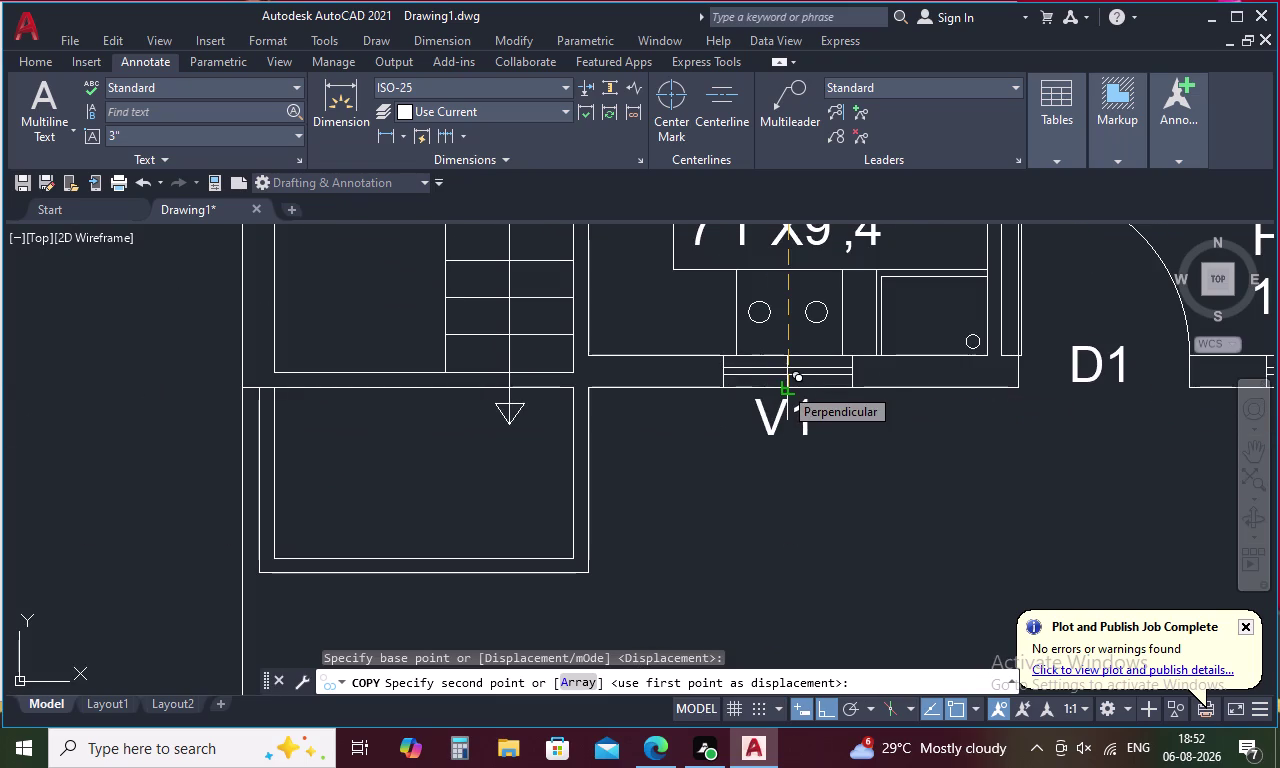
click(783, 386)
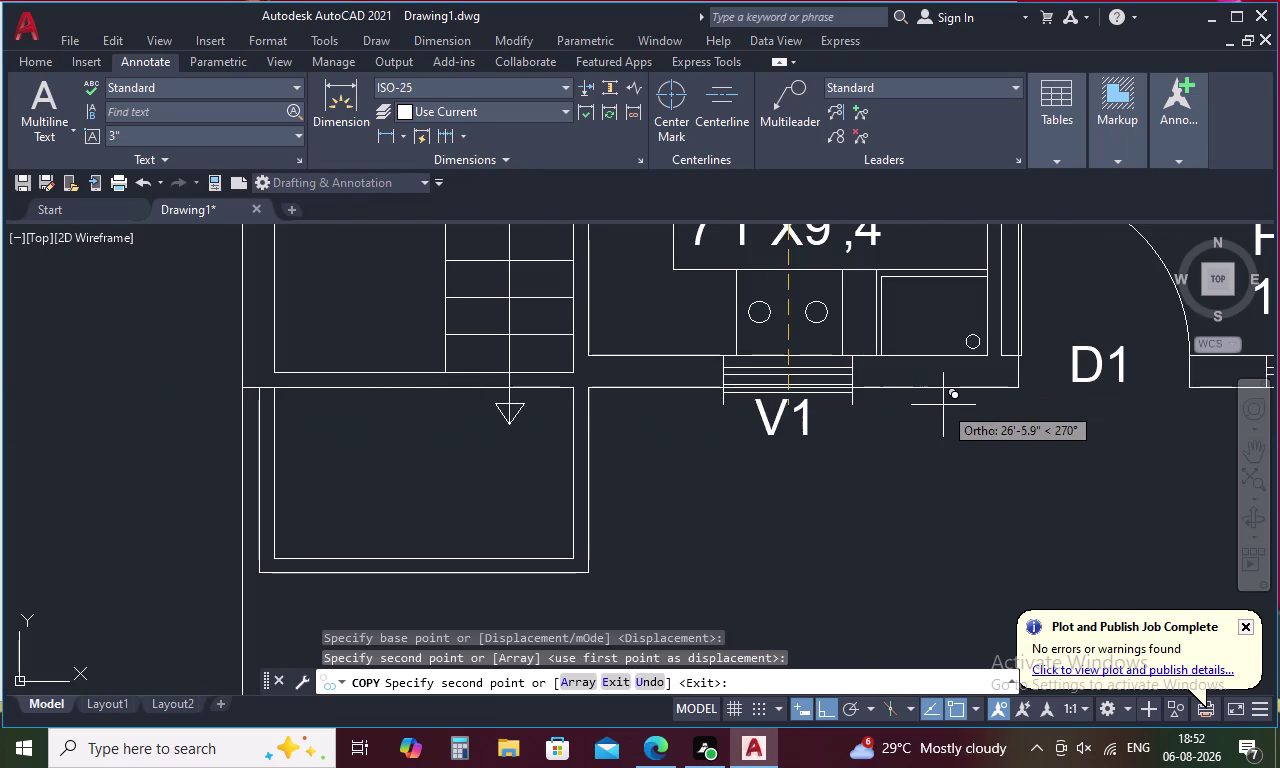
key(Escape)
Select the stray rectangle beside the elevation door.
scroll(down, 3)
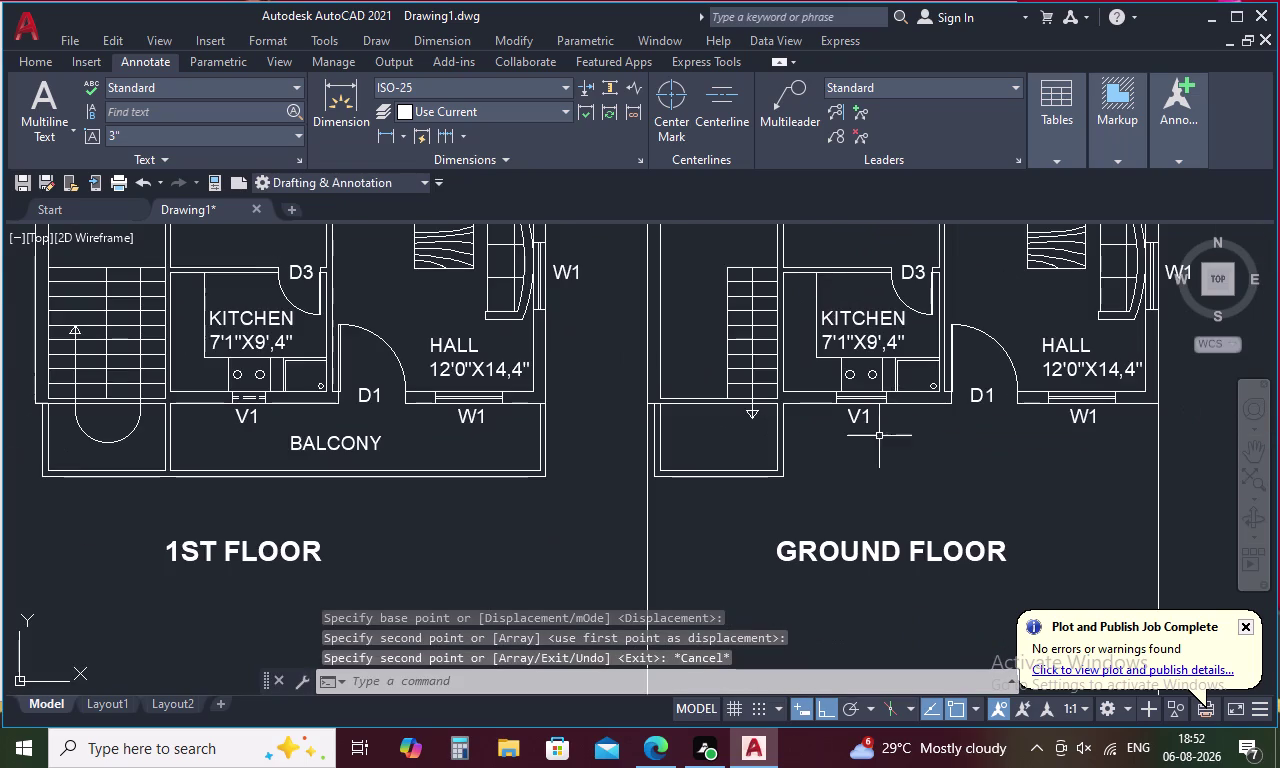
middle_drag(886, 470, 920, 252)
scroll(down, 3)
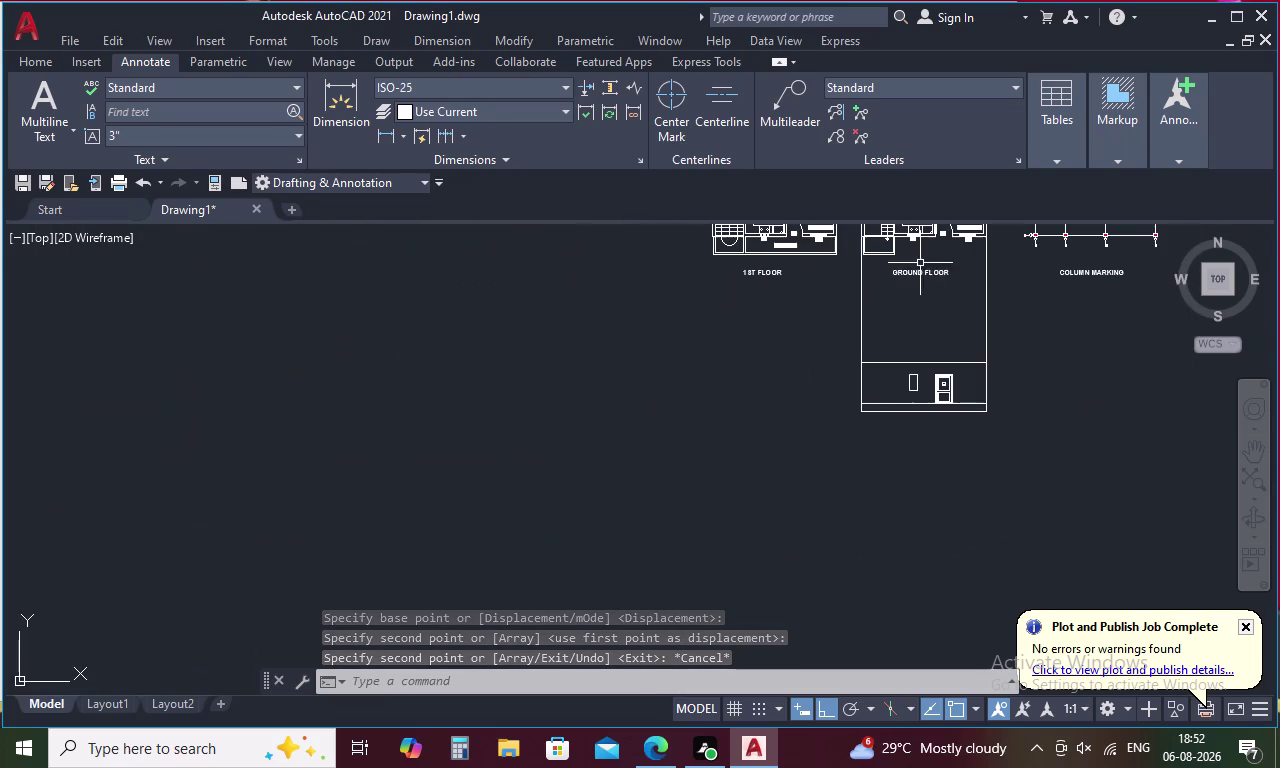
scroll(up, 3)
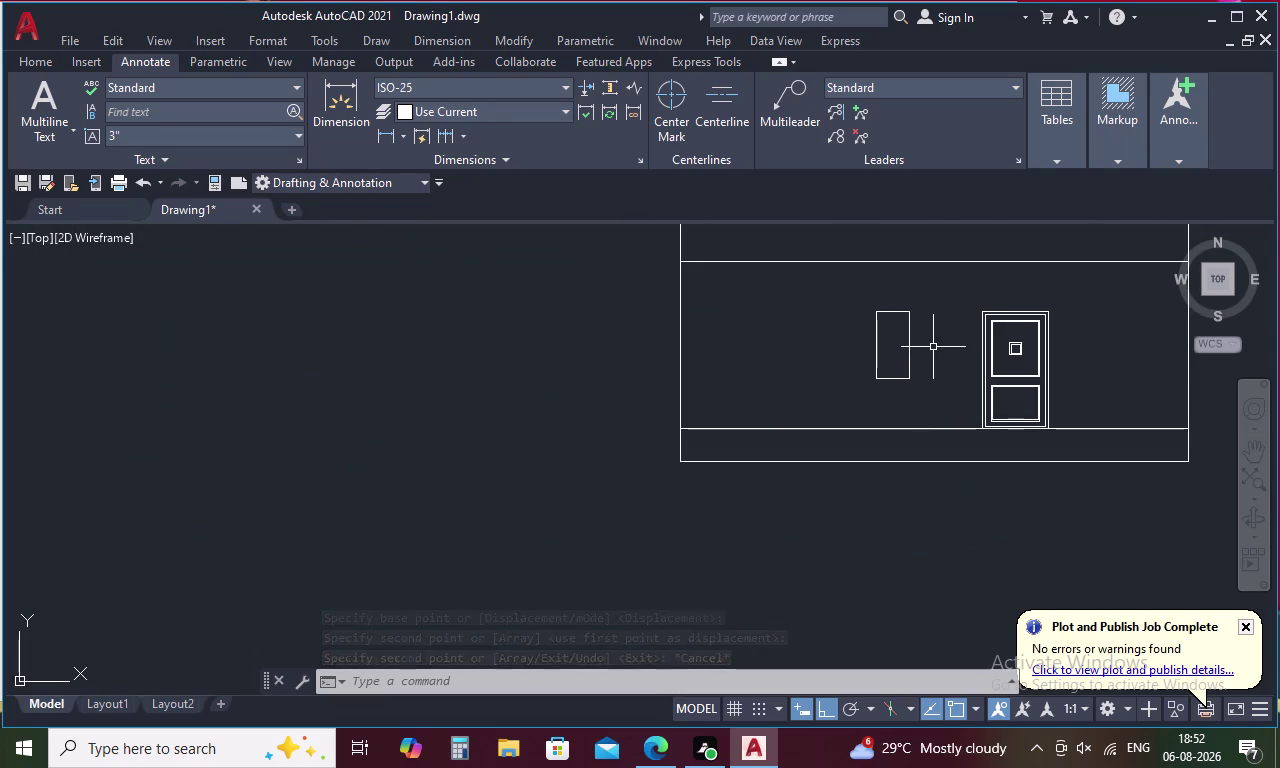
drag(924, 332, 848, 334)
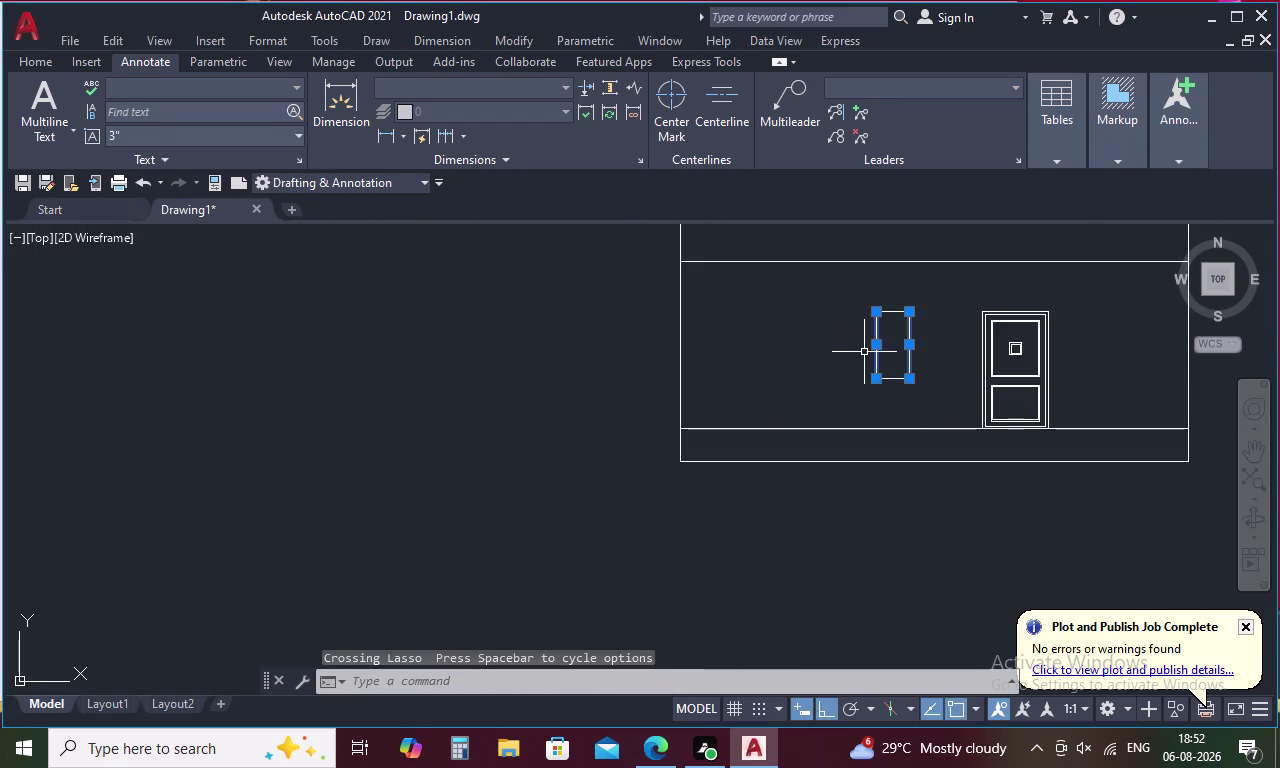
Erase the stray rectangle beside the elevation door.
key(Delete)
scroll(down, 3)
middle_drag(868, 353, 863, 535)
scroll(down, 3)
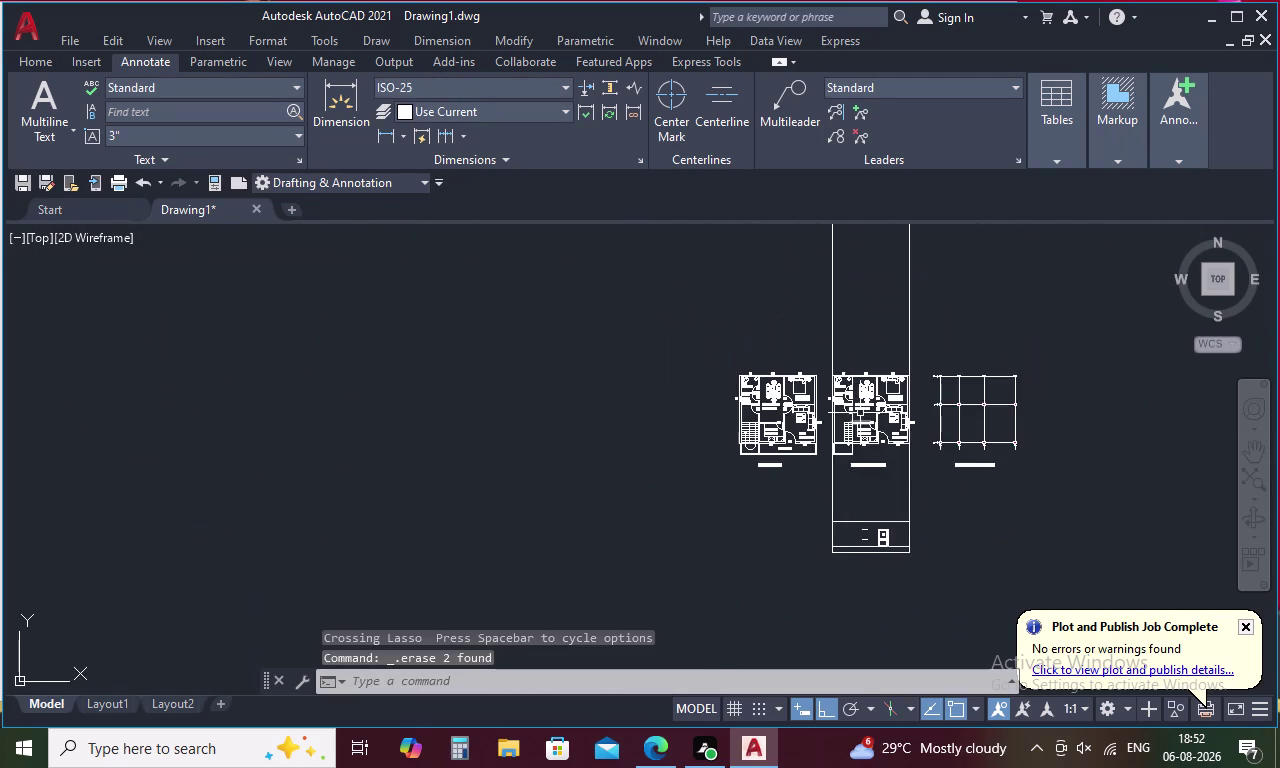
scroll(up, 3)
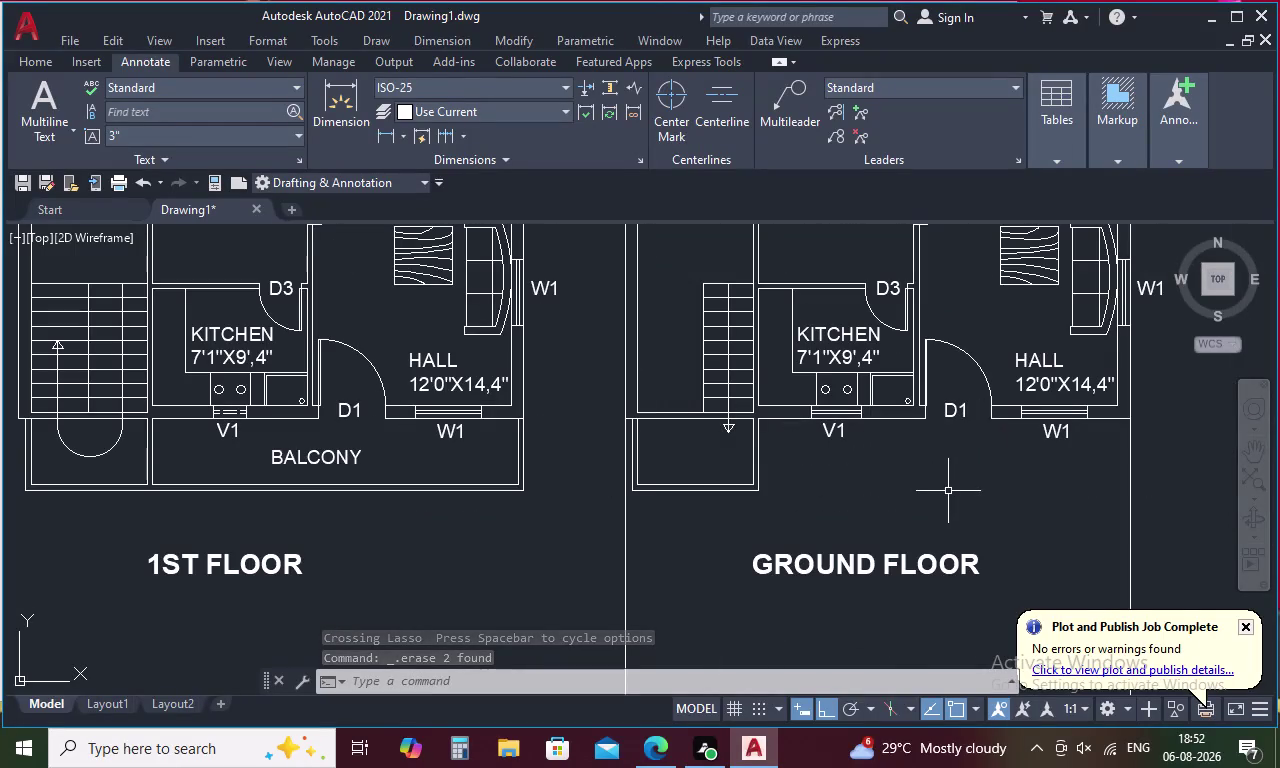
Drop vertical construction lines through V1's right and left edges with XL.
key(x)
key(l)
key(space)
text(V)
key(space)
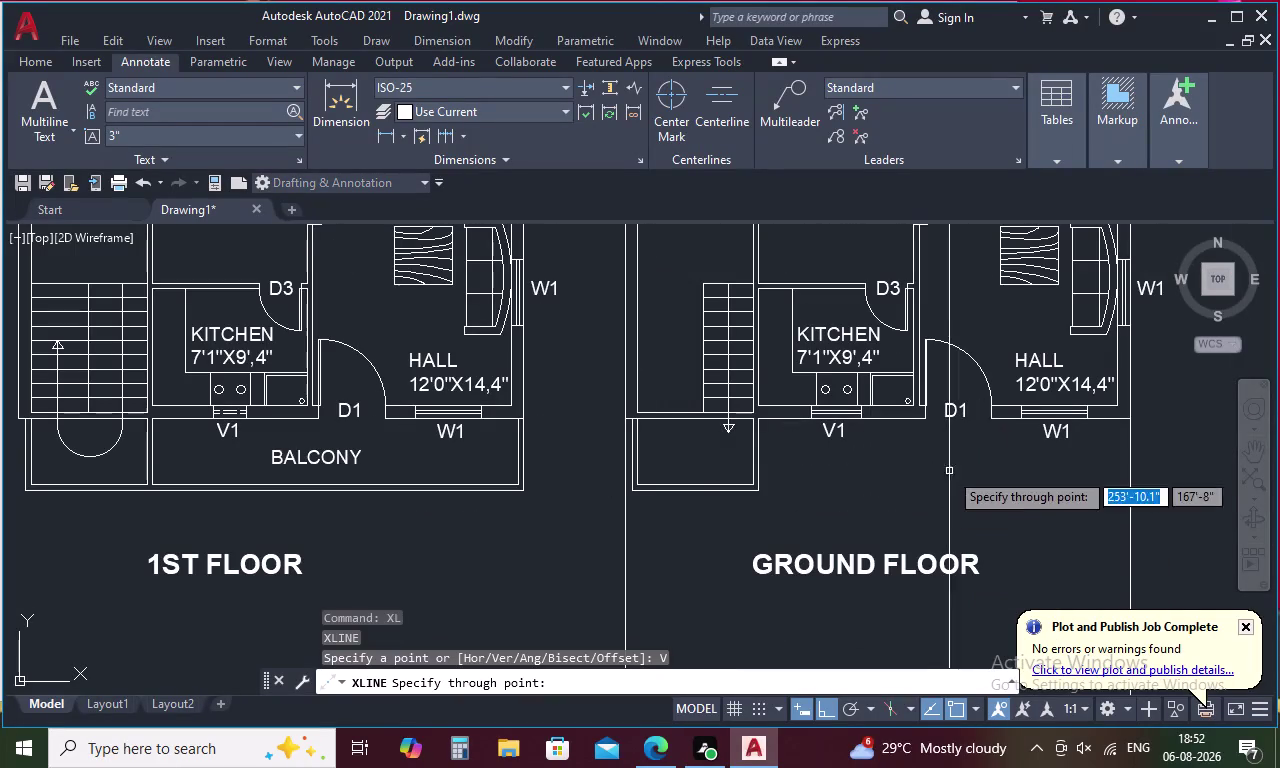
scroll(up, 3)
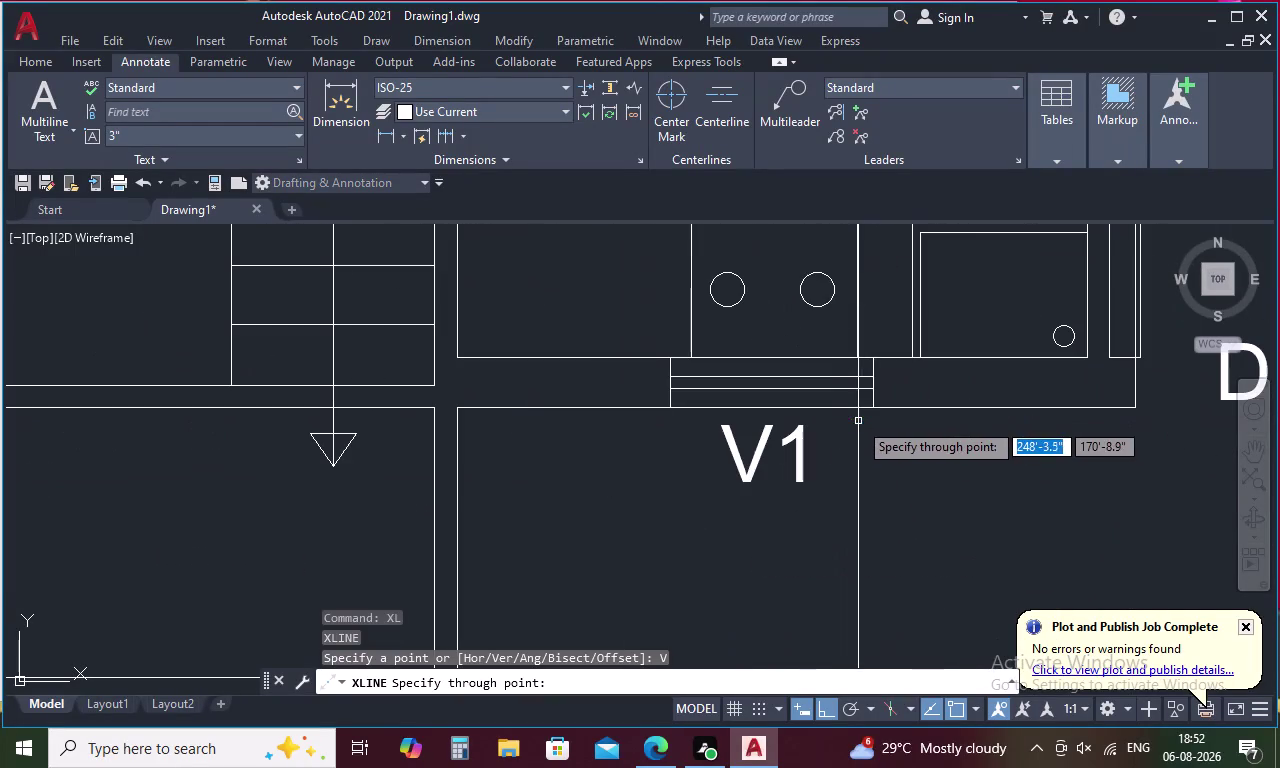
click(873, 407)
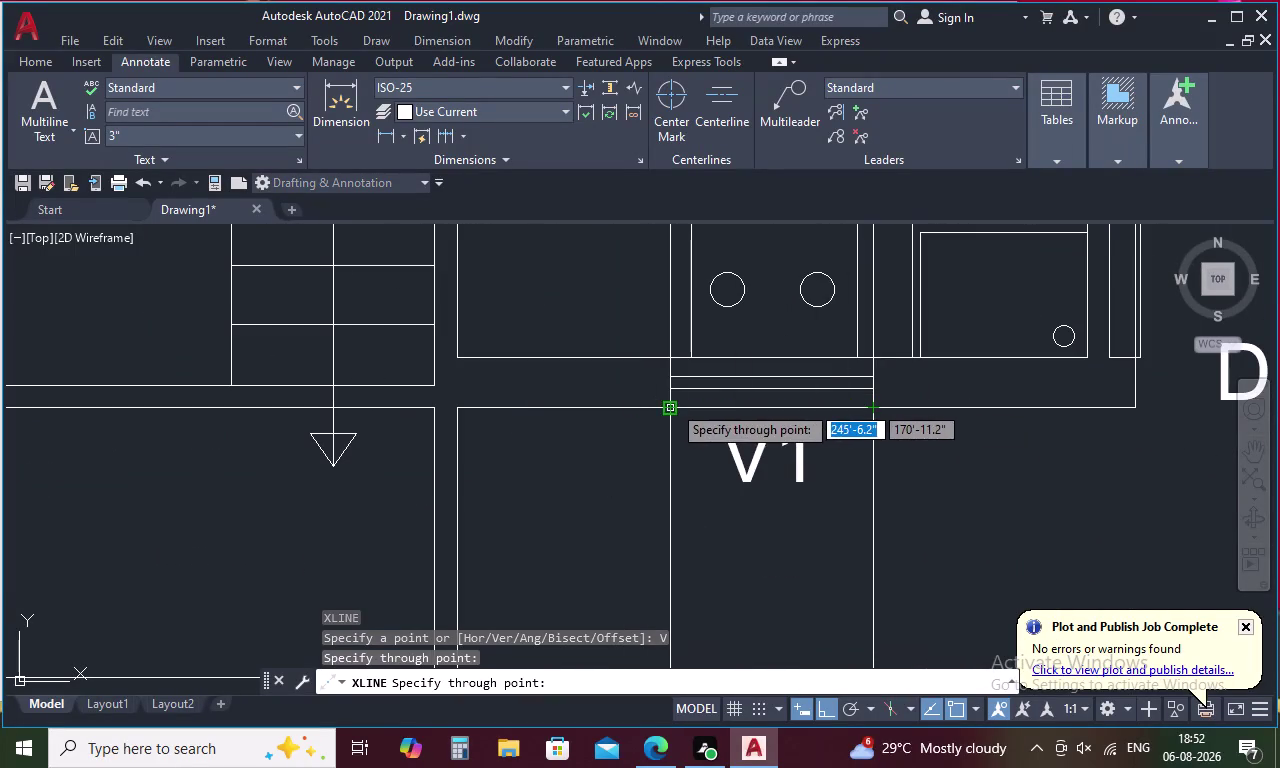
click(672, 404)
key(Escape)
scroll(down, 3)
scroll(down, 3)
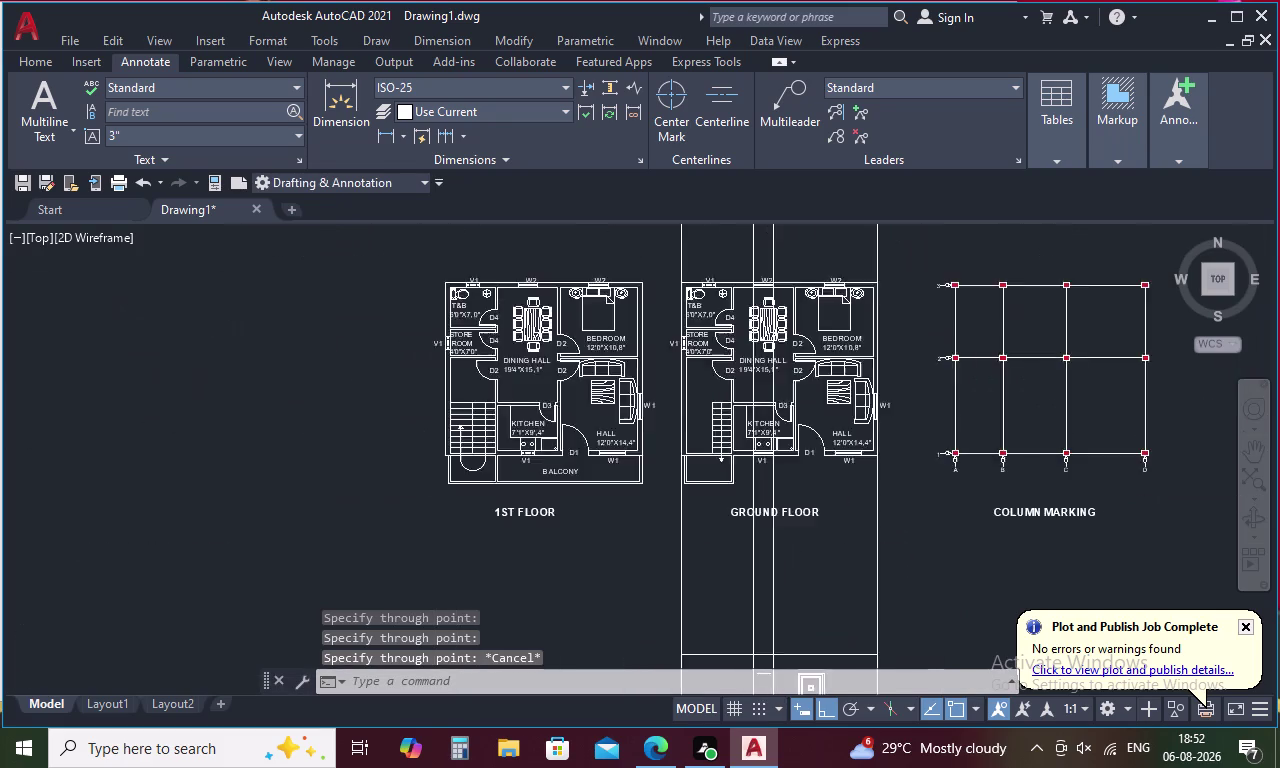
middle_drag(768, 565, 768, 385)
scroll(up, 3)
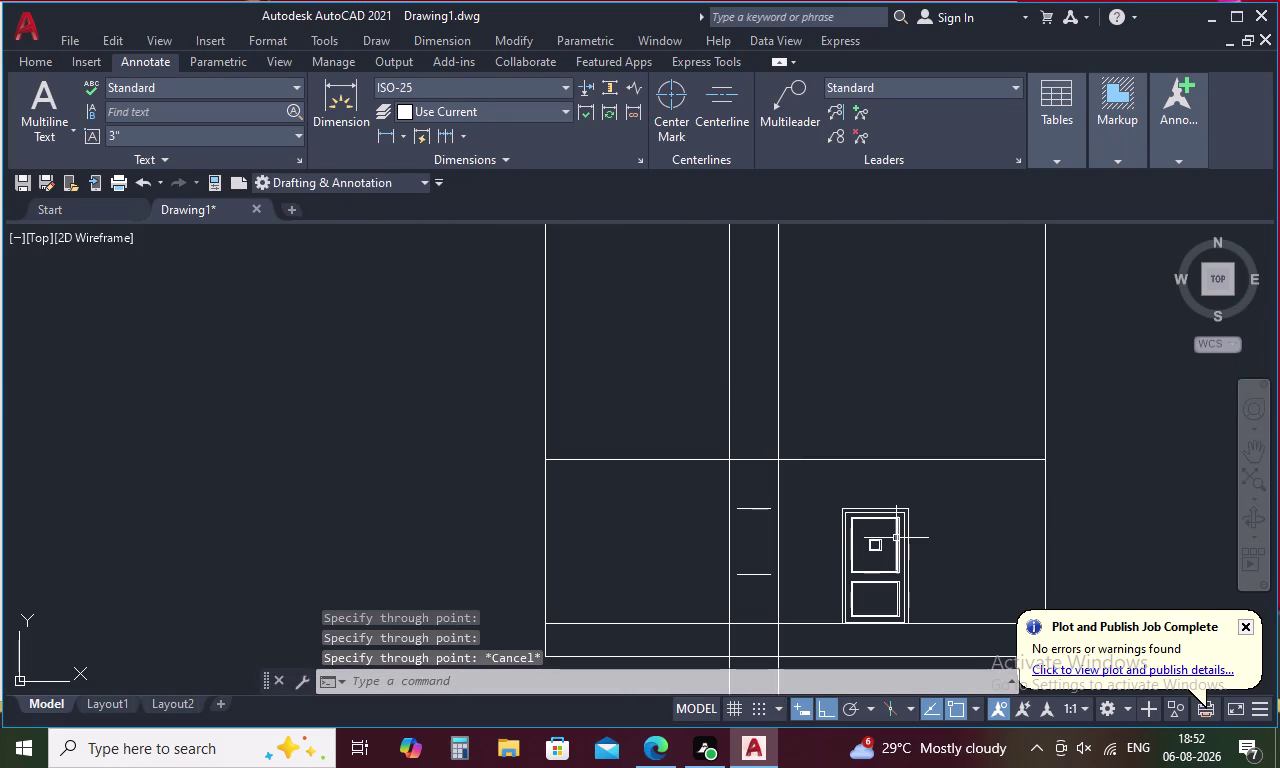
Extend the upper and lower short window lines to both V1 construction lines.
key(Escape)
key(e)
text(X)
key(space)
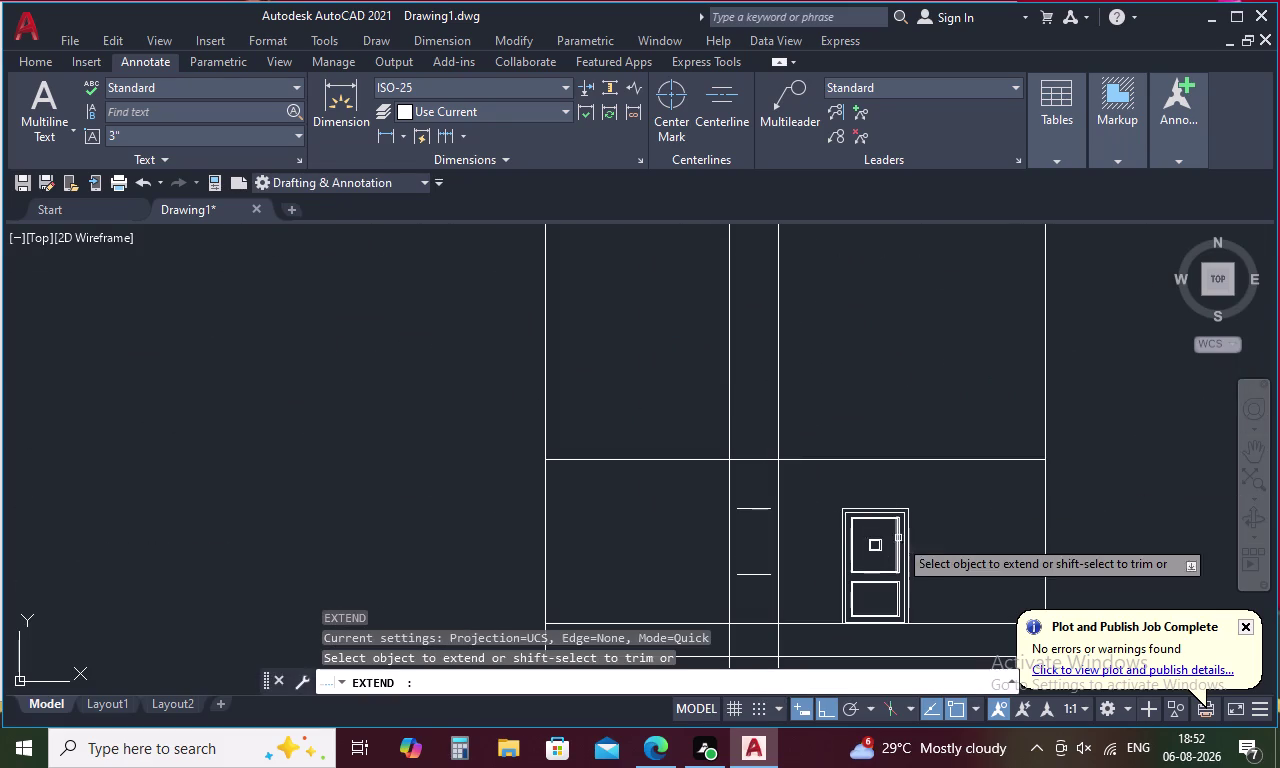
click(761, 508)
click(750, 507)
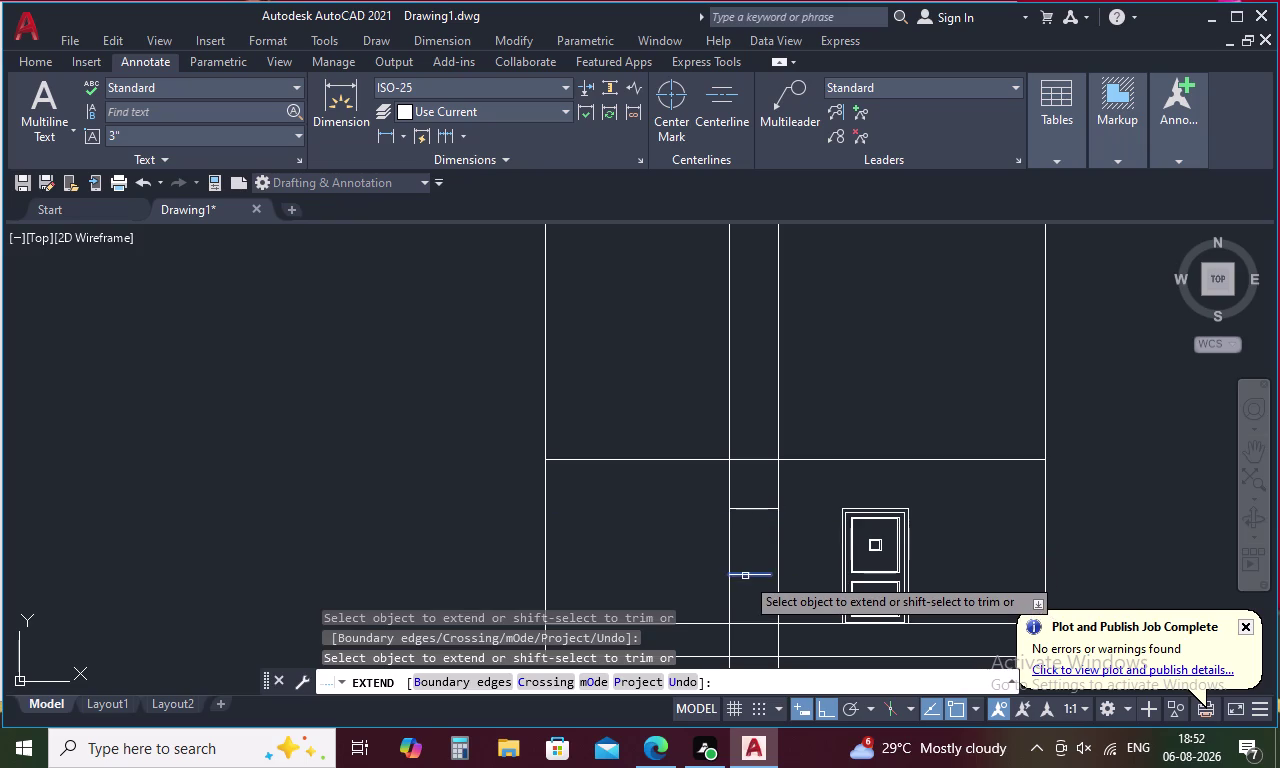
click(745, 576)
click(762, 573)
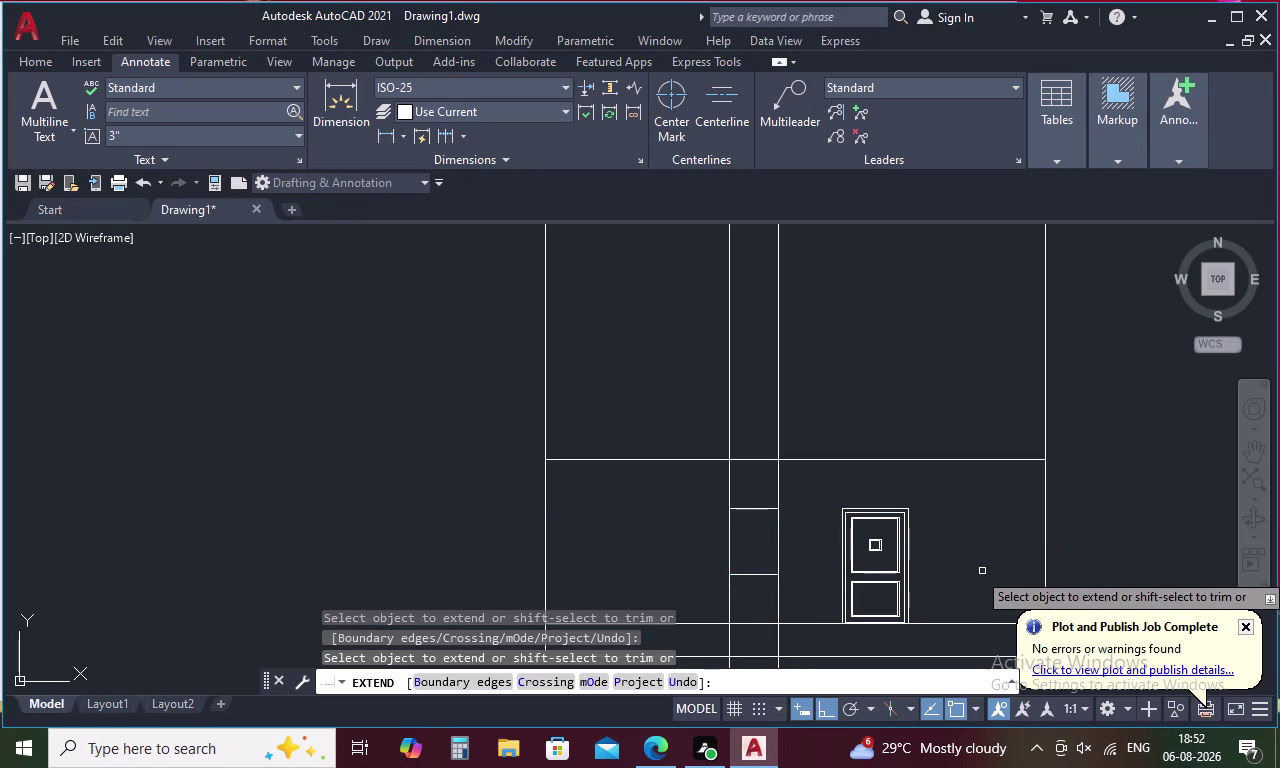
key(Escape)
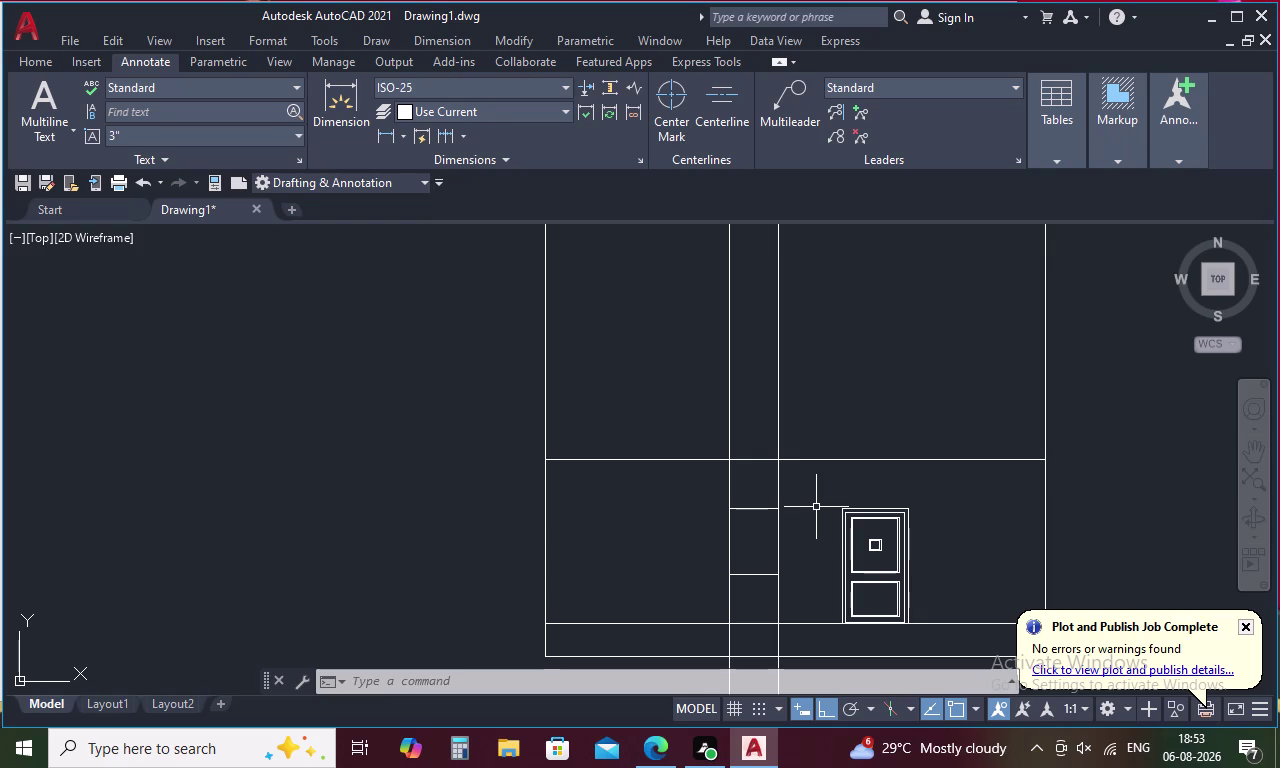
Project vertical construction lines from both W1 window jambs into the elevation.
key(Escape)
scroll(down, 3)
scroll(up, 3)
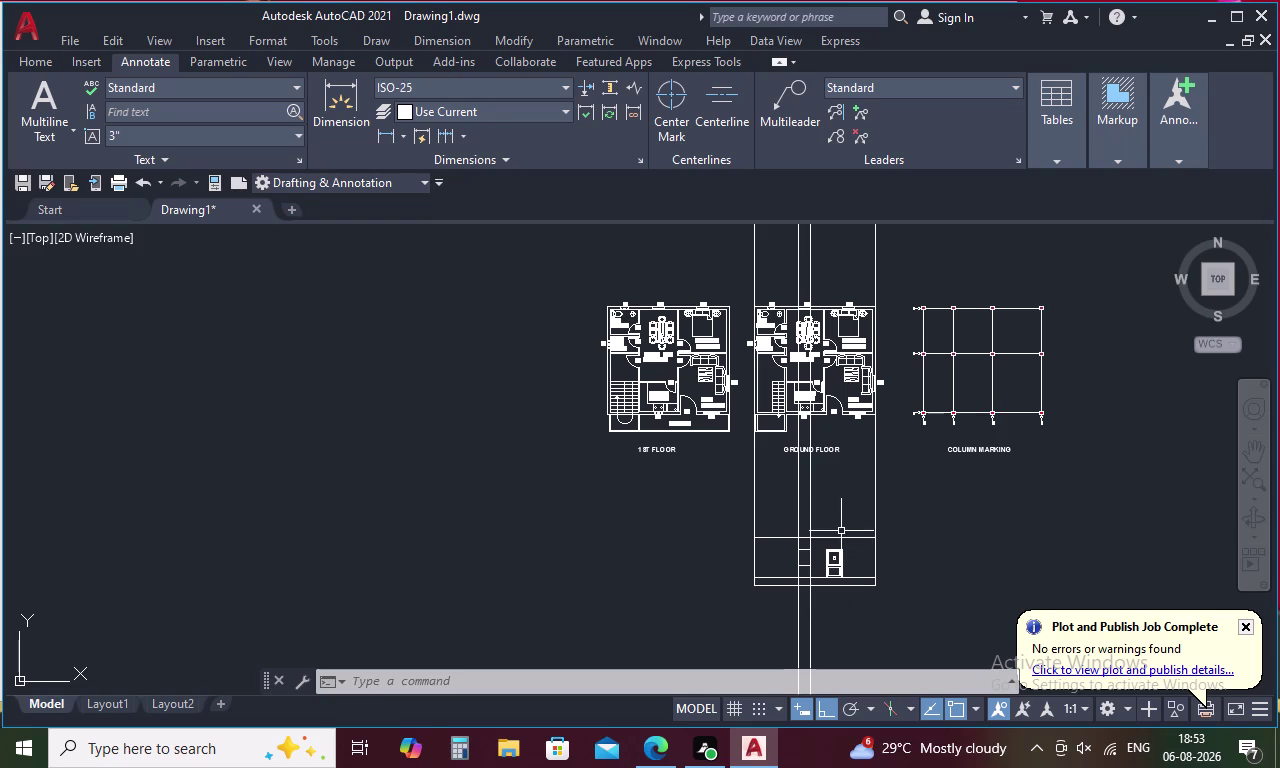
key(Escape)
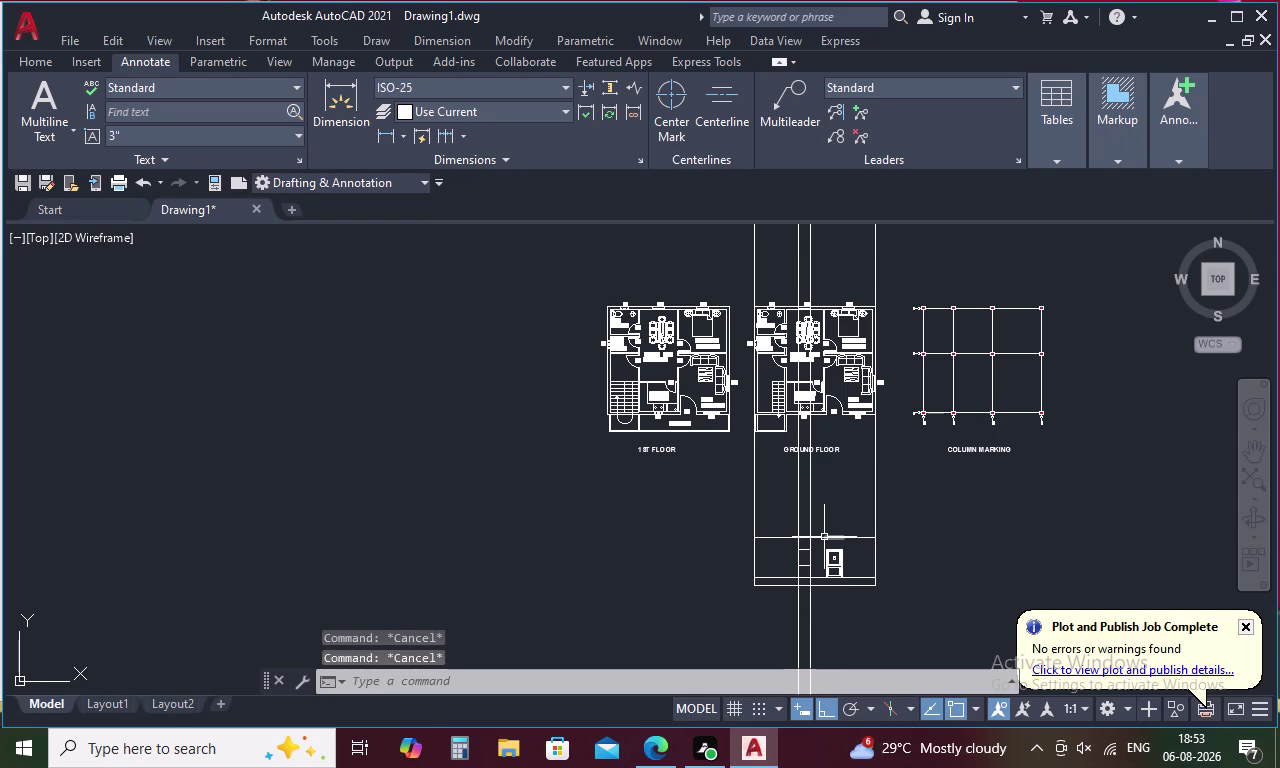
text(XL)
key(space)
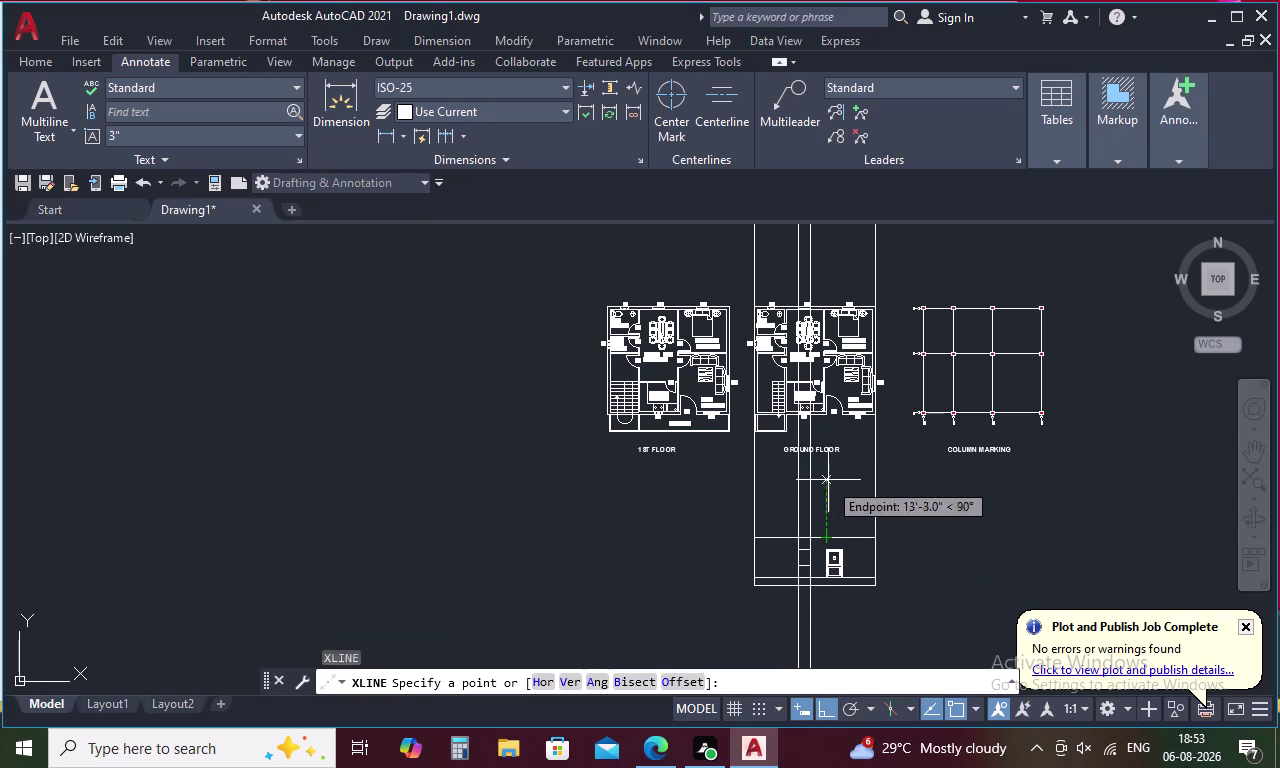
key(v)
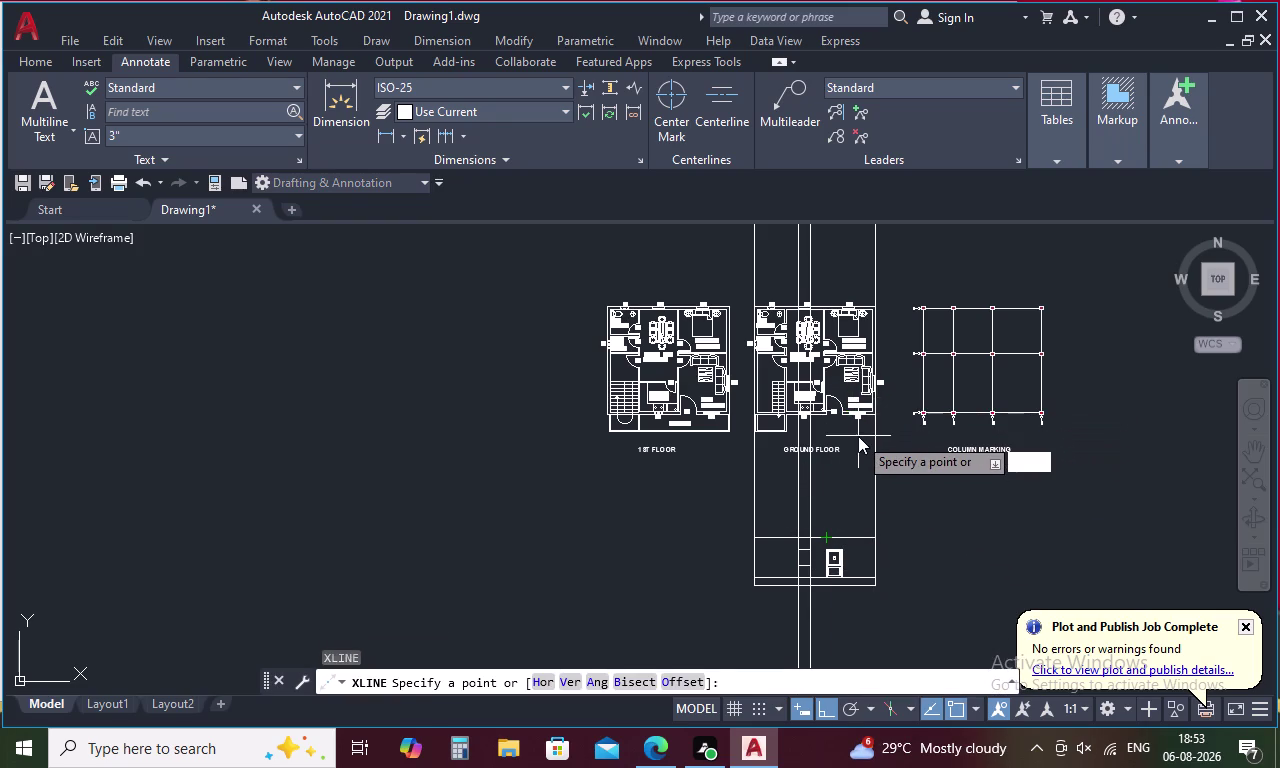
key(space)
scroll(up, 3)
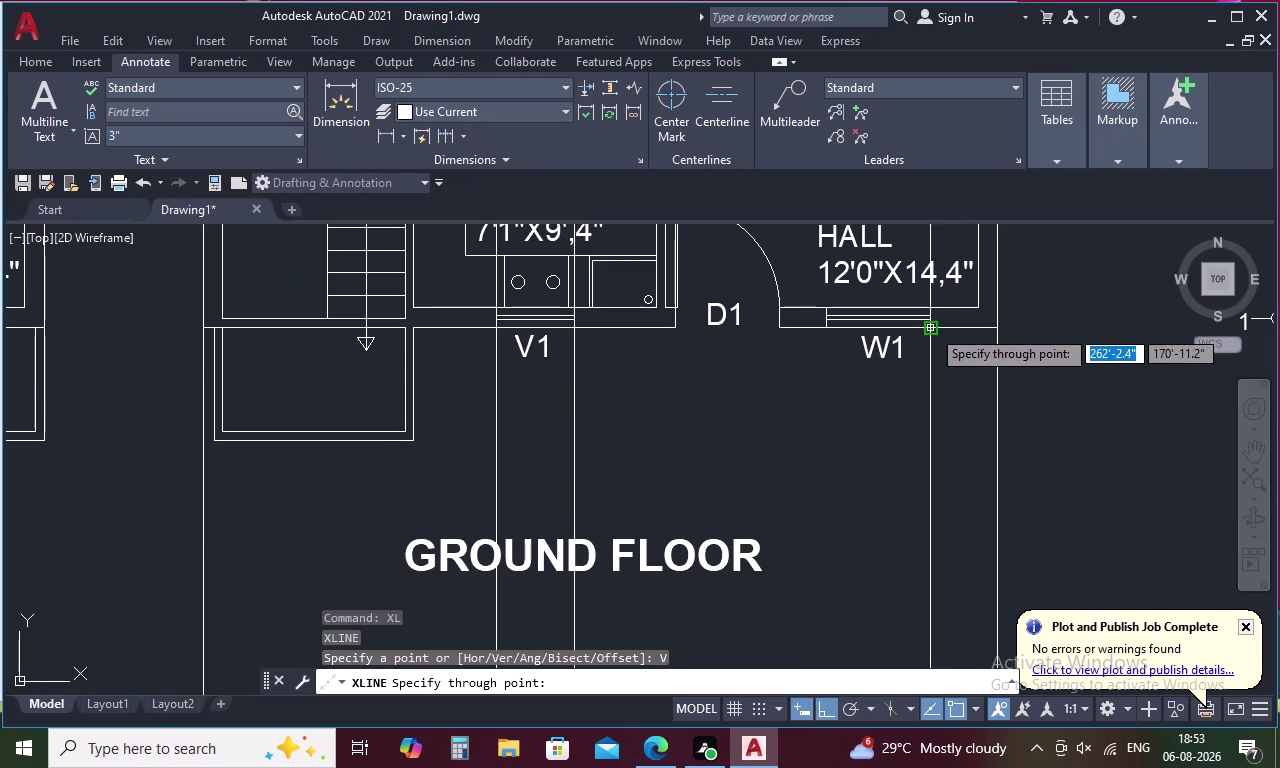
click(931, 328)
click(828, 332)
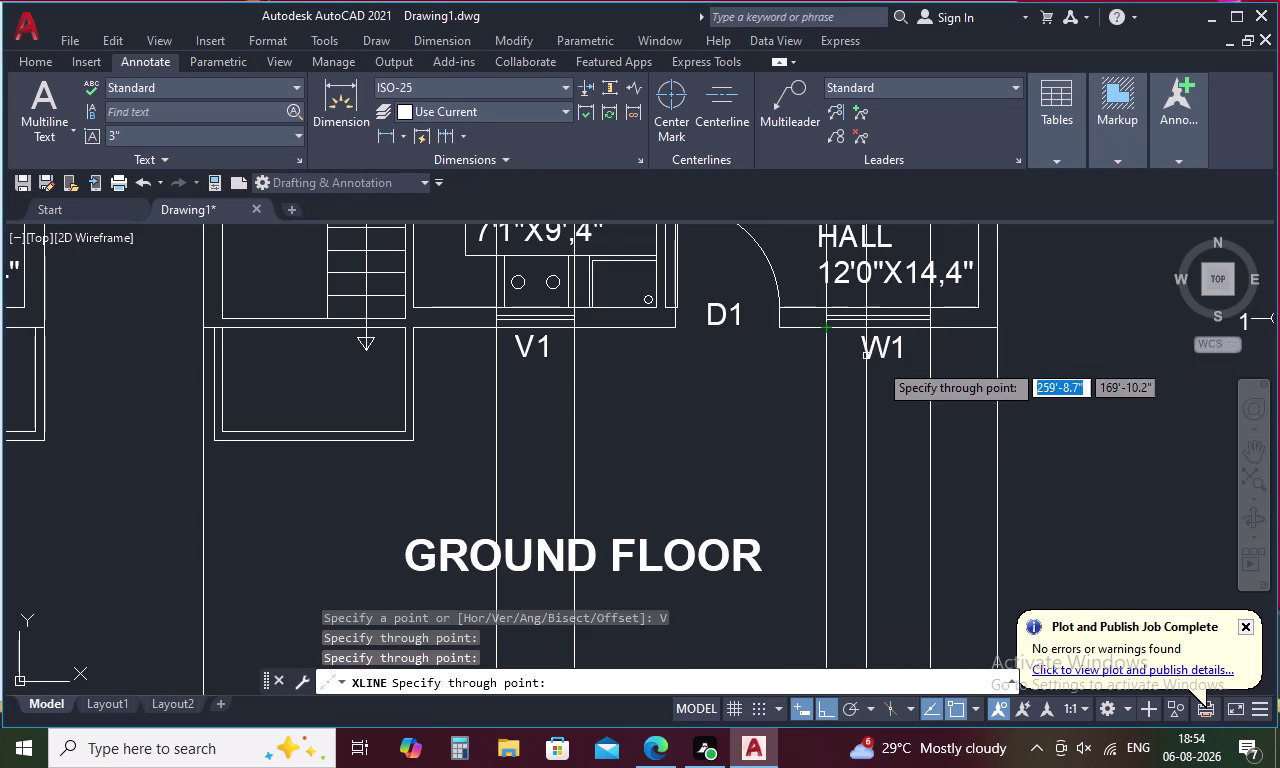
key(Escape)
scroll(down, 3)
middle_drag(862, 588, 863, 465)
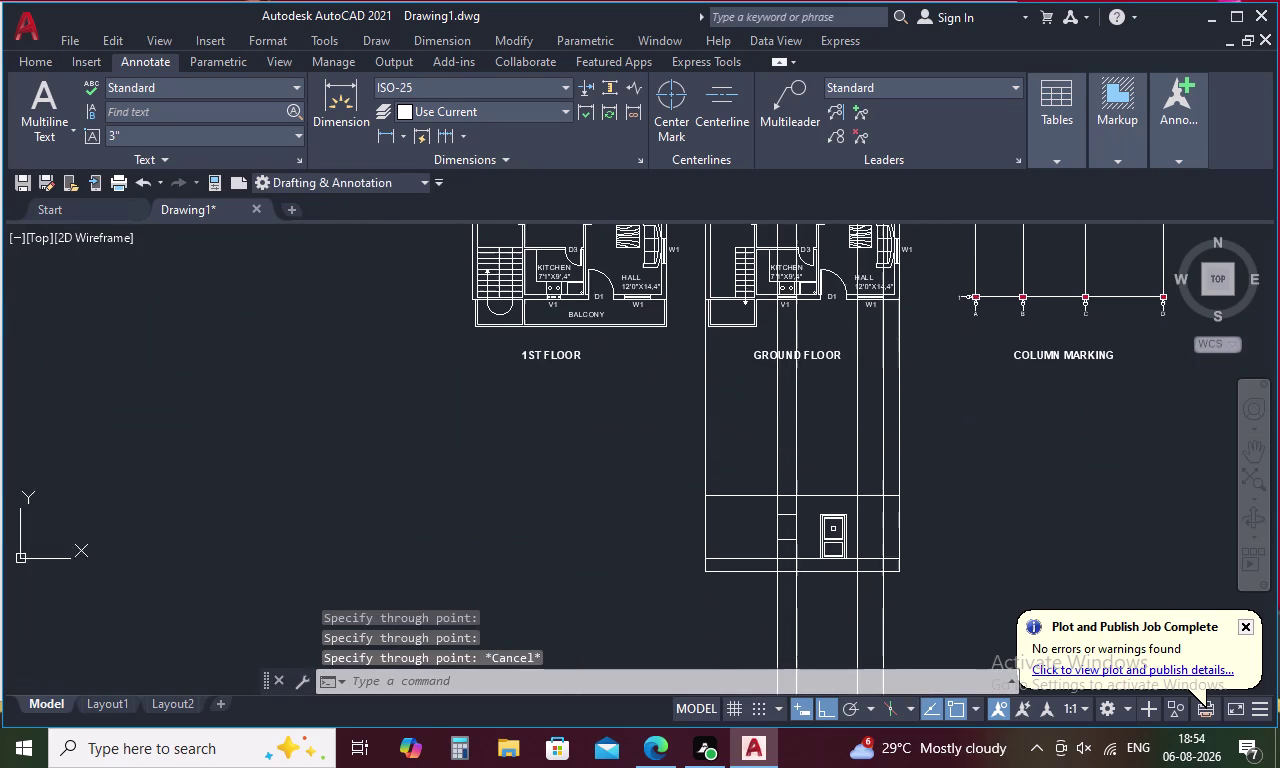
text(L)
key(space)
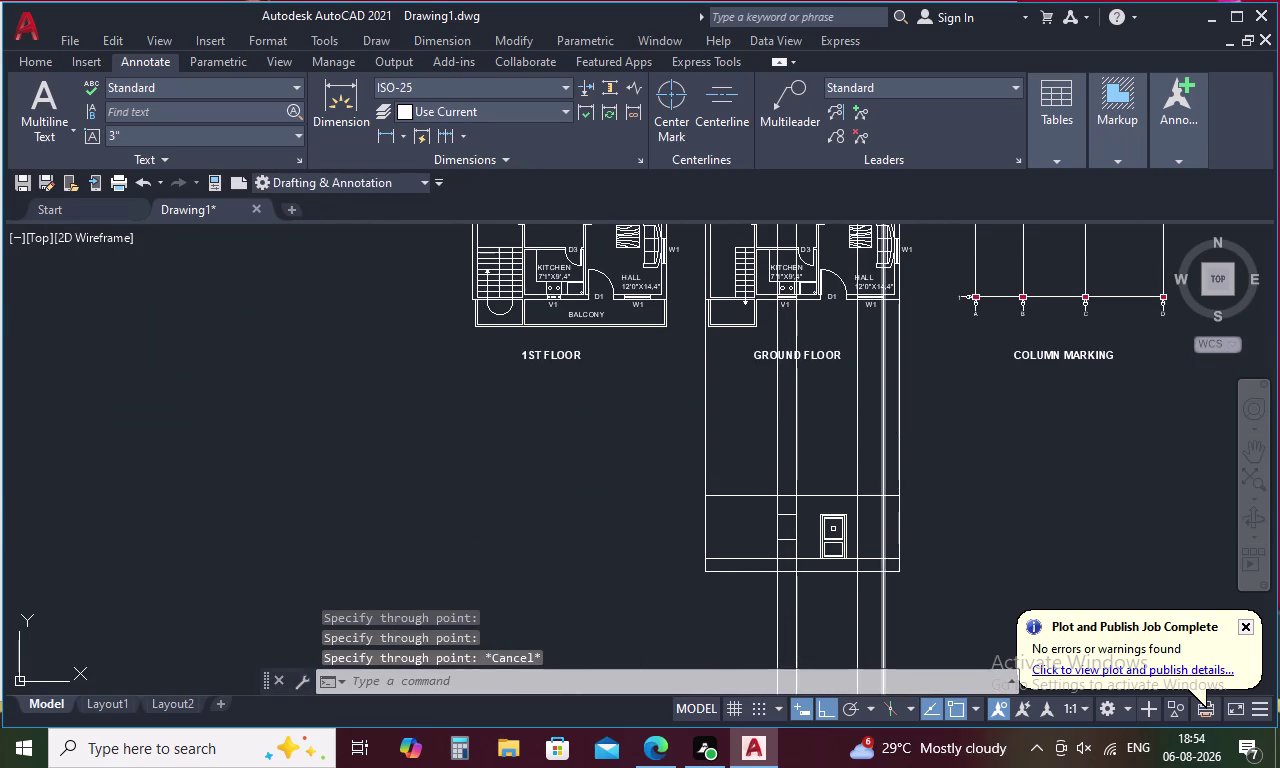
Draw the window sill line with TK tracking, ending at the construction line.
key(t)
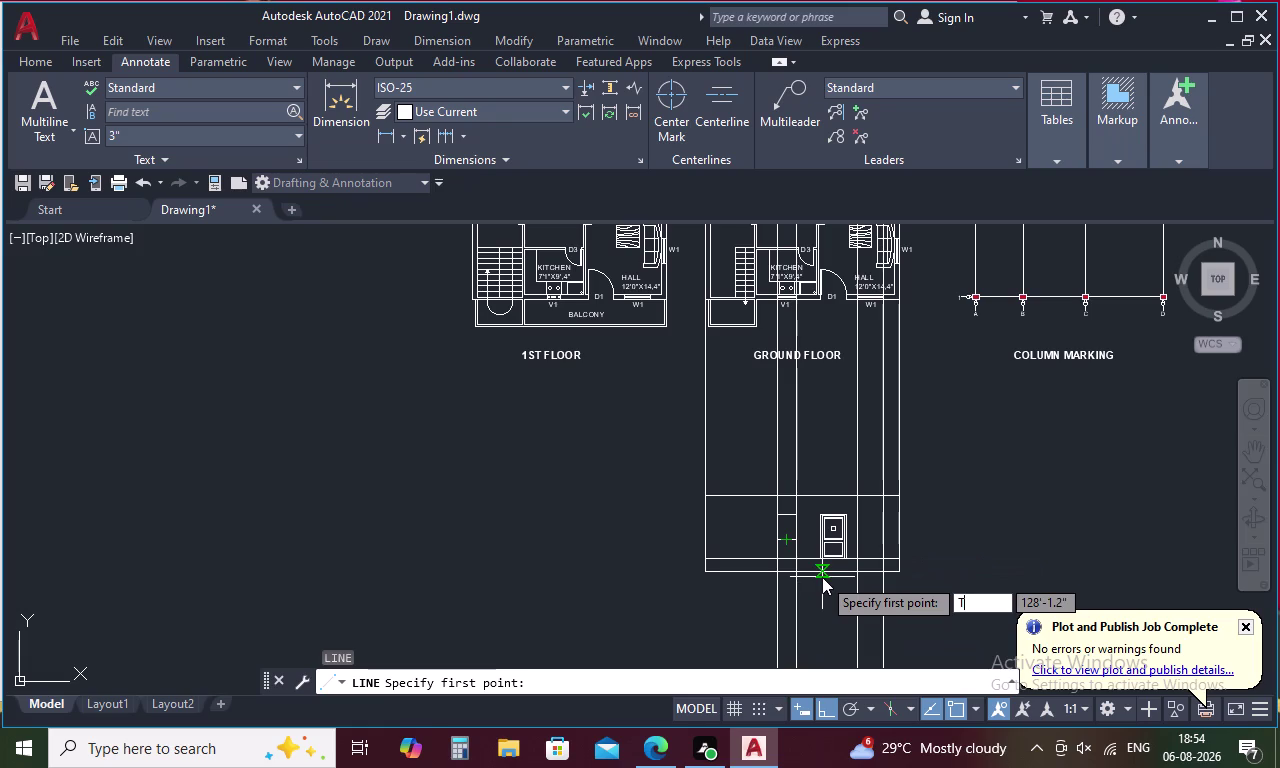
key(l)
key(space)
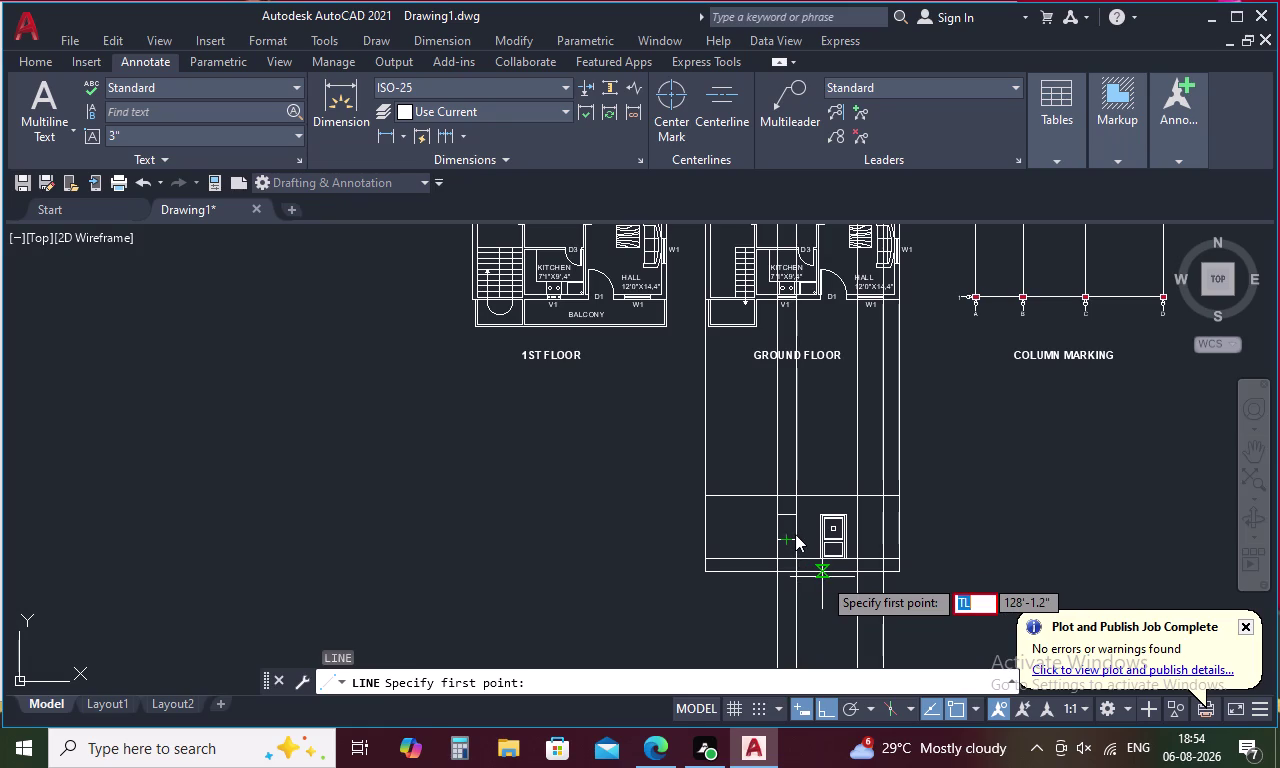
key(BackSpace)
text(TK)
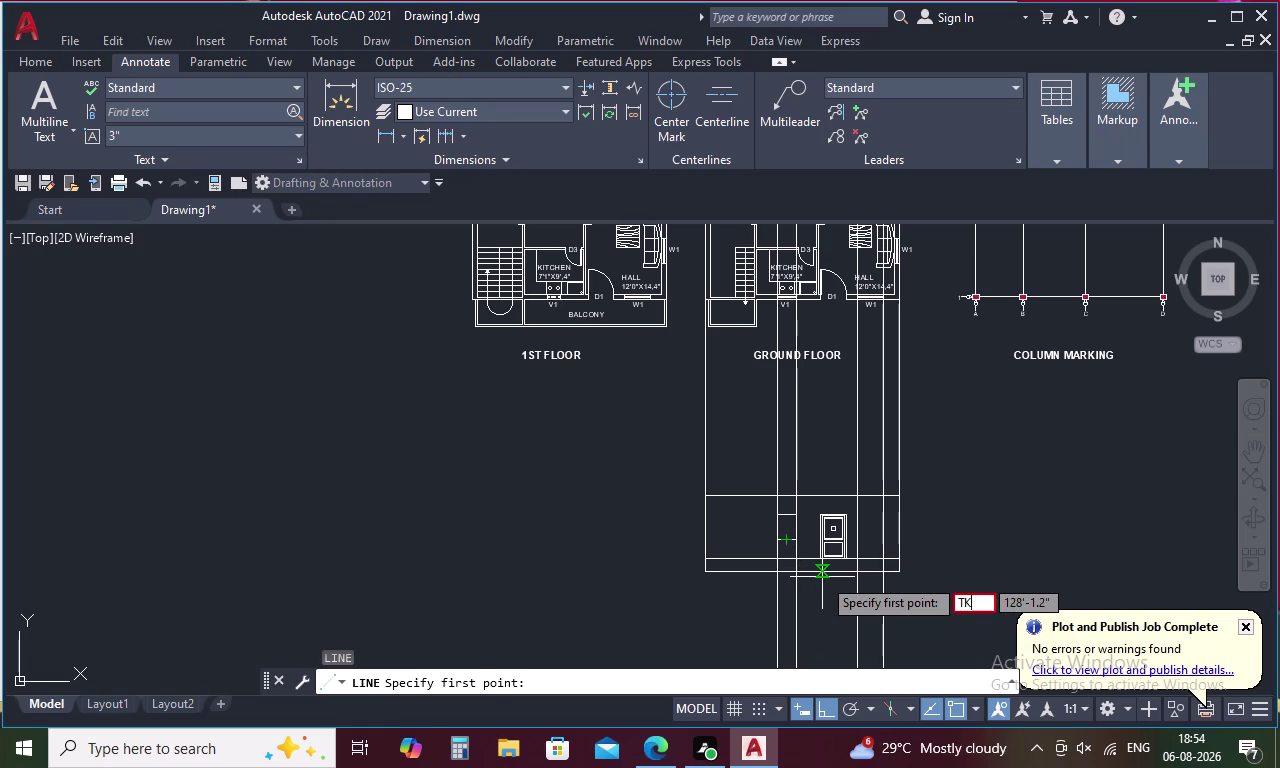
key(space)
click(800, 545)
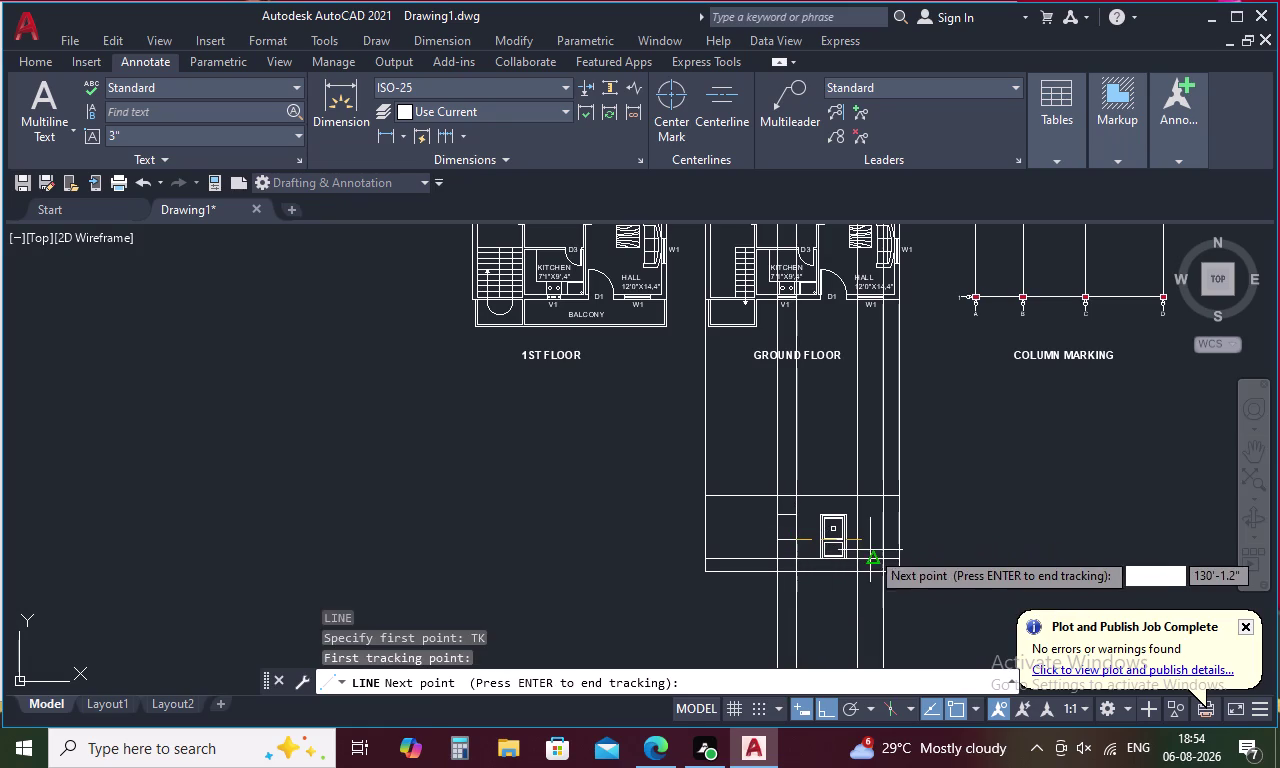
scroll(up, 3)
click(819, 530)
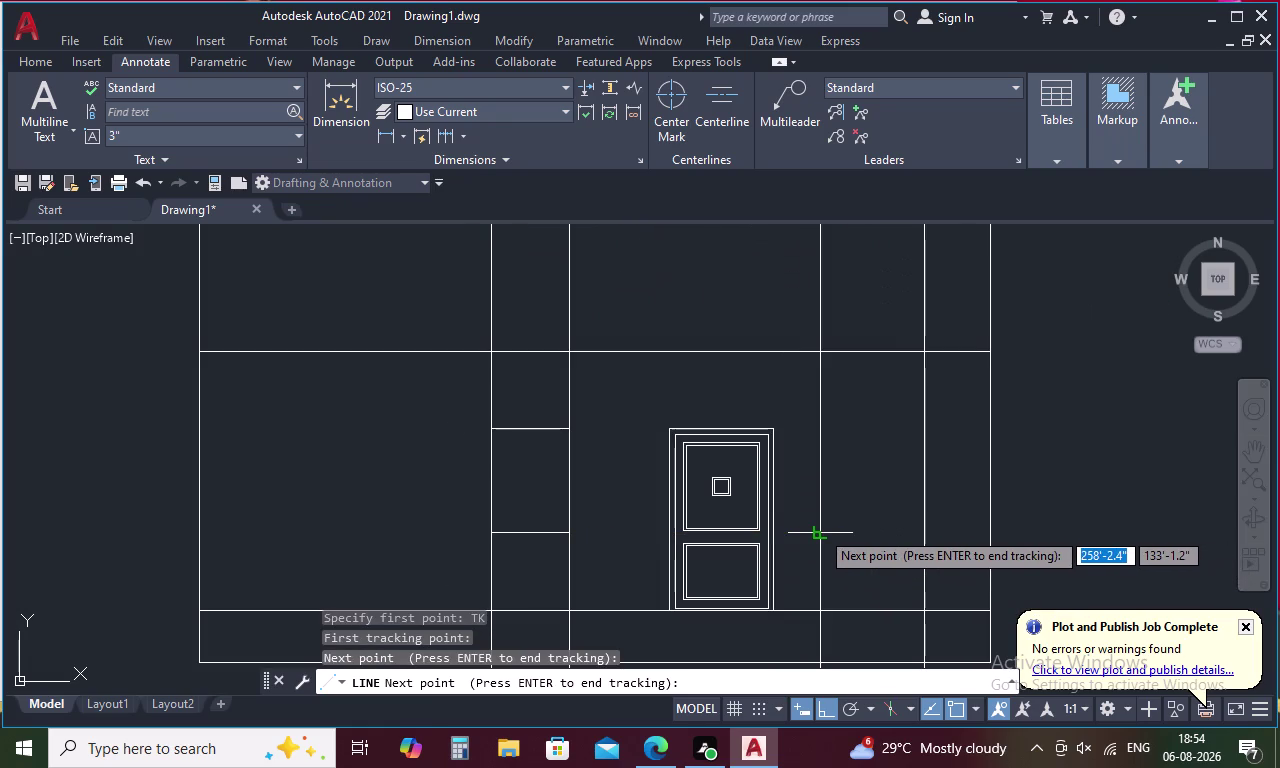
key(space)
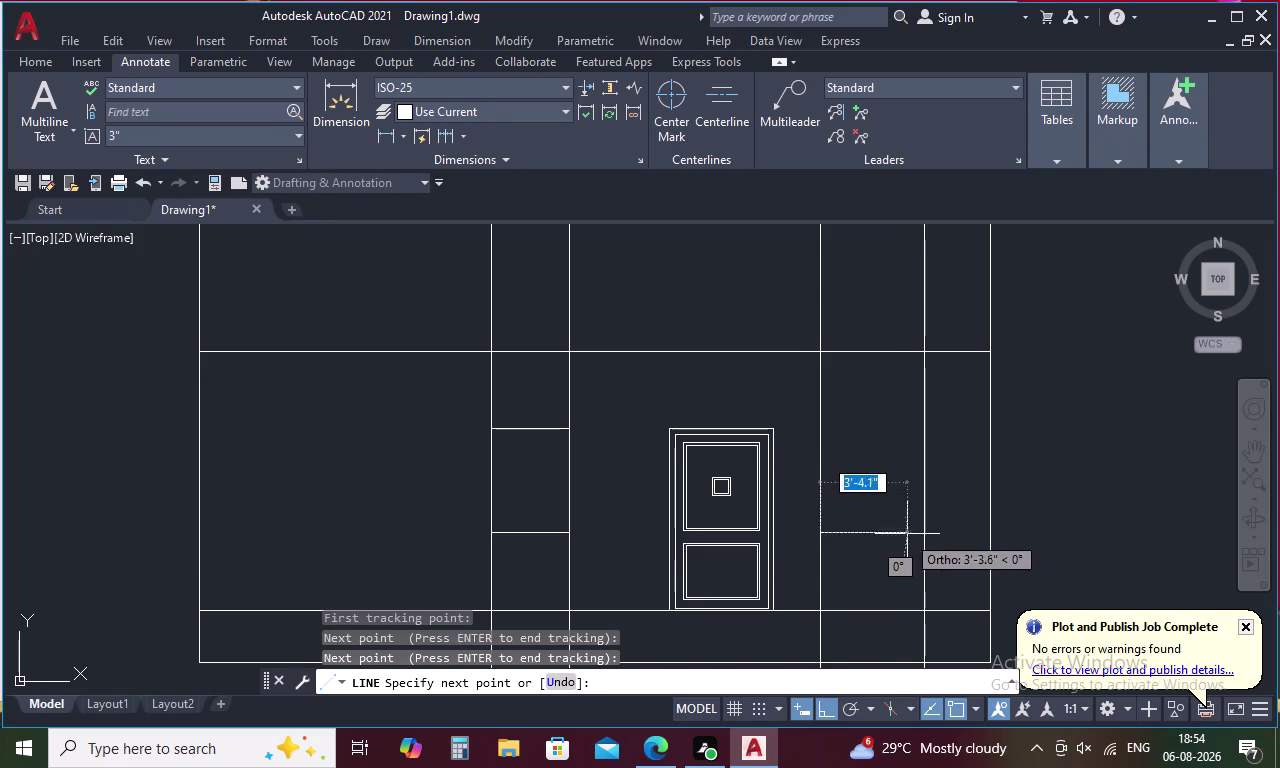
click(918, 529)
key(Escape)
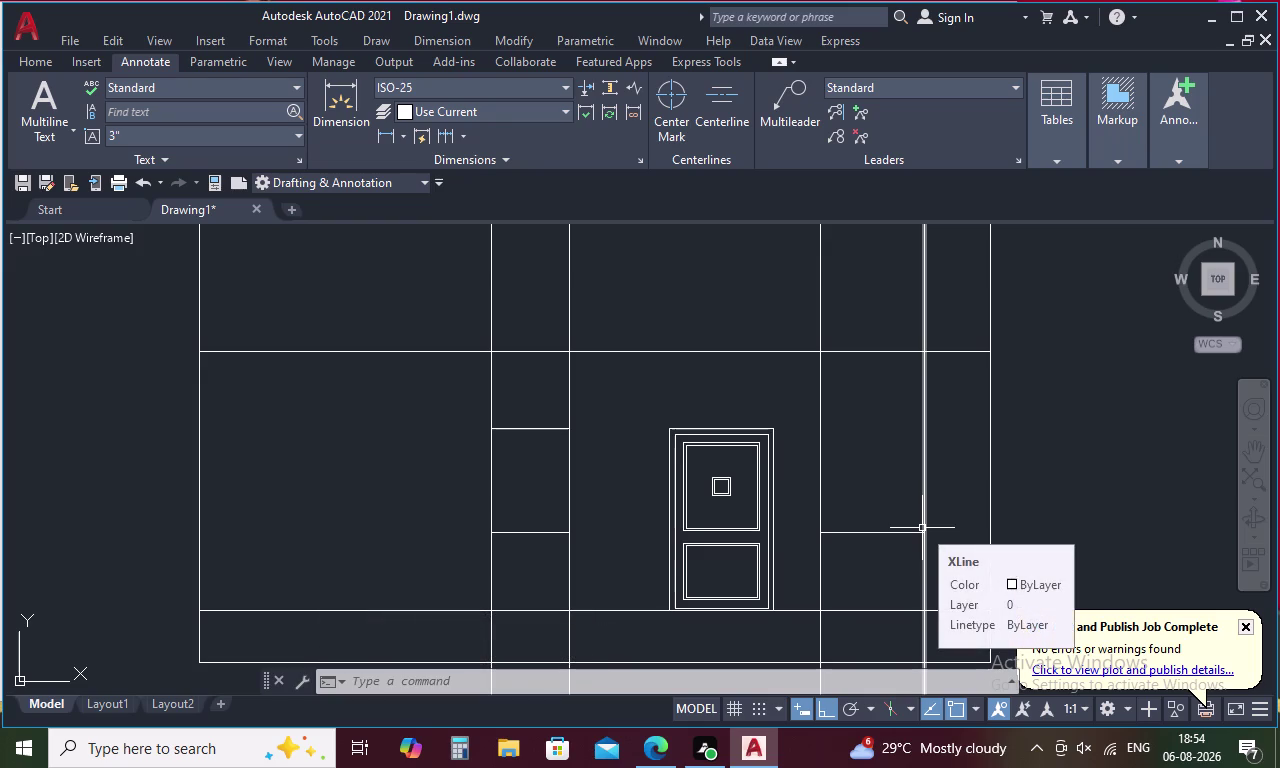
Offset the sill line 4' upward to form the window head.
key(Escape)
key(o)
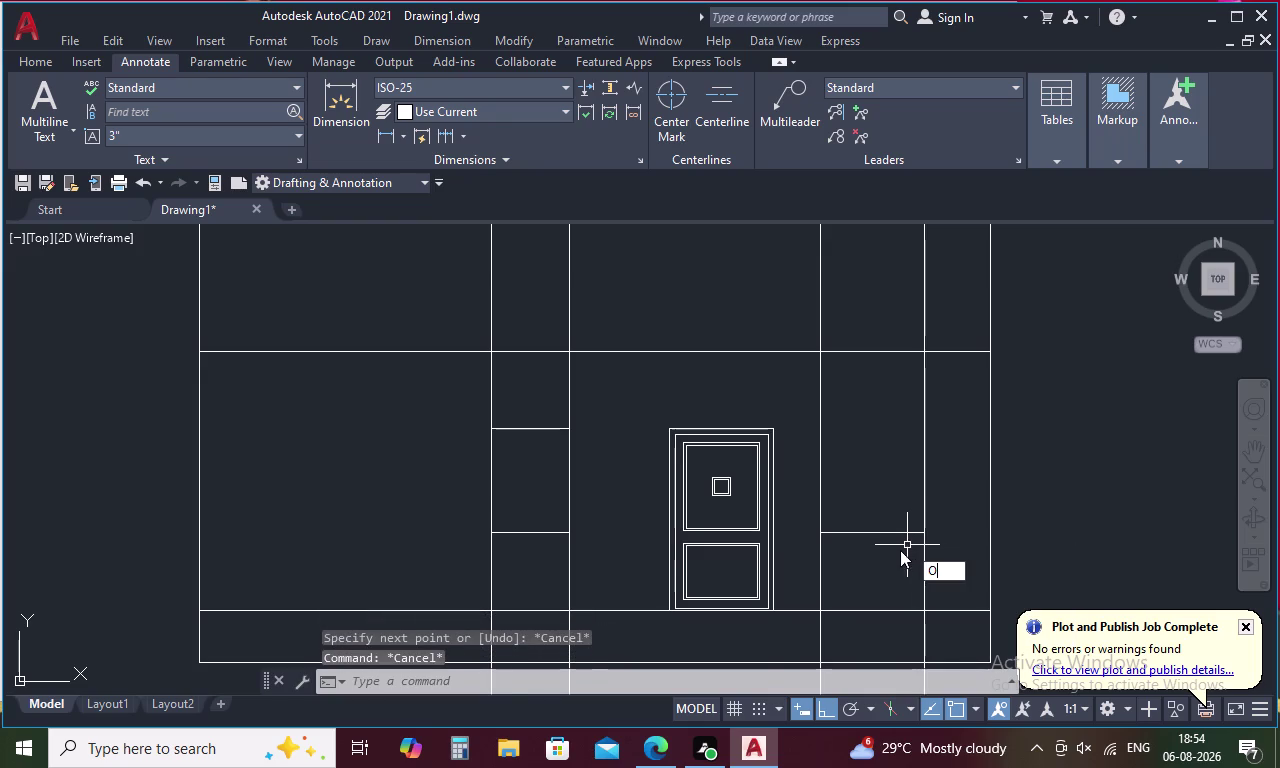
key(space)
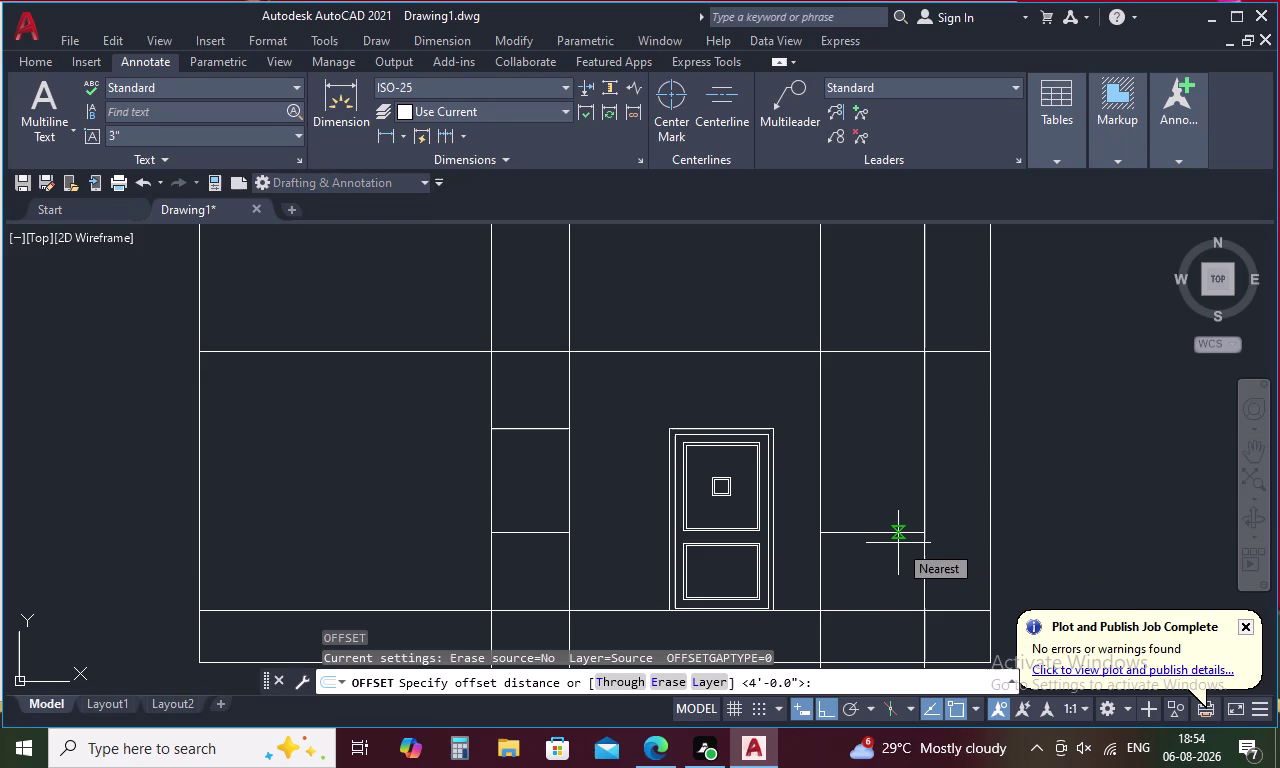
key(4)
key(apostrophe)
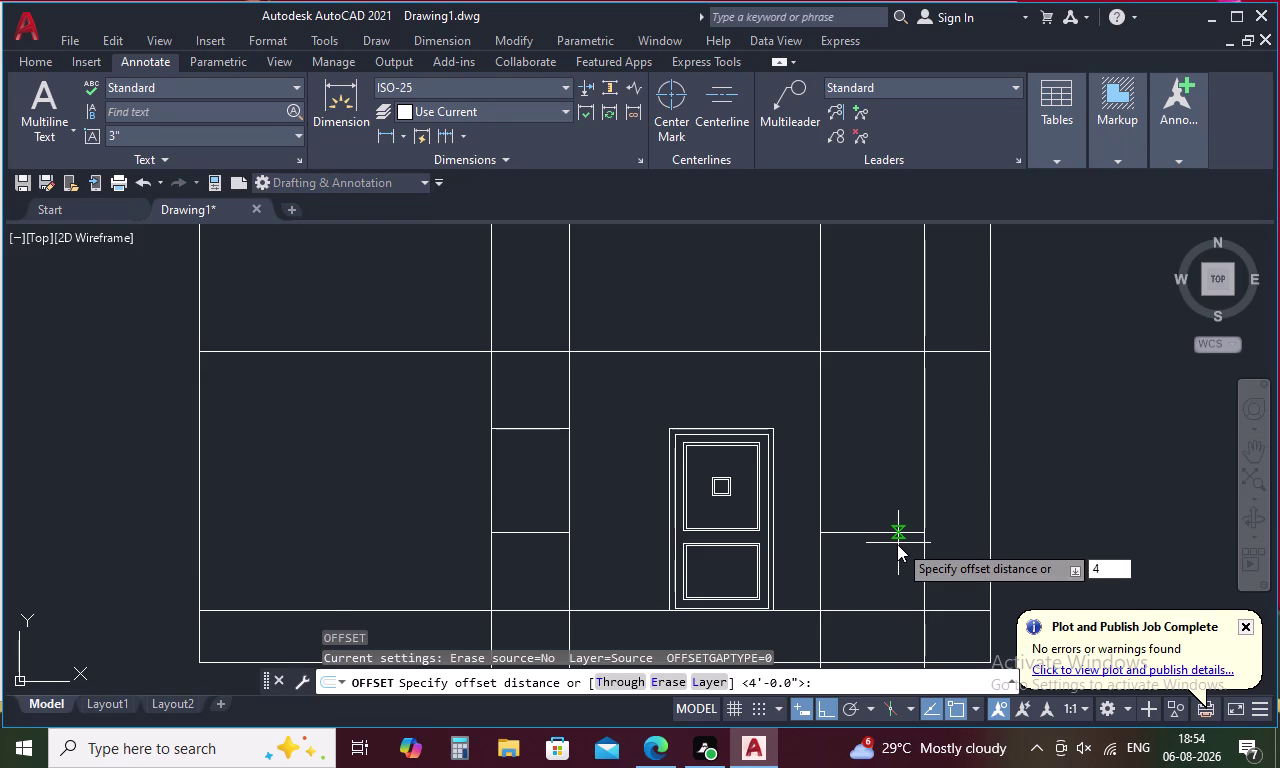
key(space)
click(889, 533)
click(889, 495)
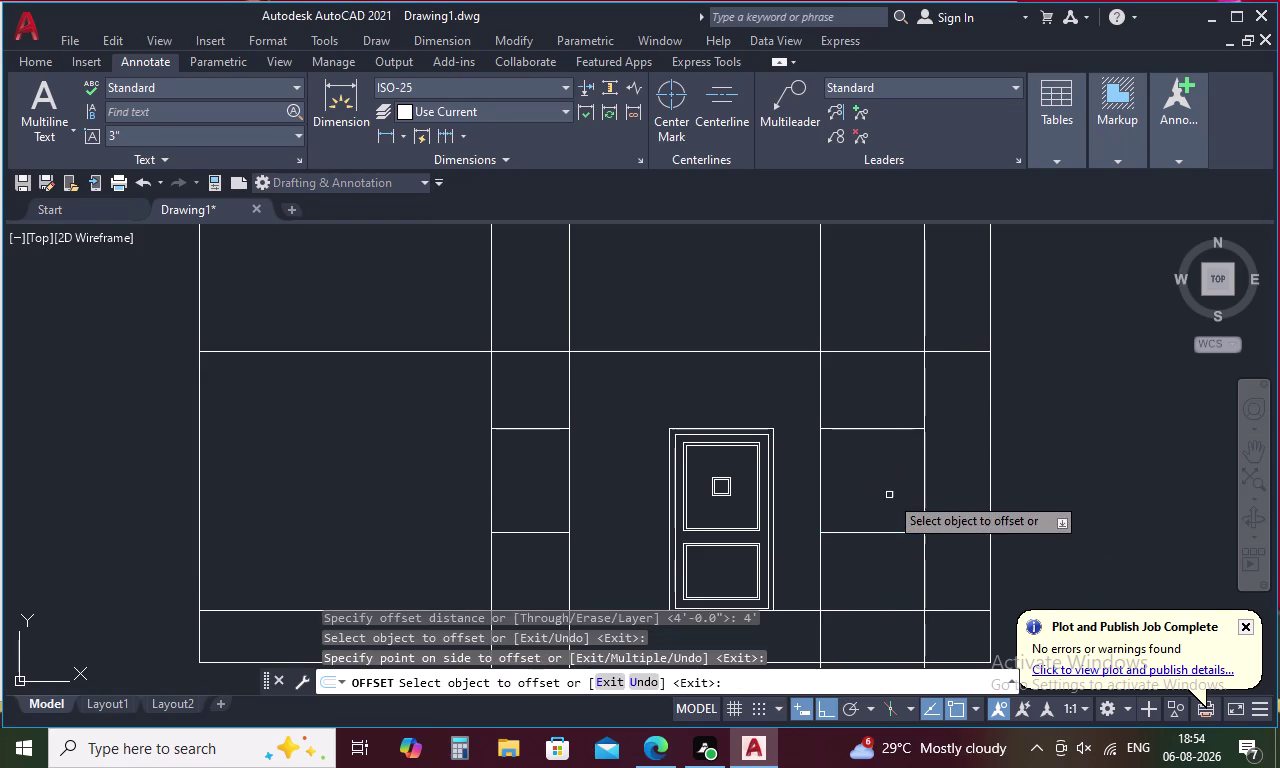
key(Escape)
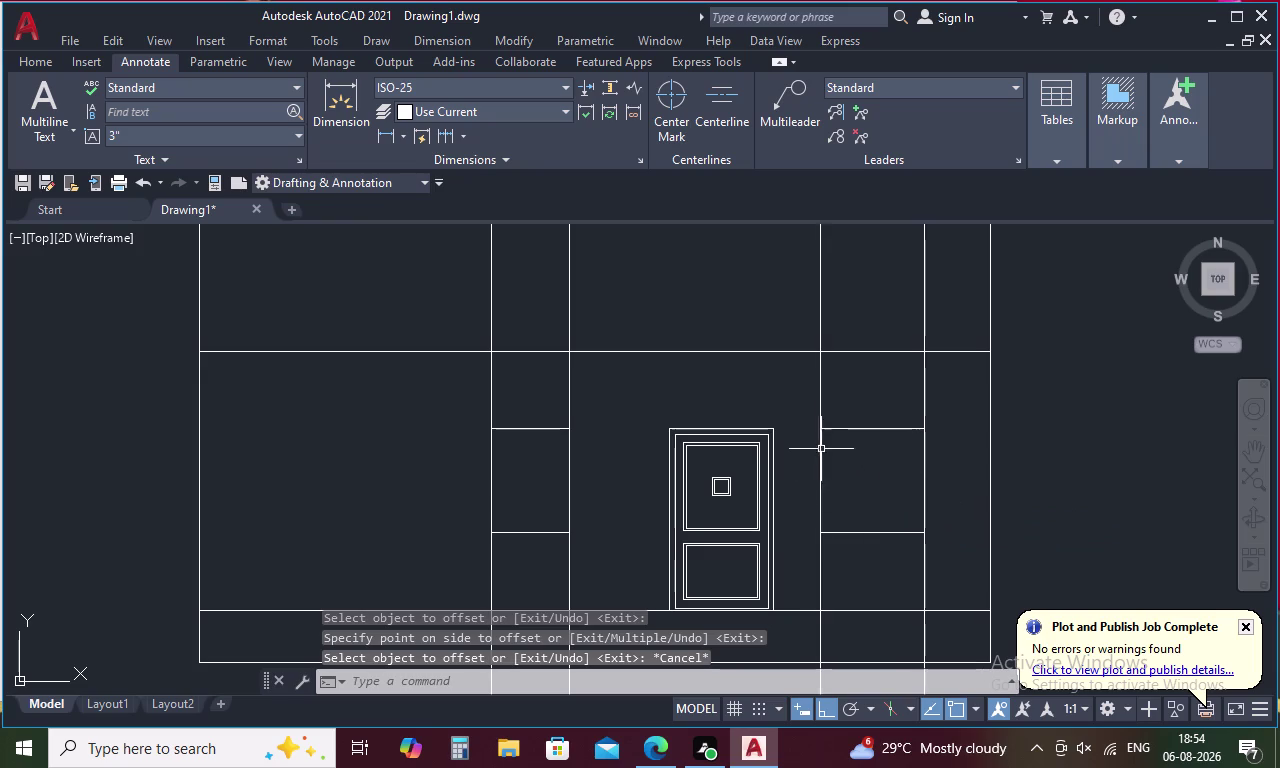
drag(938, 391, 484, 398)
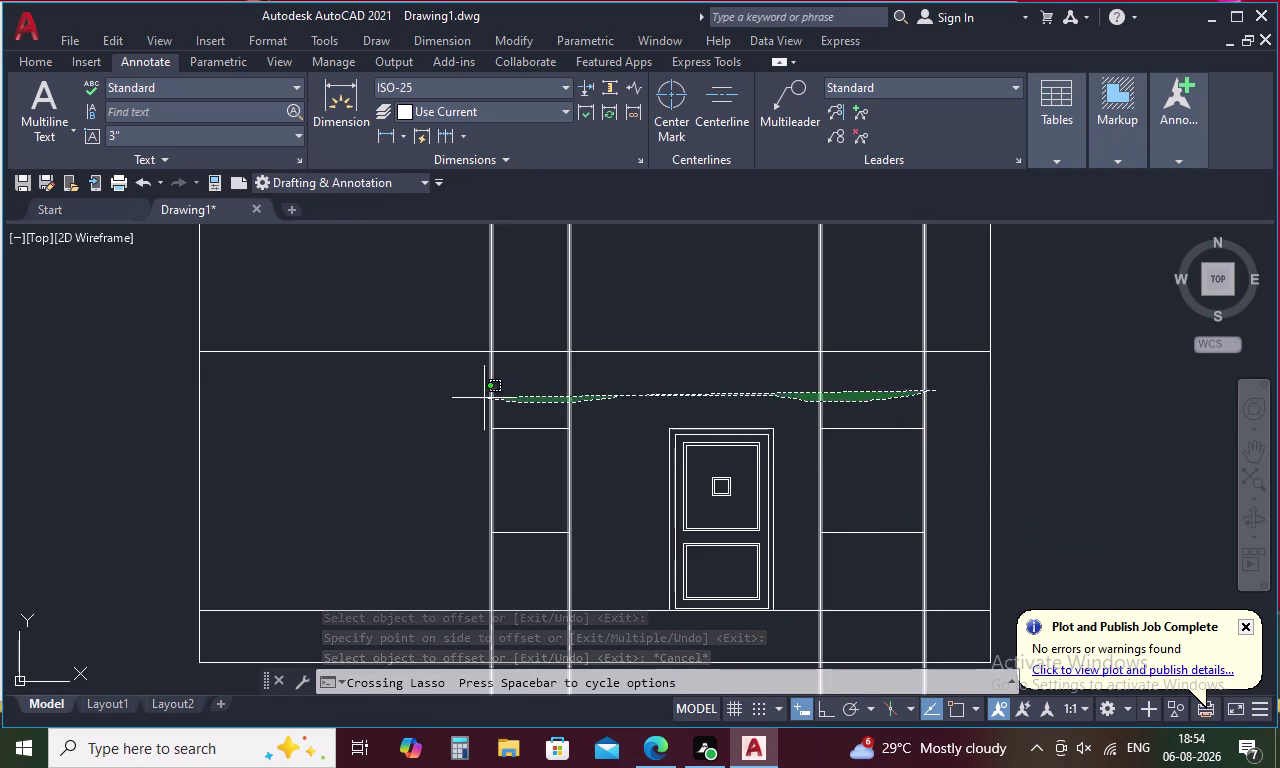
Erase the vertical construction lines and draw the left window's two sides.
drag(484, 398, 466, 396)
key(Delete)
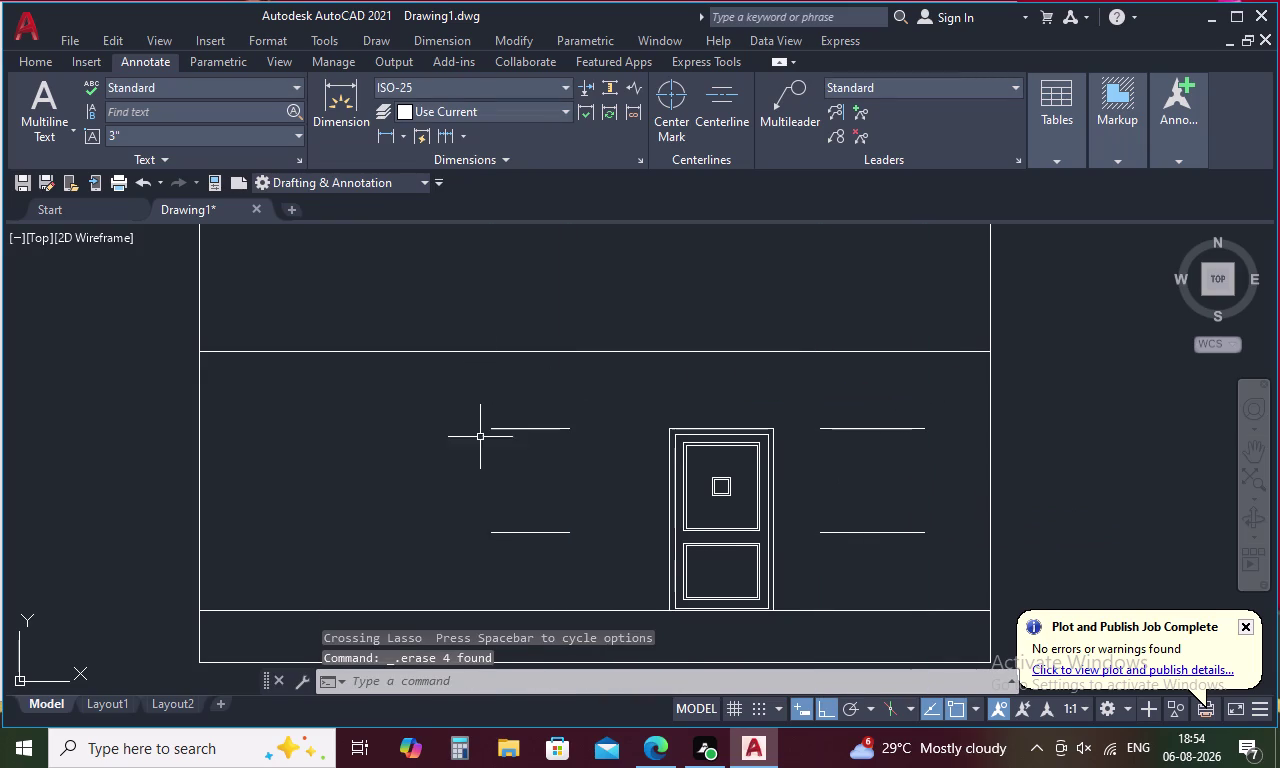
key(l)
key(space)
click(495, 426)
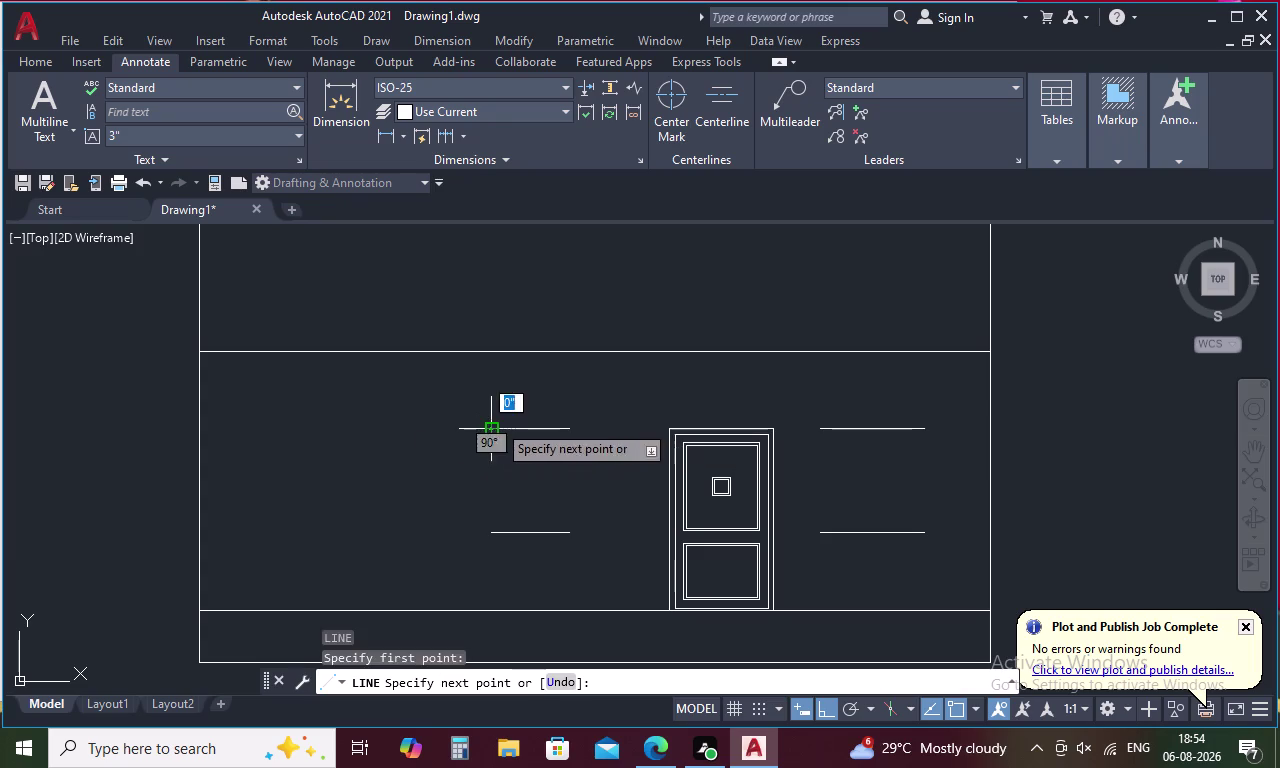
click(494, 535)
key(space)
key(space)
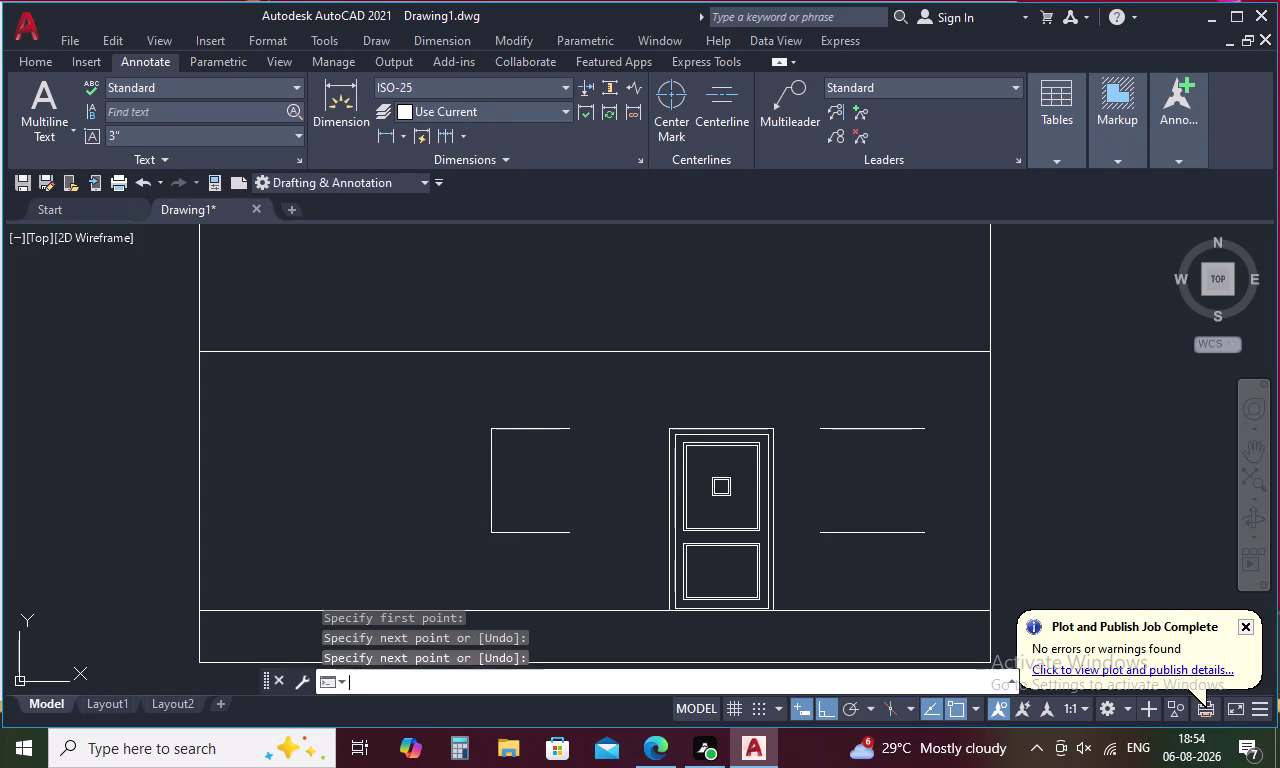
click(562, 430)
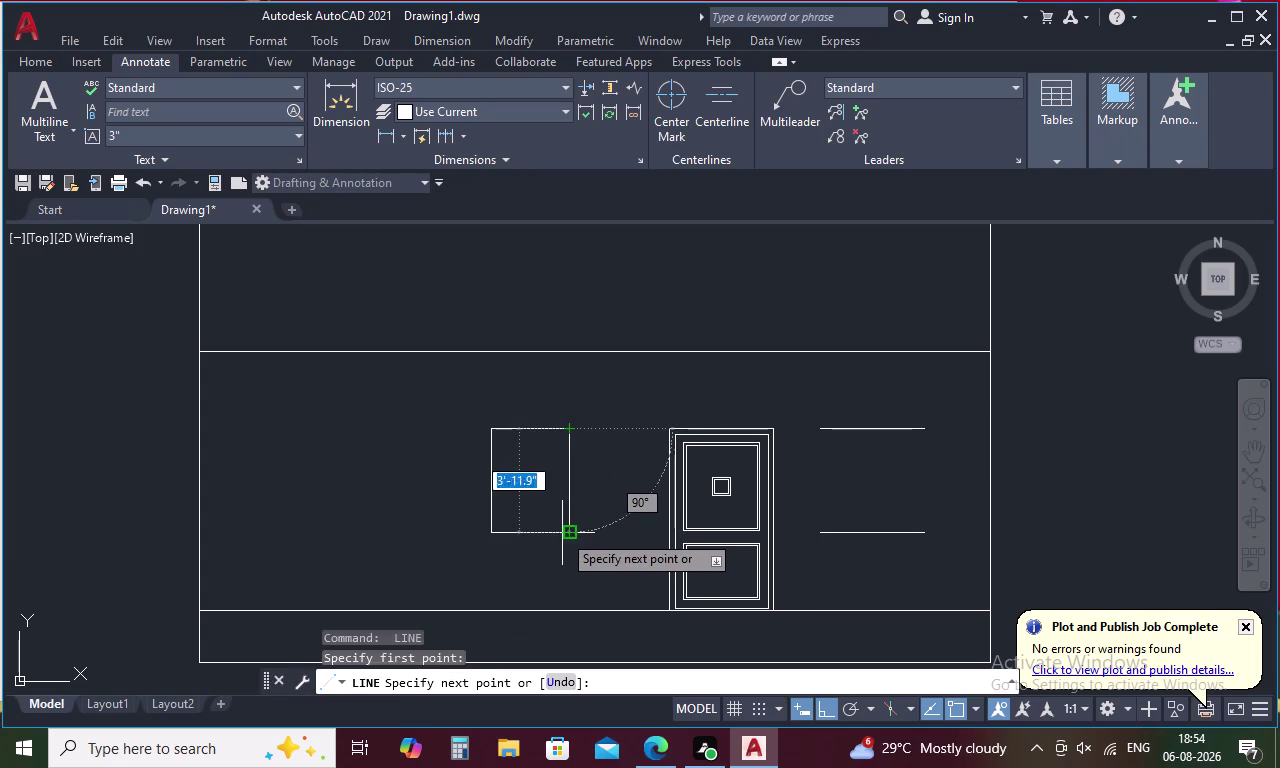
click(569, 532)
key(space)
Draw the right window's left and right sides to close it.
key(space)
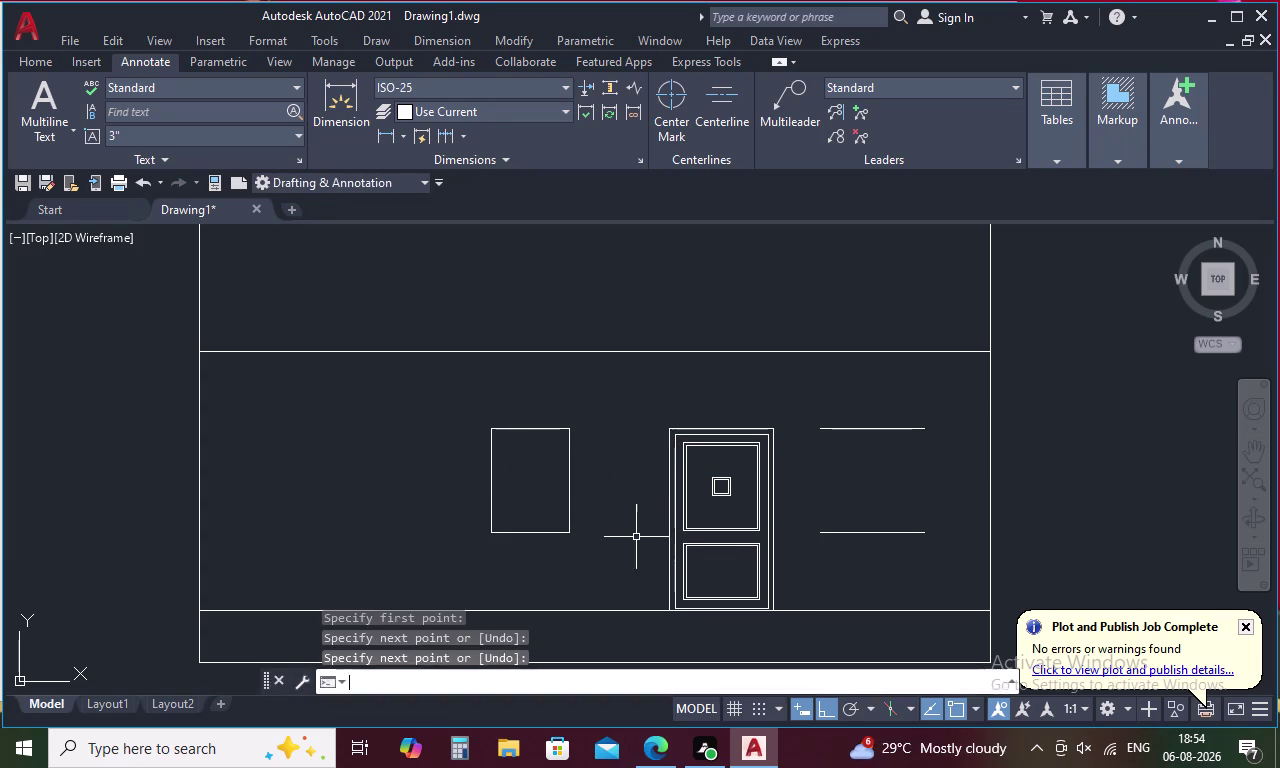
click(821, 434)
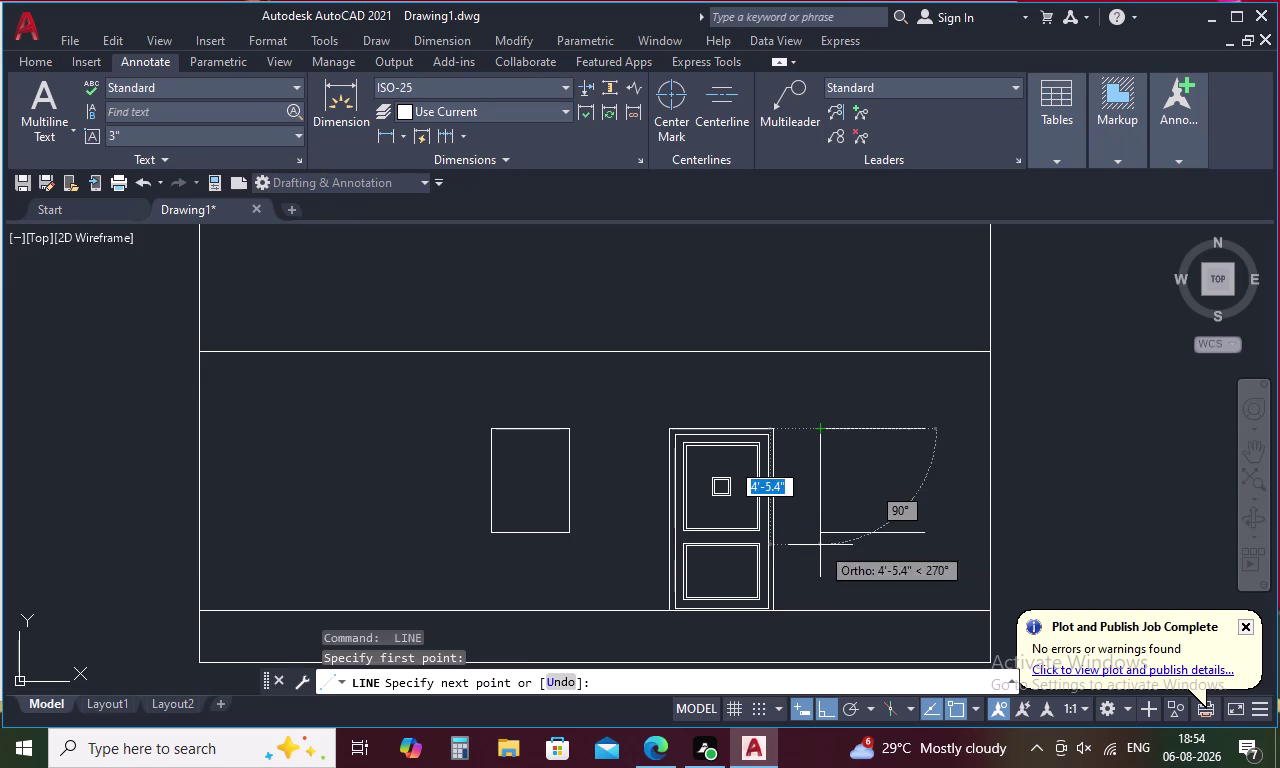
click(823, 531)
key(space)
key(space)
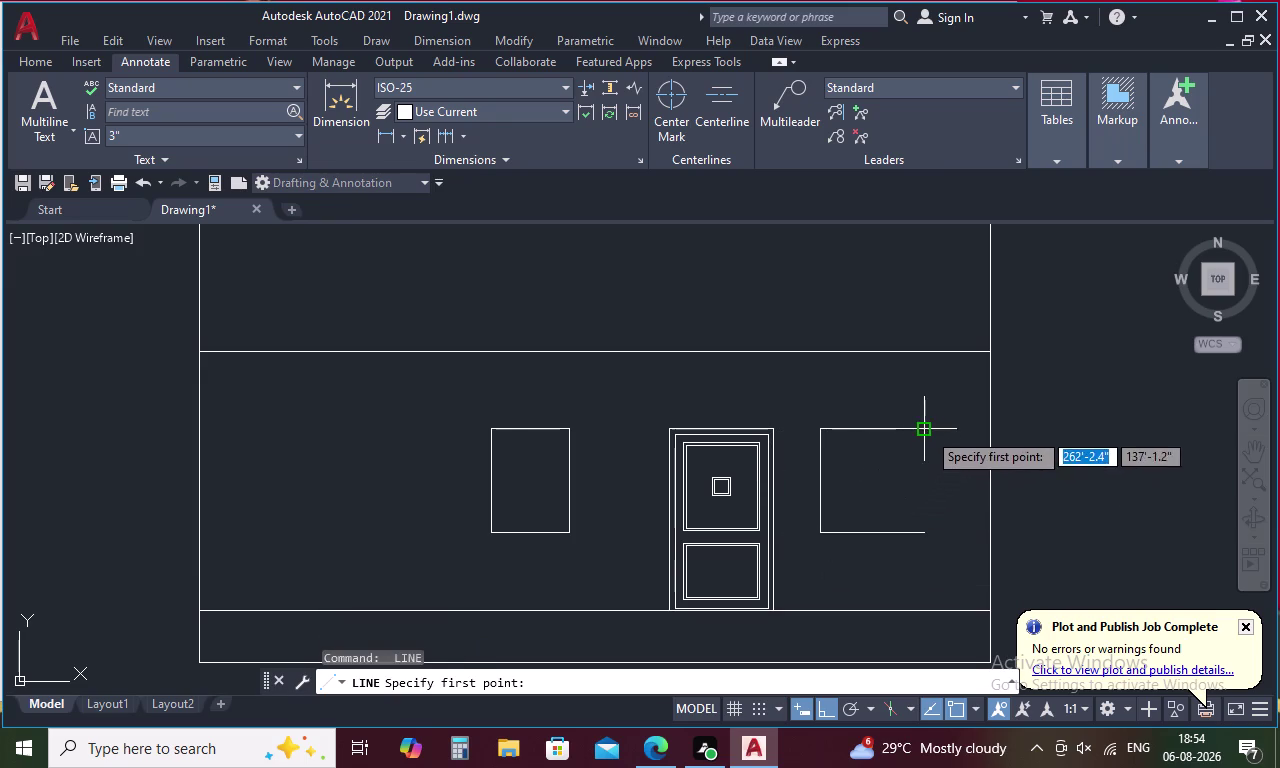
click(927, 431)
click(928, 533)
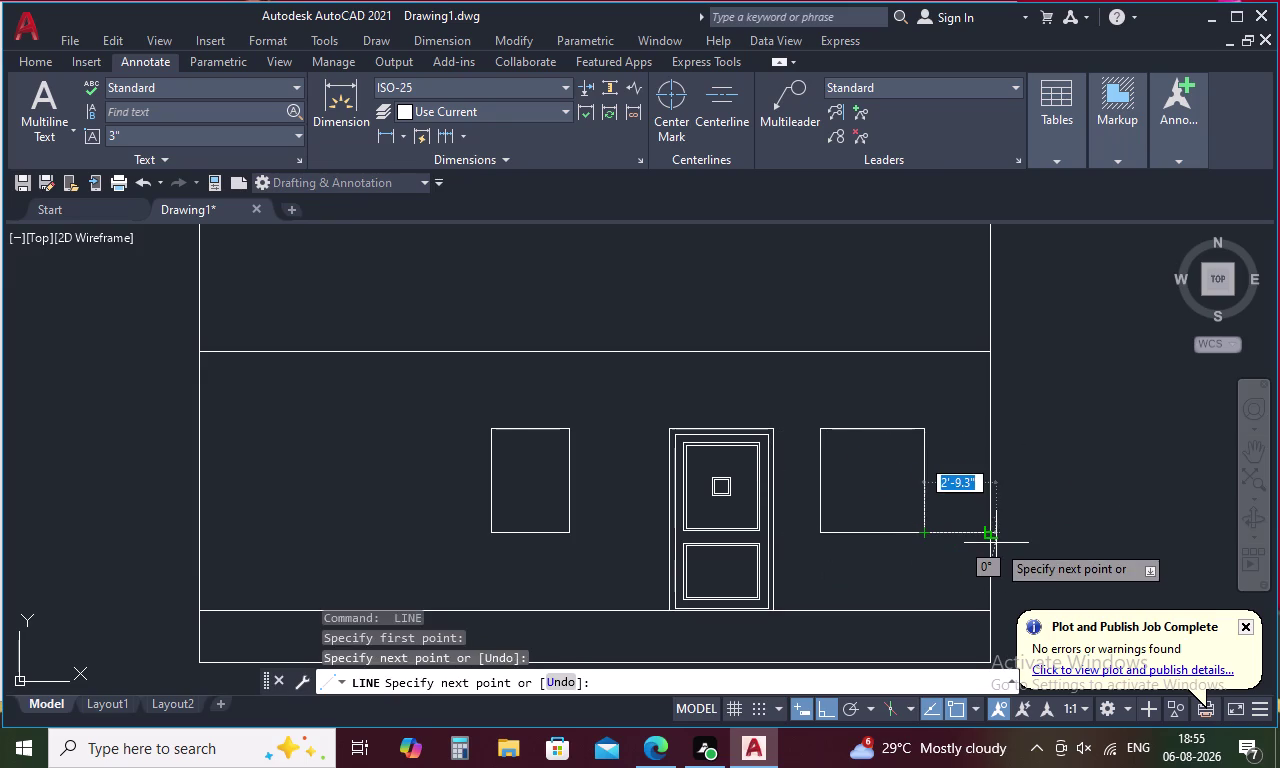
key(Escape)
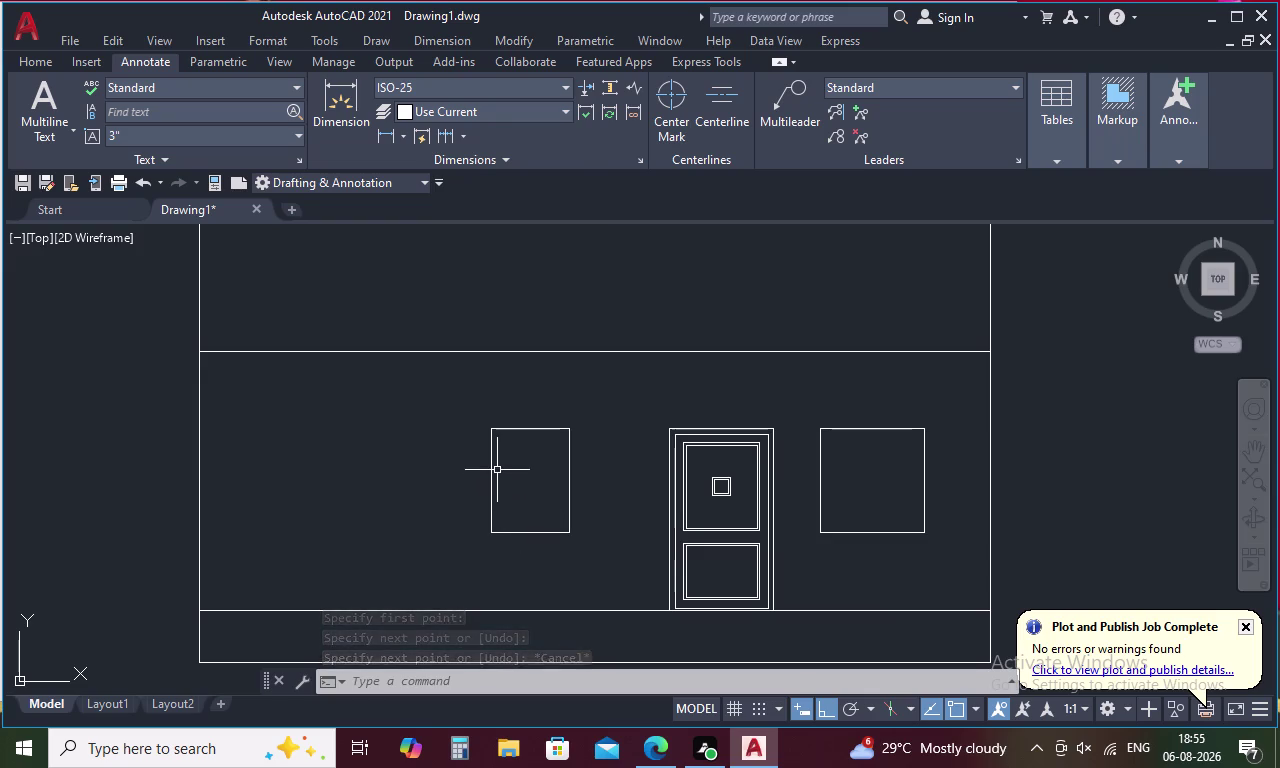
Draw a horizontal division line across the left window.
scroll(up, 3)
key(l)
key(Return)
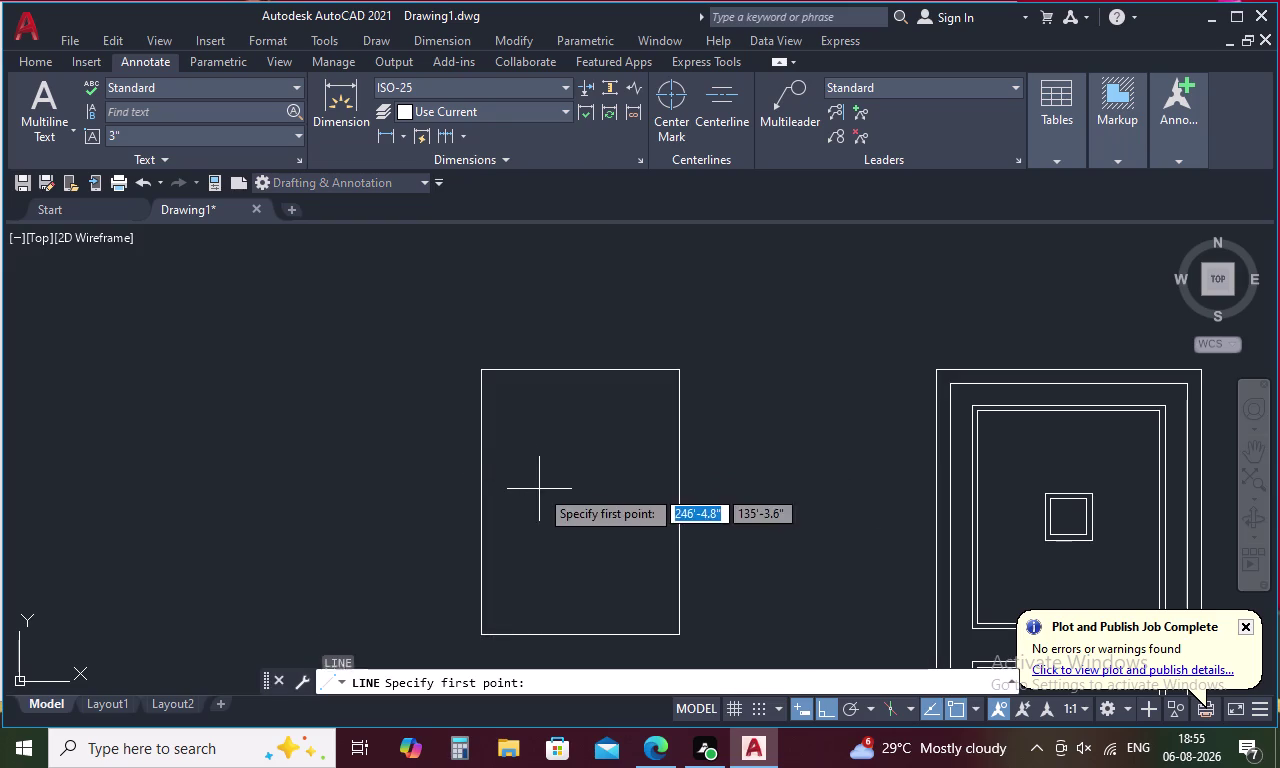
click(481, 428)
click(679, 425)
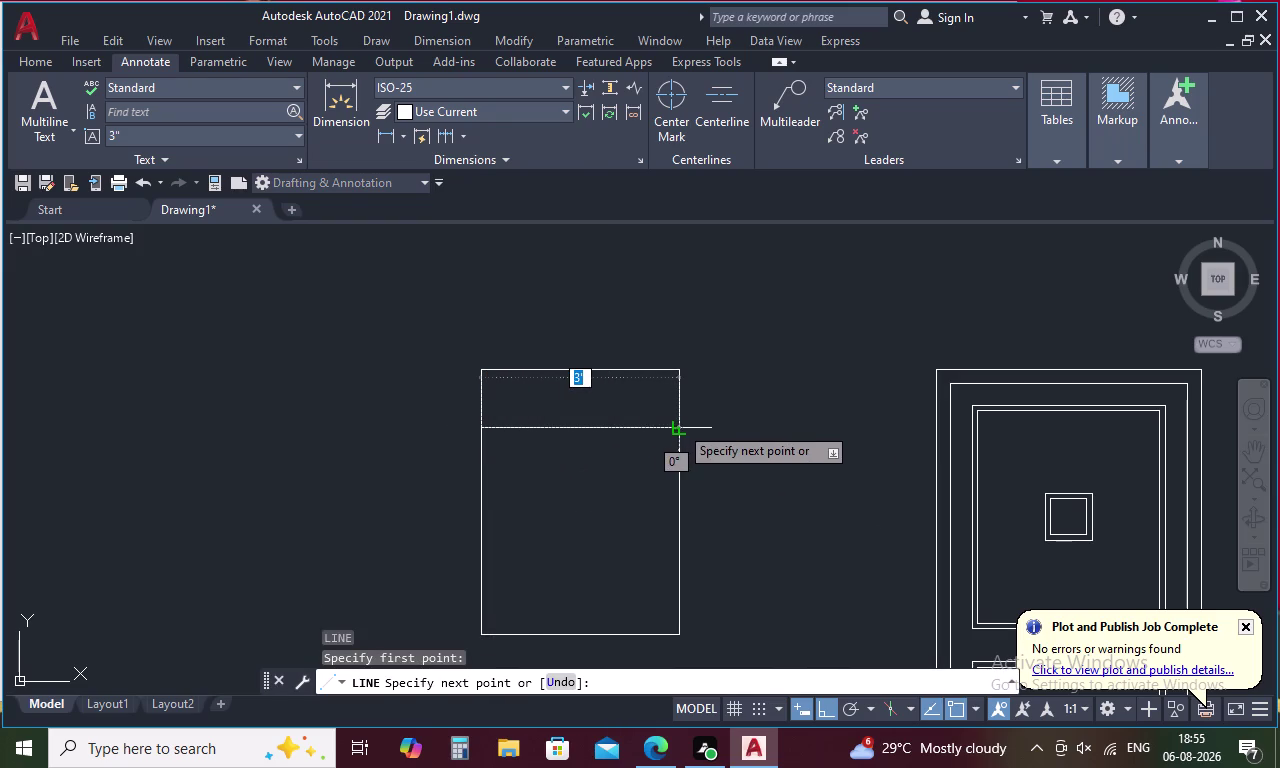
Offset the window's top line by 1 to form a doubled band.
key(Escape)
text(O)
key(space)
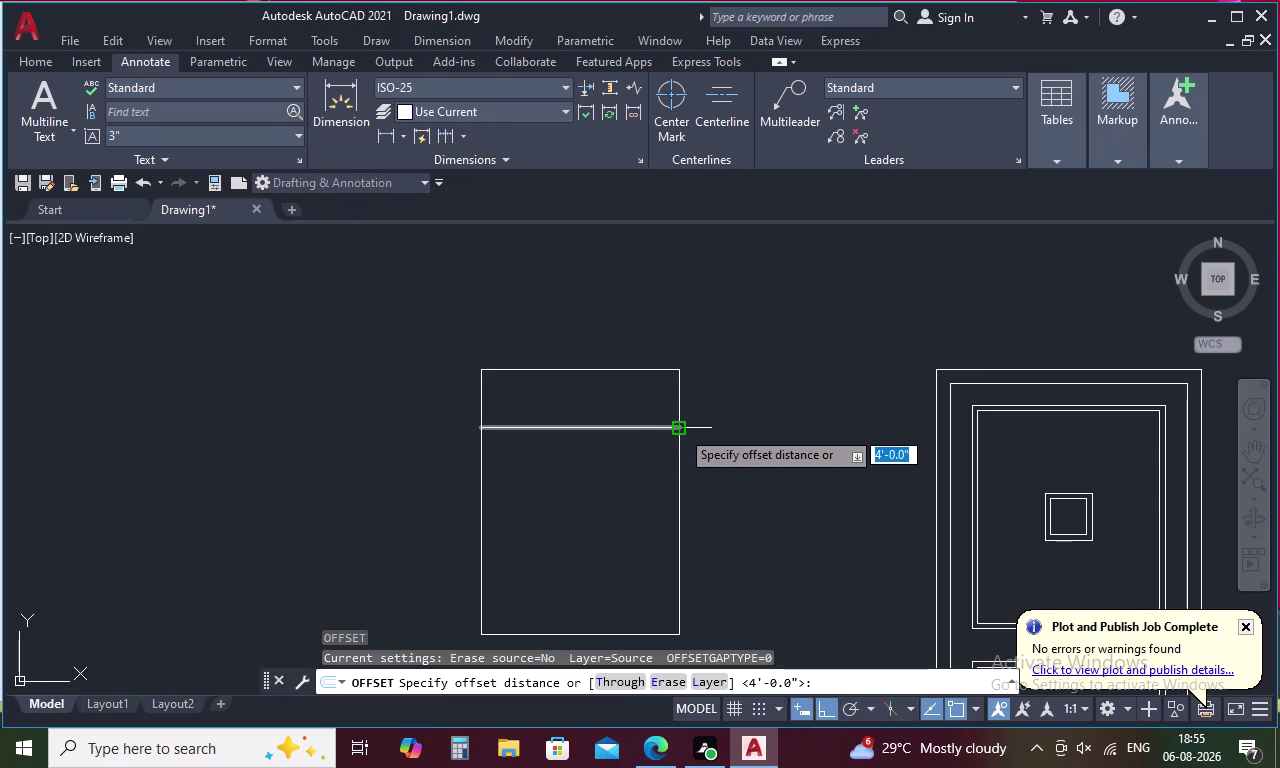
text(1)
key(space)
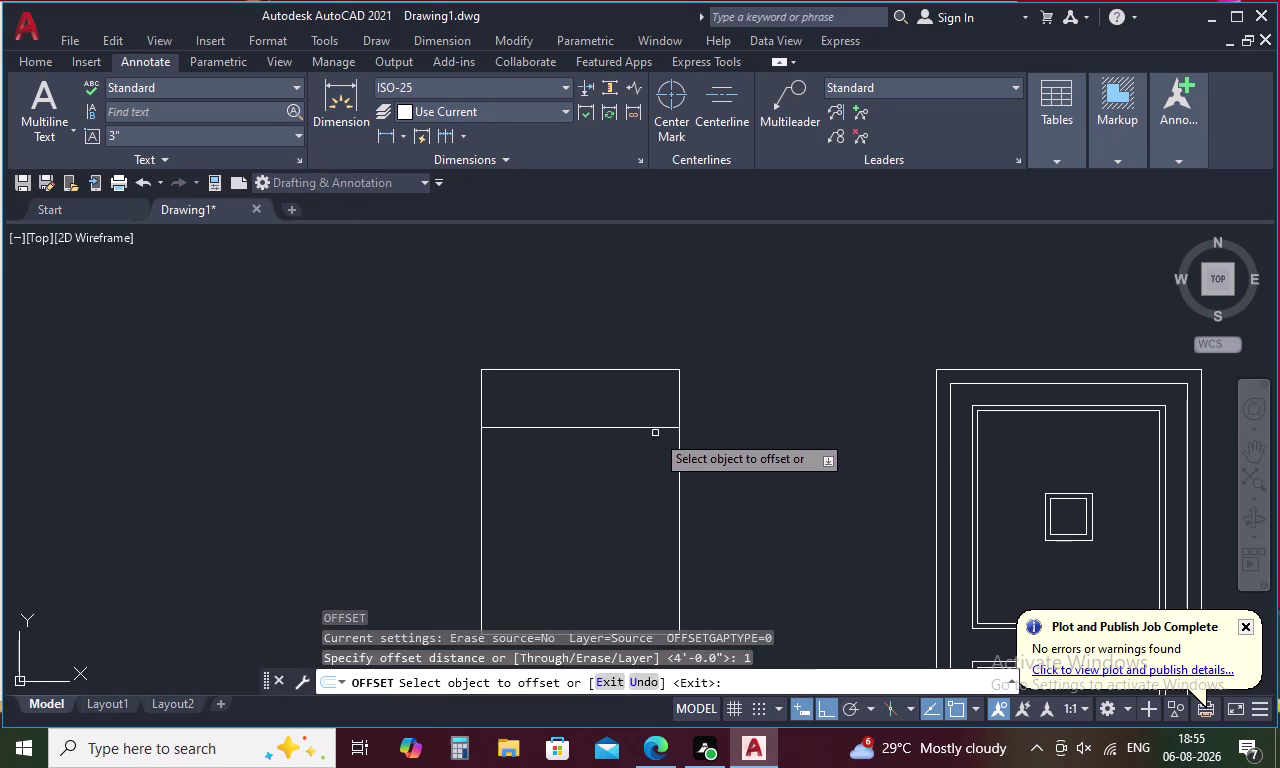
click(661, 428)
click(655, 458)
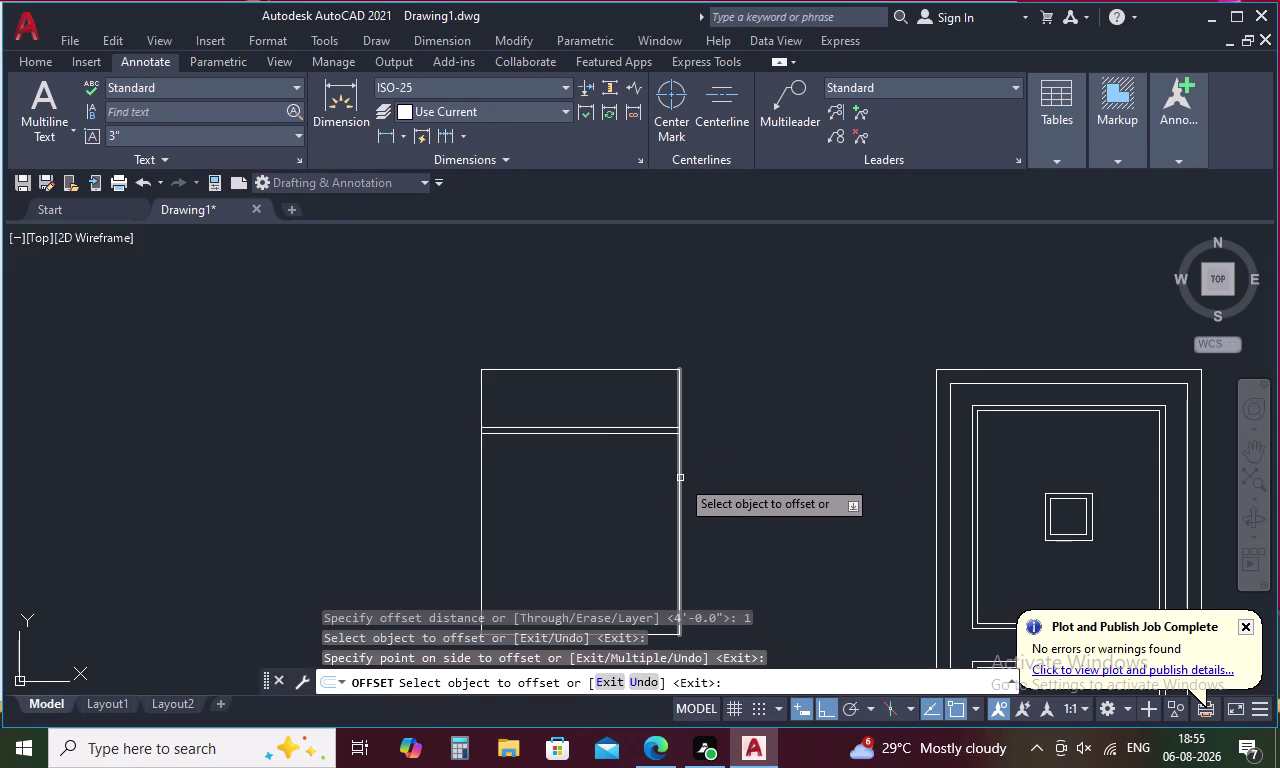
key(Escape)
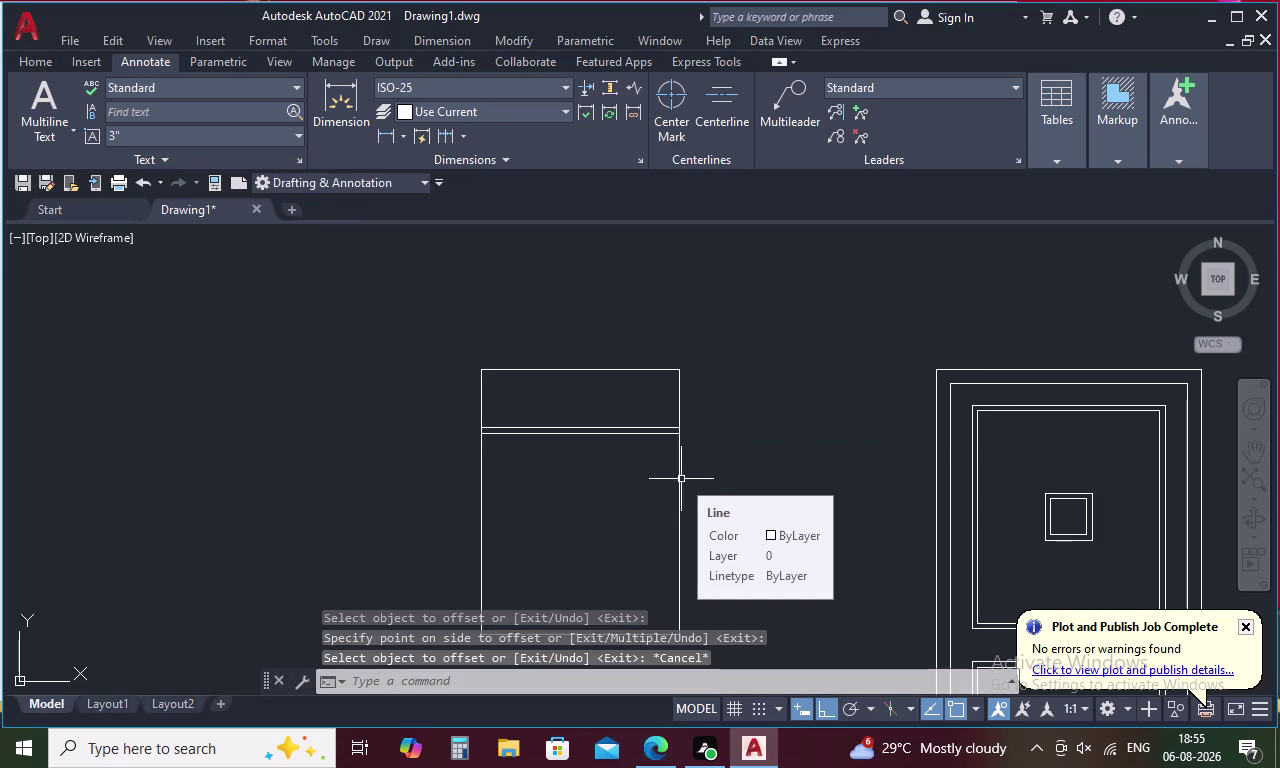
Draw a vertical mullion from the band up to the window top.
text(L)
key(space)
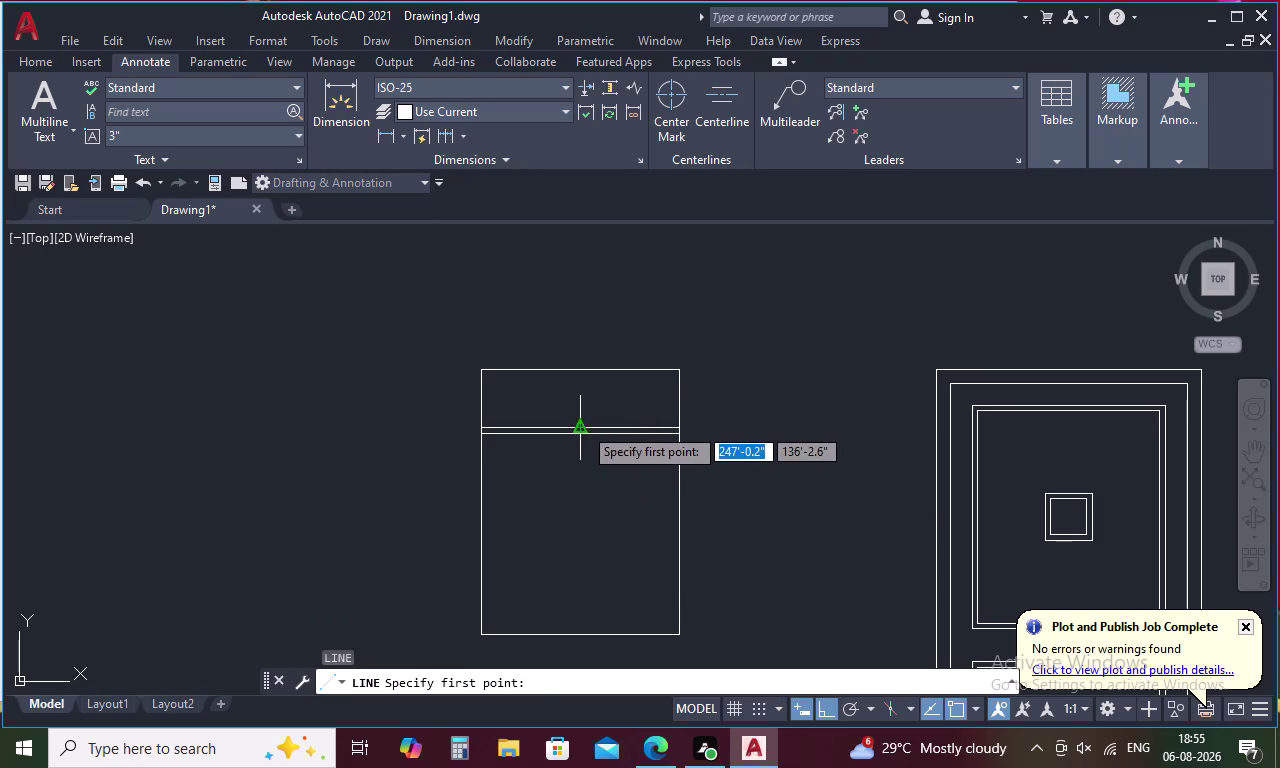
click(583, 426)
click(579, 368)
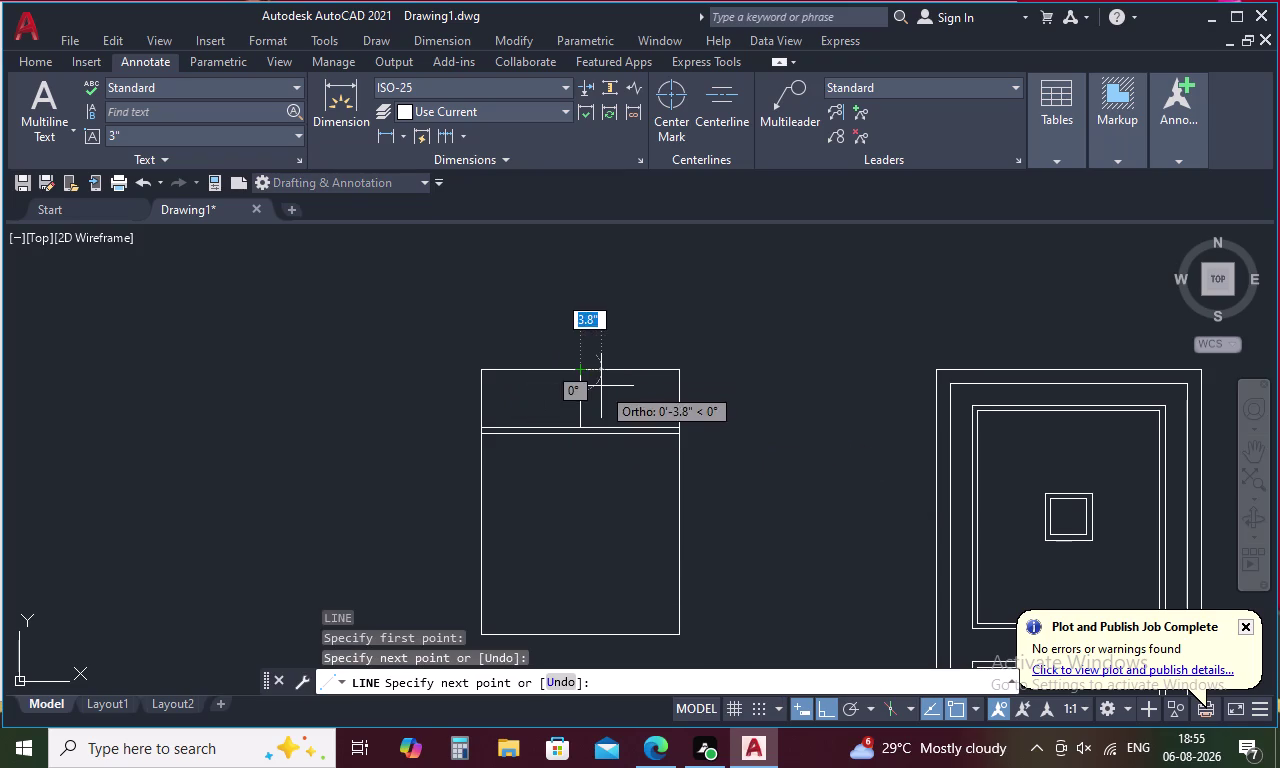
key(Escape)
Offset the mullion by 0.5 and delete the extra copy.
text(O .)
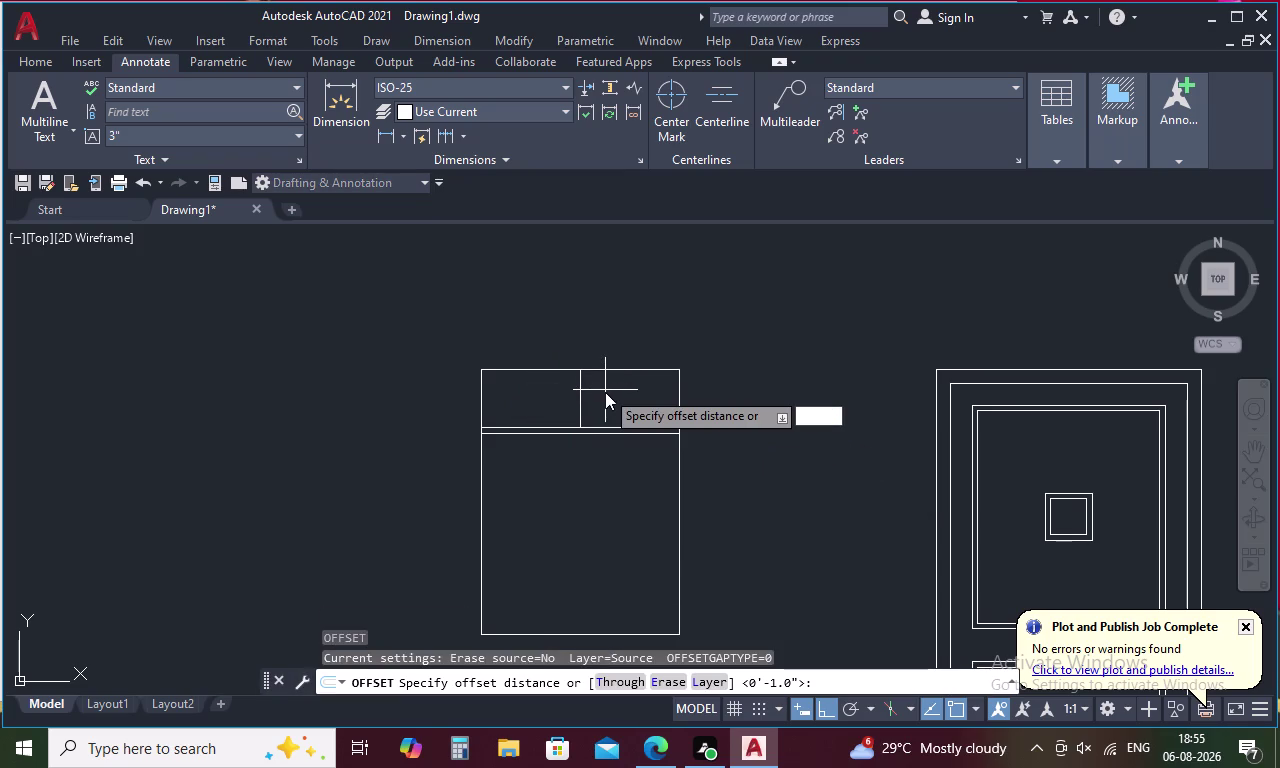
key(5)
key(space)
click(582, 392)
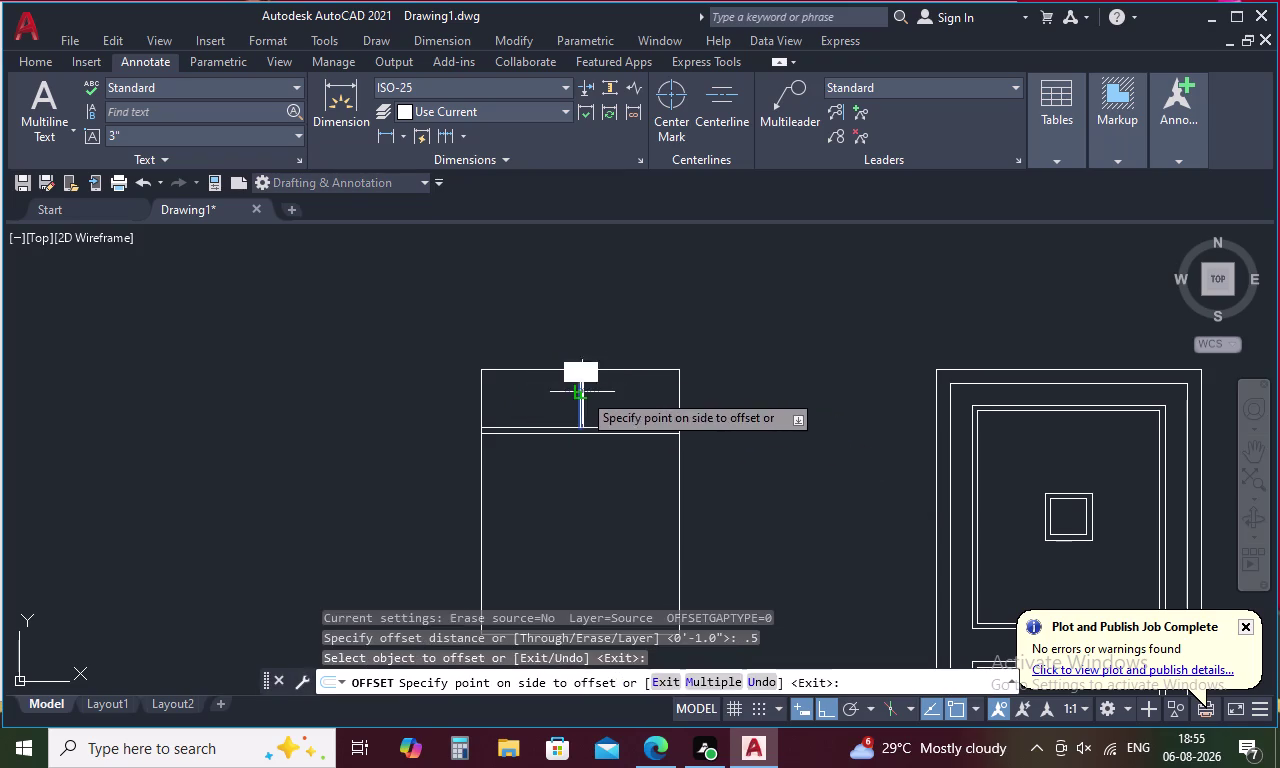
click(603, 401)
scroll(up, 3)
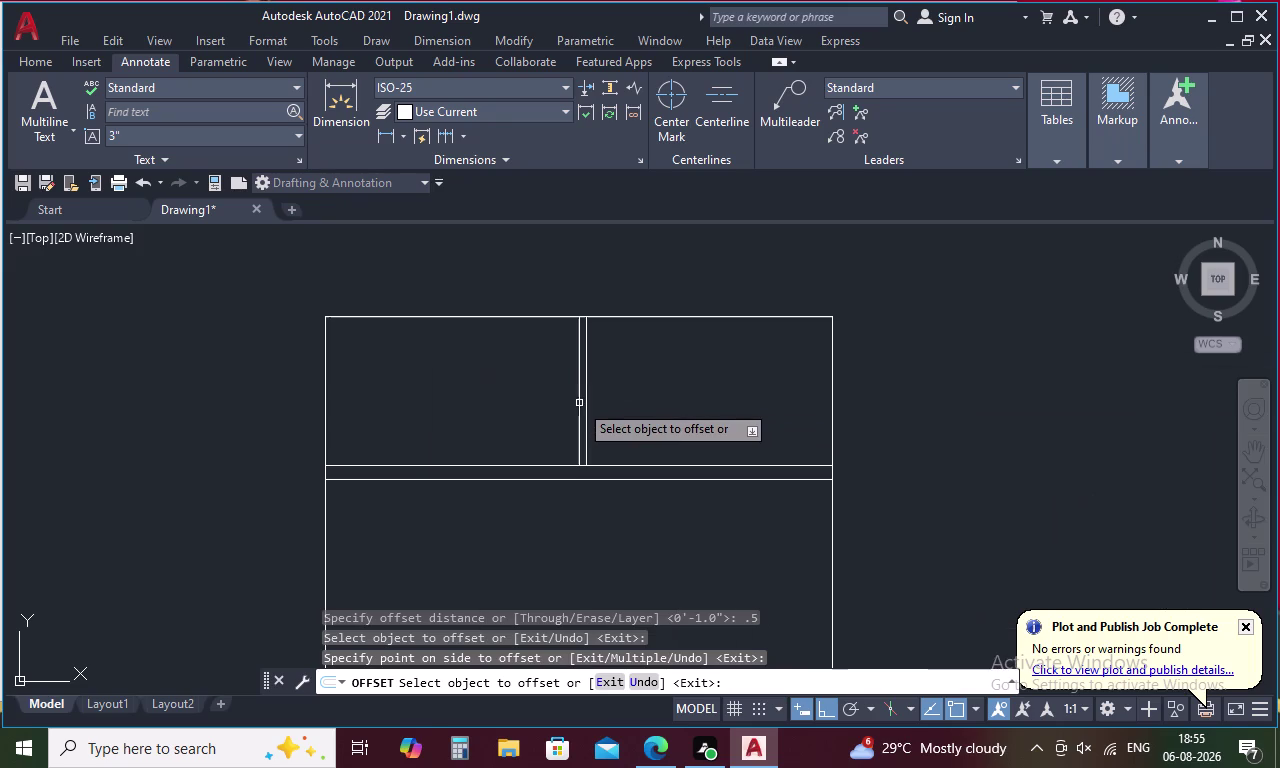
click(579, 403)
click(557, 407)
key(Escape)
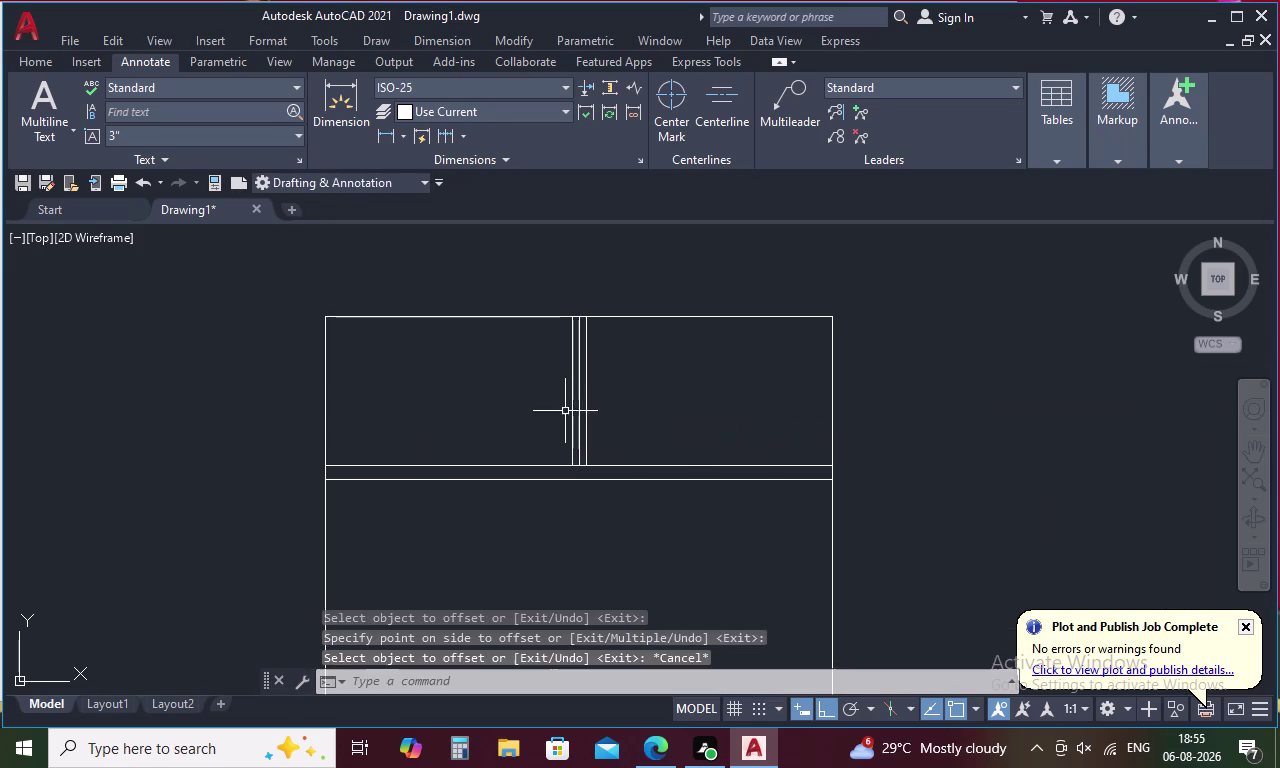
click(579, 413)
key(Delete)
scroll(down, 3)
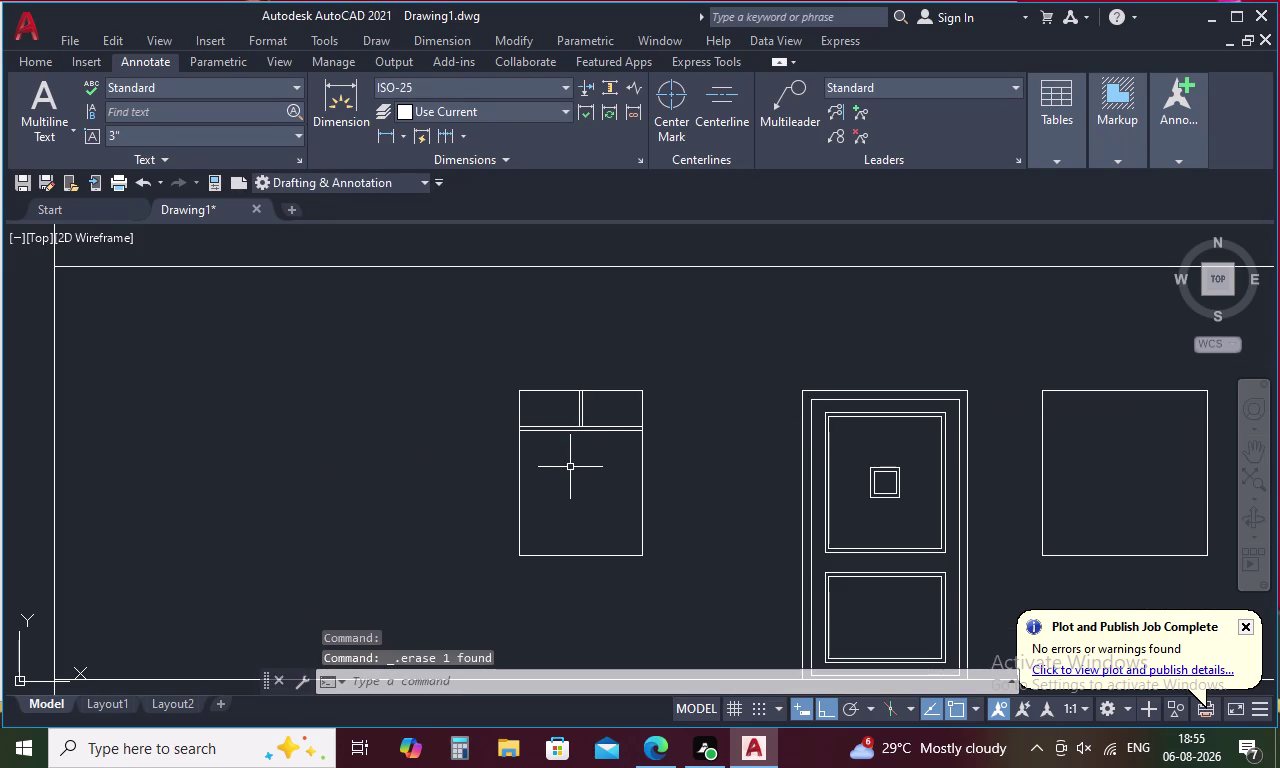
Try breaking the band line between two points, then undo the break.
text(L)
key(space)
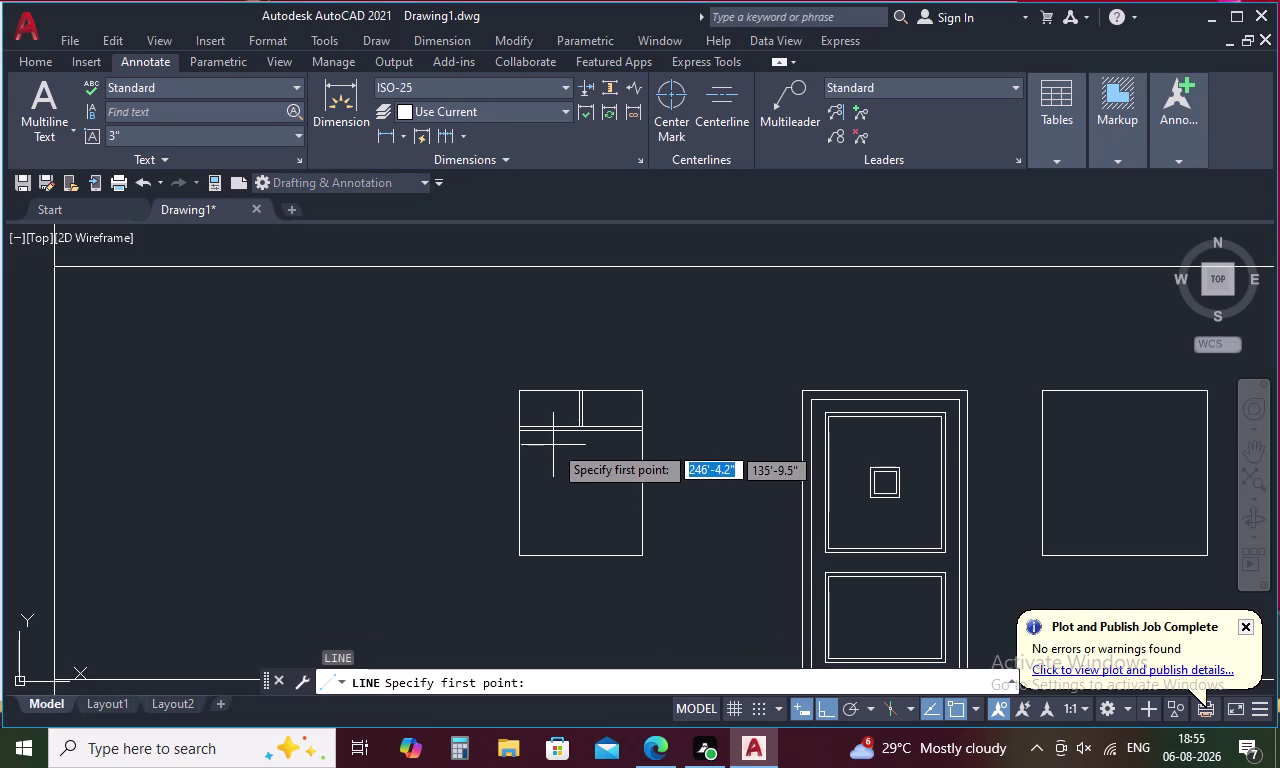
scroll(up, 3)
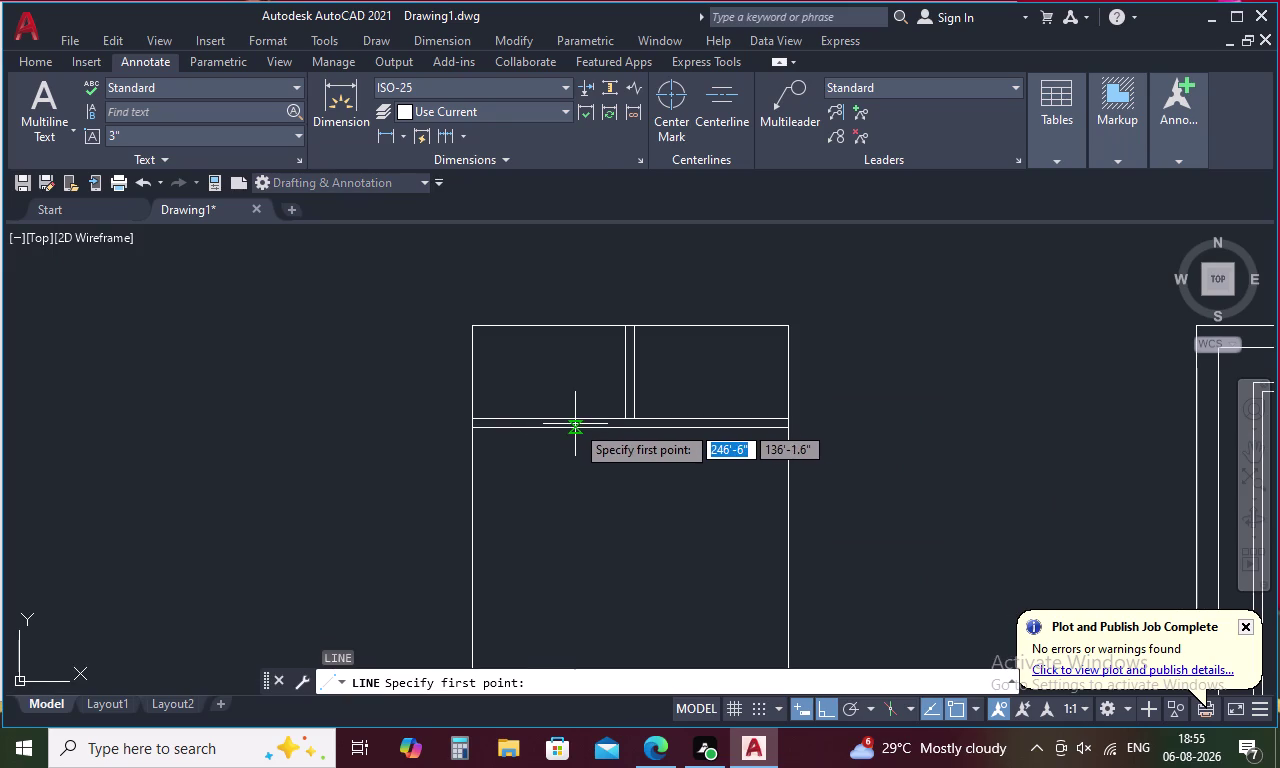
key(Escape)
text(BR)
key(space)
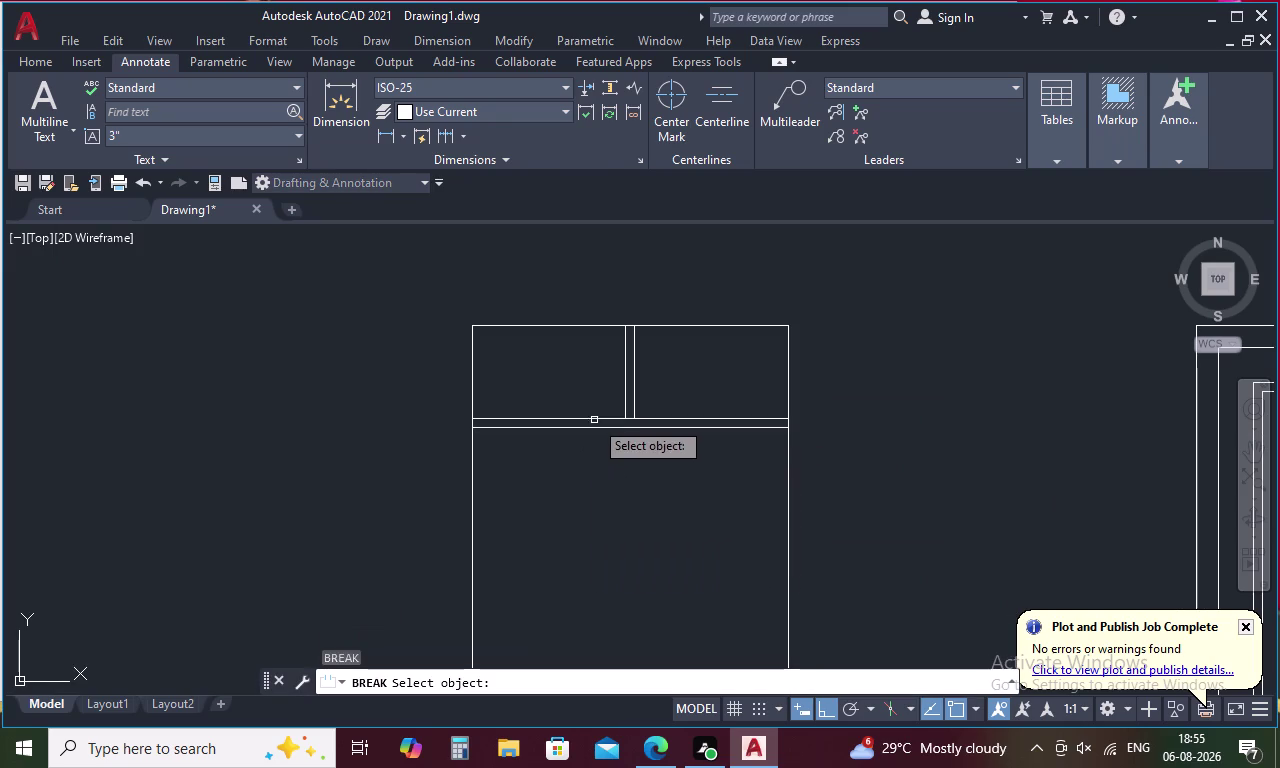
click(596, 418)
click(627, 416)
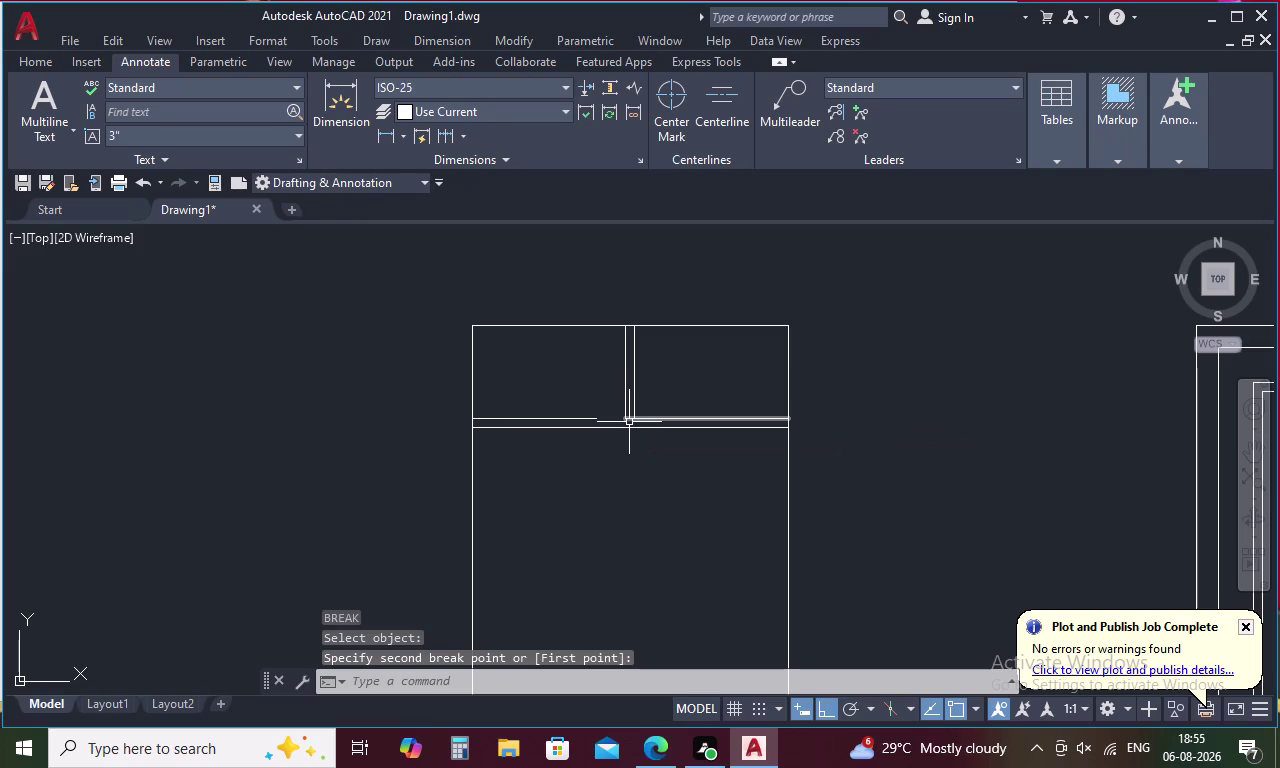
key(ctrl+z)
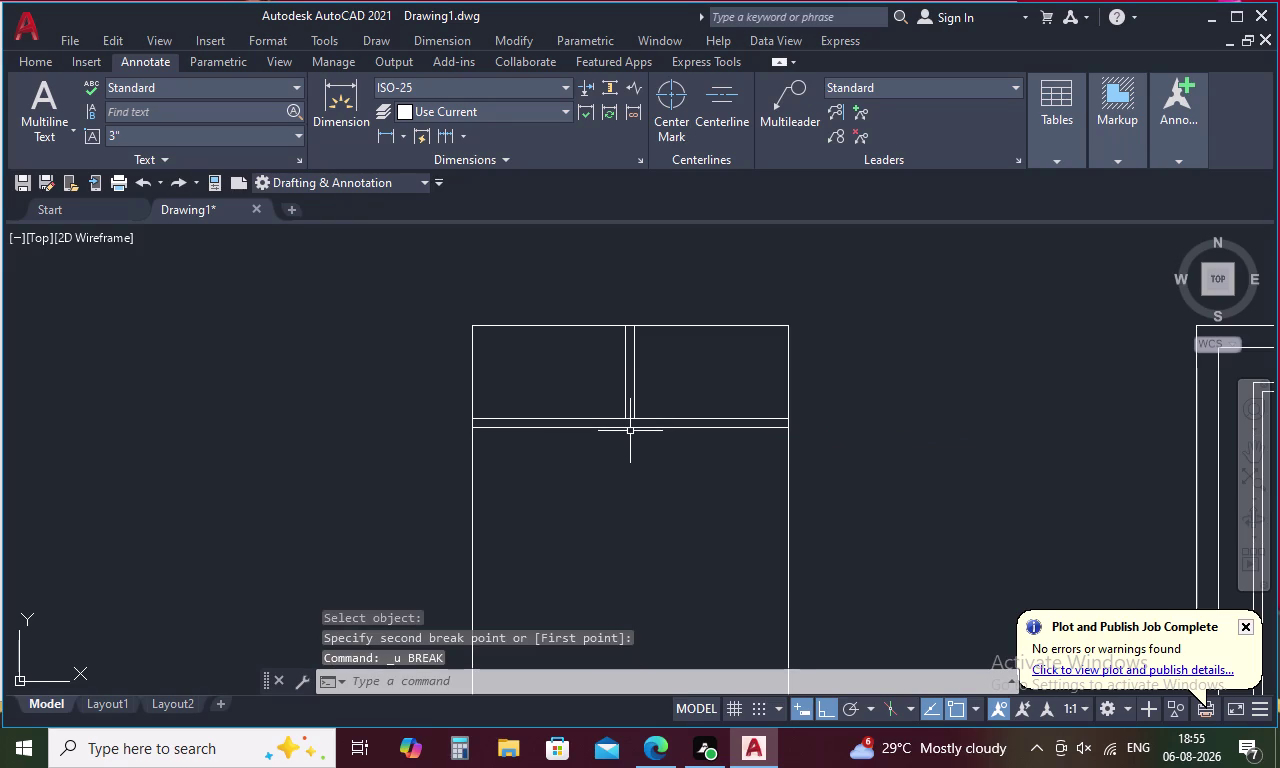
Split the upper band line at both mullion intersections with Break at Point.
text(BR)
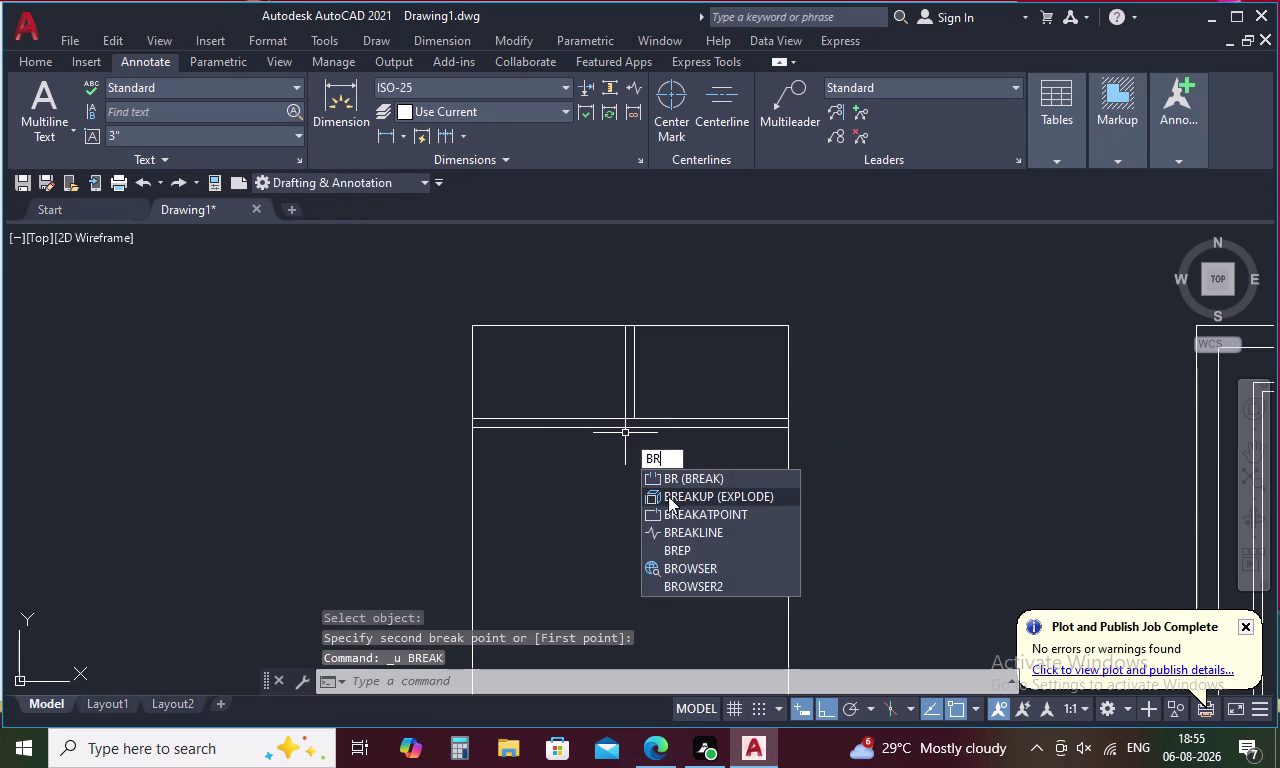
click(680, 509)
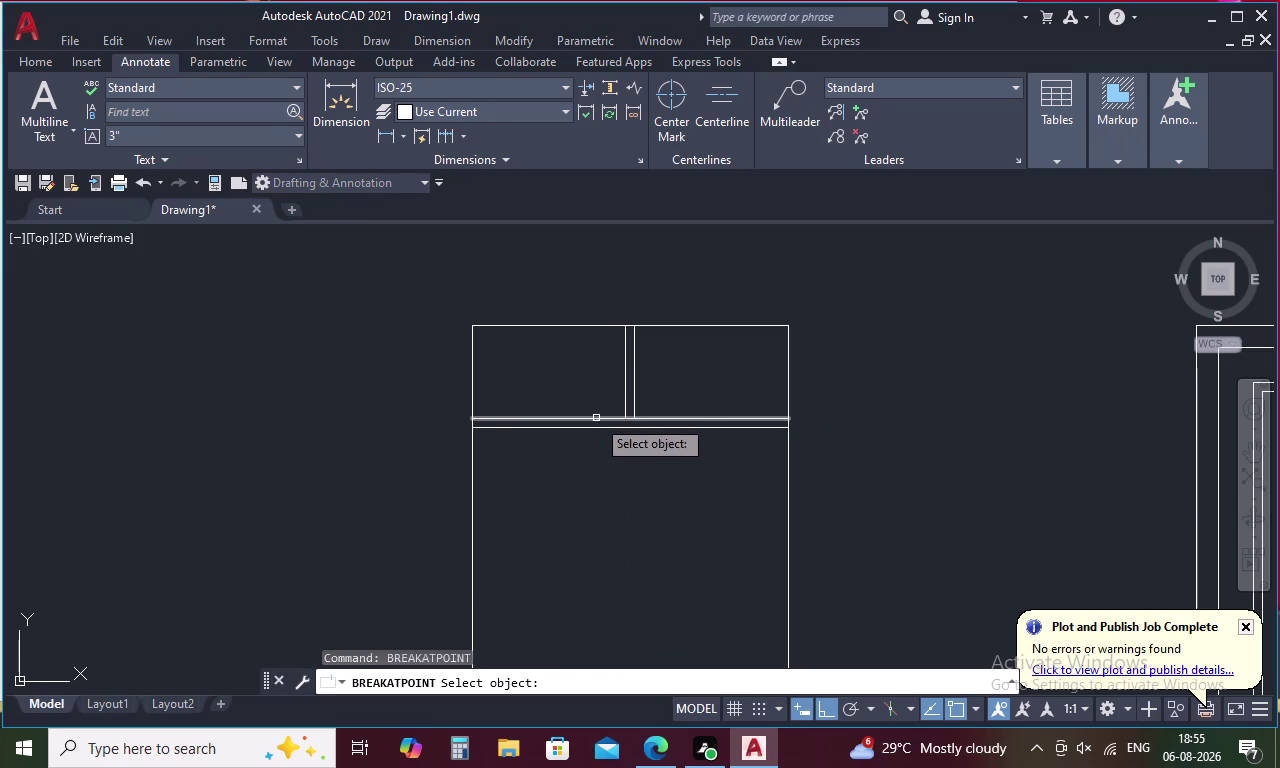
click(596, 417)
click(624, 418)
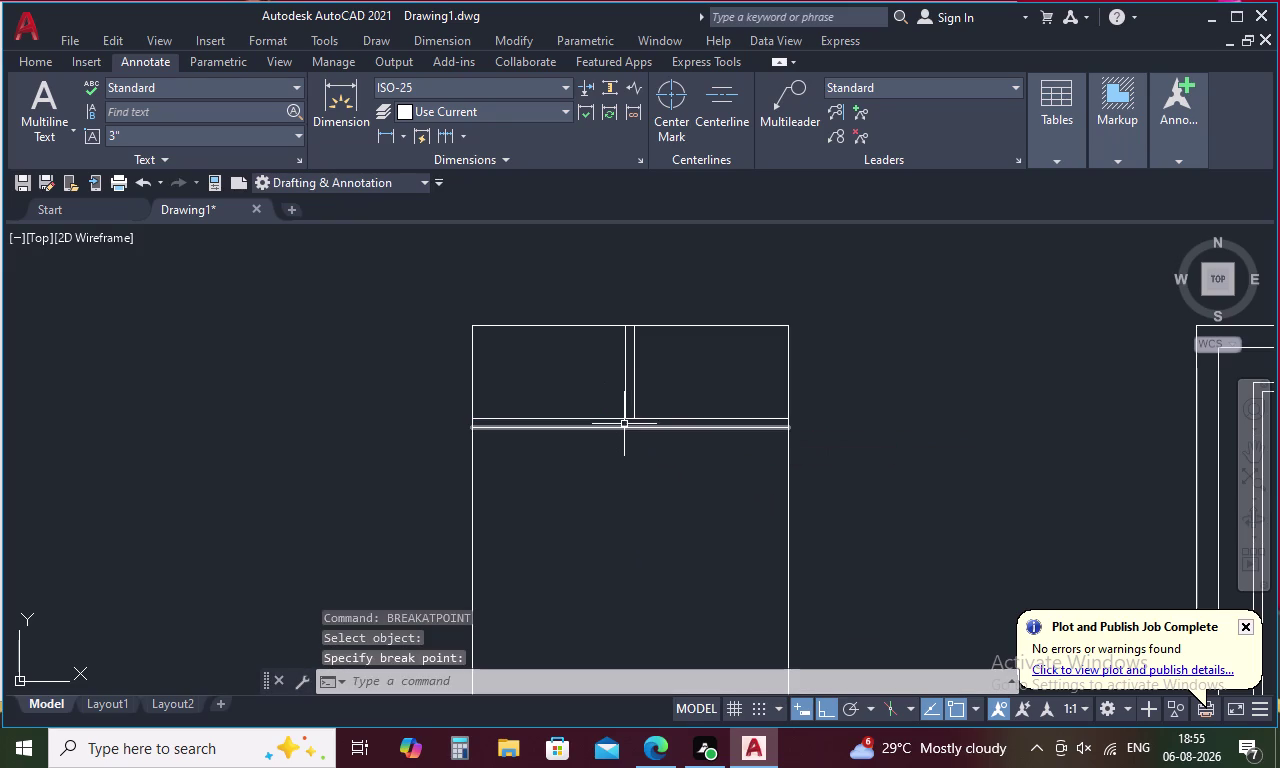
key(space)
click(662, 418)
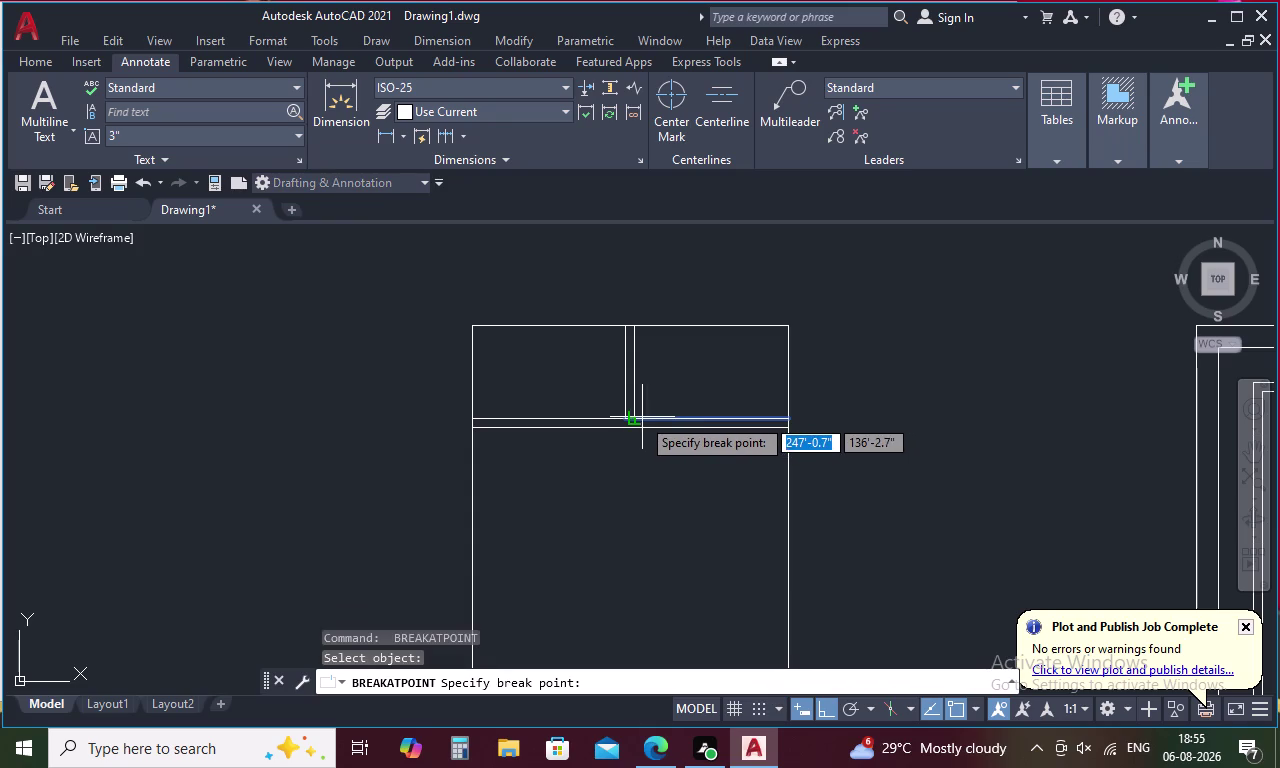
click(636, 417)
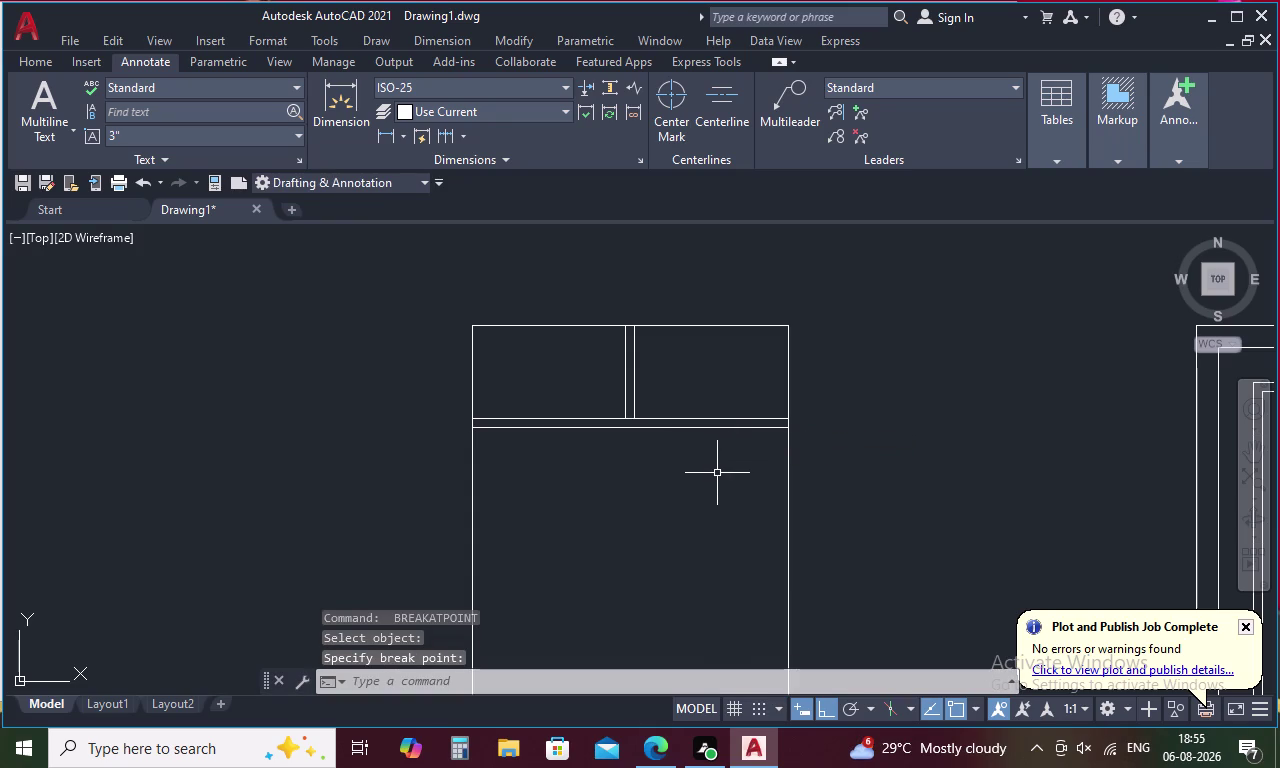
Start a new vertical line at the transom band.
key(l)
key(space)
click(554, 424)
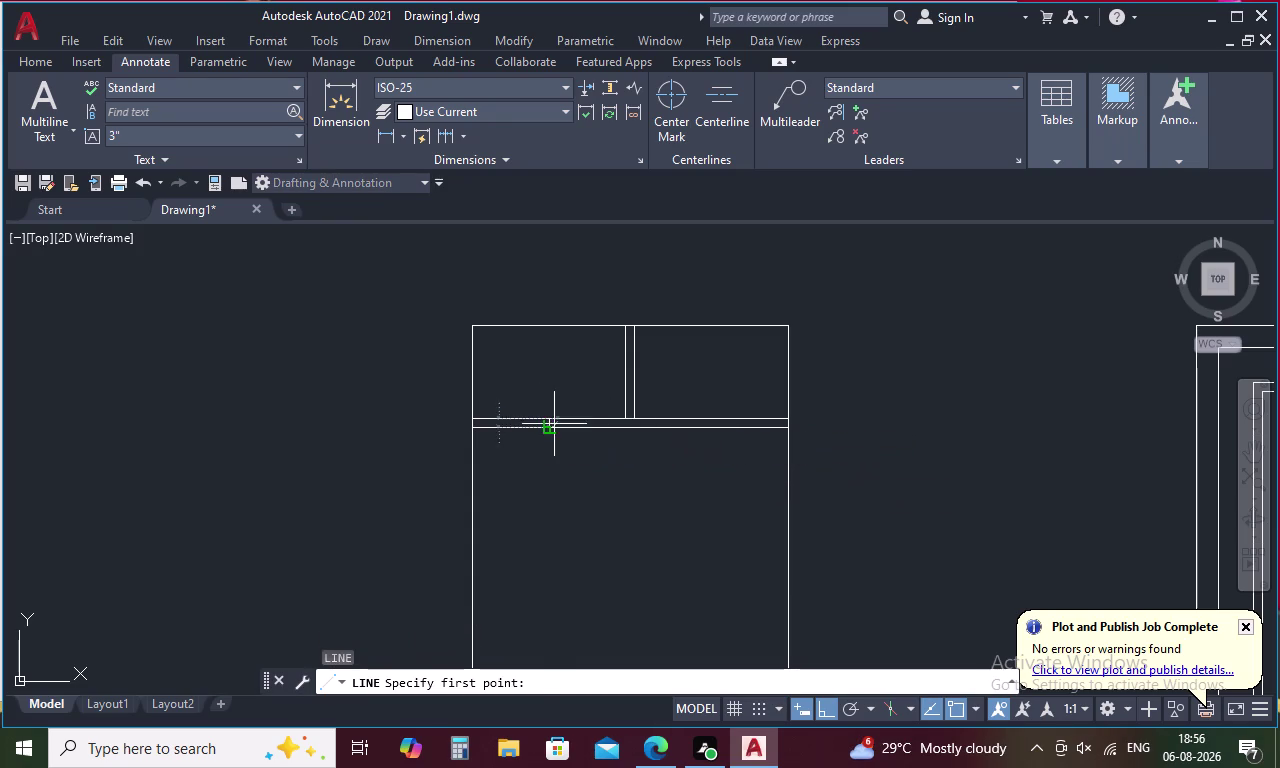
Finish the first vertical line down at the window sill.
scroll(down, 3)
middle_drag(555, 424, 592, 370)
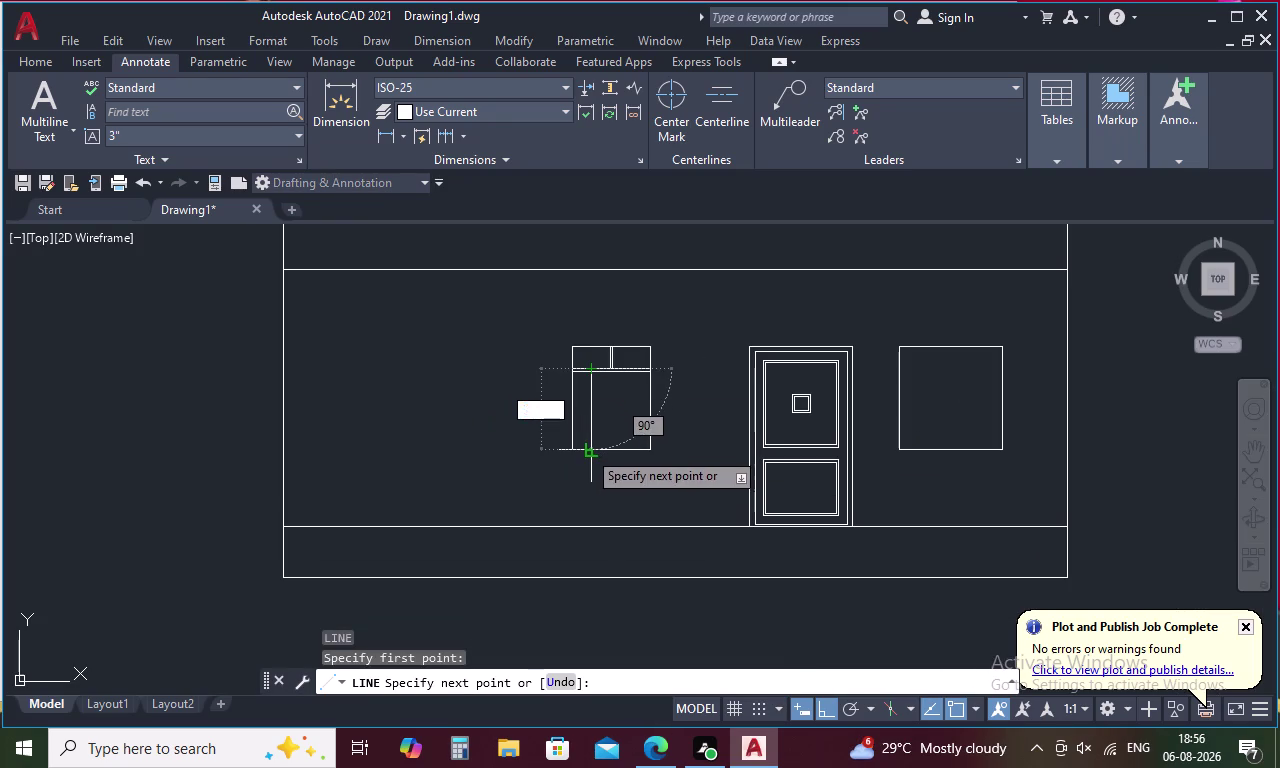
click(587, 450)
key(space)
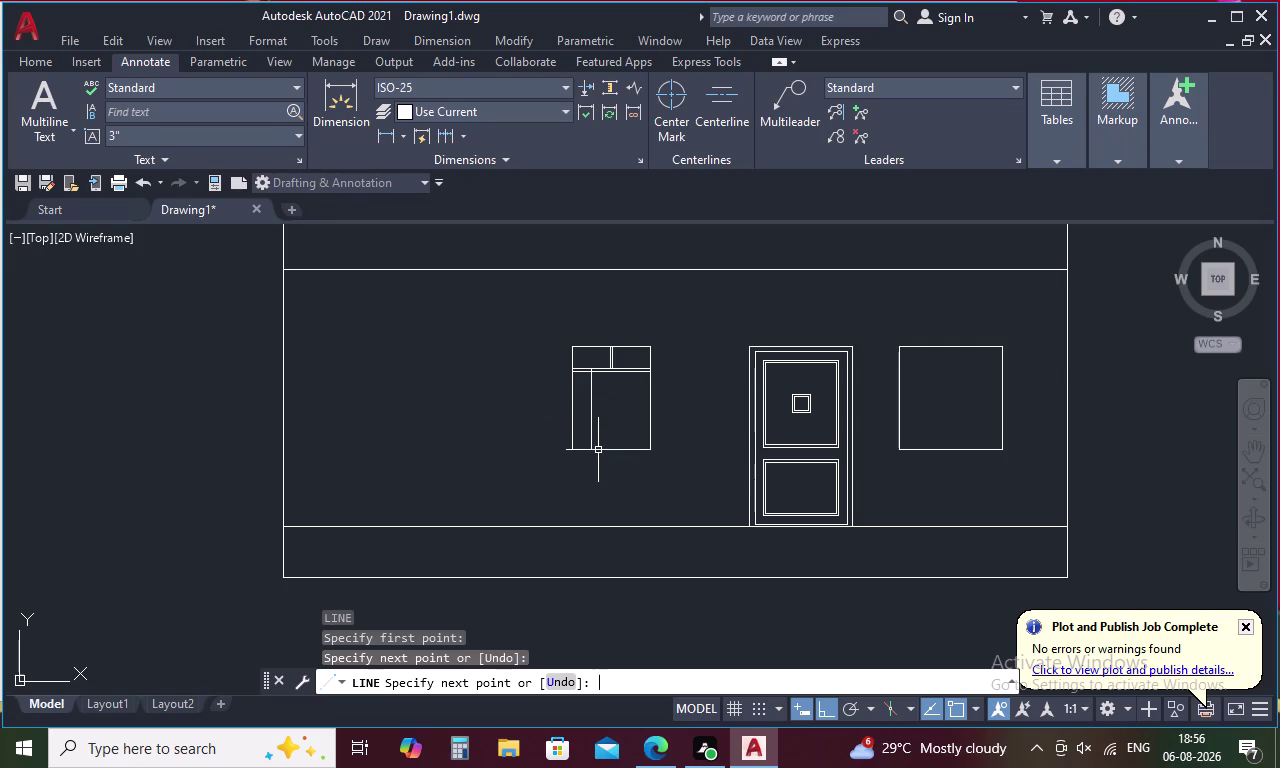
Draw a second vertical line from the band to the window bottom.
key(space)
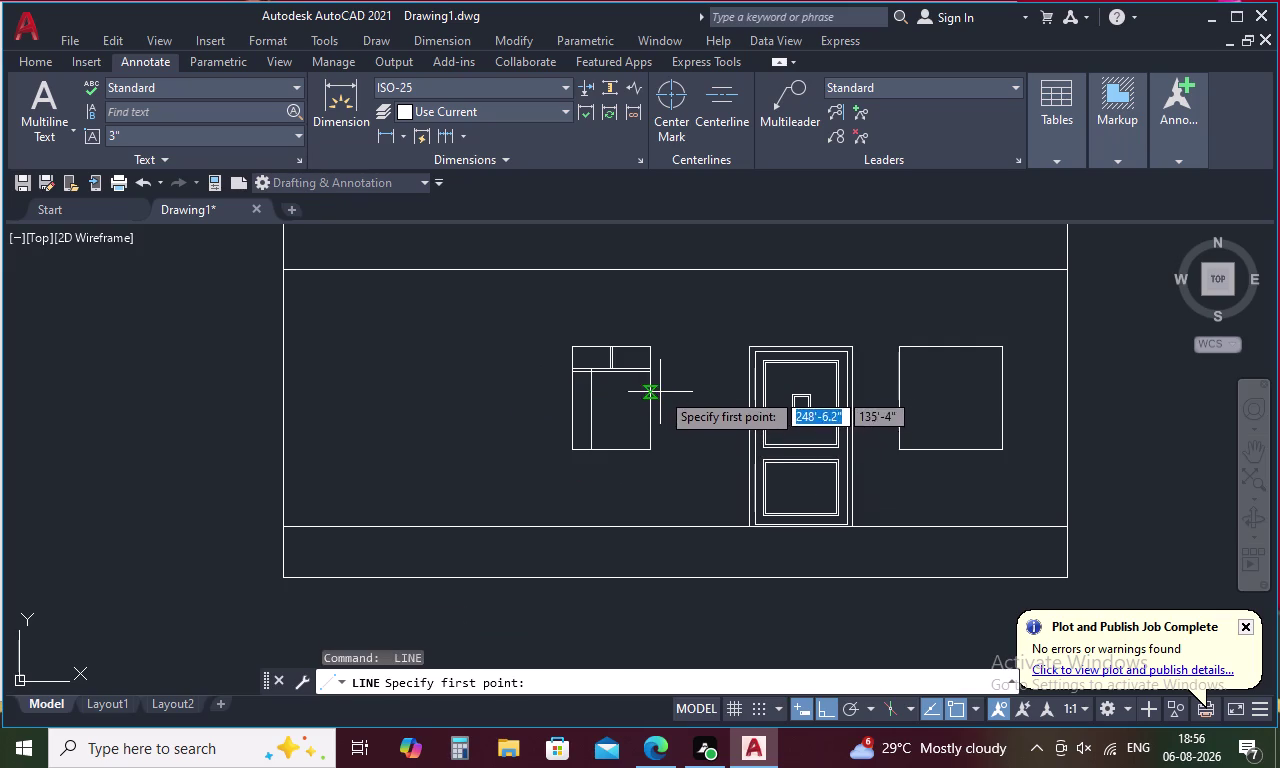
scroll(up, 3)
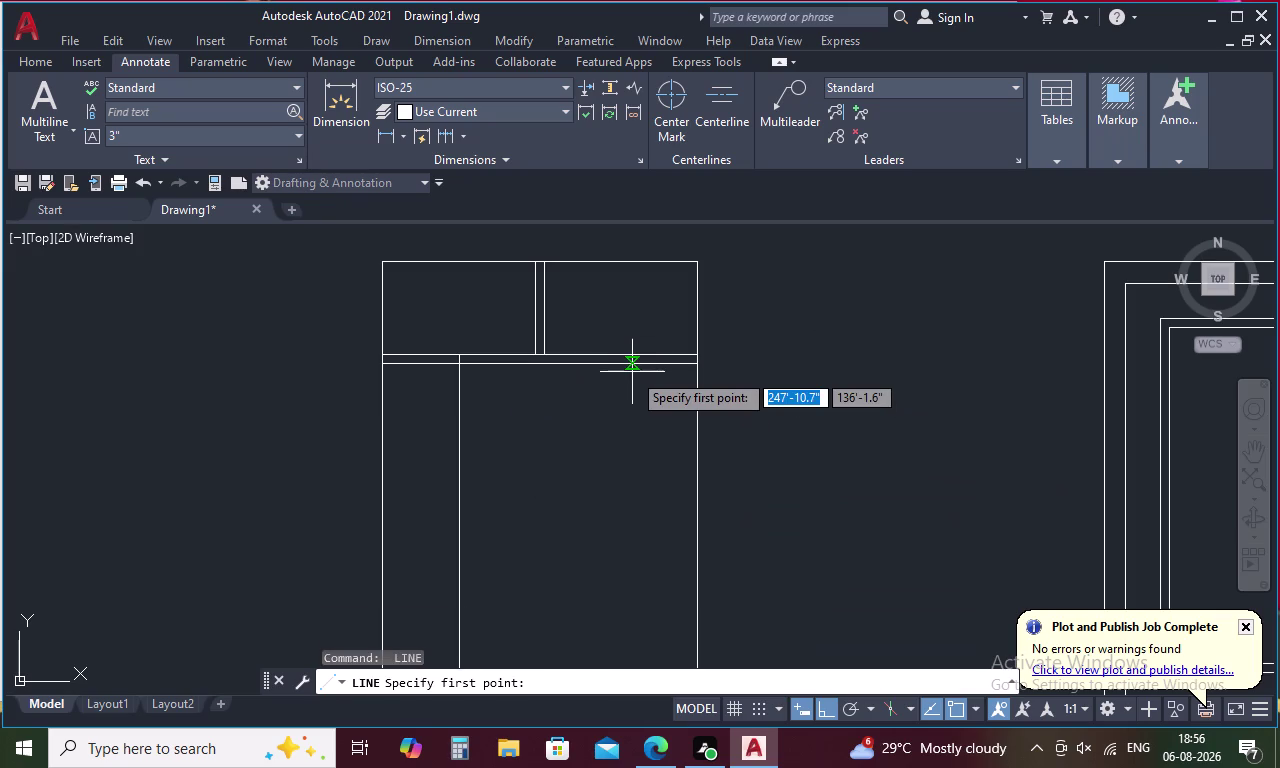
click(616, 364)
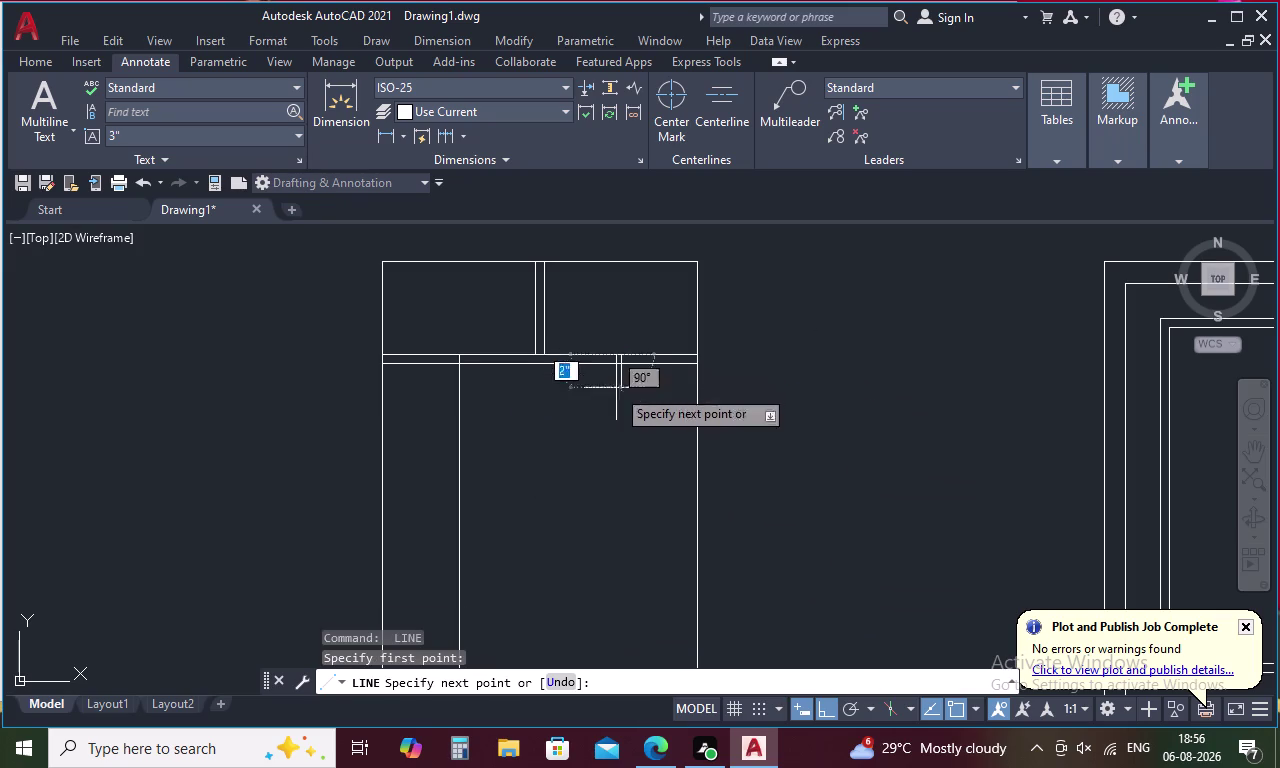
middle_drag(601, 503, 599, 429)
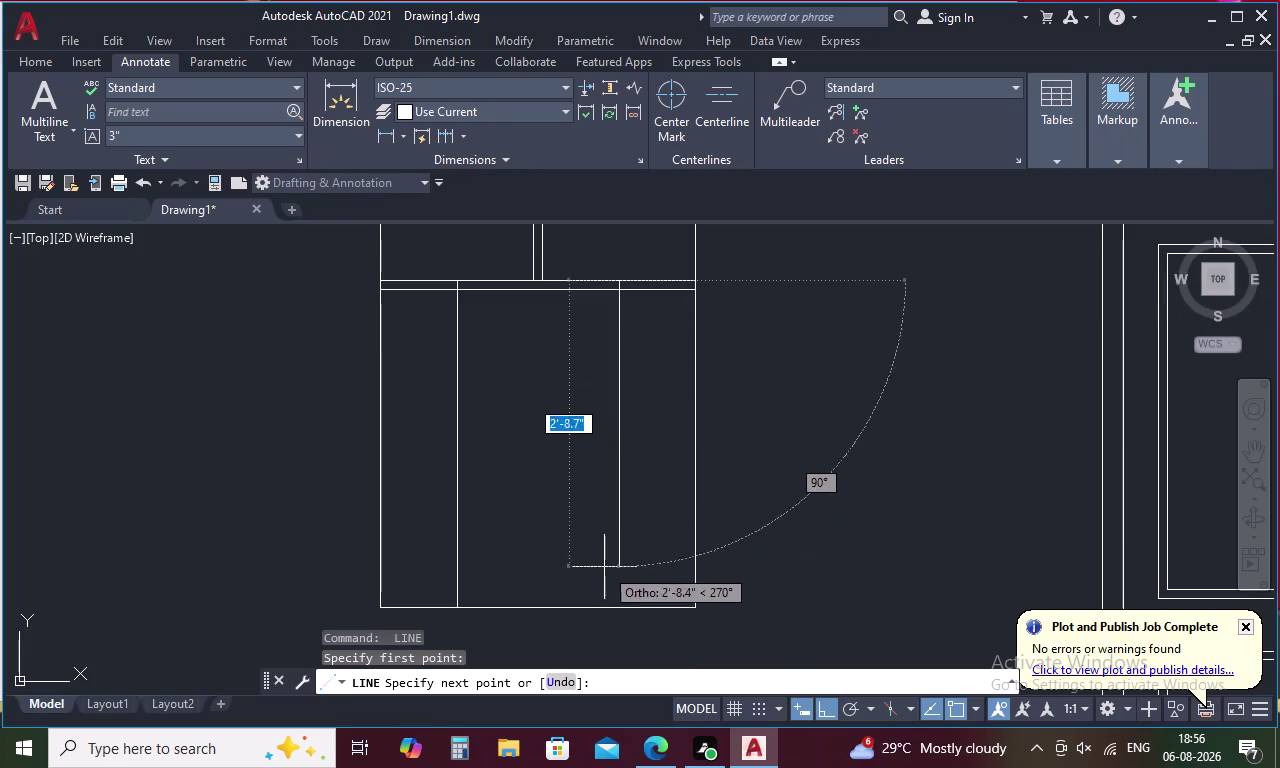
click(617, 610)
key(Escape)
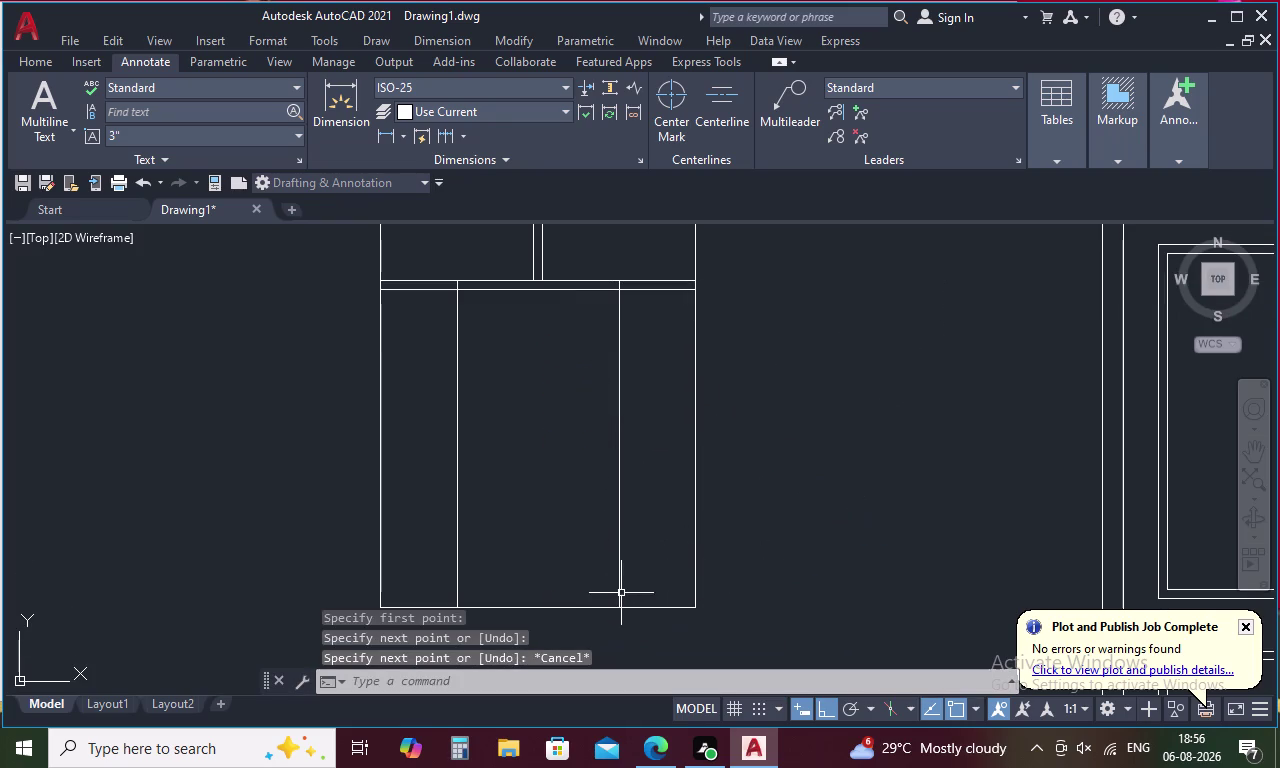
key(o)
key(space)
Offset the new vertical lines by 0.5 to double the lower dividers.
key(period)
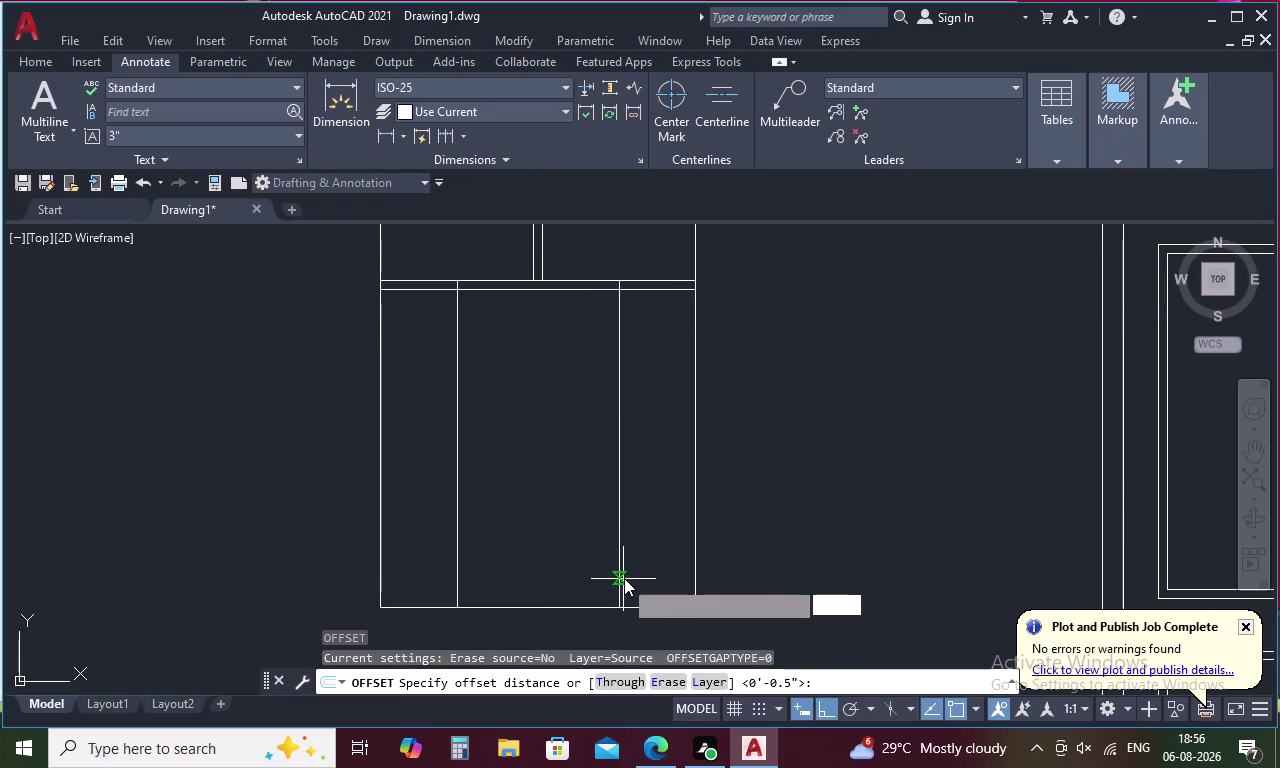
text(5)
key(space)
click(619, 525)
click(633, 521)
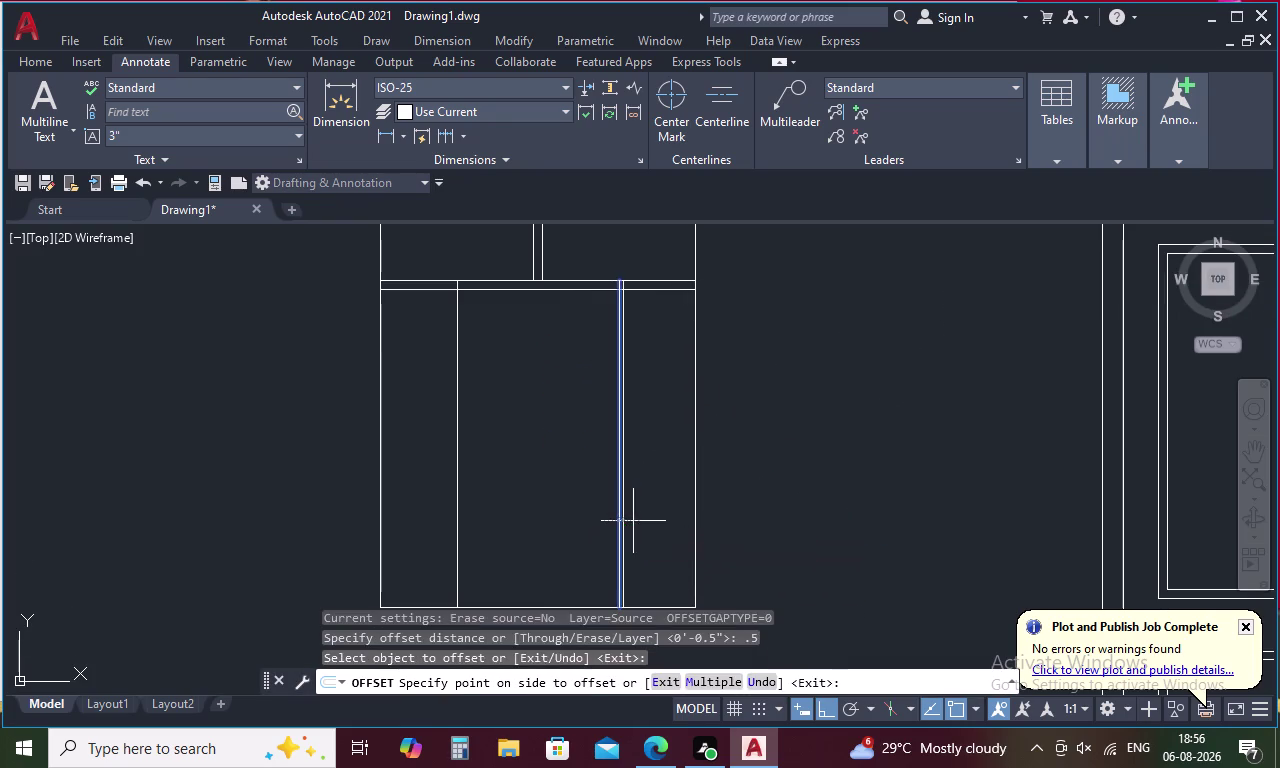
drag(617, 528, 607, 528)
click(587, 528)
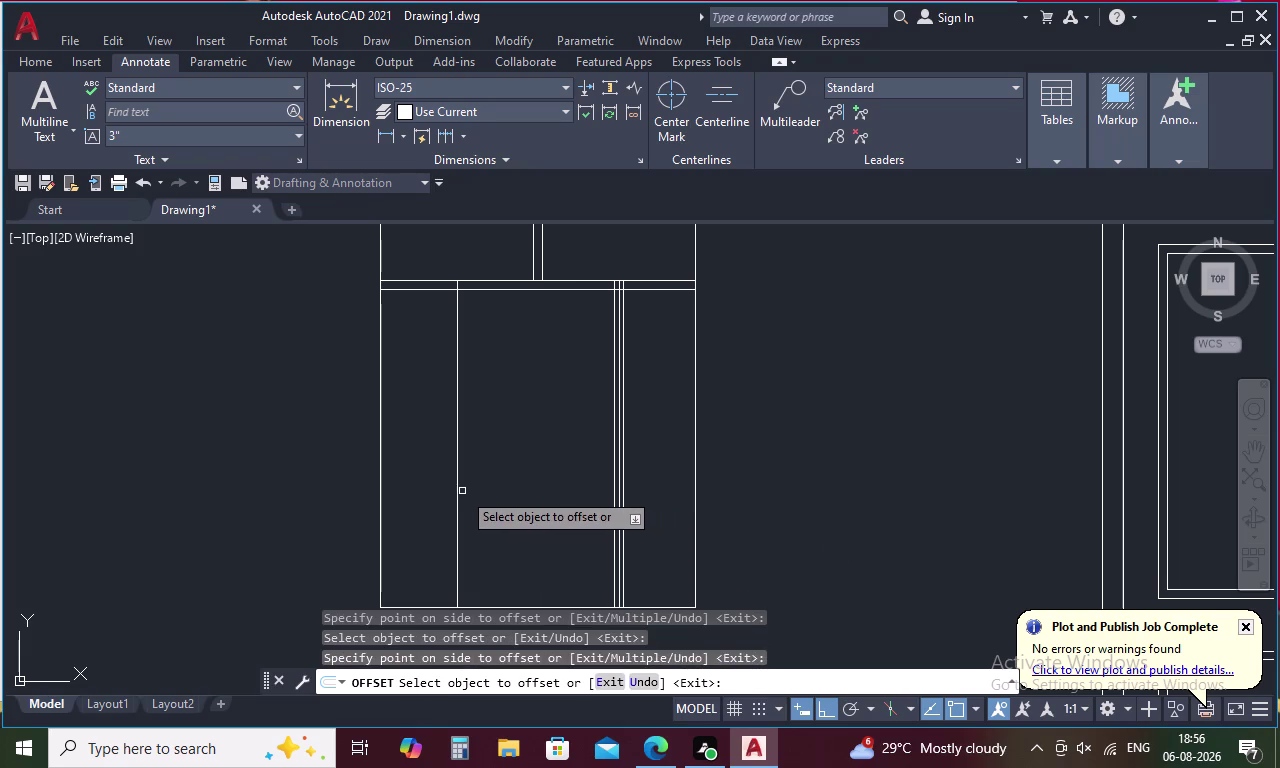
click(457, 494)
click(472, 495)
drag(456, 498, 445, 498)
click(428, 498)
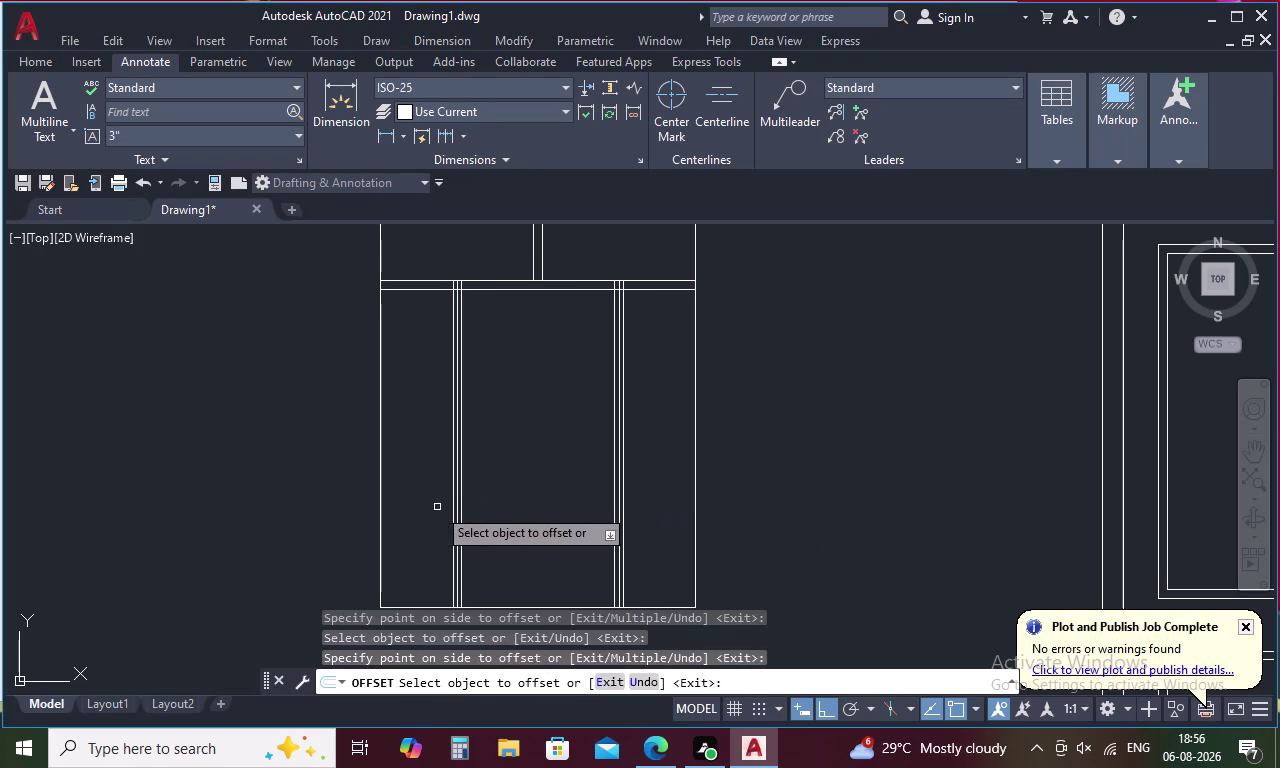
key(Escape)
Erase the two stray vertical lines from the window.
click(459, 511)
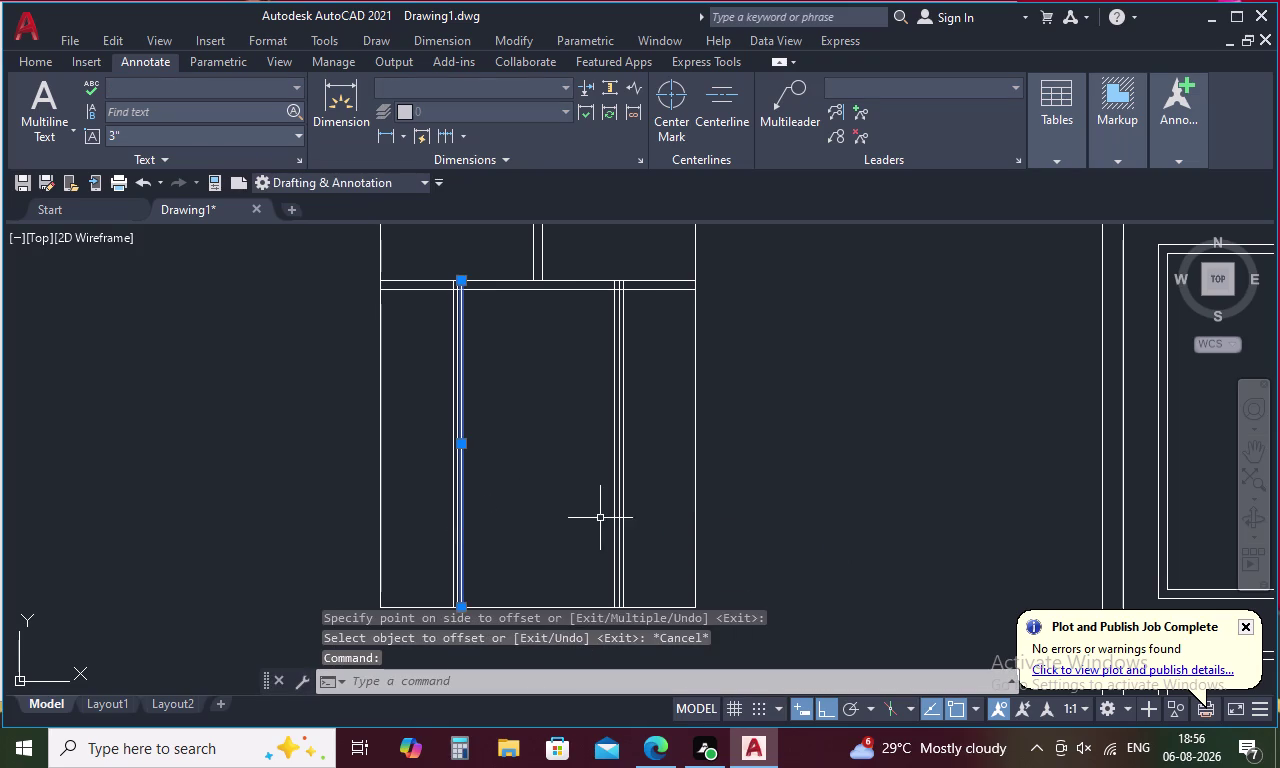
key(Escape)
scroll(up, 3)
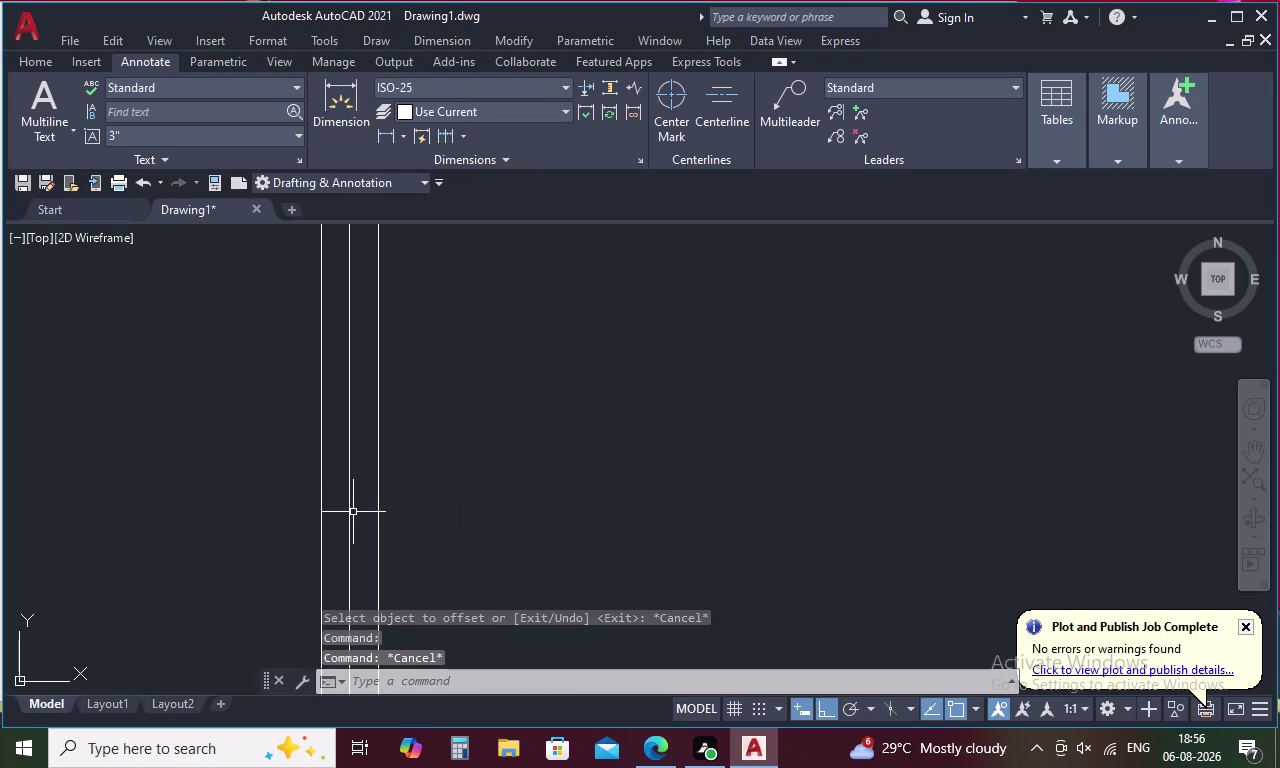
click(350, 507)
scroll(down, 3)
scroll(up, 3)
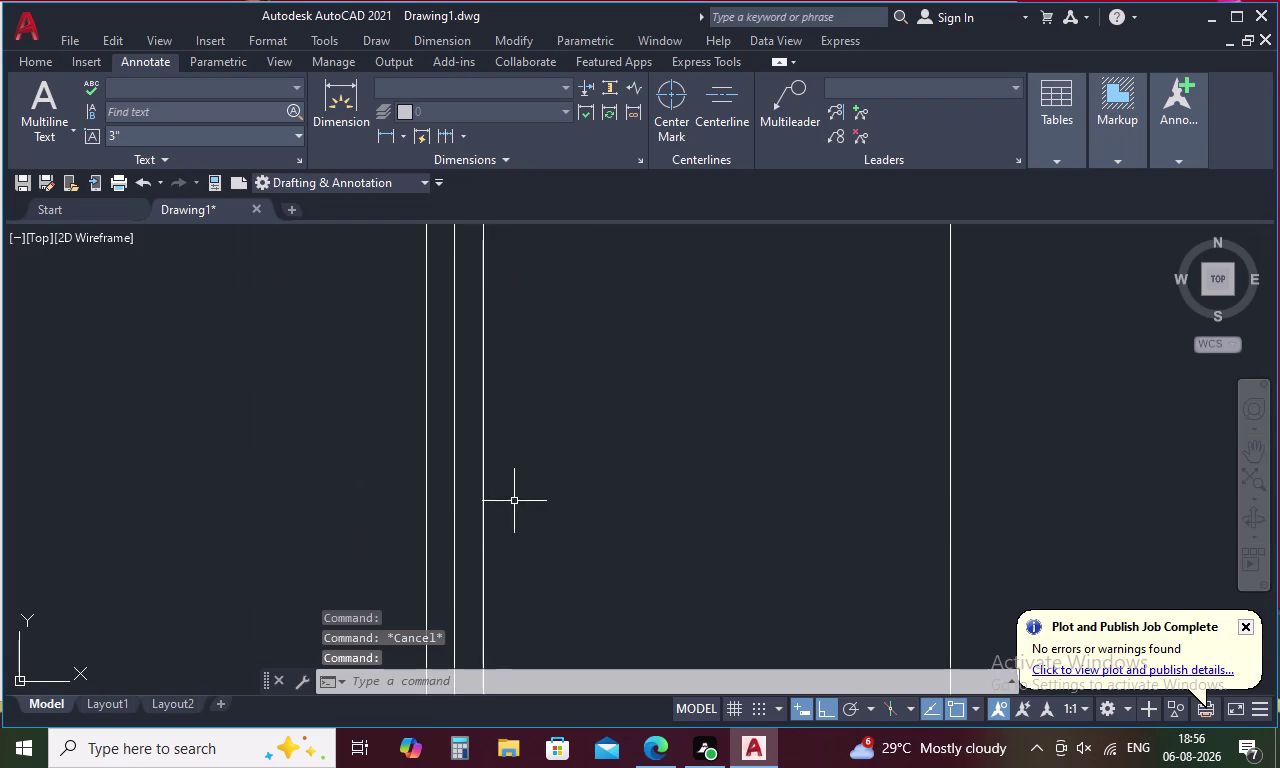
click(454, 512)
key(Delete)
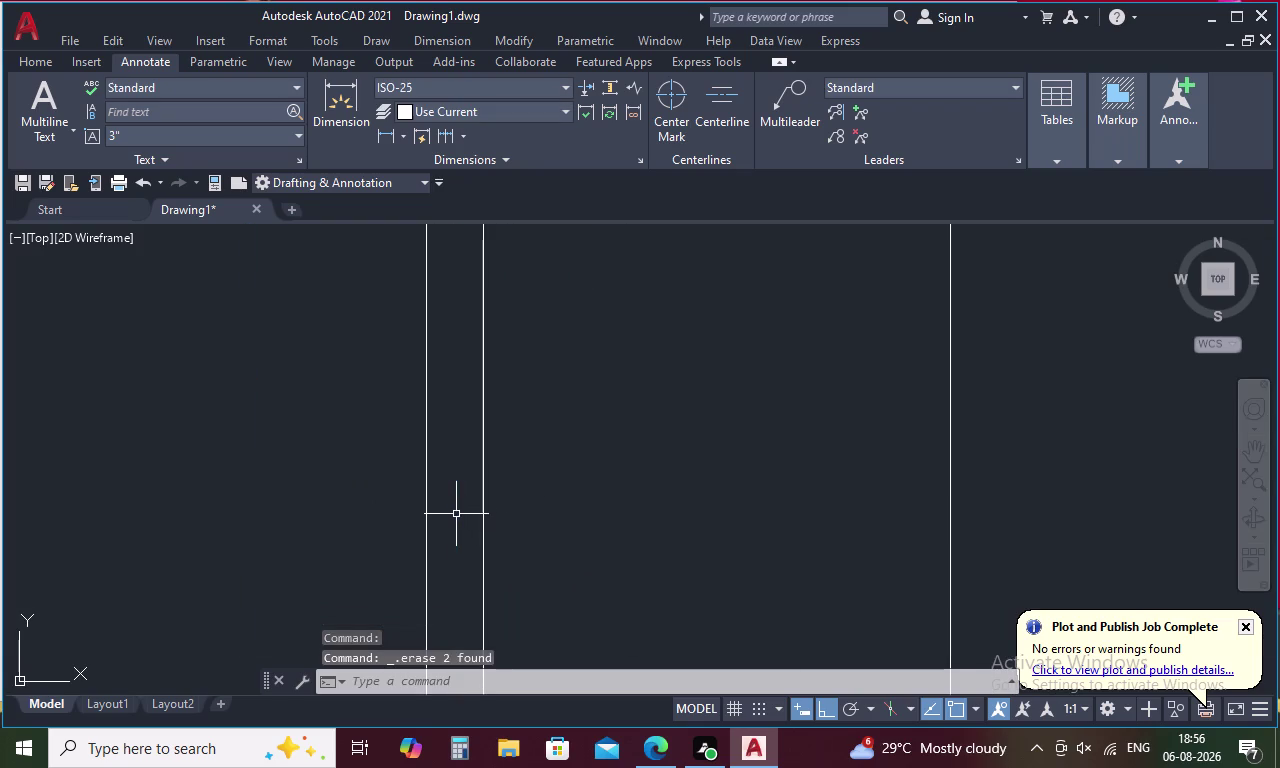
scroll(down, 3)
scroll(down, 3)
scroll(up, 3)
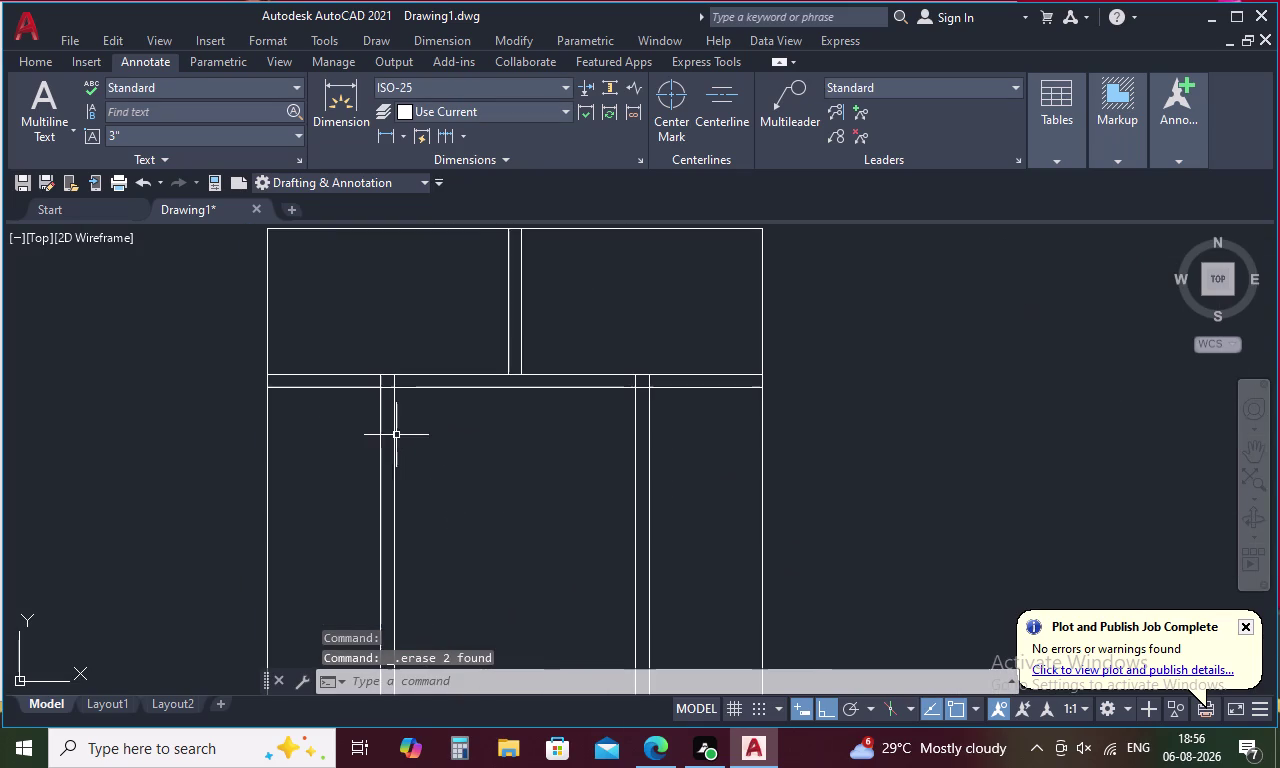
Trim the overlapping mullion and band line ends at the transom.
text(TR)
key(space)
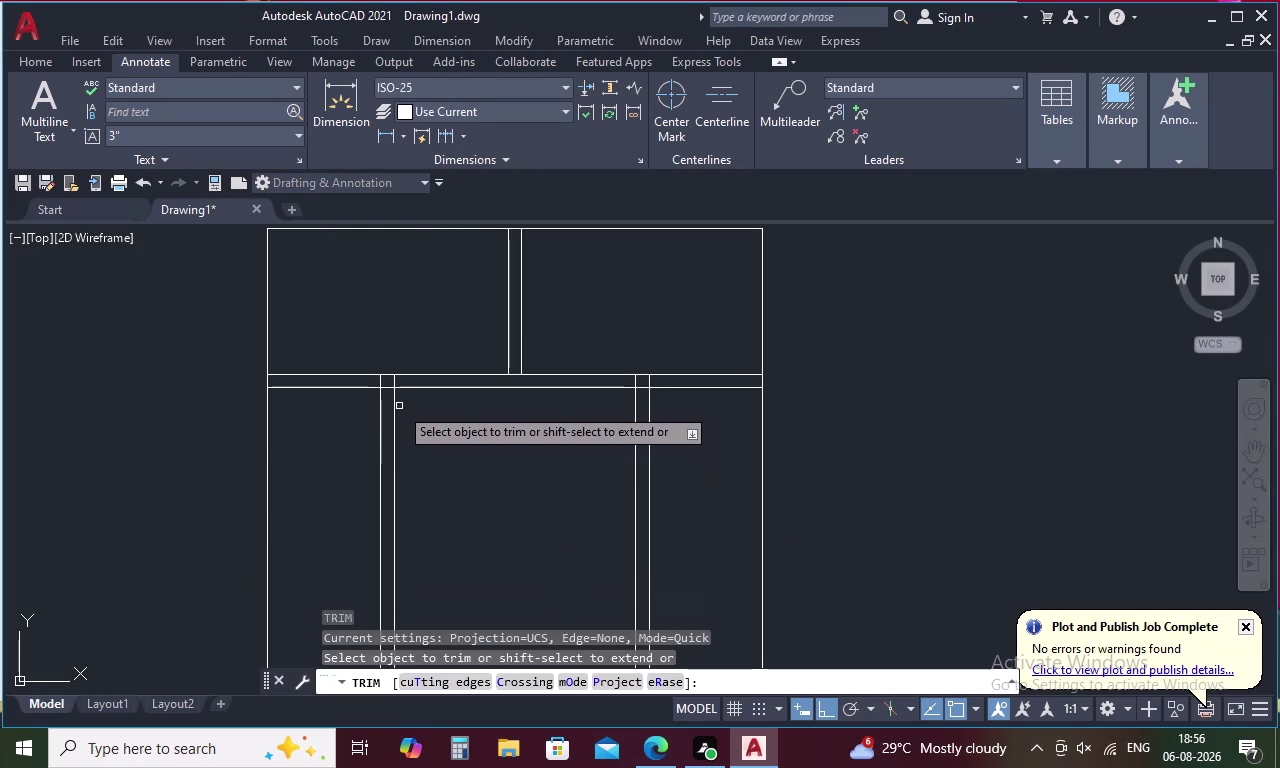
scroll(up, 3)
drag(400, 385, 365, 382)
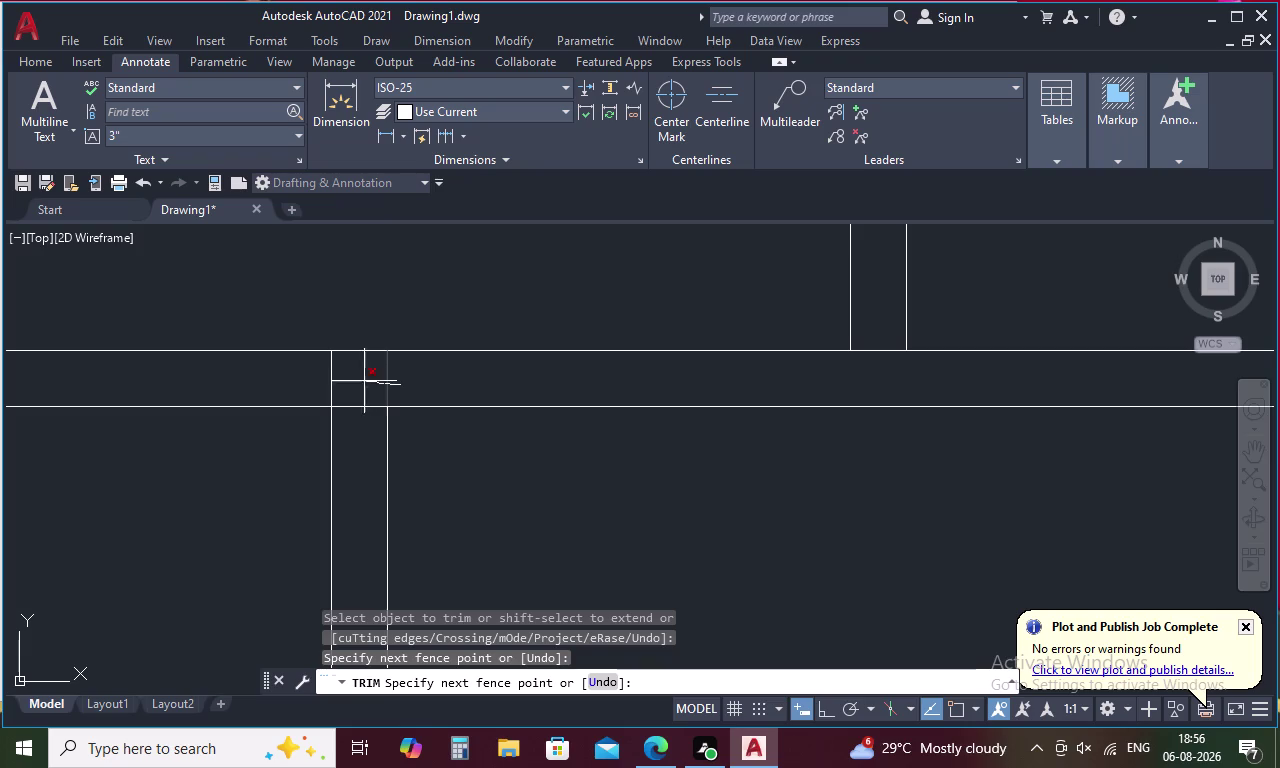
drag(365, 382, 323, 378)
scroll(down, 3)
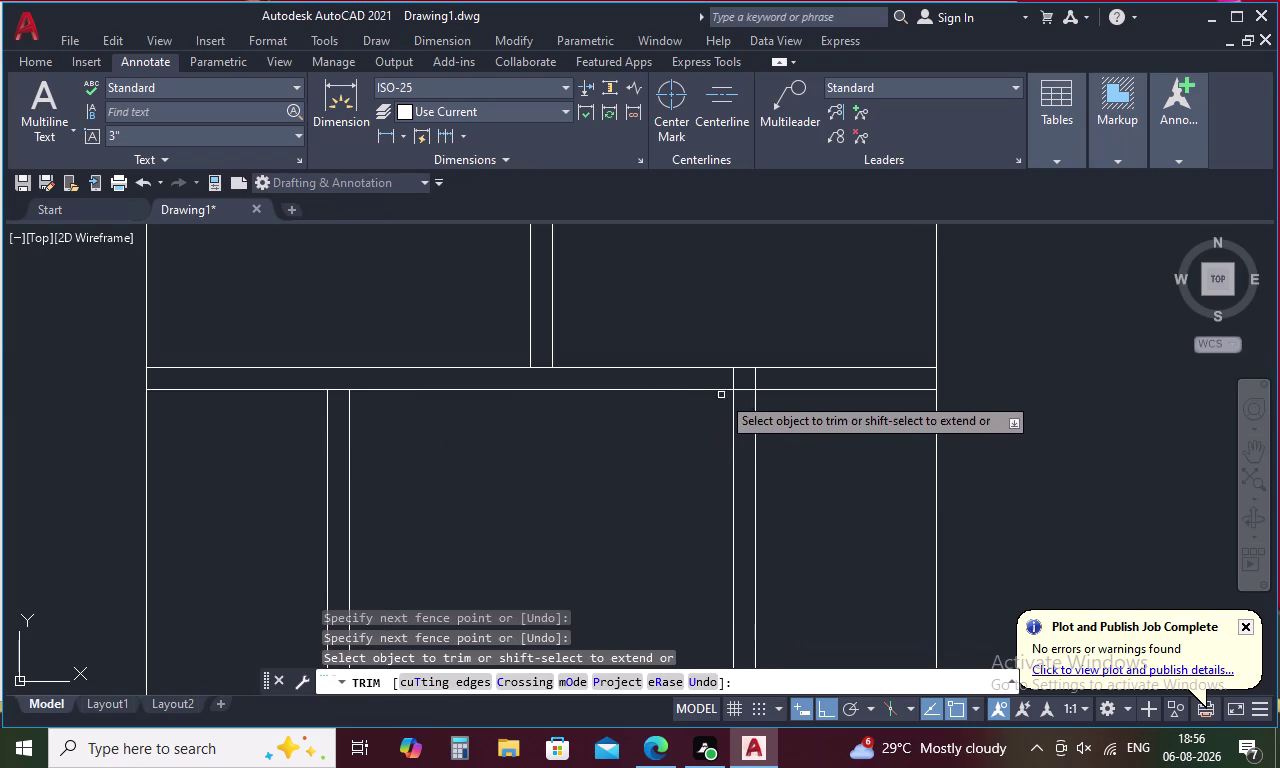
drag(769, 382, 725, 385)
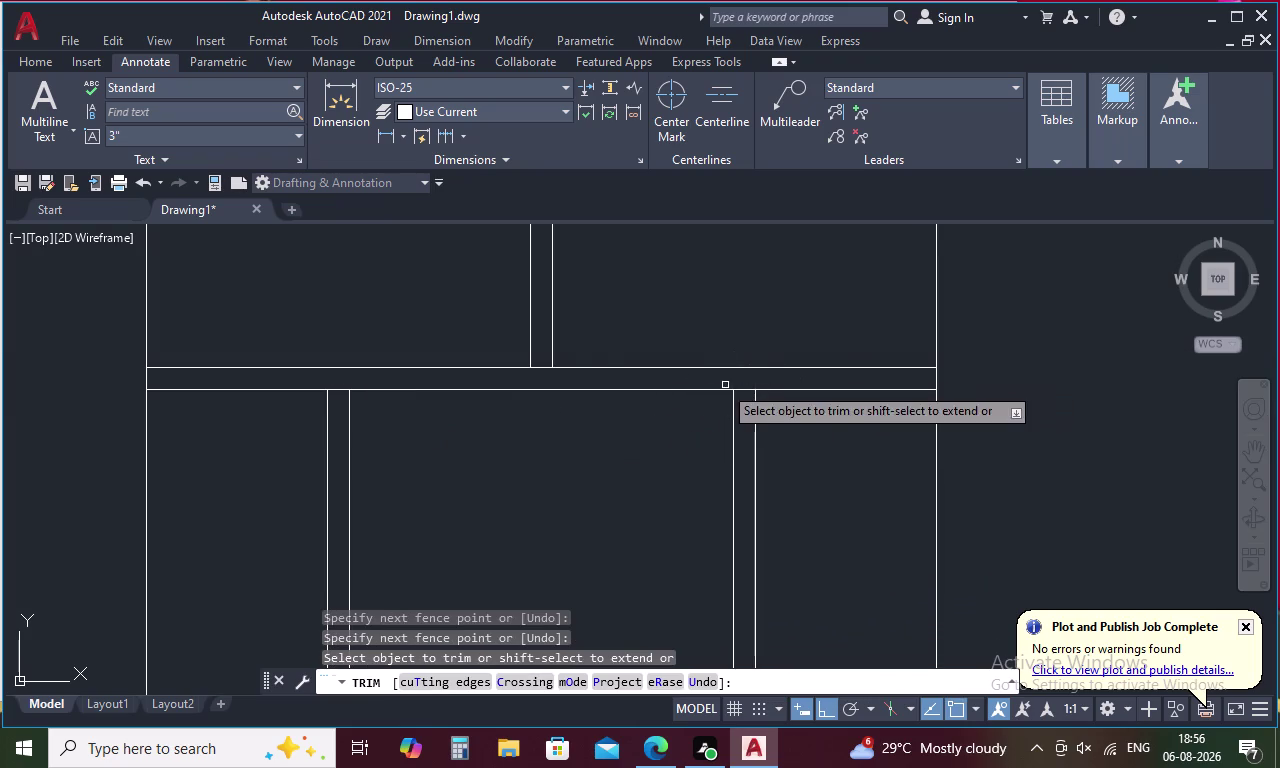
click(538, 363)
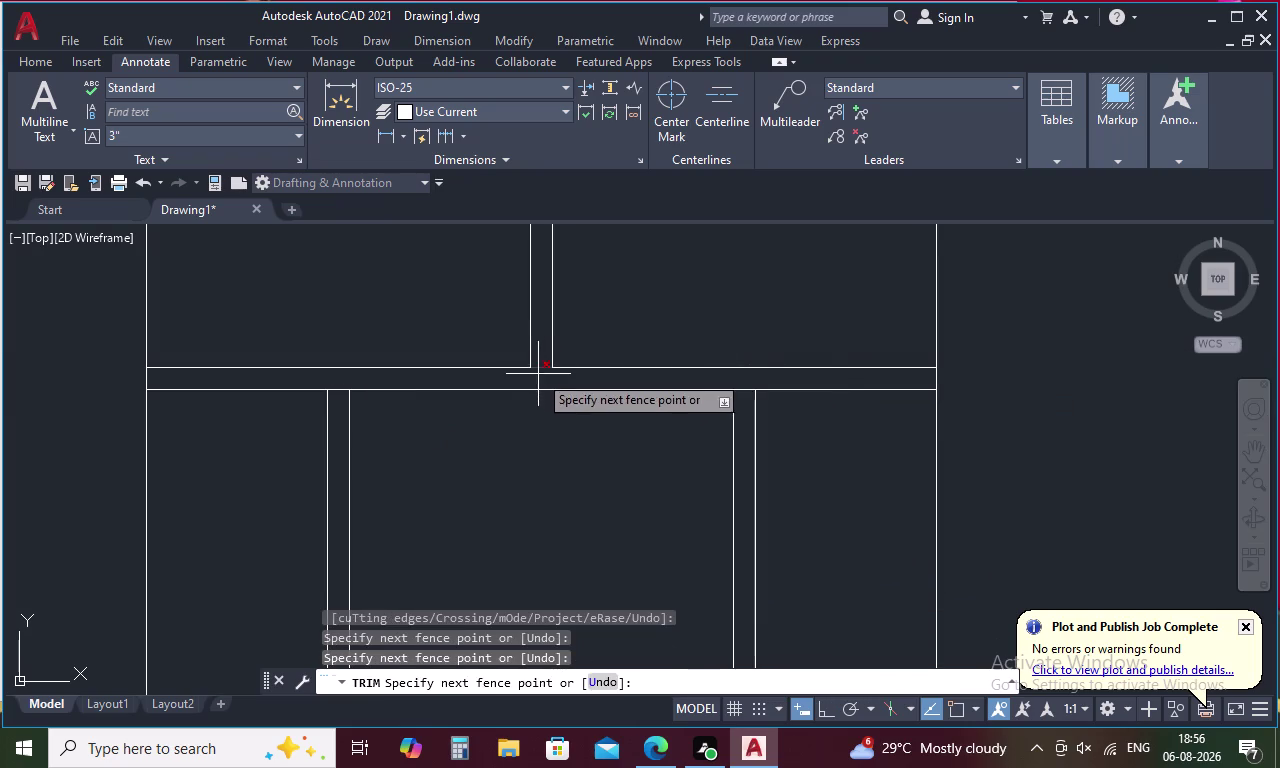
click(538, 374)
click(745, 391)
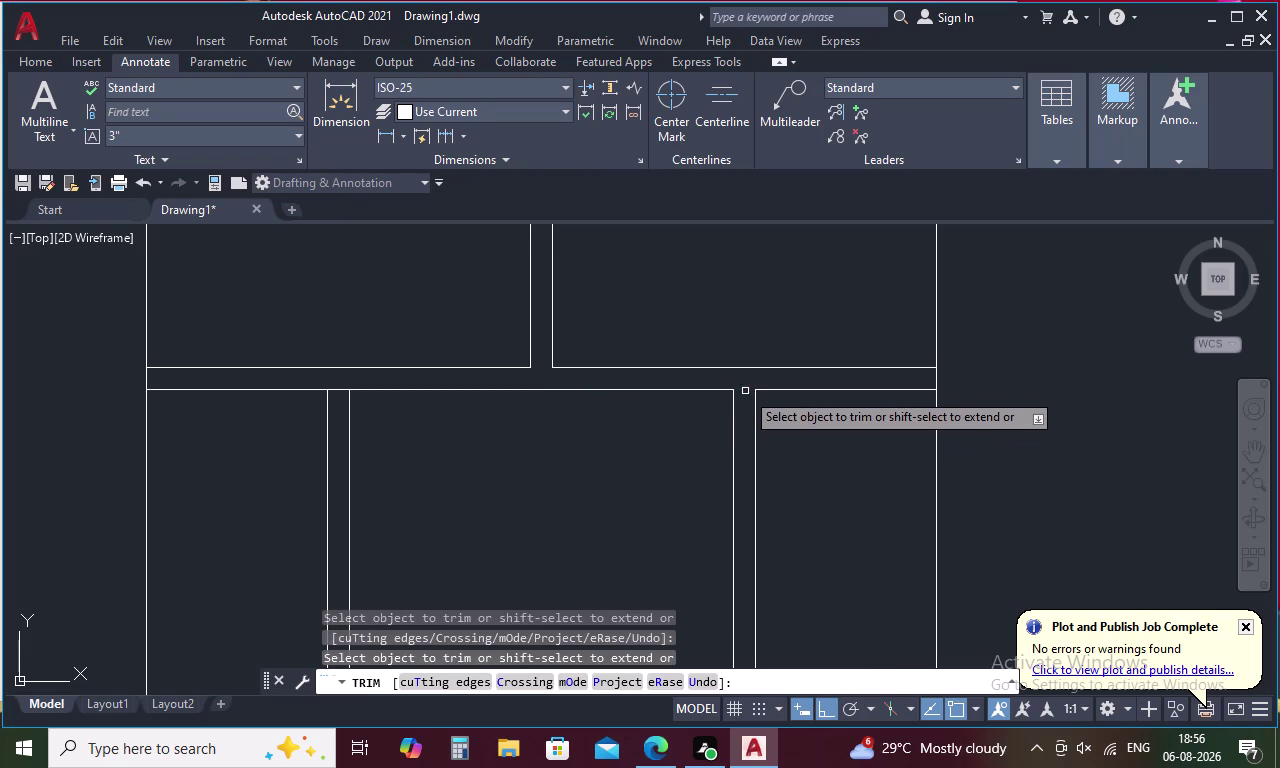
click(337, 390)
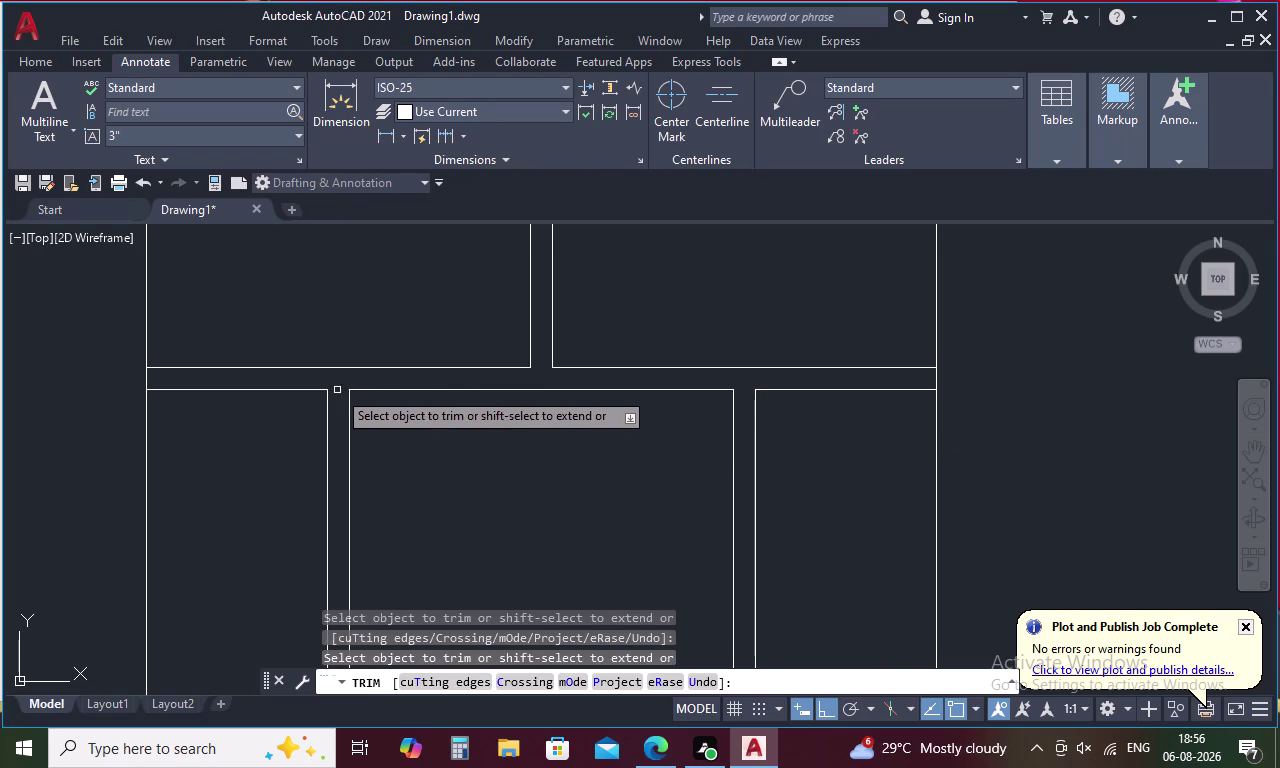
scroll(down, 3)
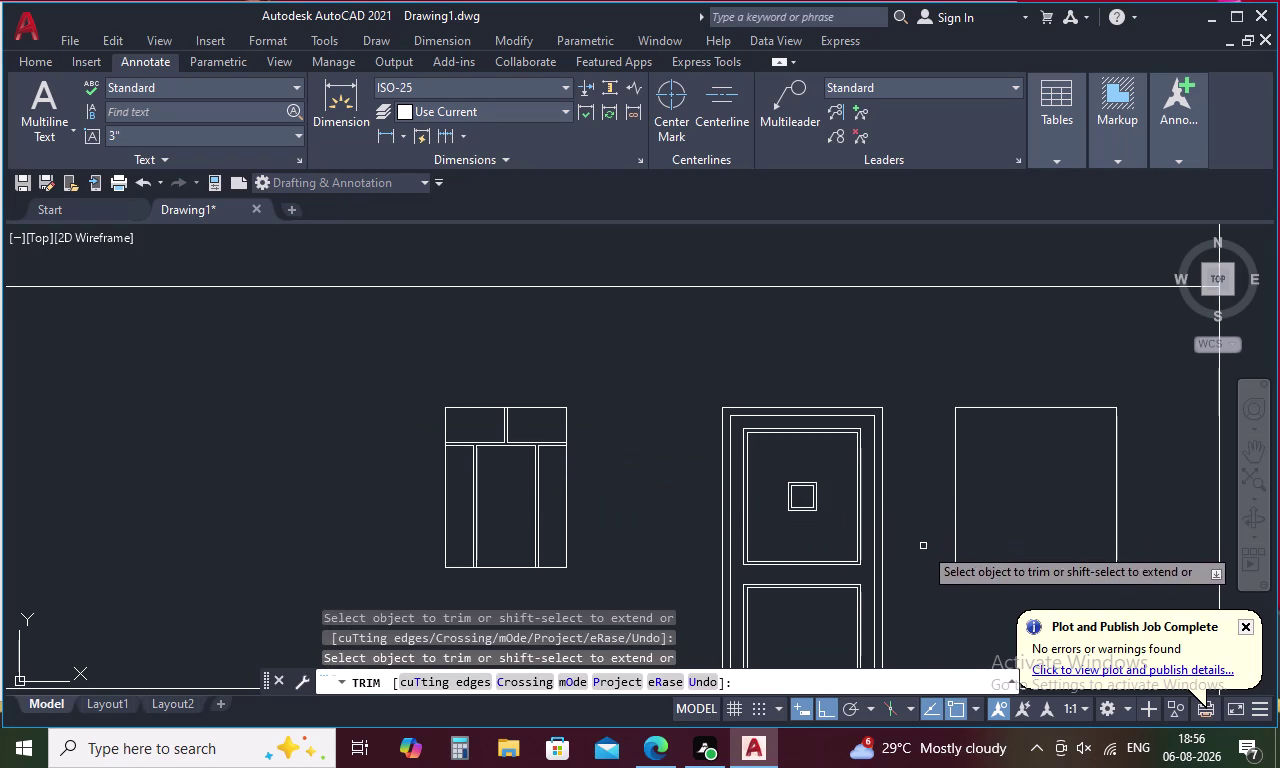
key(Escape)
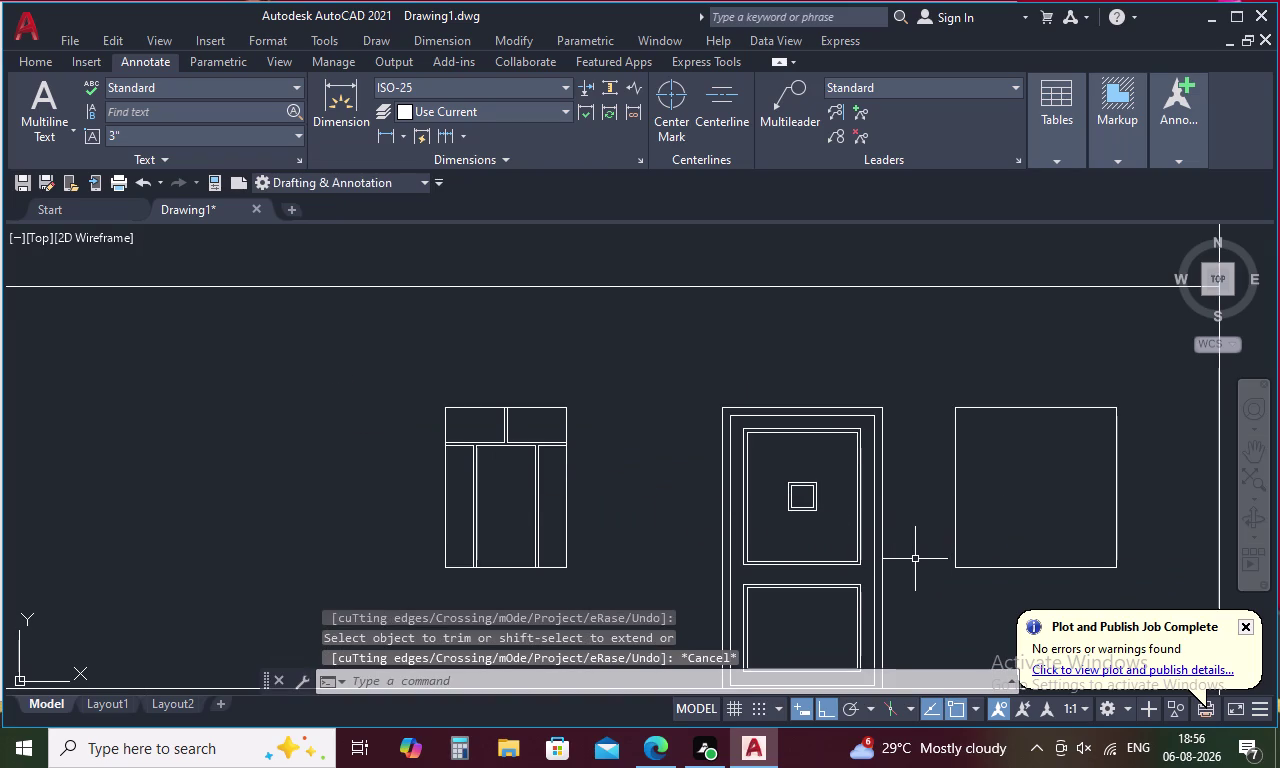
Cancel a stray line command and begin another offset.
key(l)
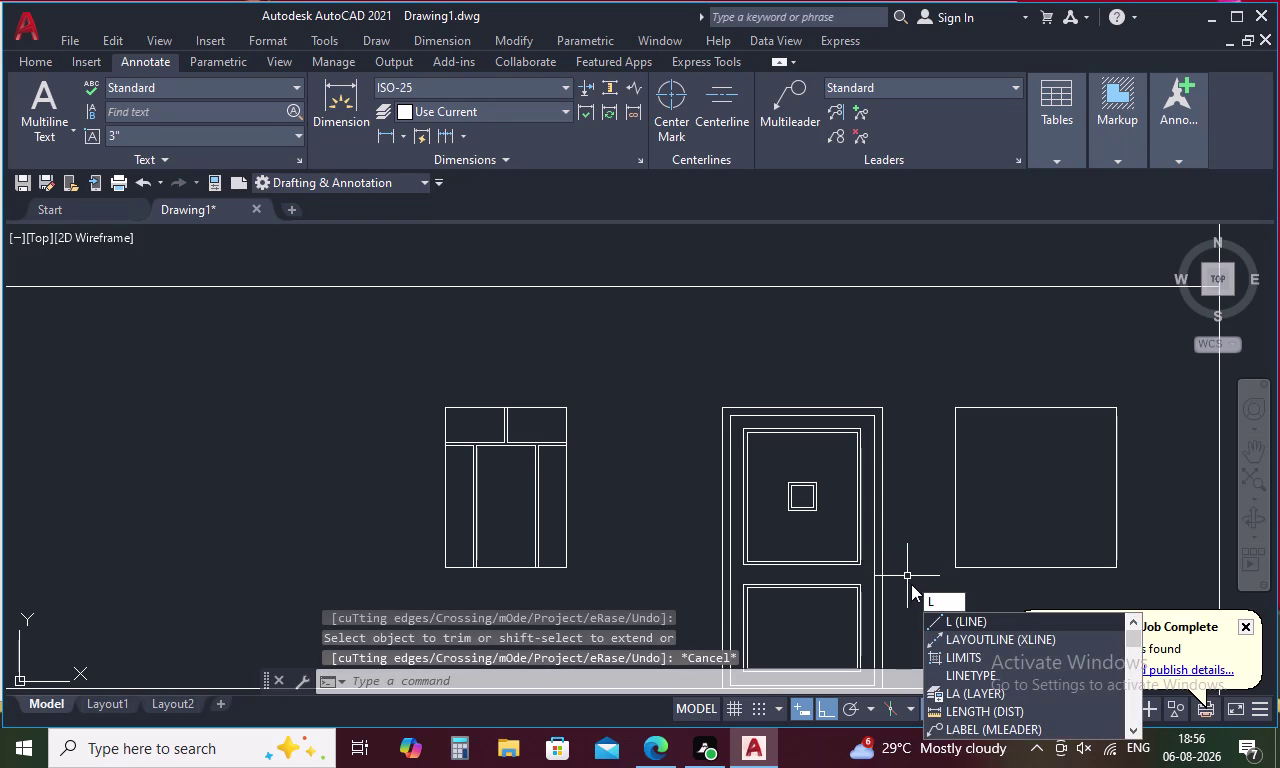
key(Escape)
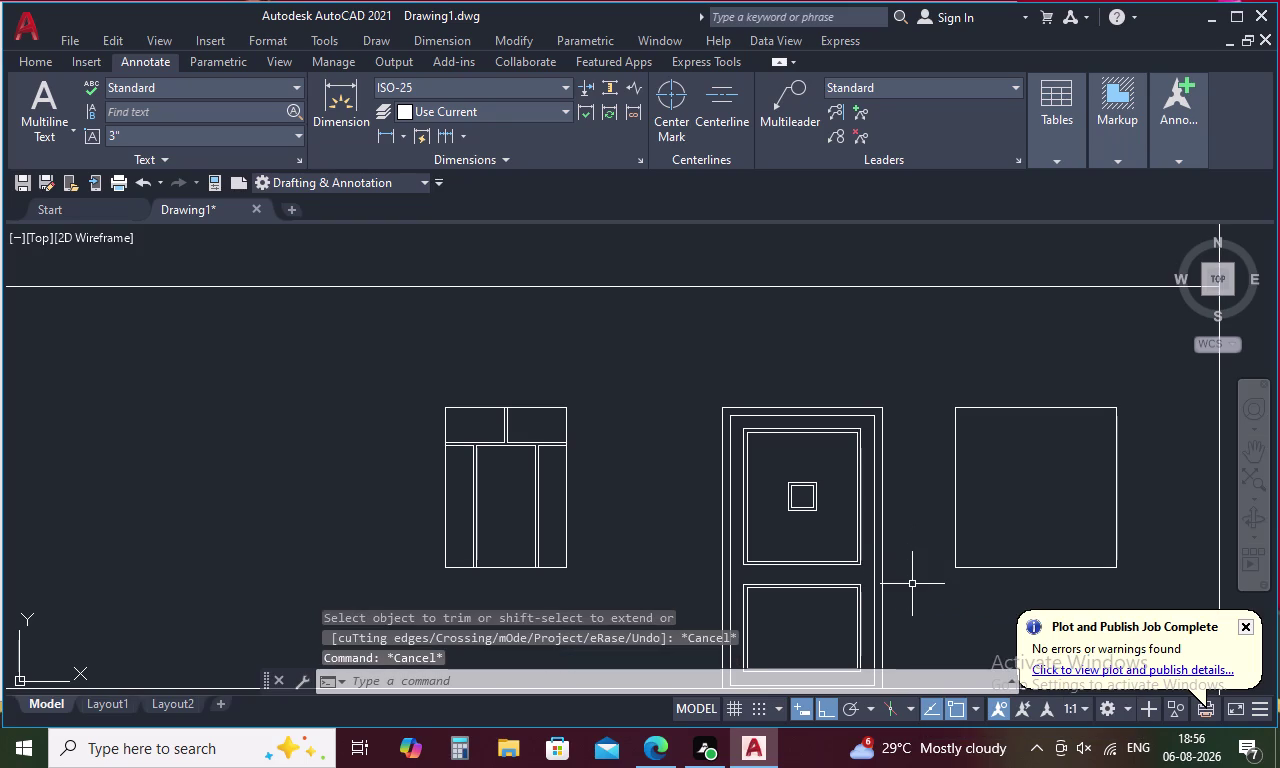
key(o)
key(space)
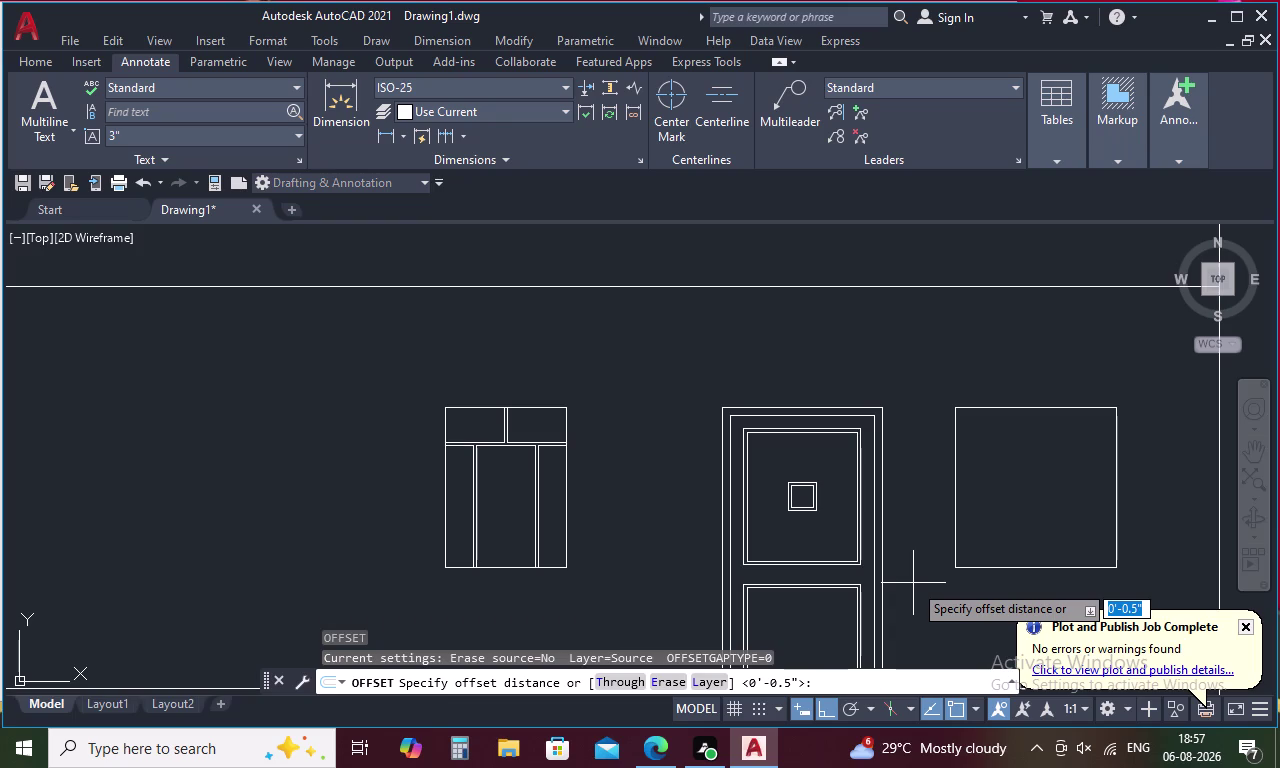
Offset the top lines of the left window and right opening 0.5' upward.
key(period)
key(5)
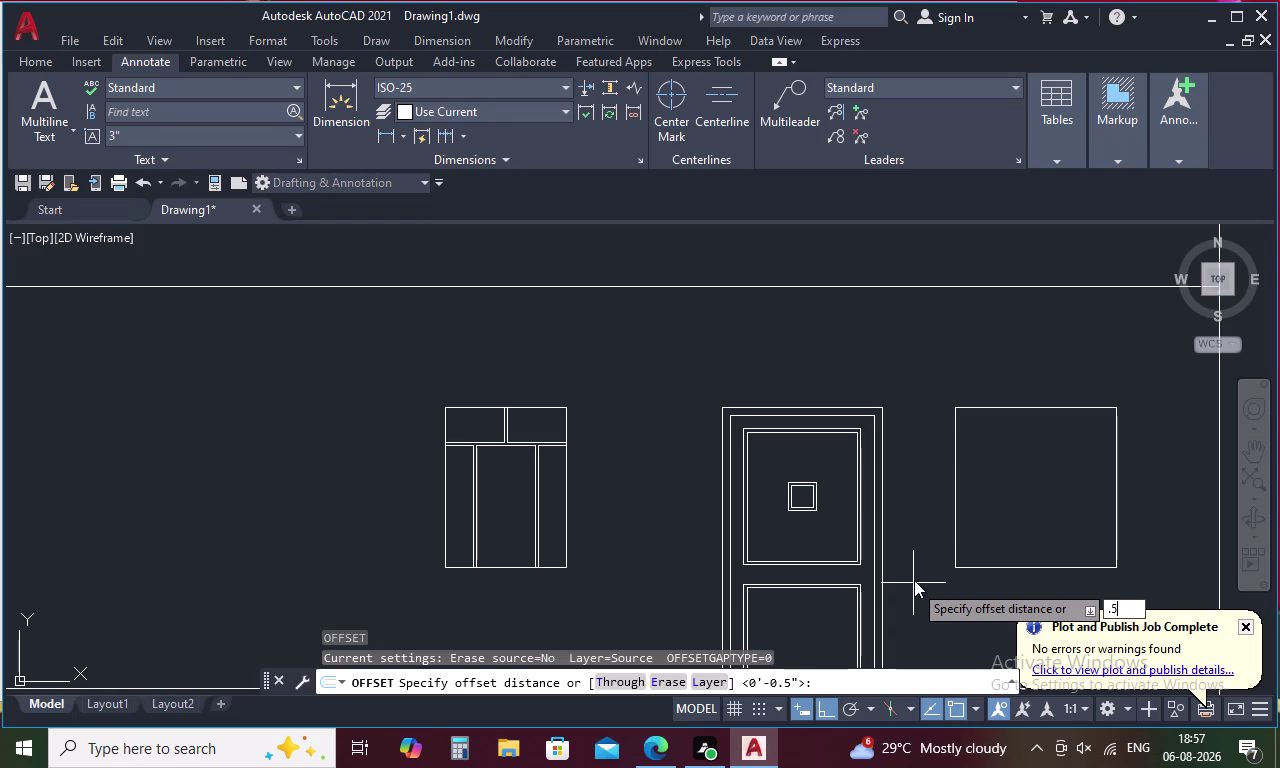
key(apostrophe)
key(space)
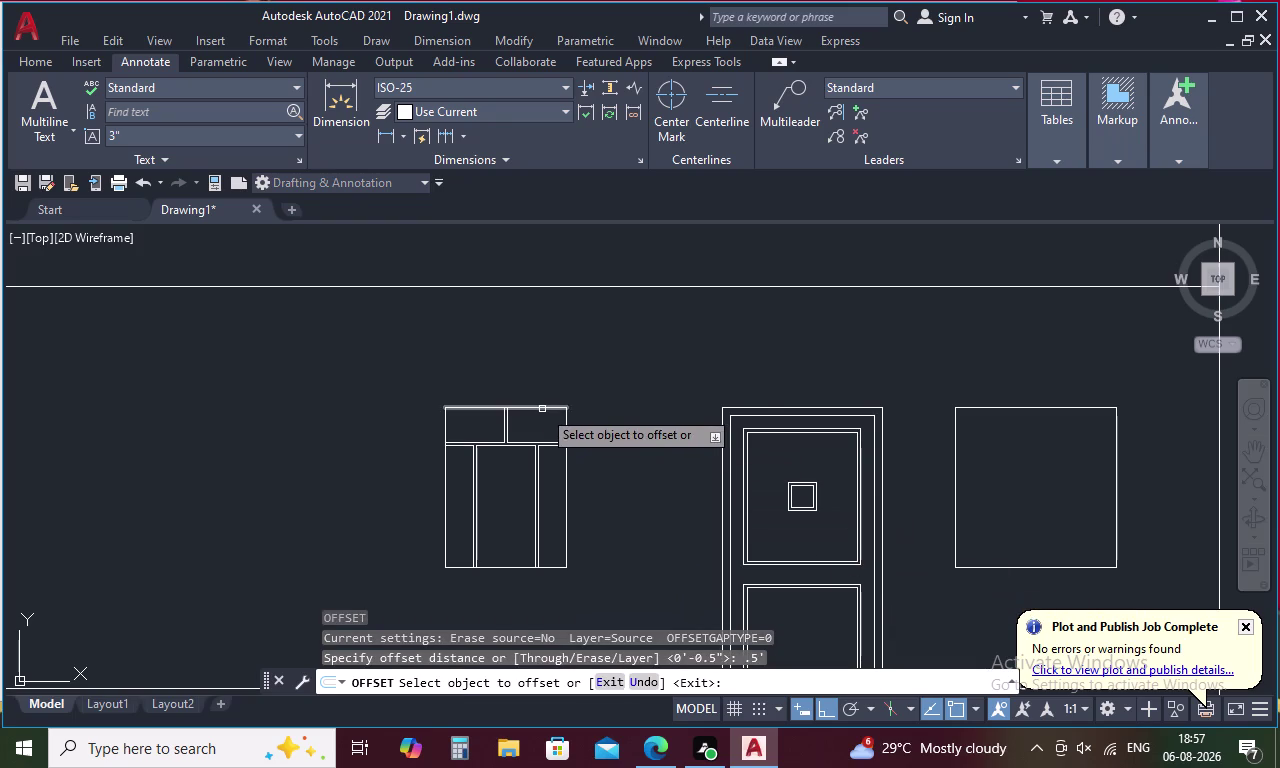
click(542, 409)
click(547, 380)
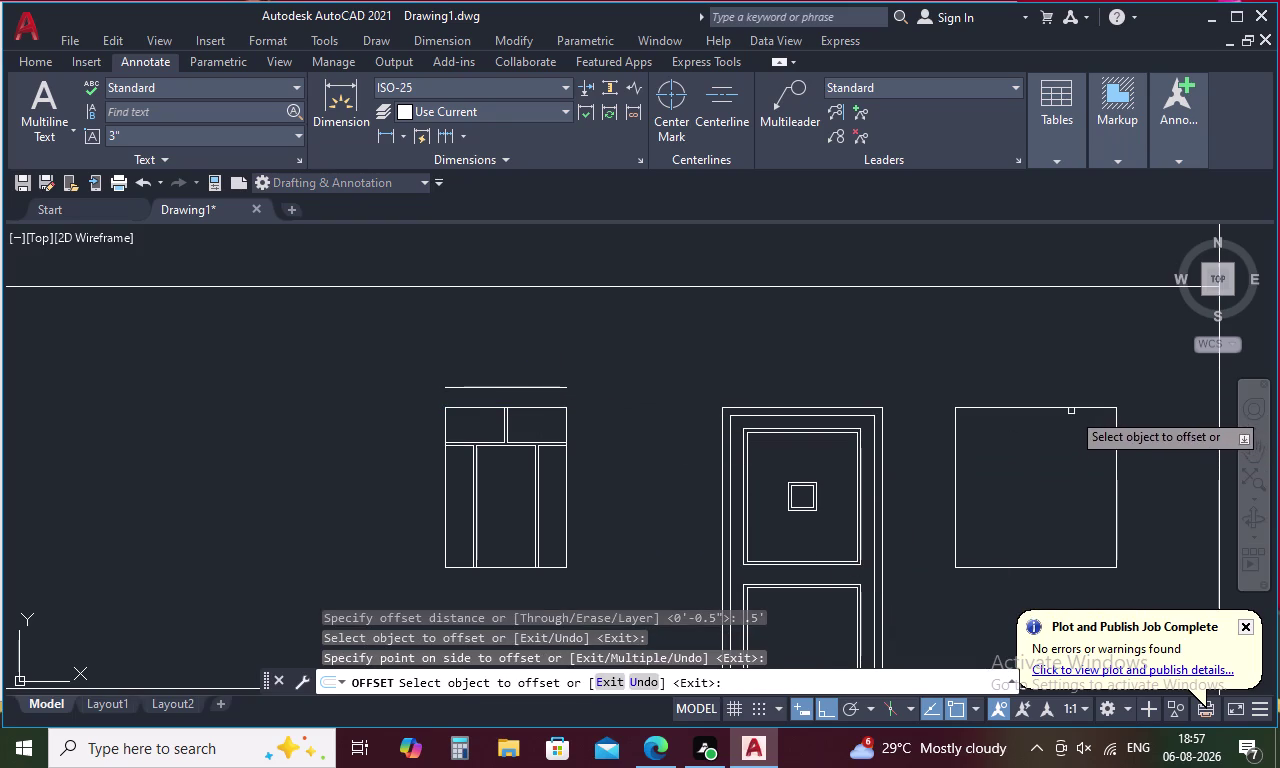
click(1065, 407)
click(1054, 377)
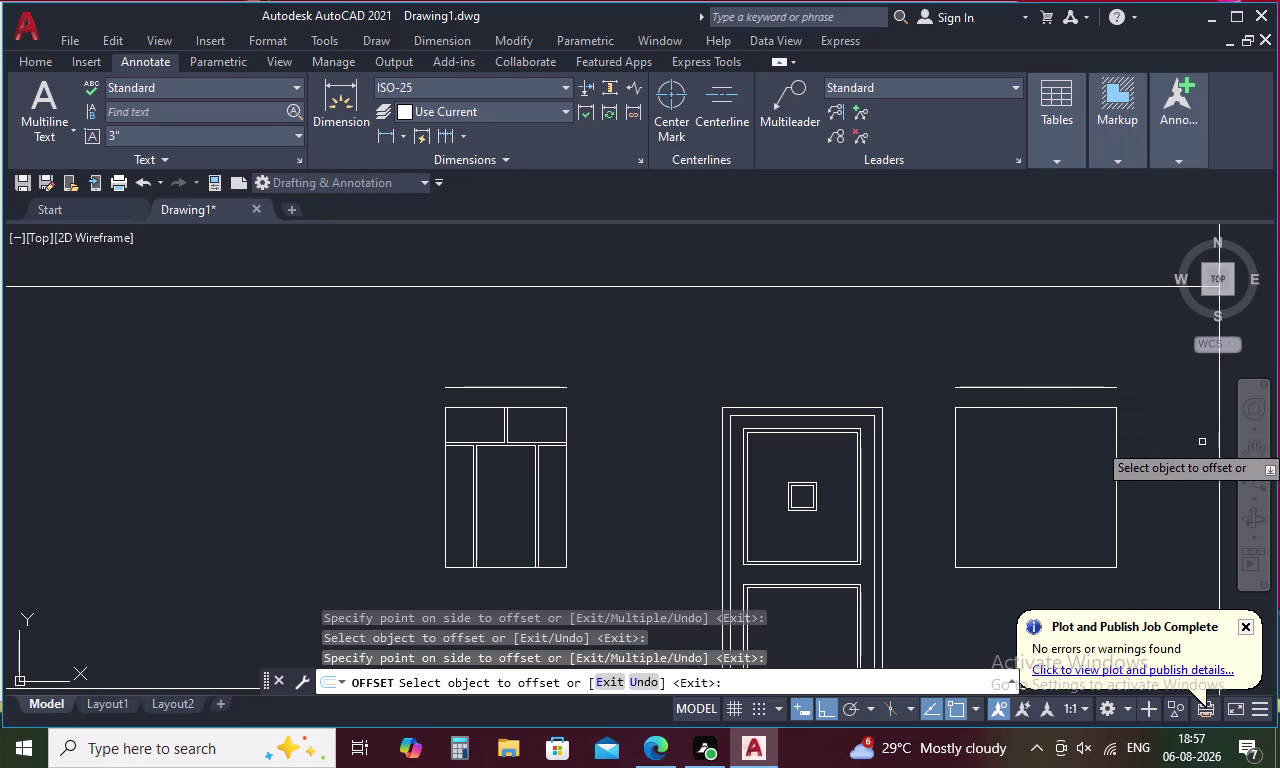
key(Escape)
key(l)
key(space)
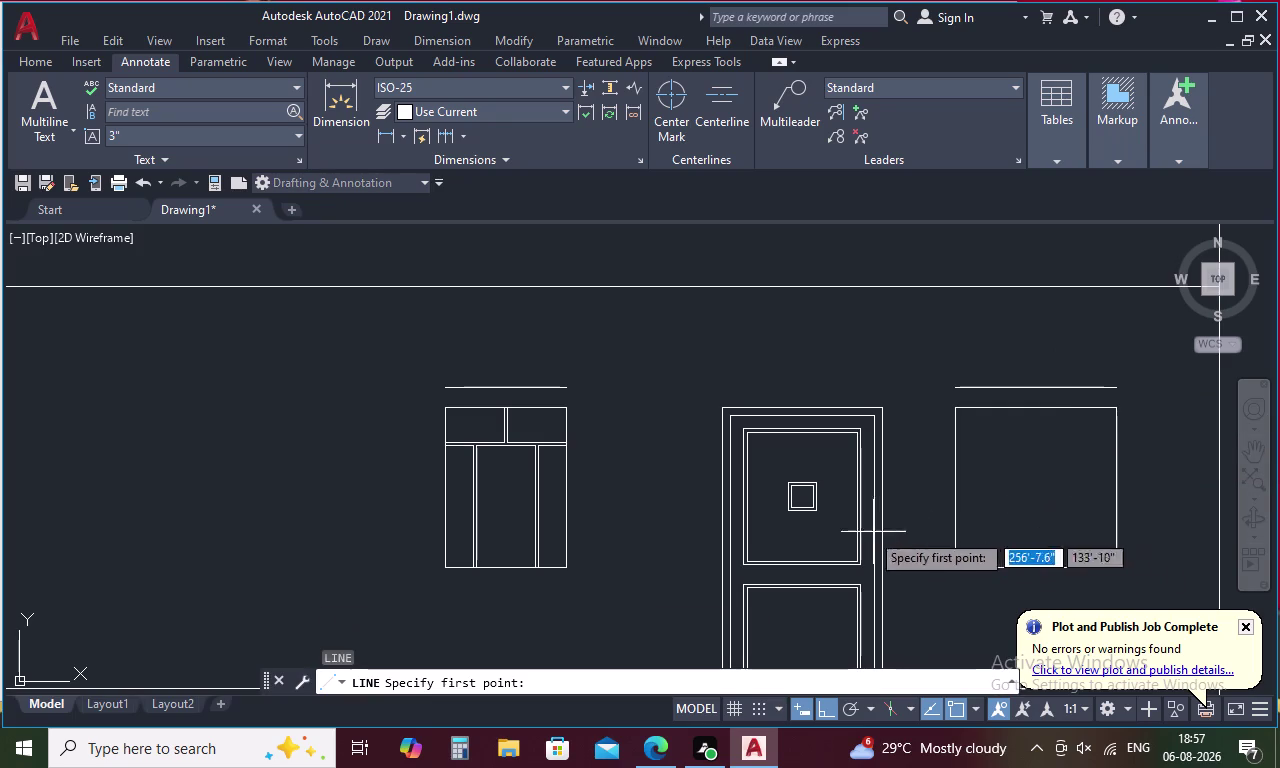
Draw a short 0.5 line from the window's top corner, then delete it.
click(562, 411)
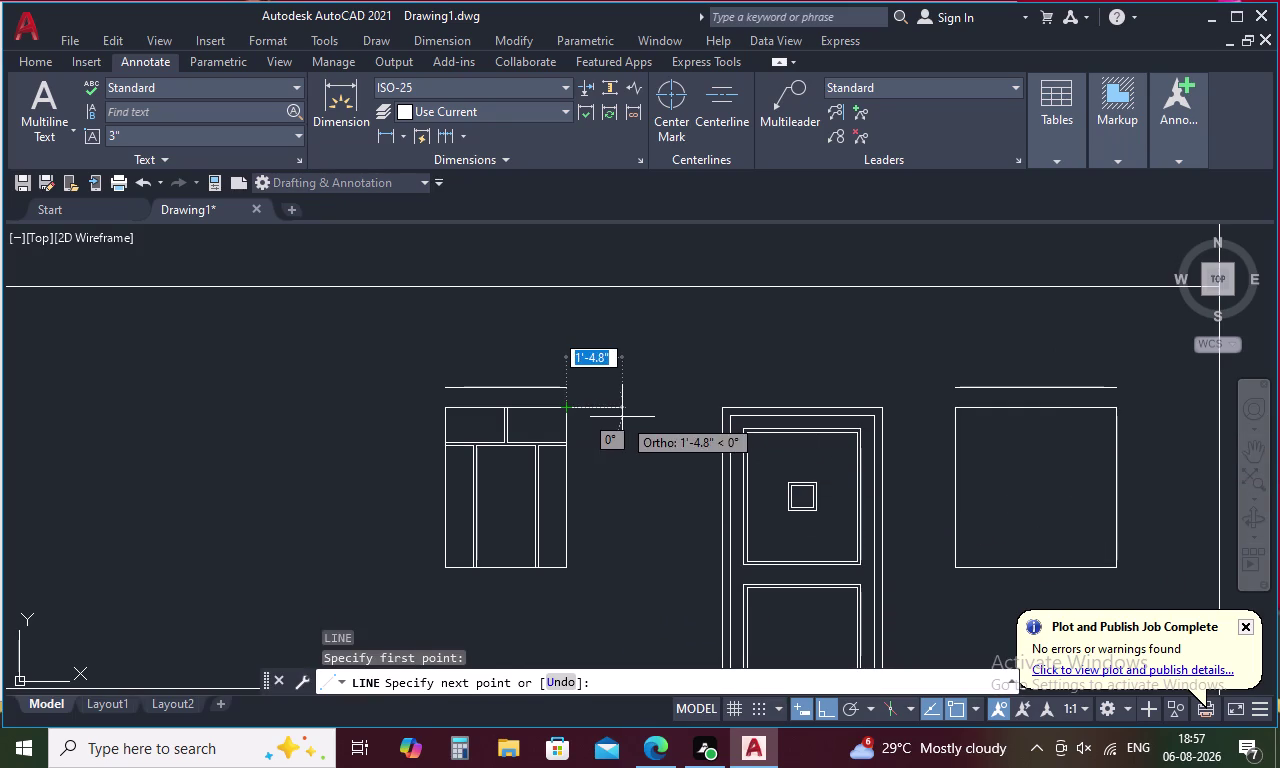
key(period)
text(5)
key(space)
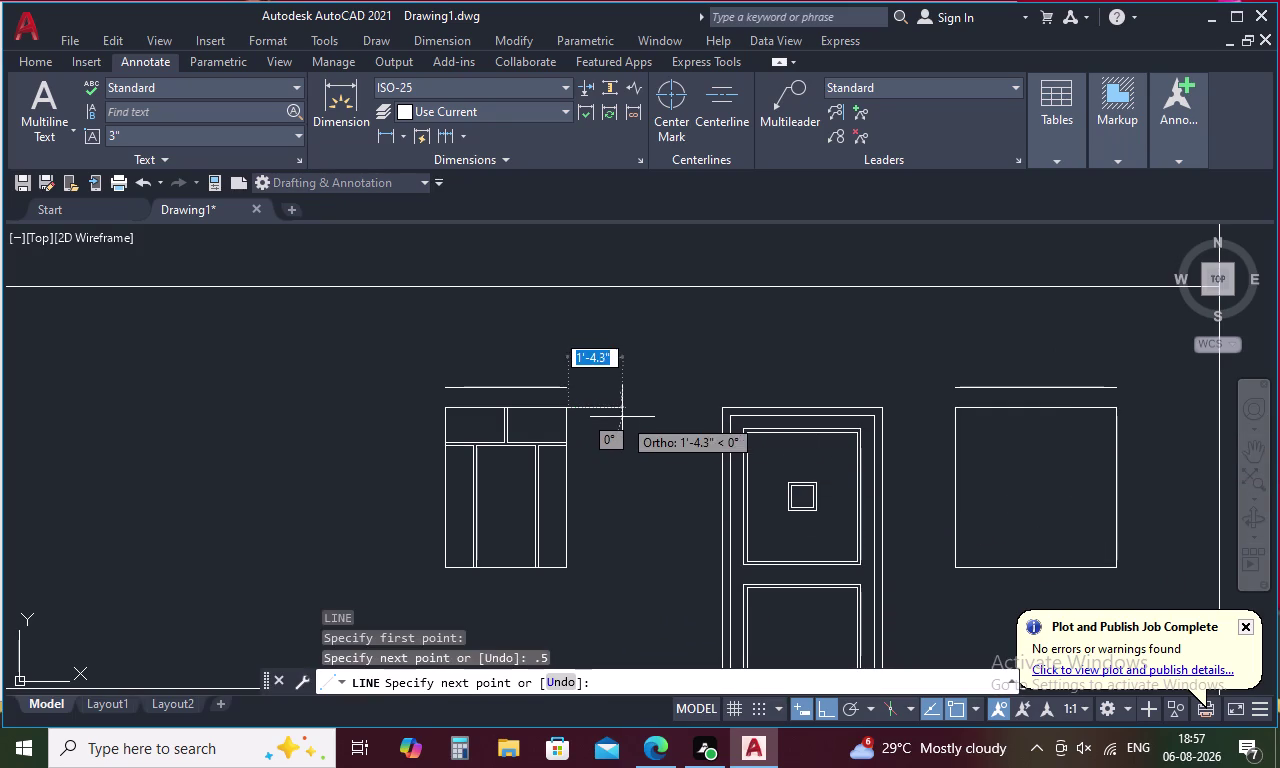
key(Escape)
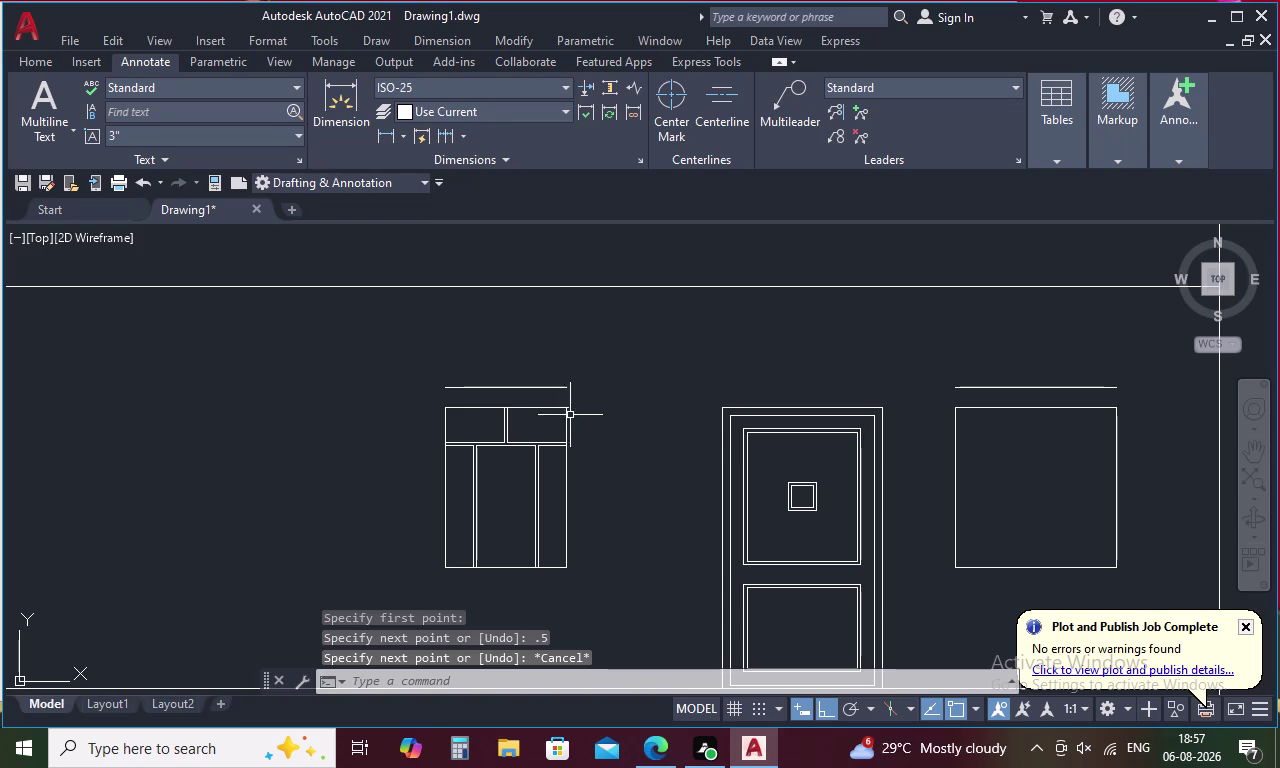
scroll(up, 3)
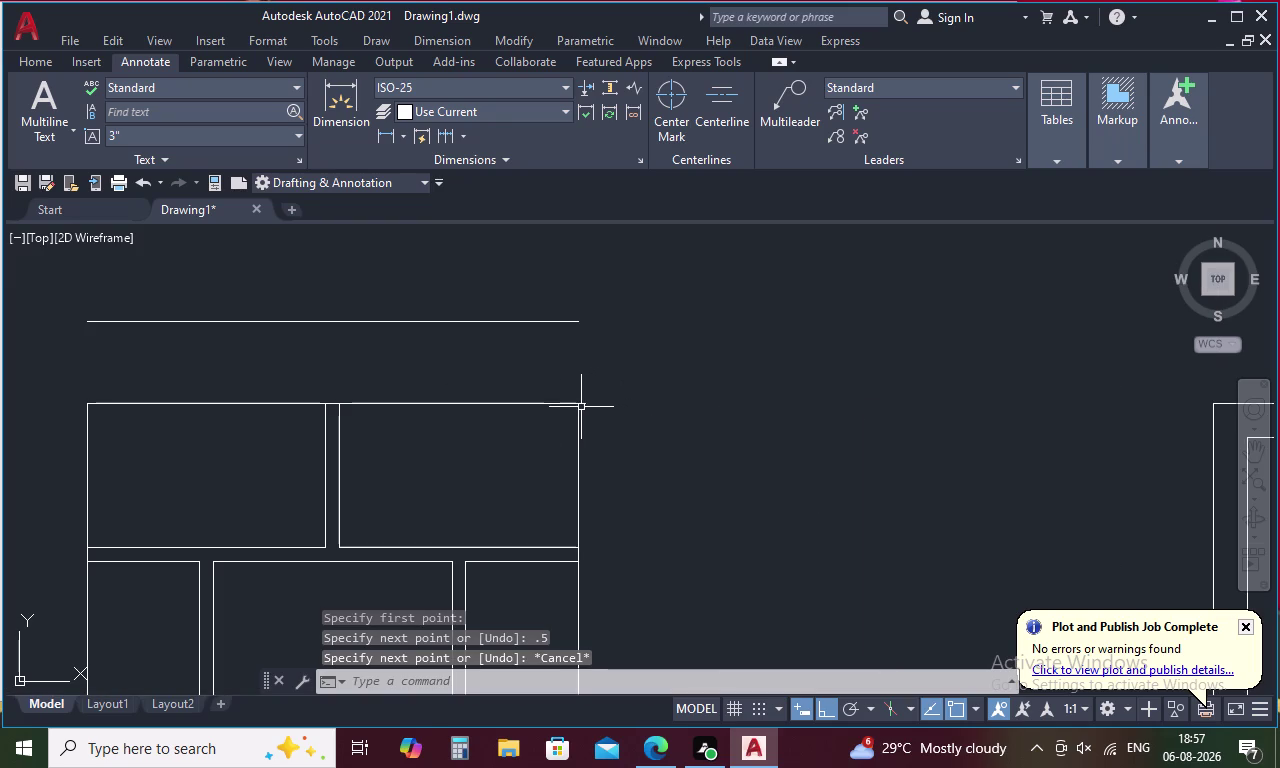
click(580, 405)
key(Delete)
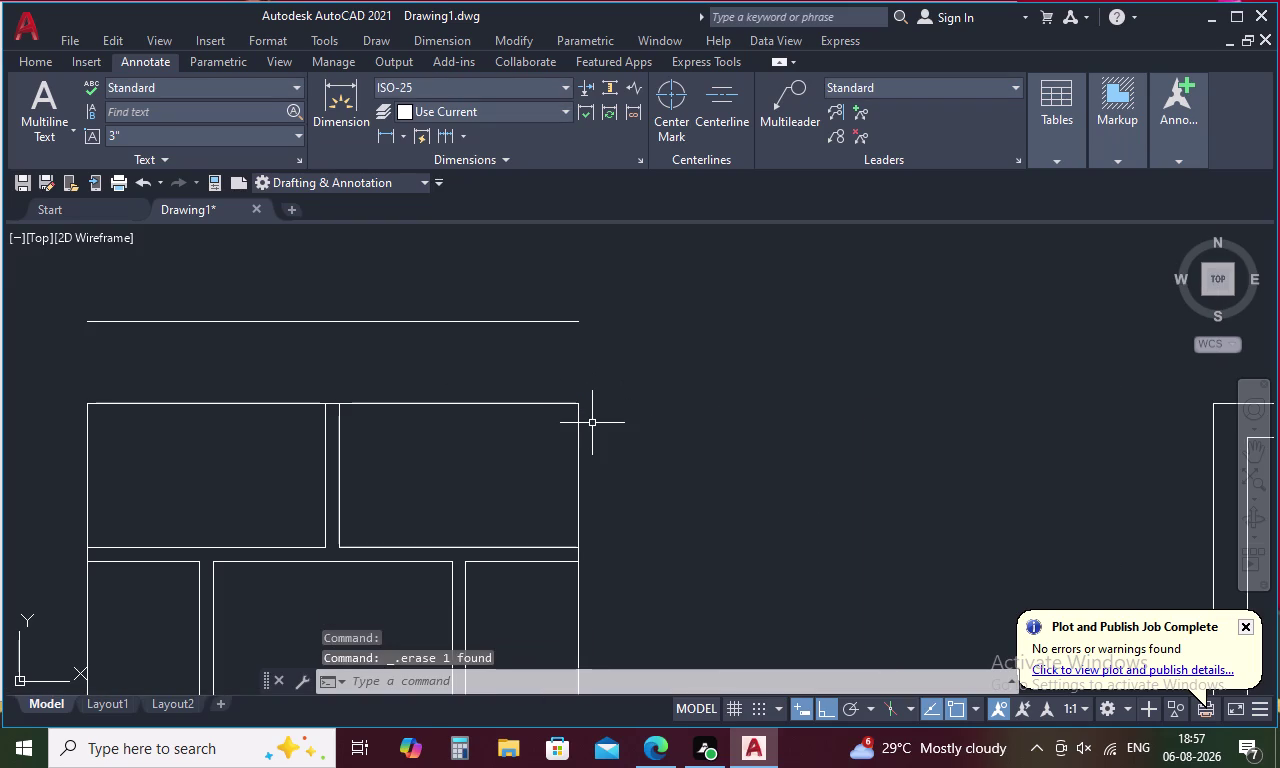
Attempt a .5' line without a start point and cancel it.
key(l)
key(space)
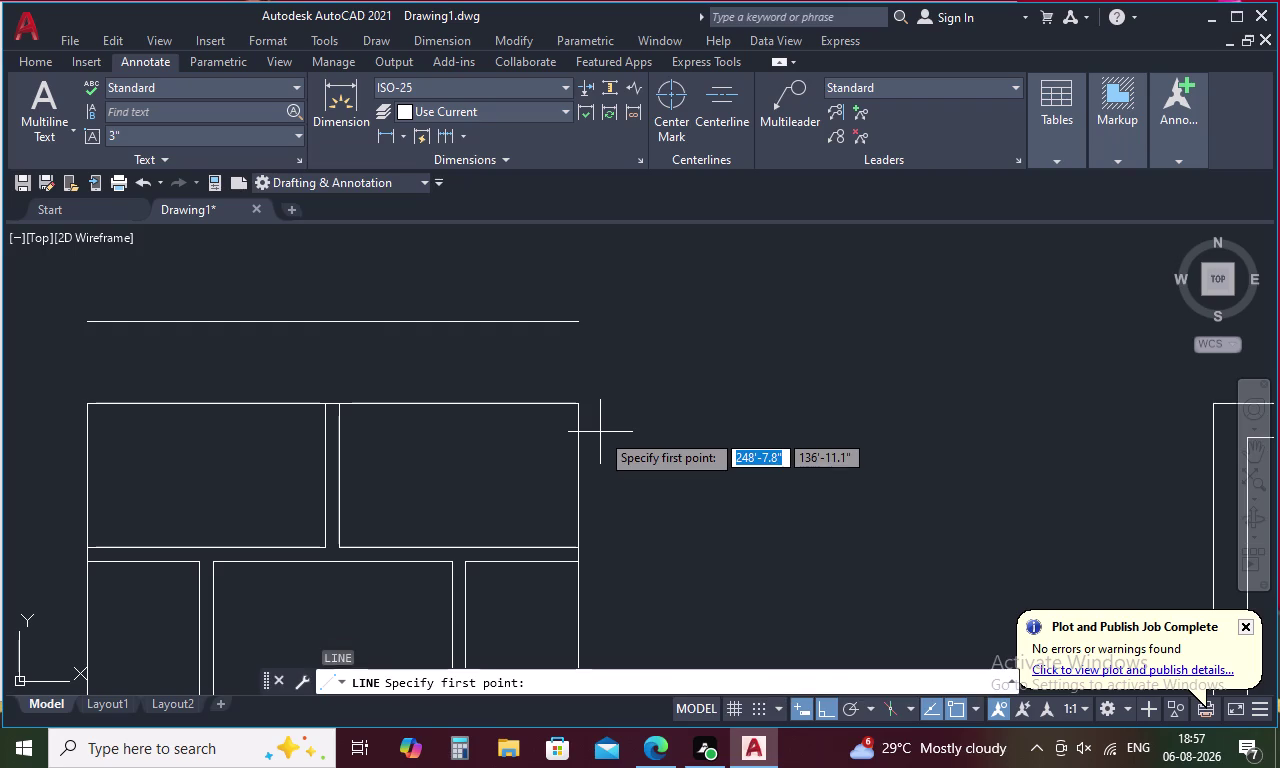
text(.5')
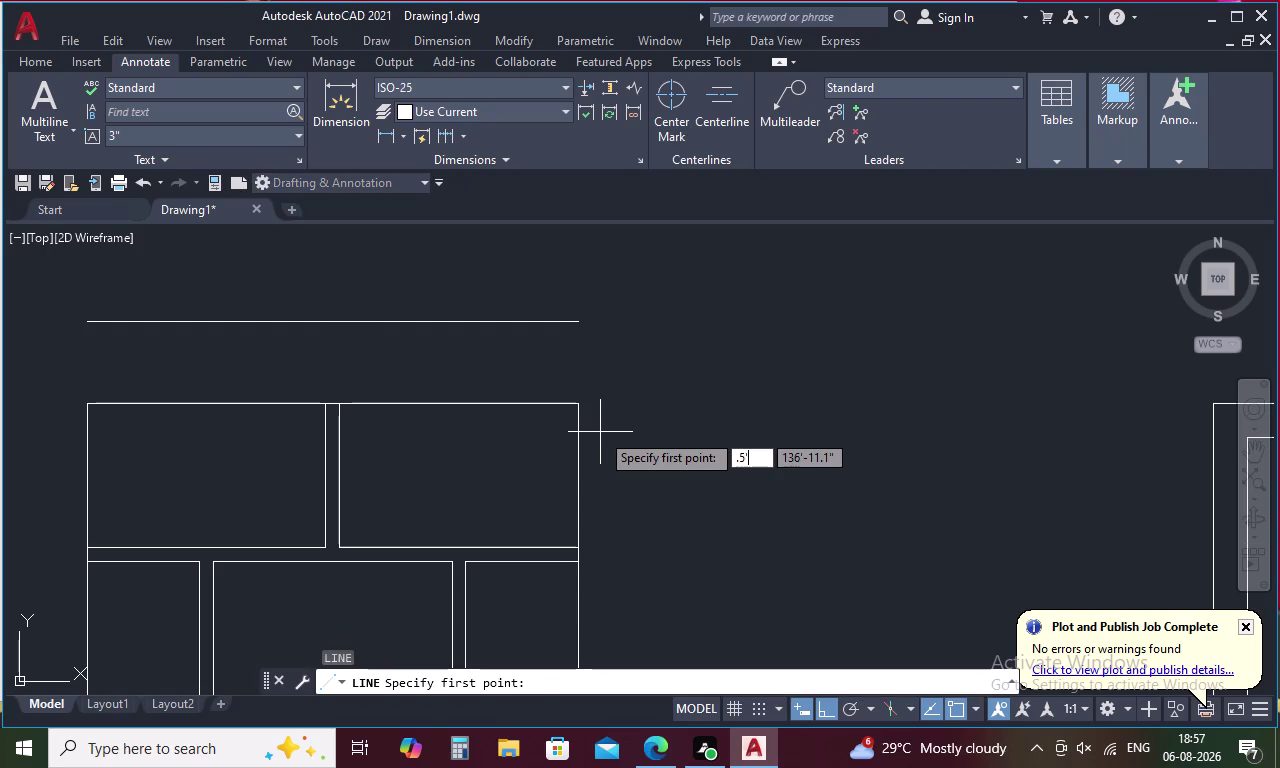
key(Return)
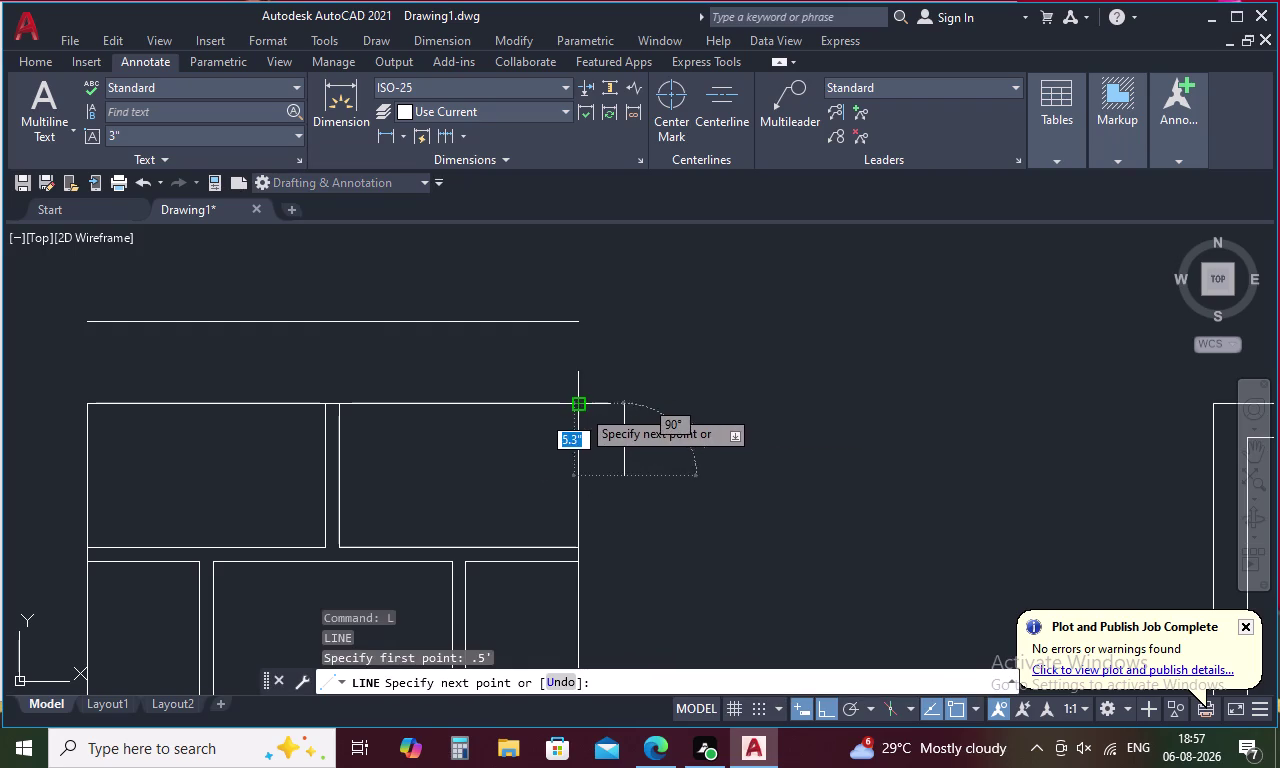
key(Escape)
key(l)
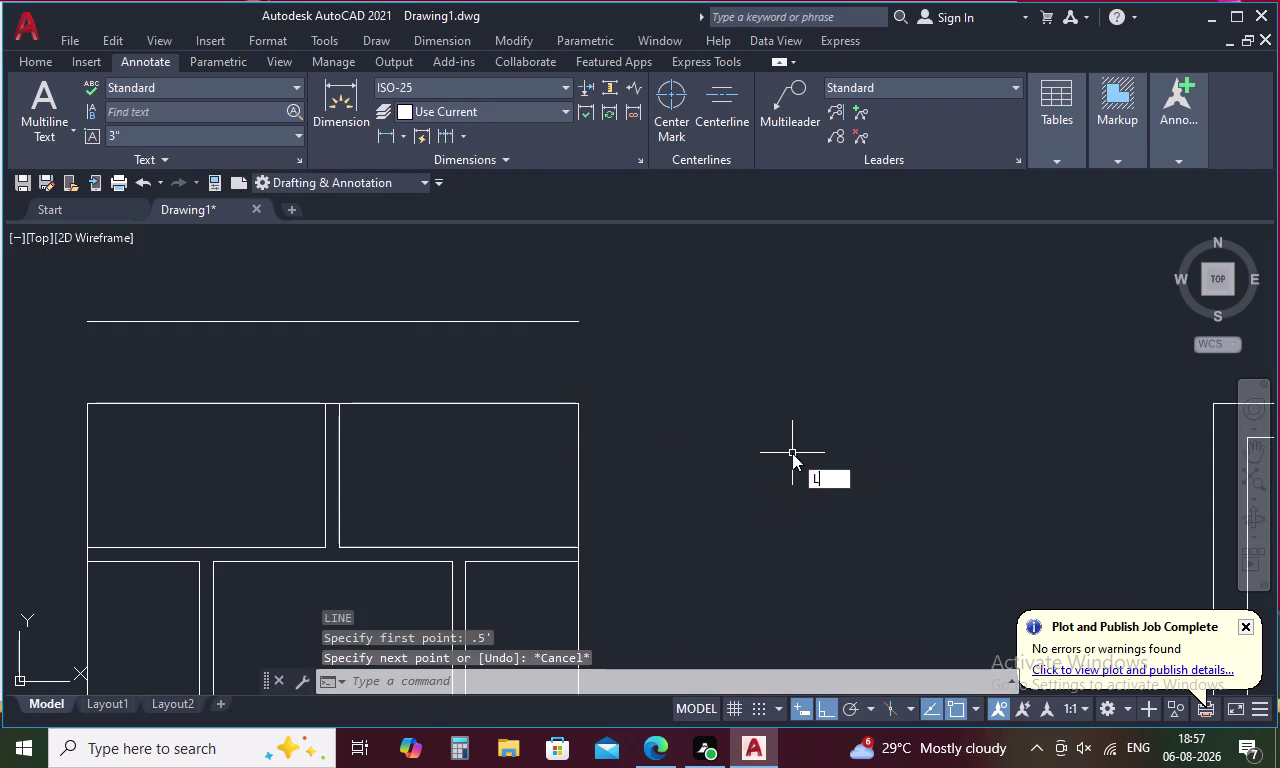
key(space)
Draw a half-foot horizontal line right from the window's top-right corner.
click(574, 405)
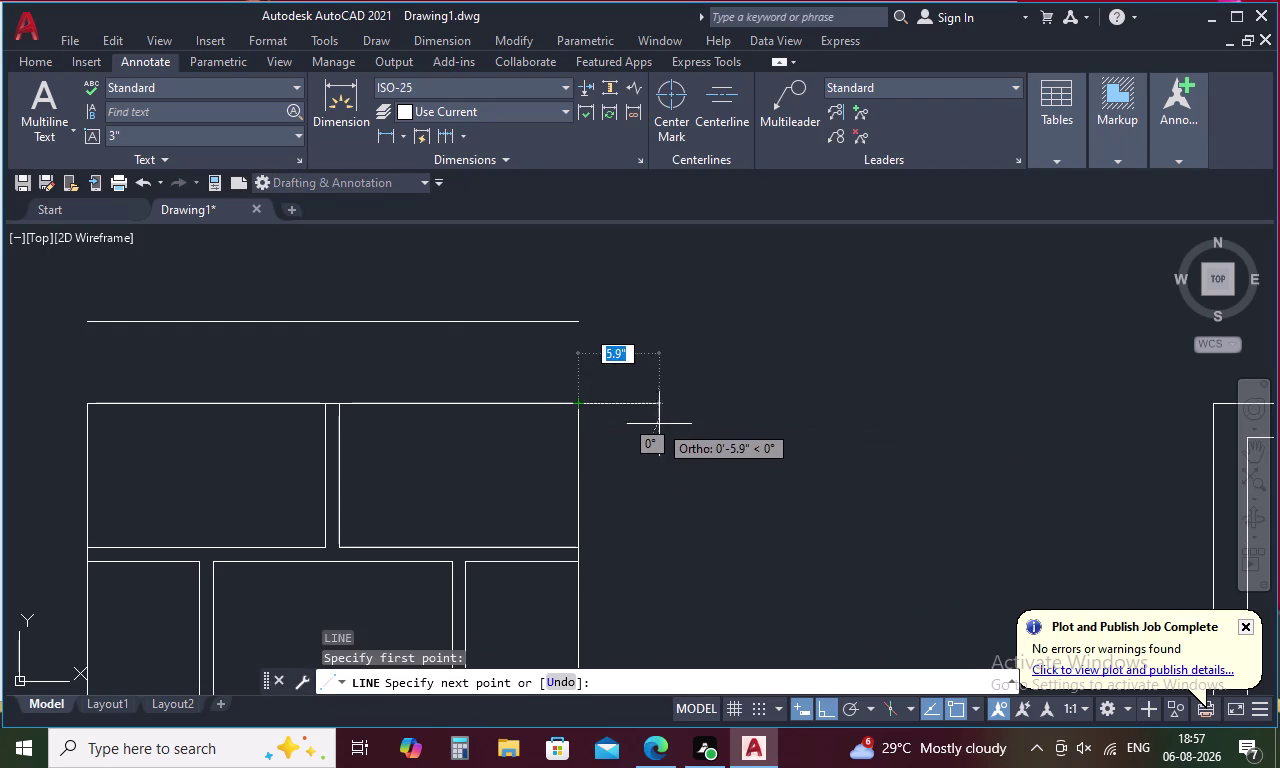
key(period)
text(5')
key(space)
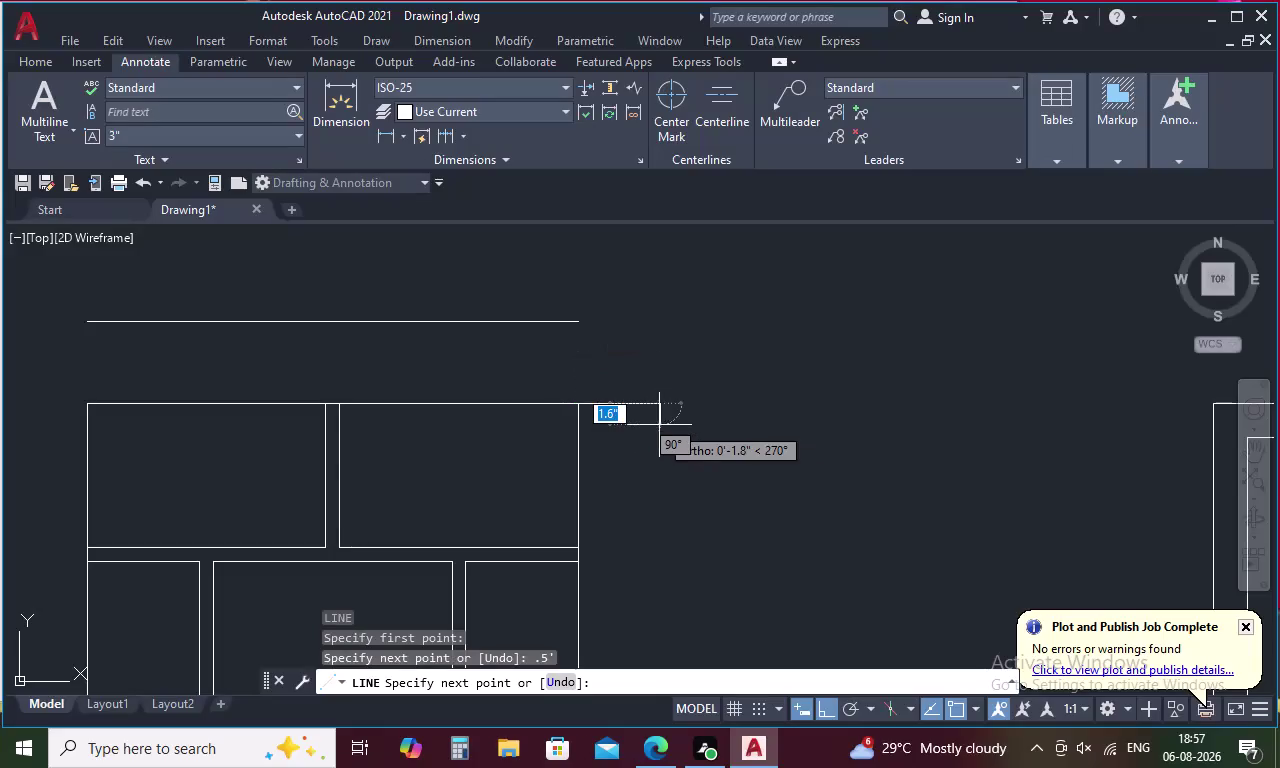
key(Escape)
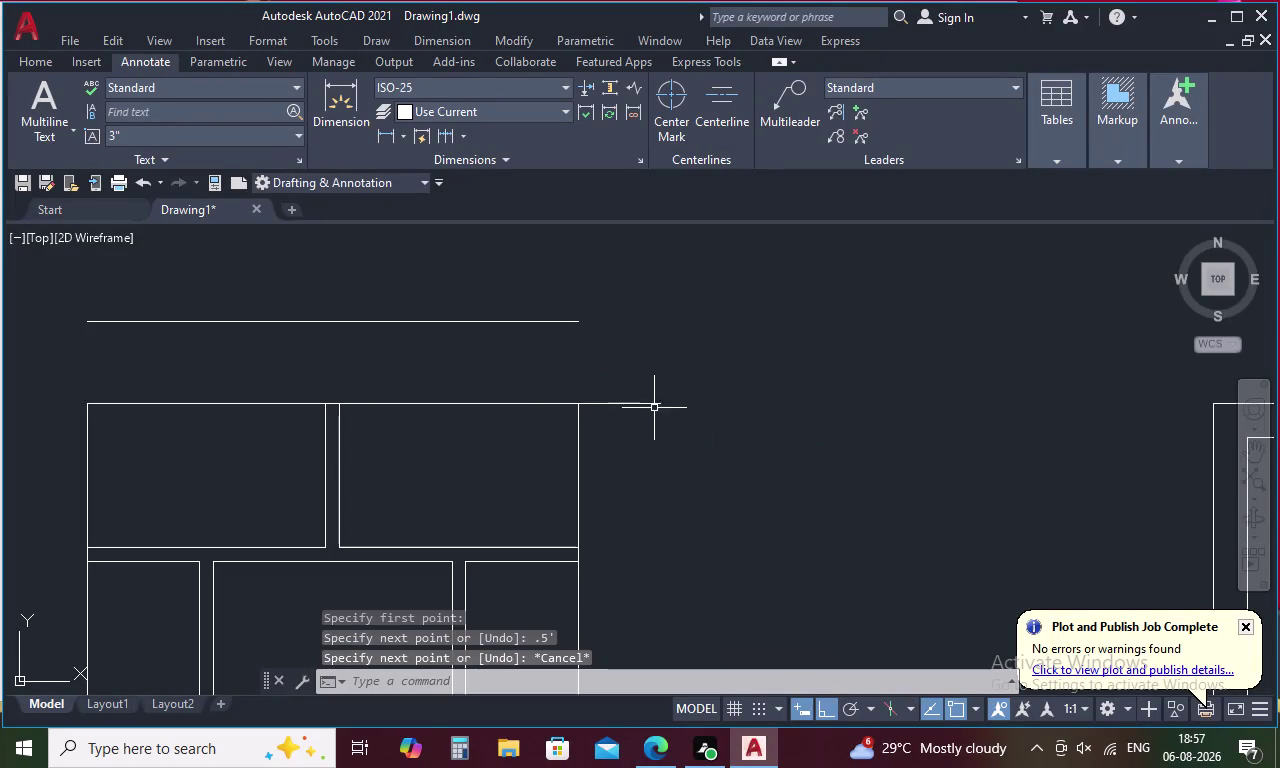
Begin copying the short ledge line, then cancel the copy.
click(653, 404)
right_click(653, 404)
click(790, 409)
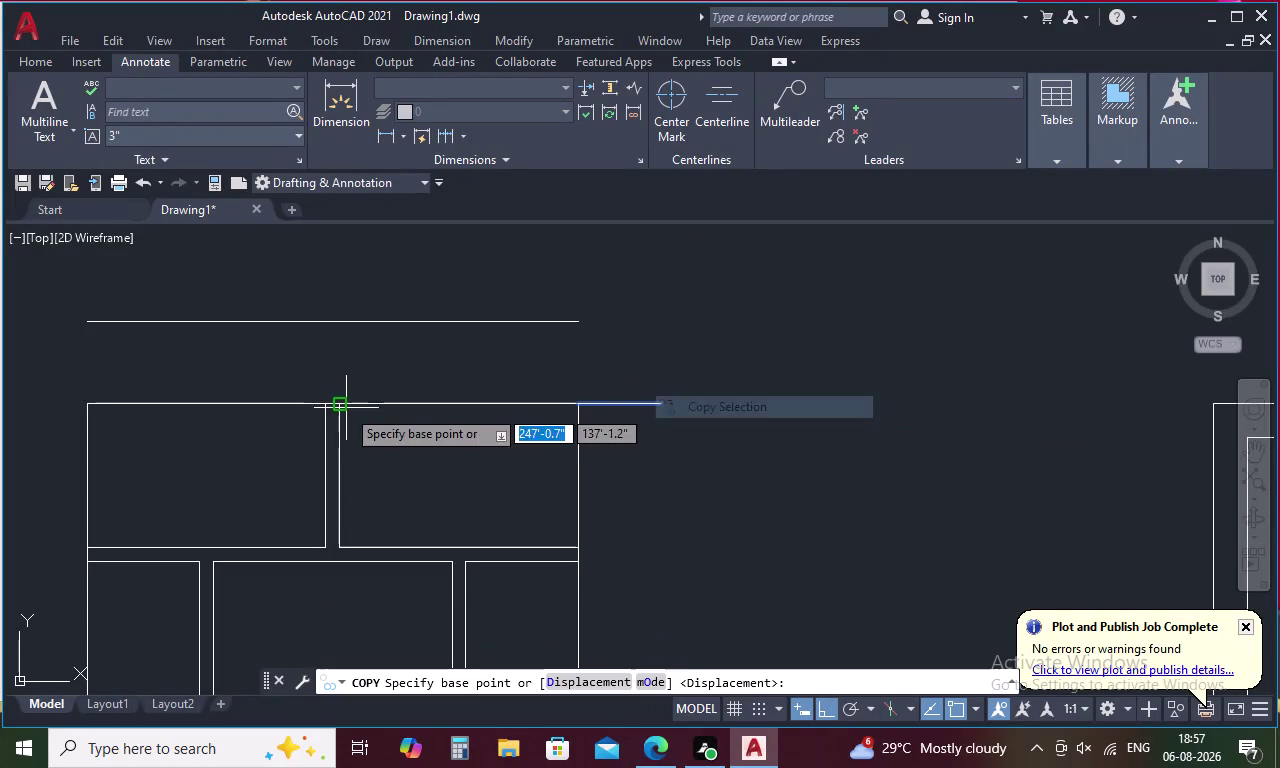
click(581, 404)
scroll(down, 3)
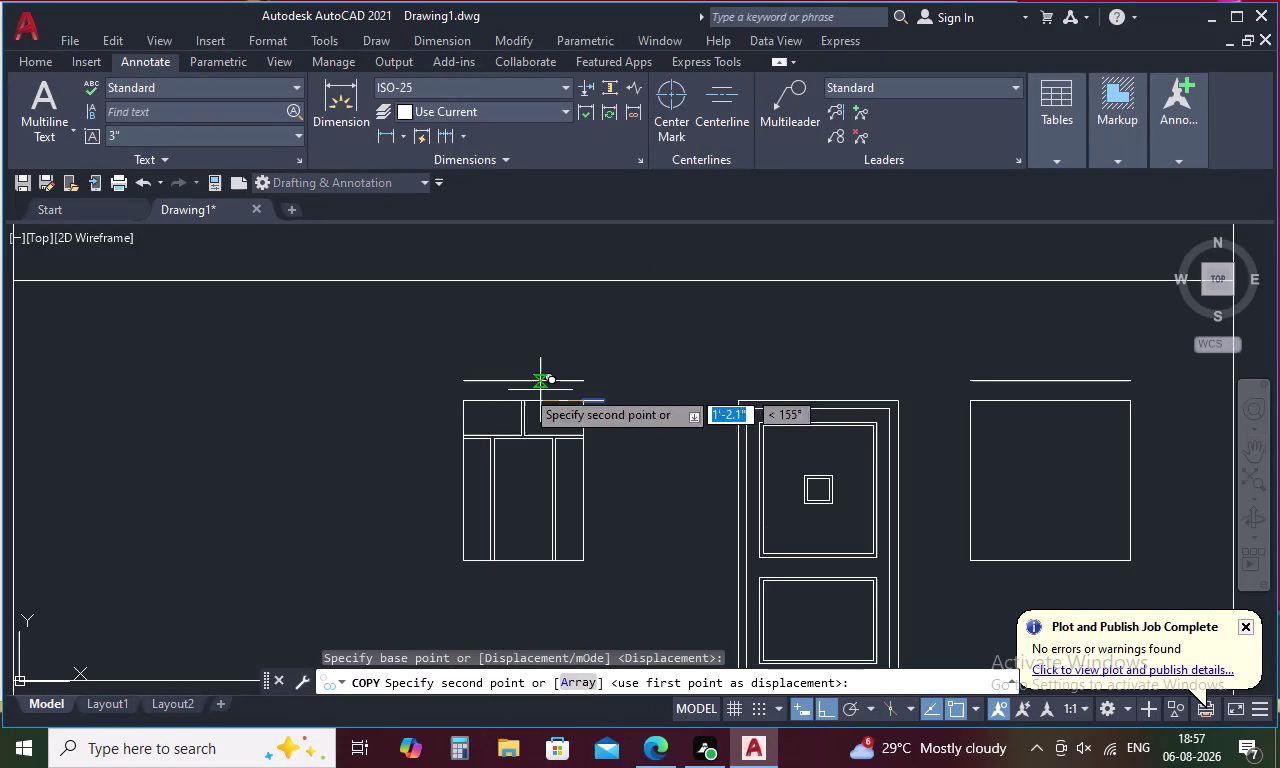
scroll(up, 3)
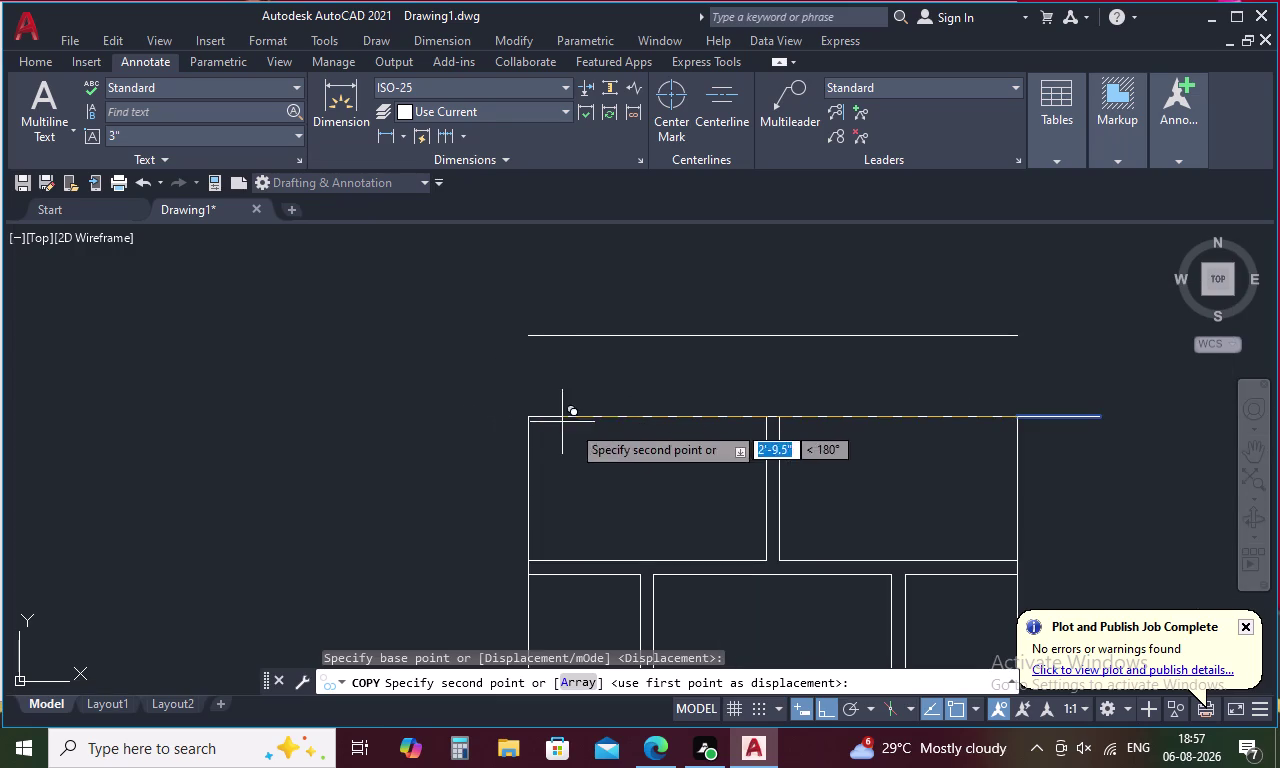
key(Escape)
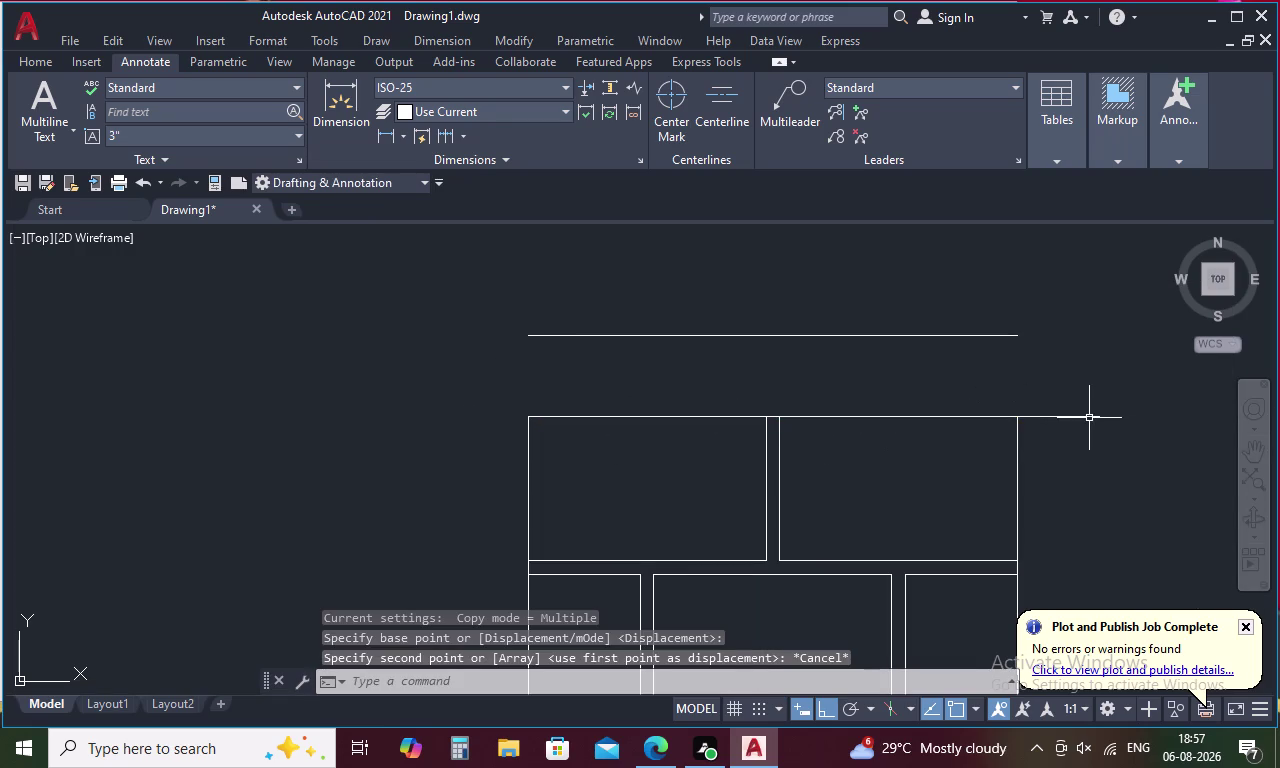
Copy the ledge line to the left window's top-left corner.
click(1089, 417)
right_click(1089, 417)
click(1121, 403)
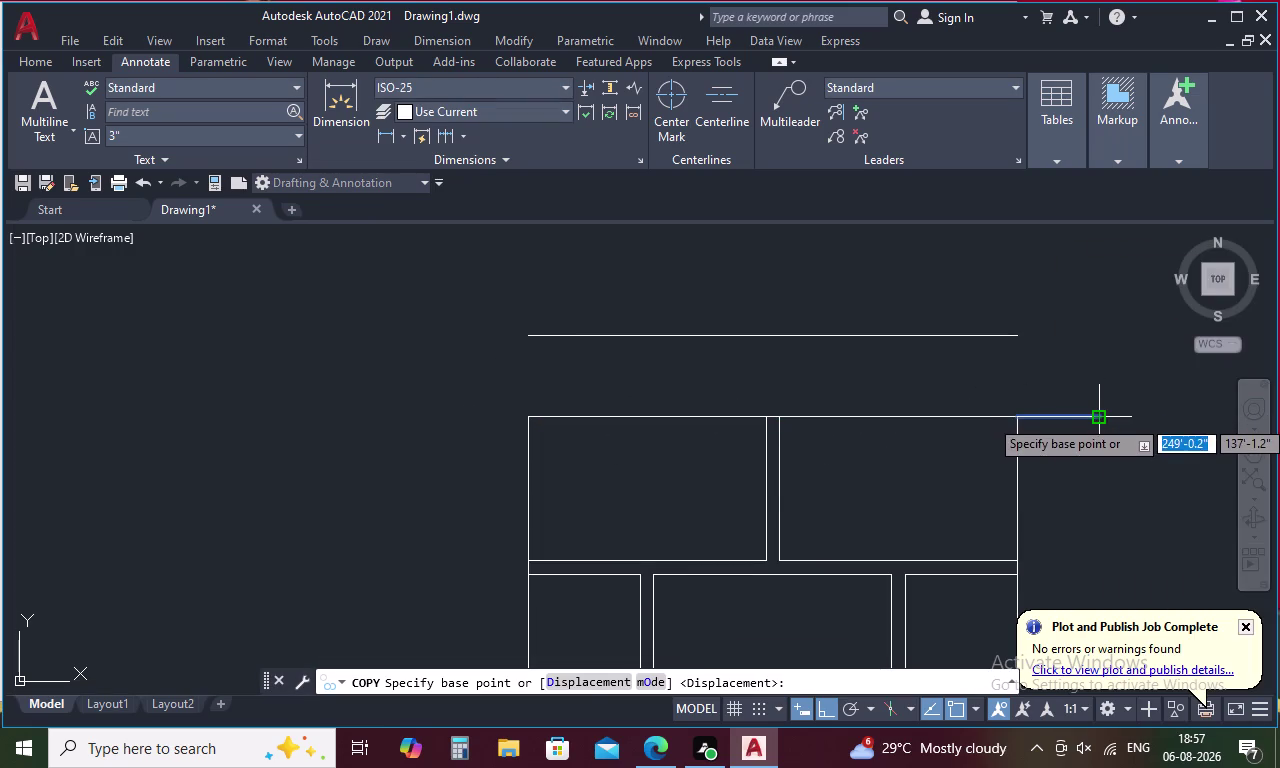
click(1097, 418)
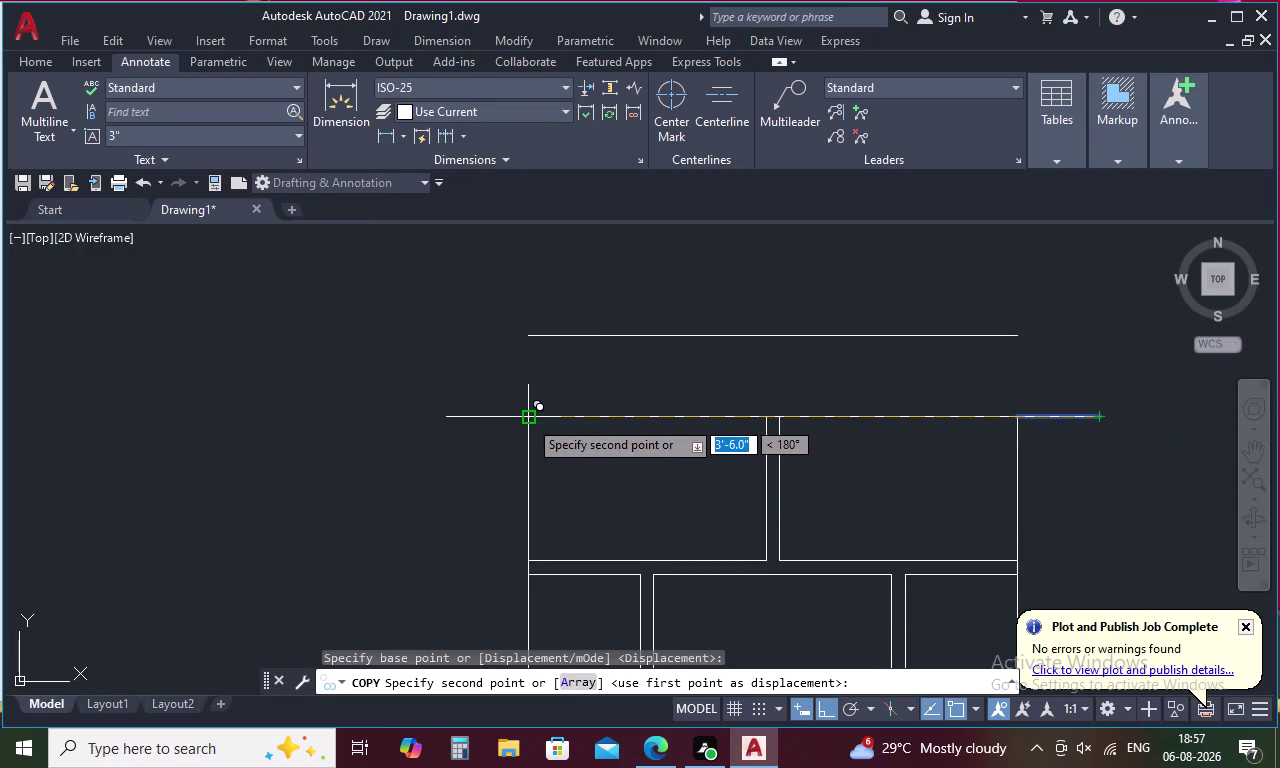
click(528, 418)
key(Escape)
scroll(down, 3)
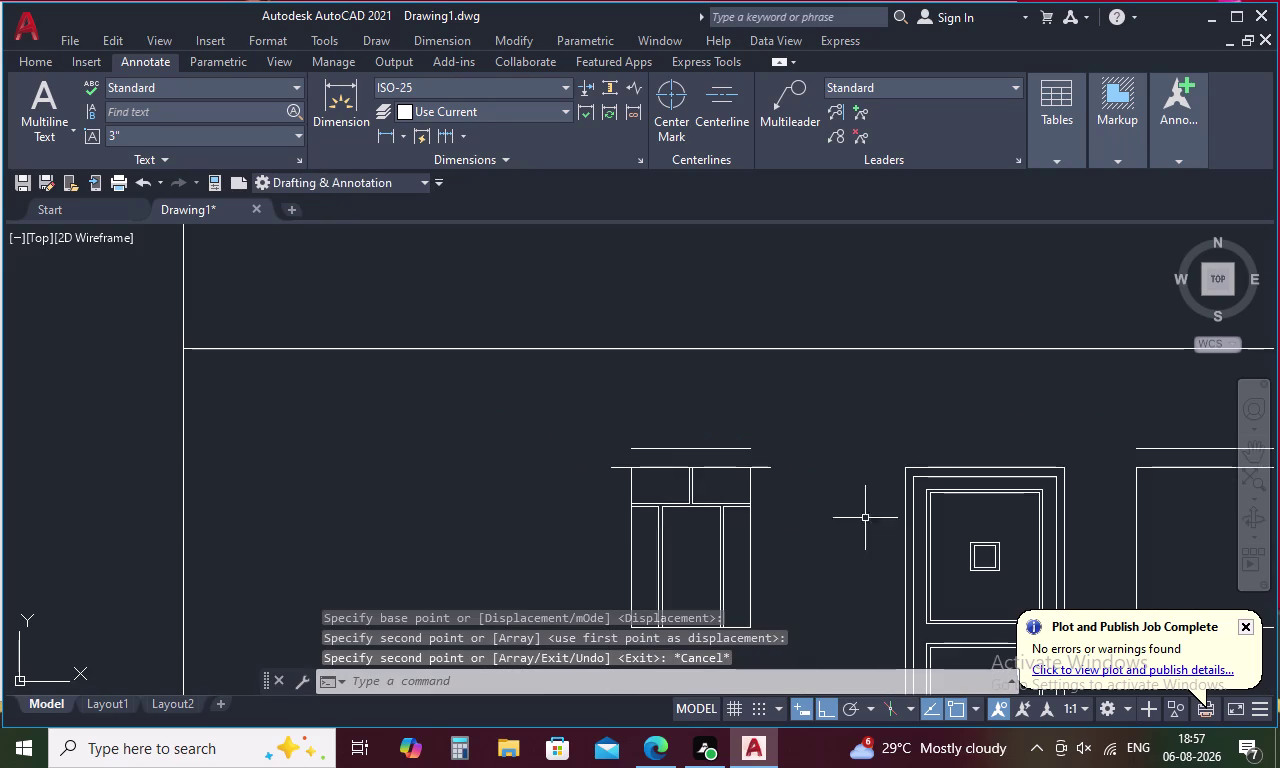
middle_drag(873, 506, 729, 435)
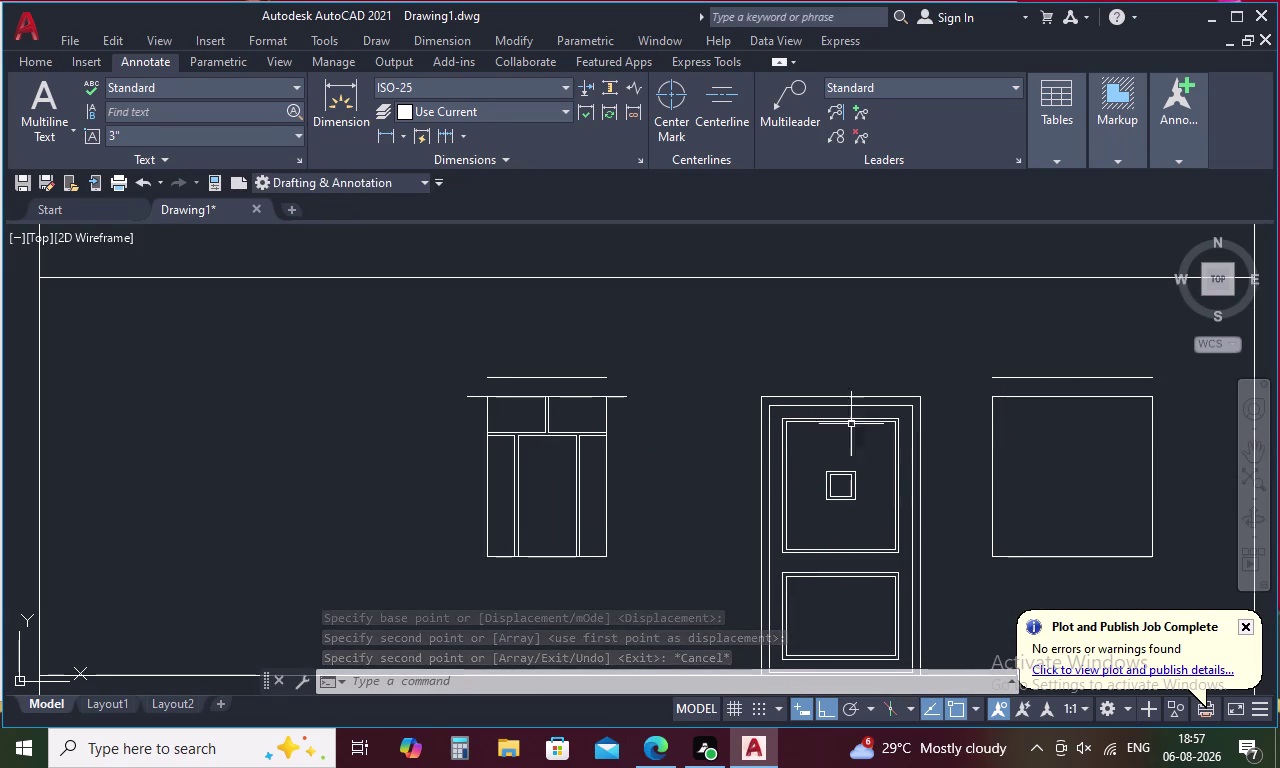
Copy a ledge line to the right window's top-right corner.
click(617, 396)
right_click(617, 396)
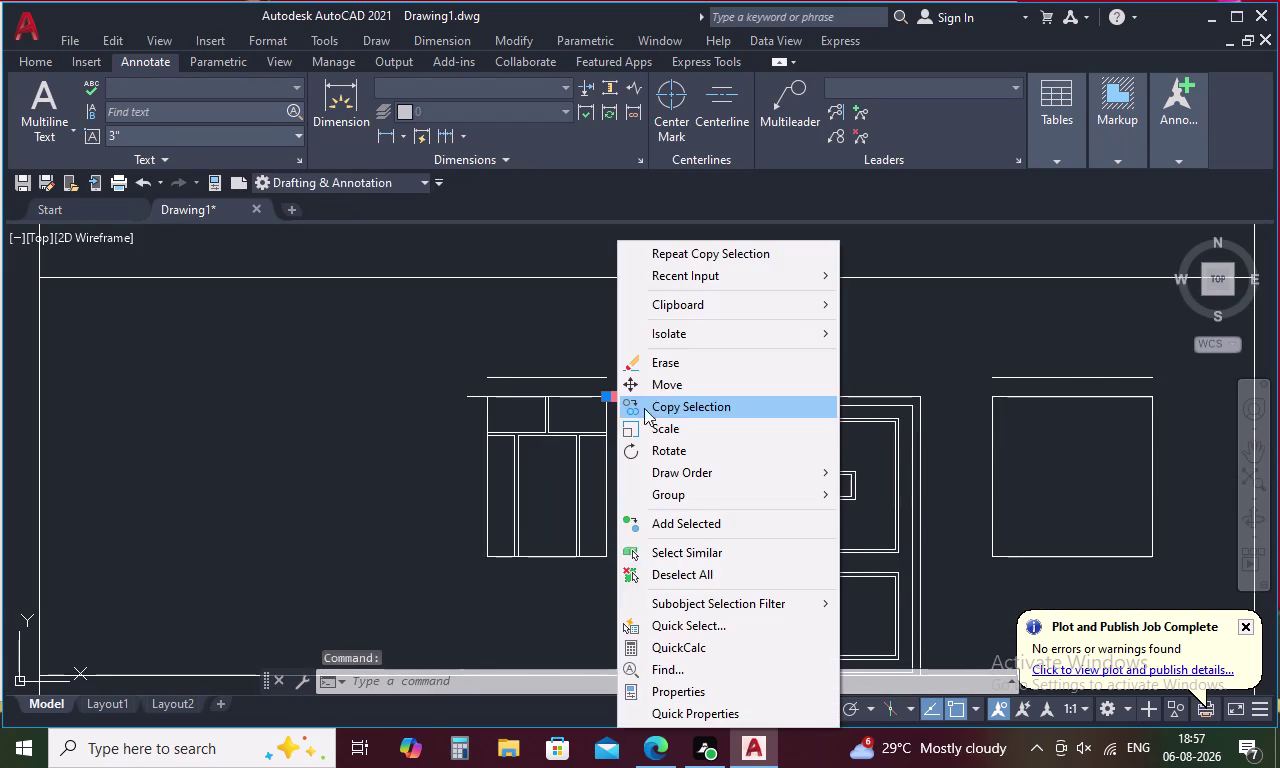
click(680, 404)
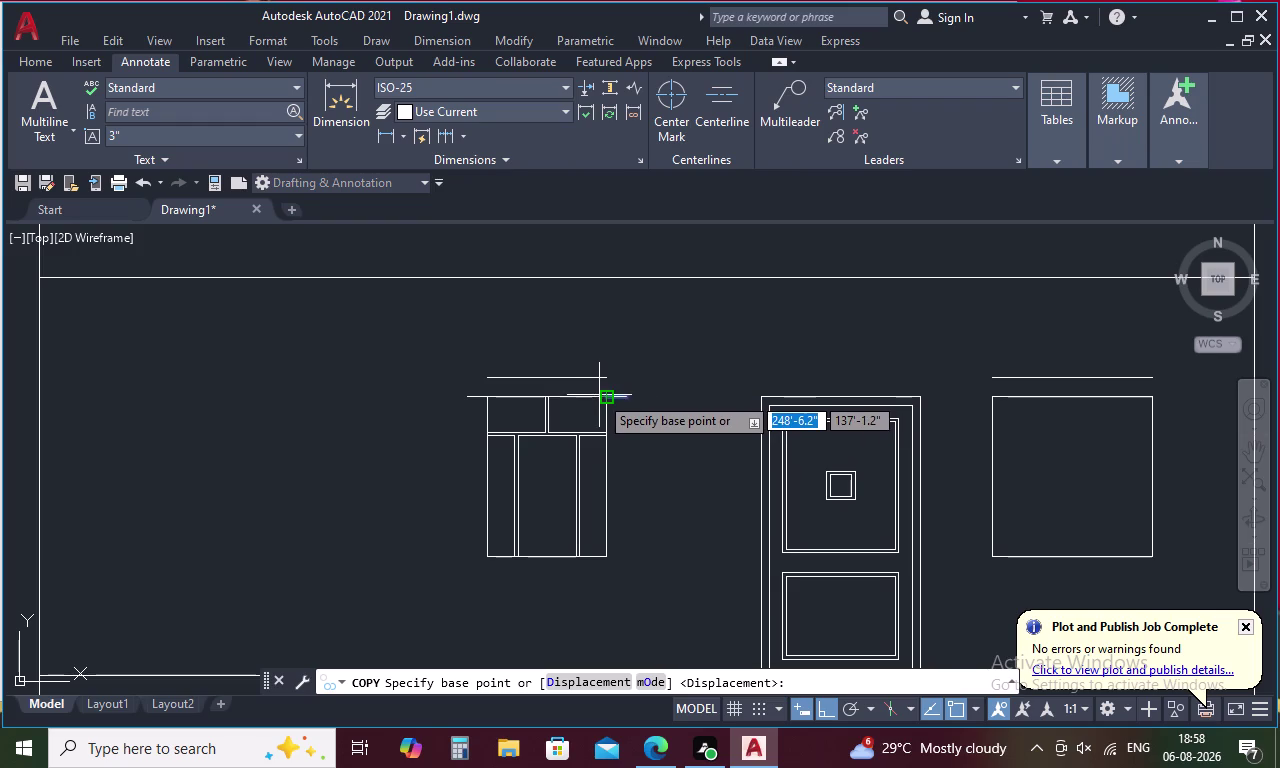
click(608, 395)
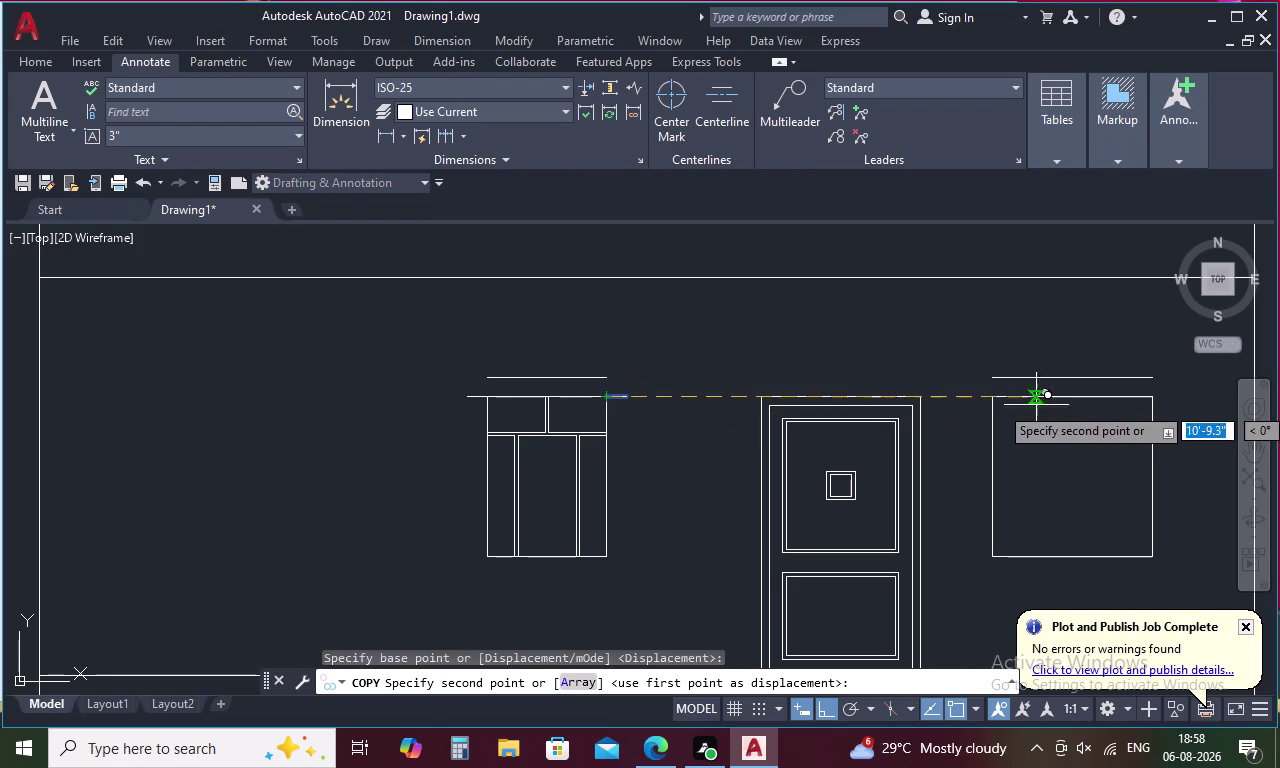
click(1151, 400)
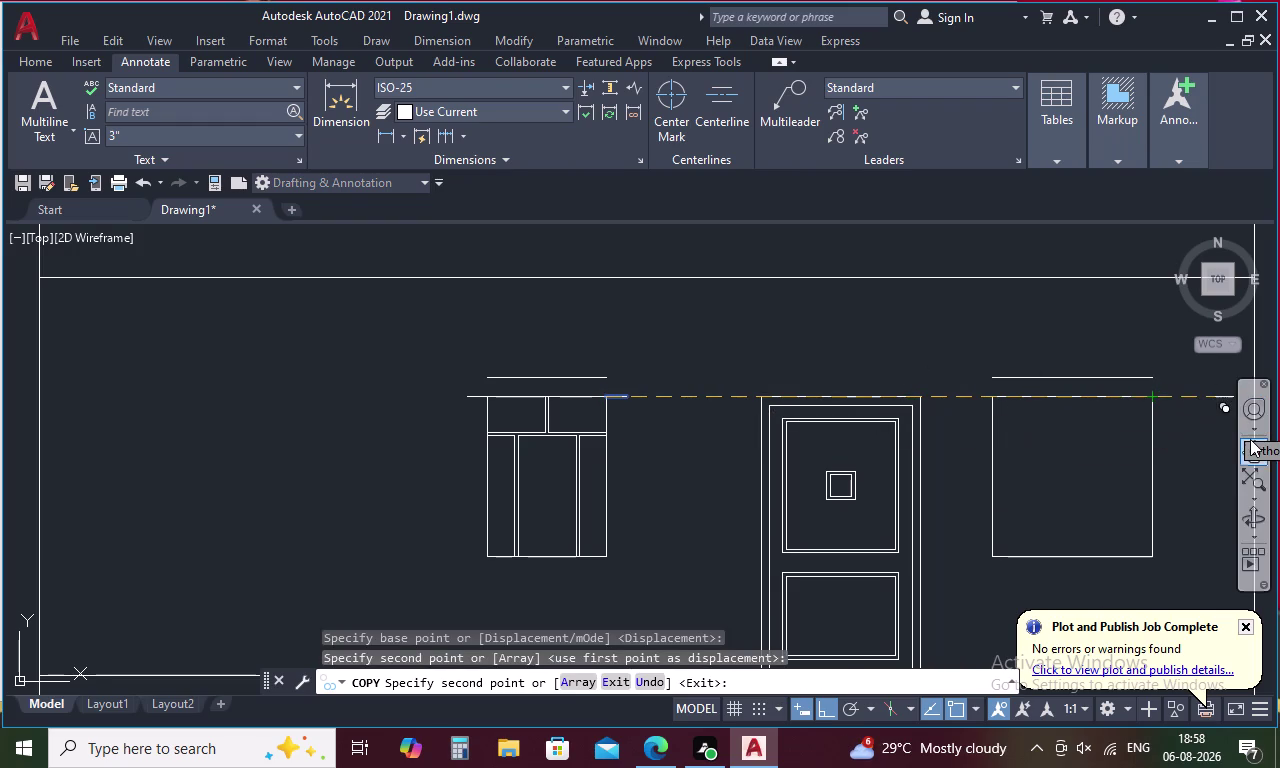
key(Escape)
scroll(up, 3)
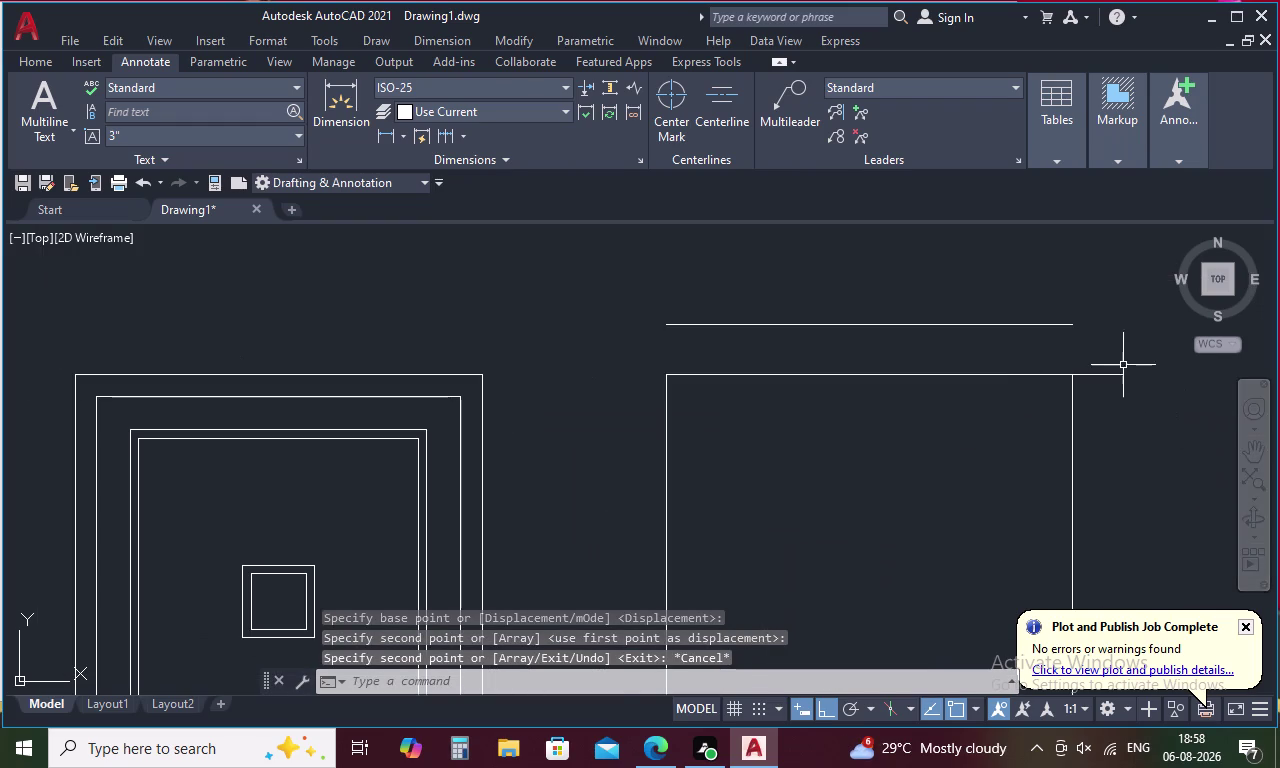
Copy the new ledge line to the right window's top-left corner.
drag(1121, 362, 1097, 401)
click(1097, 401)
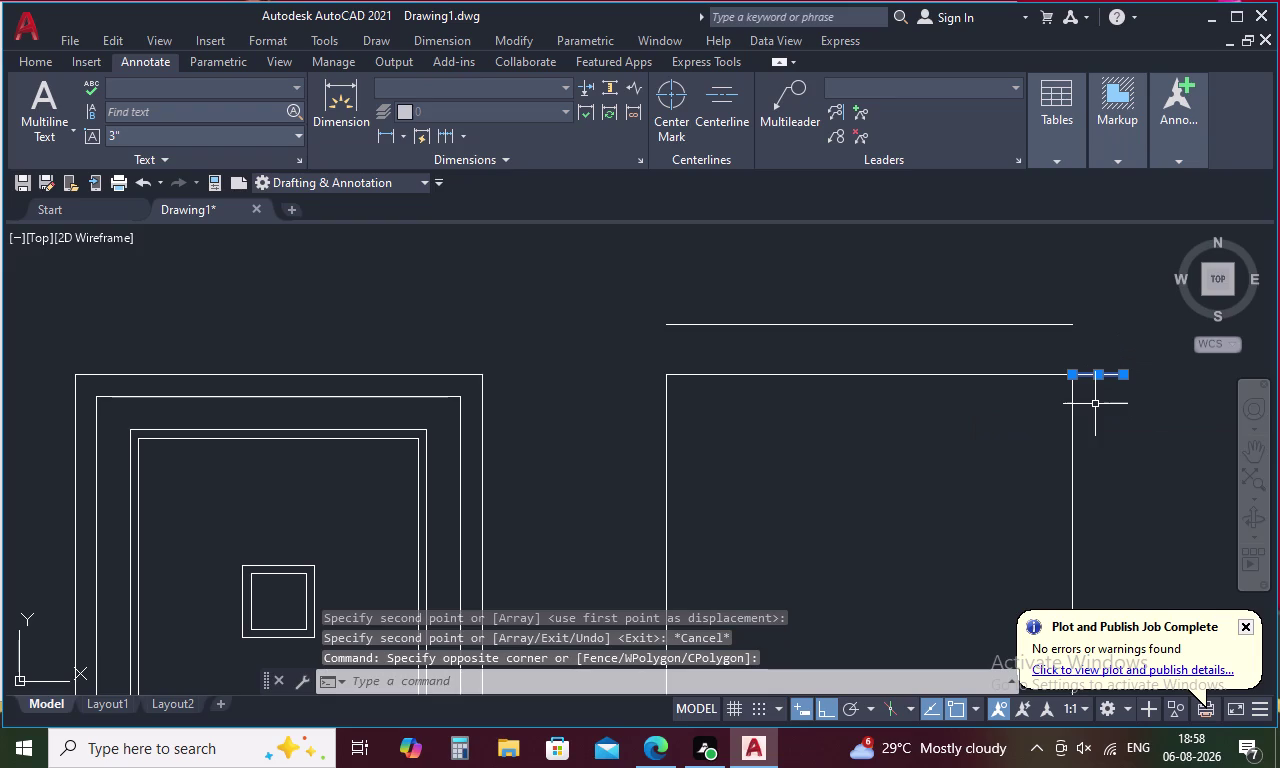
right_click(1094, 404)
click(1109, 409)
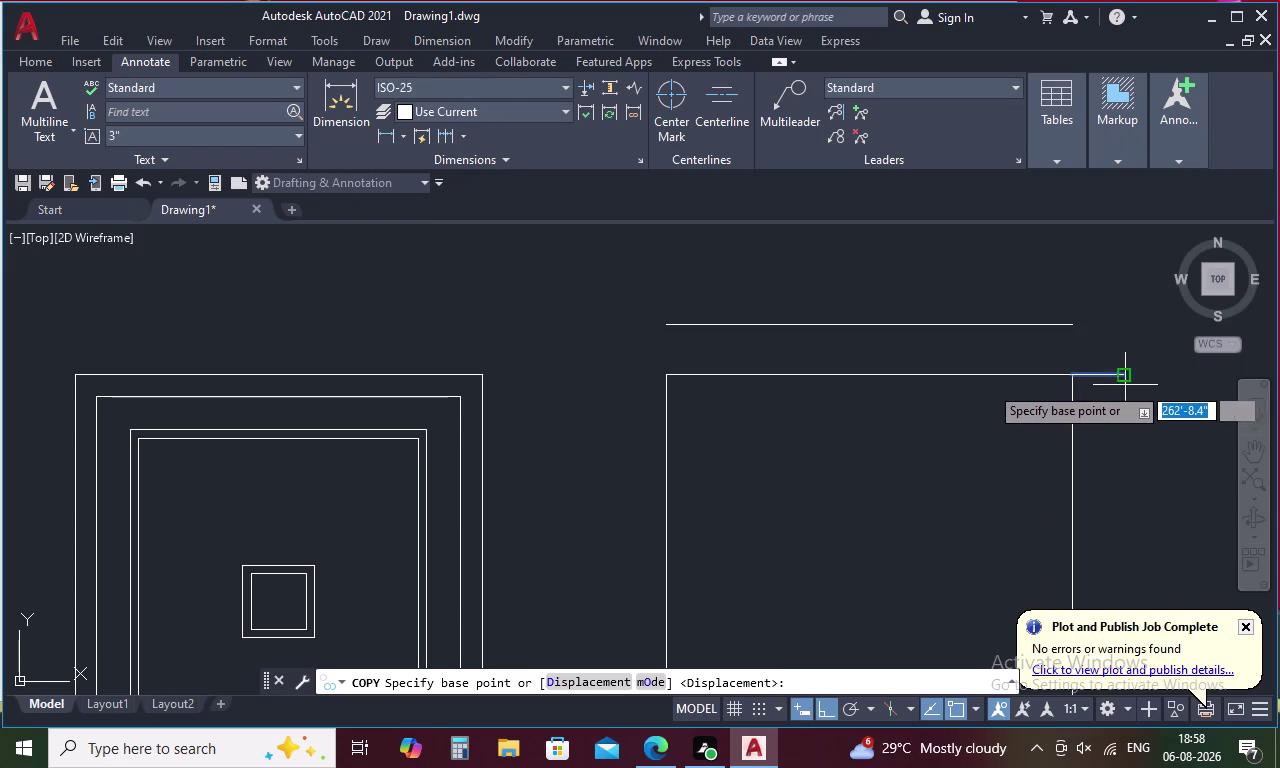
click(1129, 373)
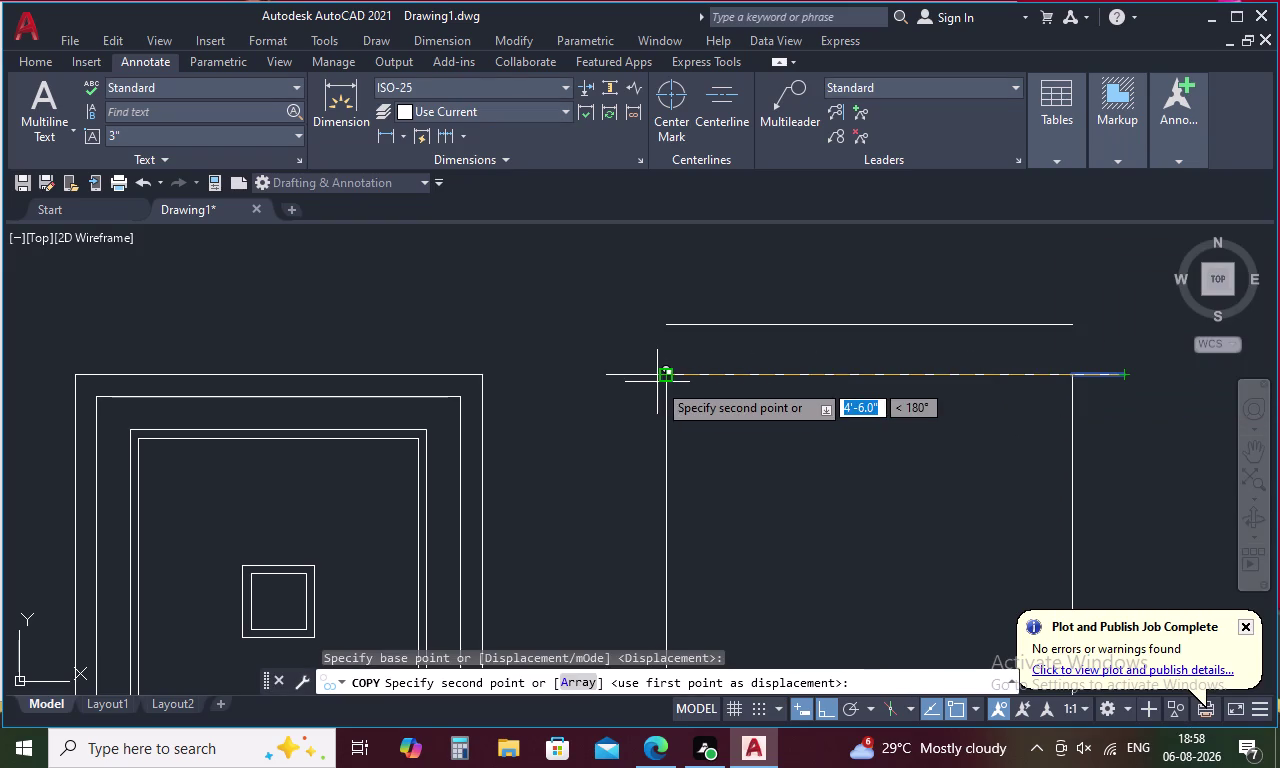
click(664, 379)
key(Escape)
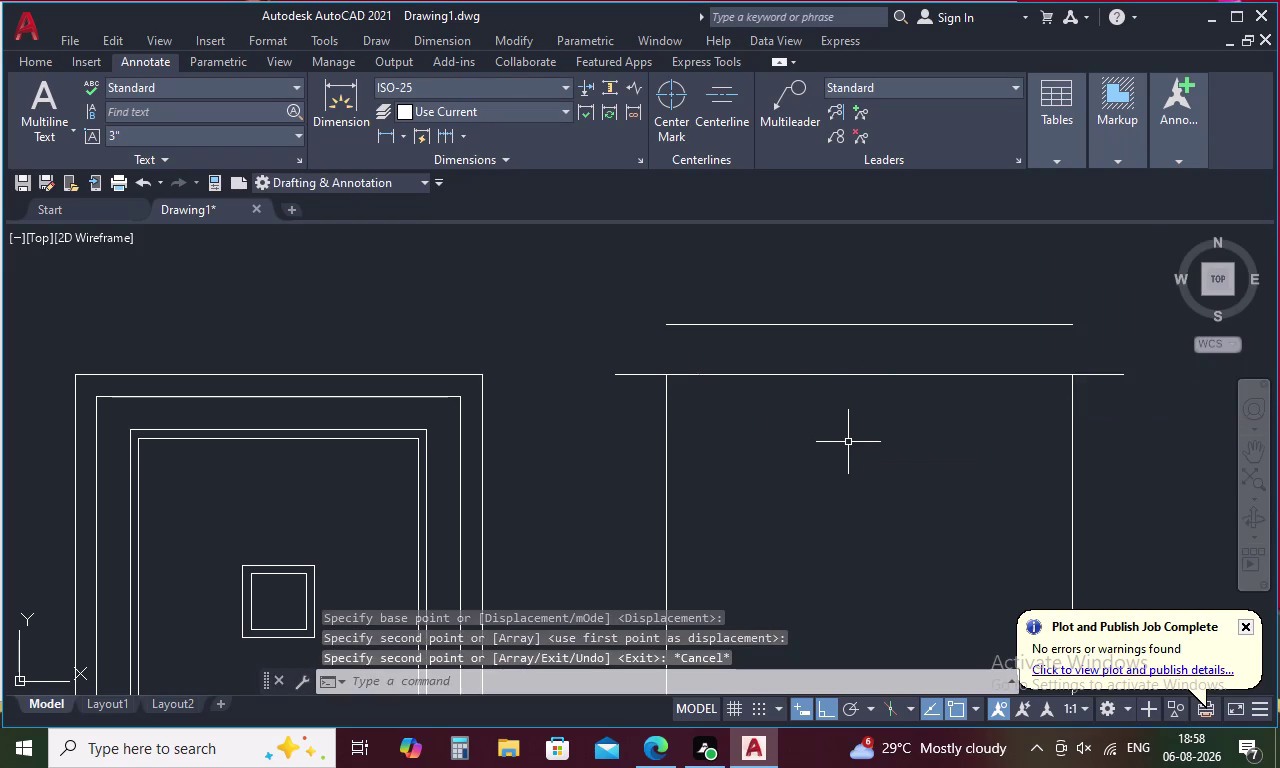
scroll(down, 3)
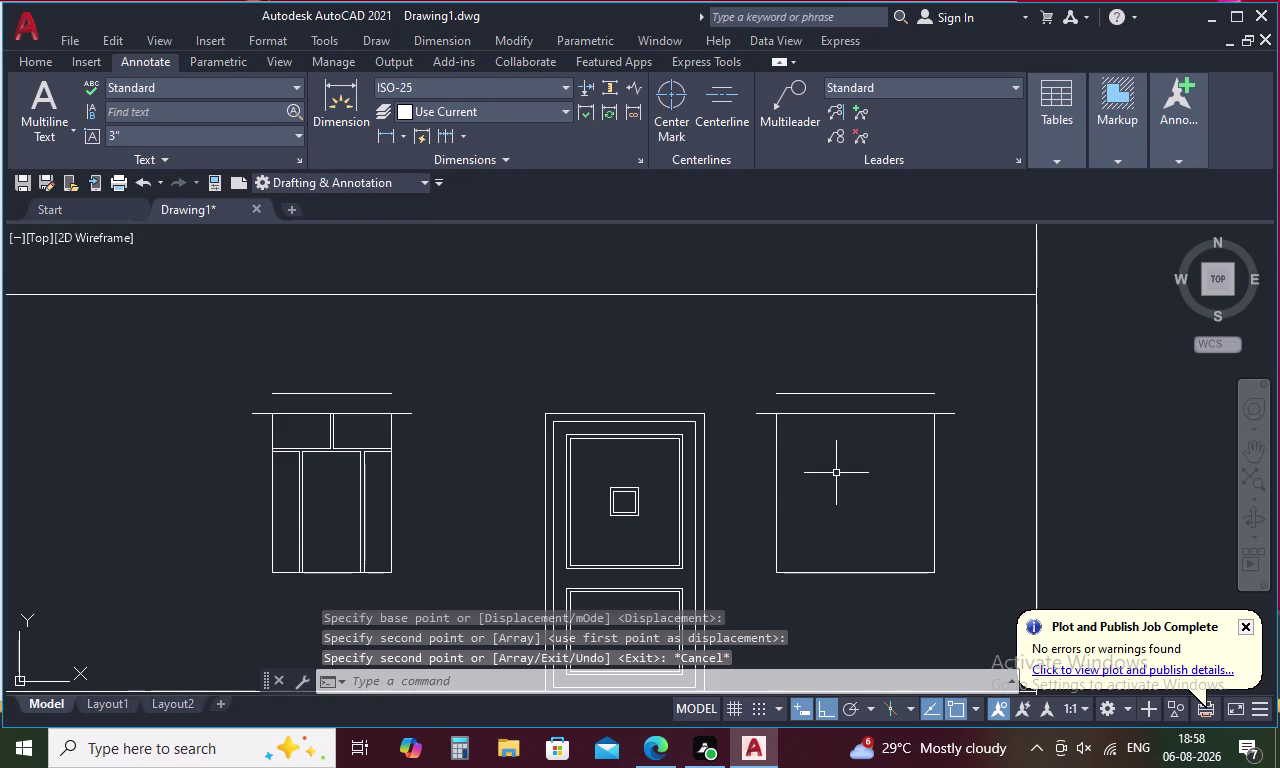
Draw a sloped hood edge down to a ledge tip with LINE.
text(L)
key(space)
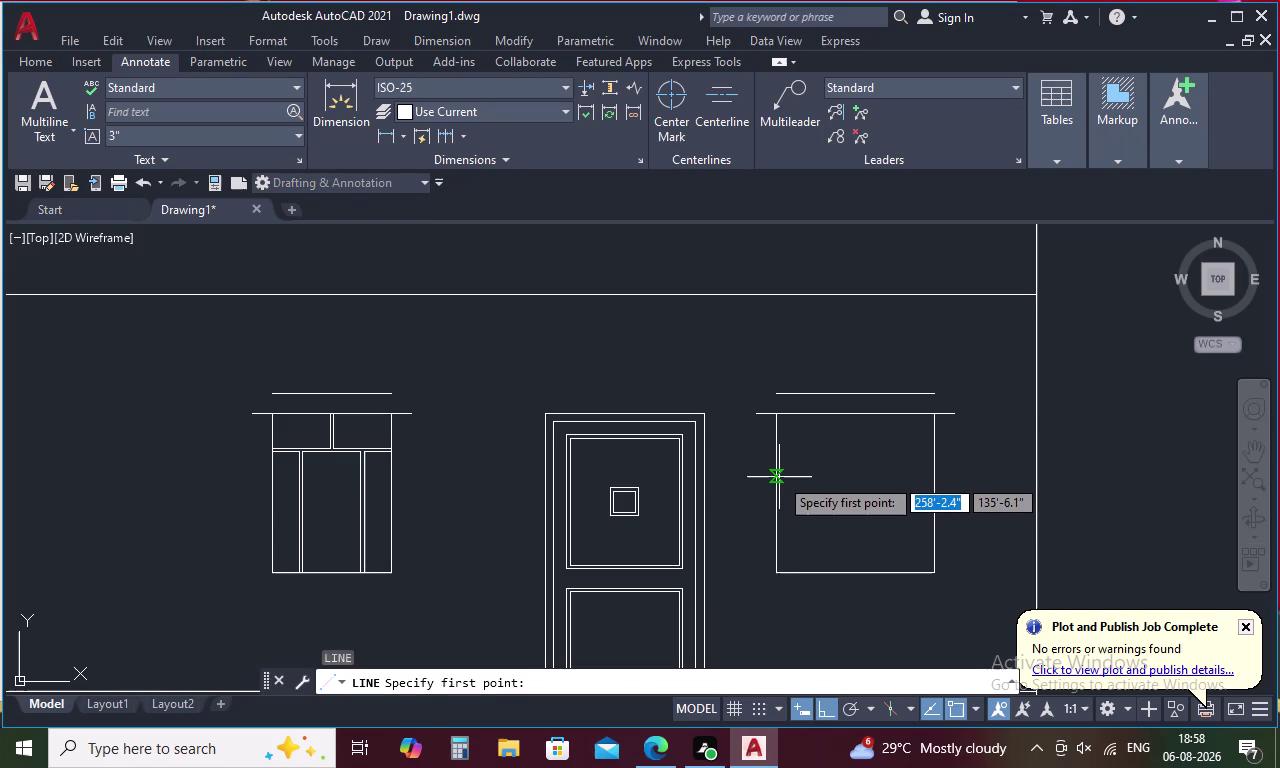
click(277, 393)
scroll(up, 3)
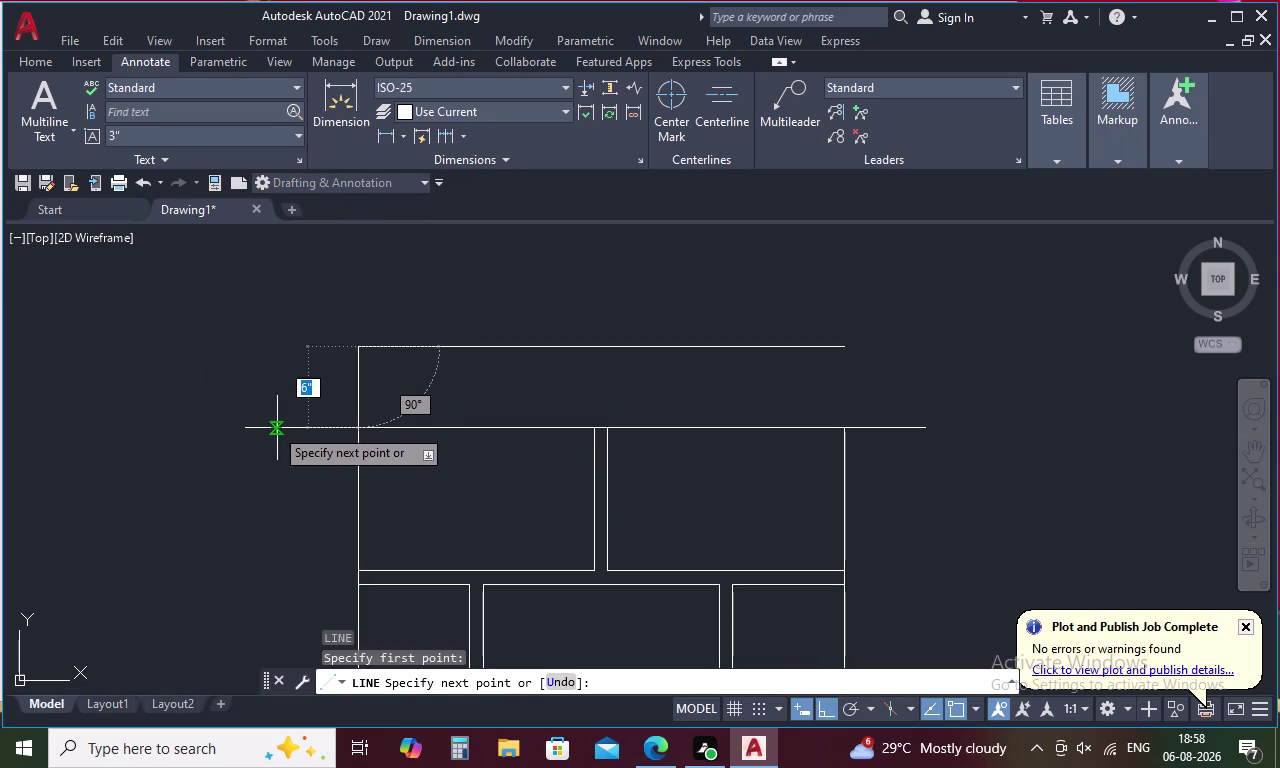
scroll(up, 3)
click(282, 431)
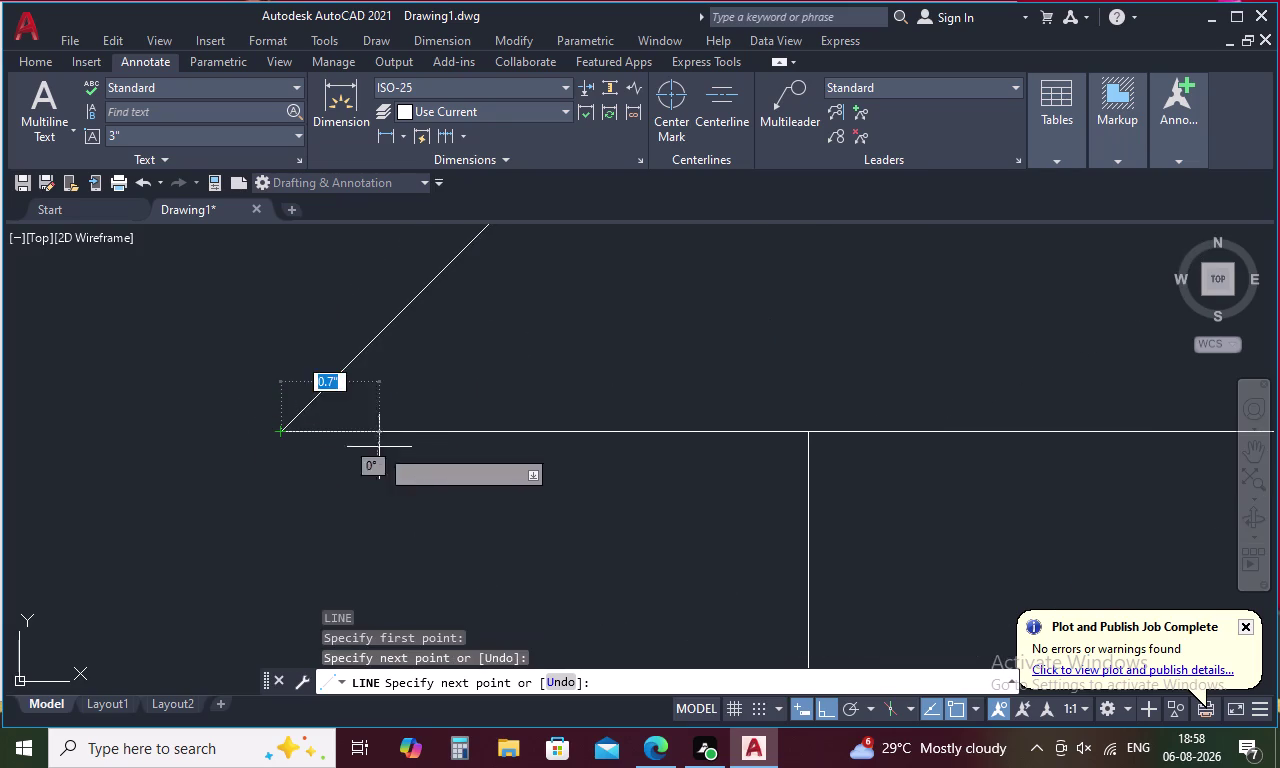
key(space)
Draw a sloped edge from the hood's top-right corner down to the ledge tip.
key(space)
scroll(down, 3)
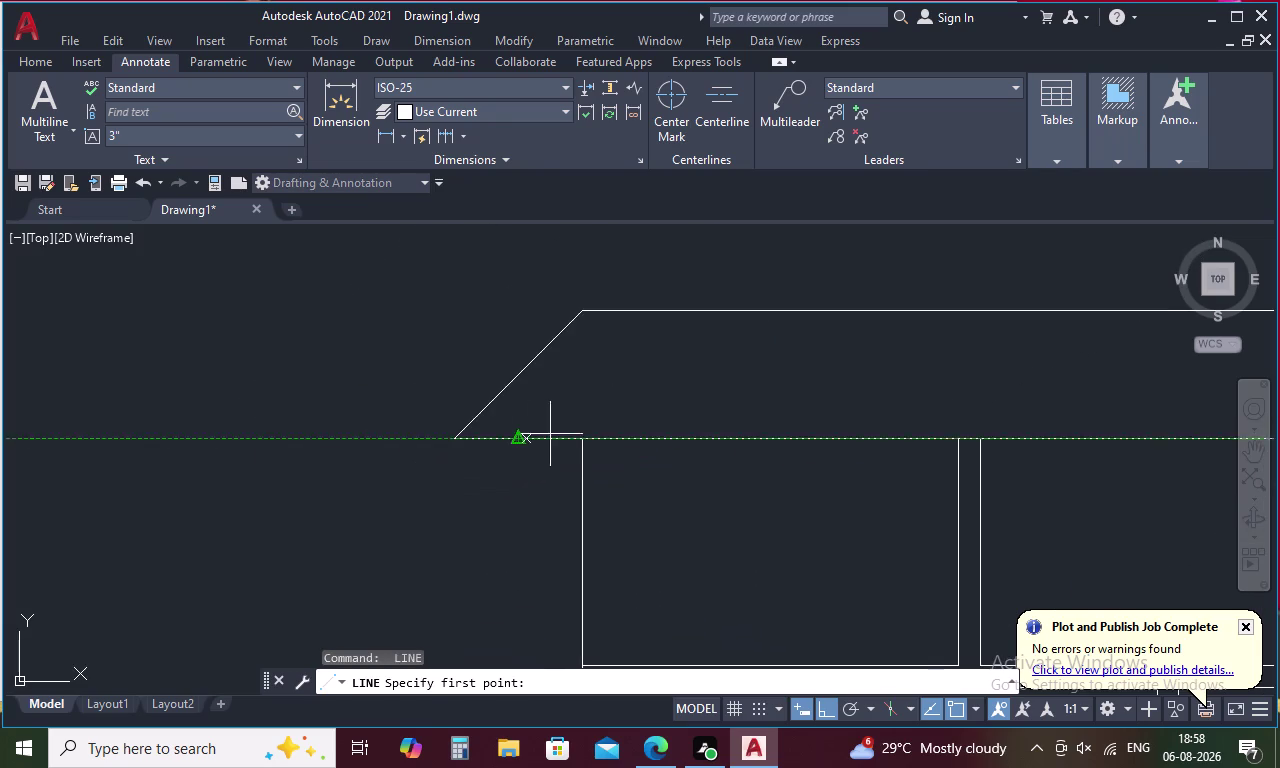
middle_drag(752, 414, 485, 374)
scroll(down, 3)
click(614, 346)
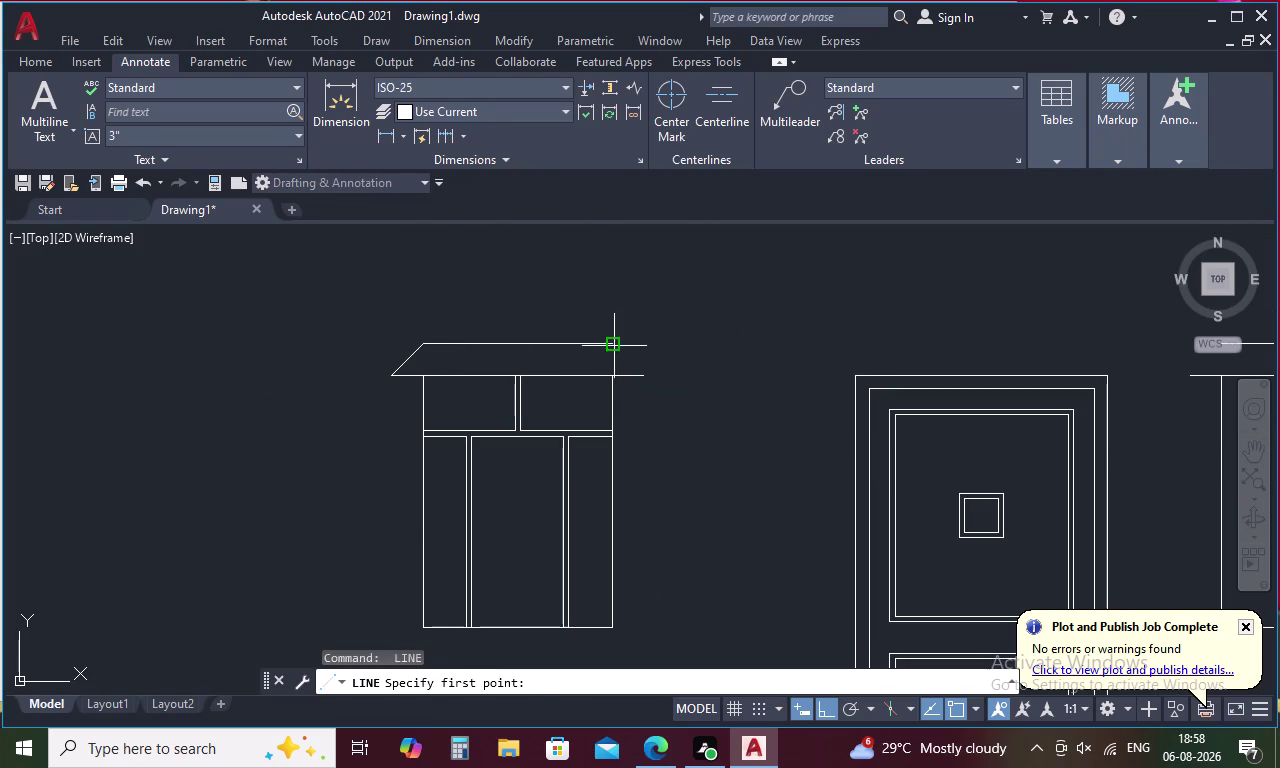
scroll(up, 3)
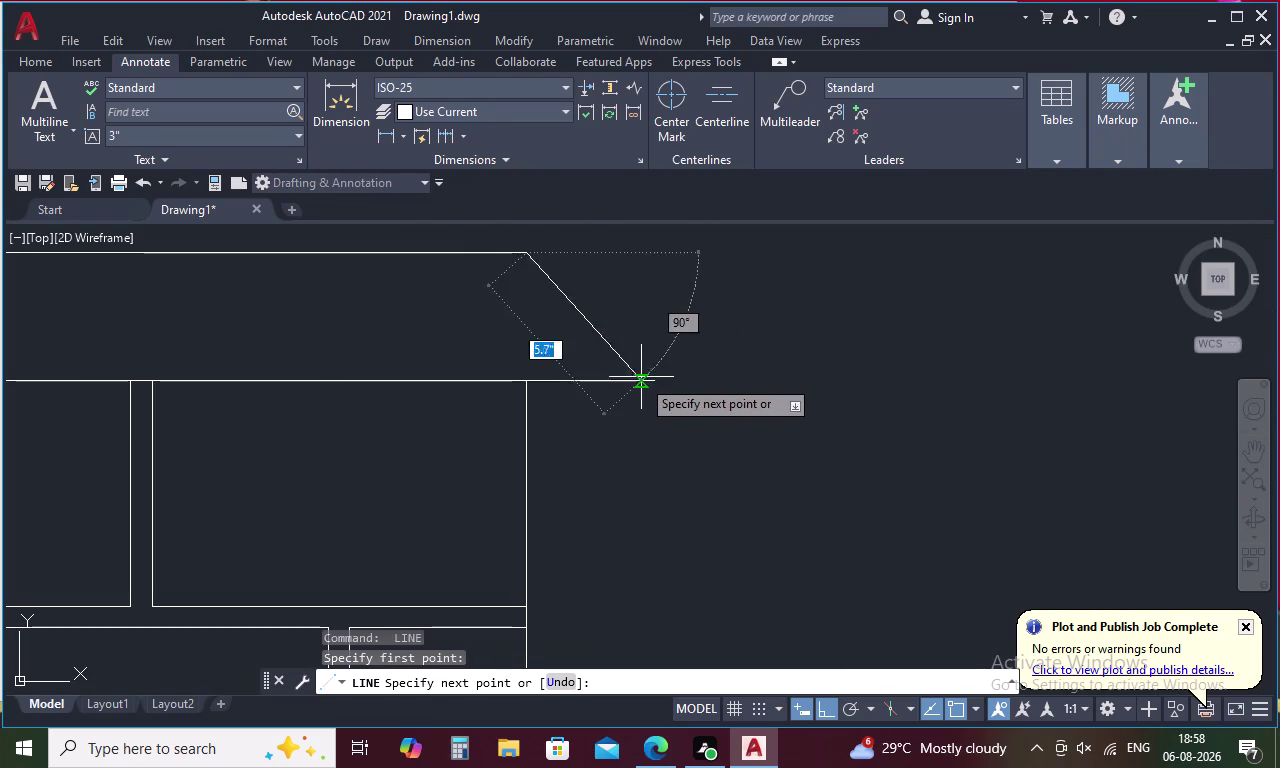
click(653, 385)
key(space)
scroll(down, 3)
Draw the sloped left edge of the hood above the right window.
key(space)
middle_drag(1071, 394, 661, 377)
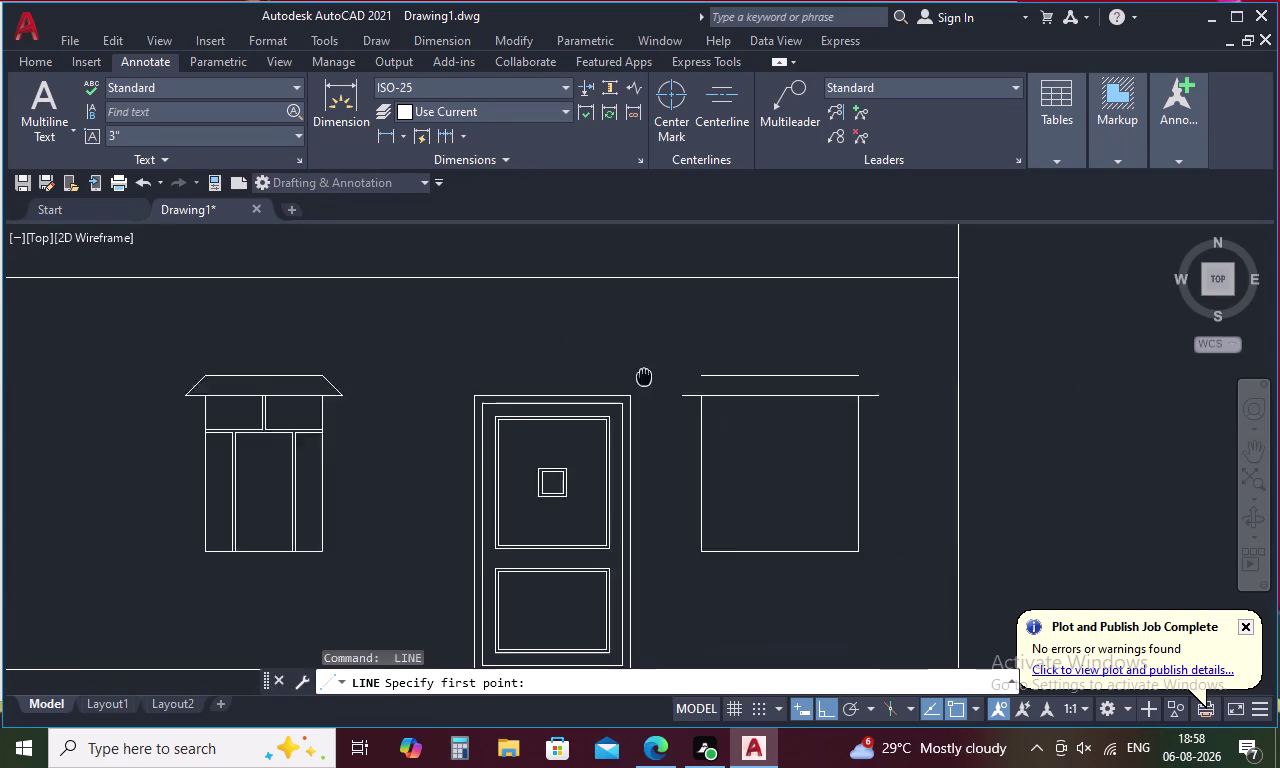
middle_drag(661, 377, 627, 373)
click(665, 372)
scroll(up, 3)
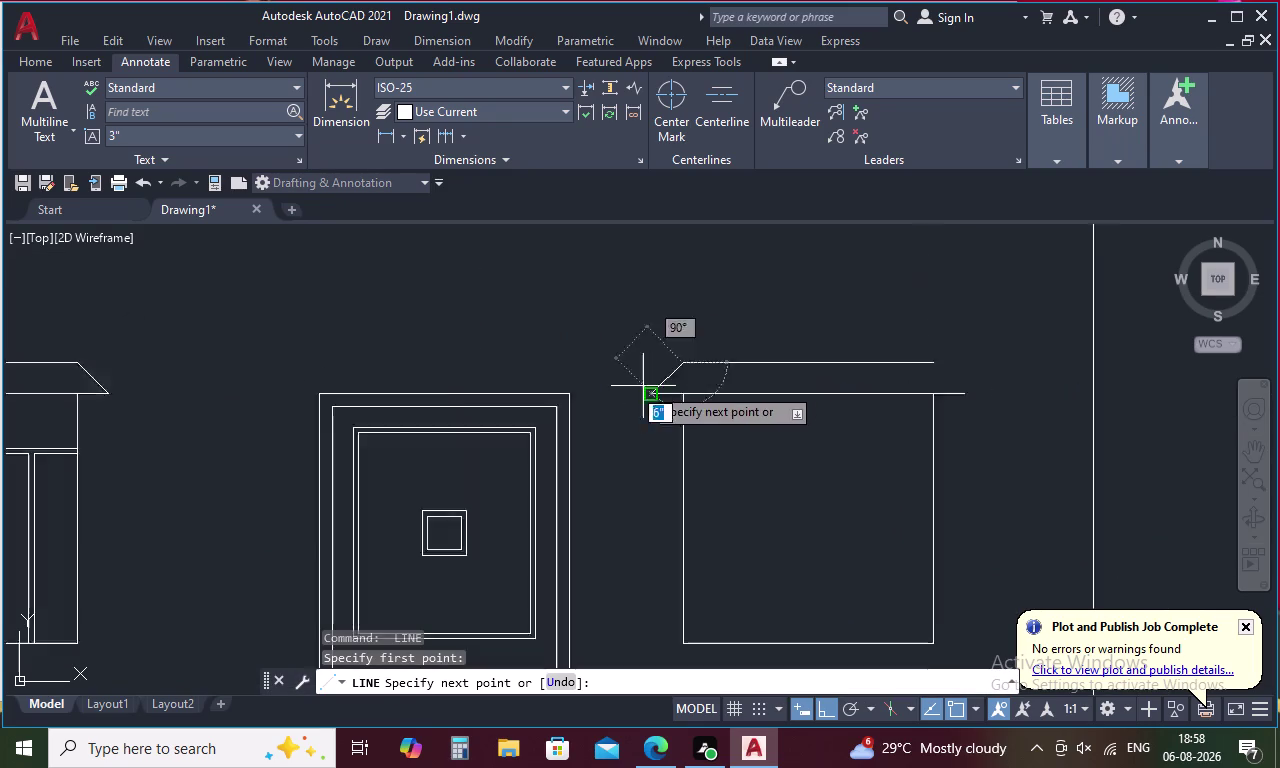
scroll(up, 3)
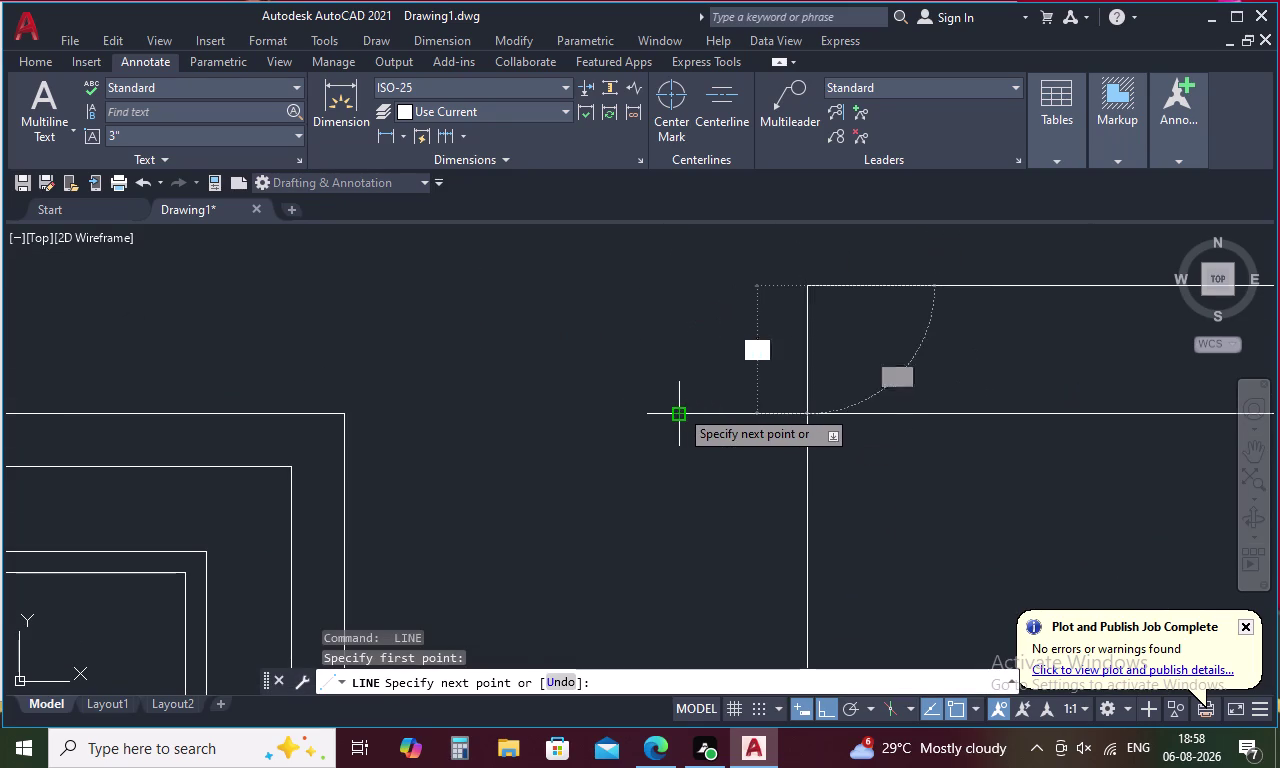
click(679, 408)
scroll(down, 3)
key(space)
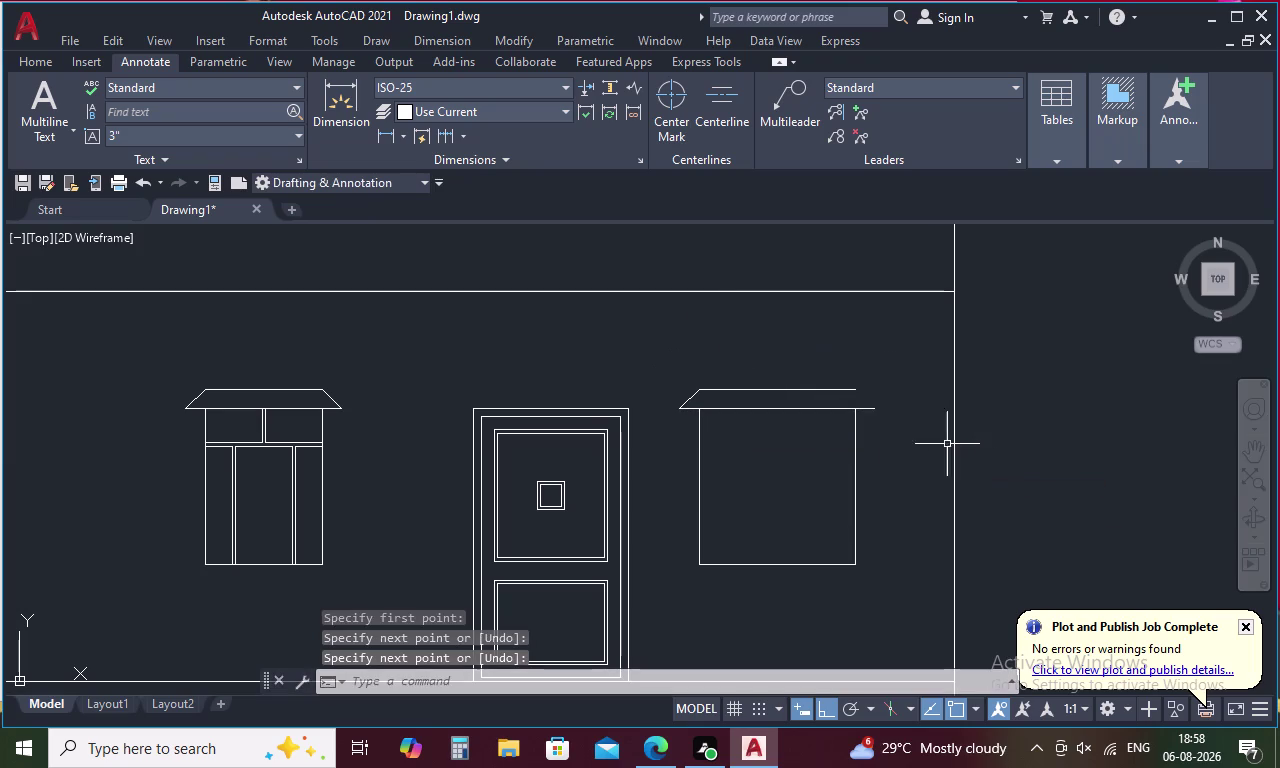
Draw the right window hood's sloped right edge to its lower corner.
key(space)
click(854, 391)
scroll(up, 3)
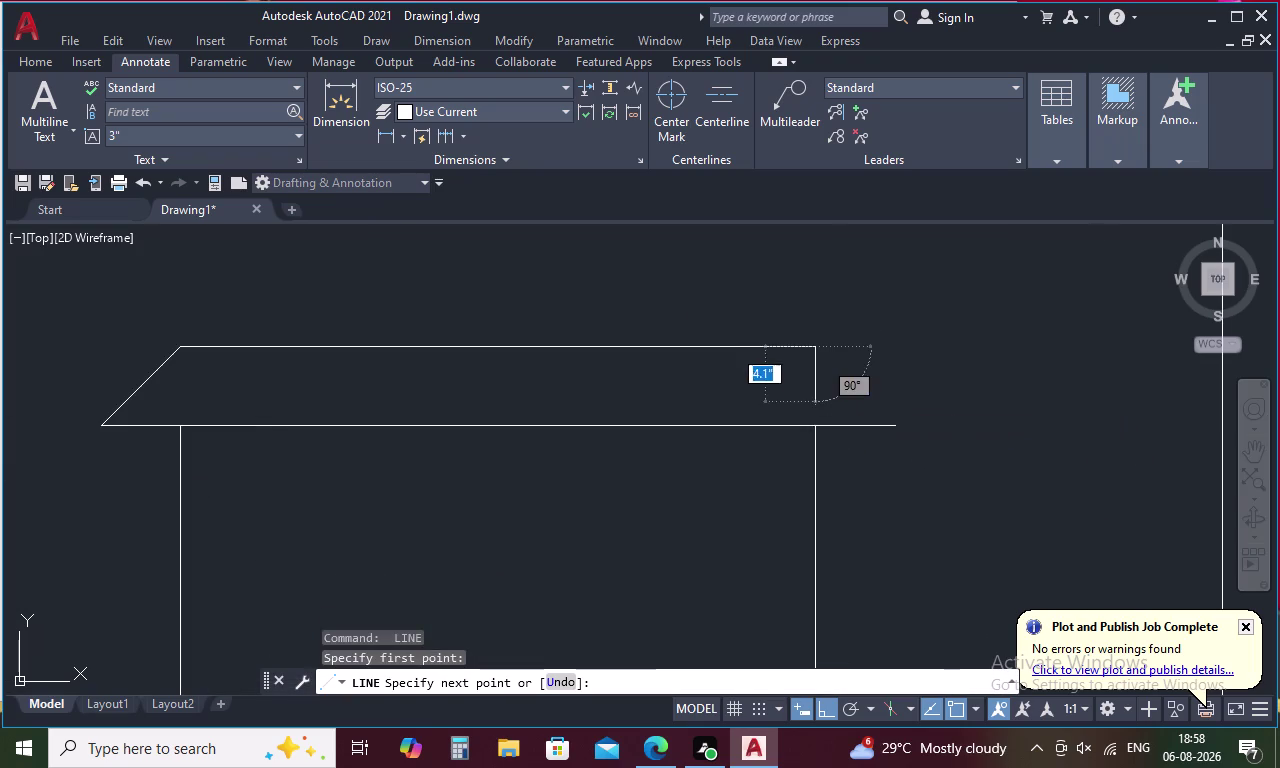
click(893, 424)
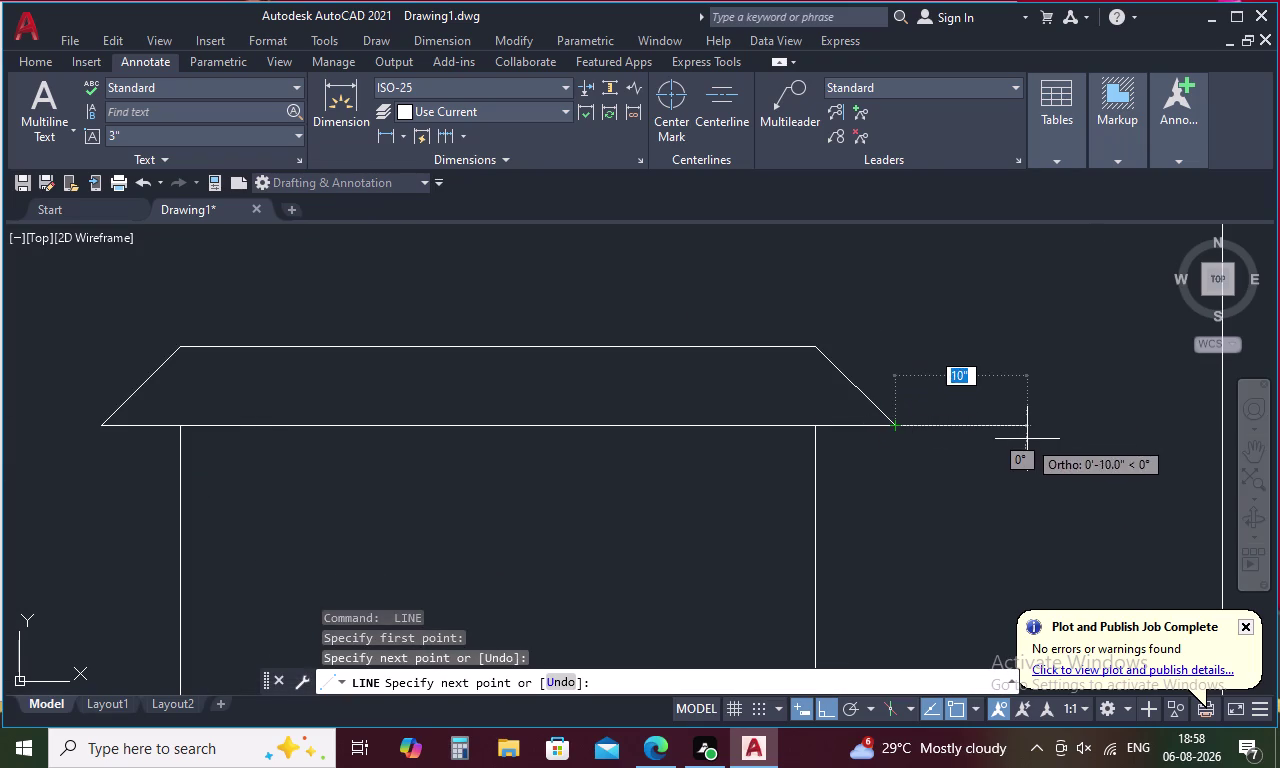
key(Escape)
scroll(down, 3)
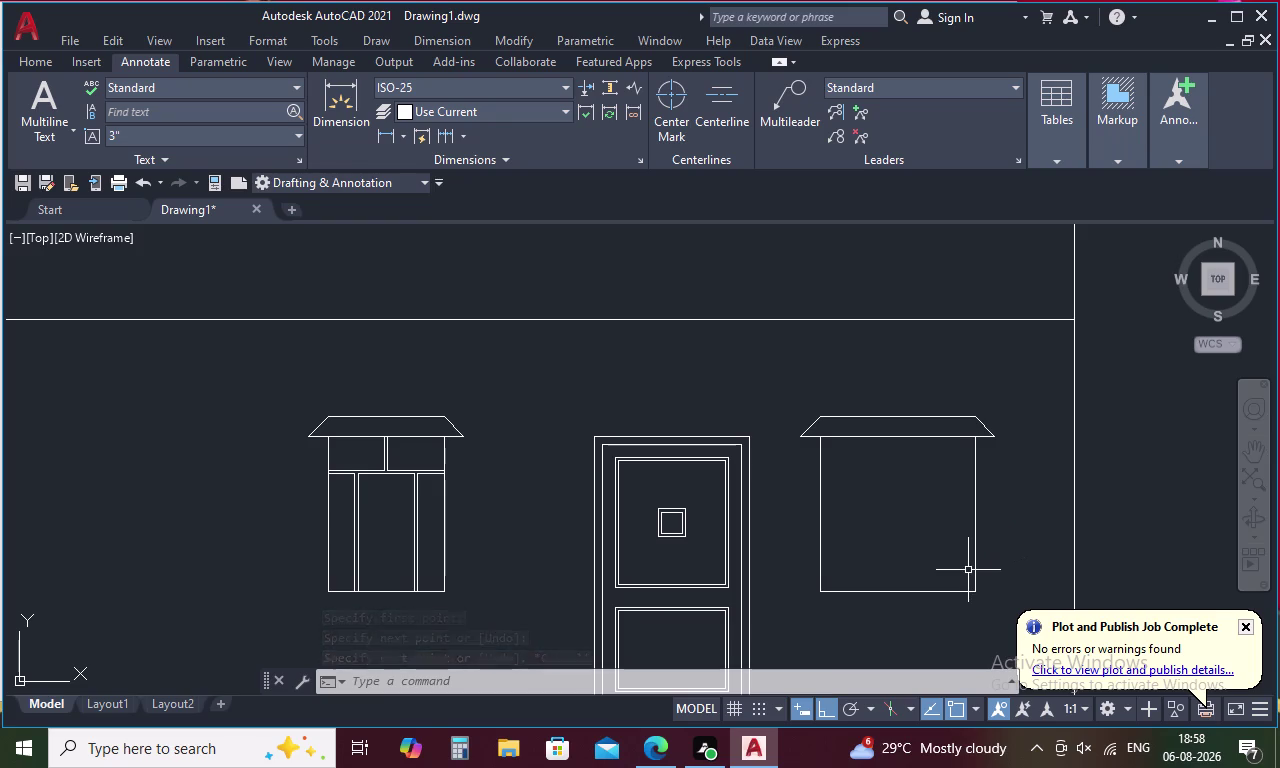
middle_drag(794, 538, 754, 405)
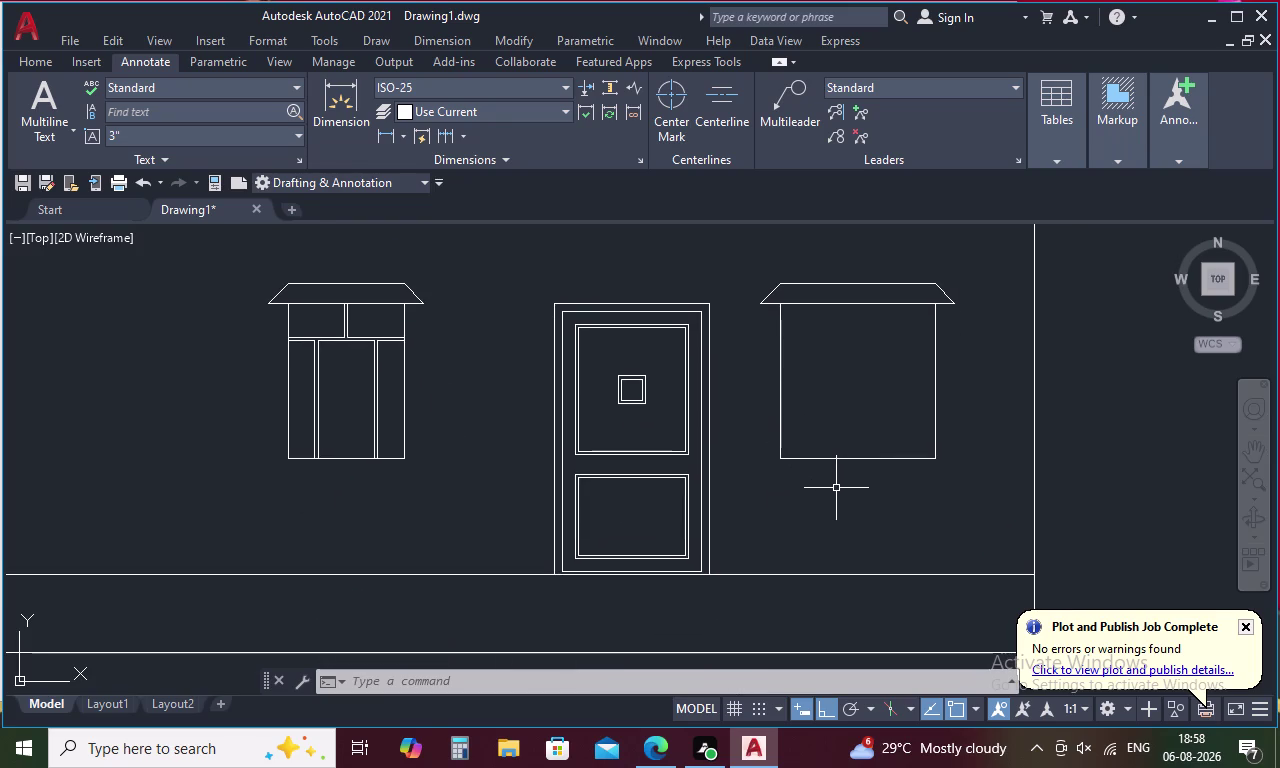
Draw a vertical mullion from the right window's top midpoint down to its bottom edge.
key(space)
click(863, 308)
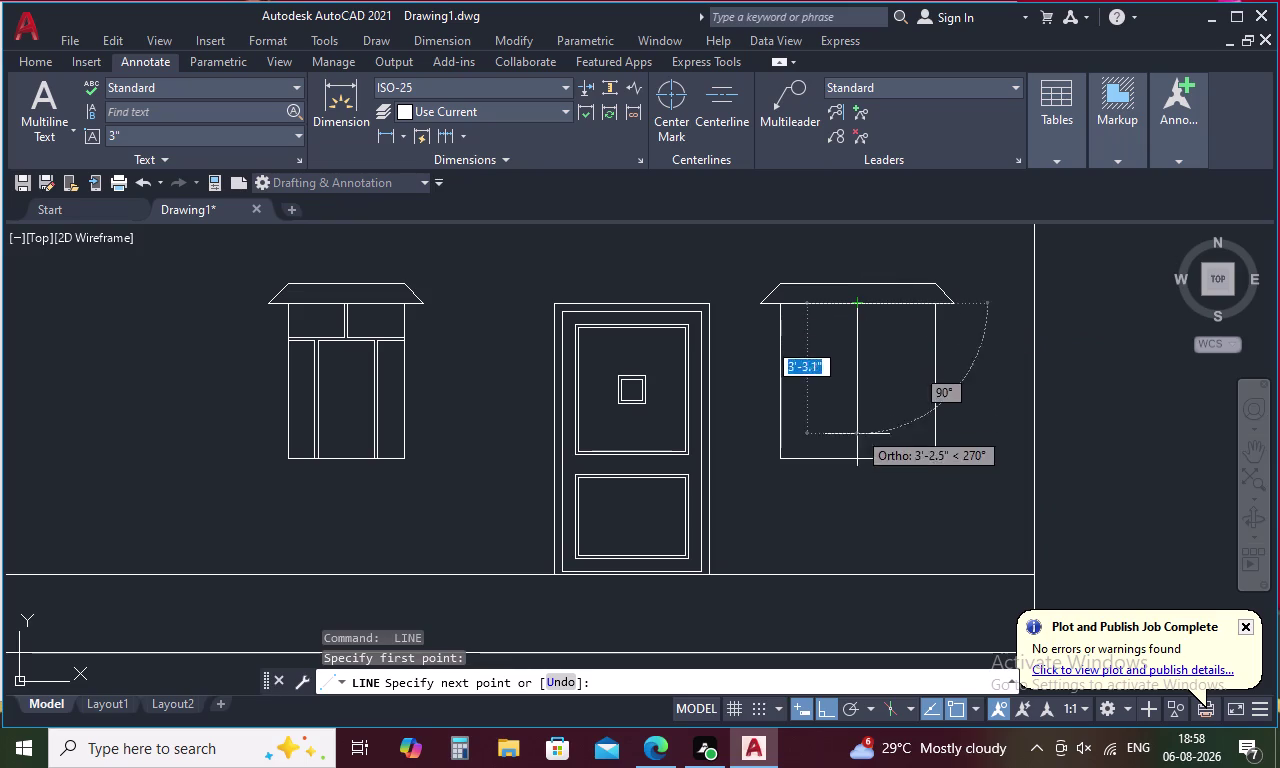
click(859, 462)
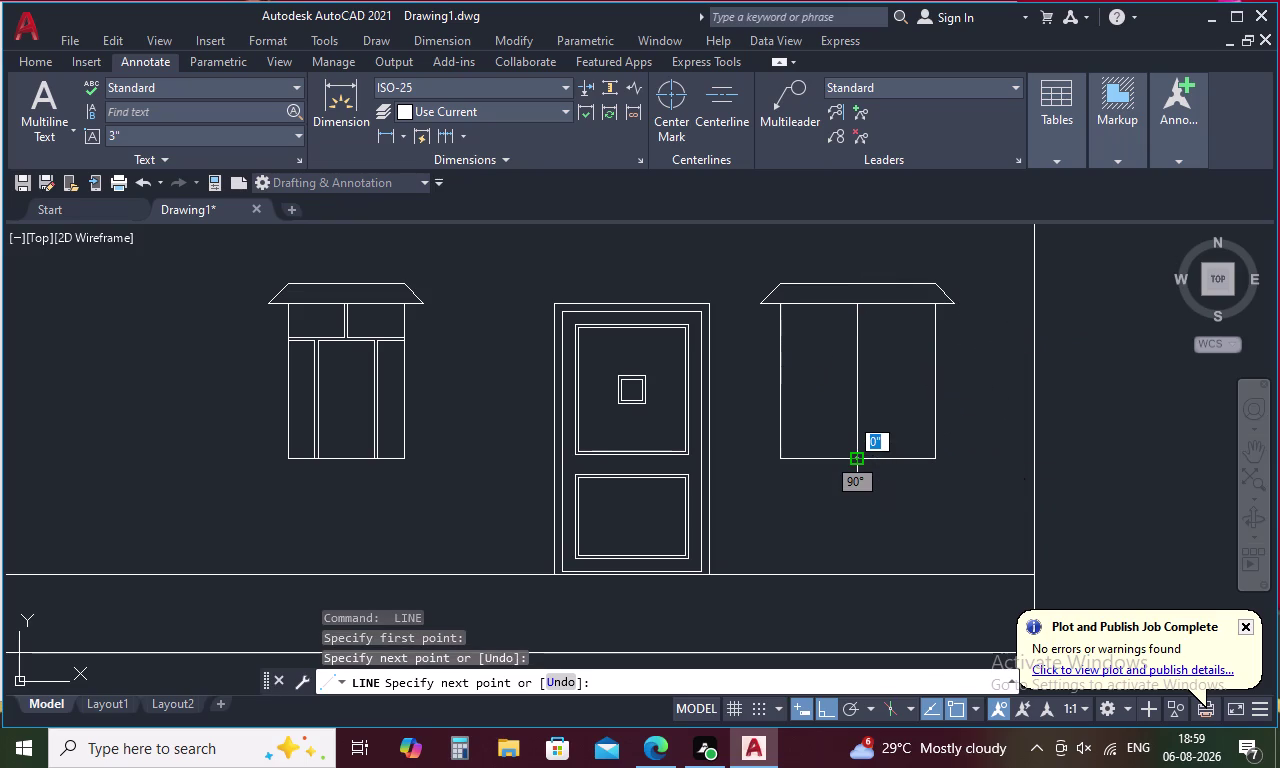
key(Escape)
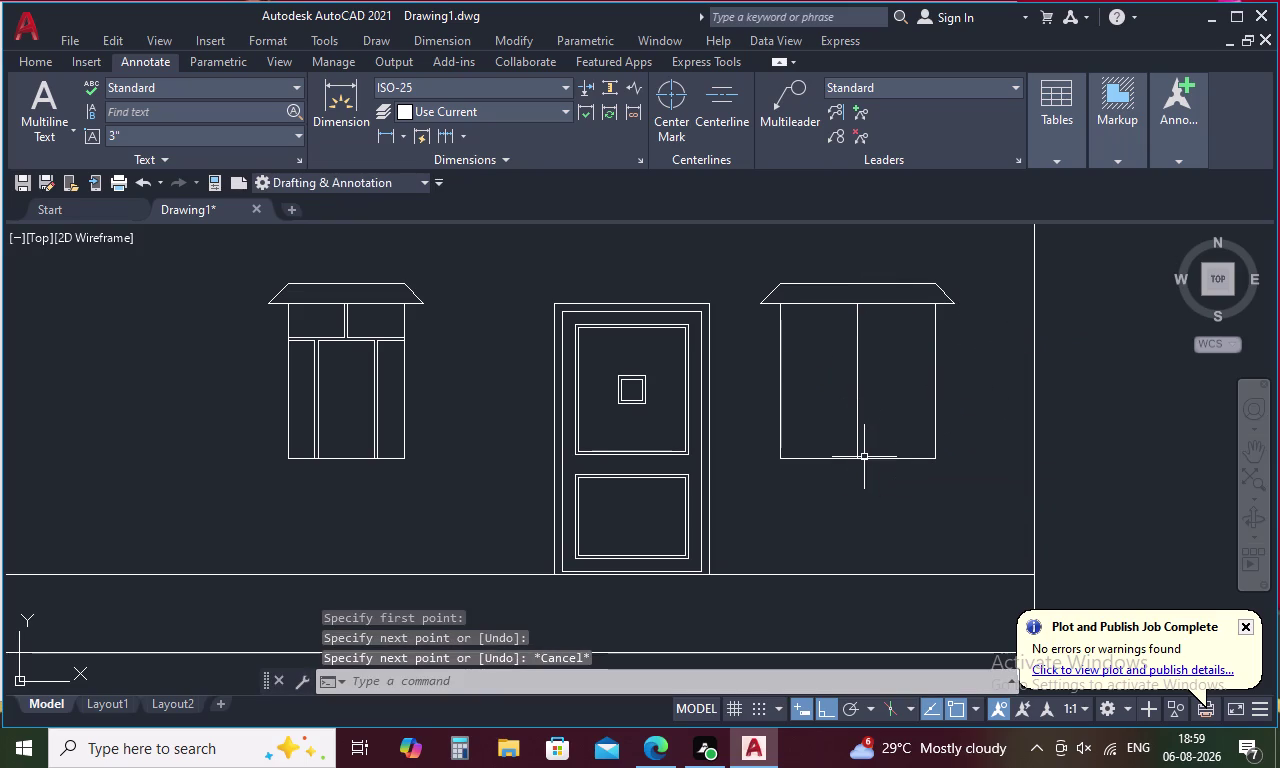
Start and cancel OFFSET, then try a TK tracking entry that is rejected.
text(O)
key(space)
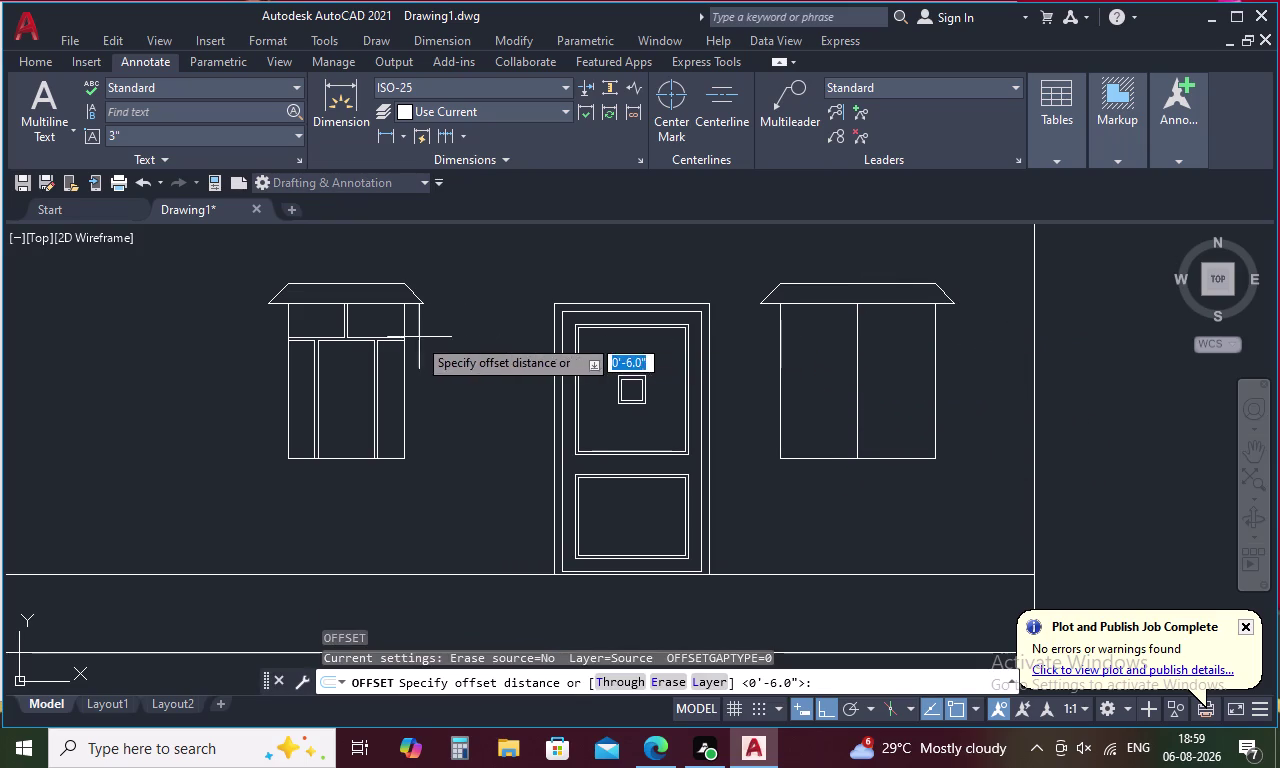
key(Escape)
text(T)
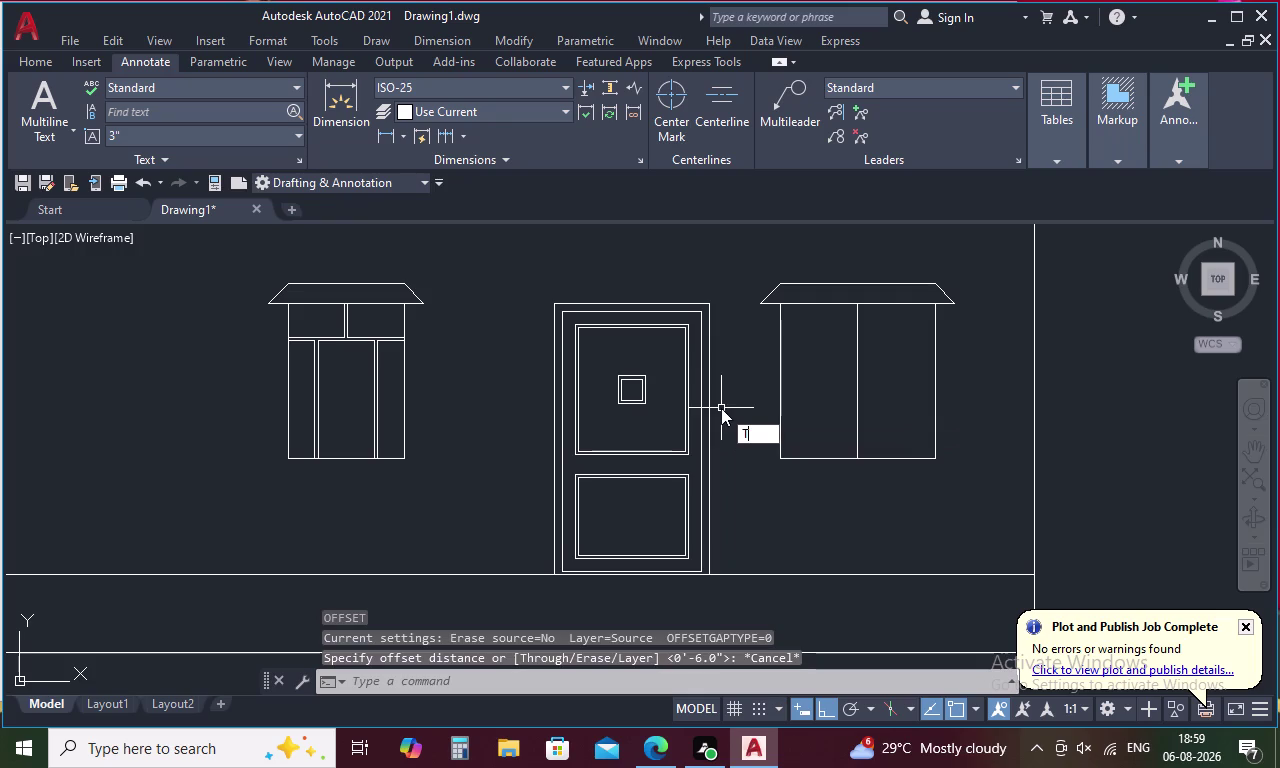
text(K)
key(space)
scroll(up, 3)
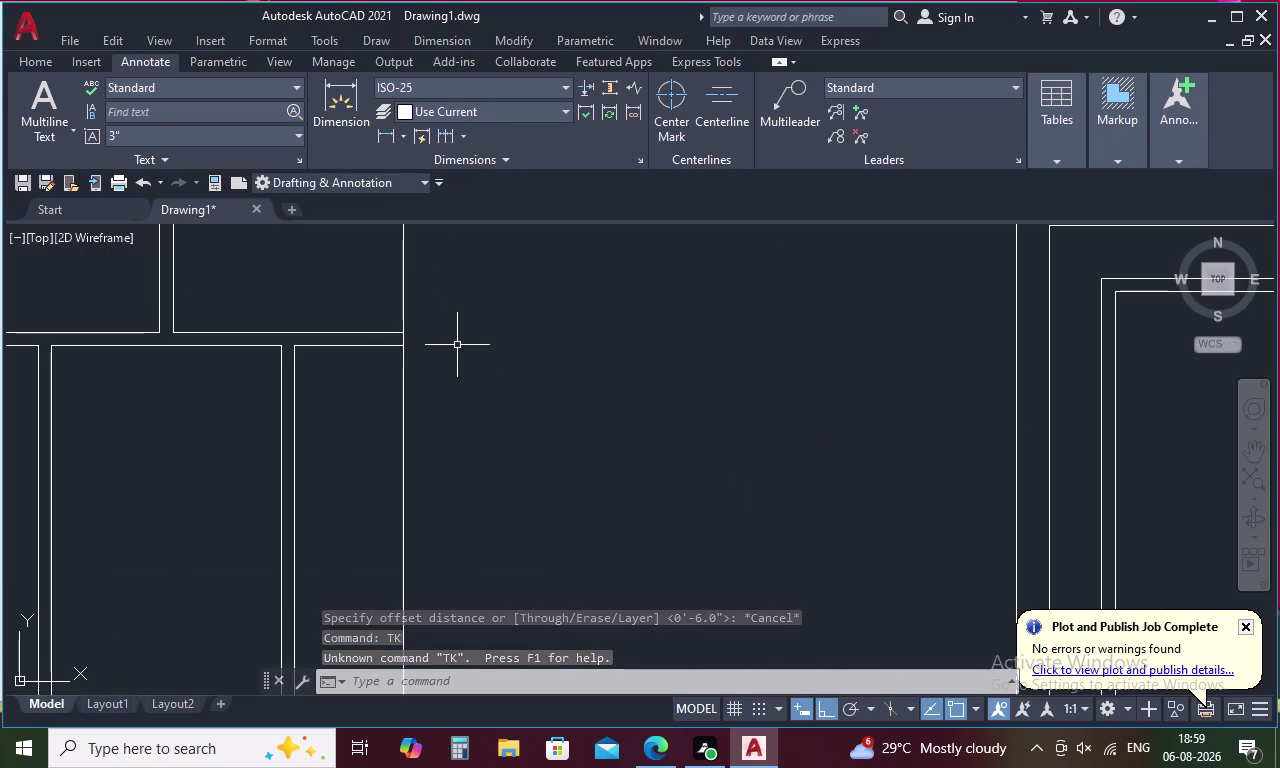
Start a line at the right window's left edge using TK tracking from the wall corner.
key(Escape)
text(L)
key(space)
text(TK)
key(space)
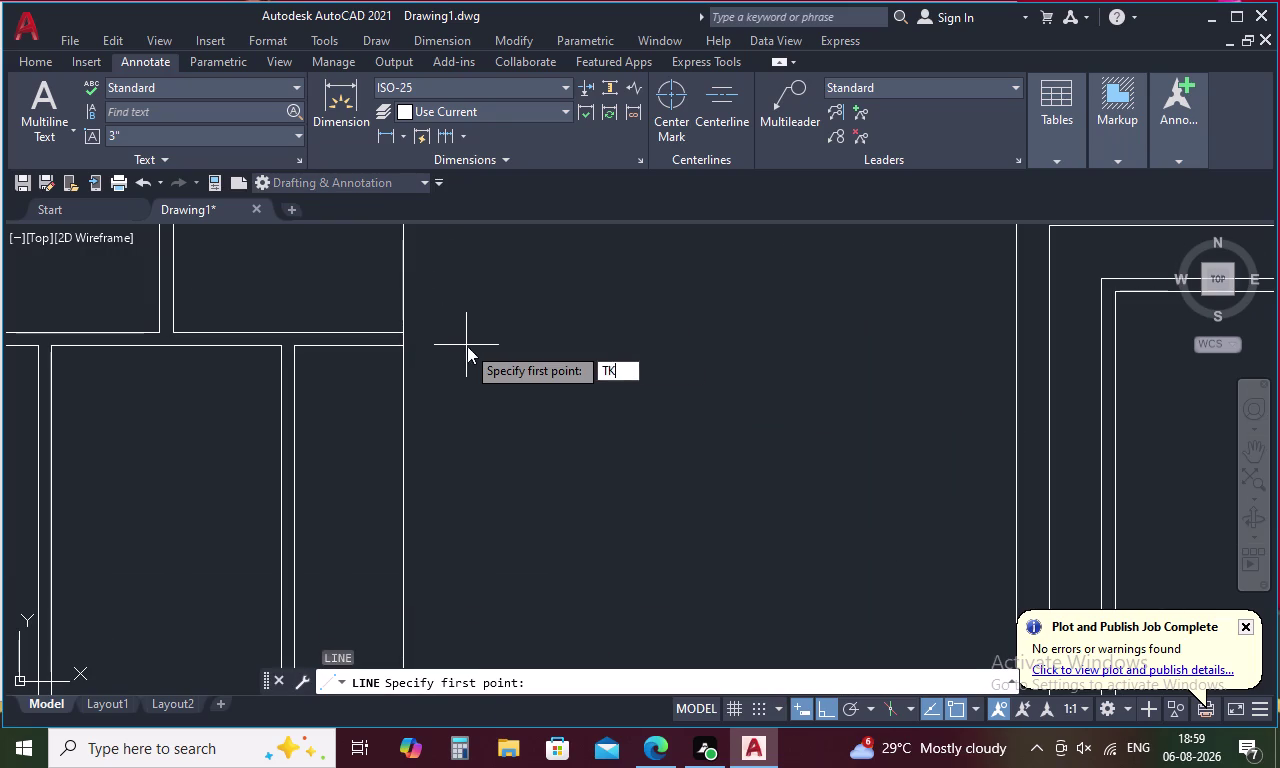
click(405, 332)
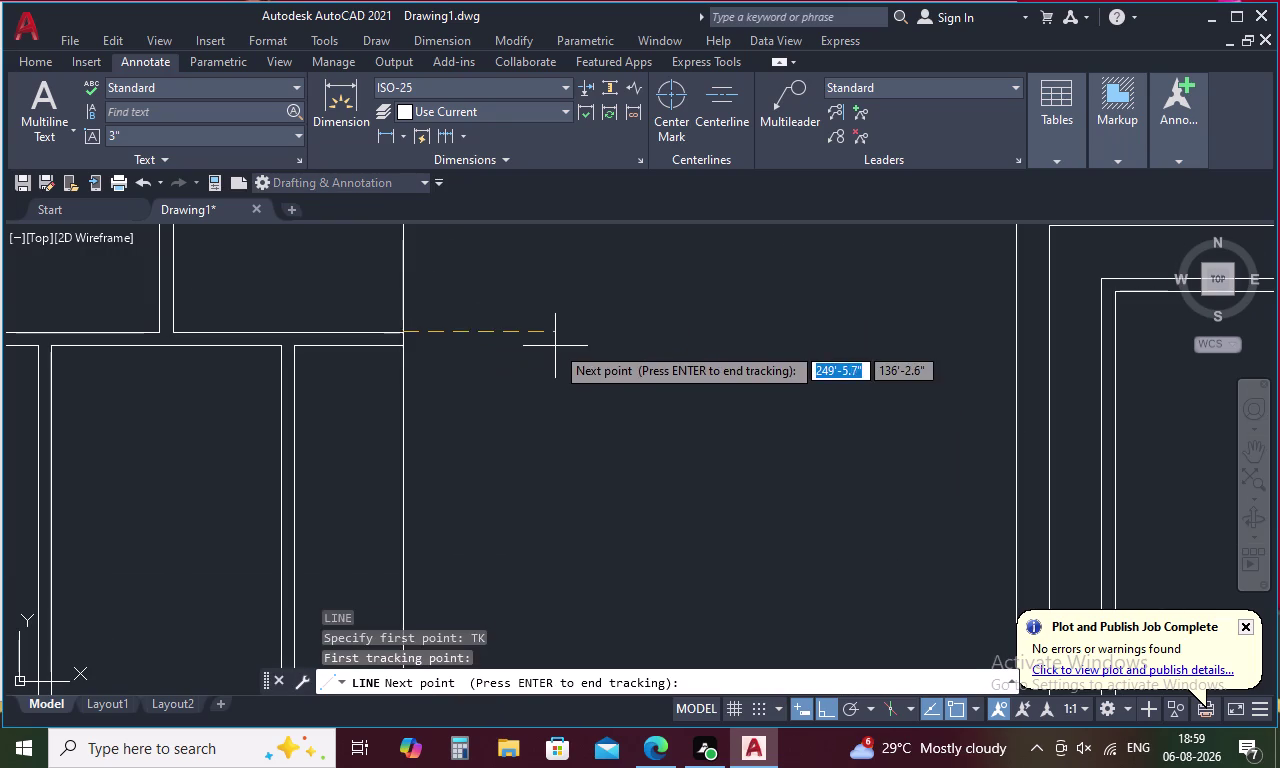
scroll(down, 3)
scroll(up, 3)
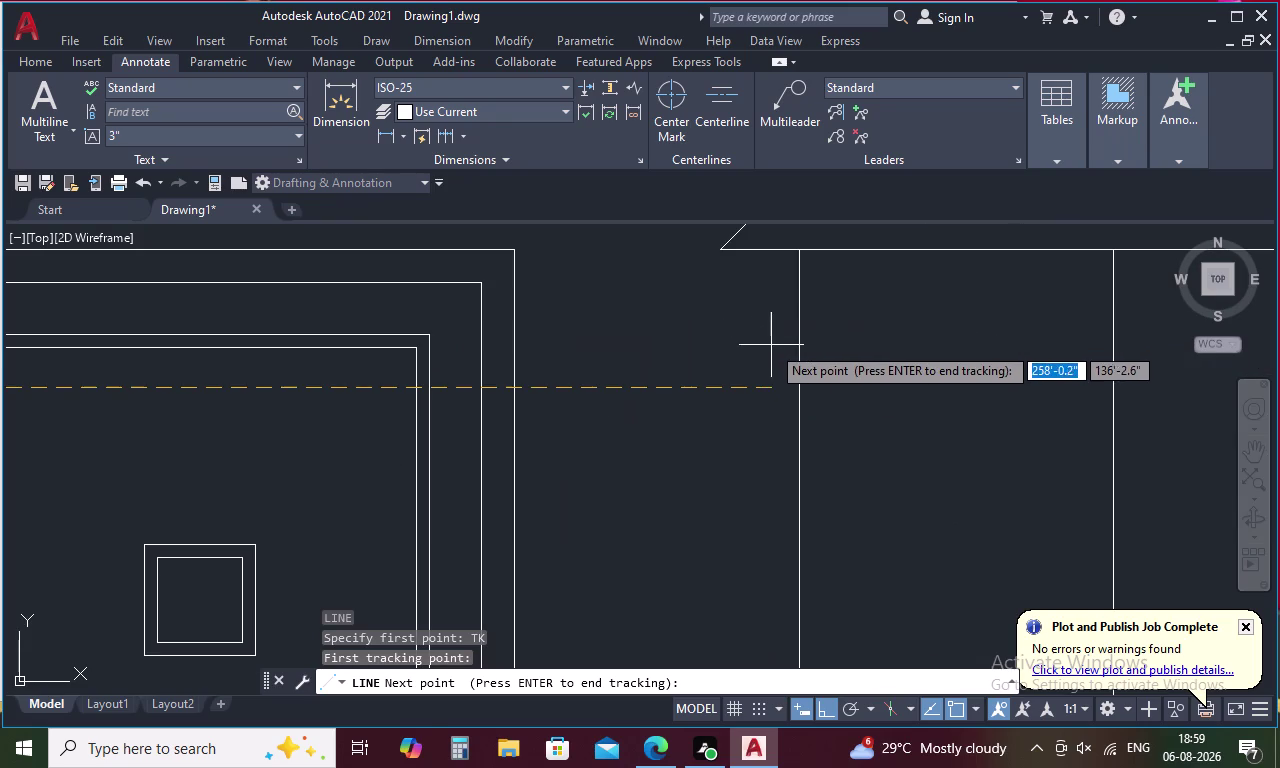
click(799, 386)
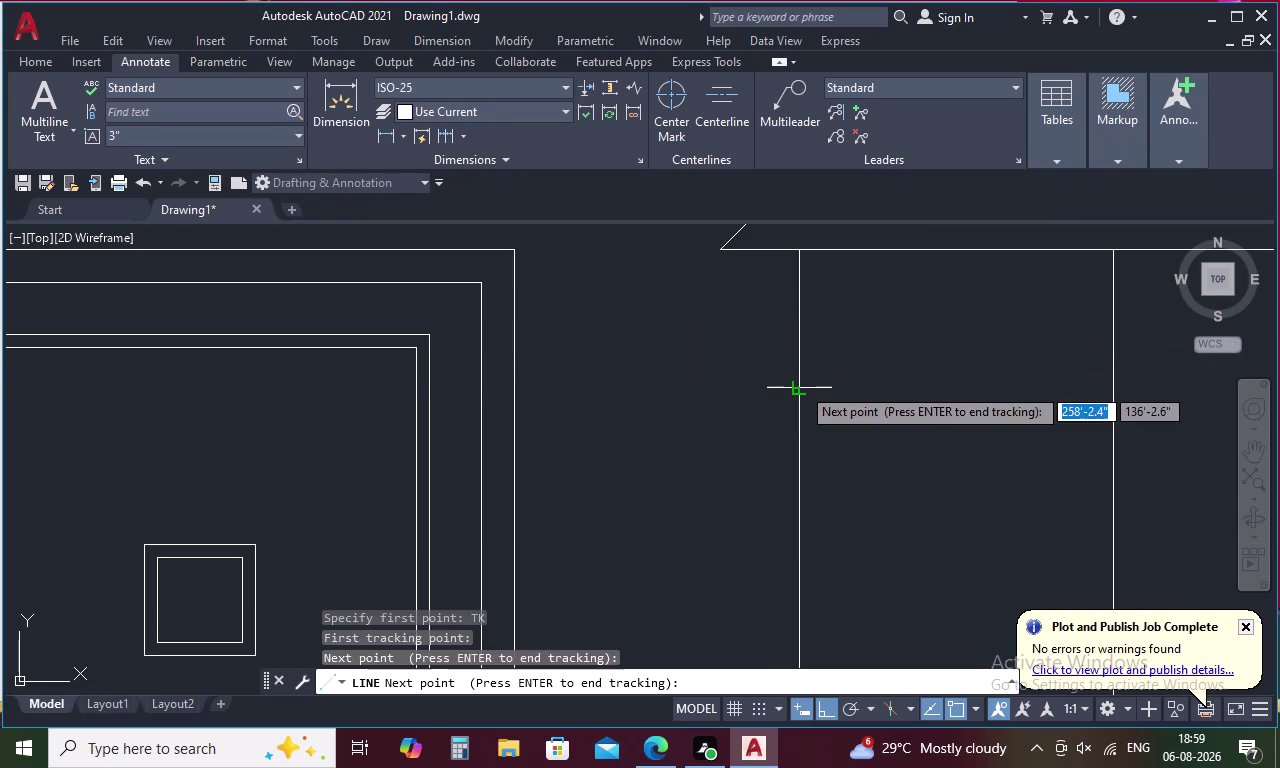
key(space)
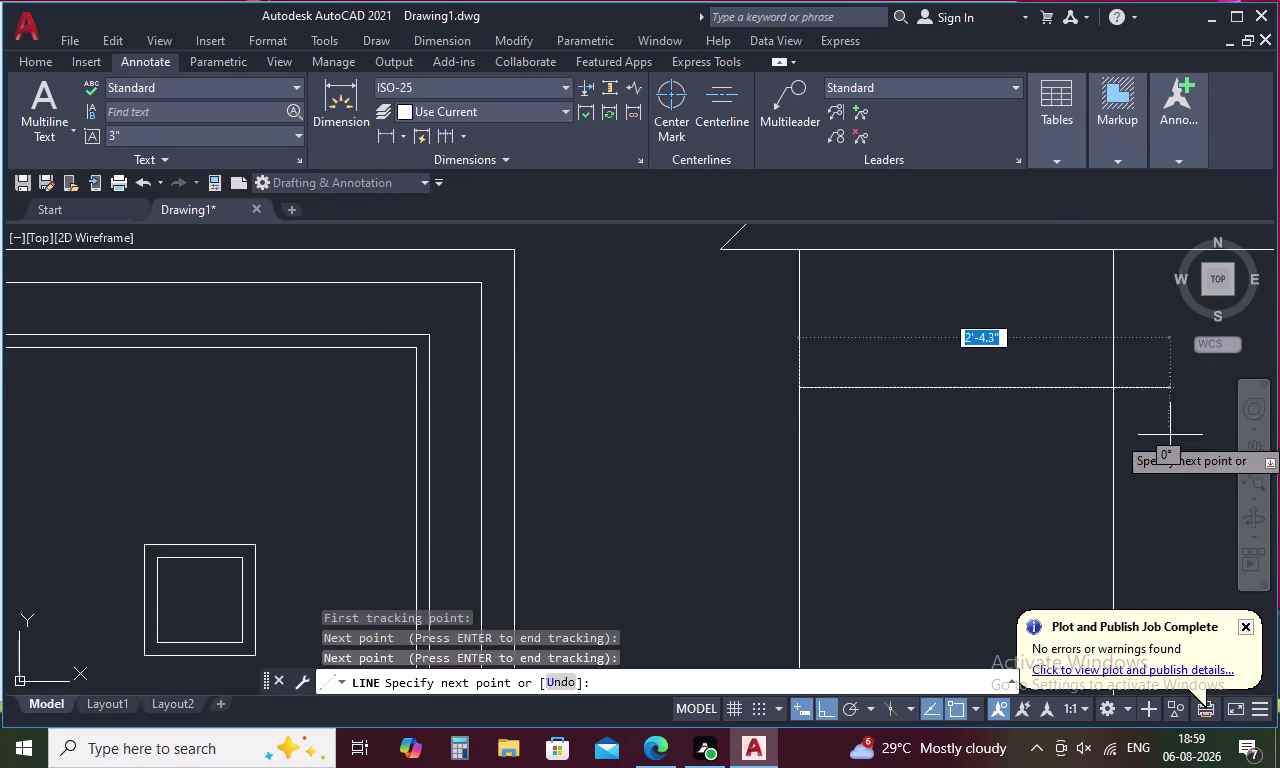
Draw the transom across to the window's right edge.
scroll(down, 3)
middle_drag(1201, 428, 897, 412)
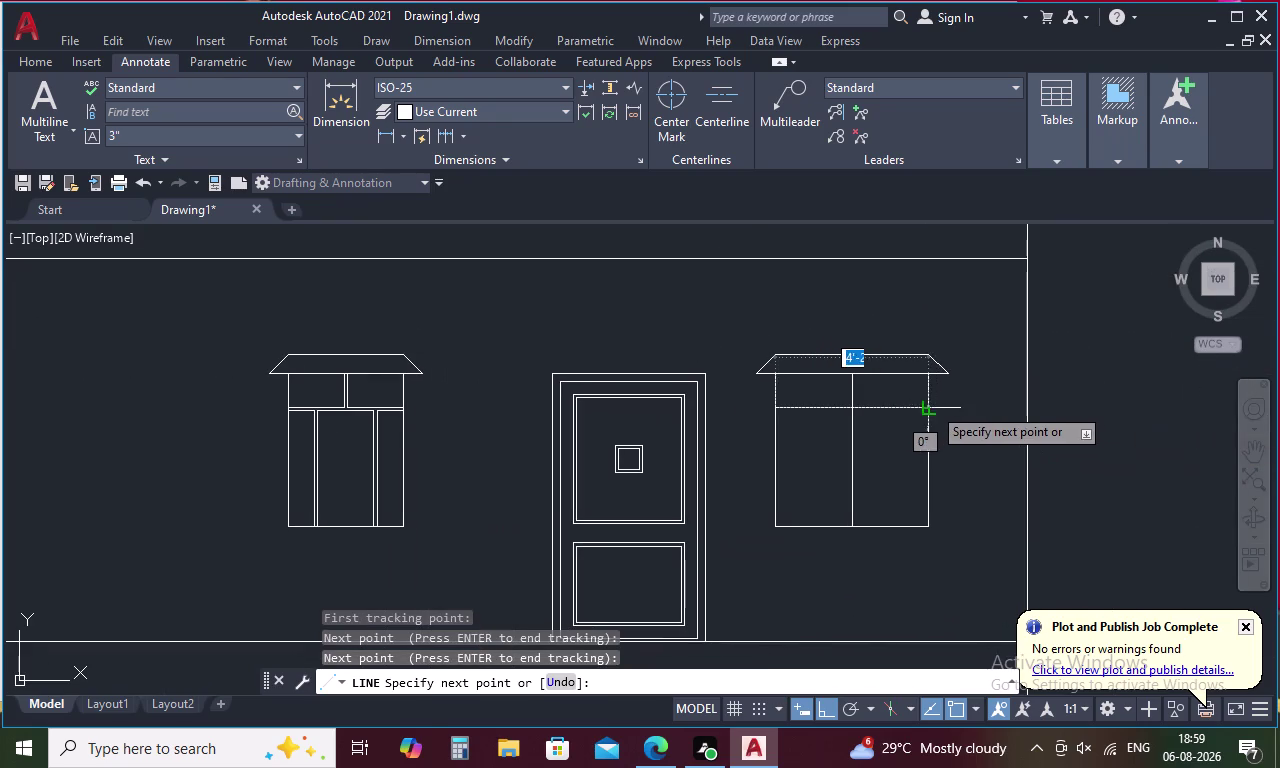
click(929, 408)
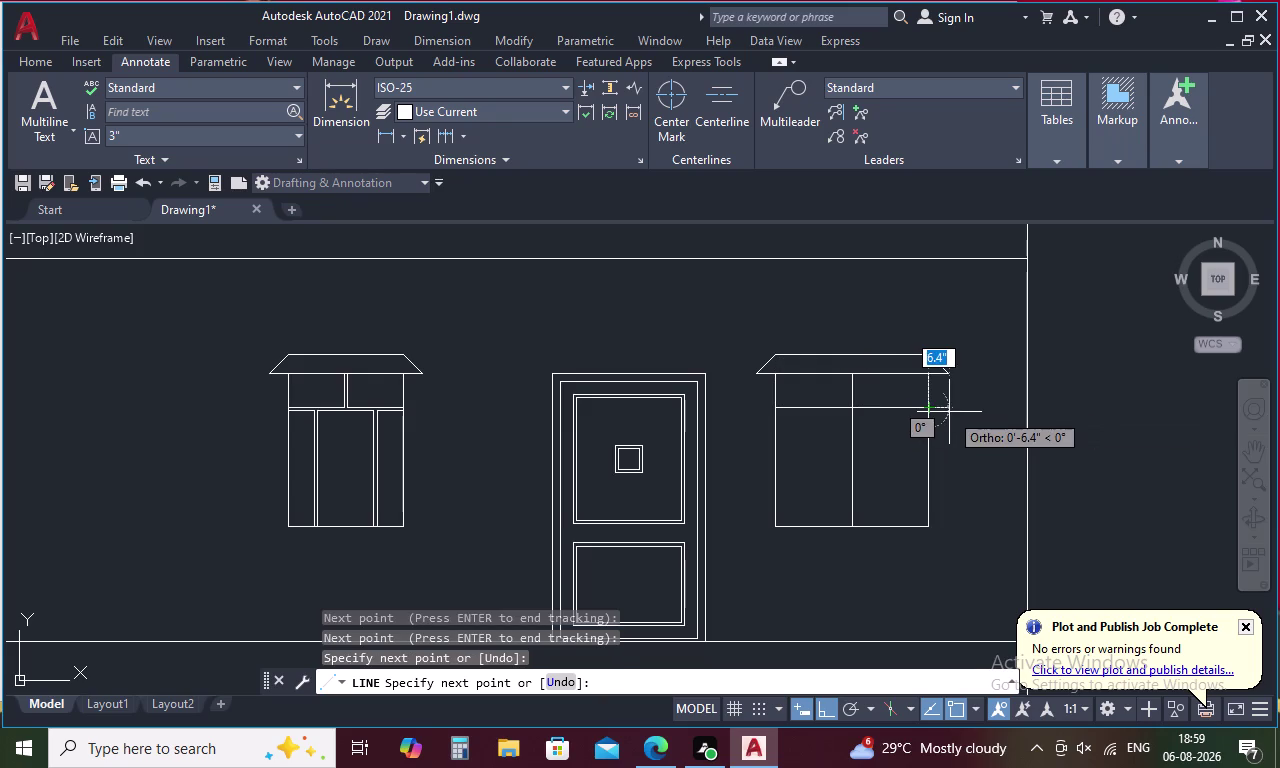
key(Escape)
text(O)
key(space)
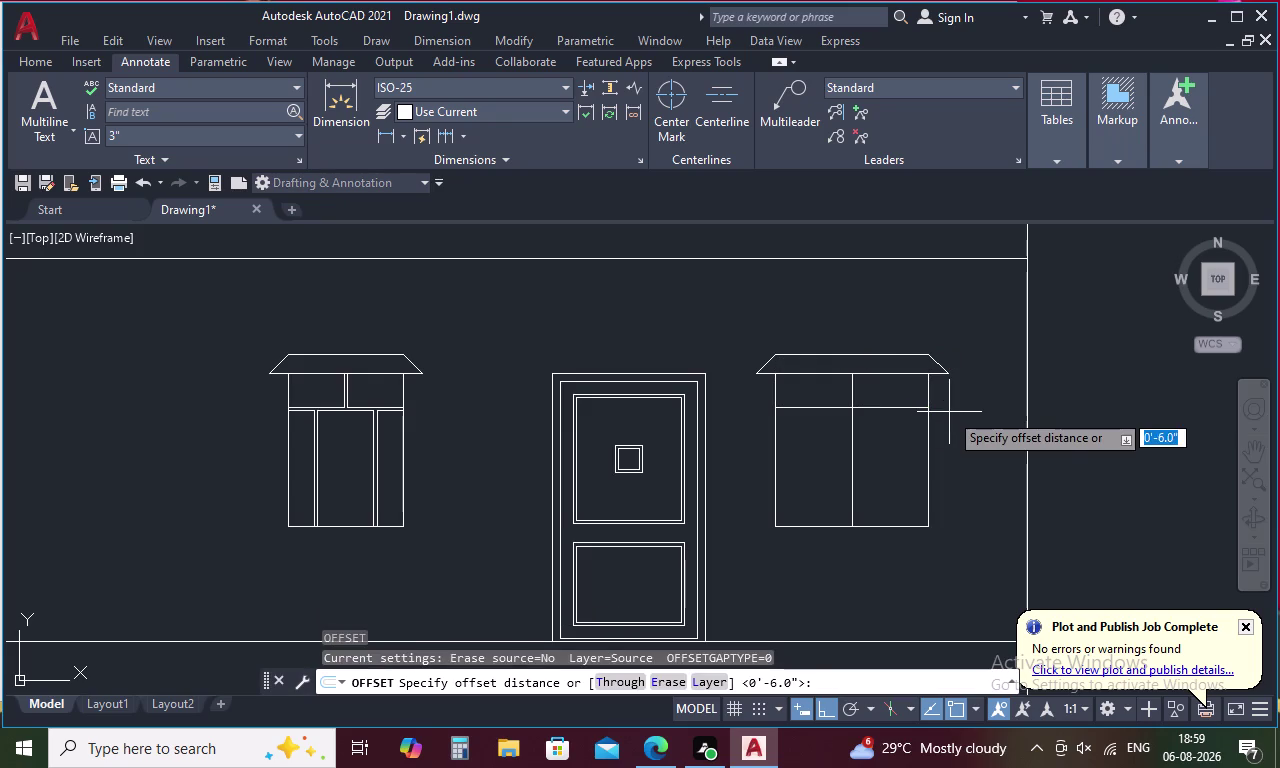
Offset a copy of the transom line by 1 unit.
text(1)
key(space)
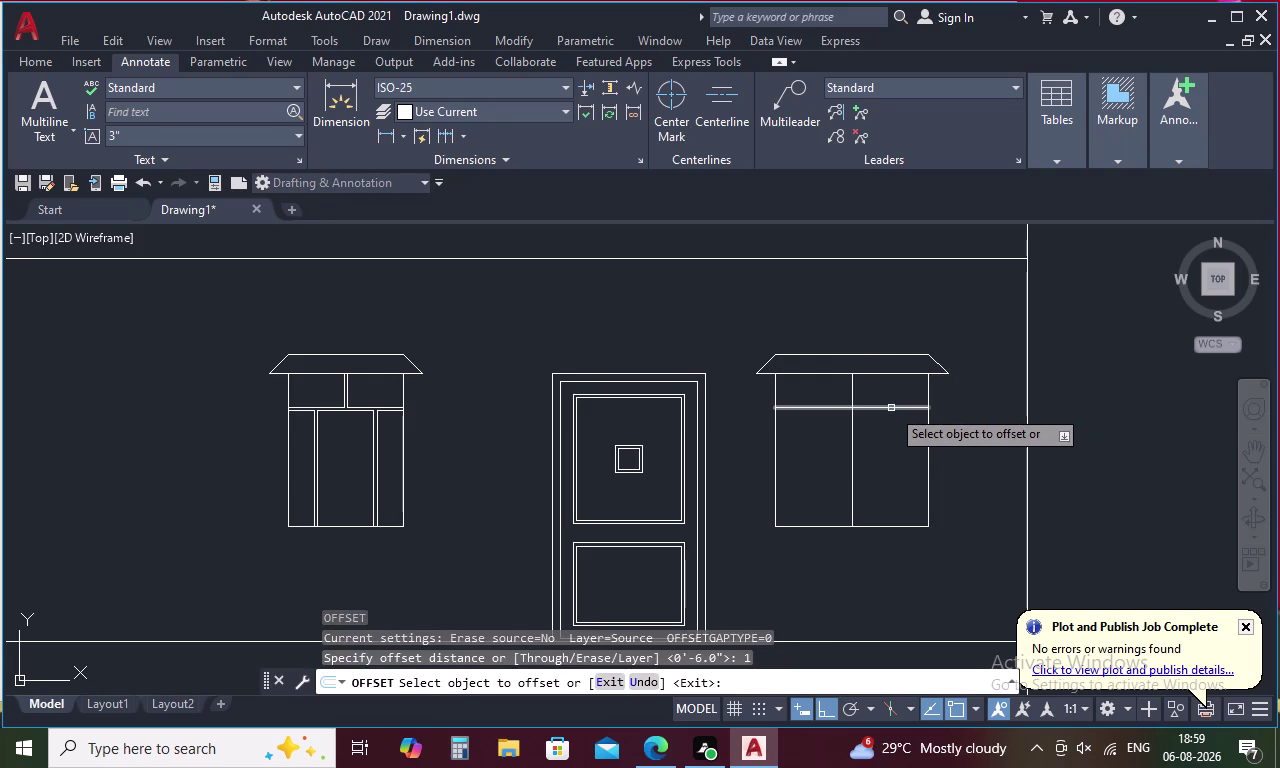
click(891, 408)
click(896, 395)
key(Escape)
Offset a window line and the mullion by 0.5, then delete an extra line.
text(O)
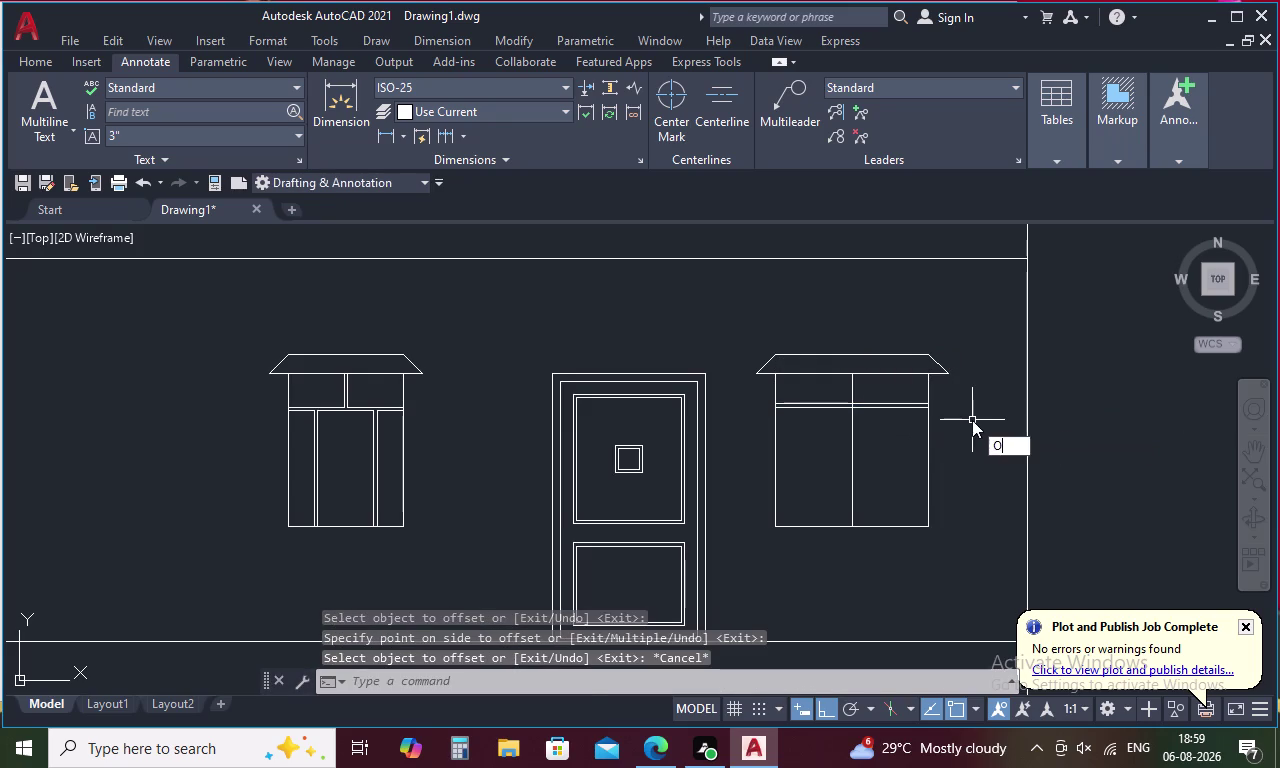
key(space)
key(period)
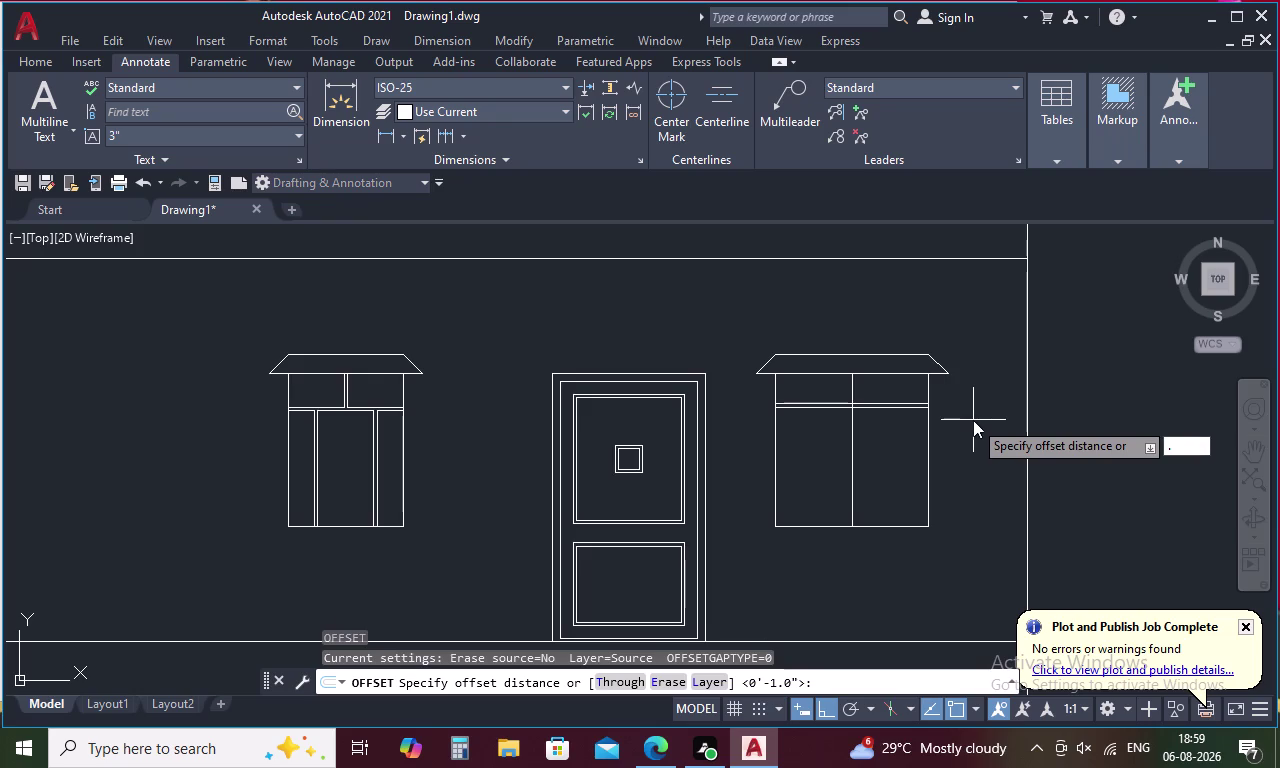
text(5)
key(space)
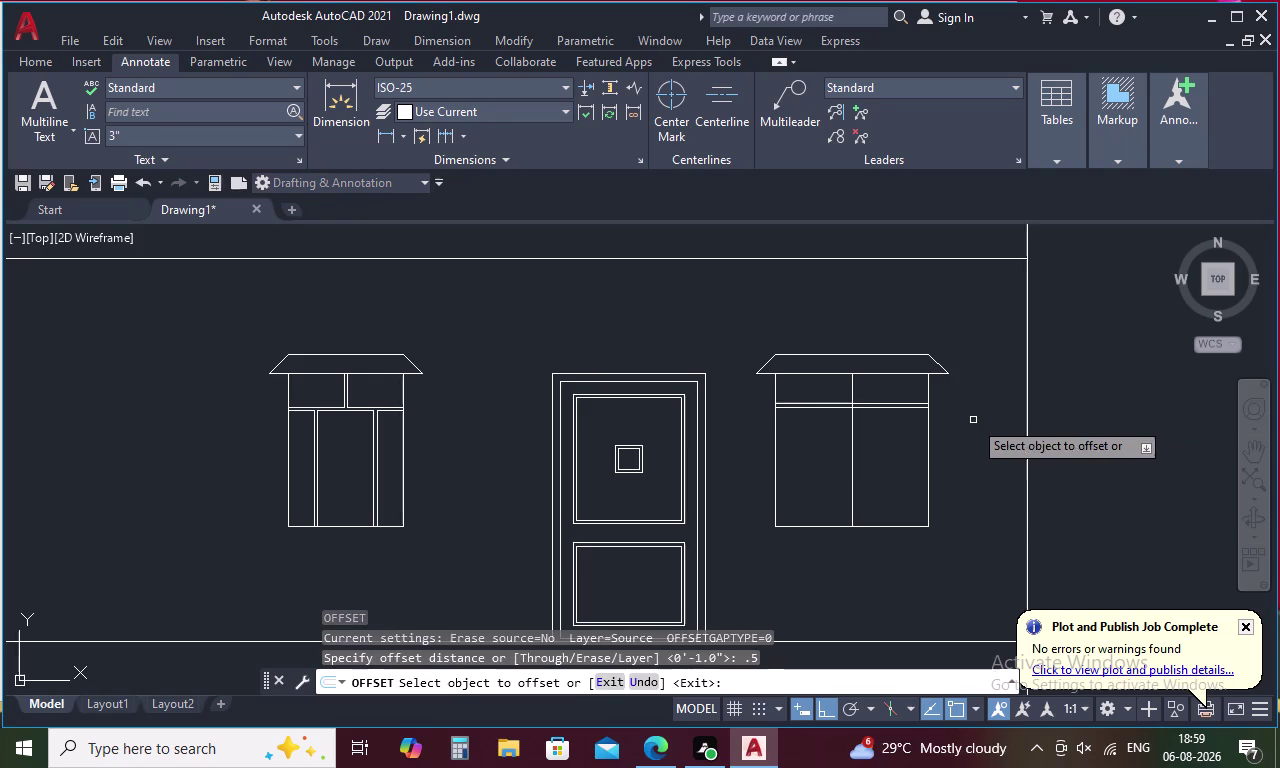
click(853, 420)
click(873, 421)
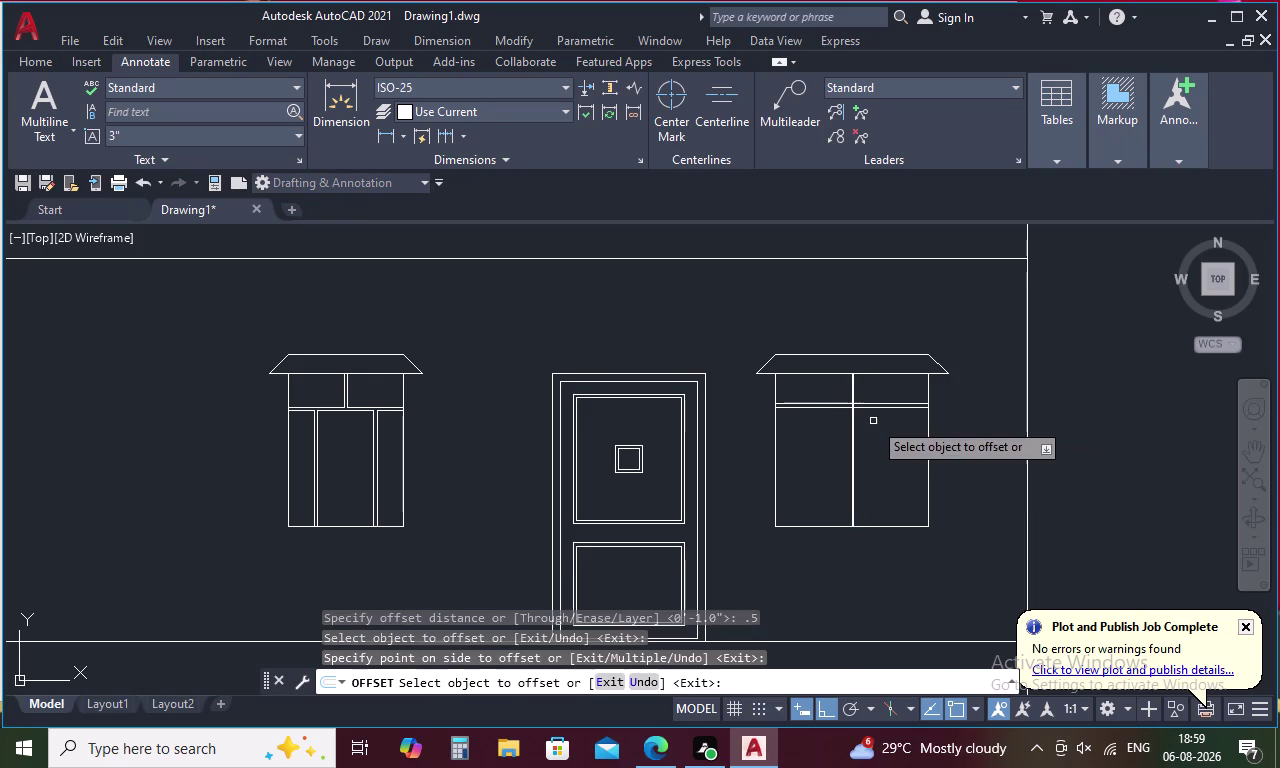
scroll(up, 3)
click(814, 412)
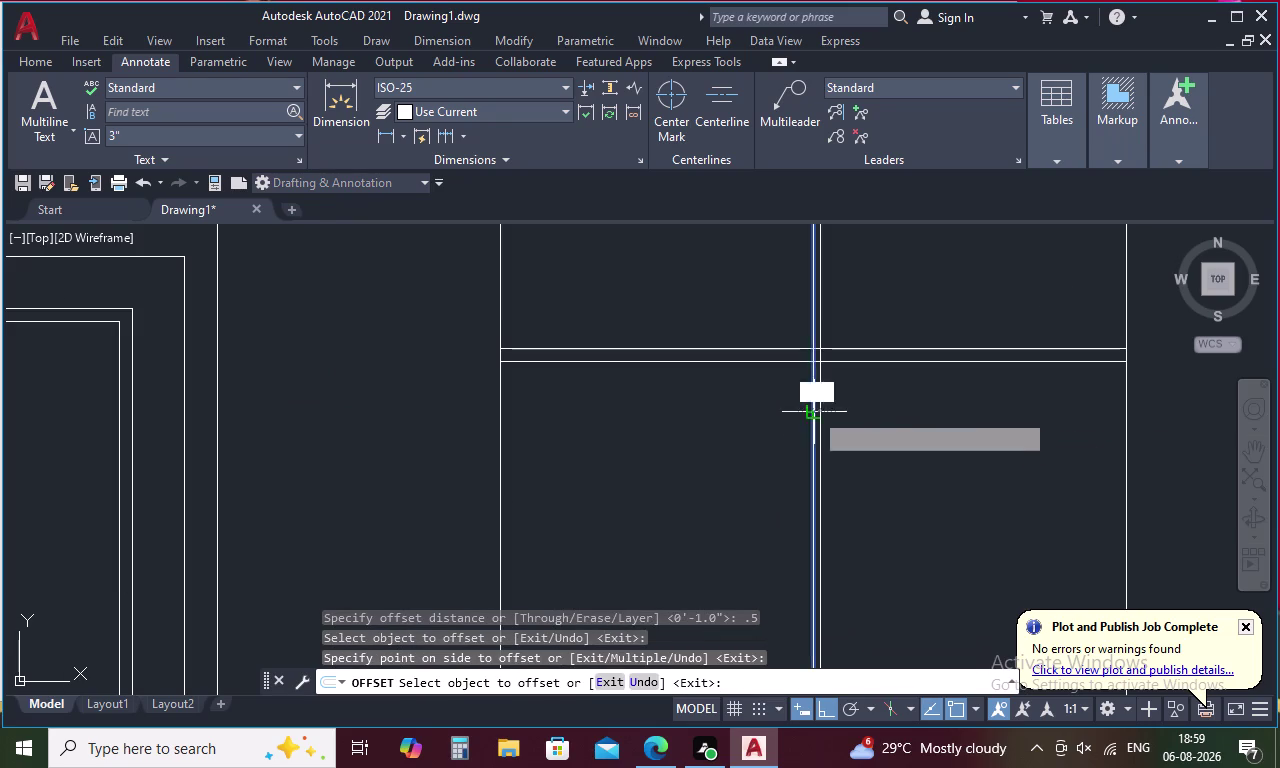
click(782, 410)
key(Escape)
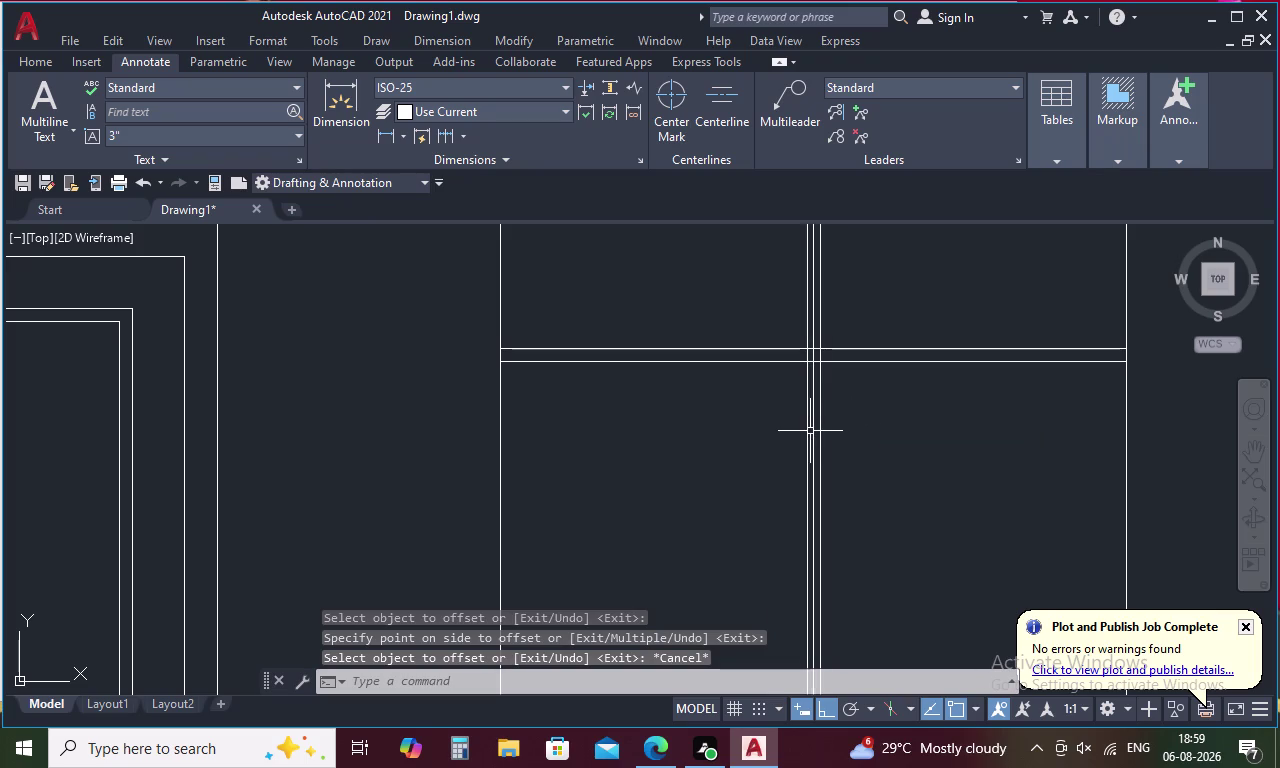
click(814, 423)
key(Delete)
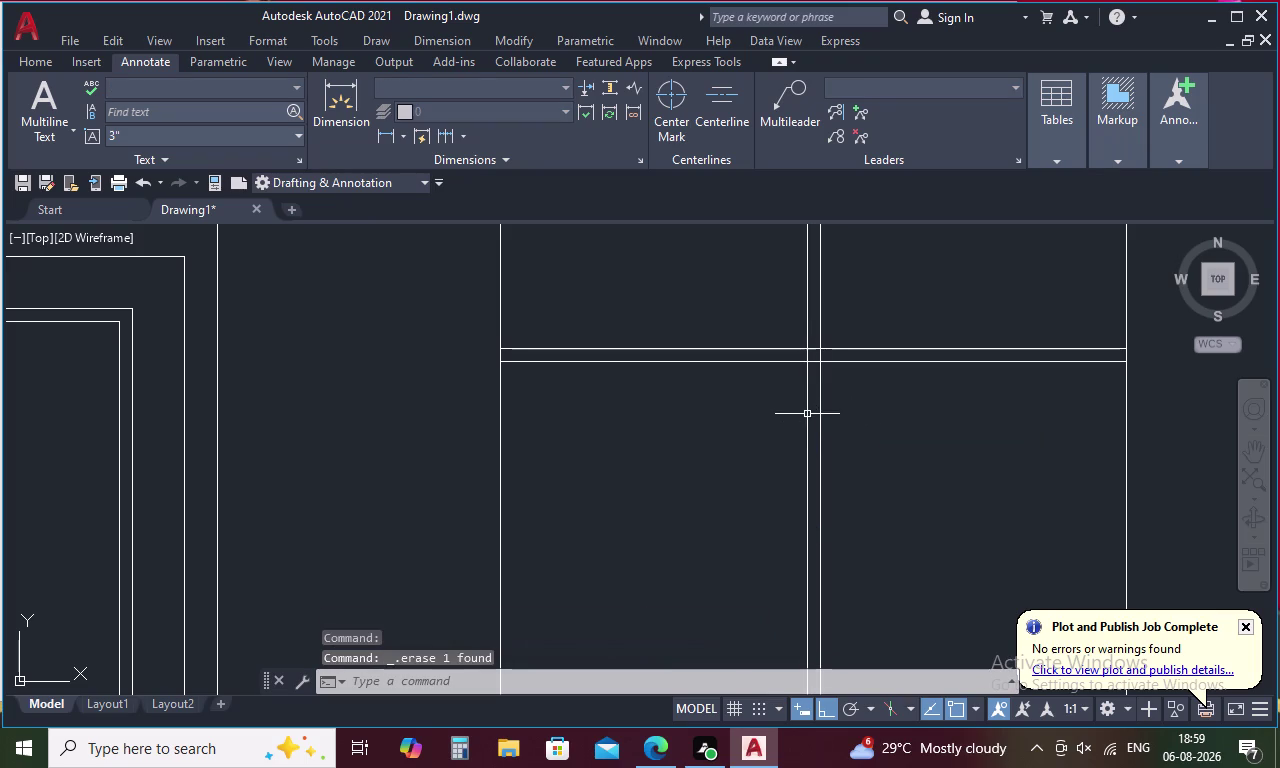
Trim the crossing transom and mullion lines into clean junctions with TR.
text(TR)
key(space)
key(space)
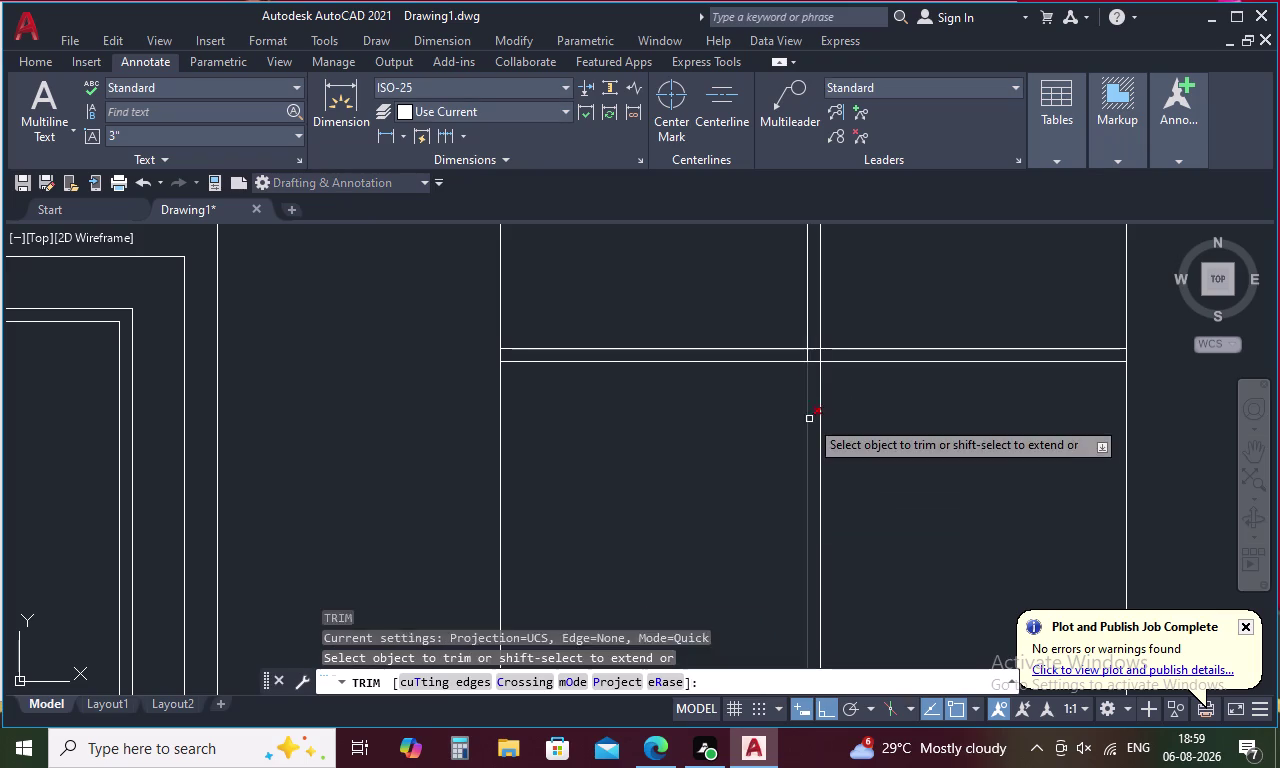
scroll(up, 3)
drag(752, 303, 761, 337)
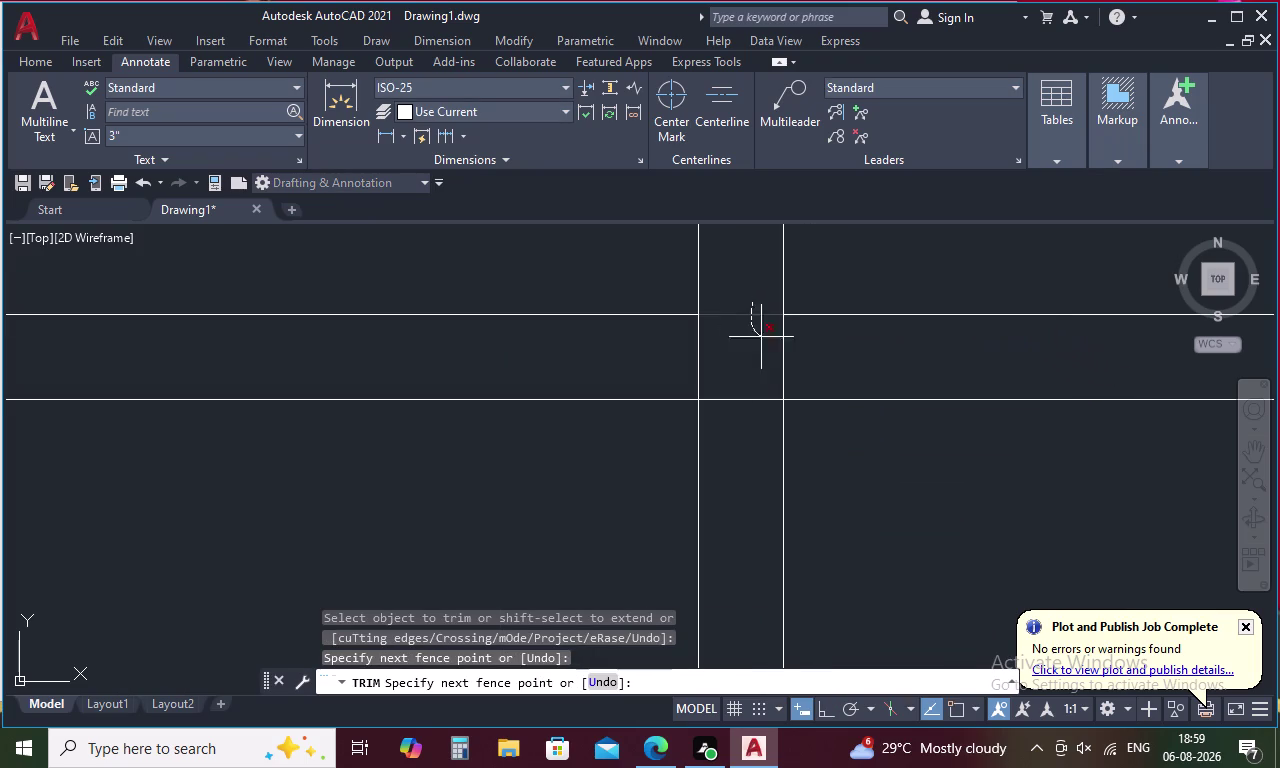
drag(761, 337, 831, 357)
drag(749, 344, 656, 349)
drag(712, 340, 721, 354)
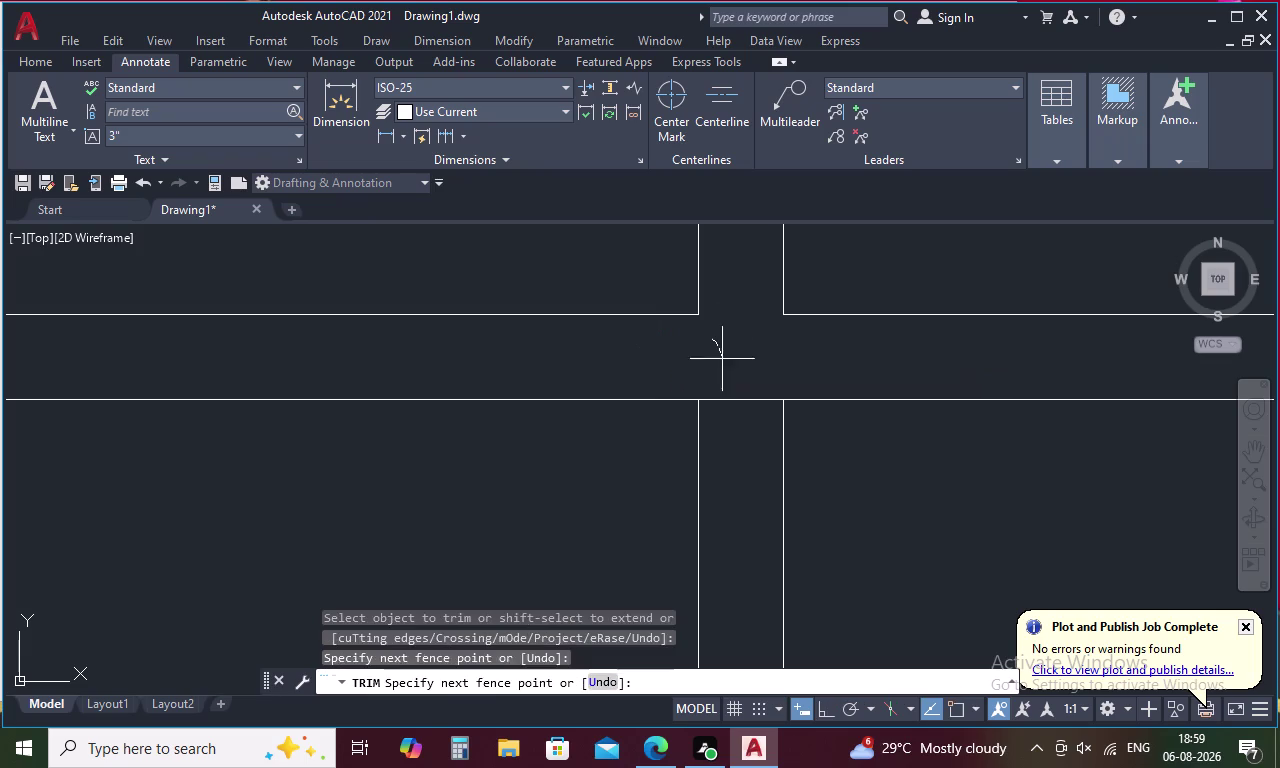
drag(721, 354, 723, 436)
scroll(down, 3)
key(Escape)
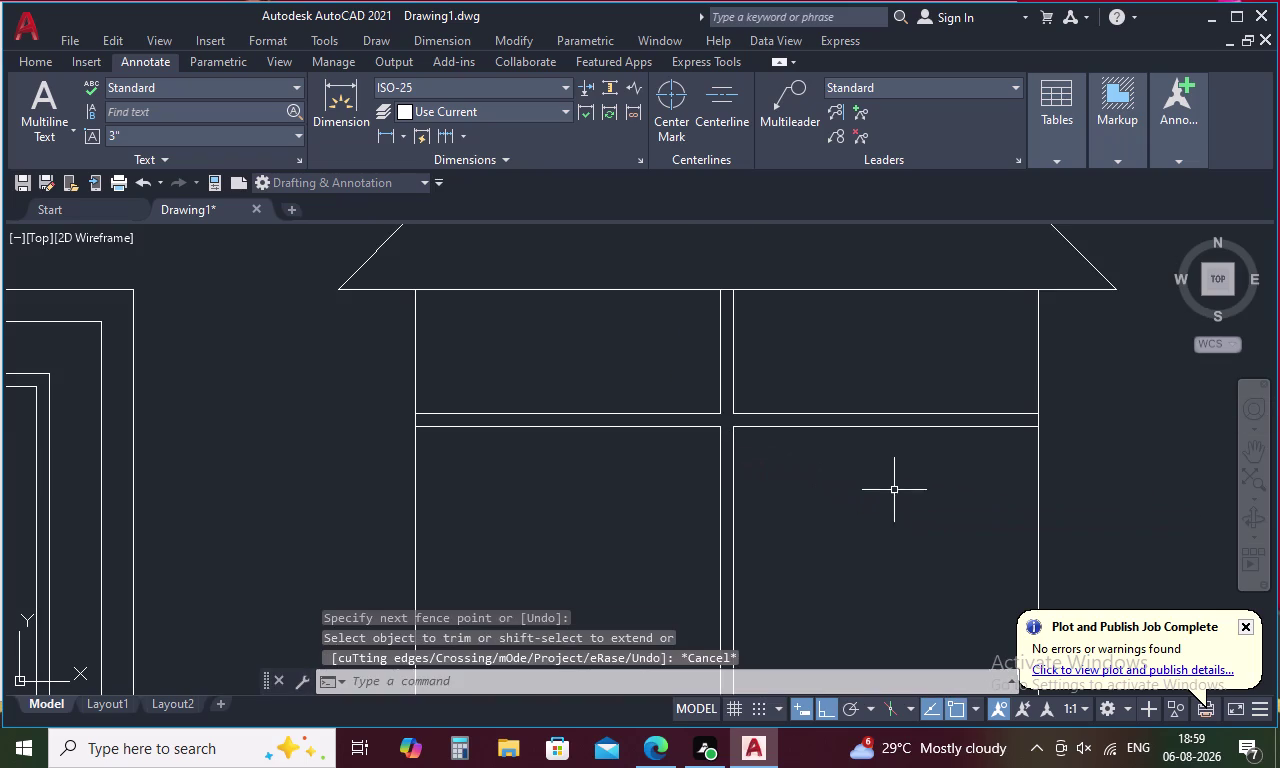
key(l)
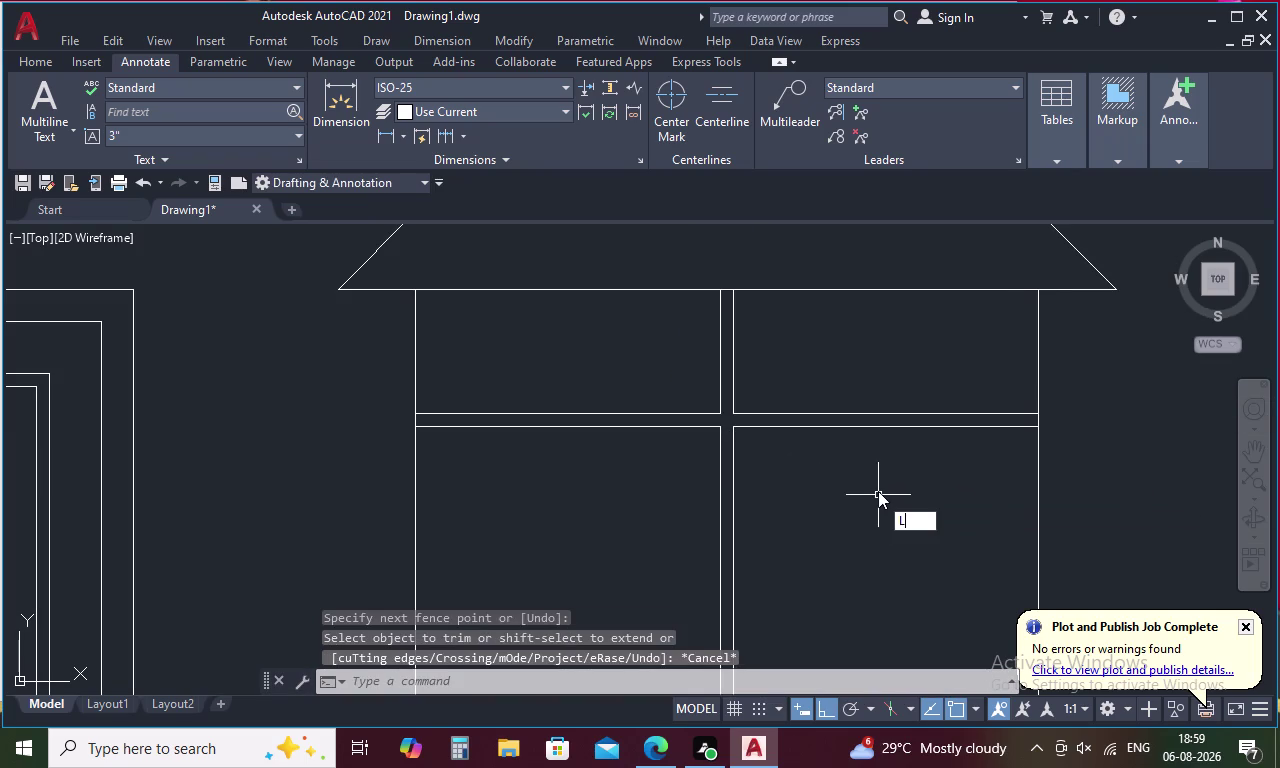
key(space)
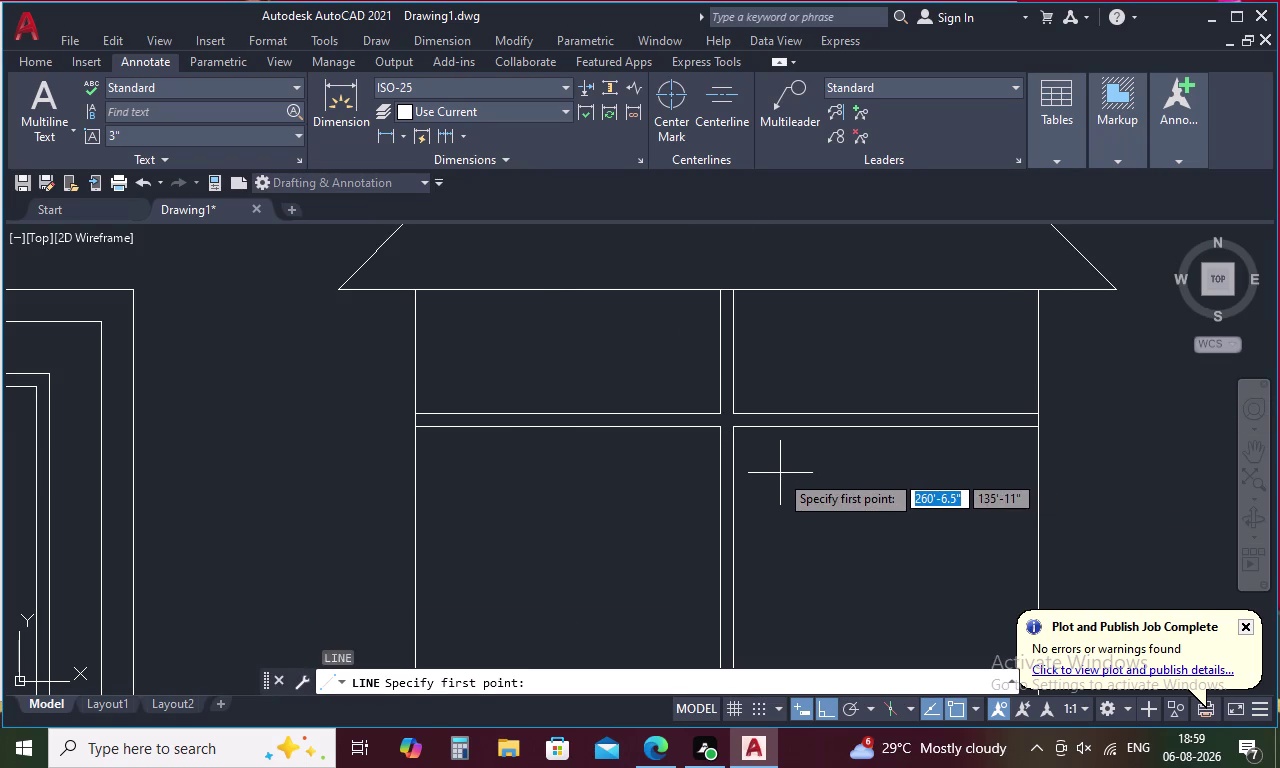
Draw two vertical lines from the transom to the window bottom, one per lower pane.
scroll(down, 3)
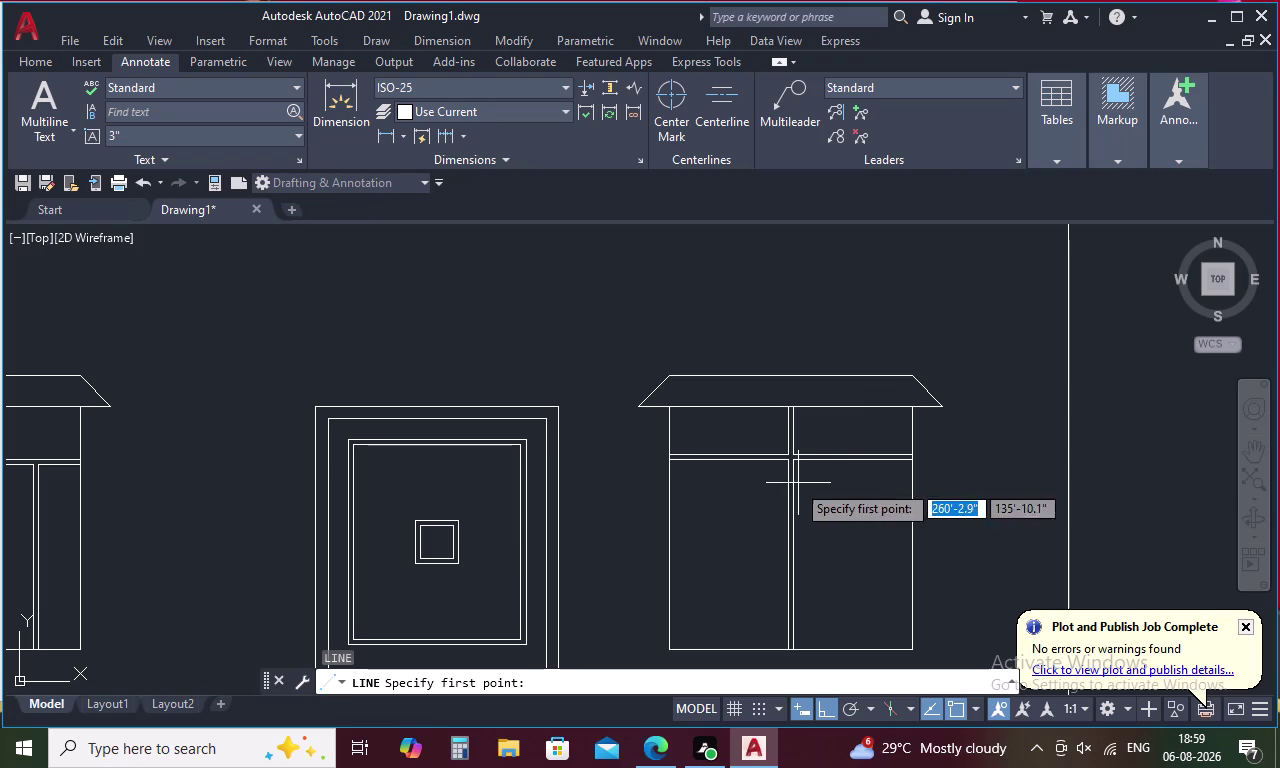
click(731, 466)
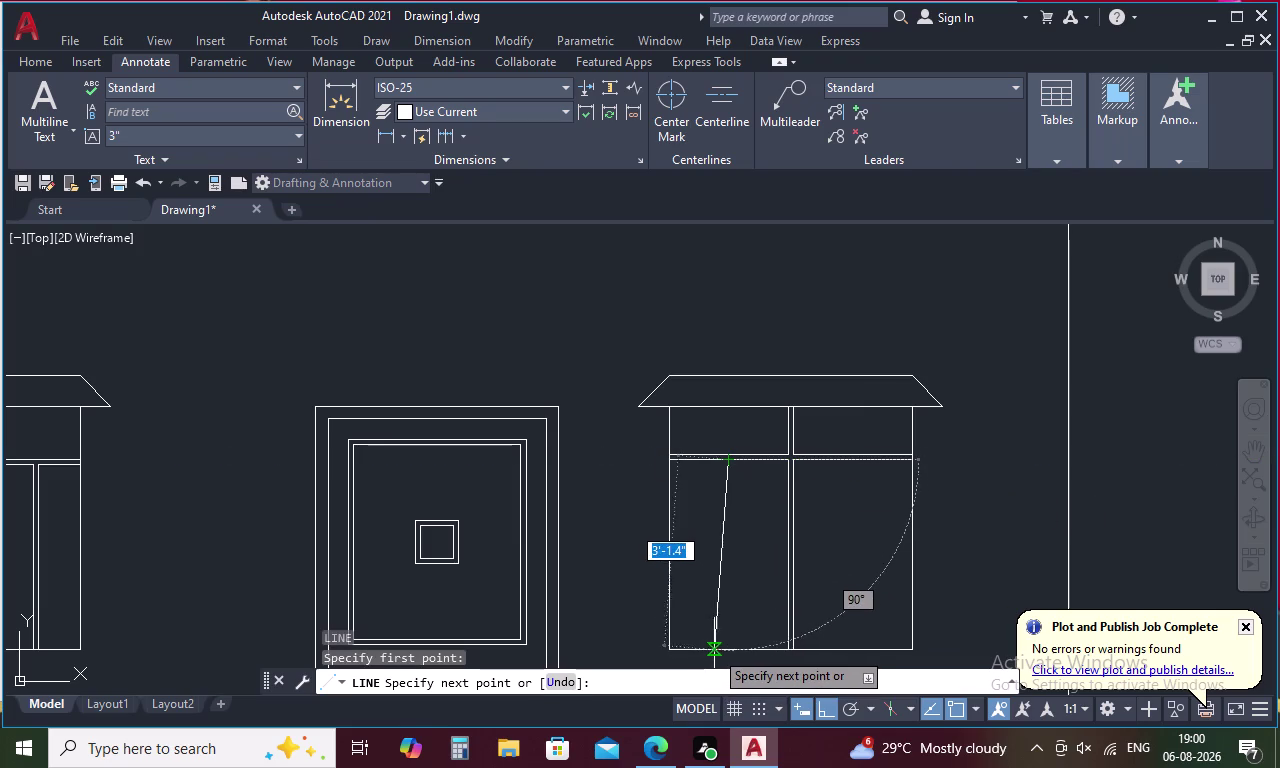
click(730, 650)
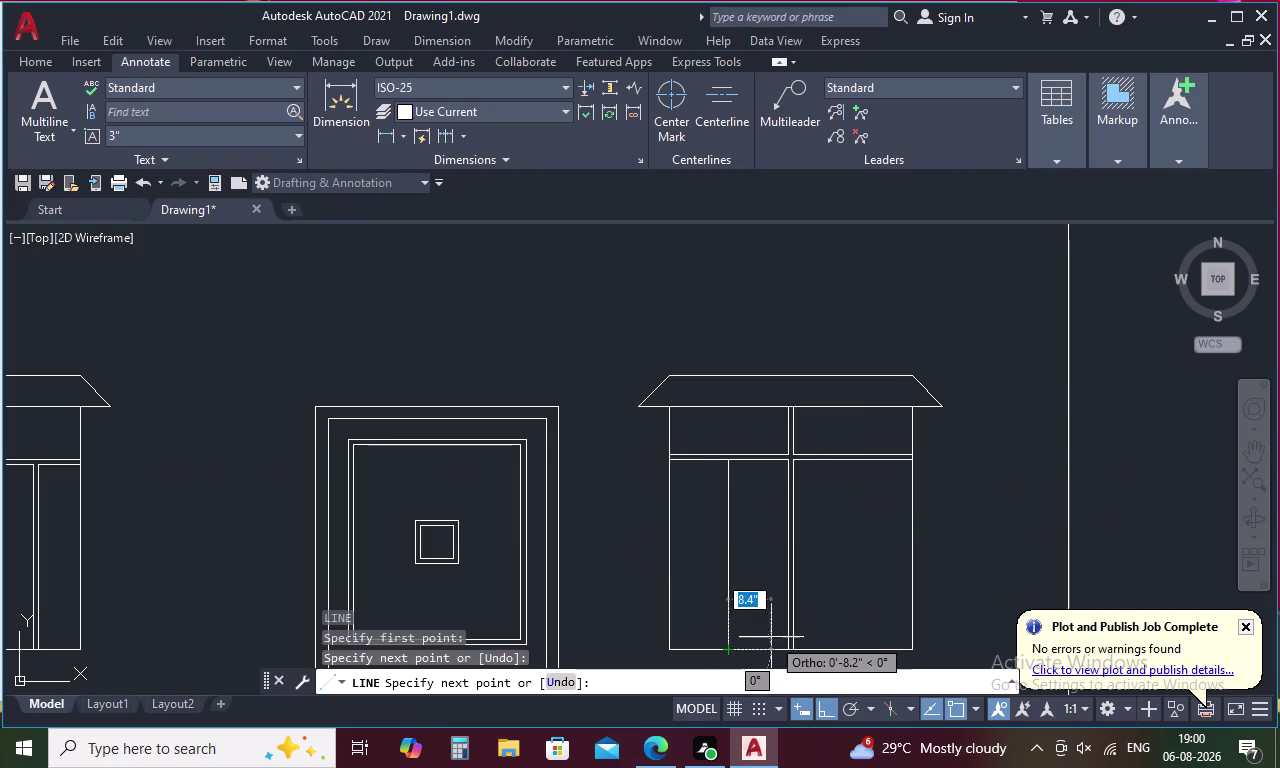
key(space)
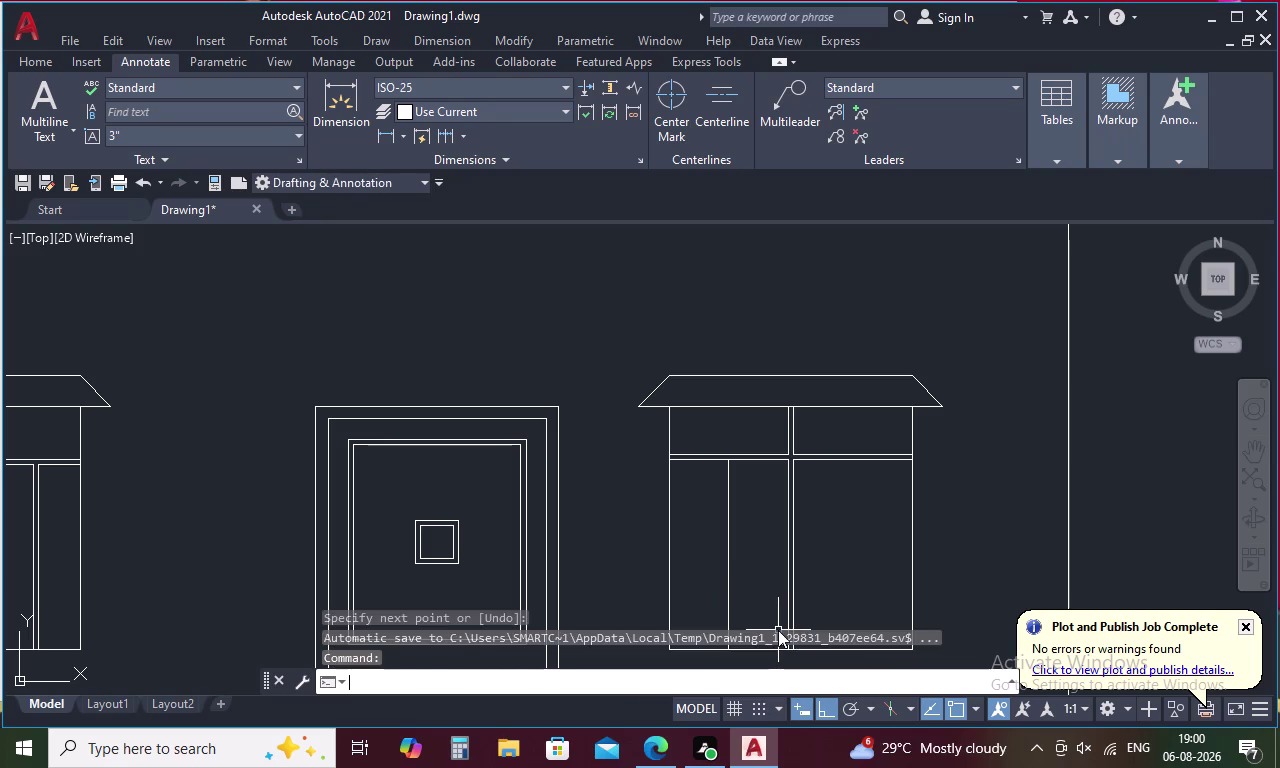
key(space)
click(854, 456)
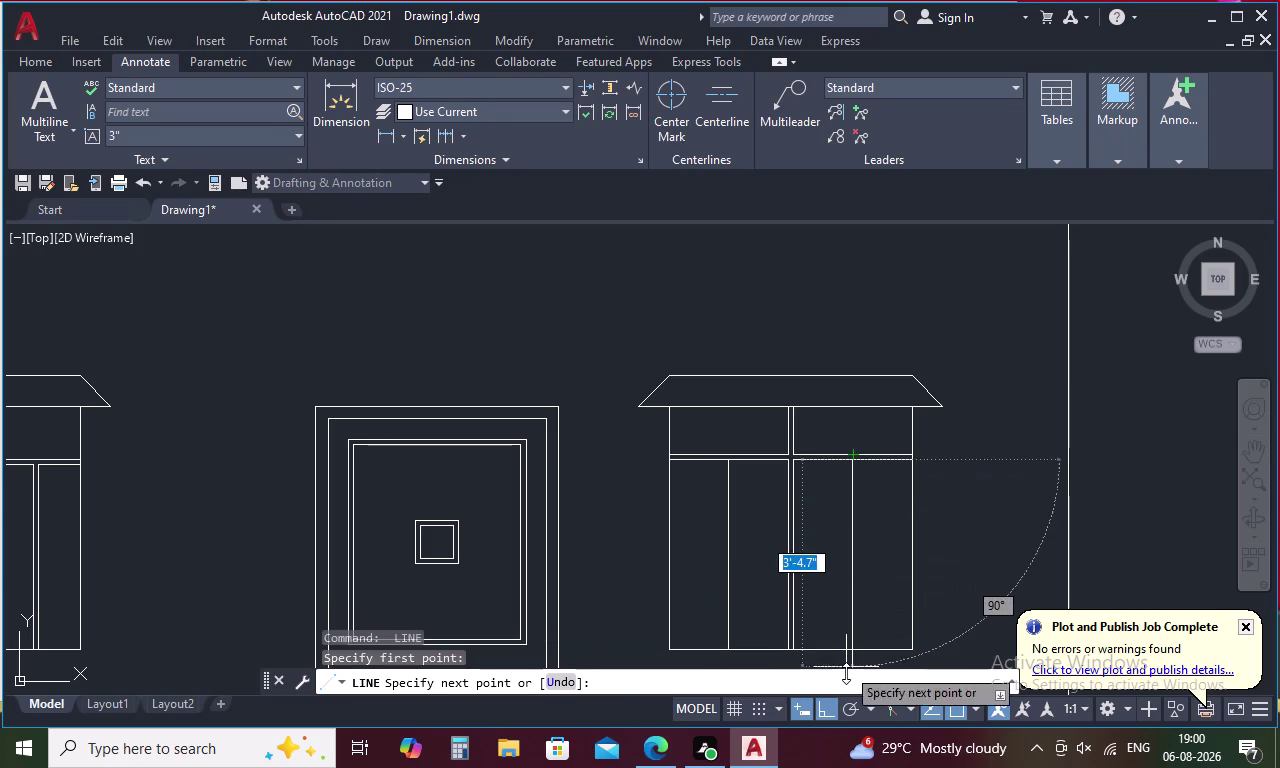
click(851, 652)
key(Escape)
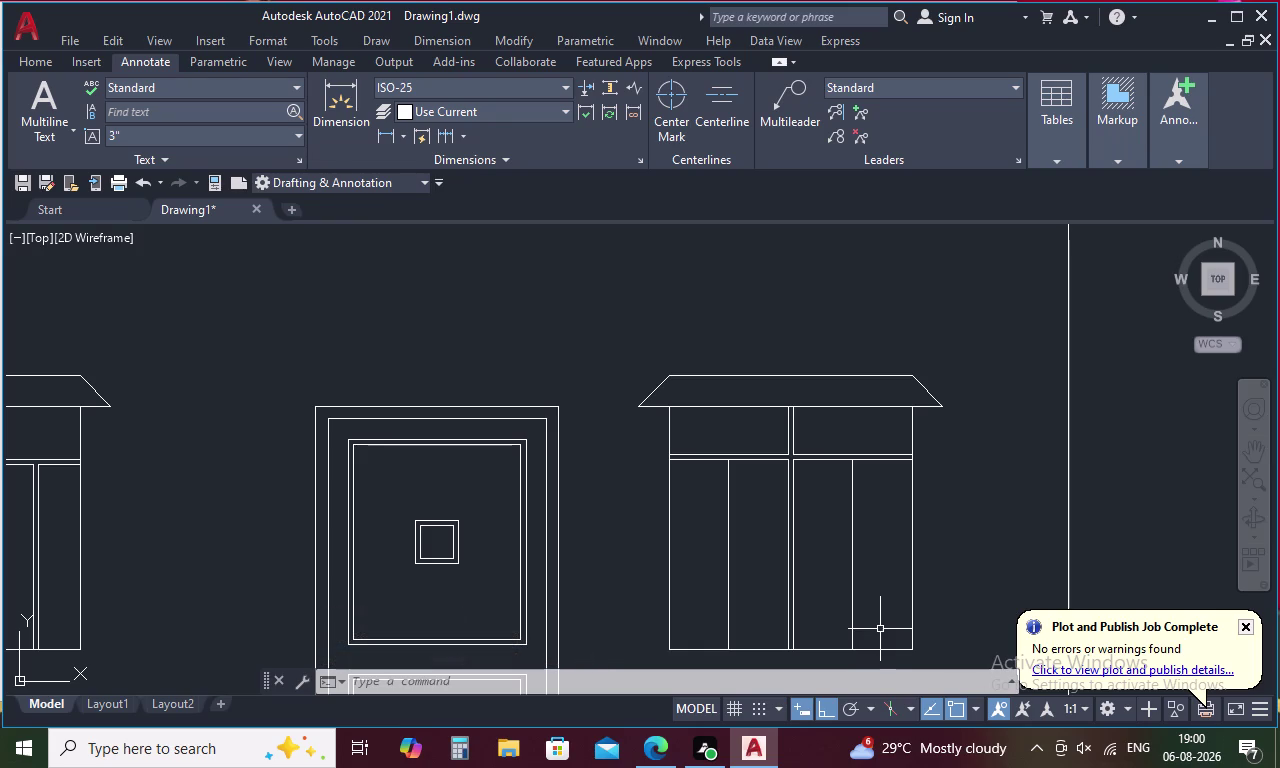
Double the window's new vertical mullions with 0.5-inch offset copies.
text(O .)
text(5)
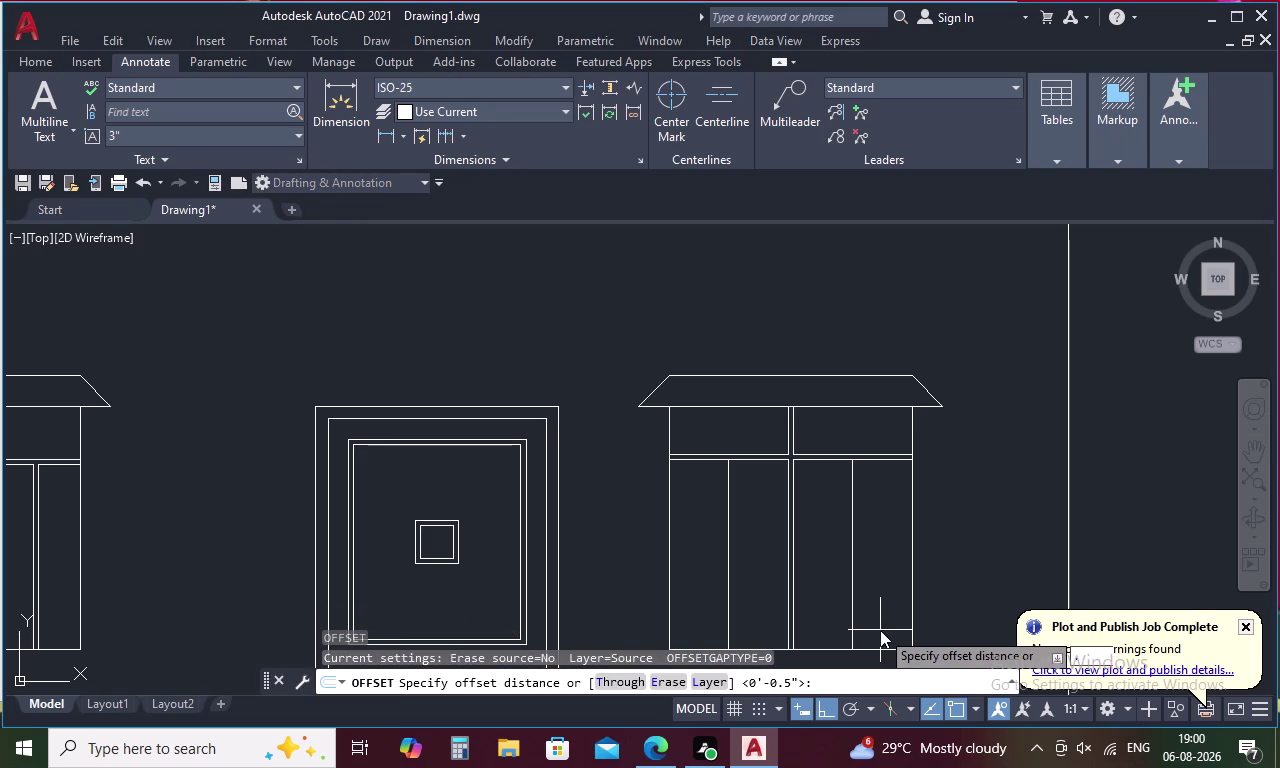
key(space)
click(730, 542)
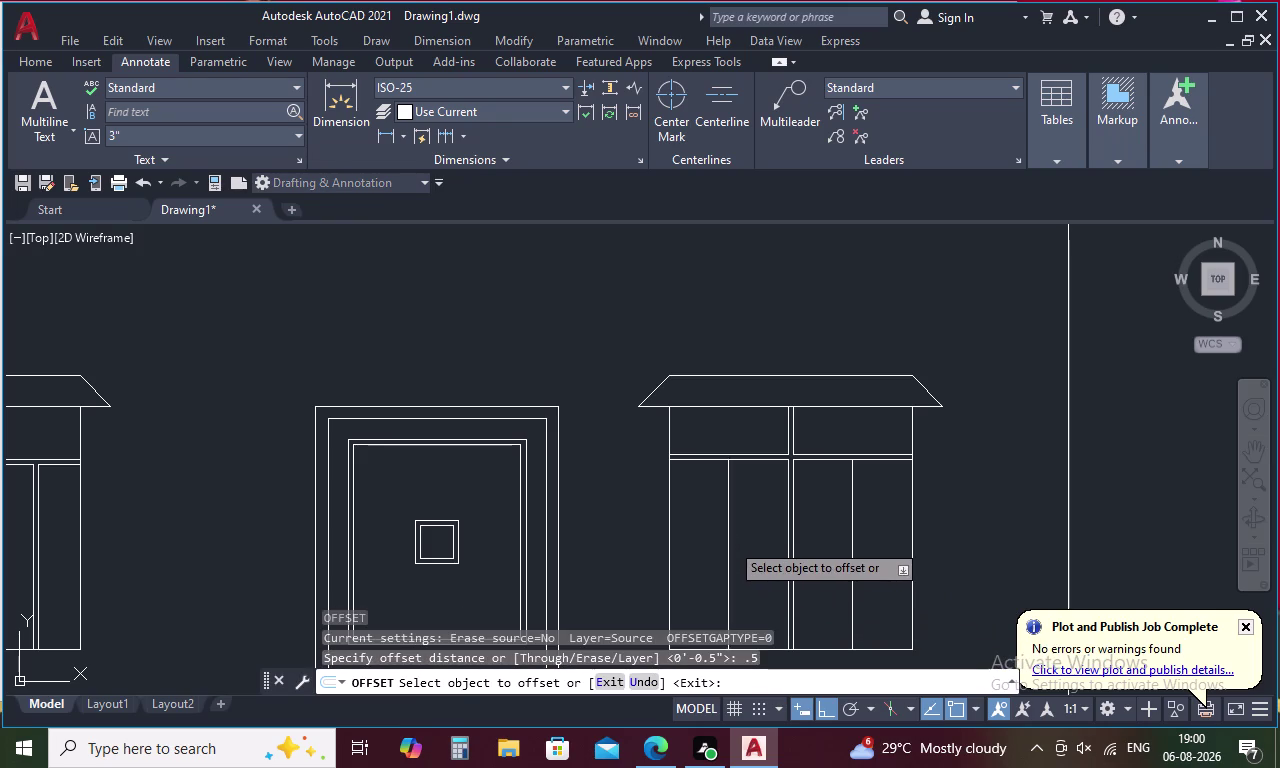
click(753, 542)
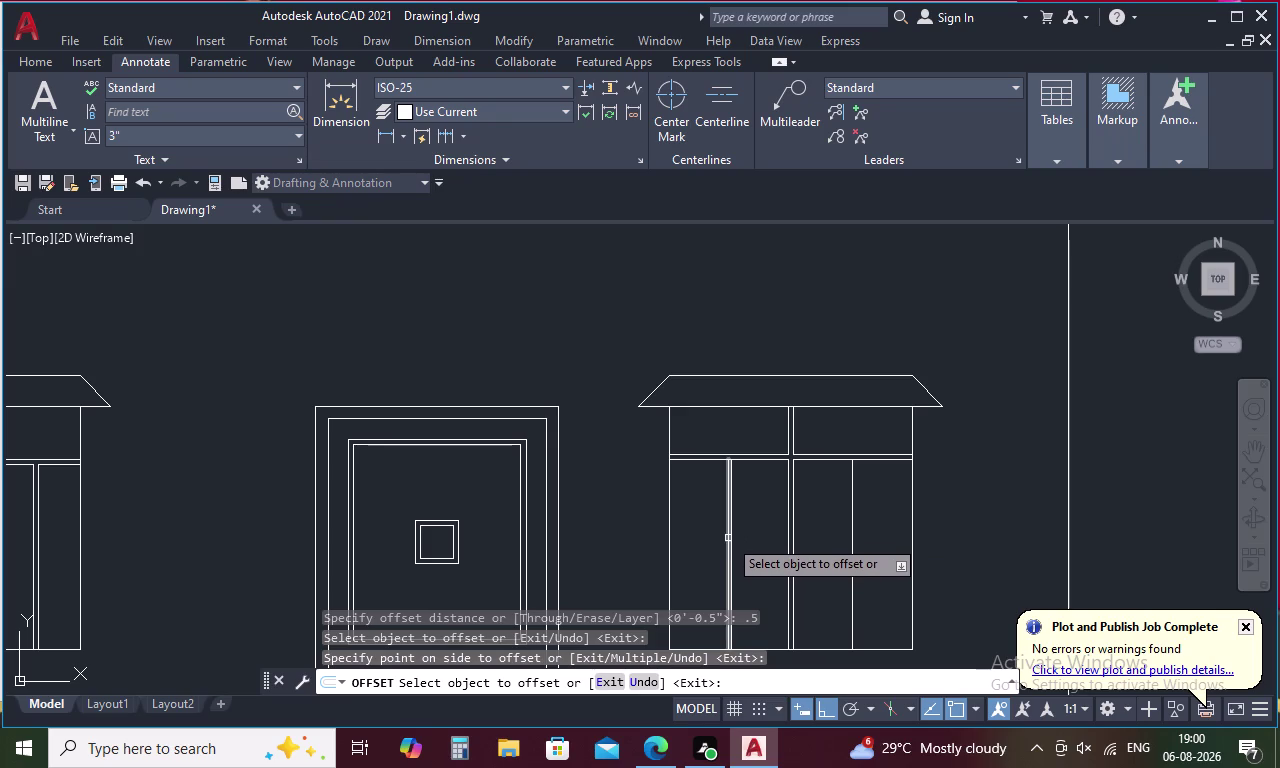
click(728, 536)
click(699, 535)
scroll(up, 3)
click(732, 530)
click(706, 530)
scroll(down, 3)
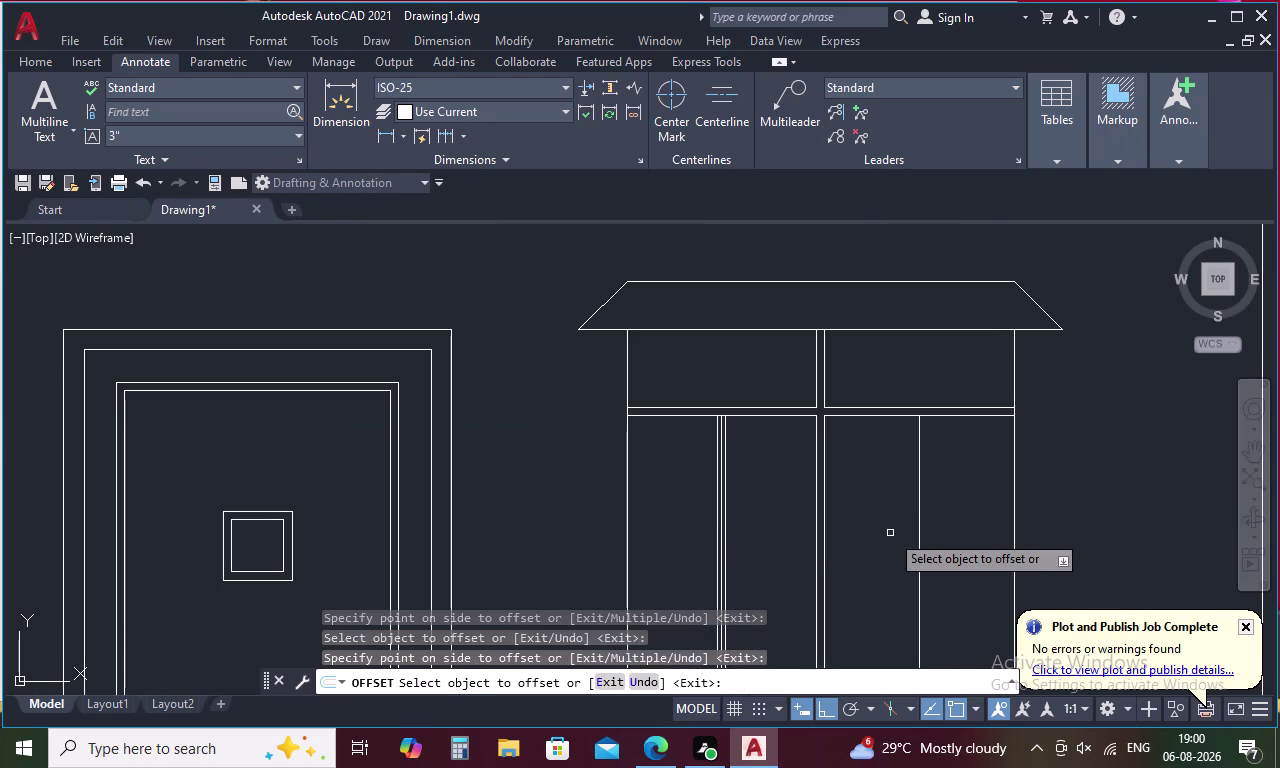
click(920, 526)
click(891, 528)
scroll(up, 3)
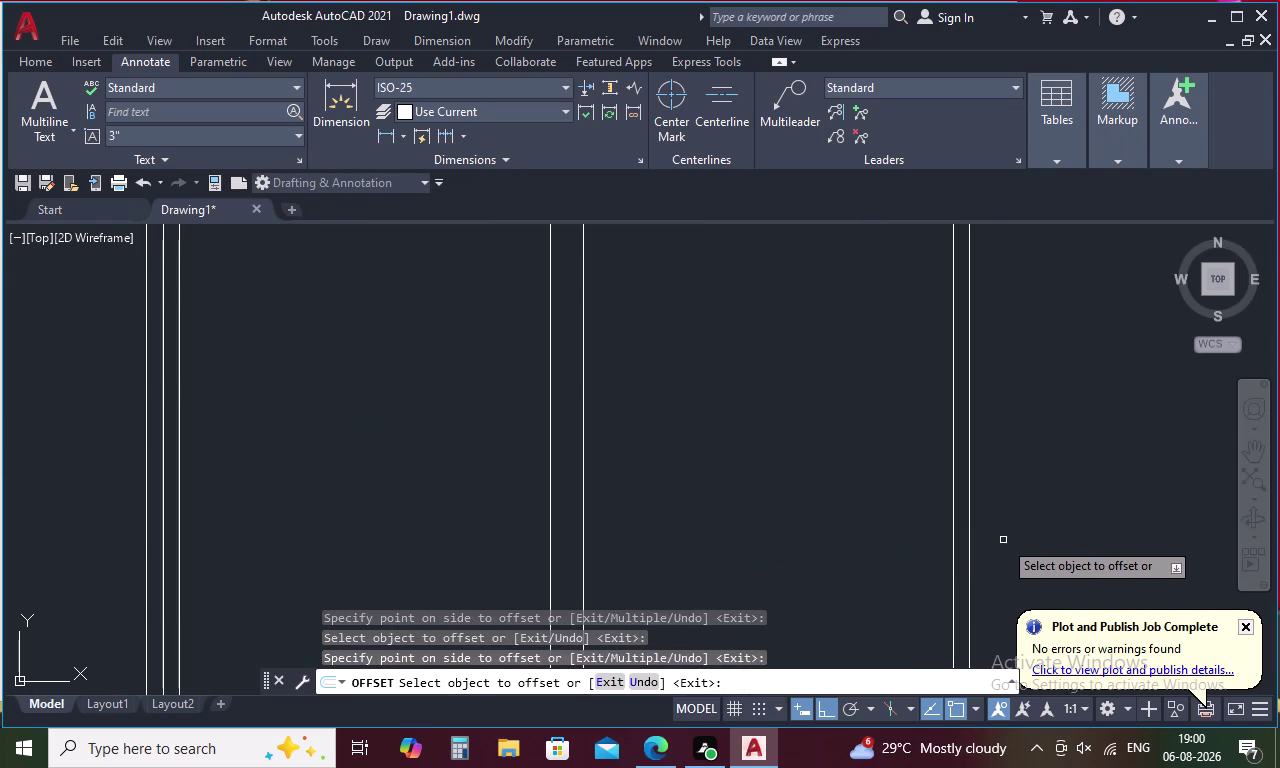
click(969, 545)
drag(1007, 547, 1018, 549)
key(Escape)
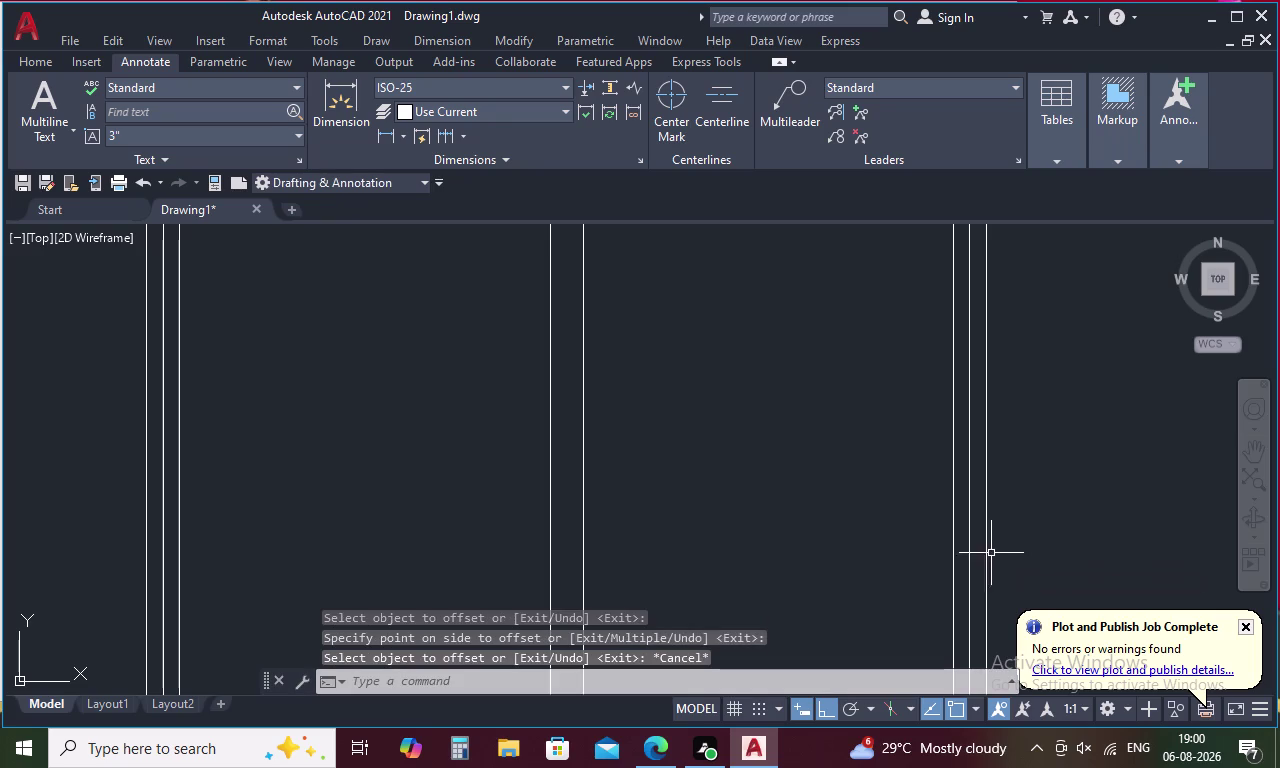
Erase the two stray lines, one on the right and one on the left.
click(970, 558)
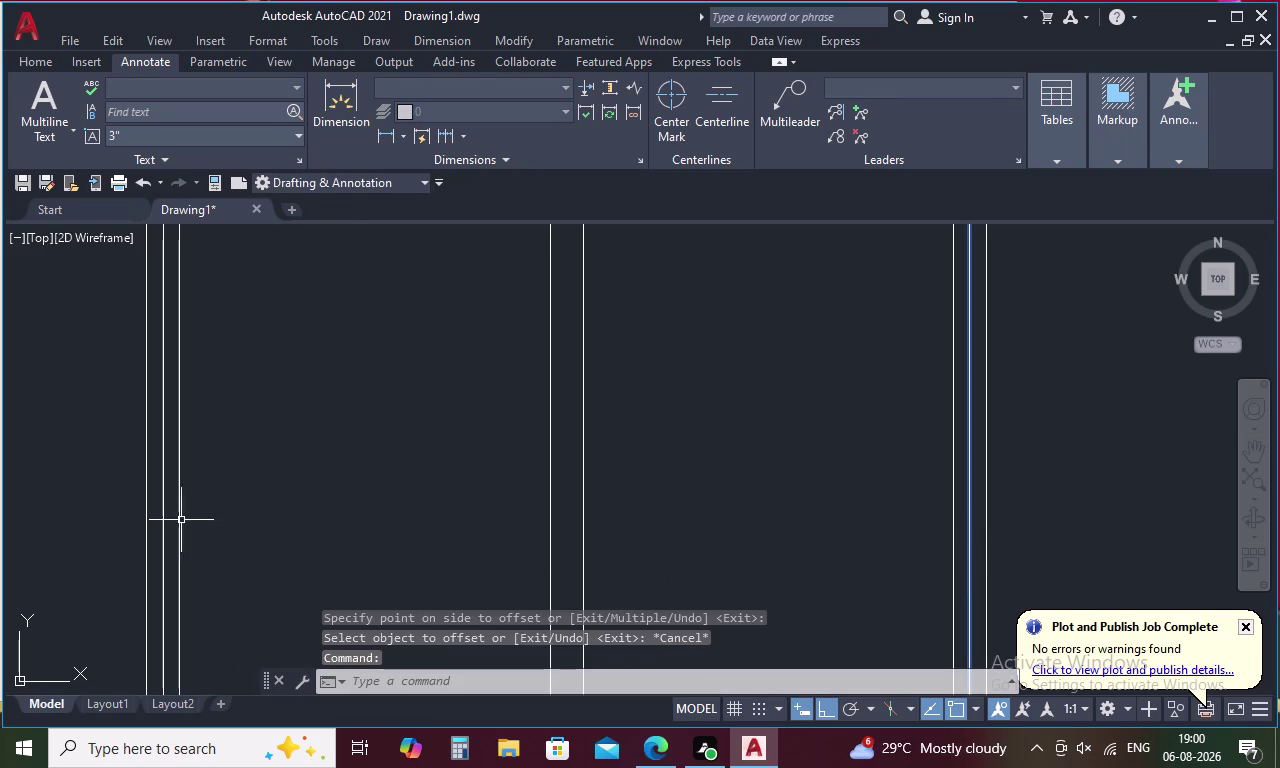
click(165, 516)
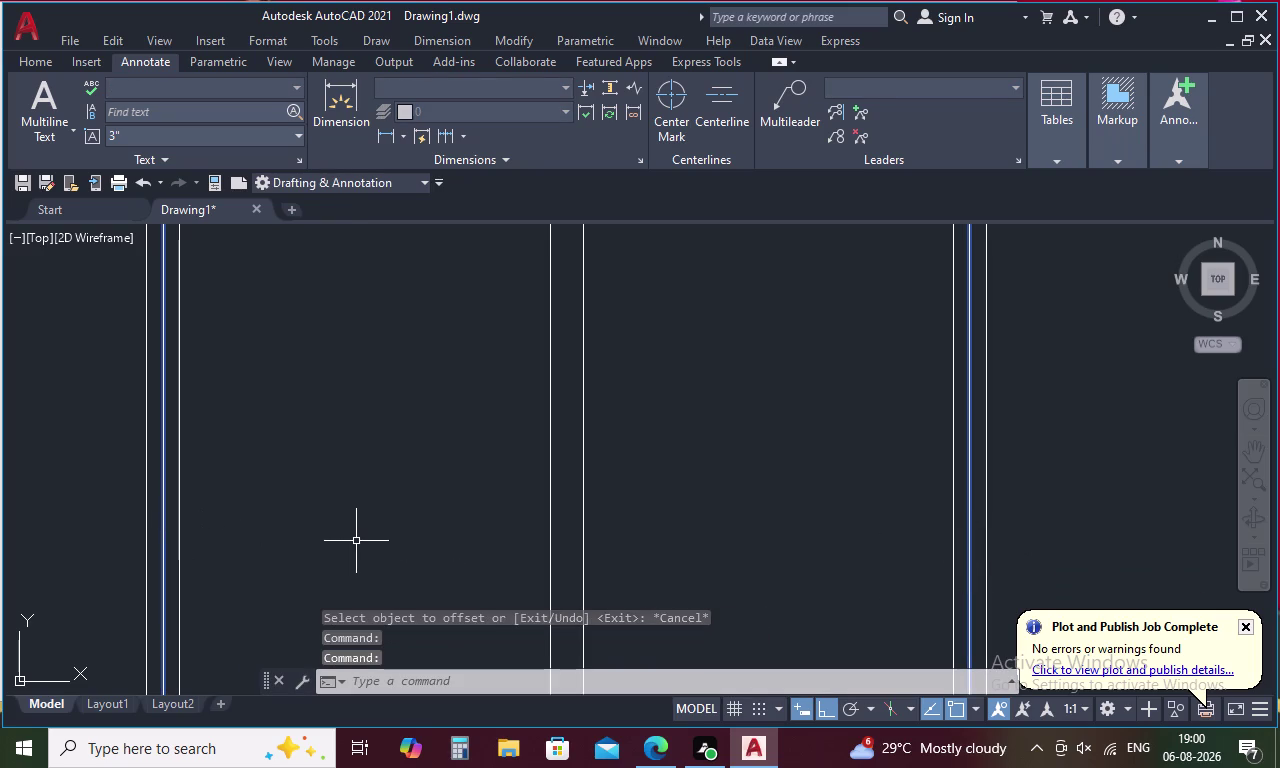
key(Delete)
scroll(down, 3)
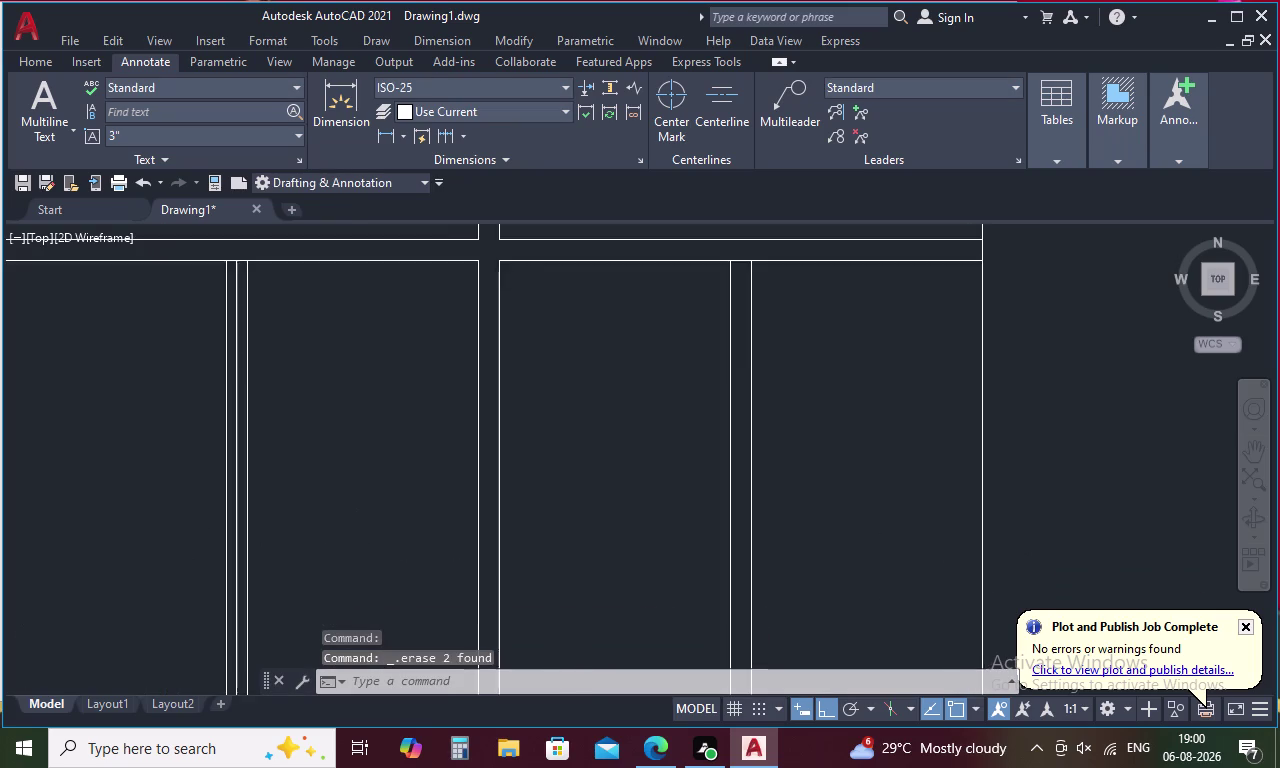
scroll(down, 3)
middle_drag(383, 550, 571, 460)
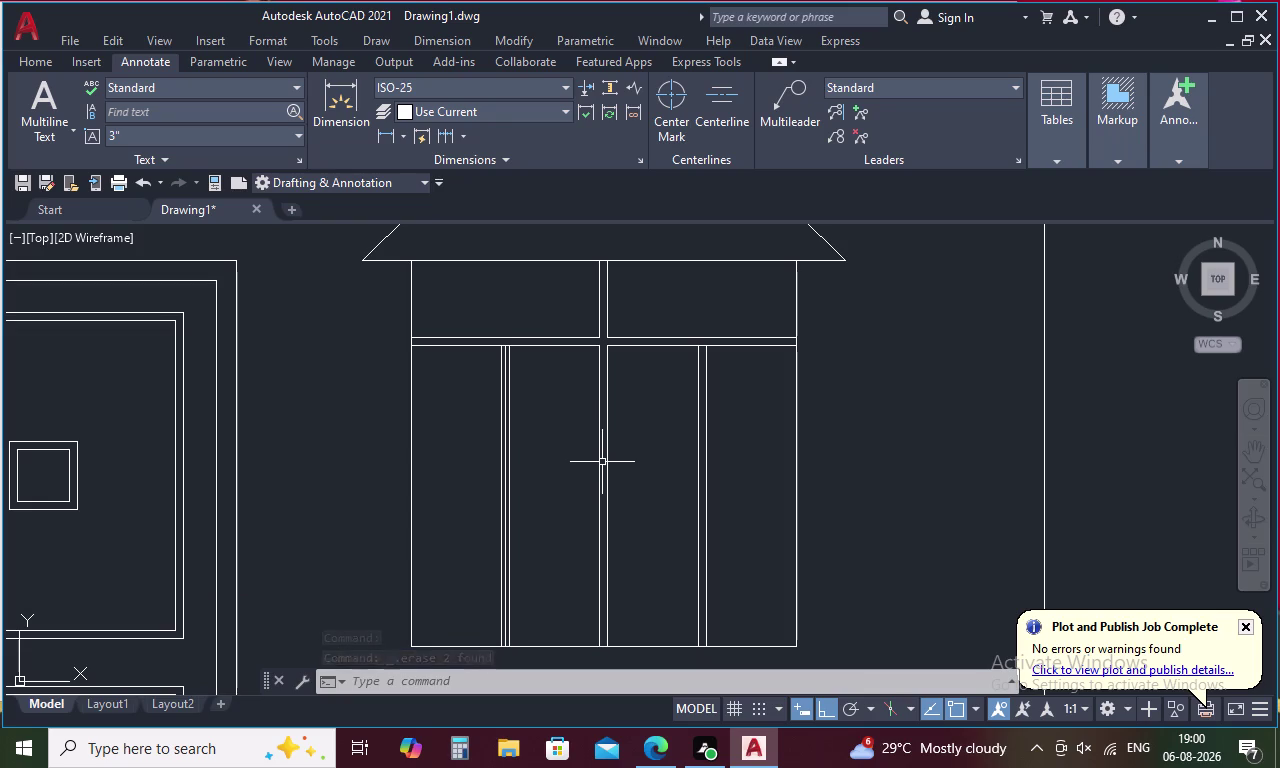
scroll(down, 3)
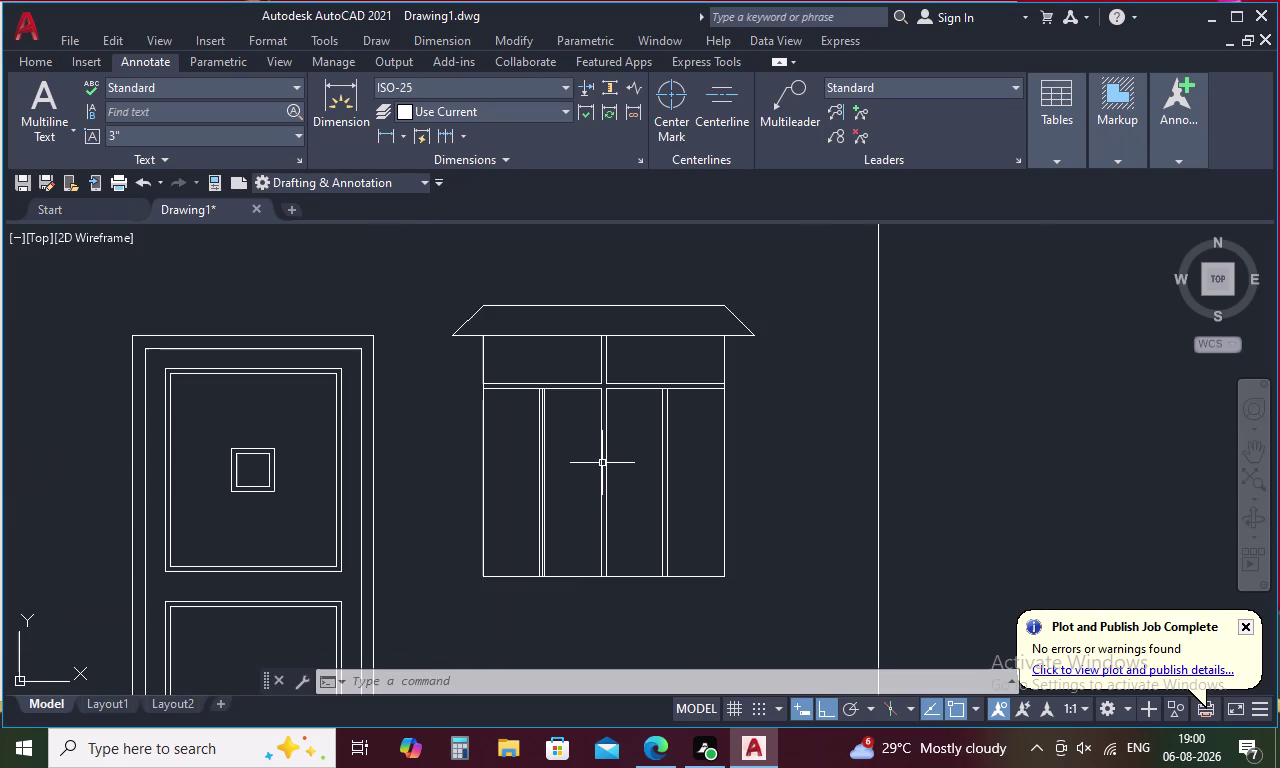
Offset the first window's top, right, bottom and left edges 1 unit inward.
text(O)
key(space)
key(1)
key(space)
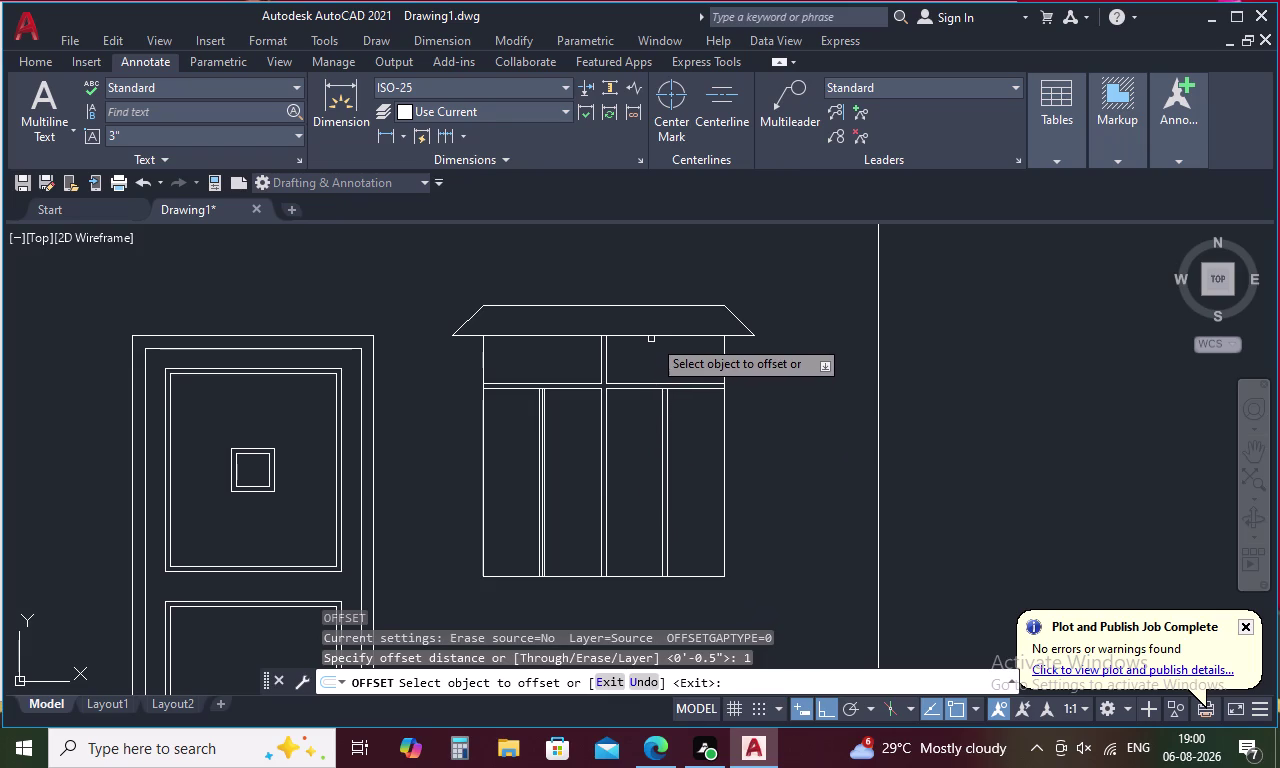
click(654, 338)
click(655, 346)
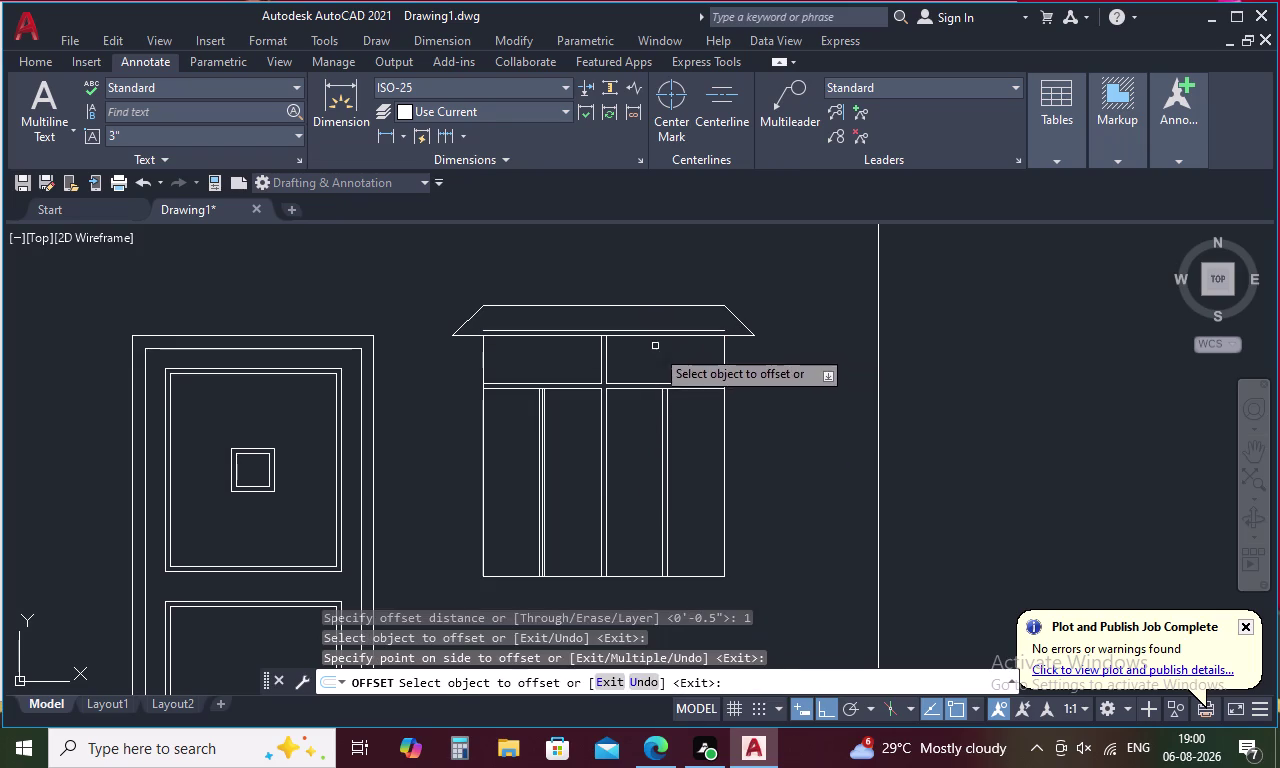
click(714, 336)
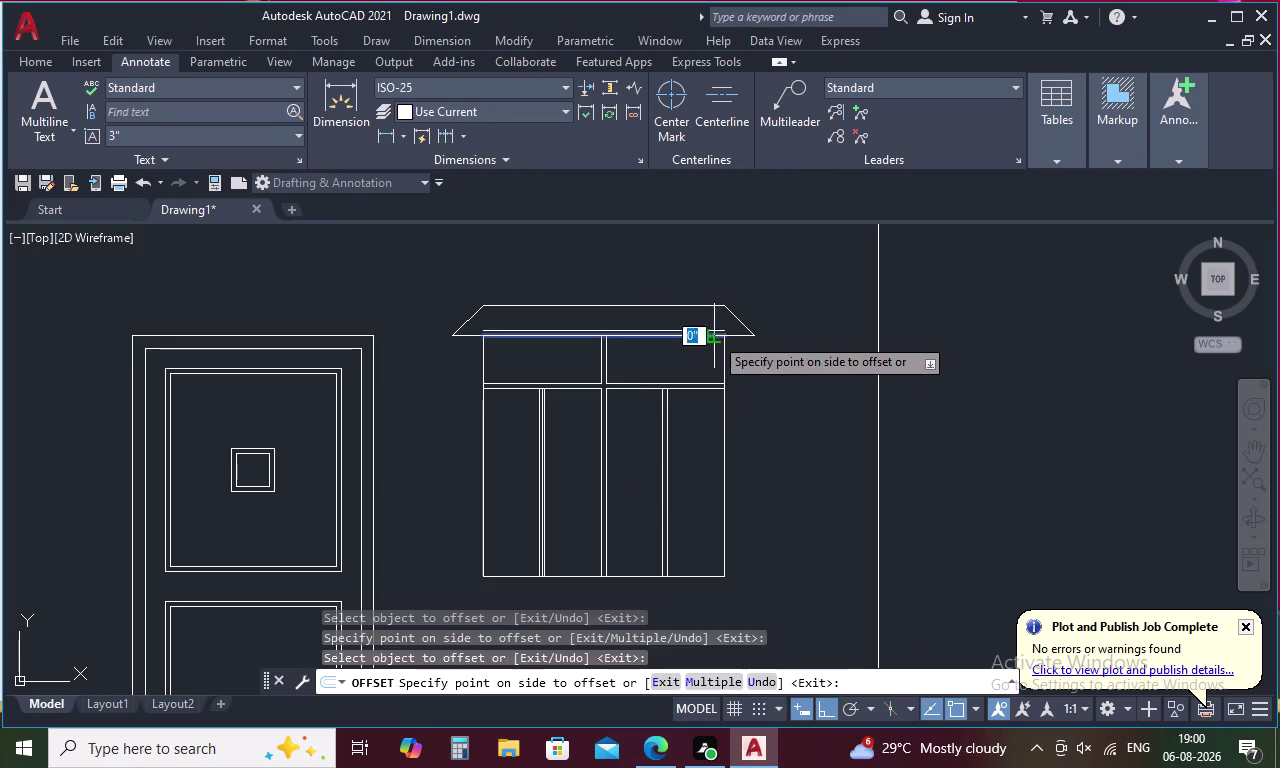
click(711, 354)
click(723, 406)
click(707, 406)
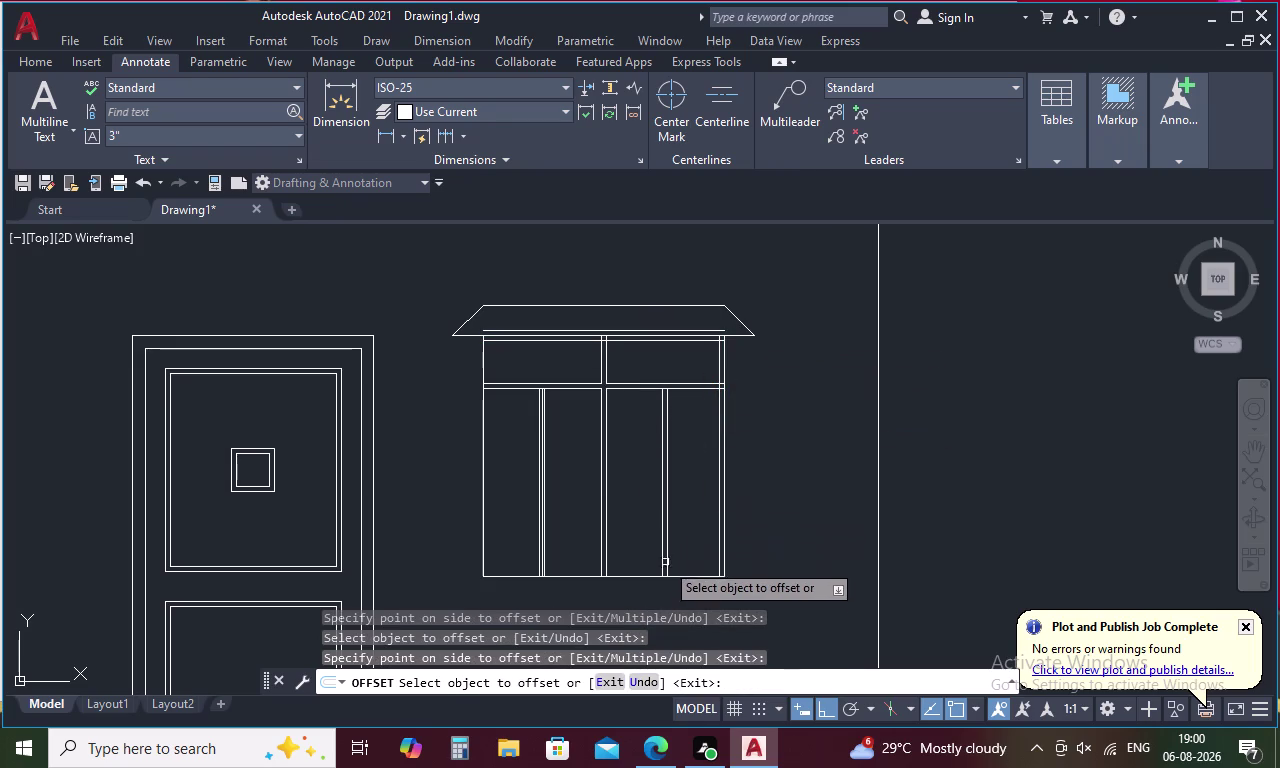
click(682, 576)
click(686, 541)
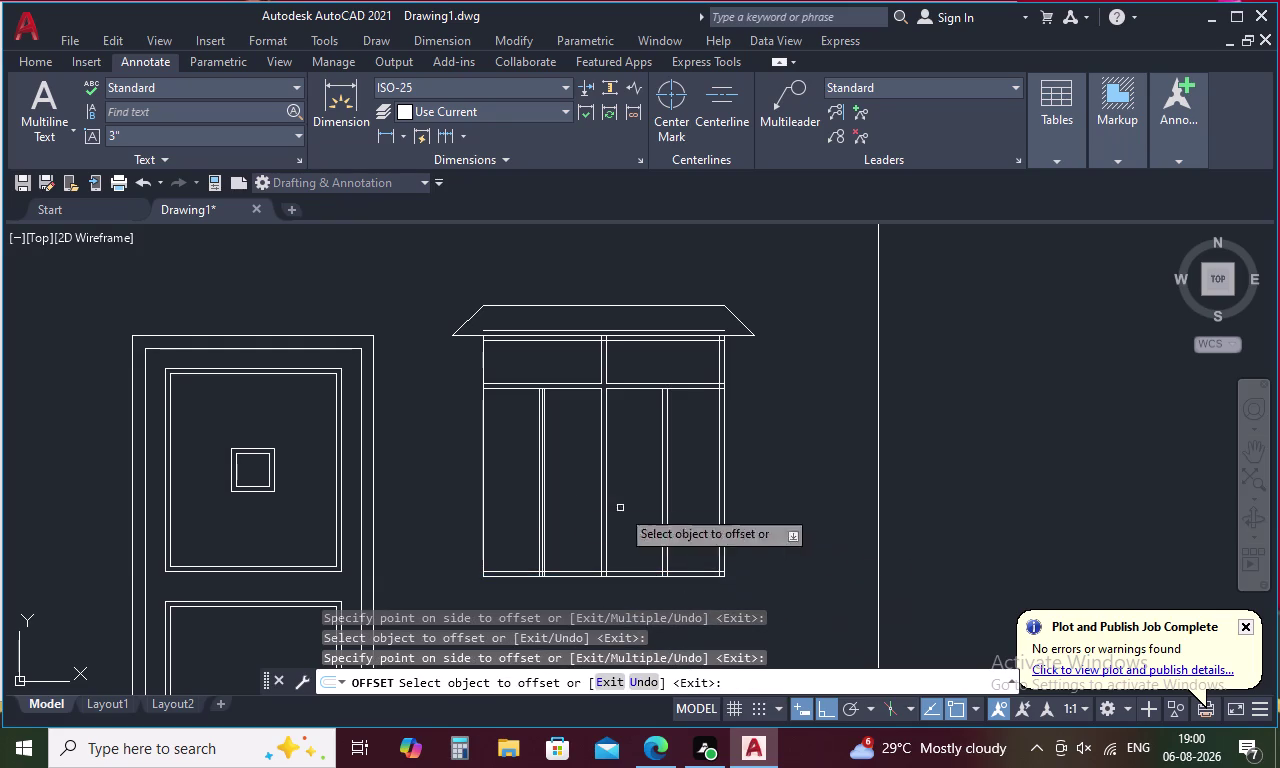
click(484, 473)
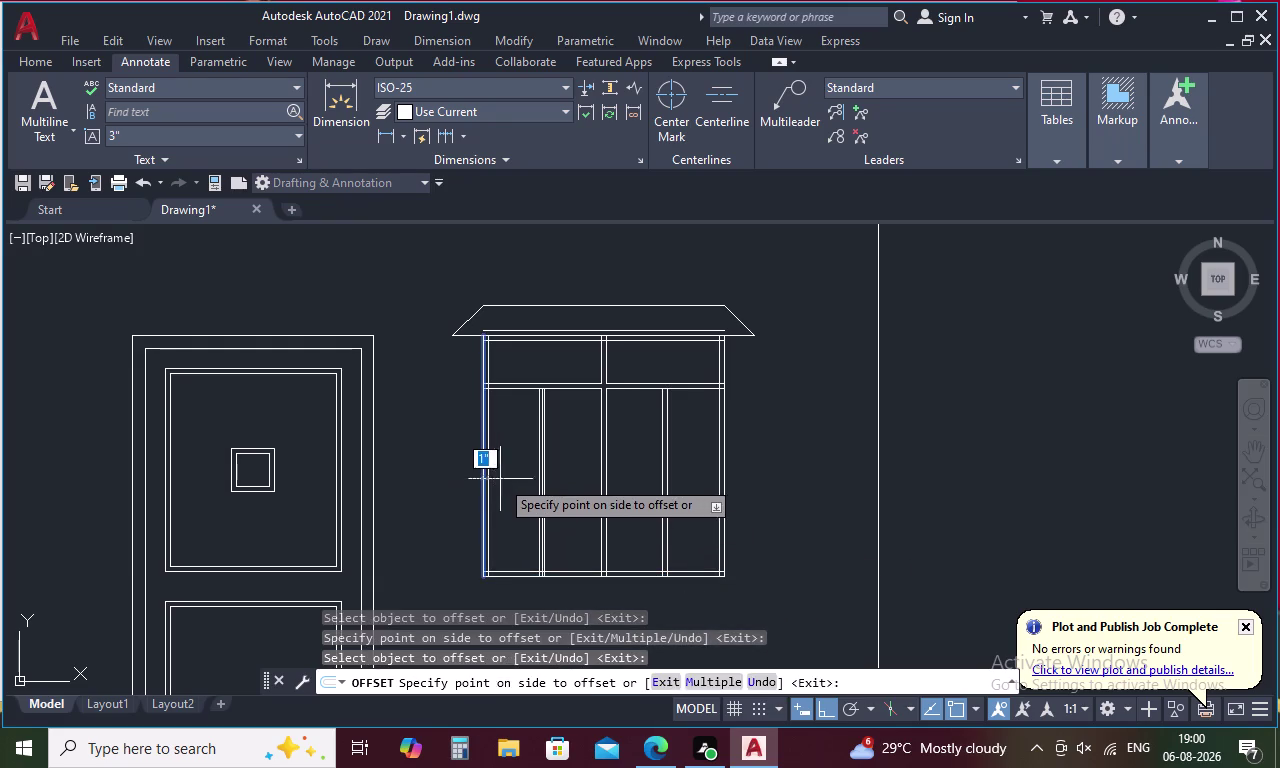
click(504, 479)
Offset the other small window's edges and one more line 1 unit inward.
scroll(down, 3)
middle_drag(474, 483, 635, 485)
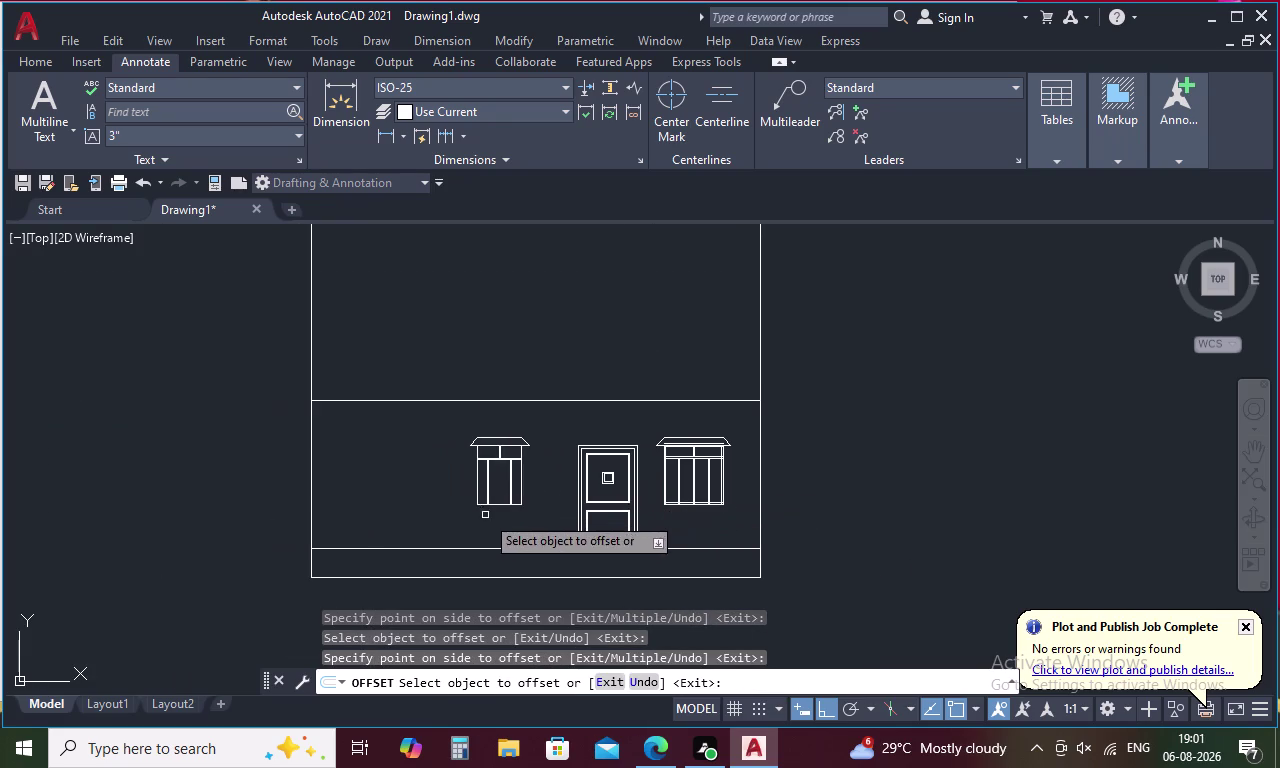
scroll(up, 3)
click(493, 501)
click(499, 487)
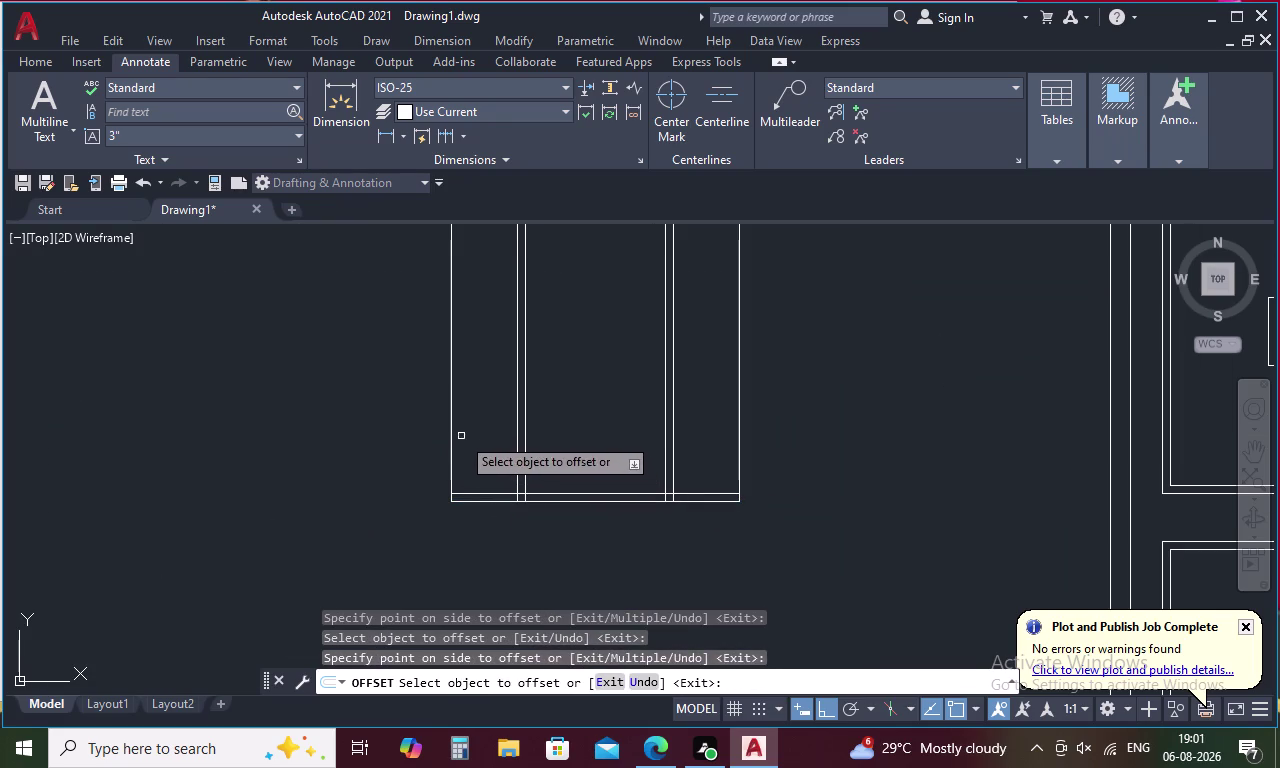
click(453, 426)
click(469, 424)
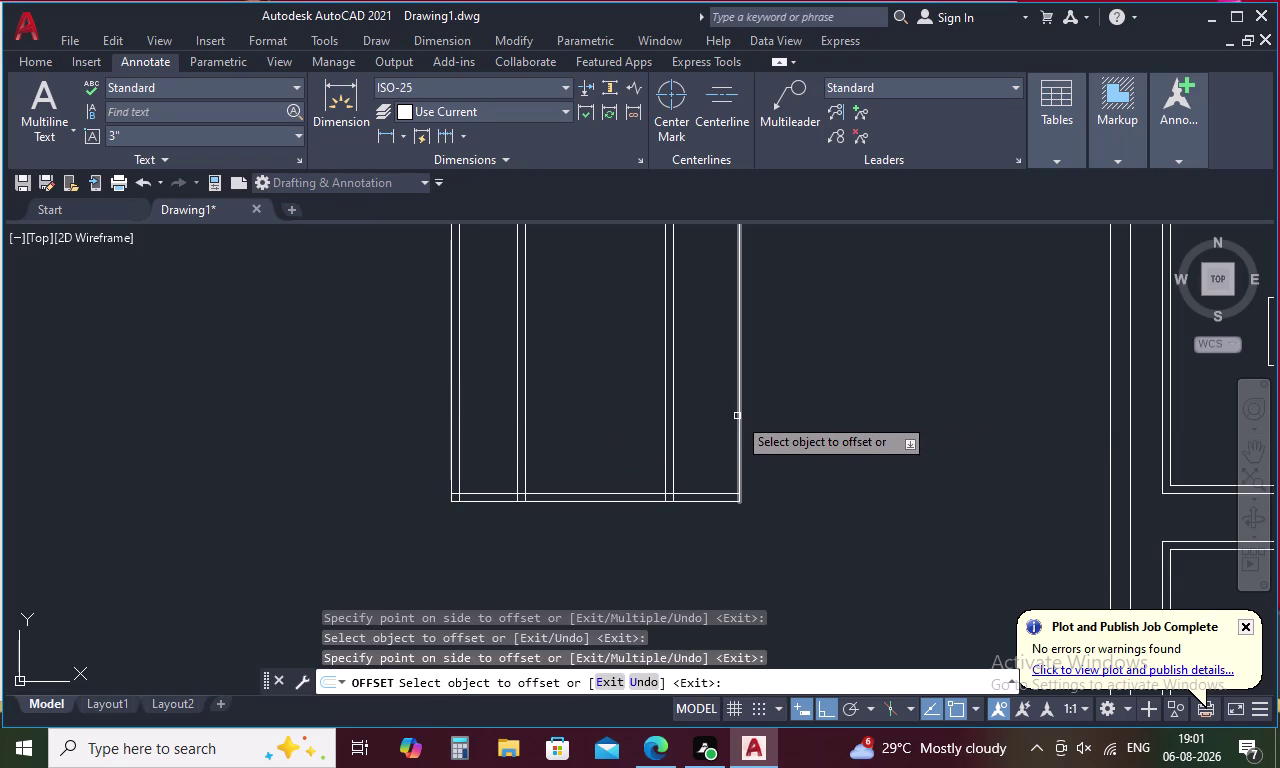
click(740, 414)
click(711, 421)
scroll(down, 3)
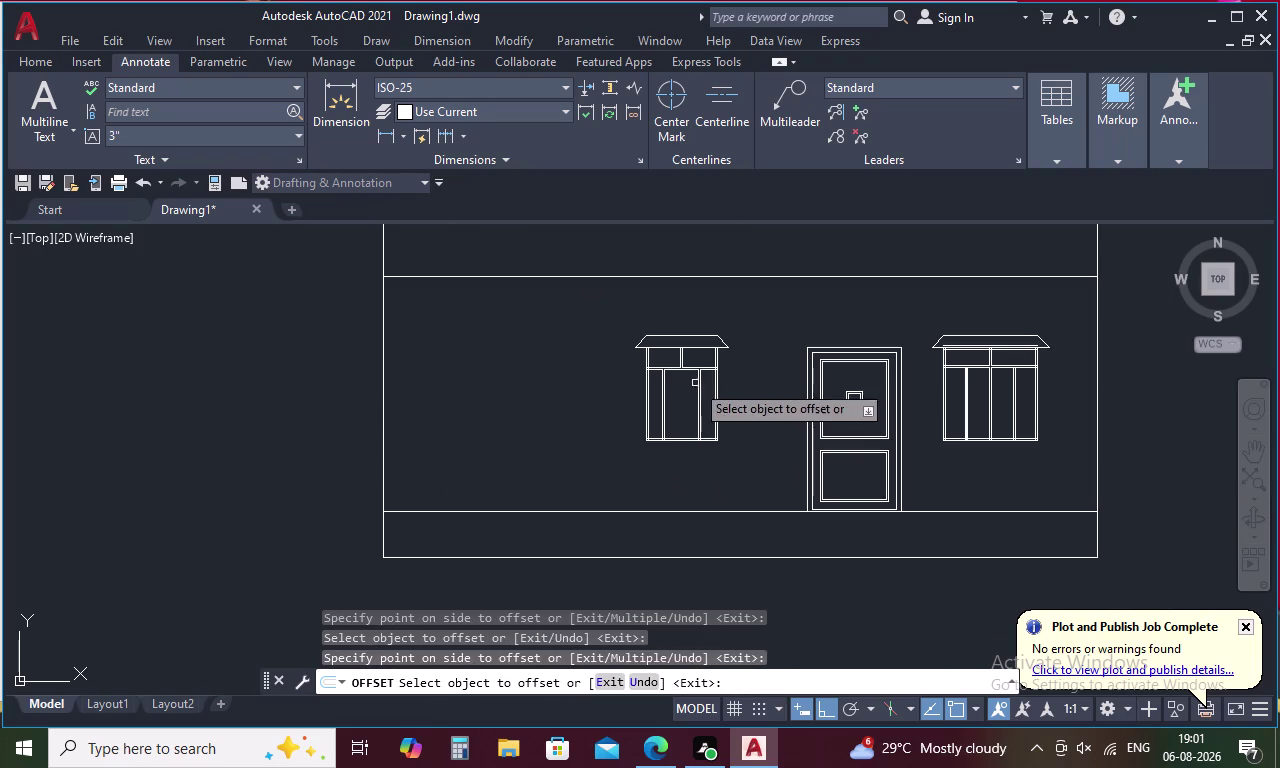
scroll(up, 3)
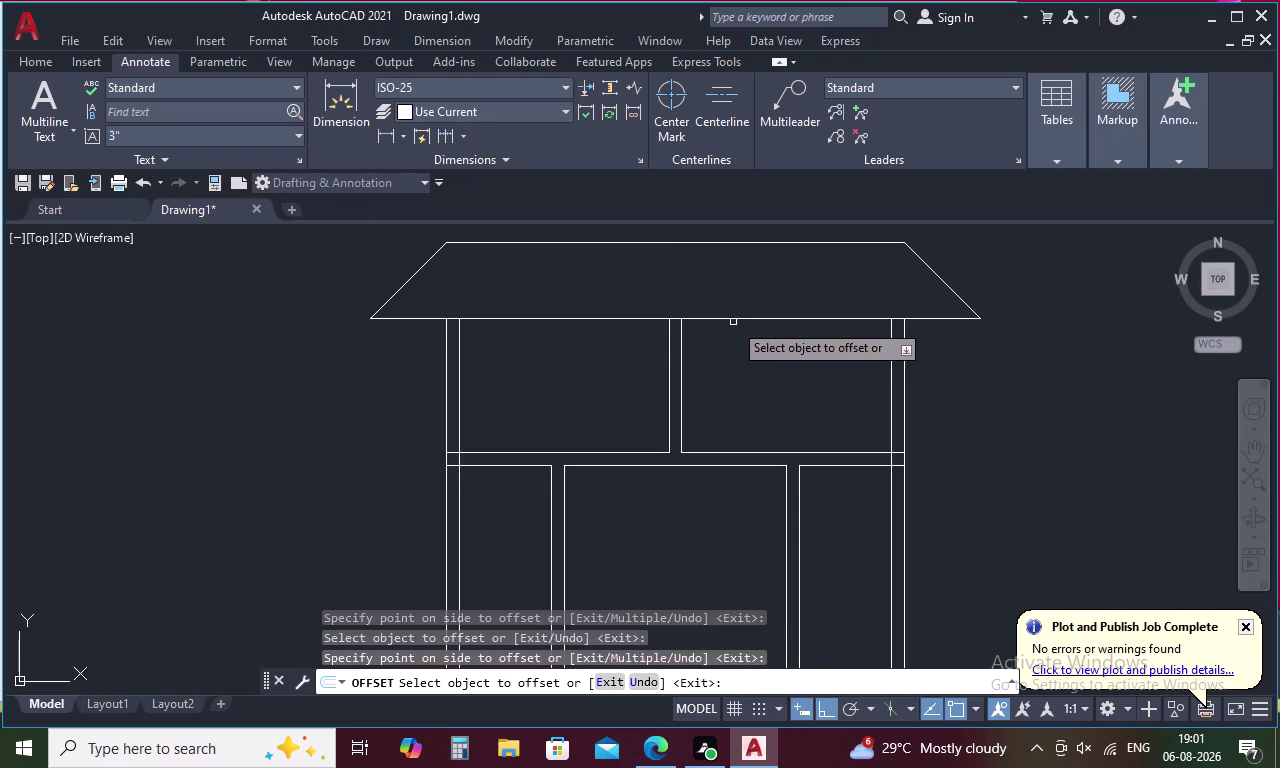
click(736, 319)
click(736, 330)
key(Escape)
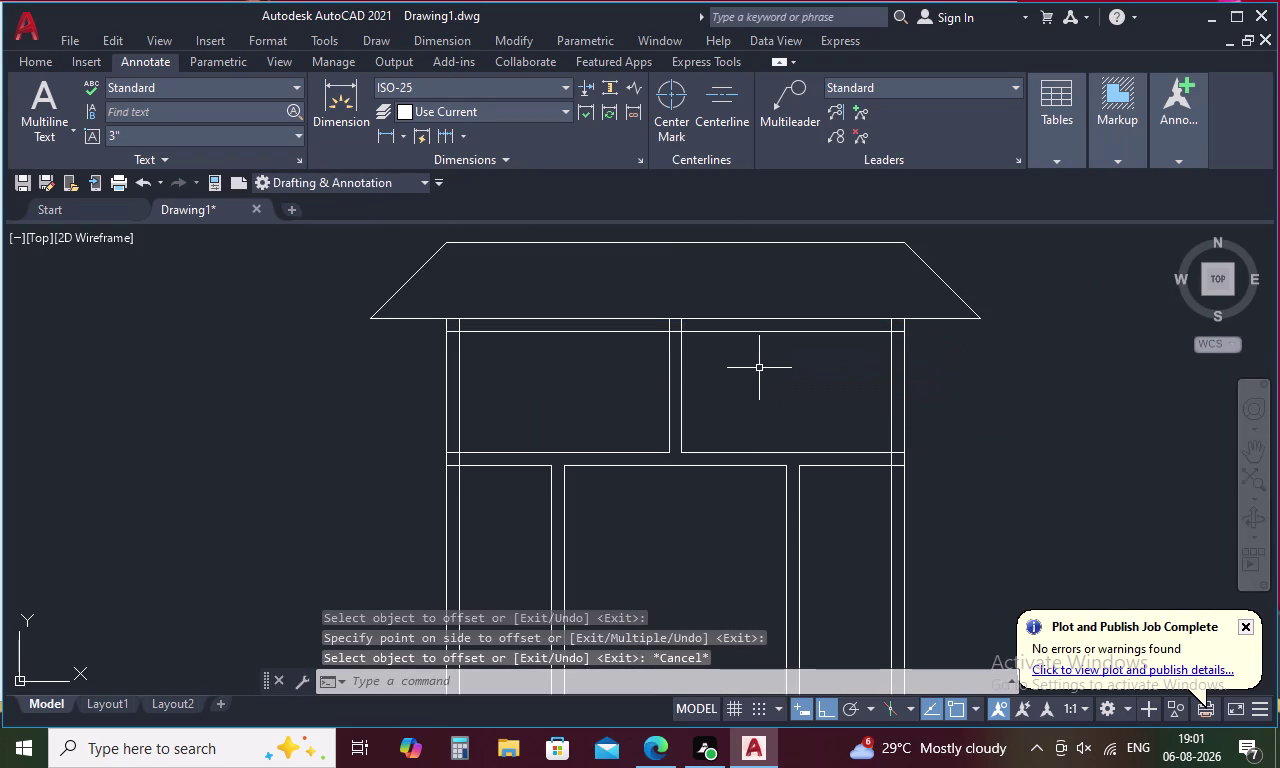
With TRIM, cut away the crossing line ends at the upper-left window corner.
key(t)
key(r)
key(space)
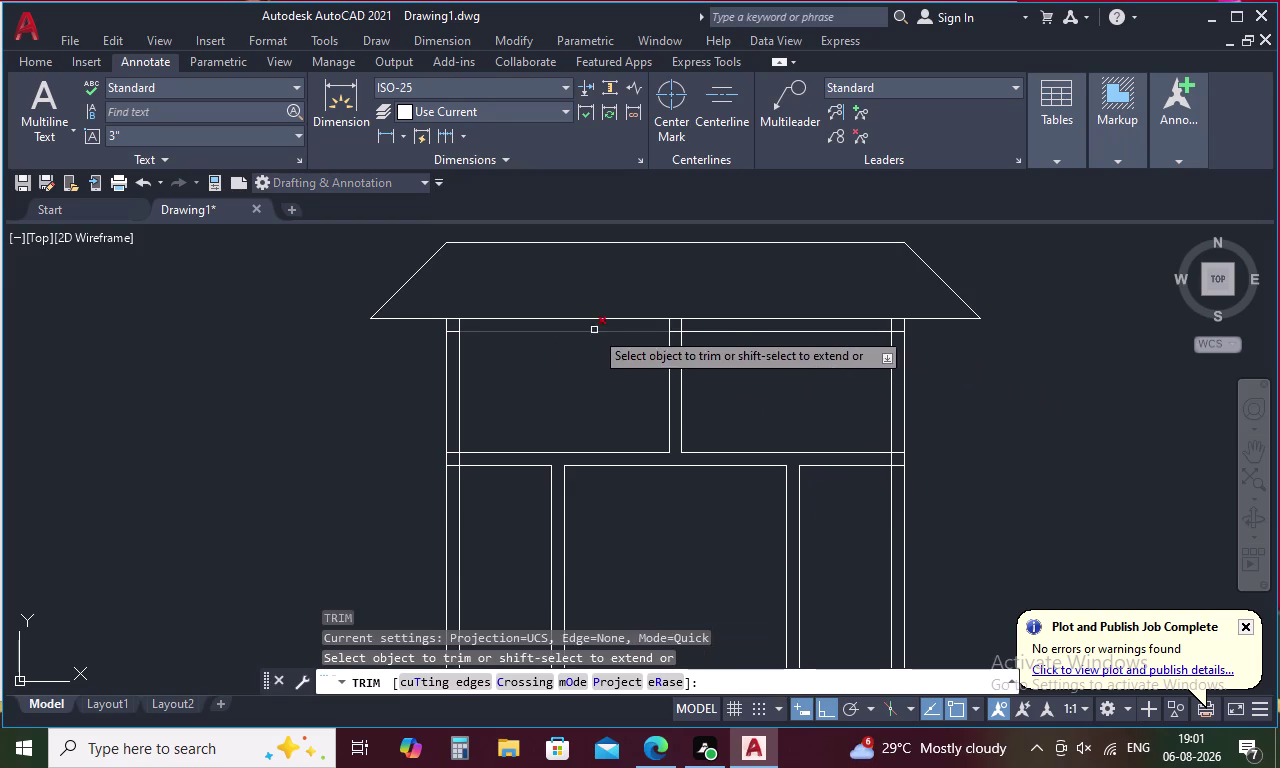
scroll(up, 3)
drag(461, 323, 436, 346)
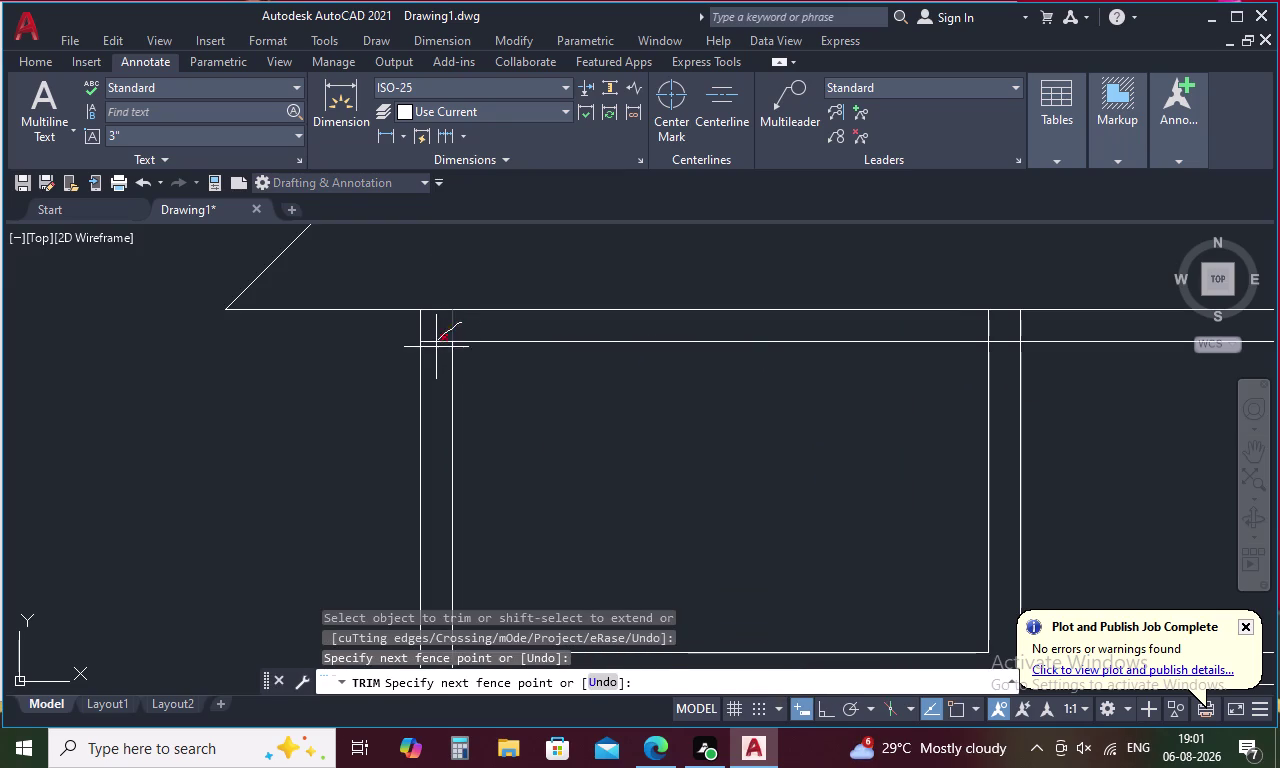
drag(436, 346, 435, 349)
drag(963, 328, 995, 328)
drag(995, 328, 1000, 358)
drag(1046, 320, 1011, 342)
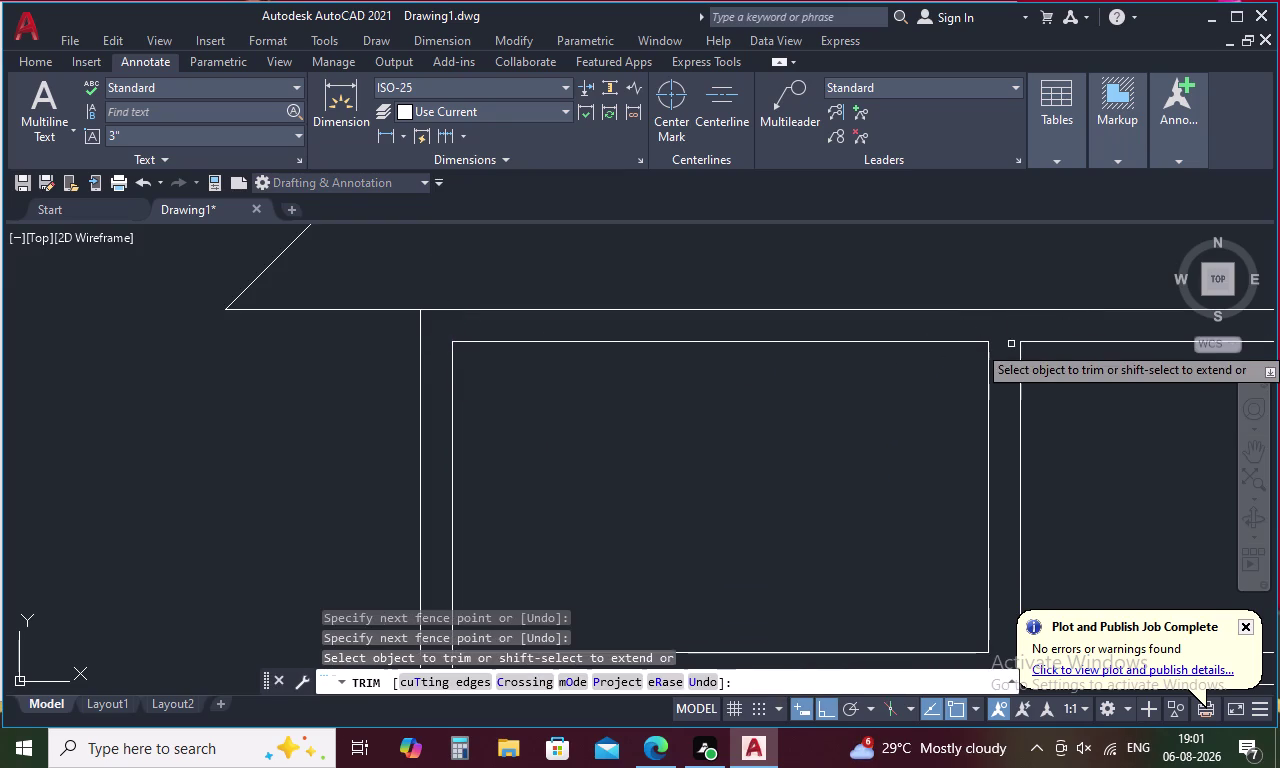
scroll(down, 3)
middle_drag(1062, 360, 695, 333)
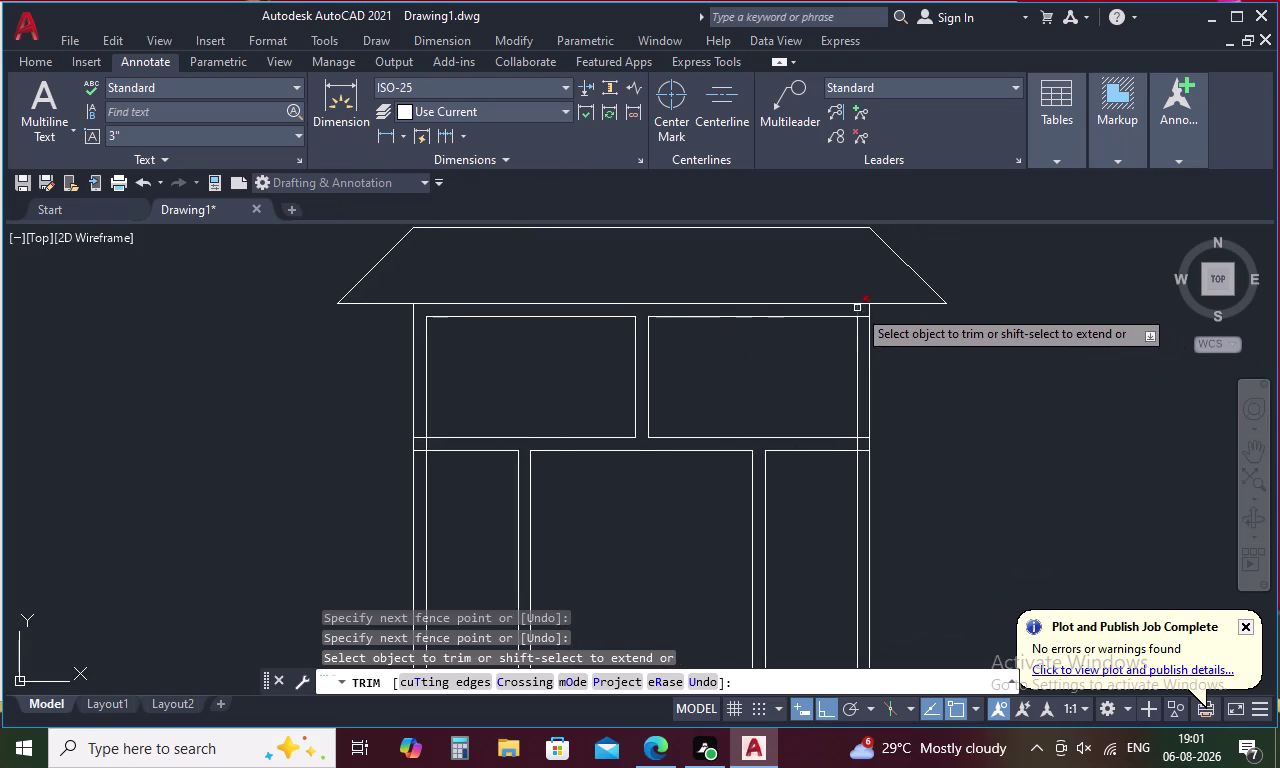
Trim the top-right corner ends and the overlap where the band meets the door frame.
scroll(up, 3)
drag(847, 307, 876, 372)
scroll(down, 3)
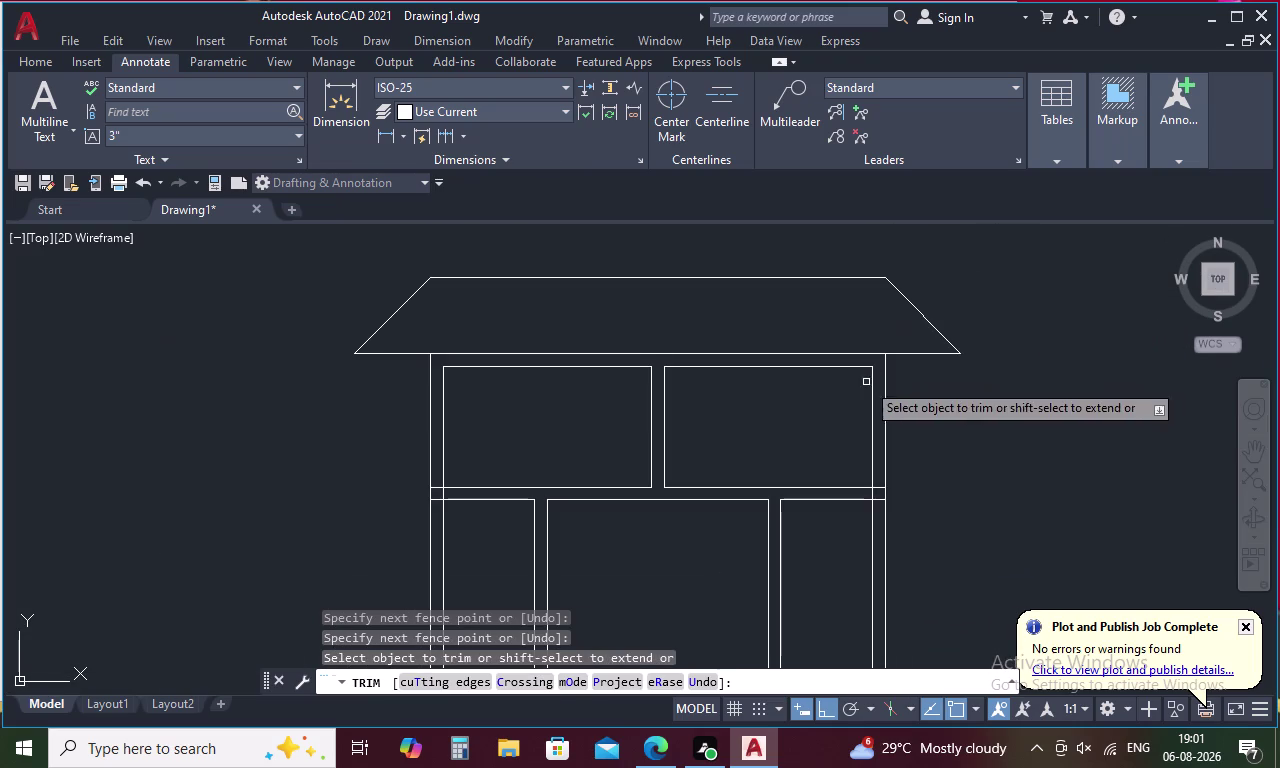
middle_drag(813, 458, 828, 258)
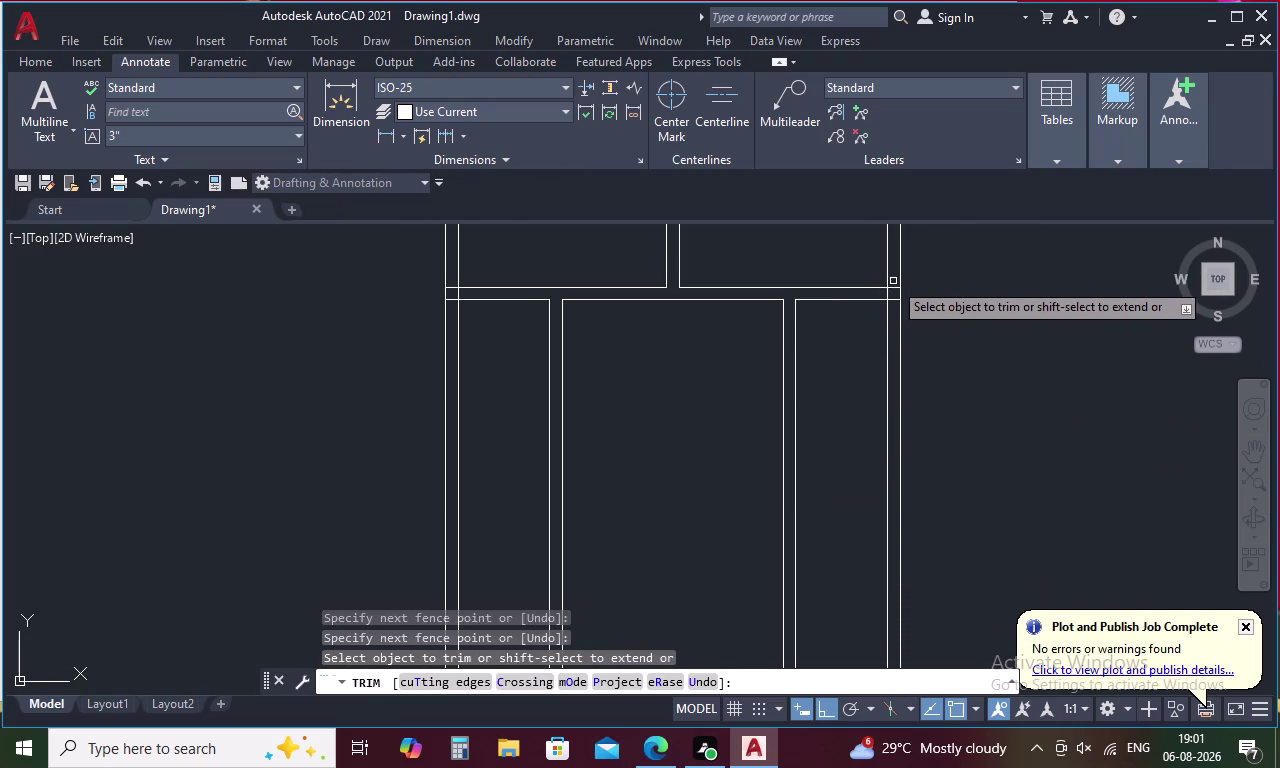
scroll(up, 3)
drag(900, 288, 893, 342)
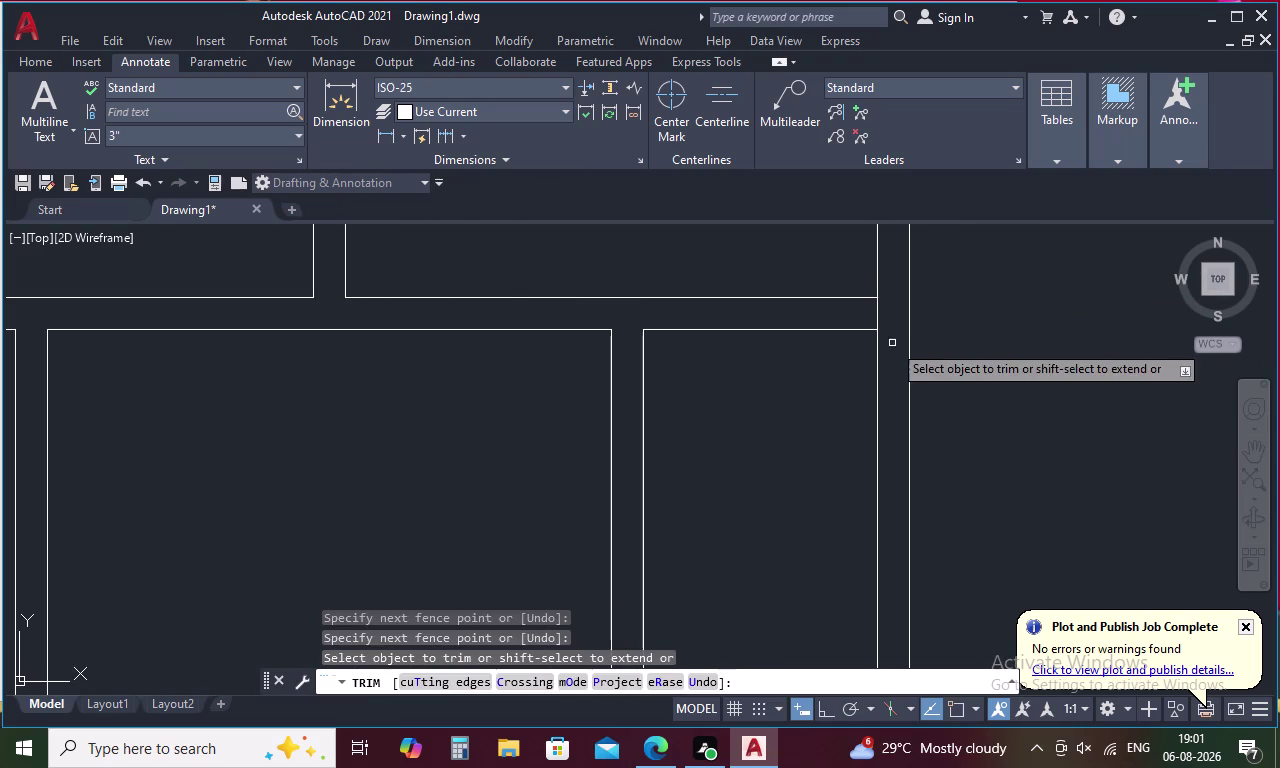
drag(891, 316, 867, 312)
Trim the overlaps at the window-door junction, the bottom-left corner and the base line.
scroll(down, 3)
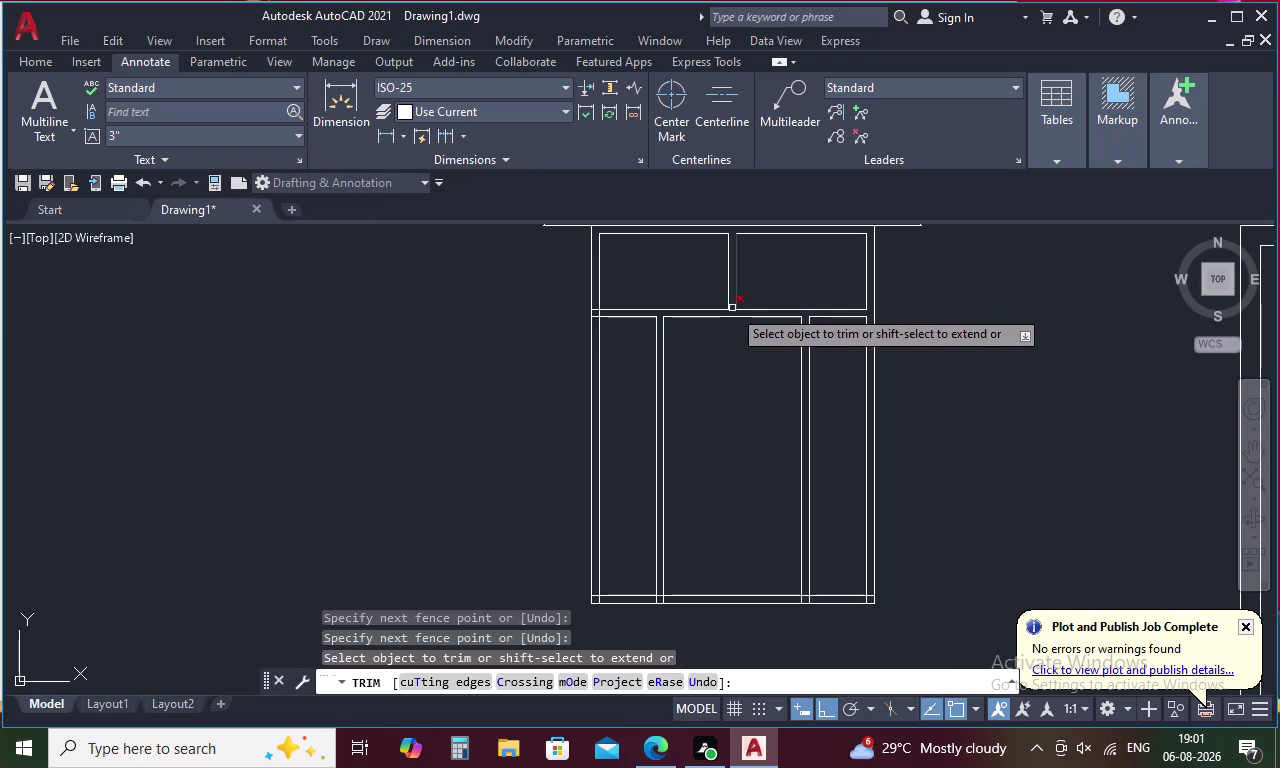
scroll(up, 3)
drag(625, 283, 628, 286)
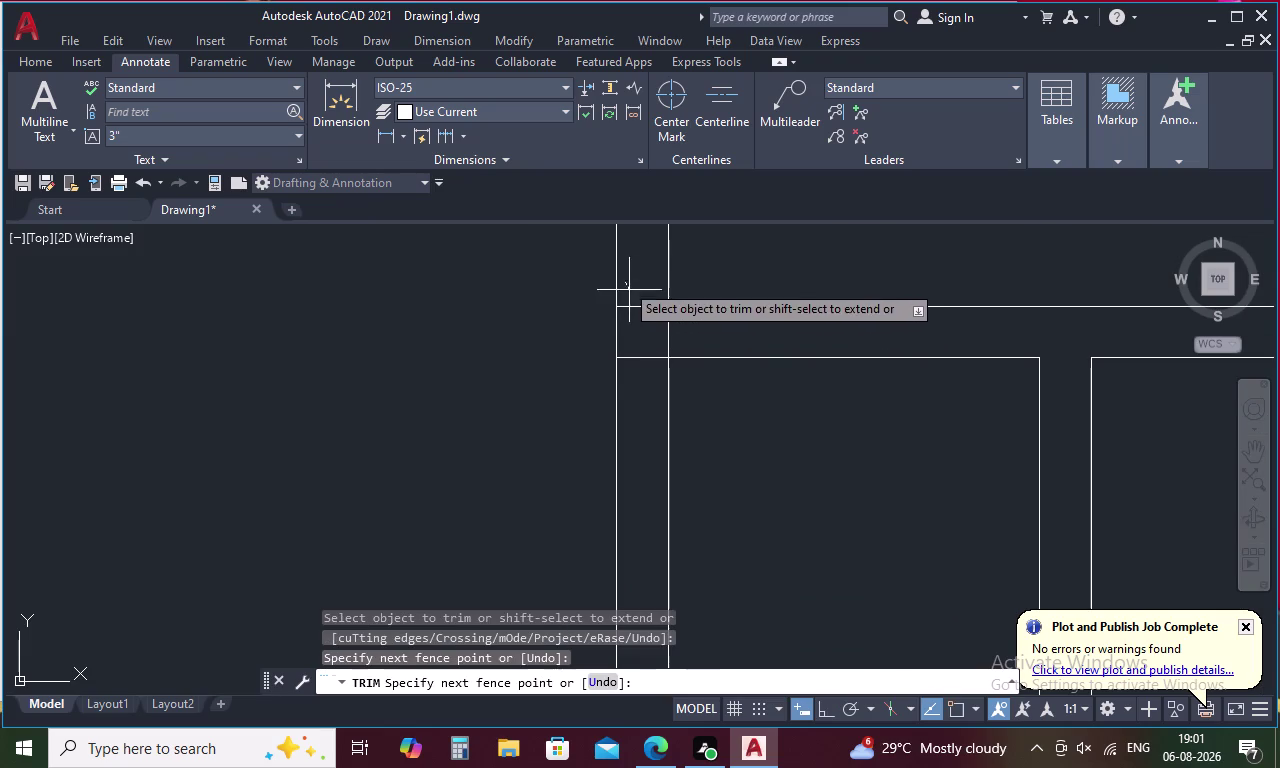
drag(628, 286, 630, 385)
drag(689, 322, 666, 337)
scroll(down, 3)
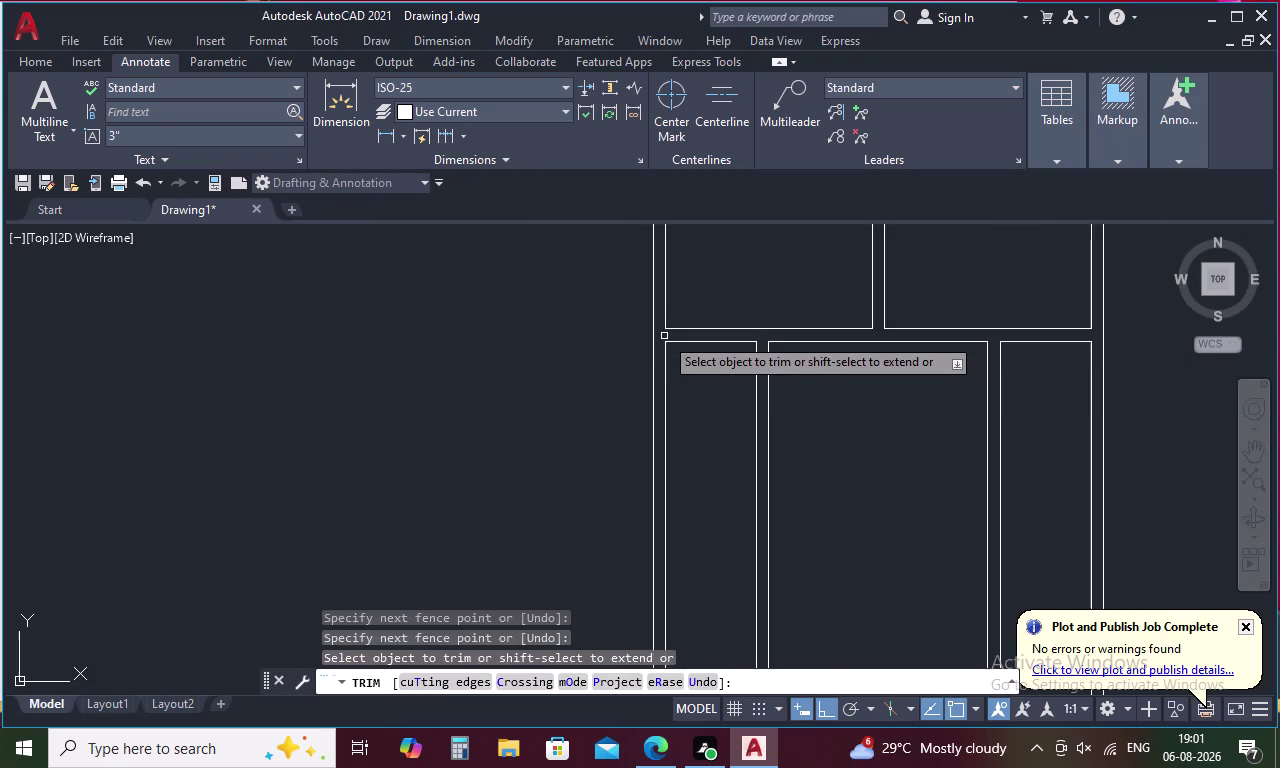
middle_drag(673, 385, 707, 263)
middle_drag(716, 410, 733, 280)
middle_drag(726, 478, 730, 390)
scroll(up, 3)
drag(632, 327, 657, 372)
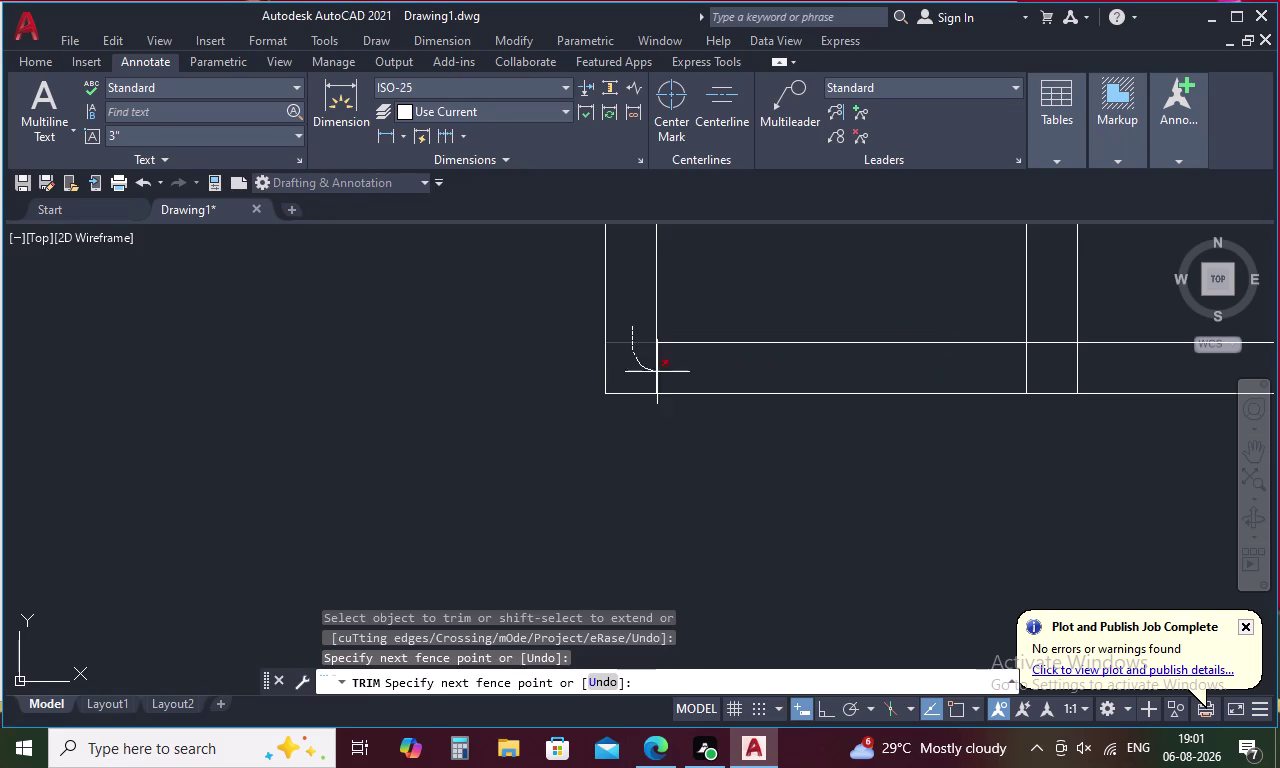
drag(657, 372, 684, 373)
middle_drag(784, 370, 433, 376)
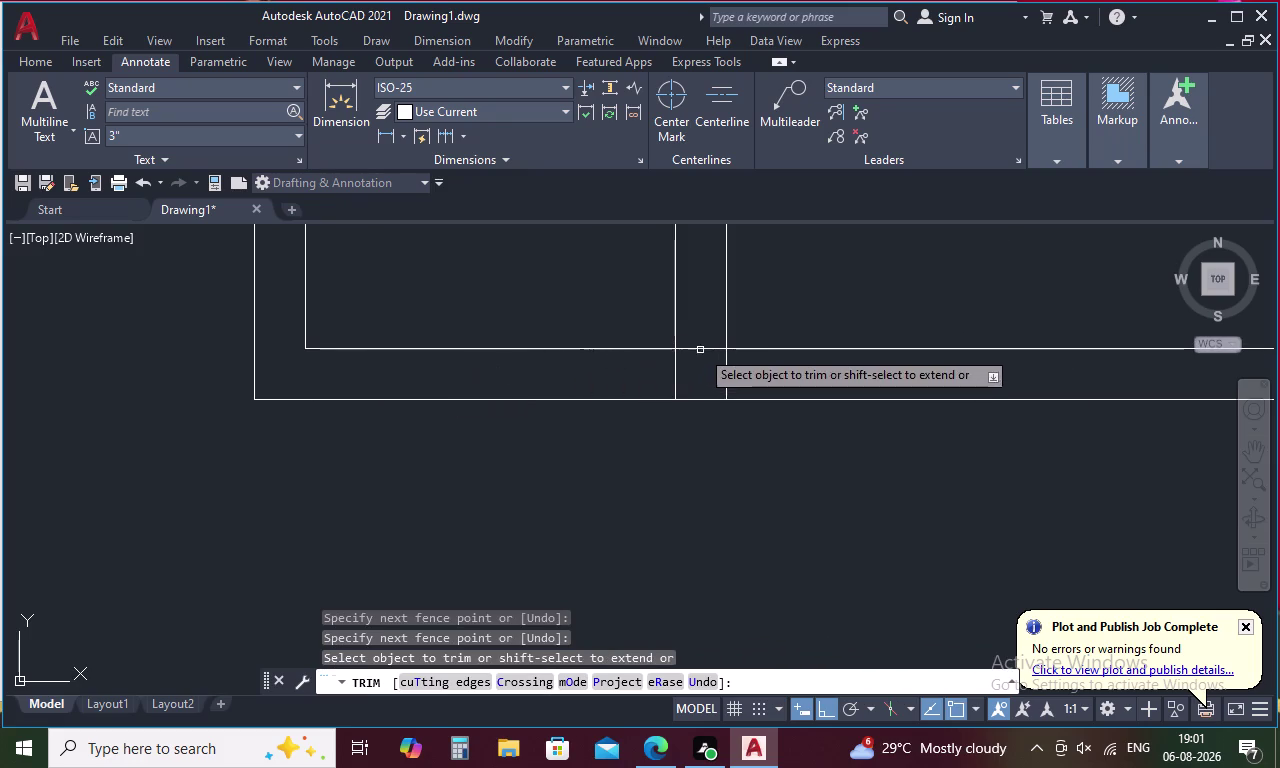
drag(701, 340, 658, 380)
drag(704, 345, 751, 372)
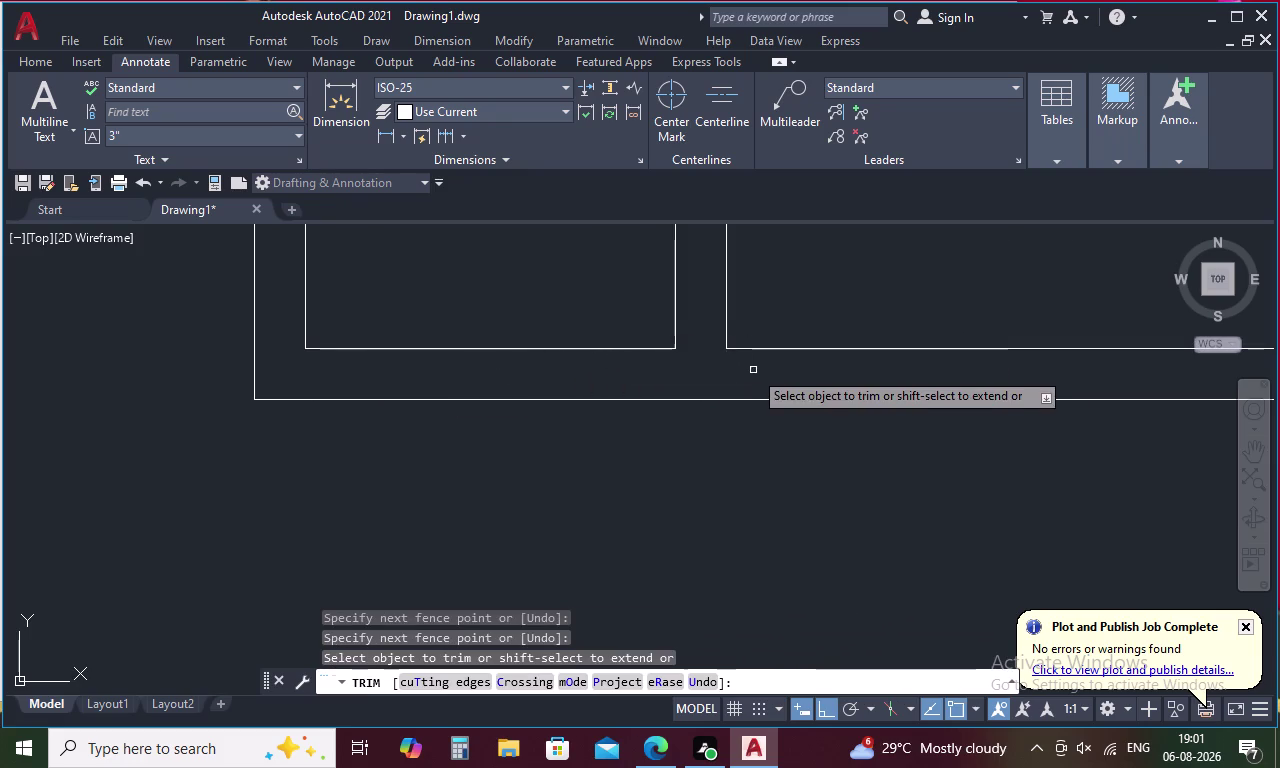
Trim the remaining overshoots at the bottom-right corner, leaving clean frame corners.
scroll(down, 3)
middle_drag(891, 354, 670, 364)
scroll(up, 3)
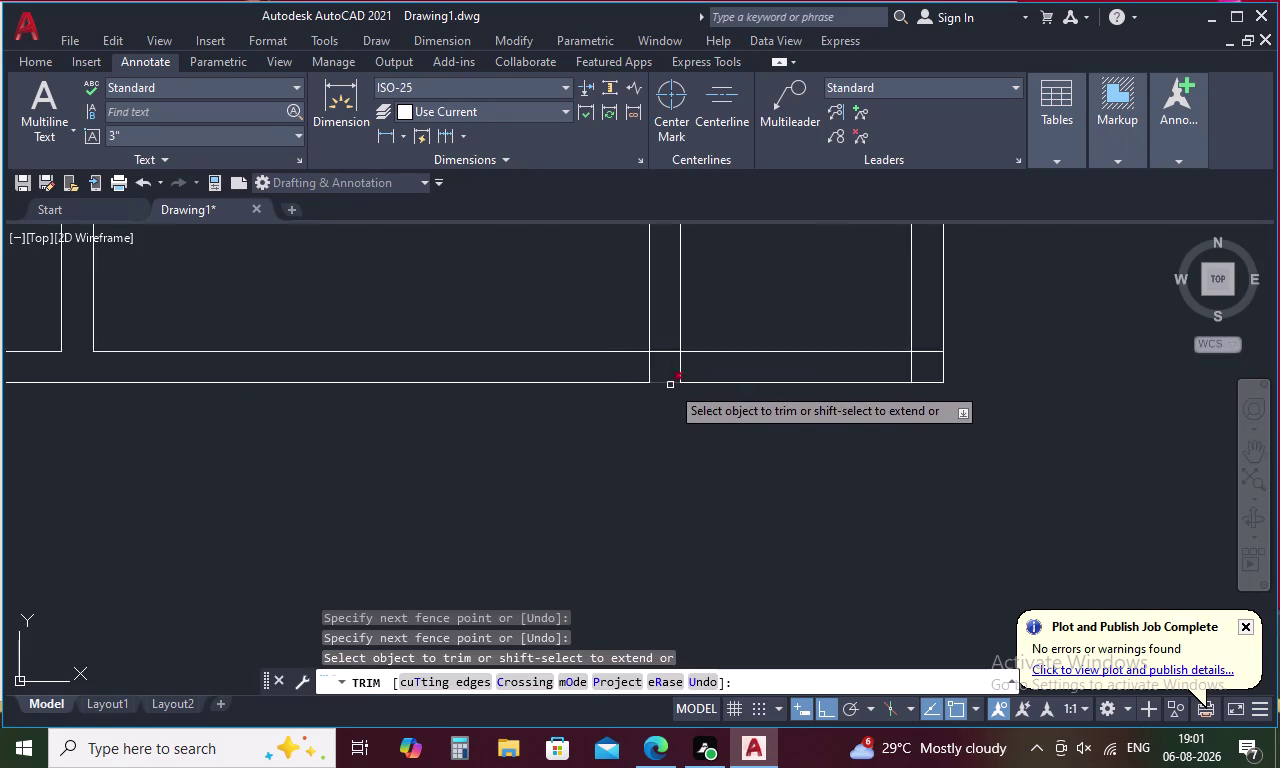
scroll(up, 3)
drag(665, 322, 714, 360)
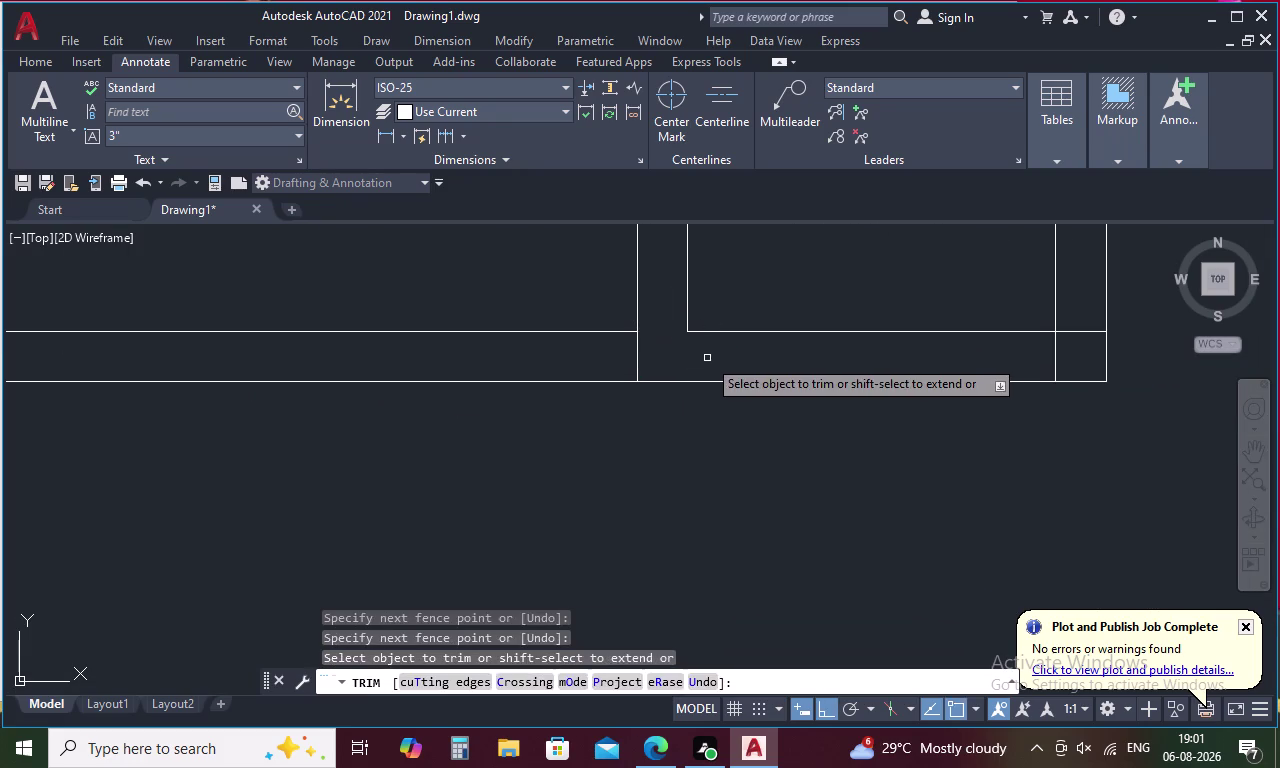
drag(694, 357, 605, 355)
drag(1095, 323, 1030, 367)
scroll(down, 3)
middle_drag(995, 374, 834, 588)
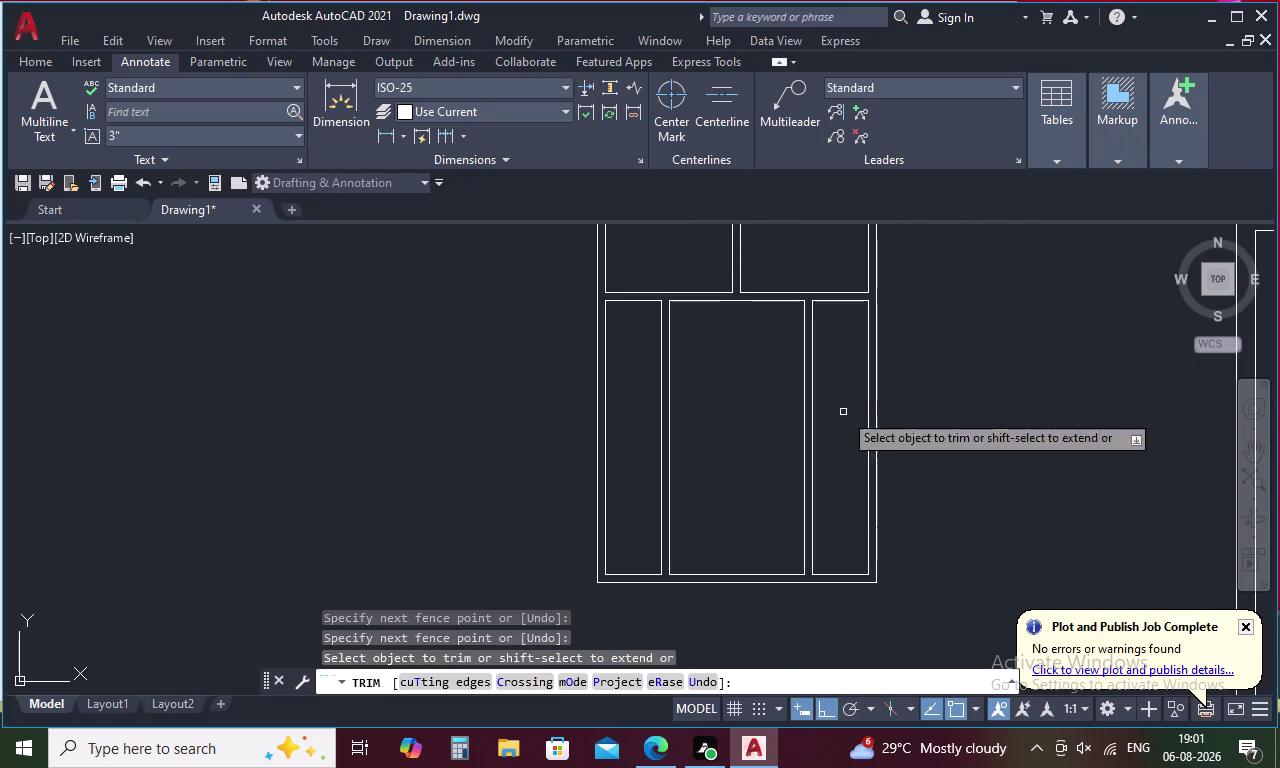
middle_drag(833, 352, 816, 461)
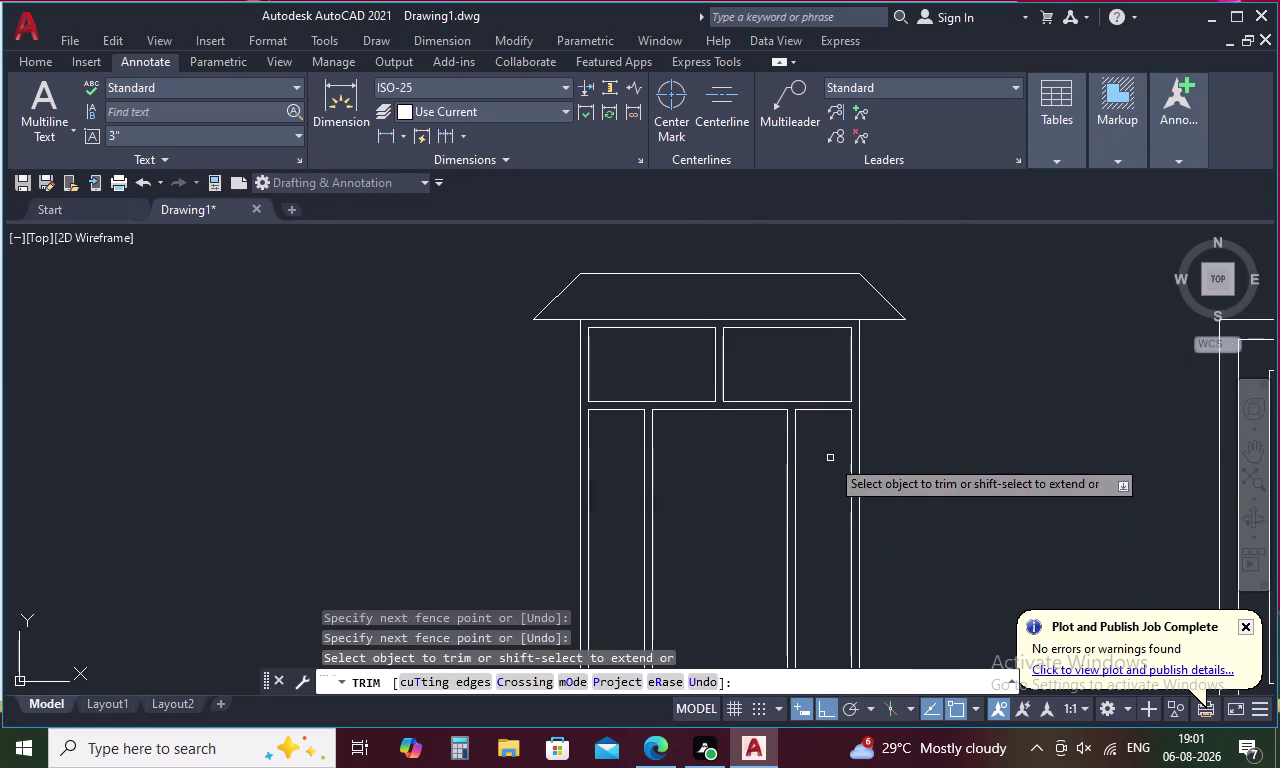
key(Escape)
middle_drag(965, 387, 332, 361)
Restart trimming and cut the overshooting ends along the upper-left corner, left frame and left band.
middle_drag(986, 381, 533, 322)
key(space)
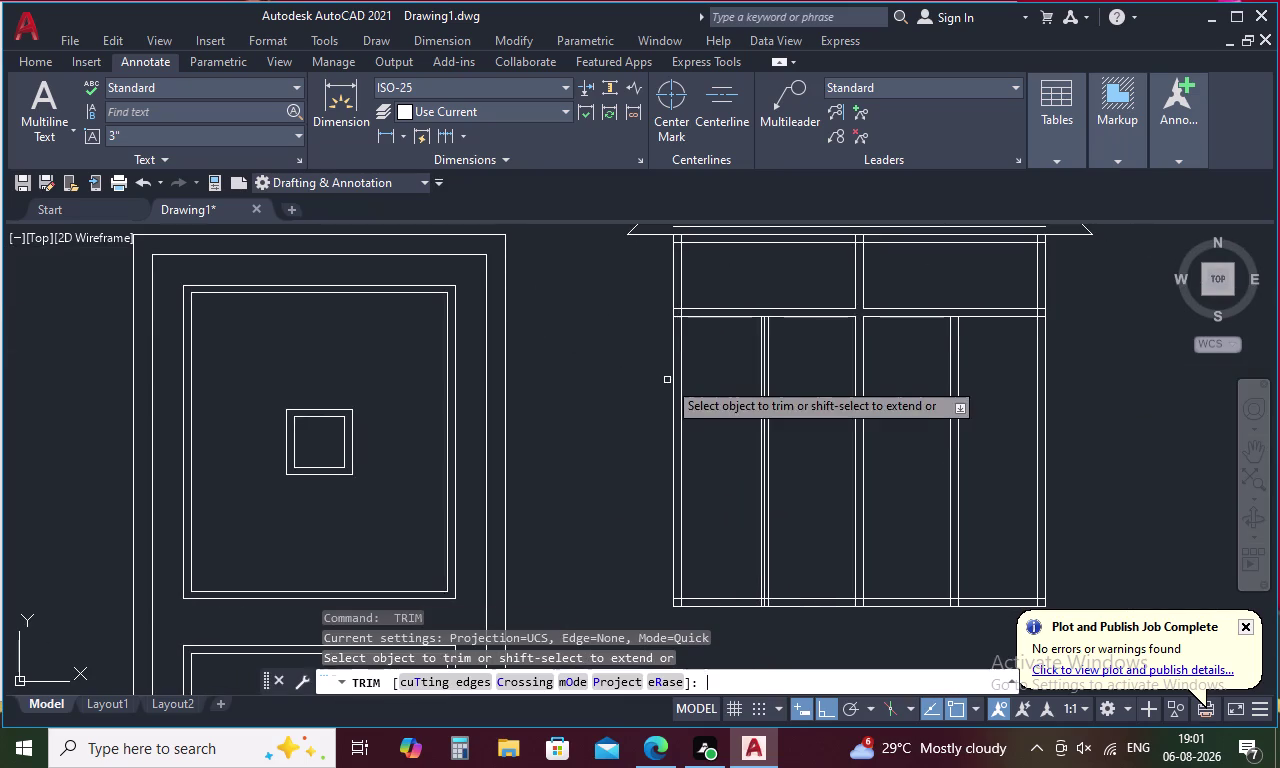
middle_drag(735, 280, 717, 357)
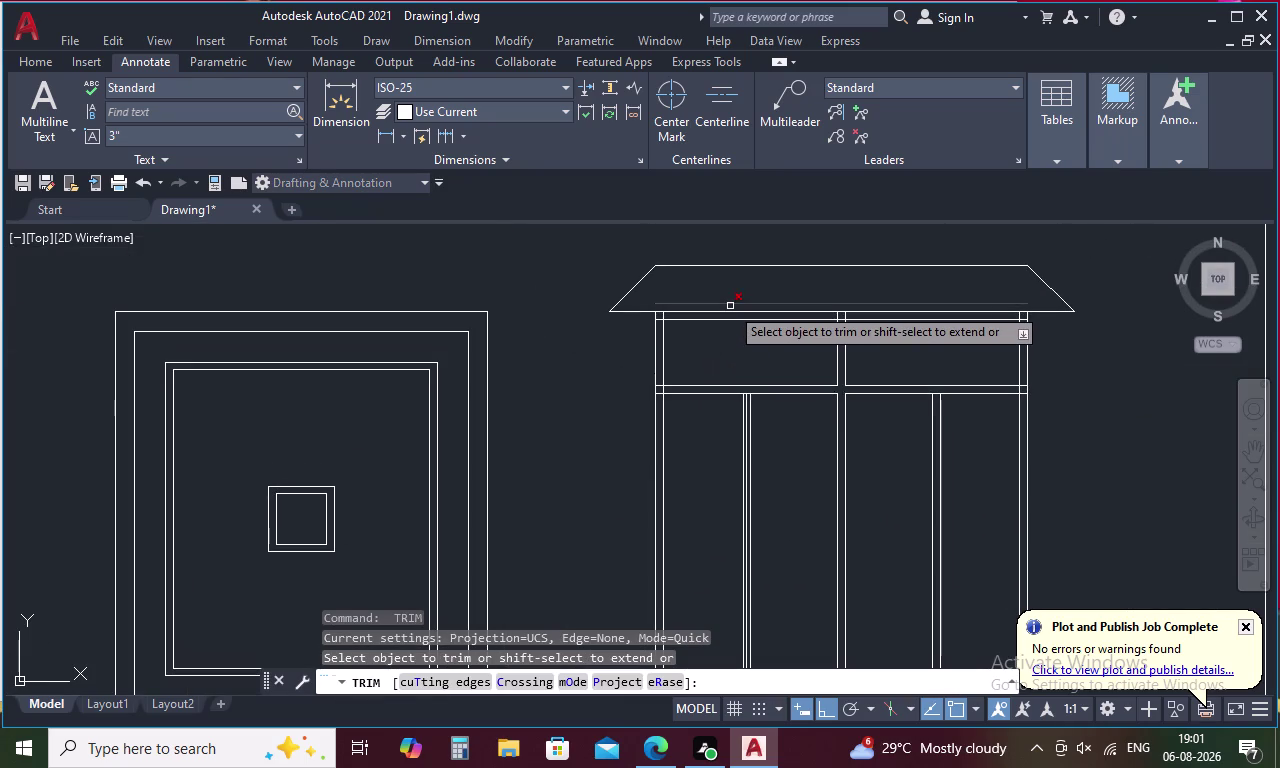
click(731, 304)
scroll(up, 3)
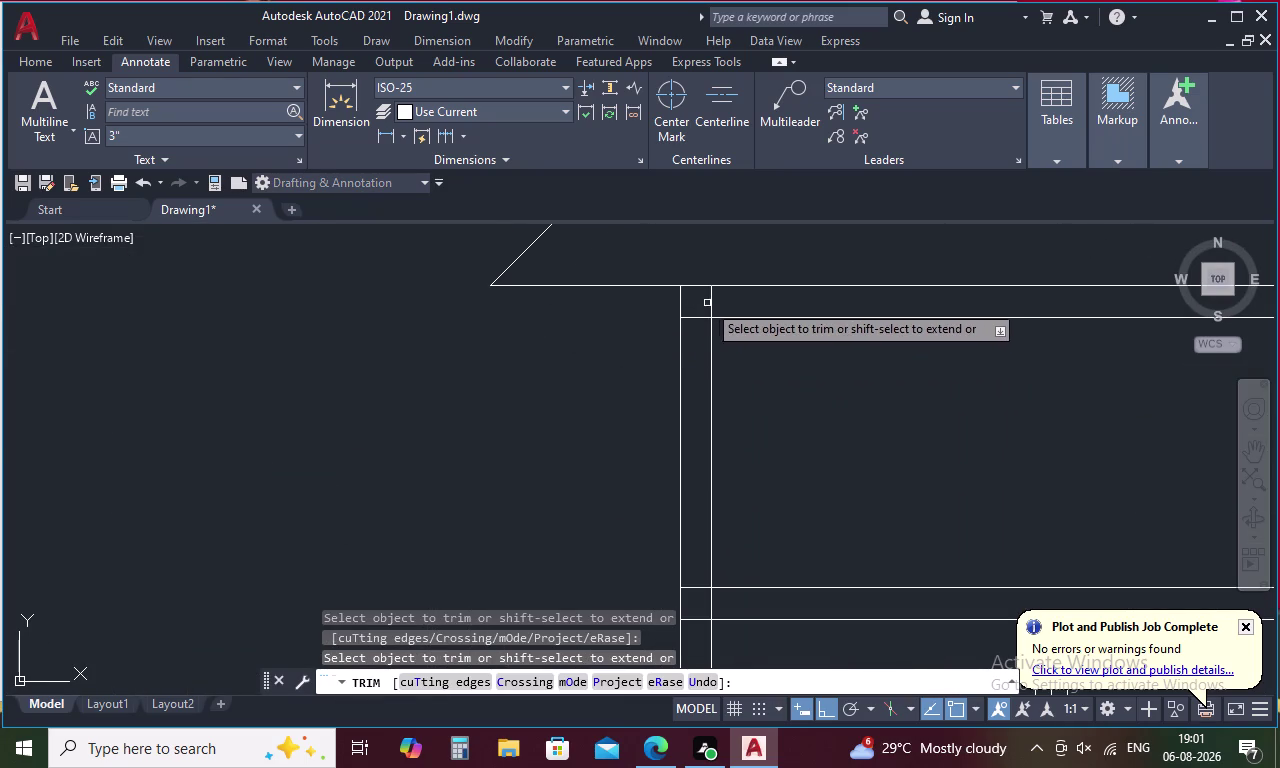
drag(723, 299, 697, 358)
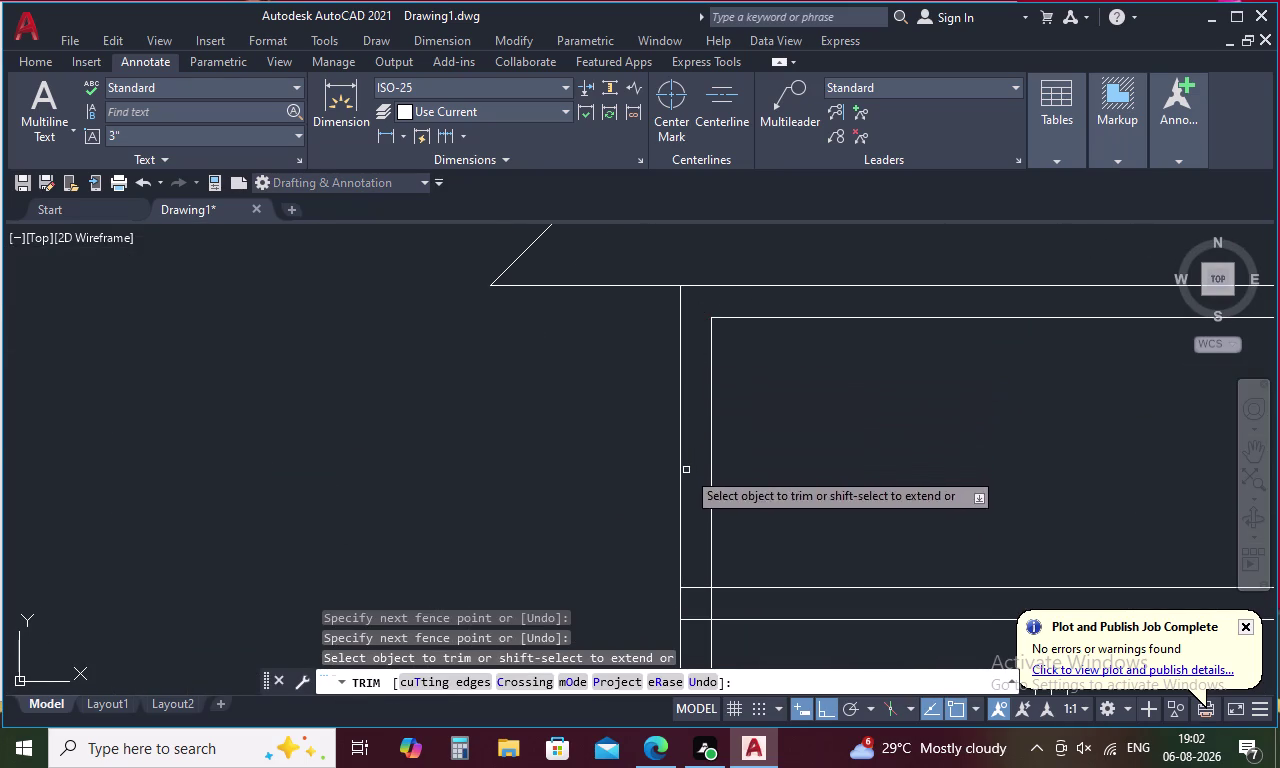
middle_drag(689, 470, 717, 287)
drag(723, 369, 723, 468)
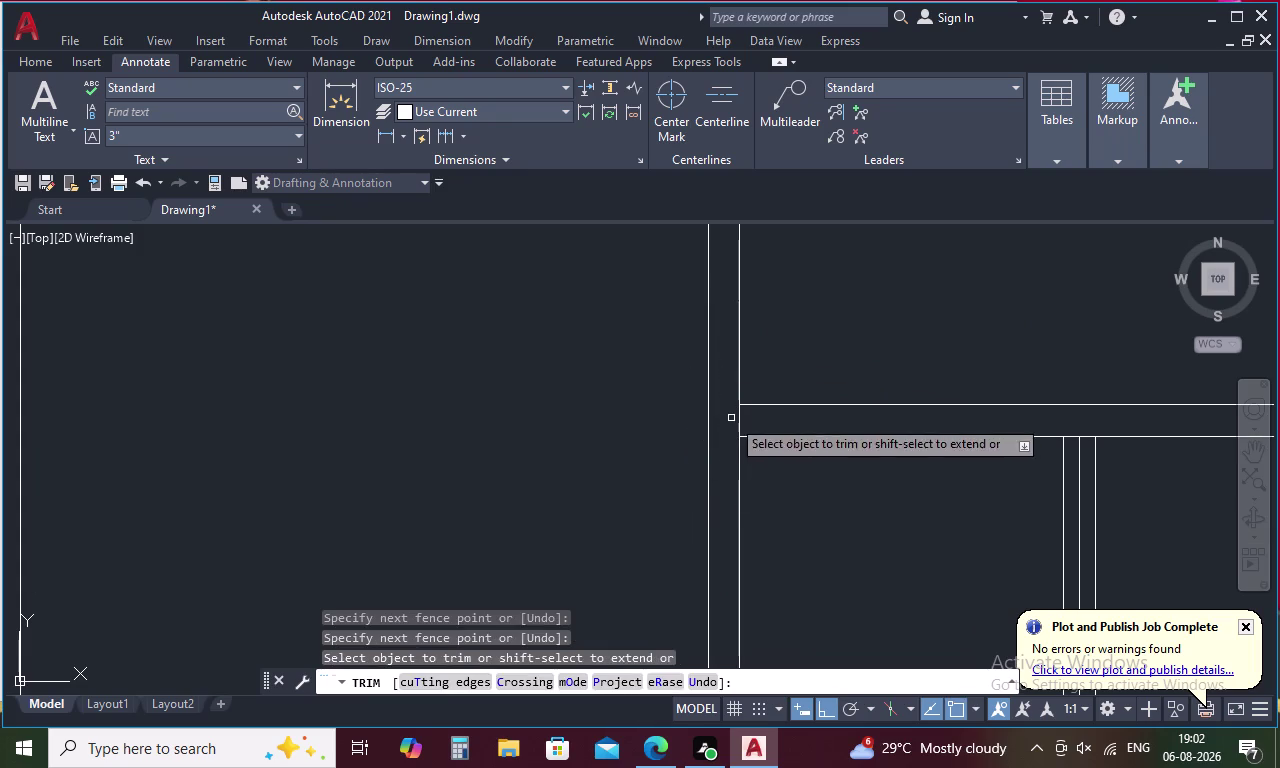
drag(731, 418, 757, 417)
scroll(down, 3)
scroll(up, 3)
drag(959, 356, 926, 391)
drag(927, 369, 910, 368)
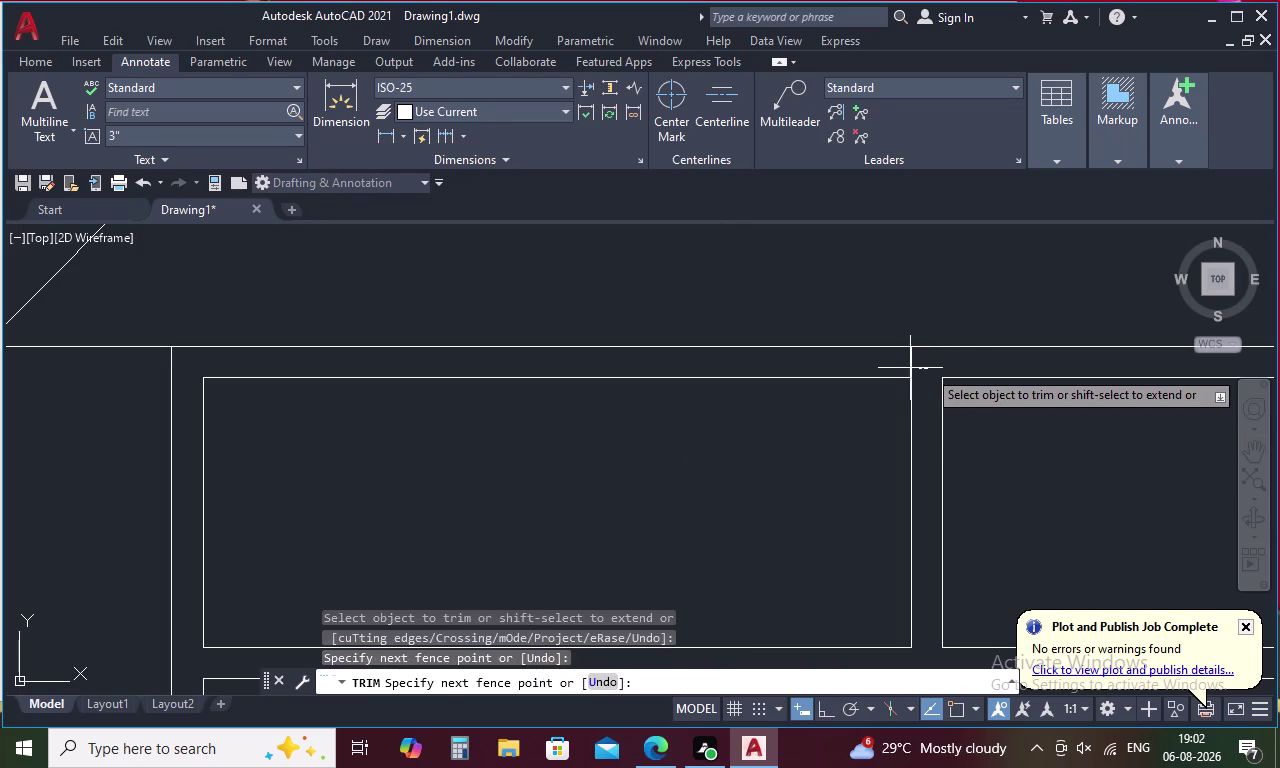
drag(910, 368, 890, 370)
scroll(down, 3)
Trim the leftover ends under the parapet's right side and below the right window corner.
middle_drag(962, 381, 713, 391)
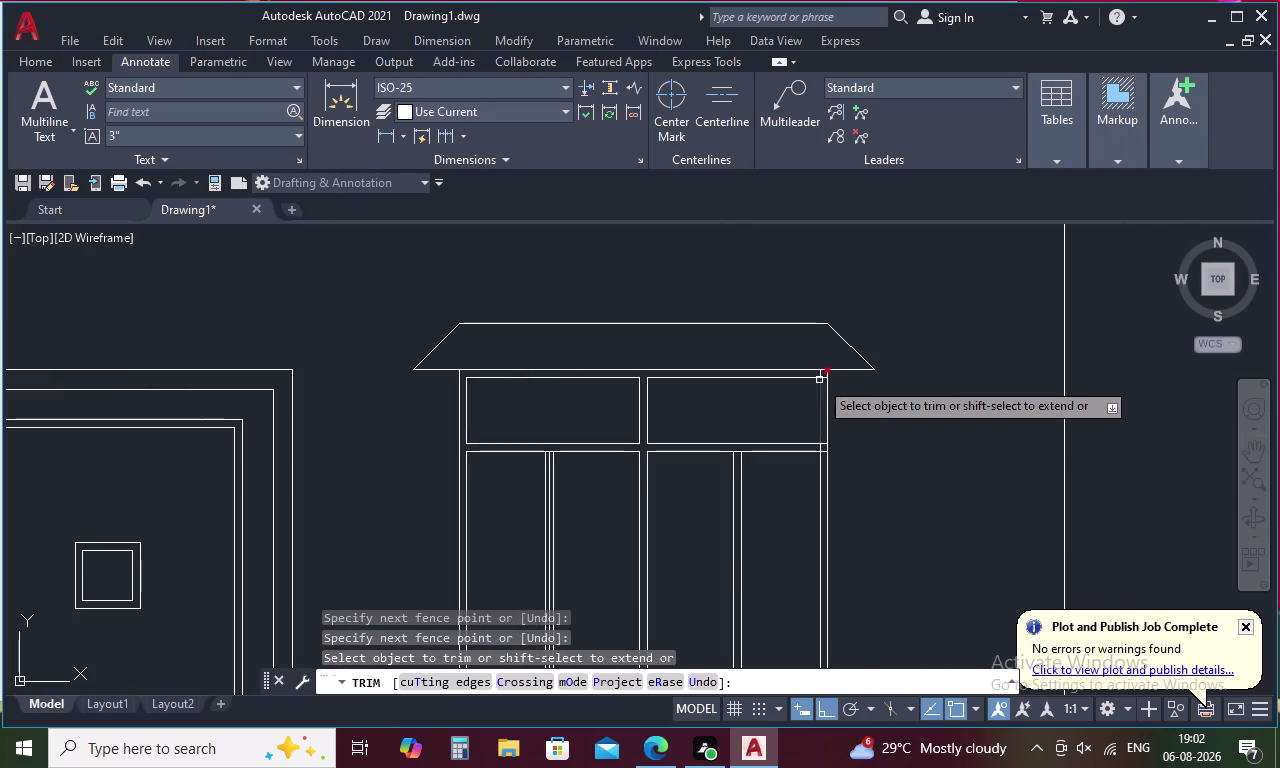
scroll(up, 3)
drag(798, 363, 838, 427)
scroll(down, 3)
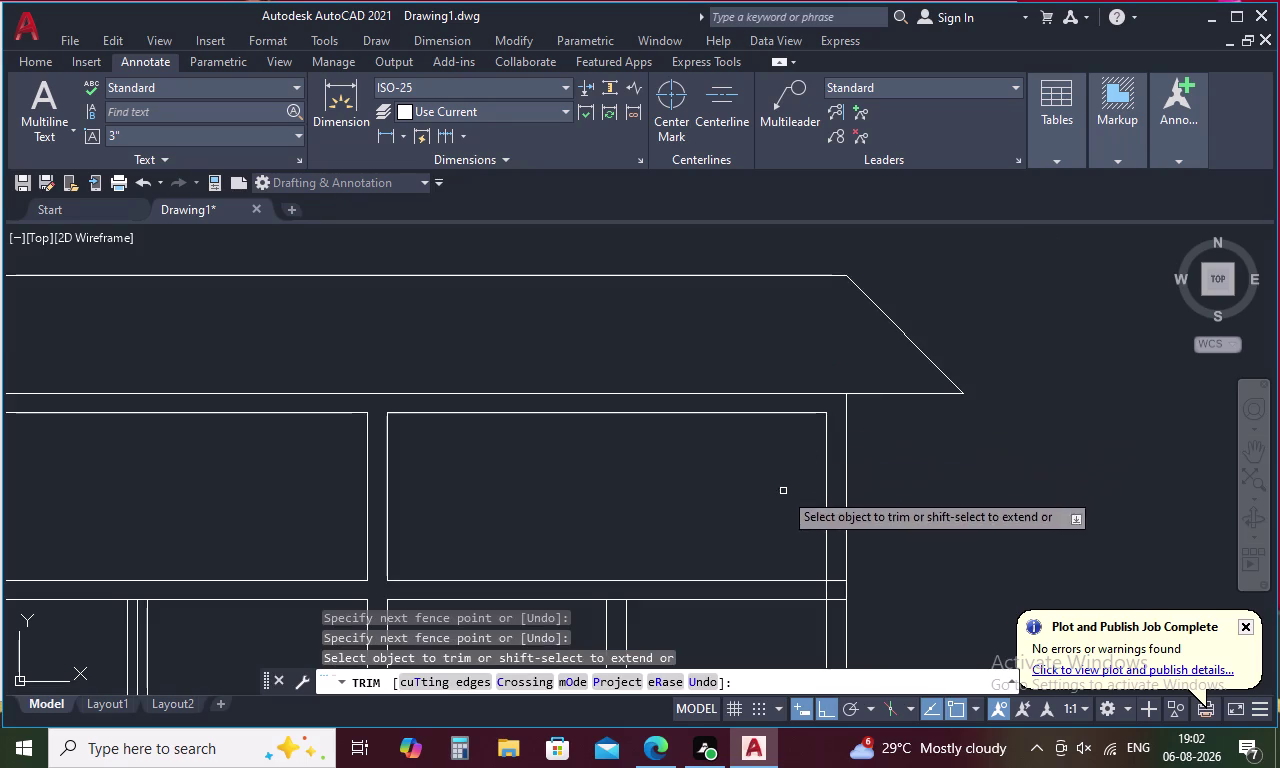
middle_drag(775, 493, 798, 287)
drag(860, 361, 865, 408)
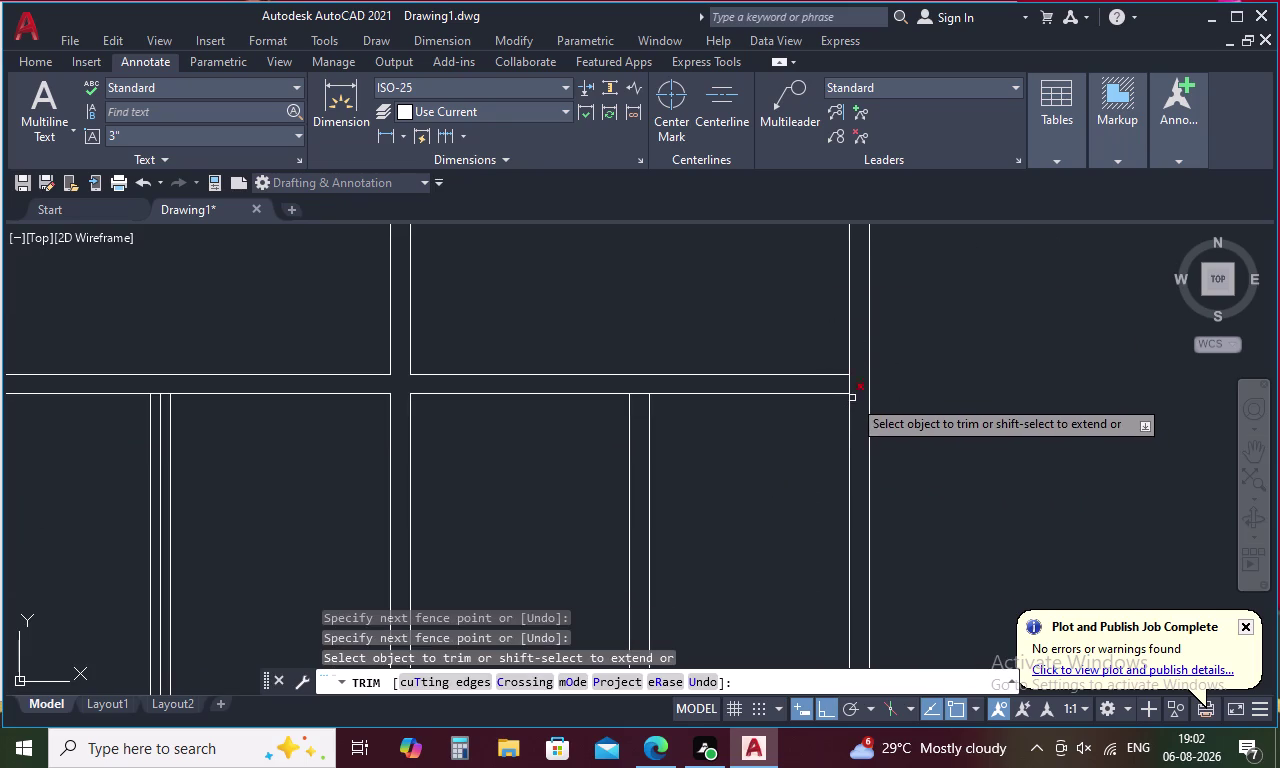
click(852, 387)
click(640, 394)
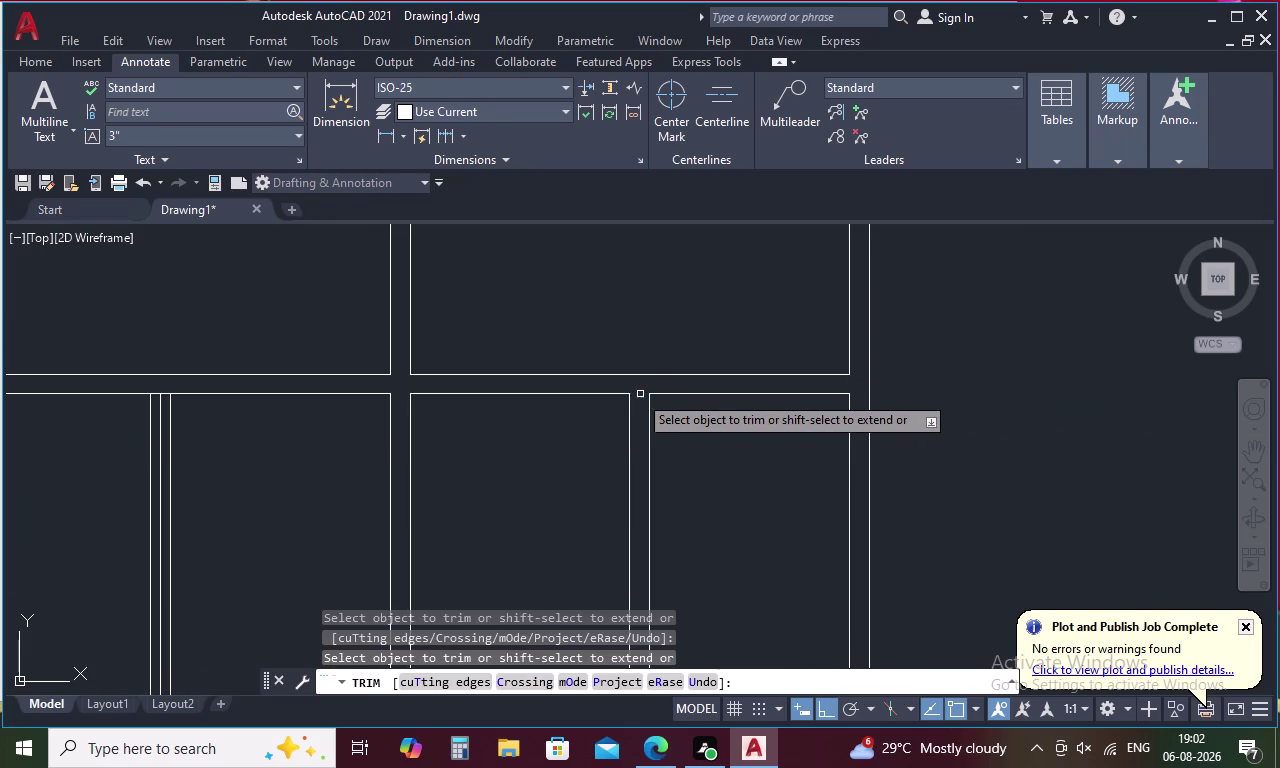
Trim the overshooting door frame ends and the vertical line ends below the sill.
middle_drag(388, 383, 1077, 372)
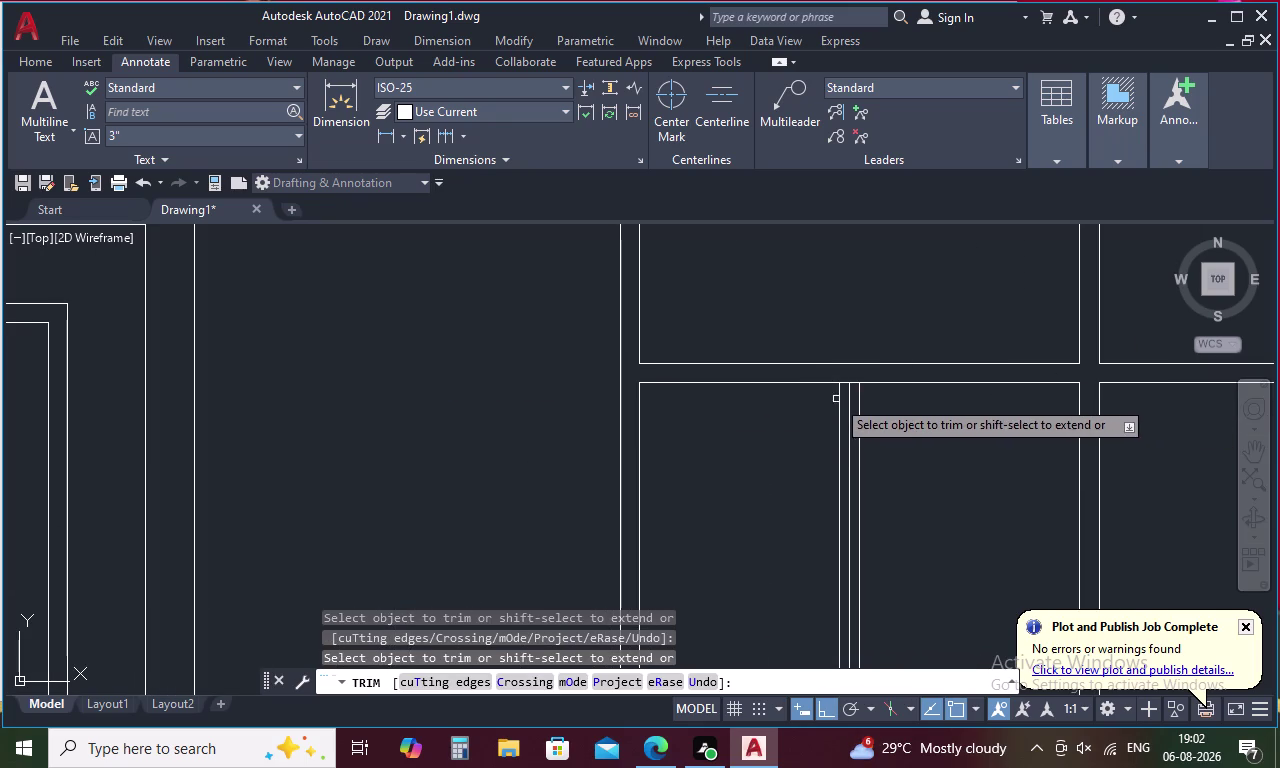
click(847, 399)
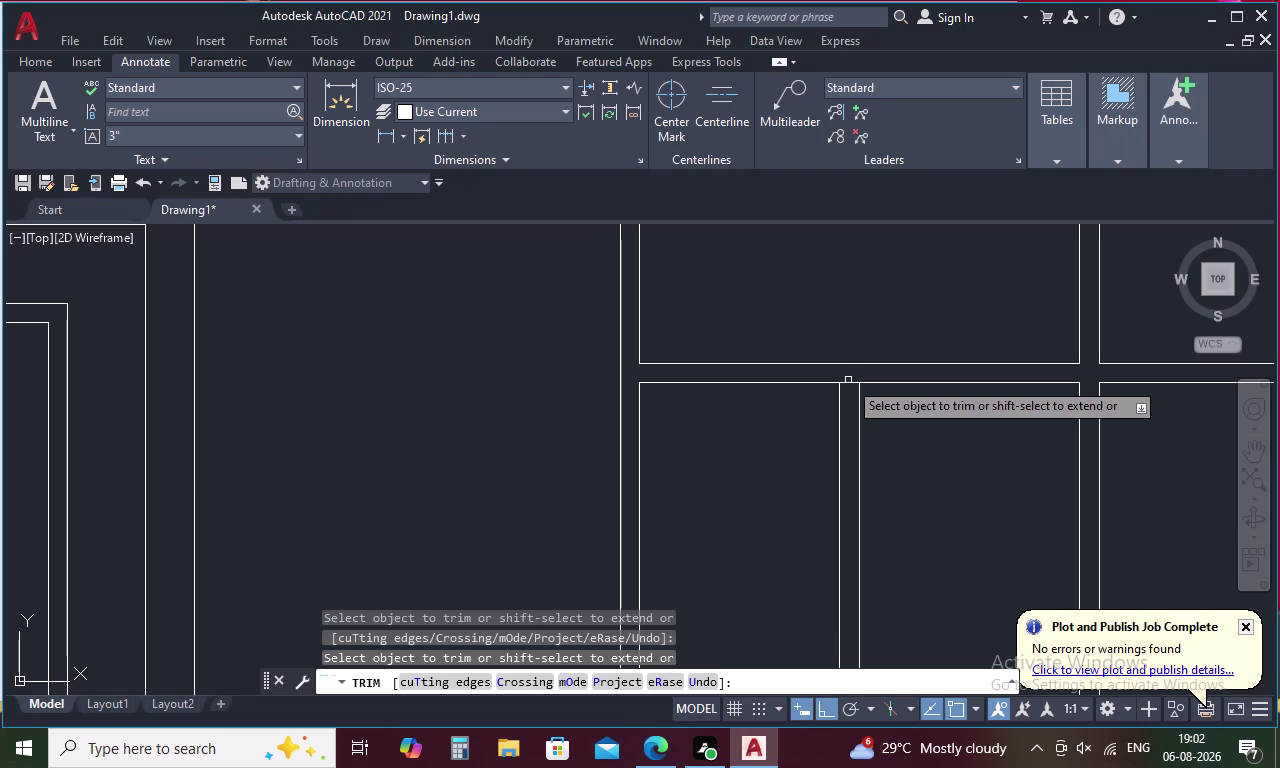
click(848, 380)
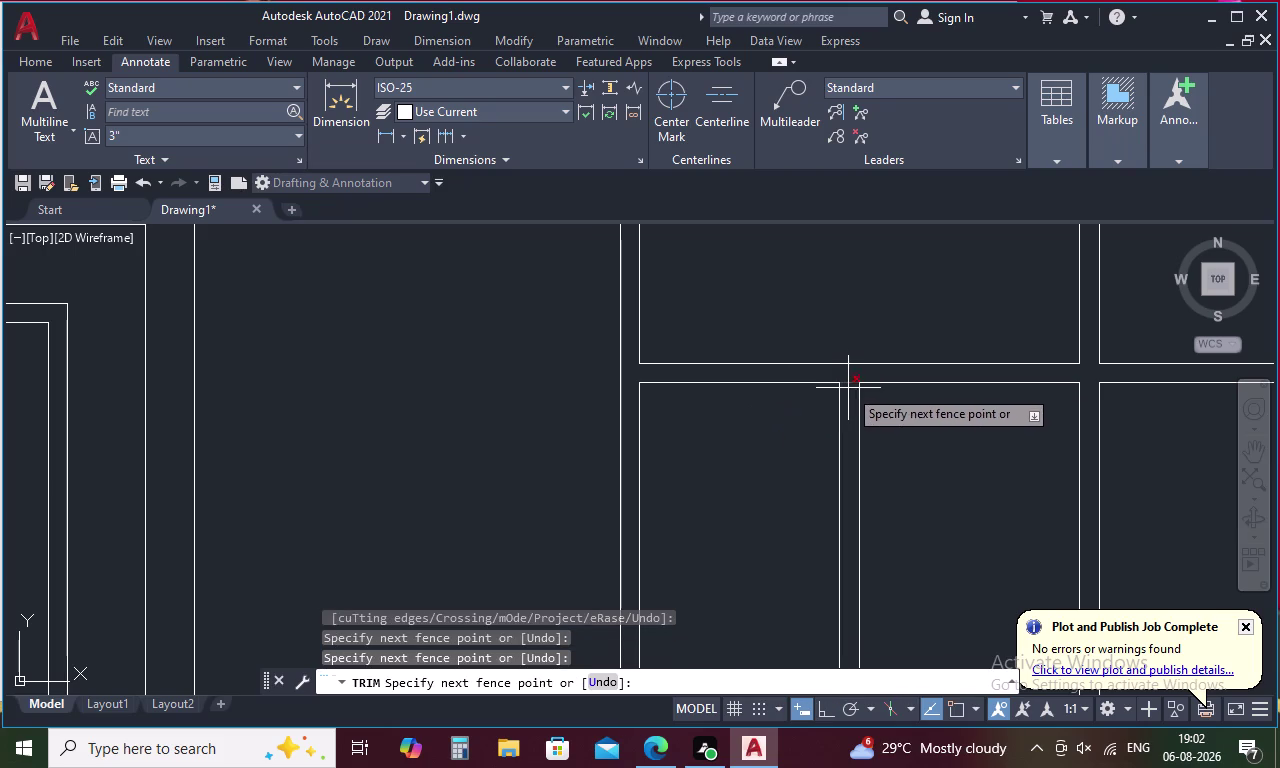
click(849, 389)
scroll(down, 3)
middle_drag(829, 421, 829, 268)
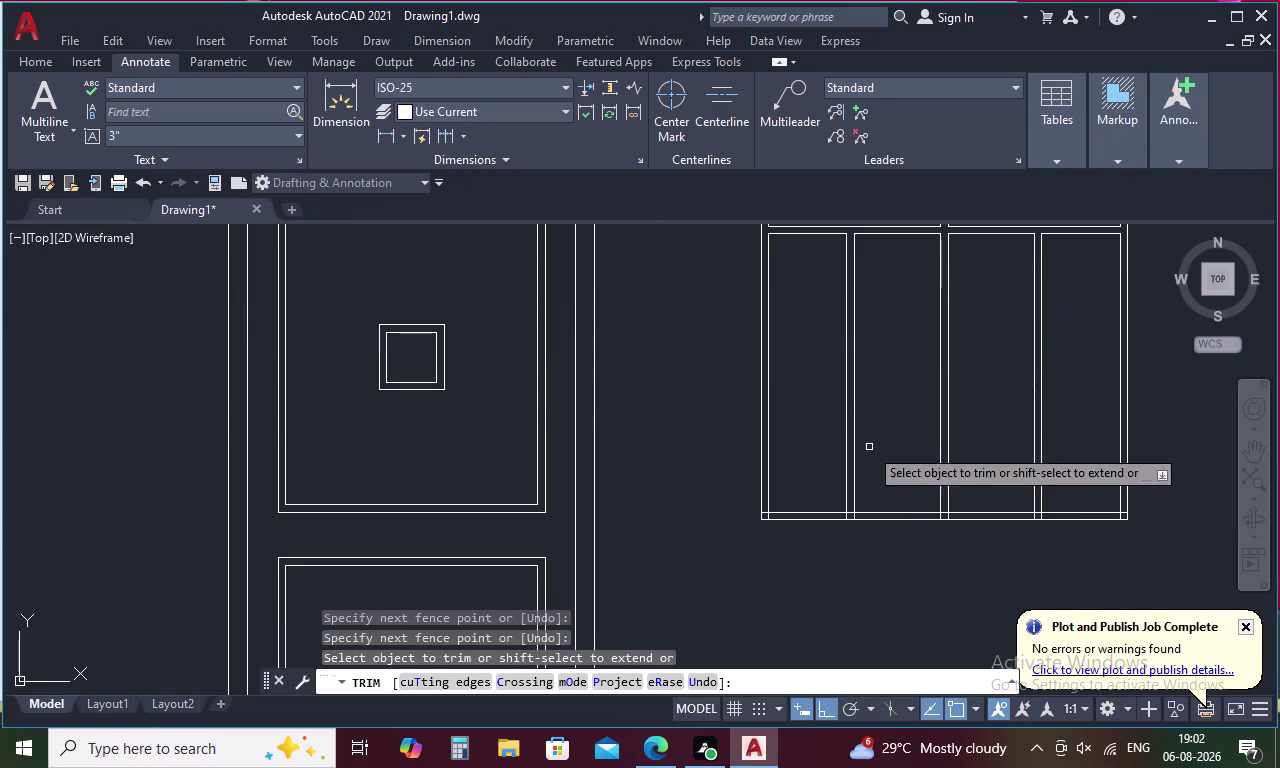
scroll(up, 3)
drag(713, 493, 746, 517)
drag(1066, 496, 1063, 507)
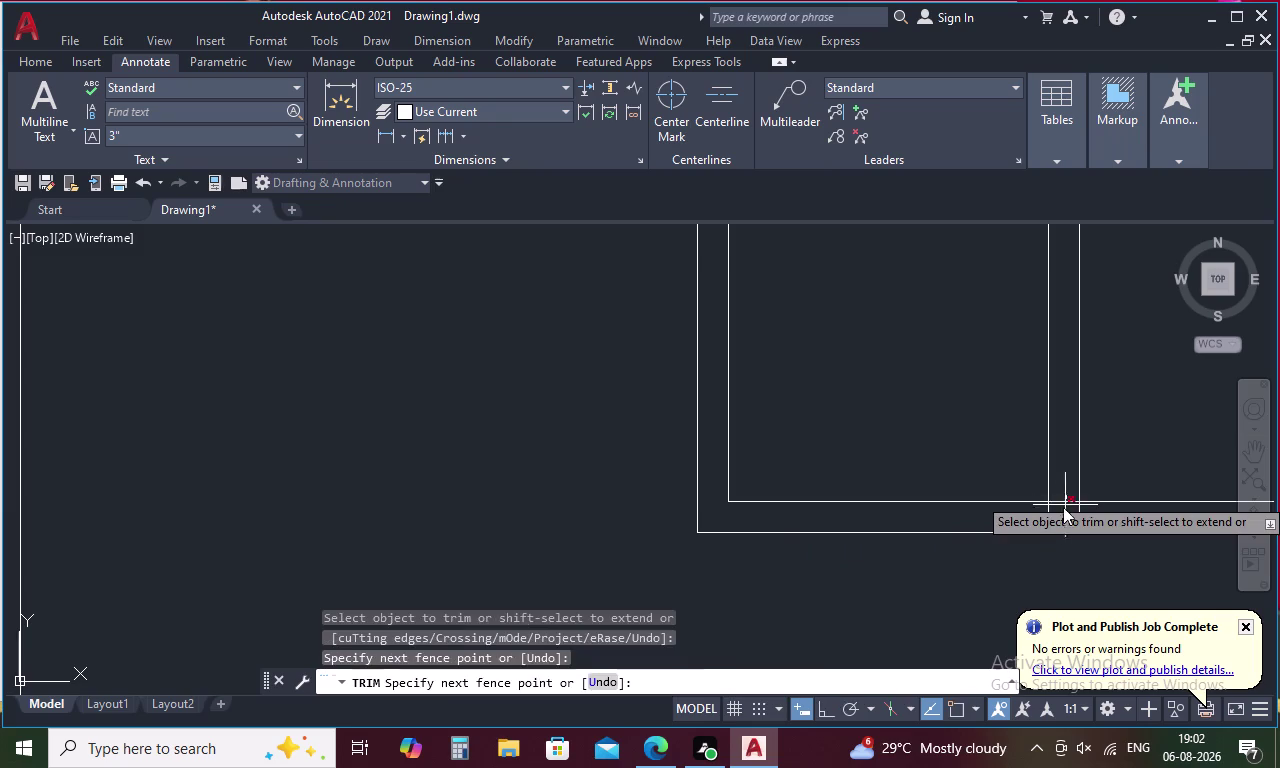
drag(1063, 507, 1042, 518)
click(1081, 512)
Trim the line stubs between the frames along the floor line.
middle_drag(1081, 507, 1039, 499)
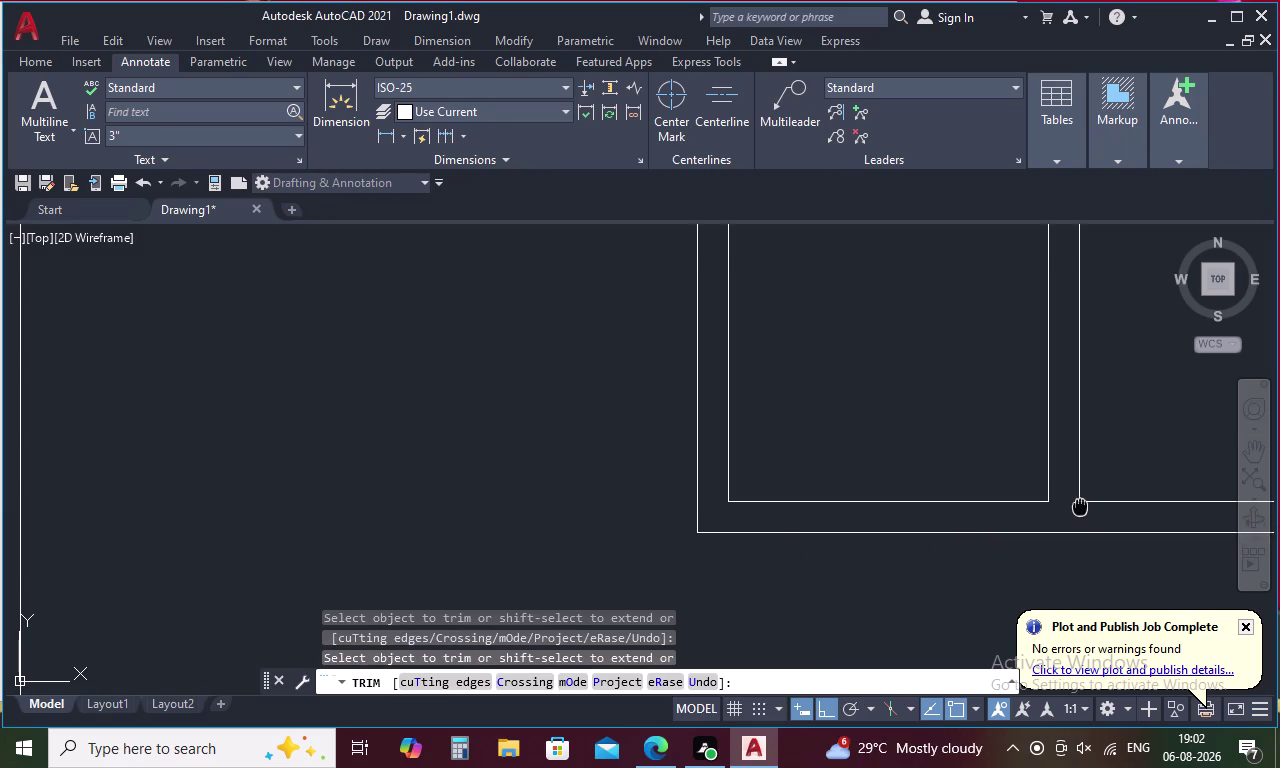
middle_drag(1039, 499, 486, 385)
drag(854, 372, 849, 379)
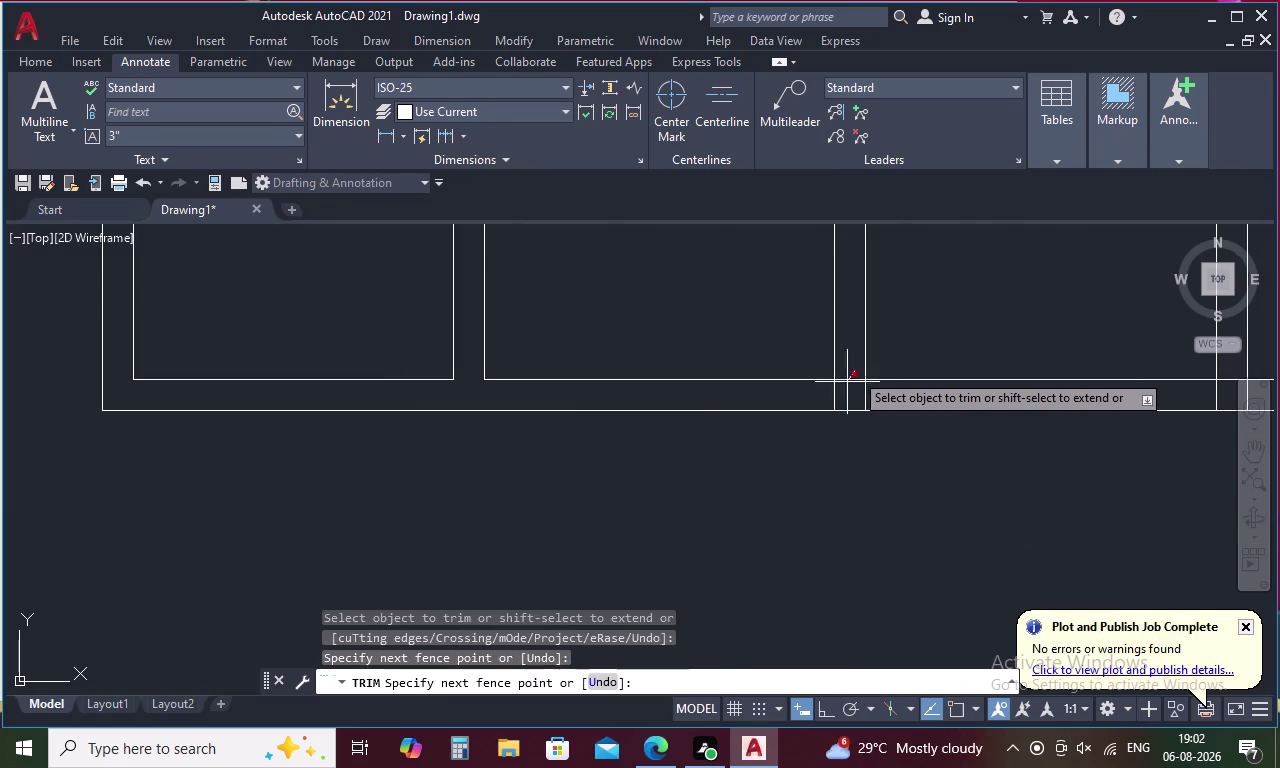
drag(849, 379, 836, 399)
click(863, 393)
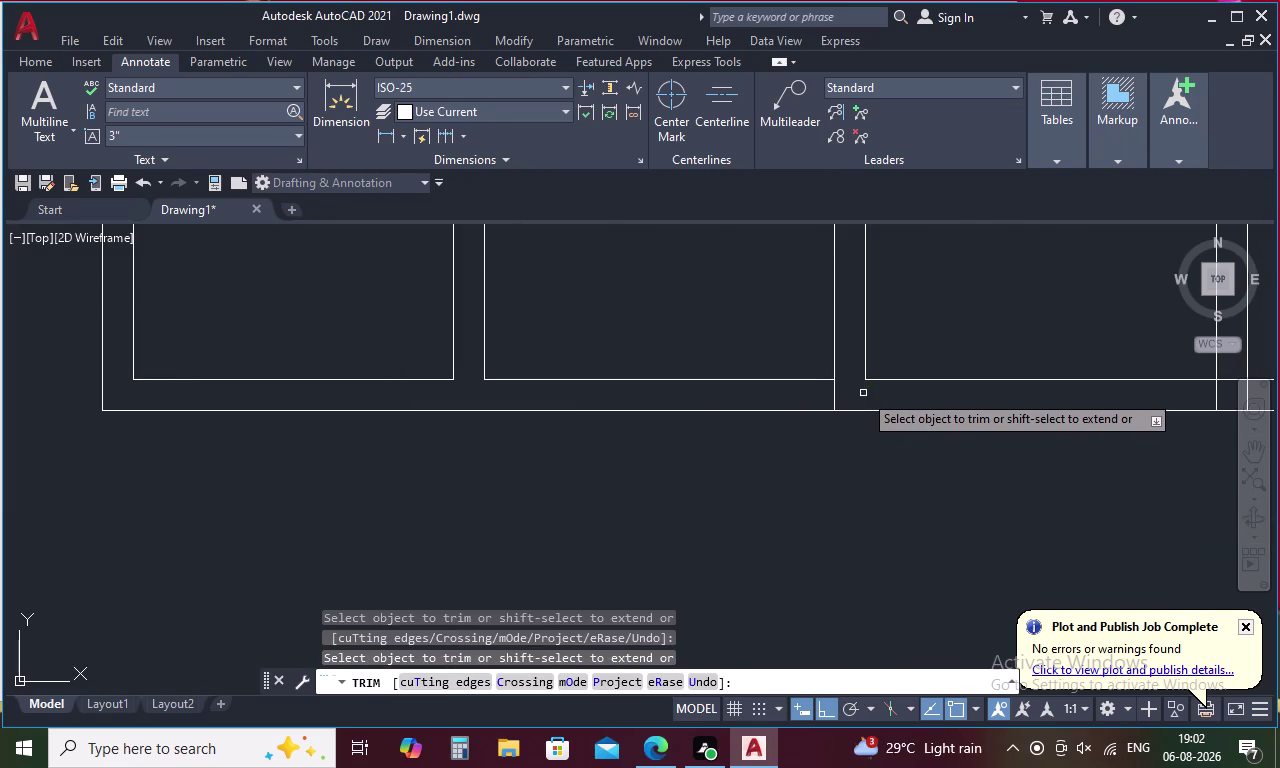
click(836, 397)
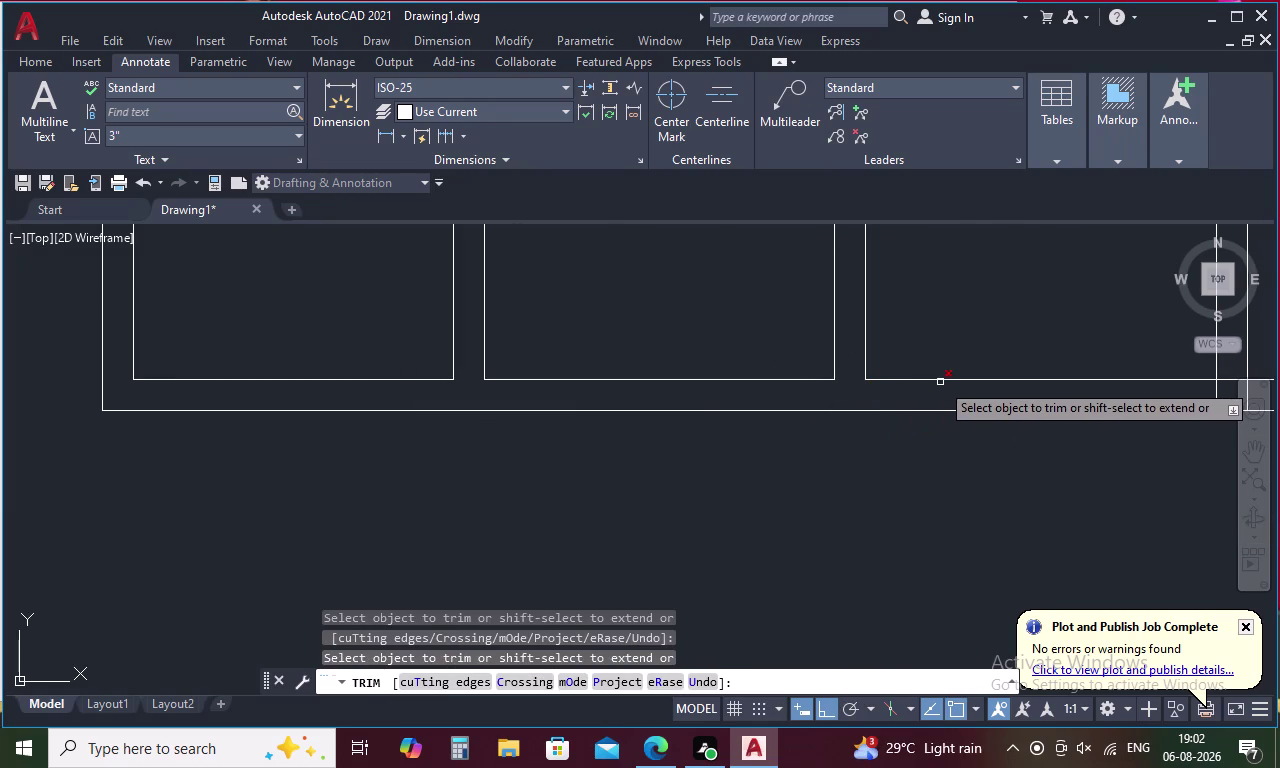
Trim the last vertical stubs at the right frame and right end of the floor line.
middle_drag(969, 395, 519, 331)
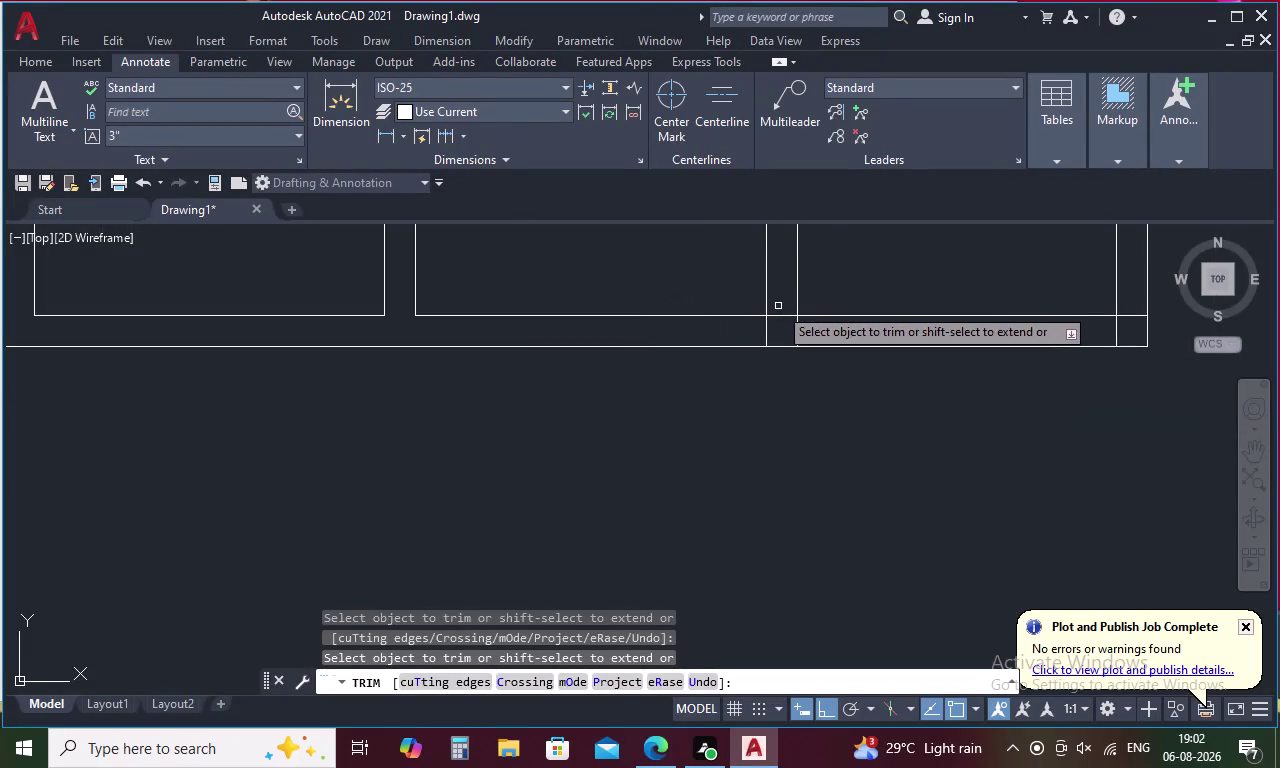
drag(781, 306, 757, 332)
click(796, 329)
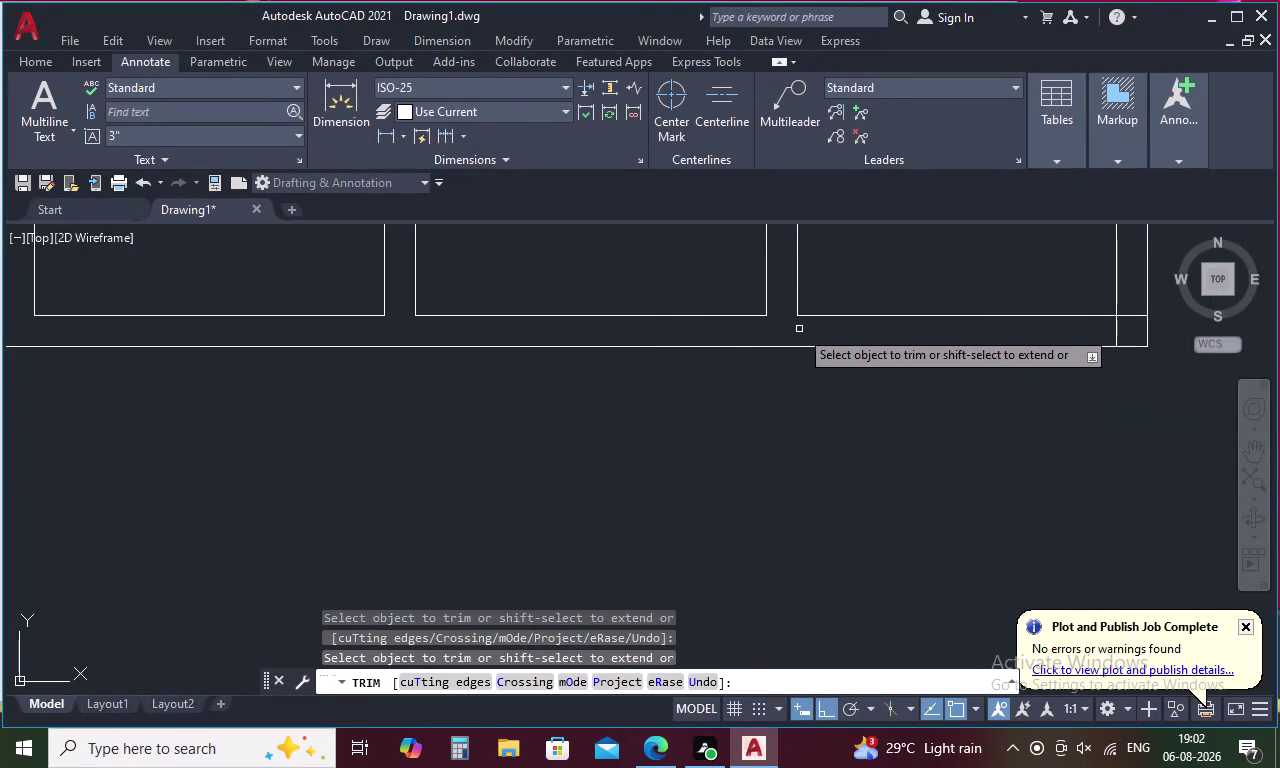
drag(1127, 314, 1109, 335)
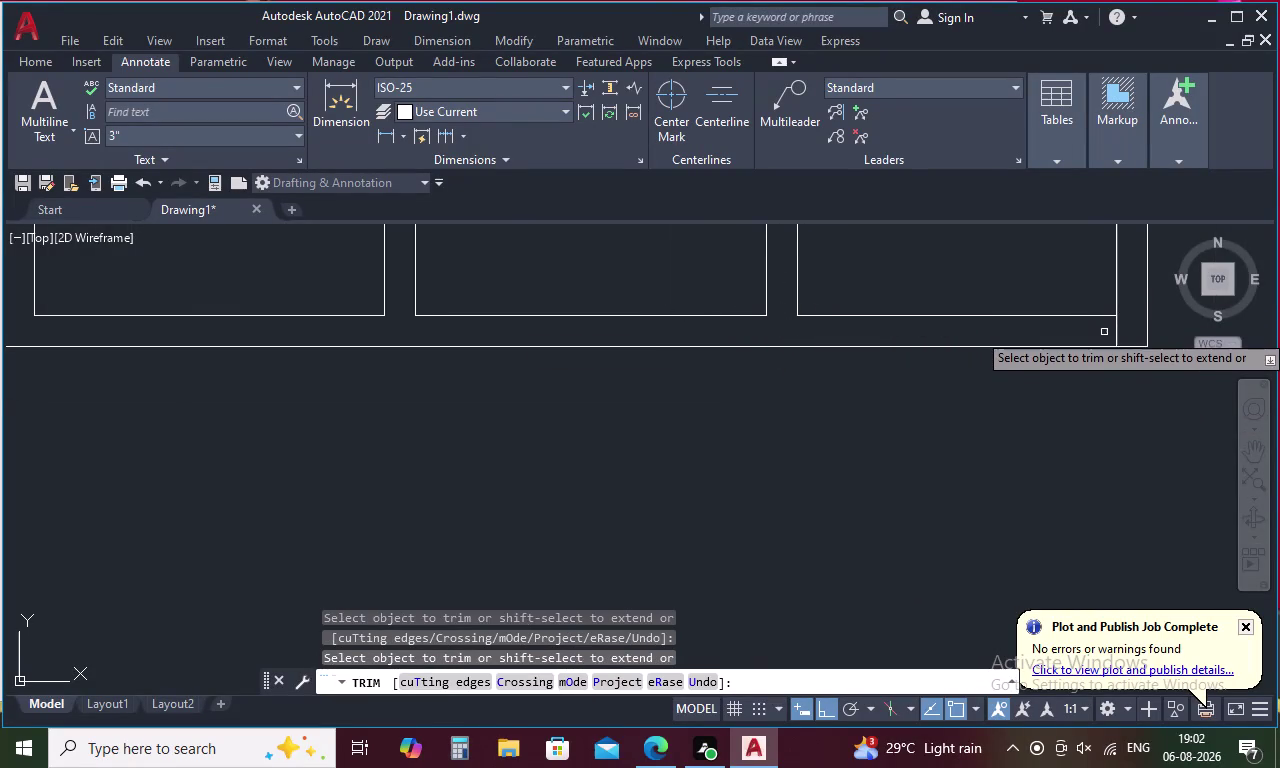
scroll(down, 3)
click(1107, 331)
scroll(down, 3)
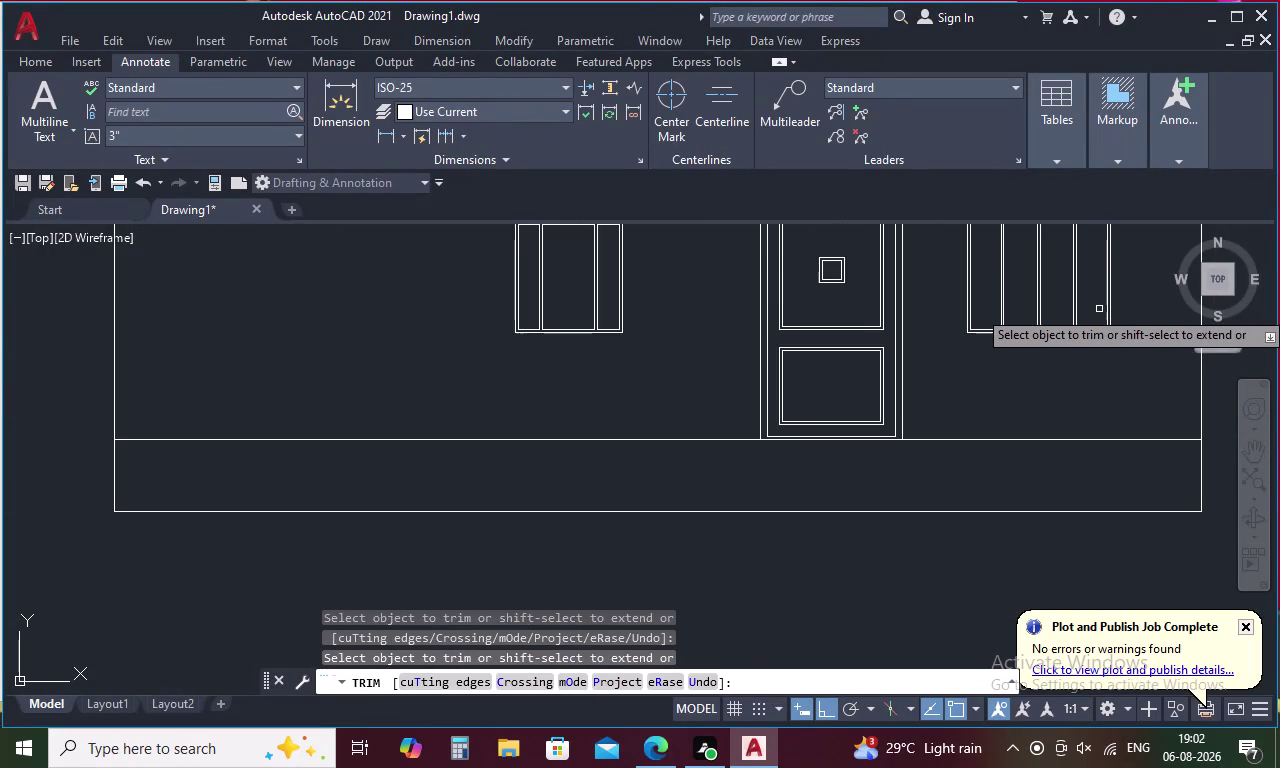
middle_drag(1100, 307, 964, 397)
Exit TRIM, zoom out to the full elevation, and begin selecting the right window.
key(Escape)
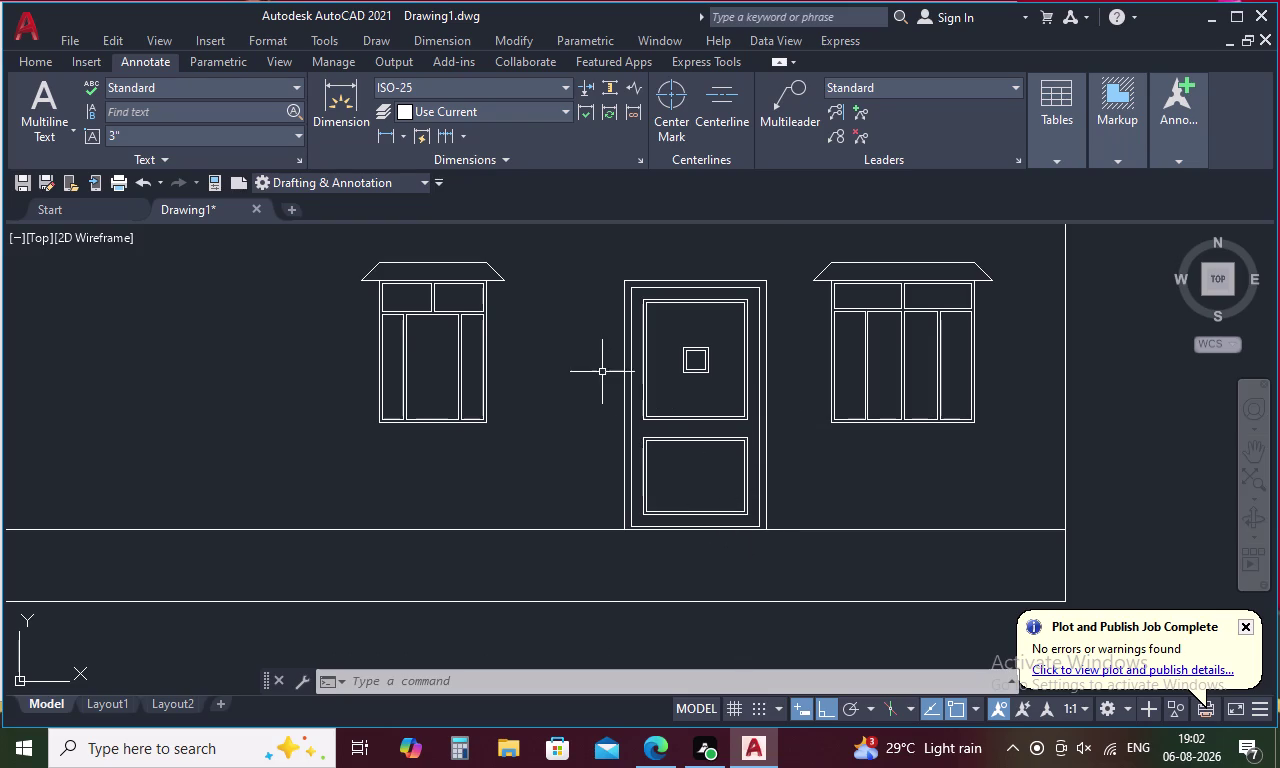
scroll(down, 3)
middle_drag(595, 353, 599, 407)
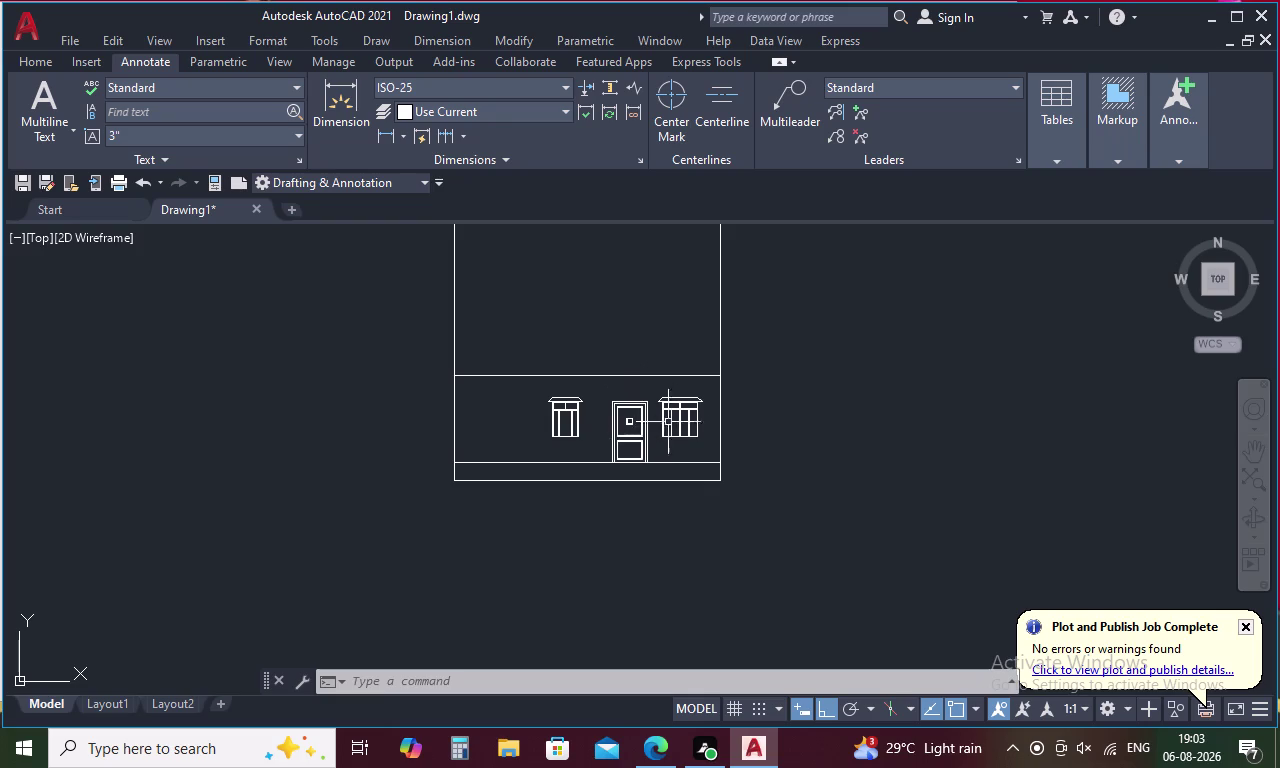
drag(704, 389, 649, 437)
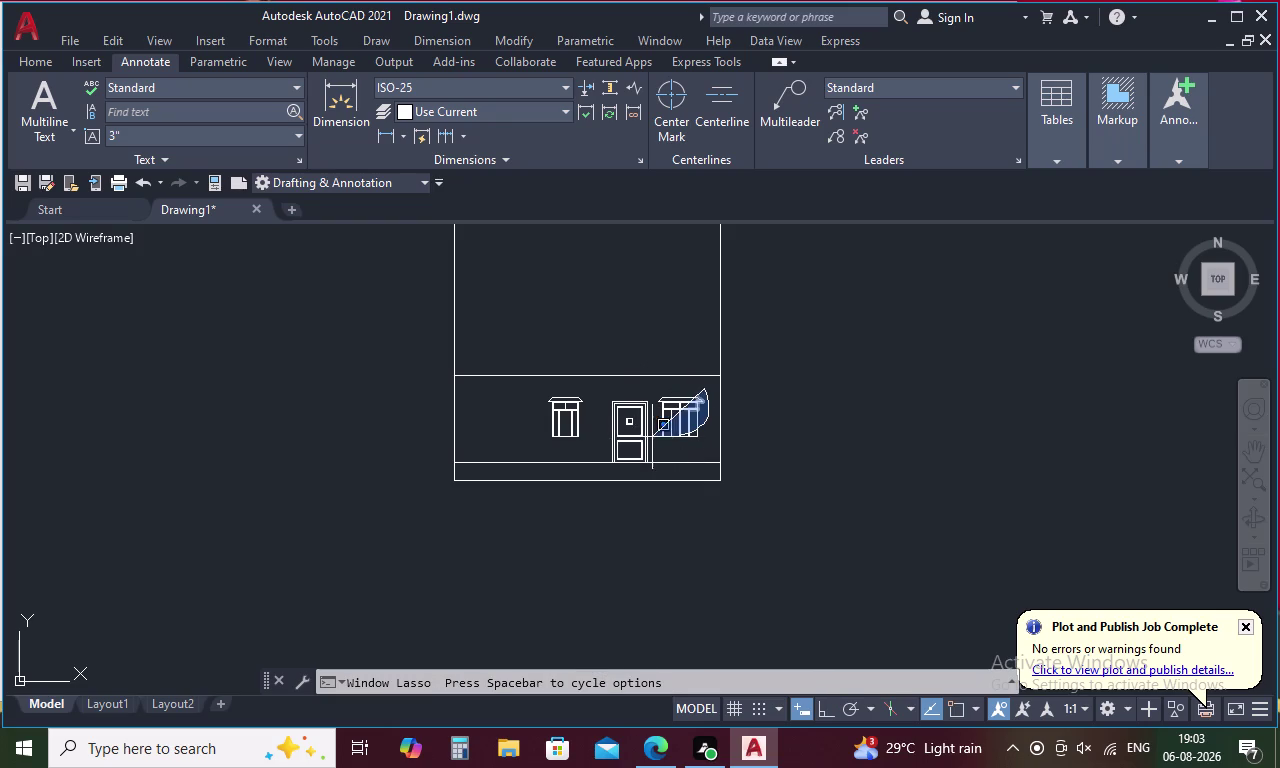
Add the door, the left window and the remaining window lines to the selection.
drag(649, 437, 525, 387)
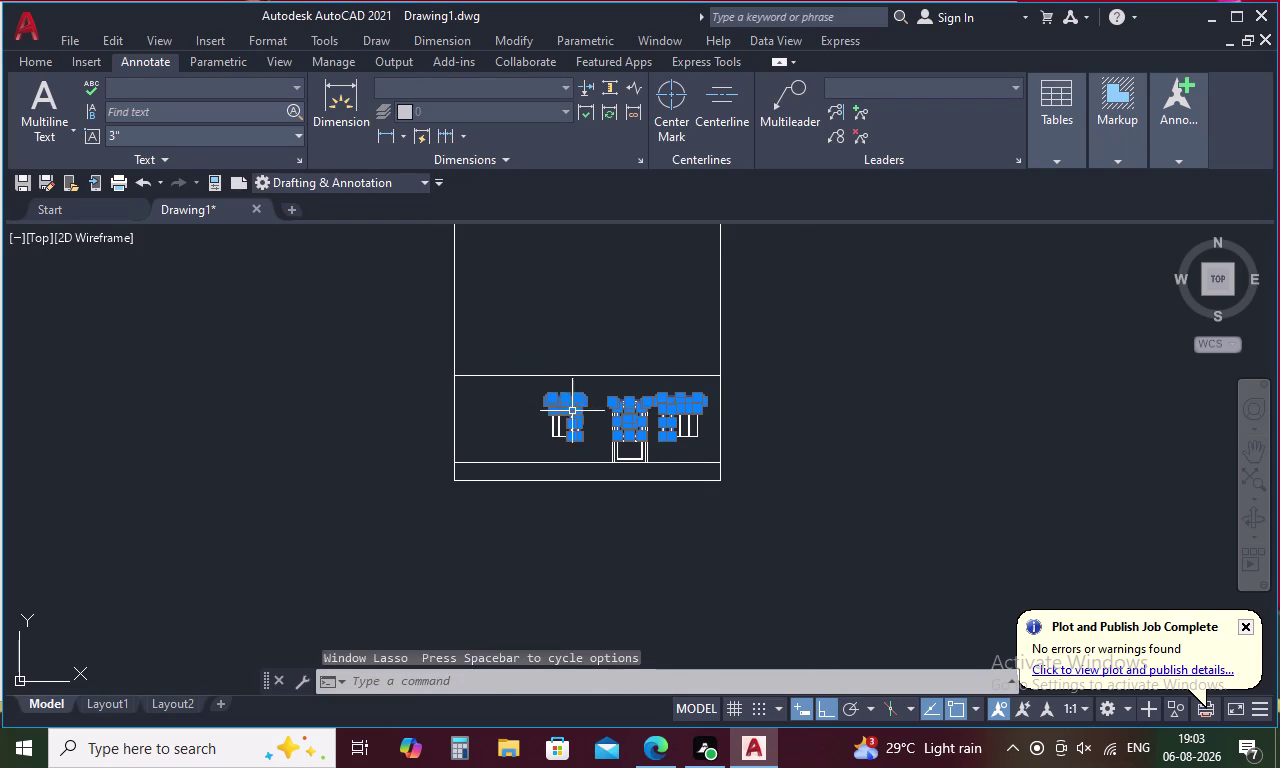
scroll(up, 3)
drag(409, 328, 641, 464)
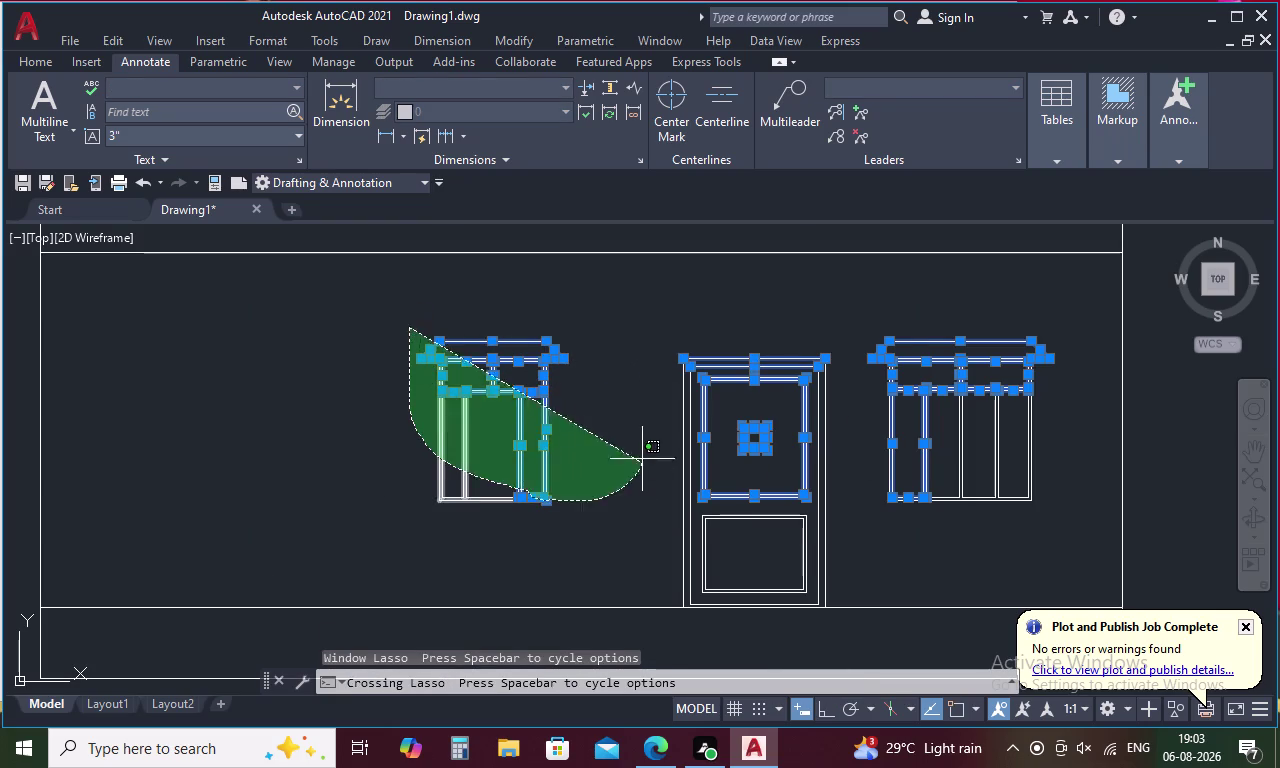
drag(641, 464, 644, 452)
drag(879, 558, 603, 412)
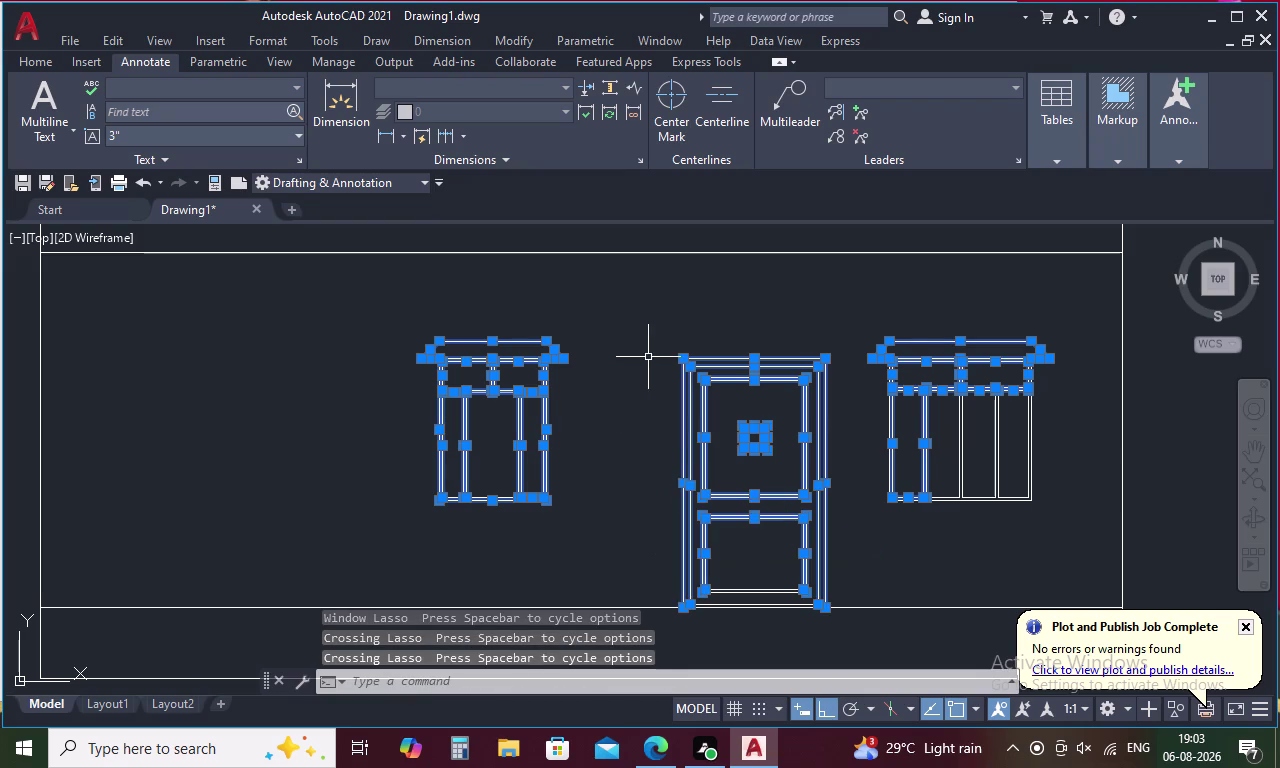
Add the door's remaining lines, base lines and sill line to the selection.
drag(759, 552, 762, 602)
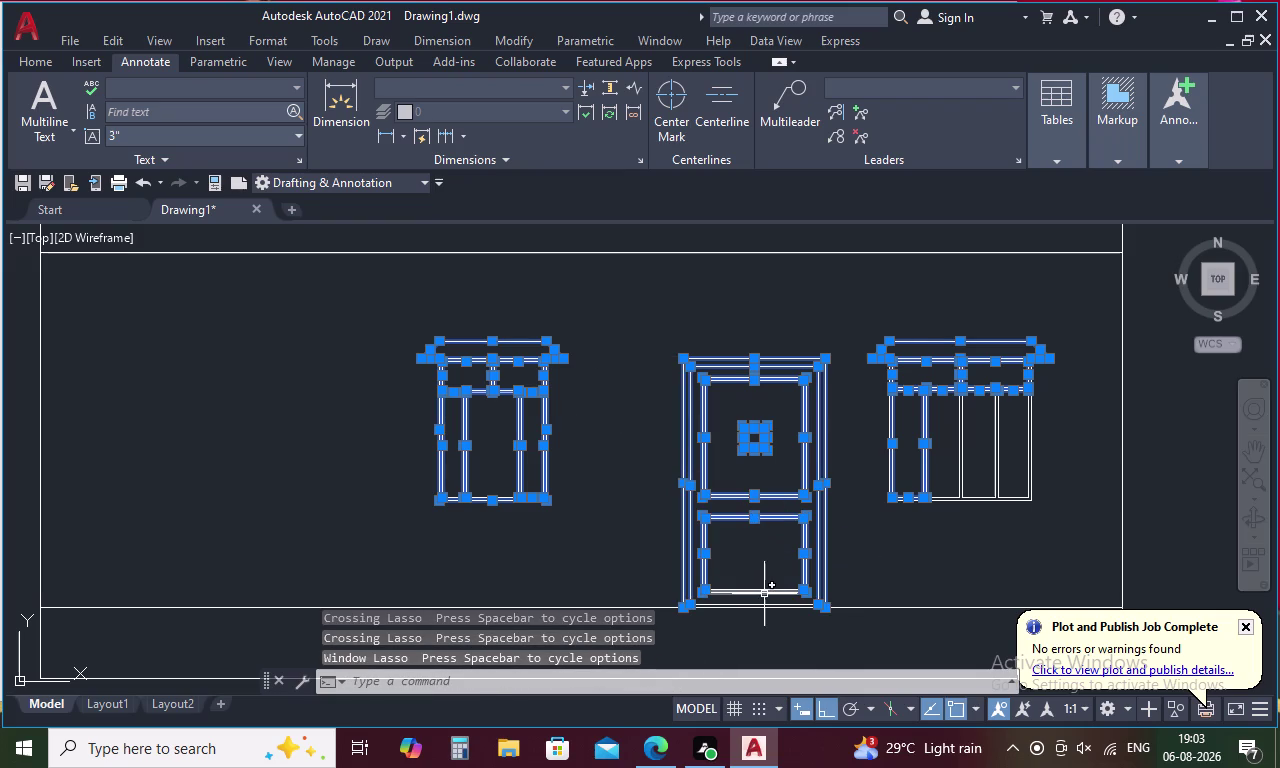
click(765, 594)
scroll(up, 3)
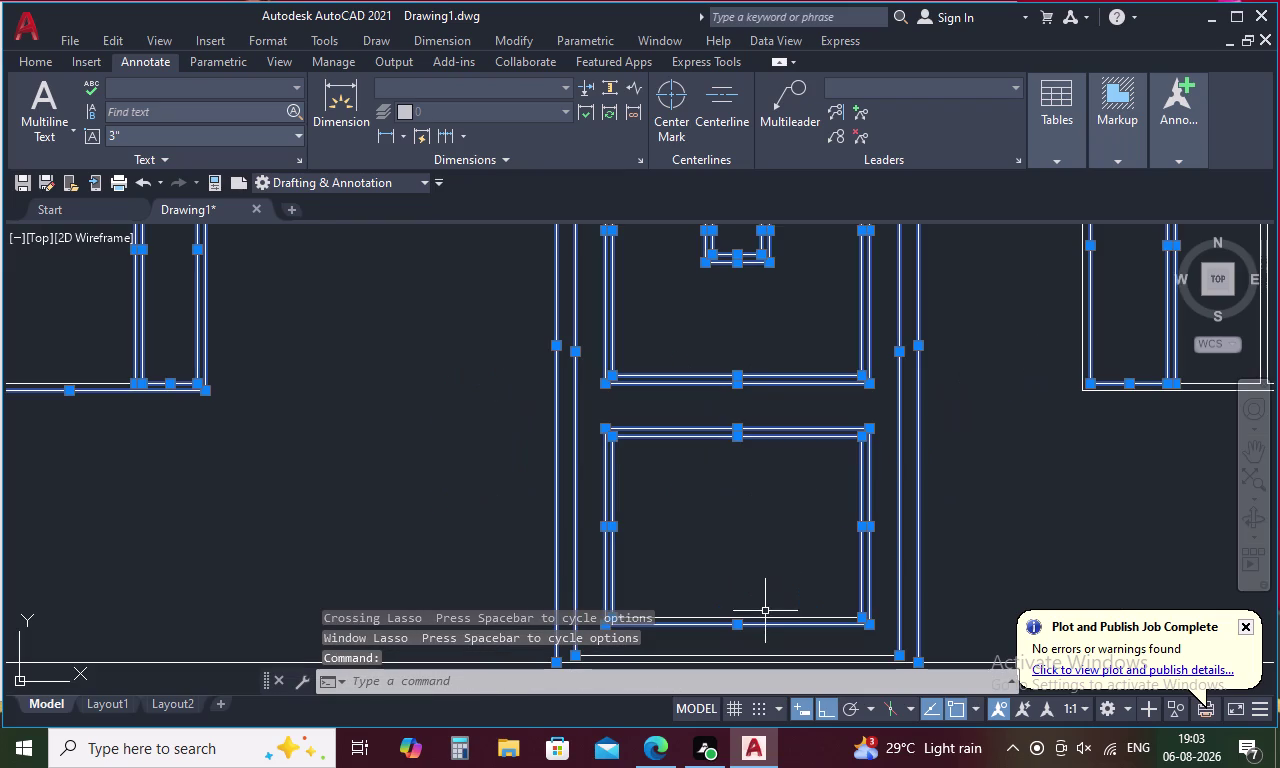
click(765, 616)
scroll(down, 3)
middle_drag(772, 577, 790, 400)
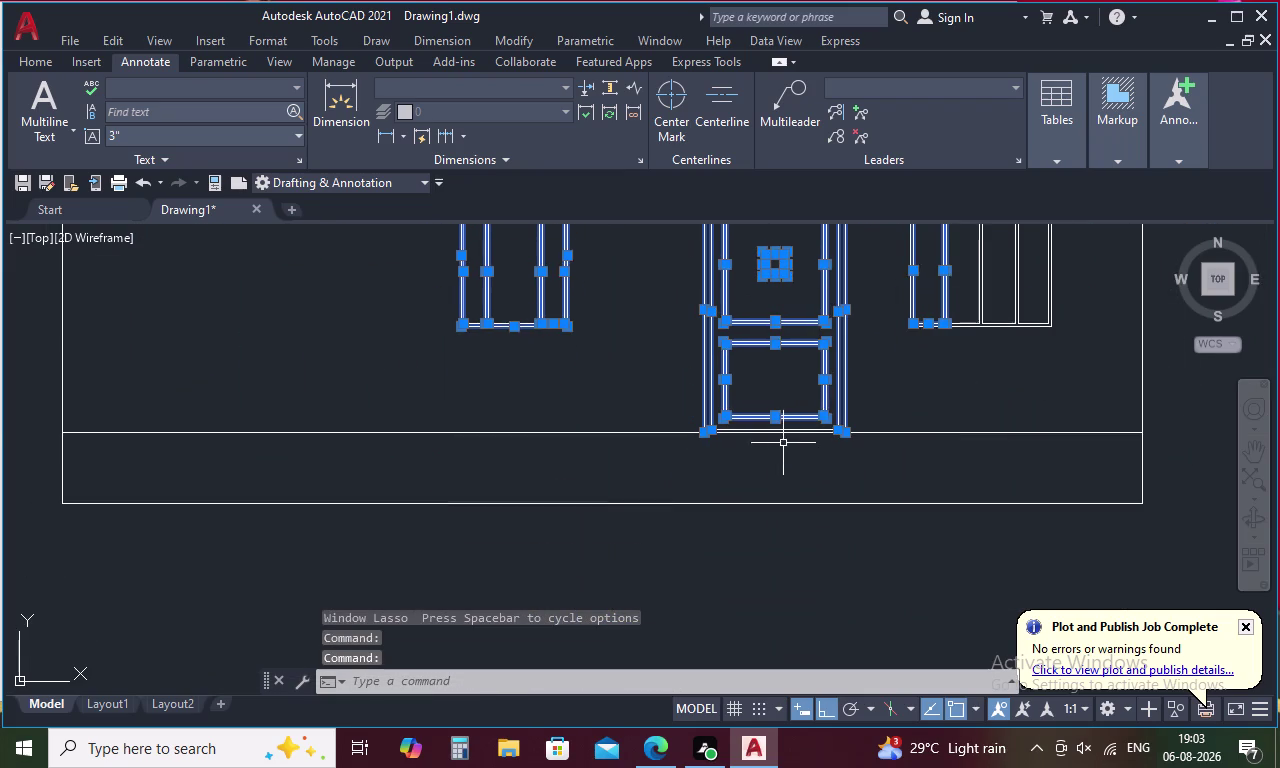
scroll(up, 3)
click(780, 408)
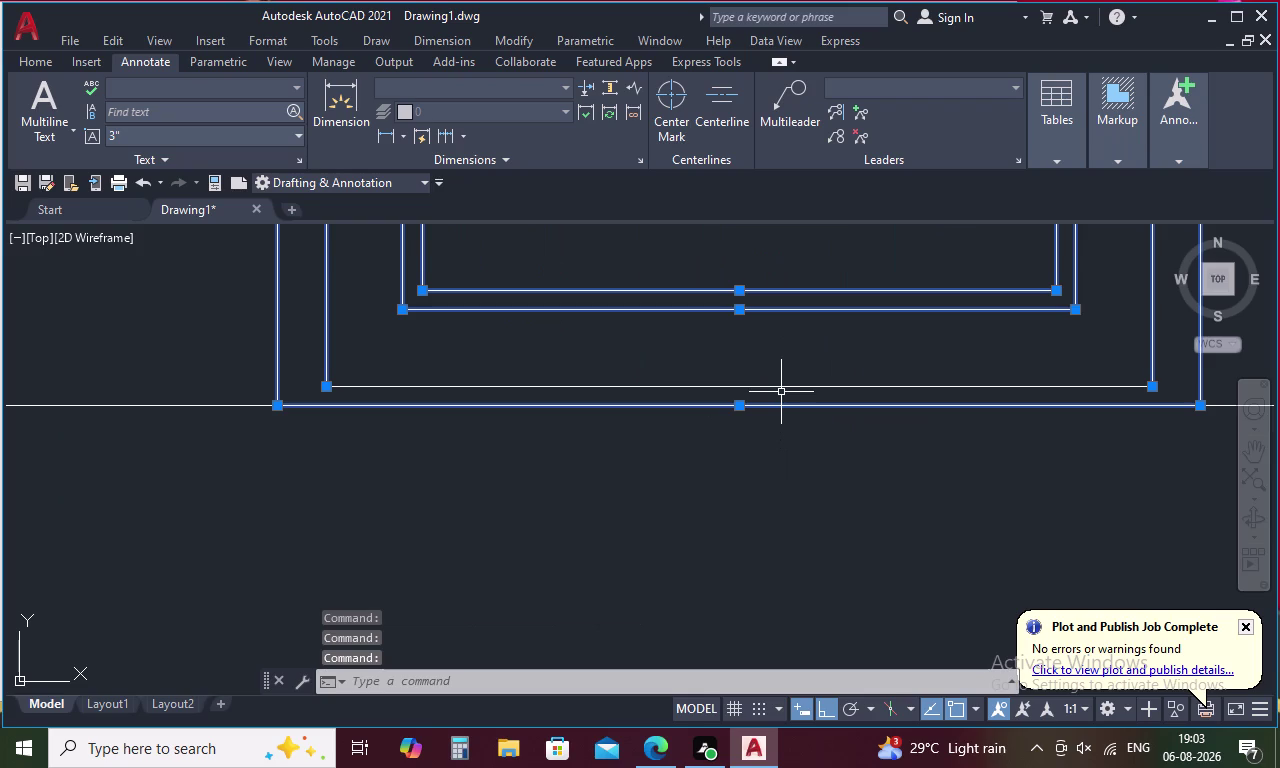
click(784, 387)
scroll(down, 3)
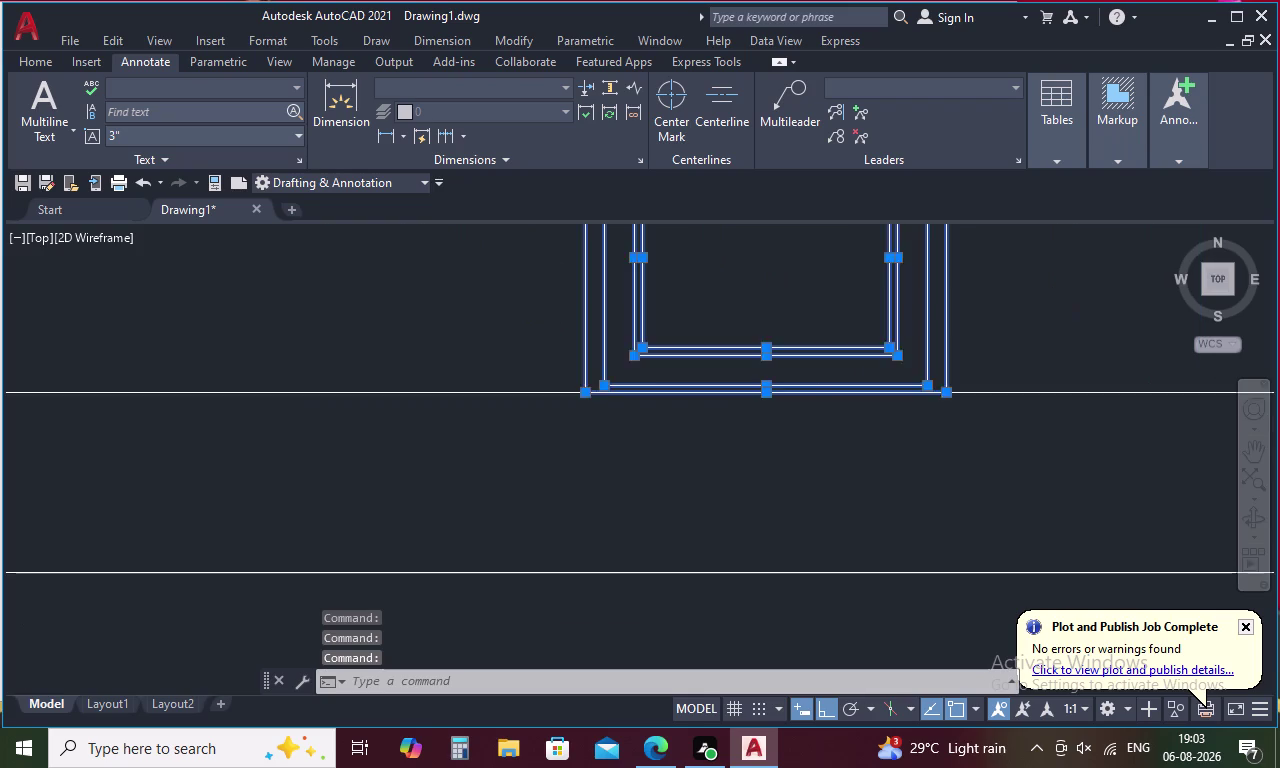
middle_drag(873, 346, 698, 557)
Add the rest of the right window to the selection.
scroll(down, 3)
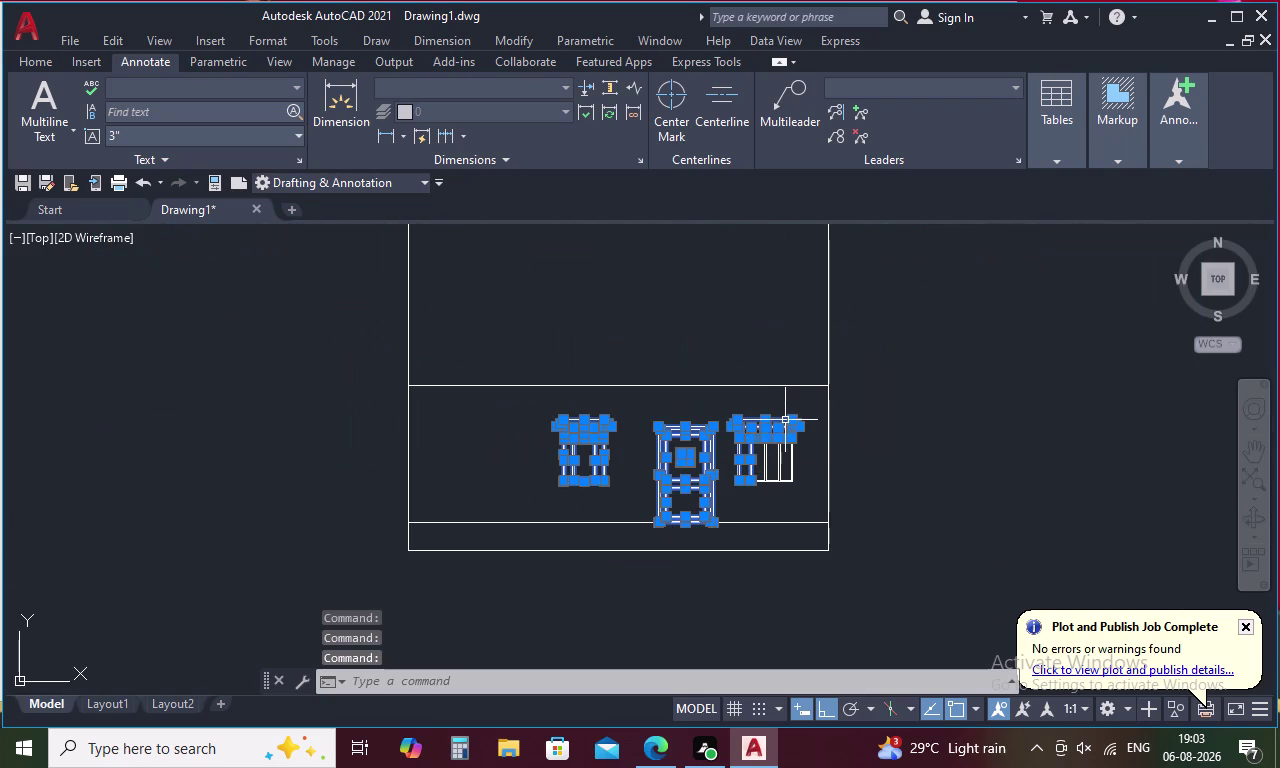
drag(800, 408, 740, 430)
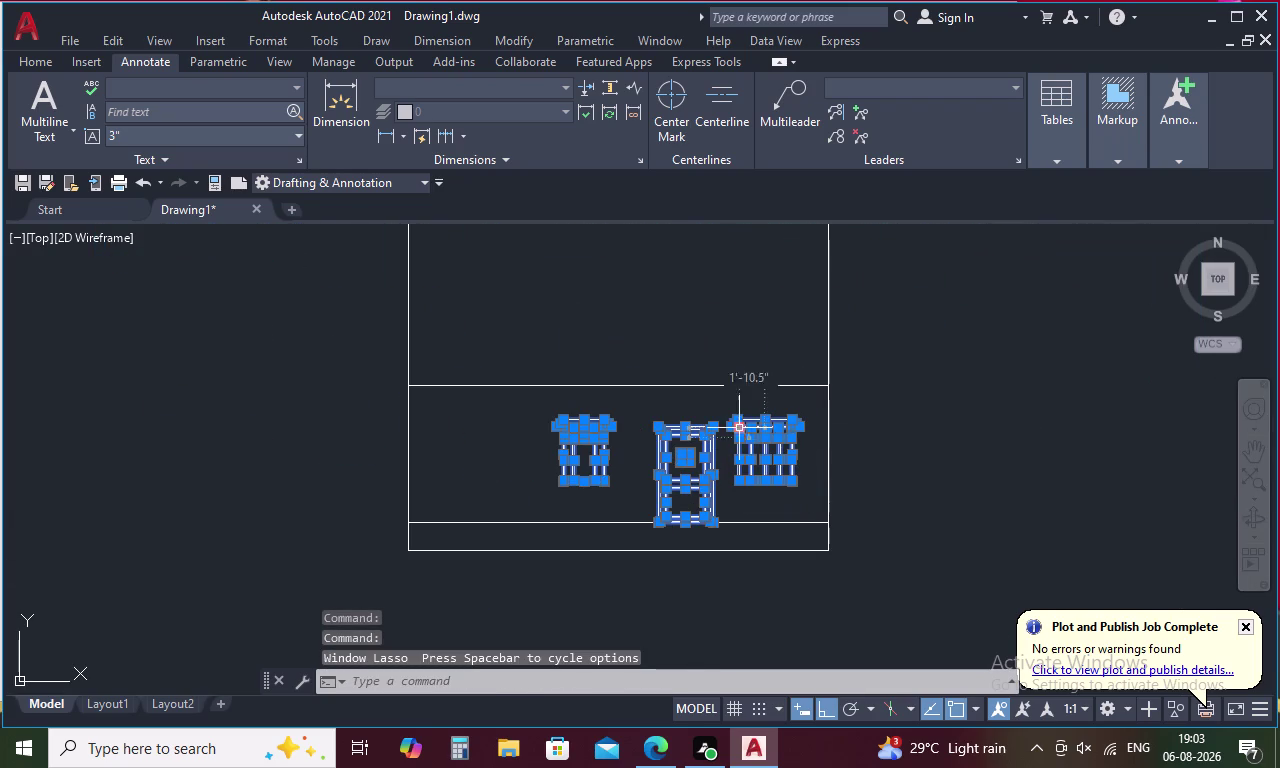
scroll(up, 3)
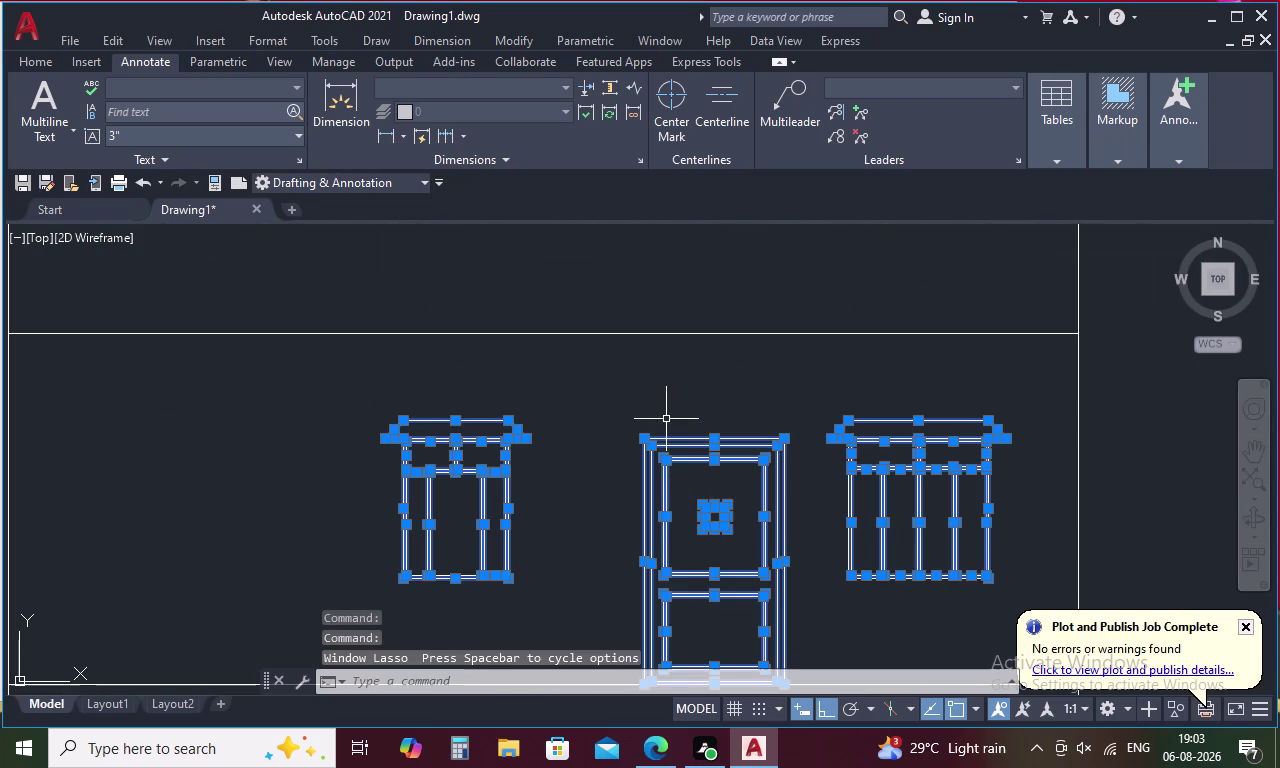
Copy the selected windows and door 10 feet straight up from the door's bottom corner.
right_click(776, 410)
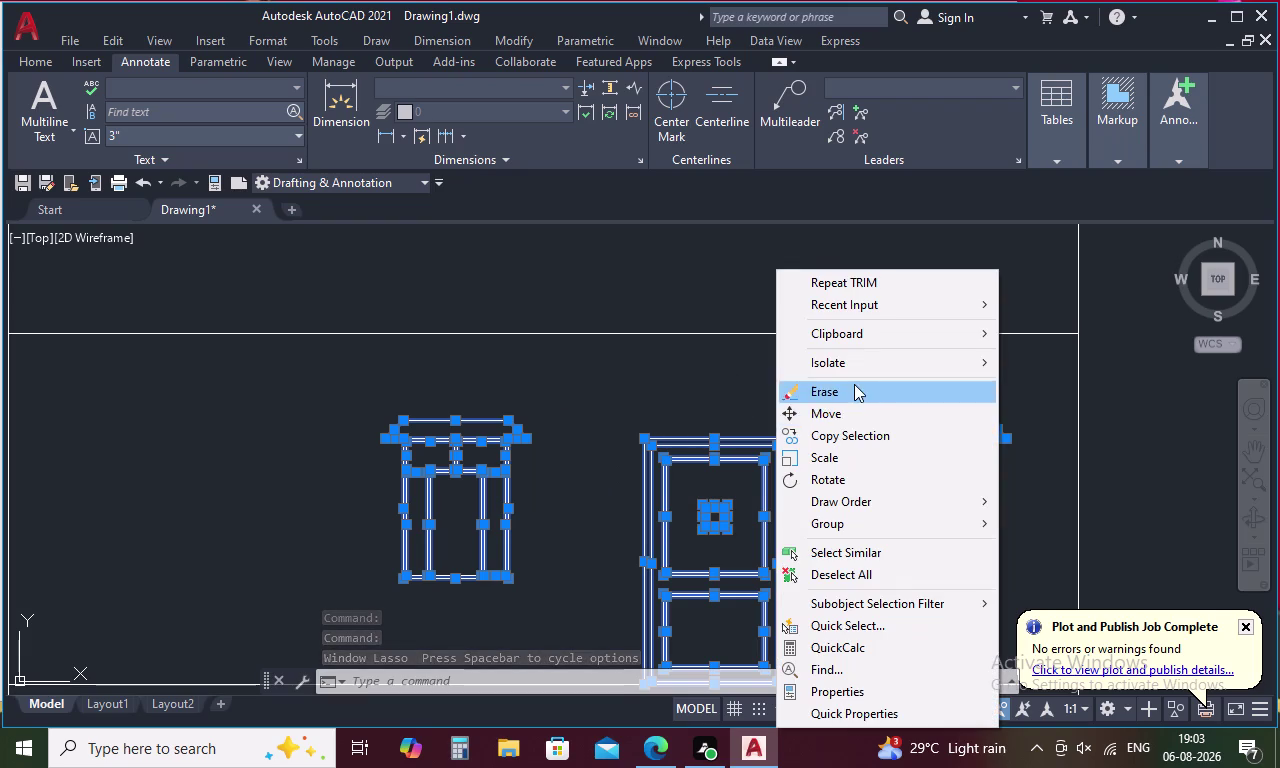
click(852, 432)
scroll(down, 3)
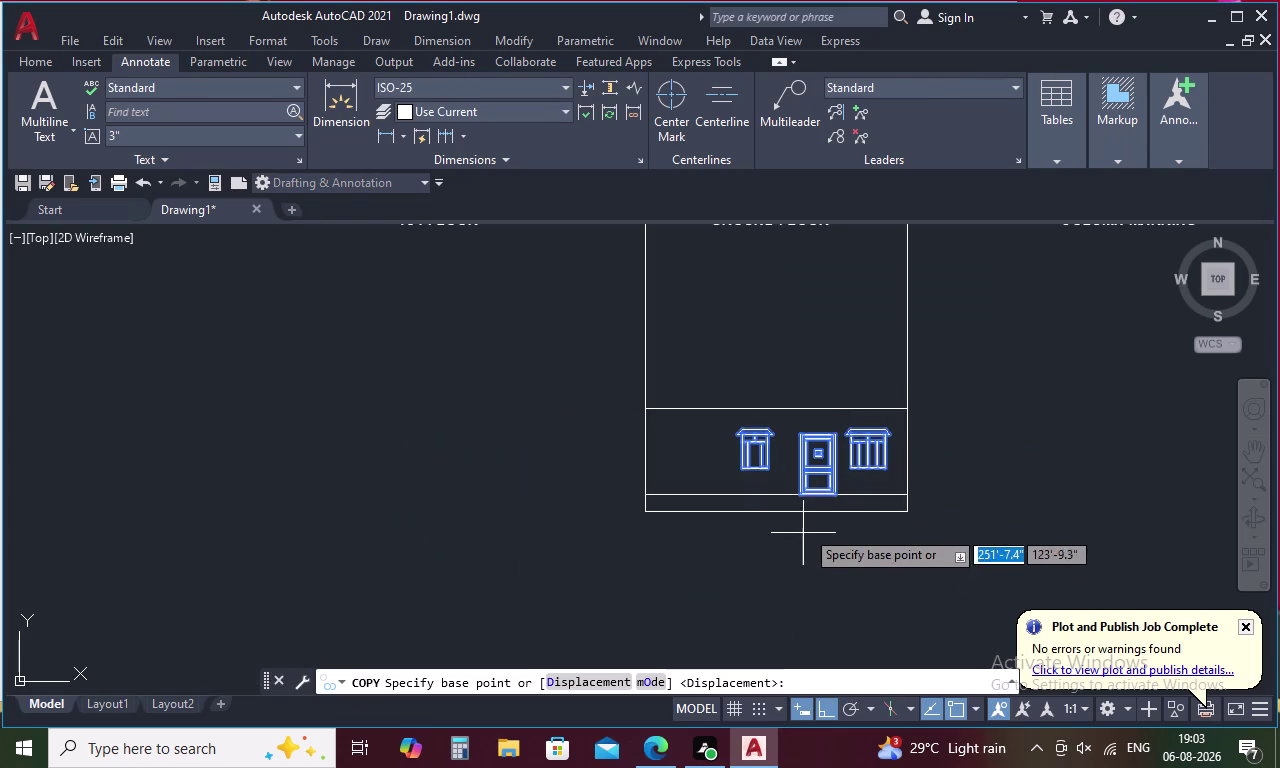
scroll(up, 3)
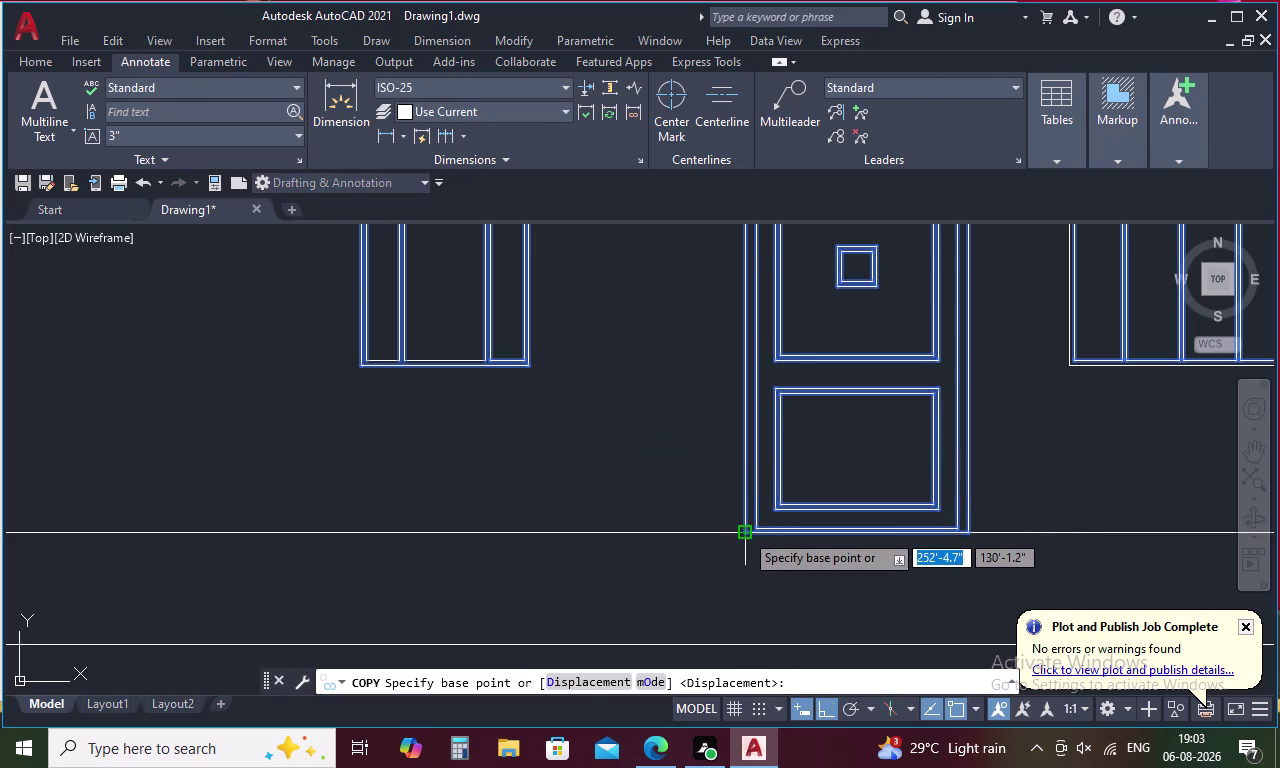
click(745, 532)
scroll(down, 3)
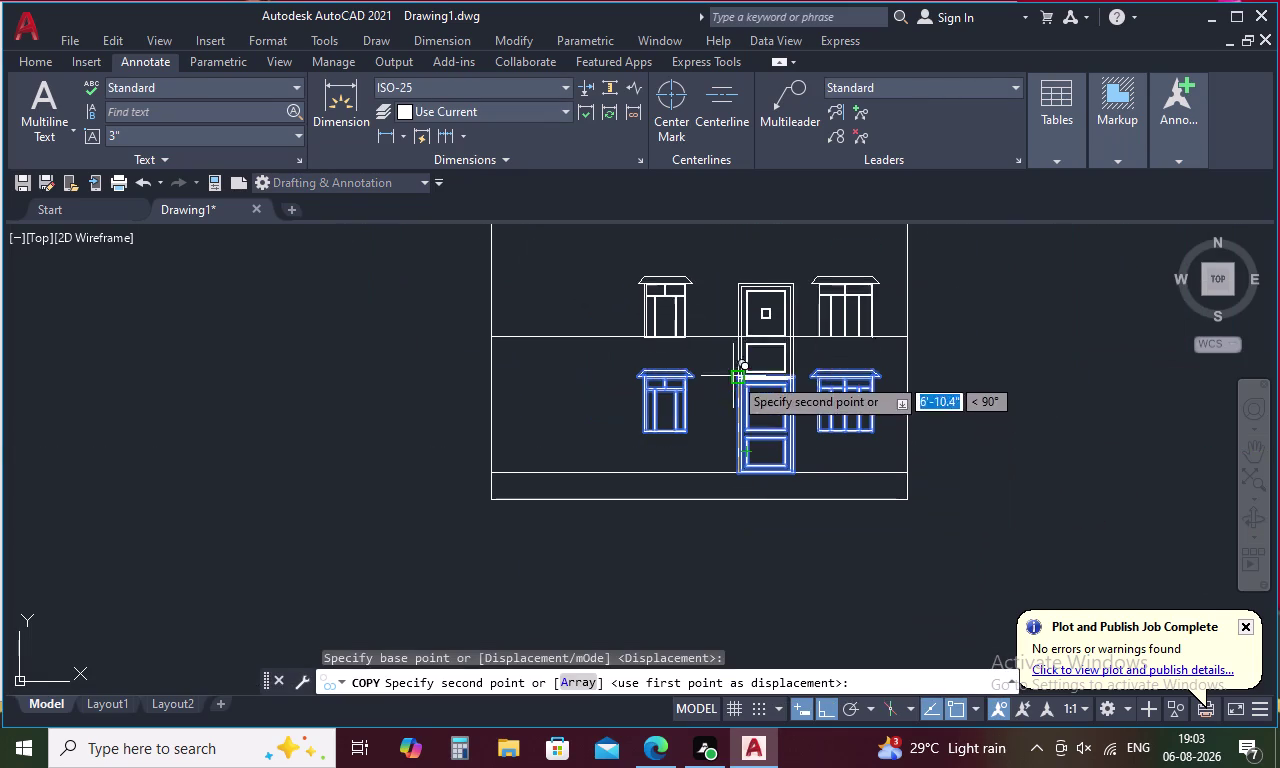
scroll(up, 3)
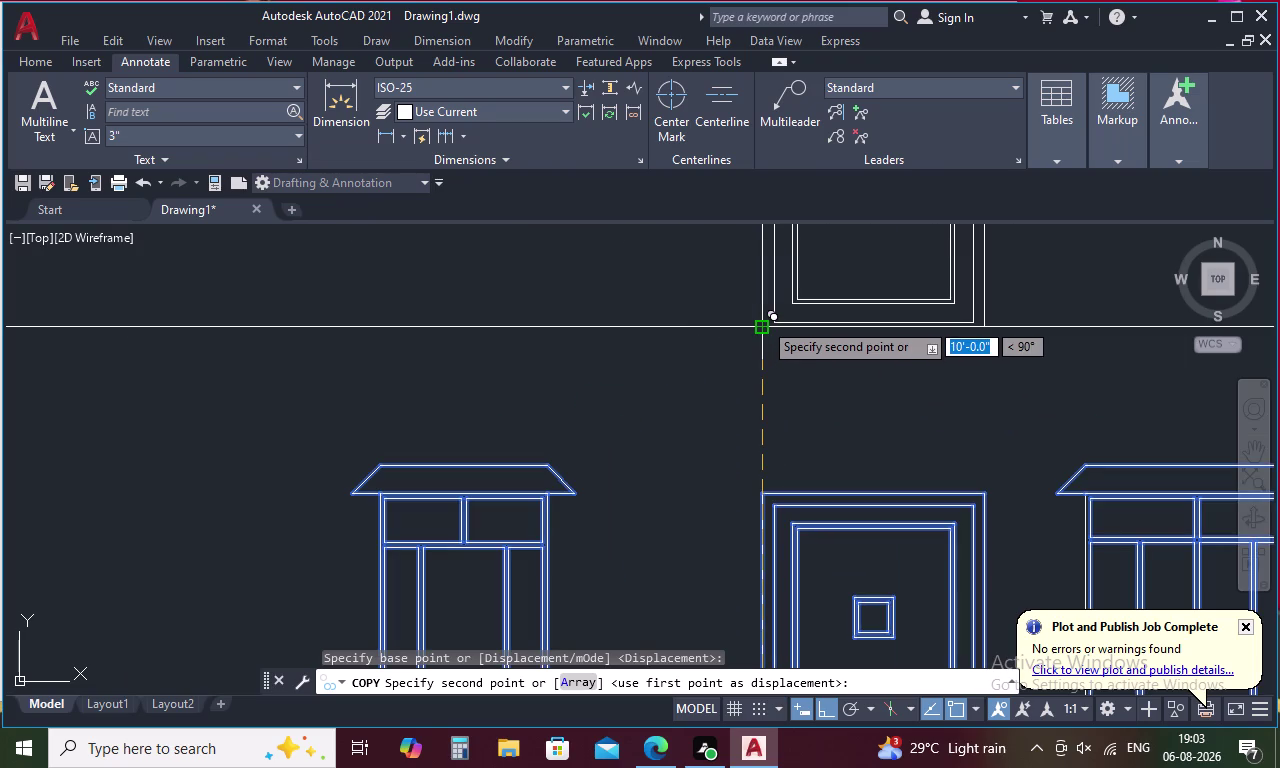
click(763, 321)
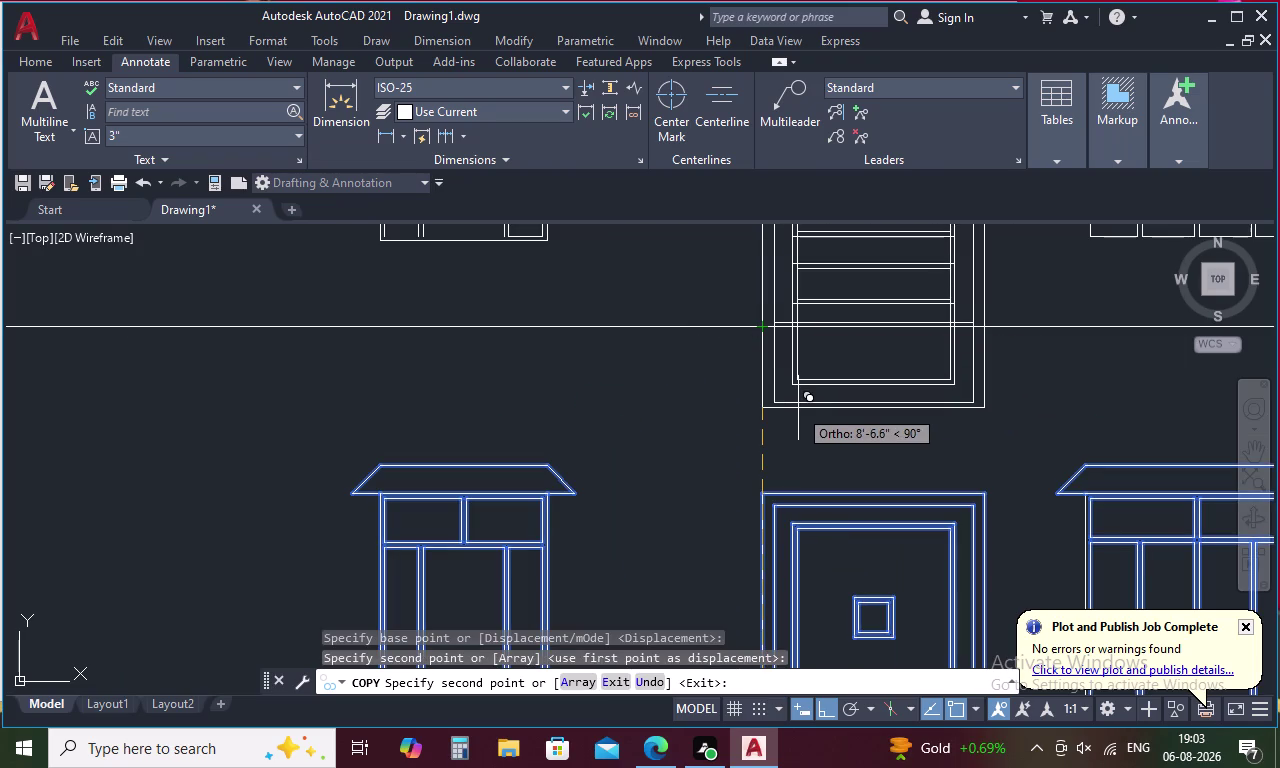
key(Escape)
scroll(down, 3)
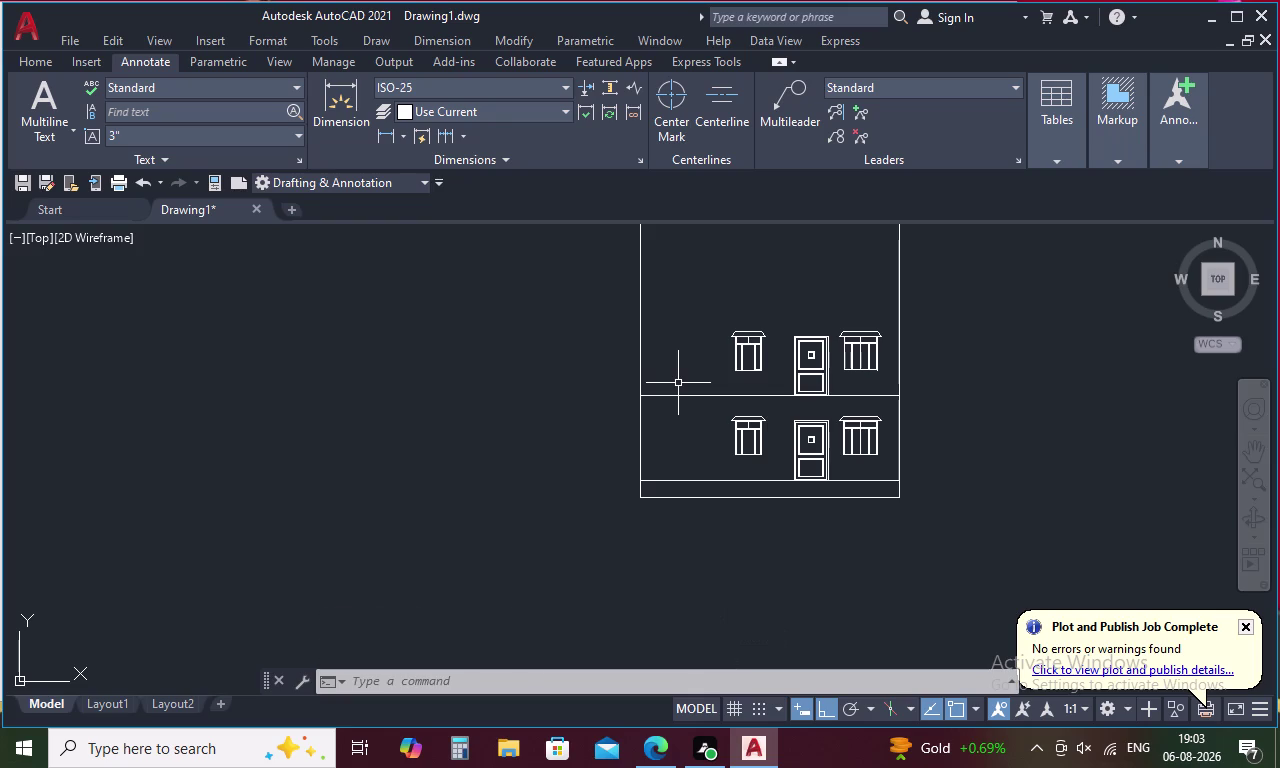
Zoom and pan from the plans down until the elevation's doors and windows fill the view.
scroll(down, 3)
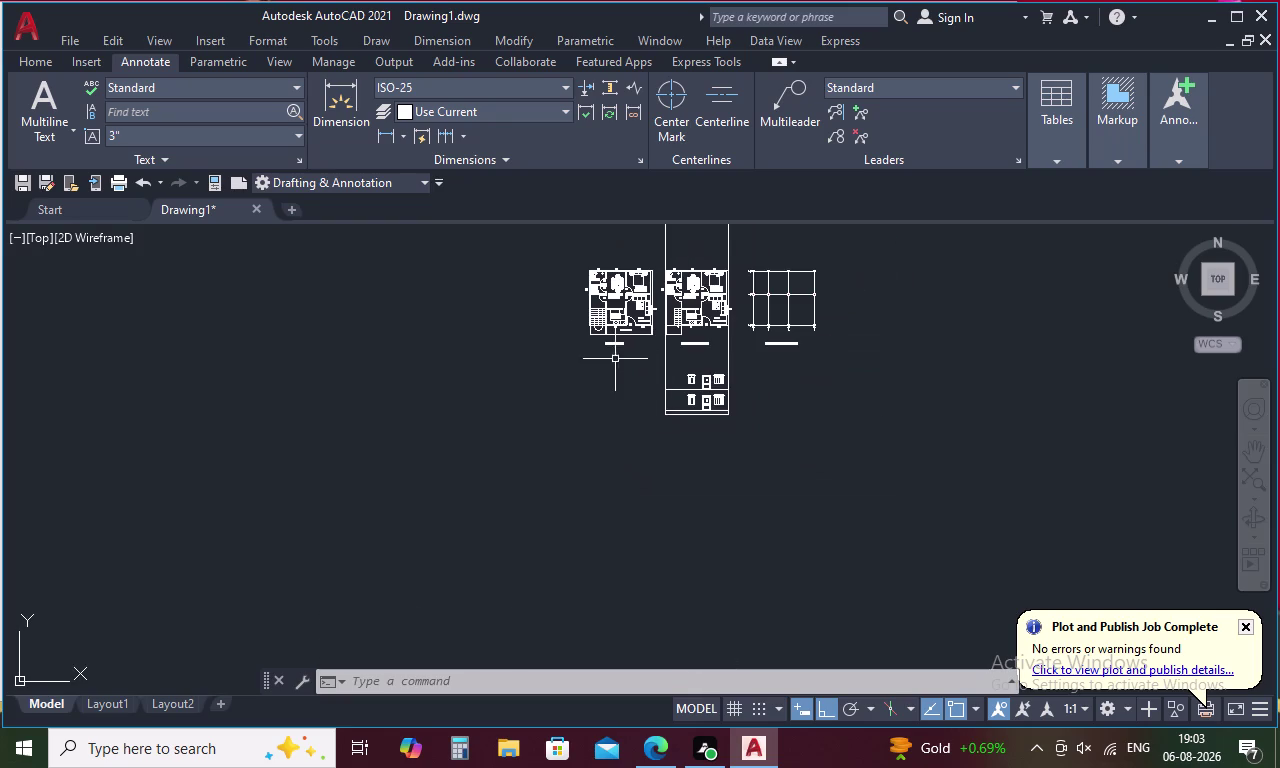
scroll(up, 3)
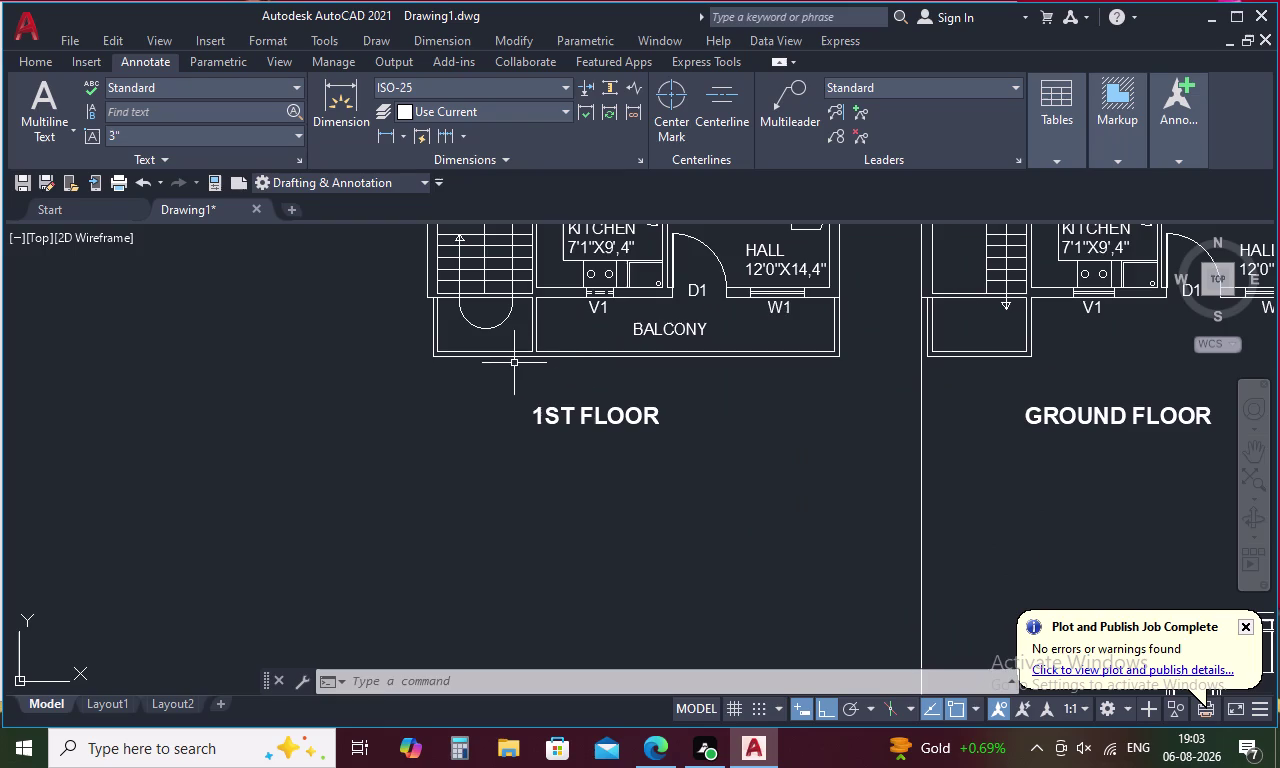
scroll(up, 3)
scroll(up, 3)
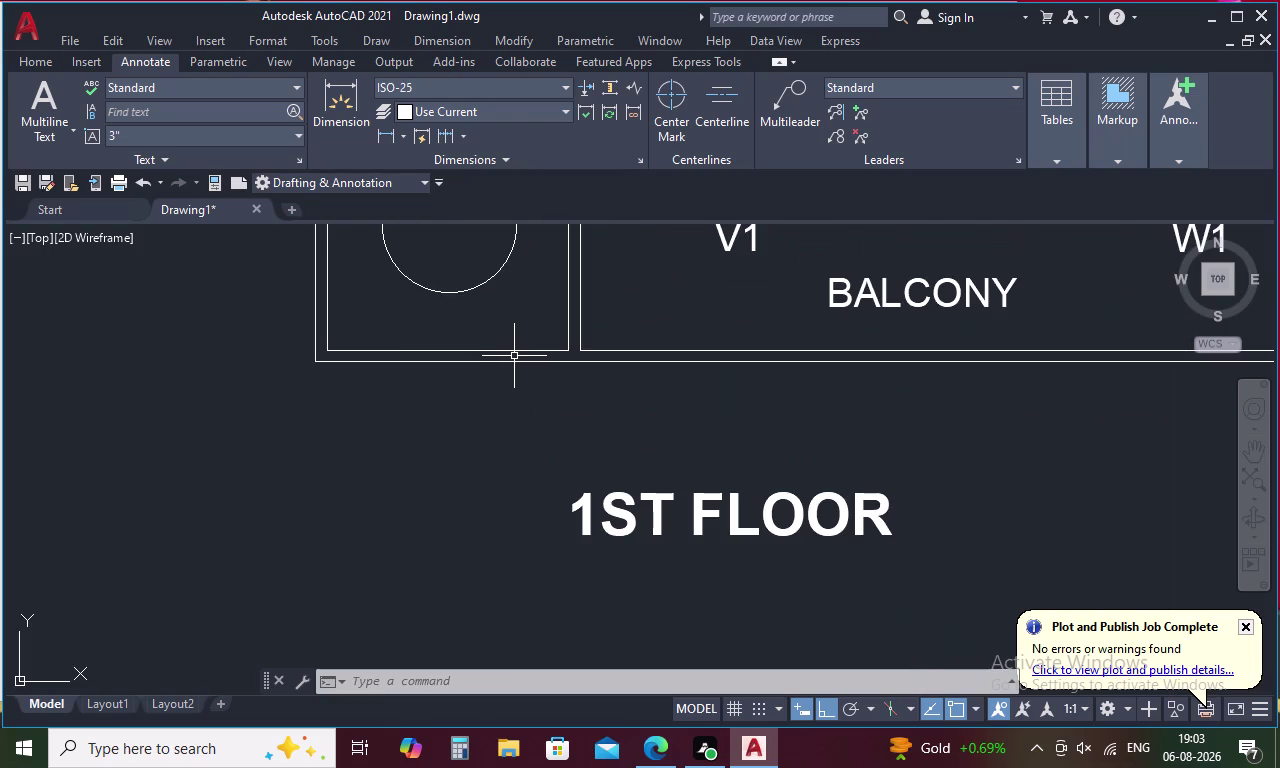
scroll(down, 3)
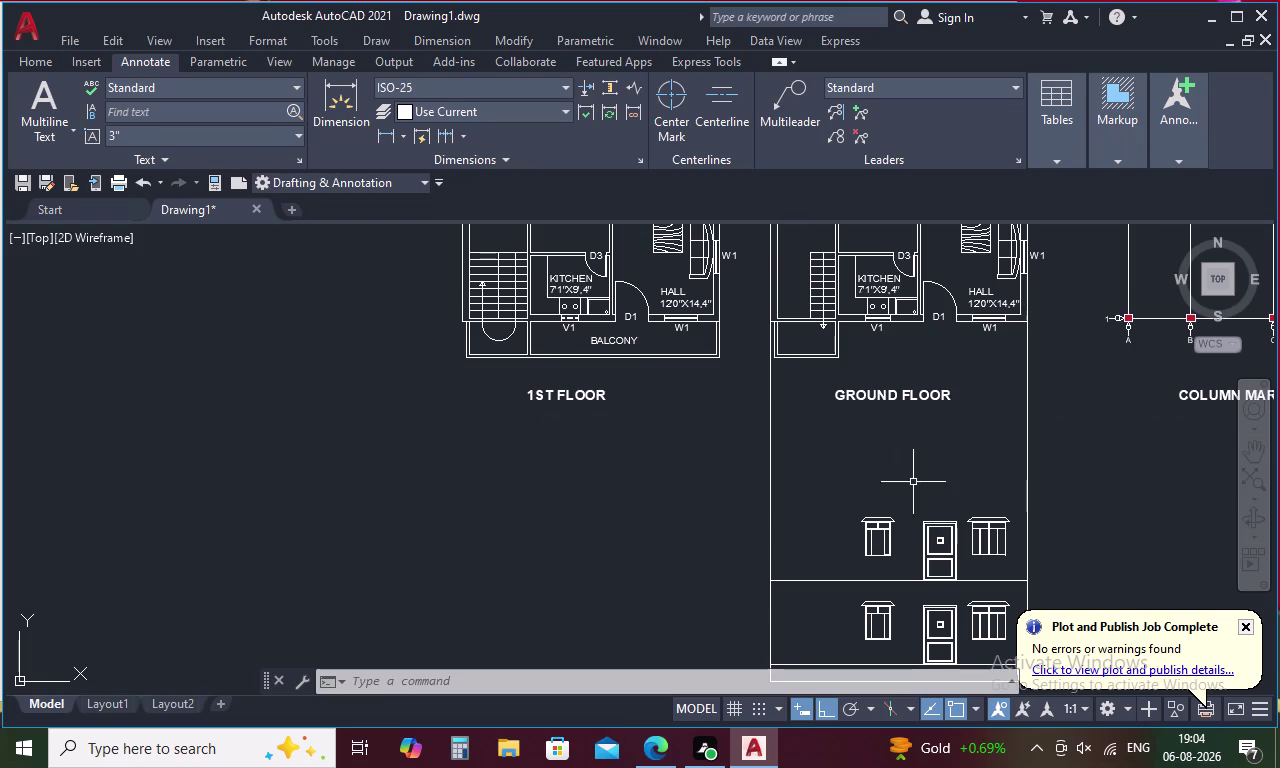
middle_drag(814, 461, 753, 438)
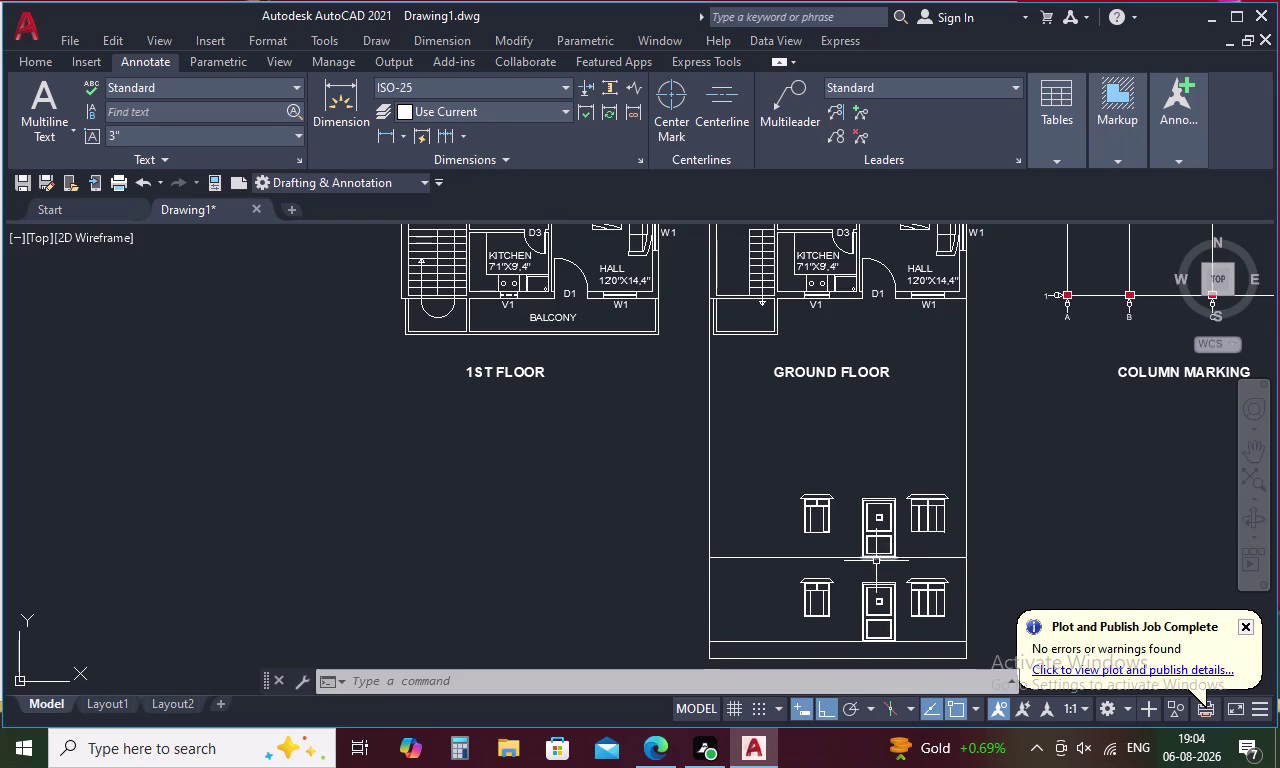
scroll(up, 3)
scroll(up, 3)
middle_drag(869, 556, 868, 463)
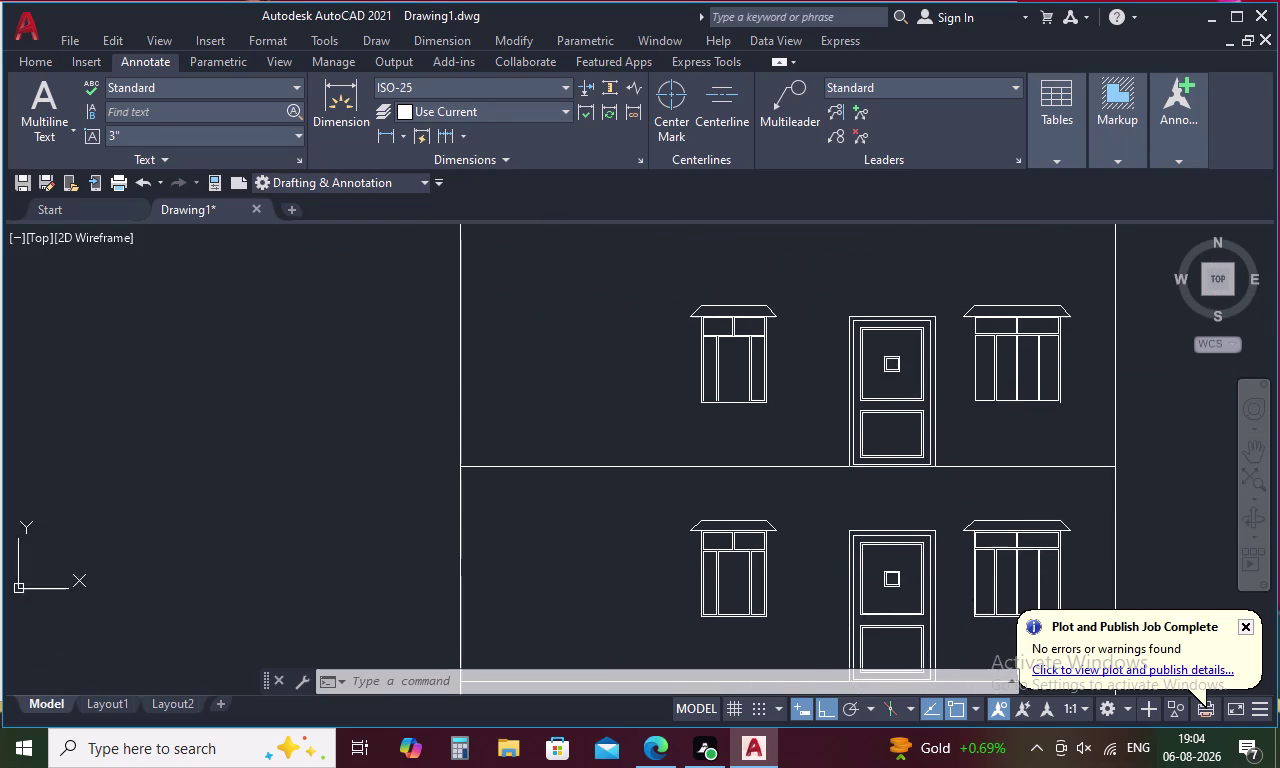
Cancel the mistaken '0' command entry.
key(0)
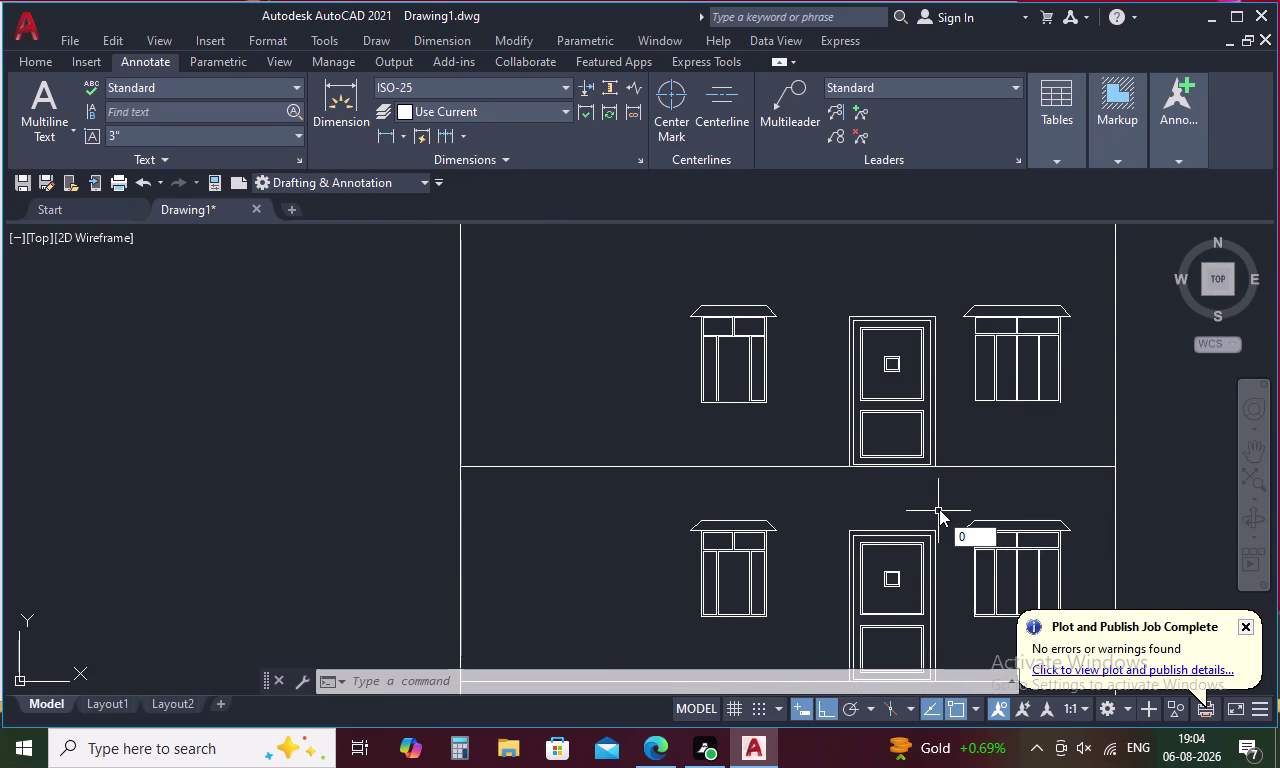
key(space)
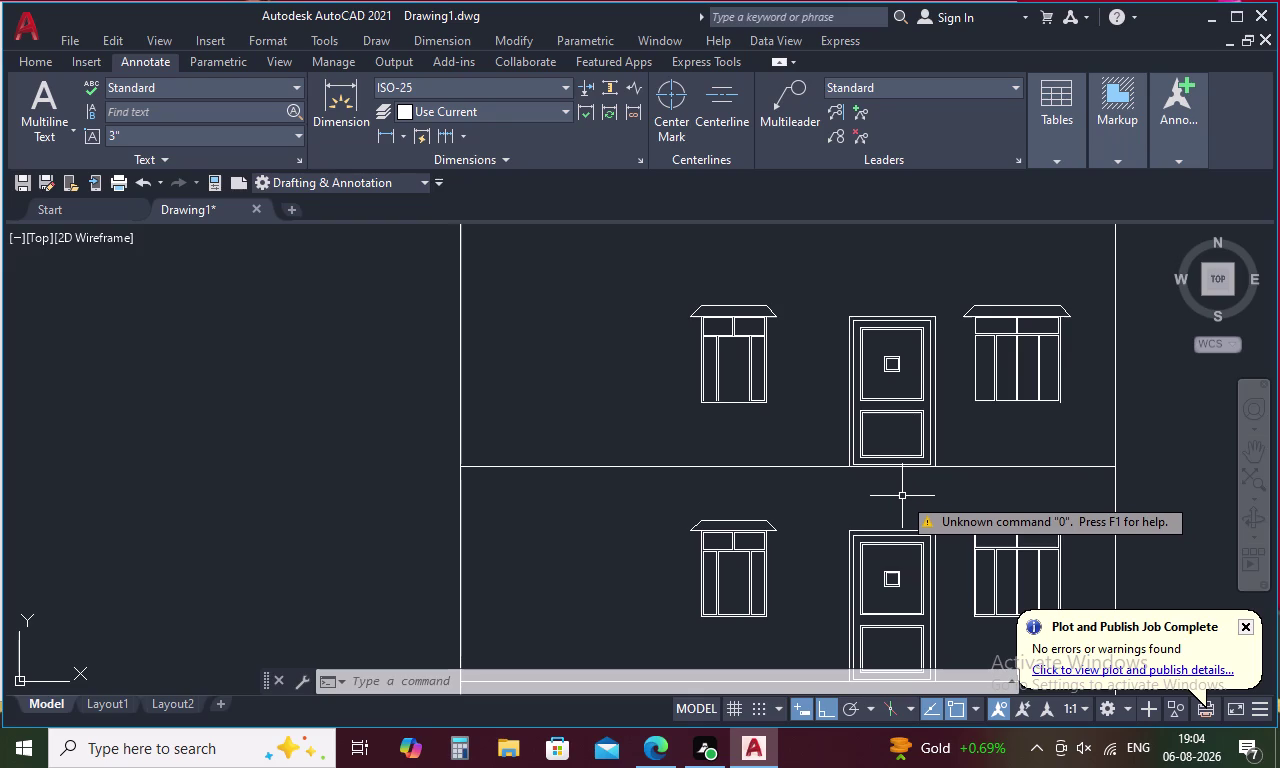
key(Escape)
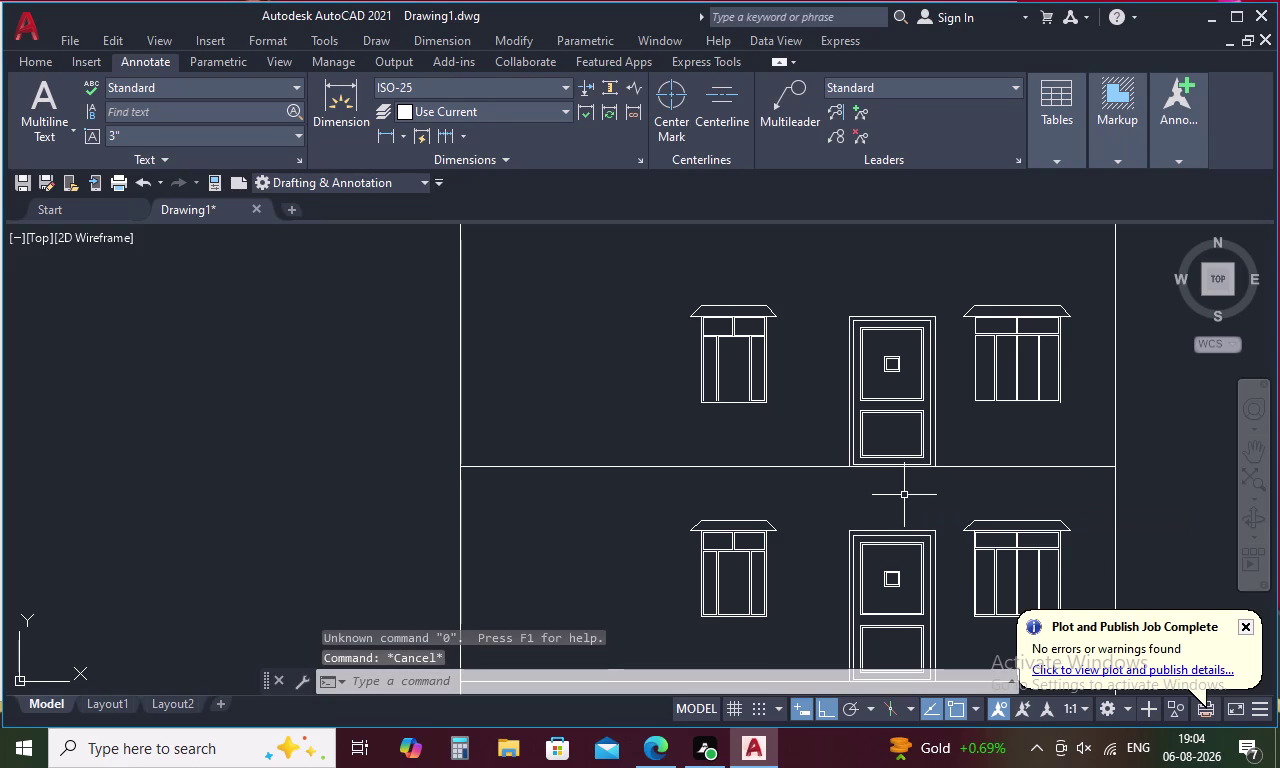
Offset the floor band line 40 upward as a trial copy.
text(O)
key(space)
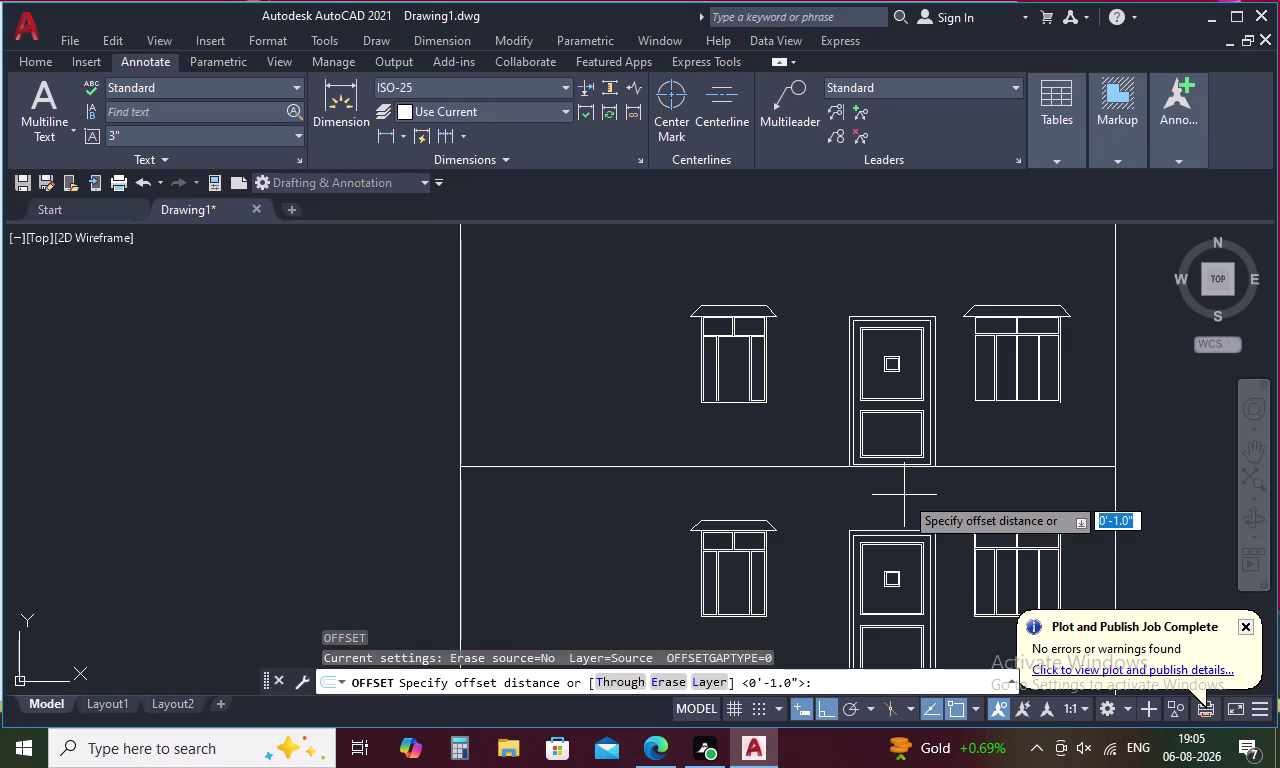
key(4)
text(0)
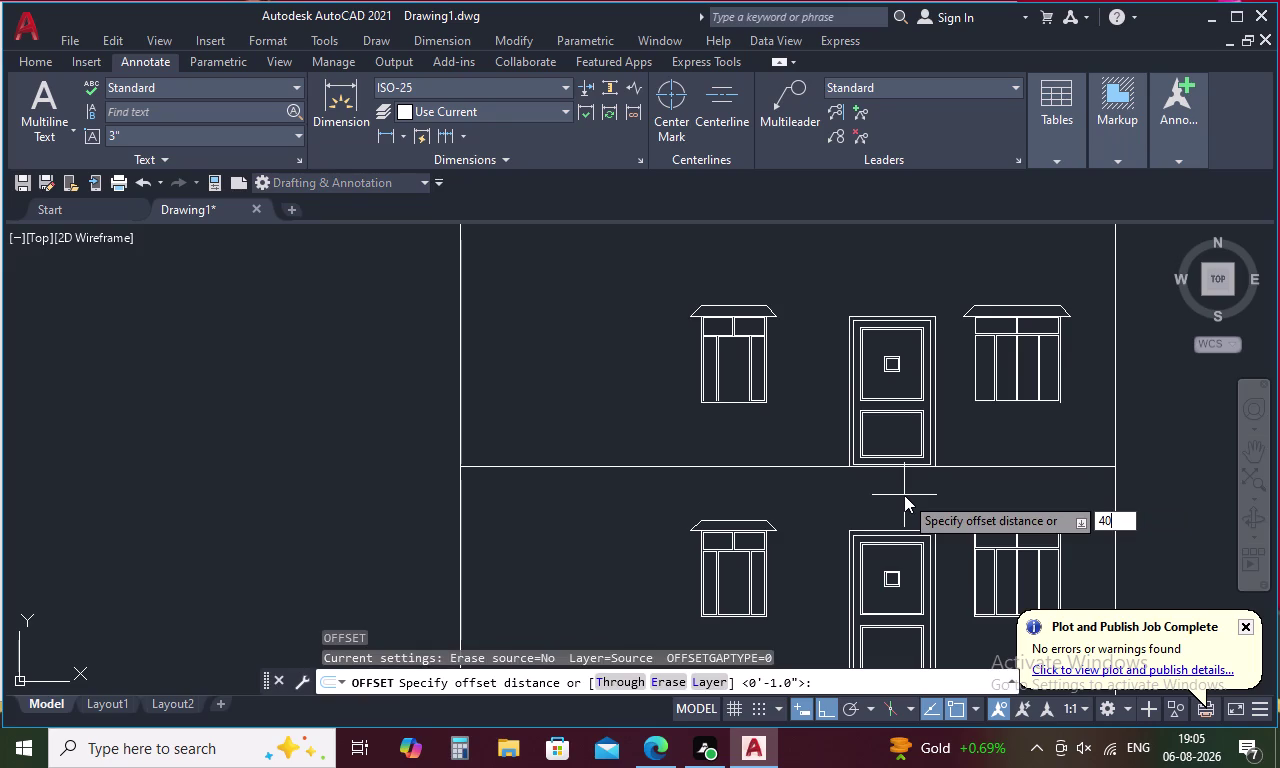
key(space)
click(805, 465)
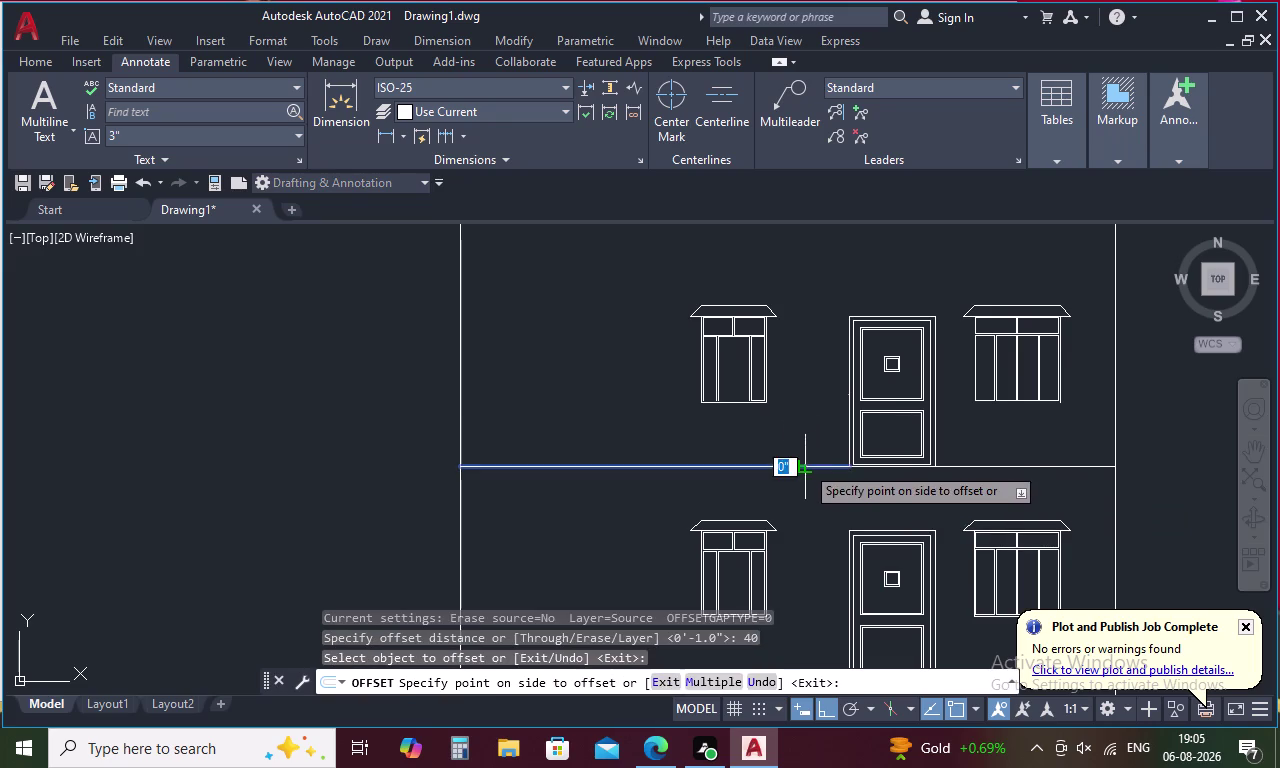
click(801, 430)
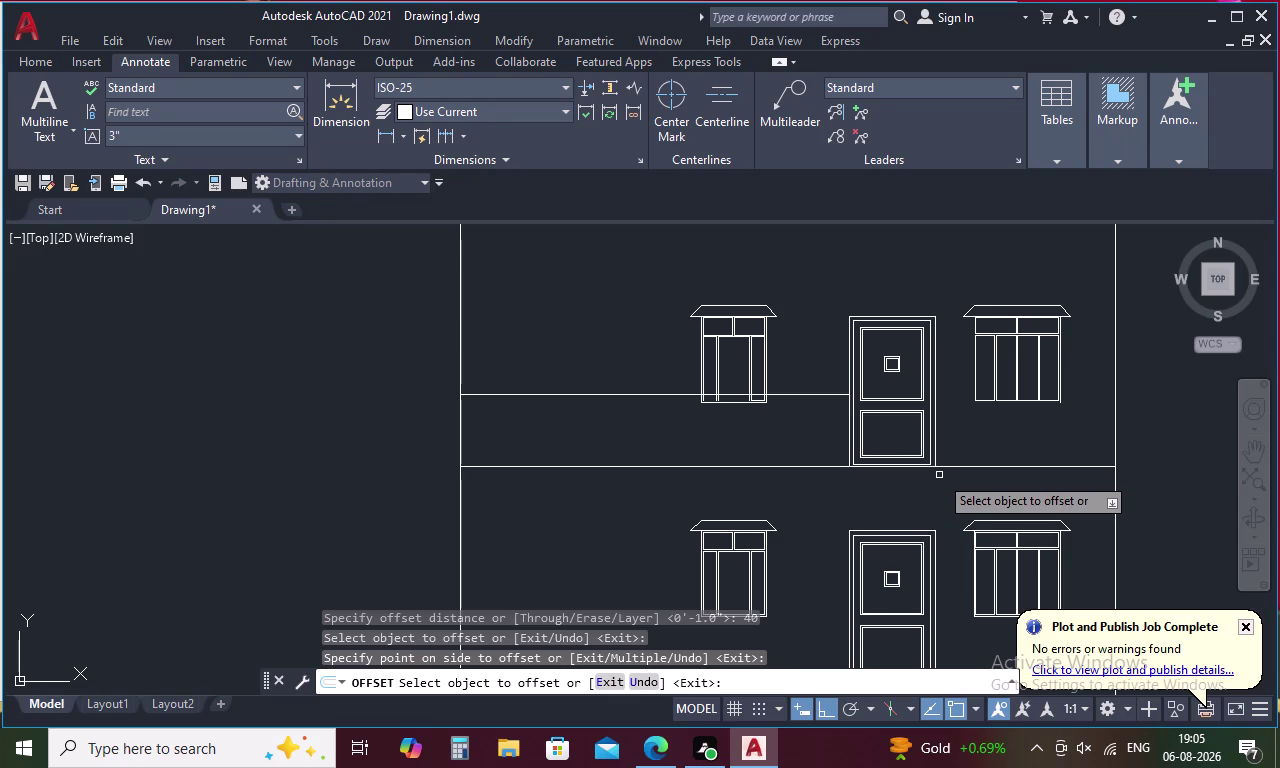
Erase the 40-inch trial line and restart OFFSET.
key(Escape)
drag(829, 386, 815, 410)
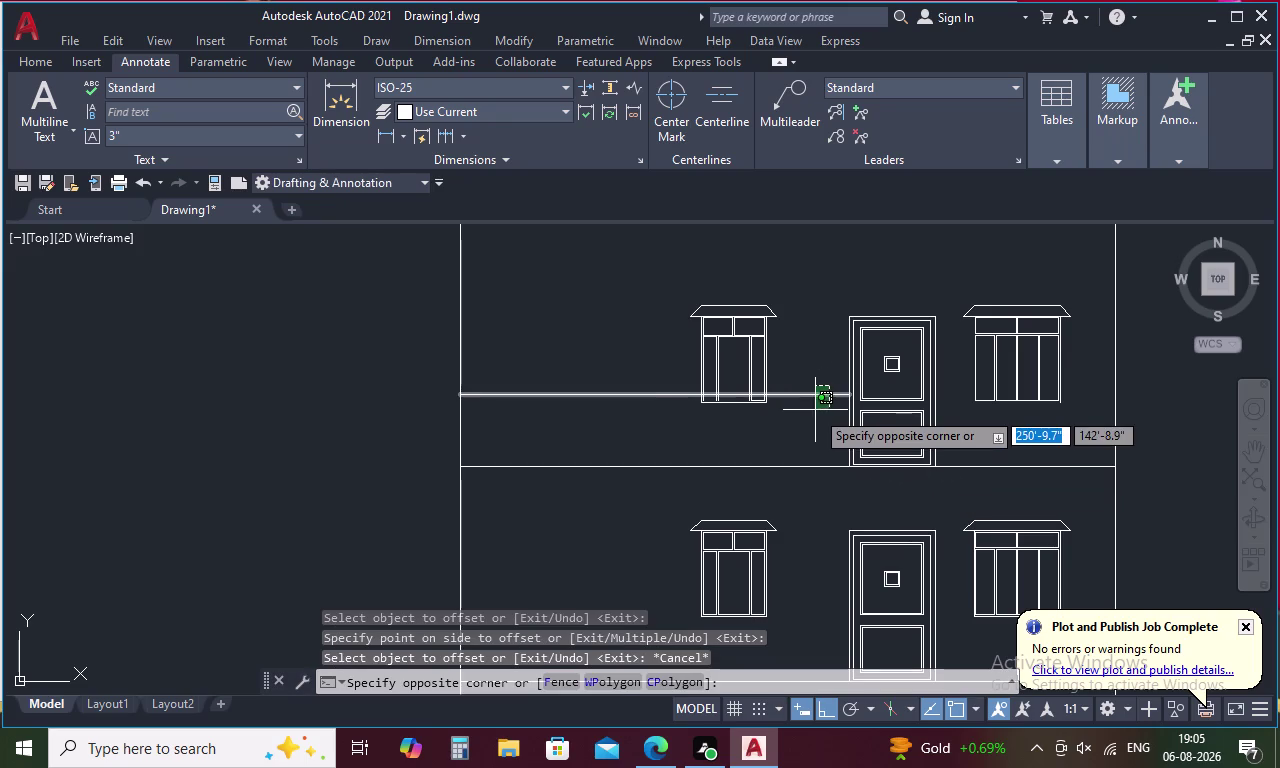
click(817, 413)
key(Delete)
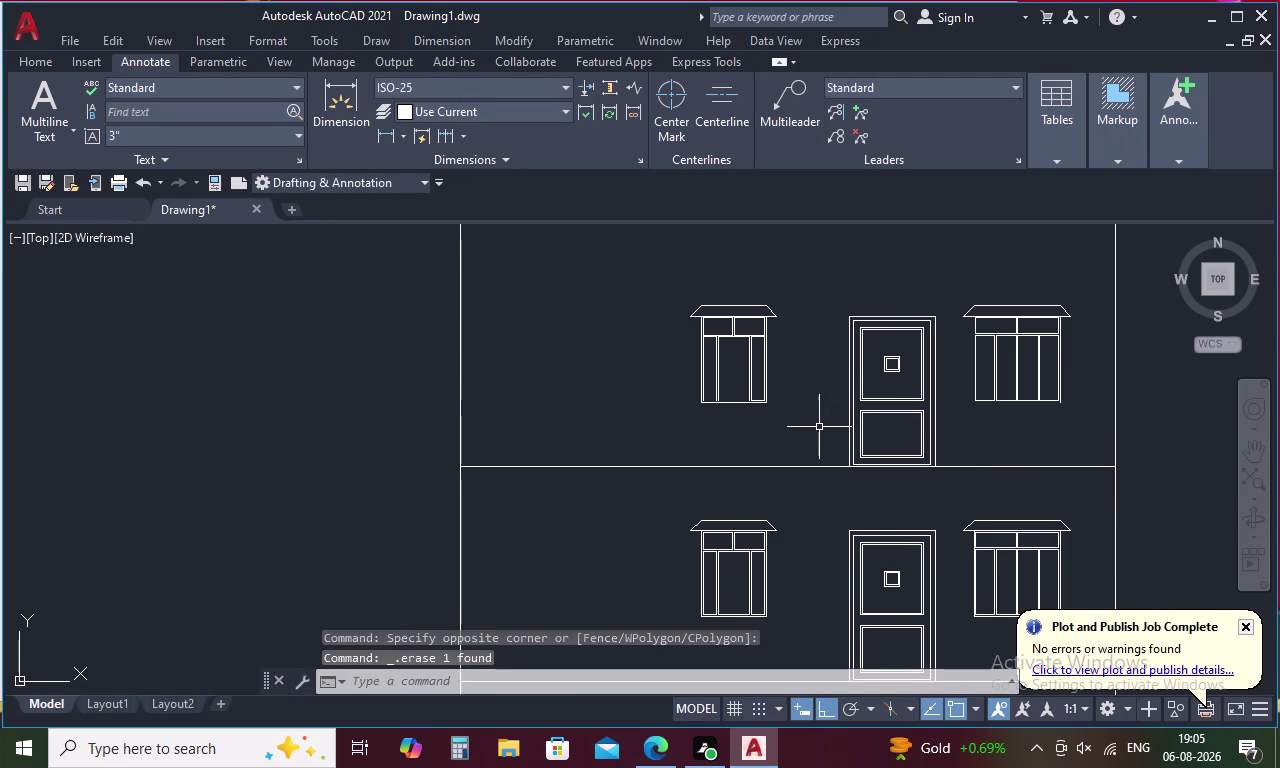
text(O)
key(space)
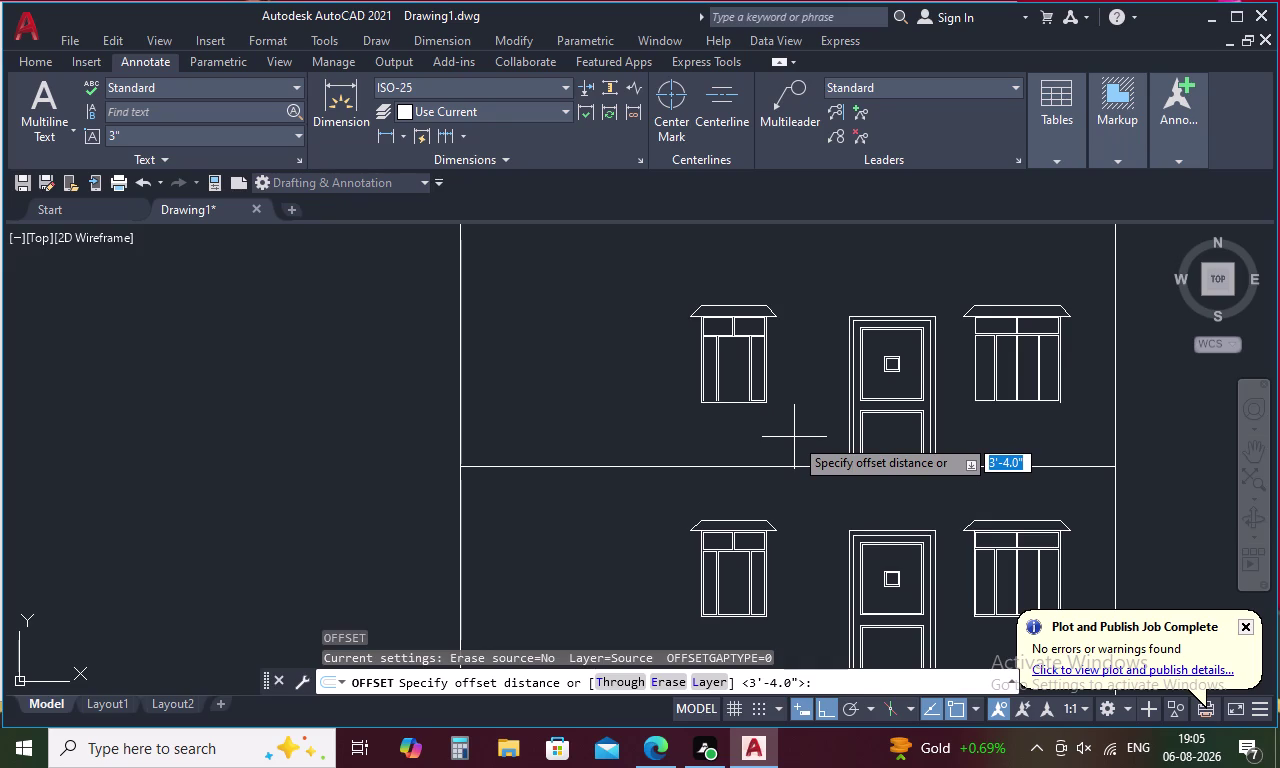
Try a 38 offset distance on the floor band, then abandon it and restart OFFSET.
text(3)
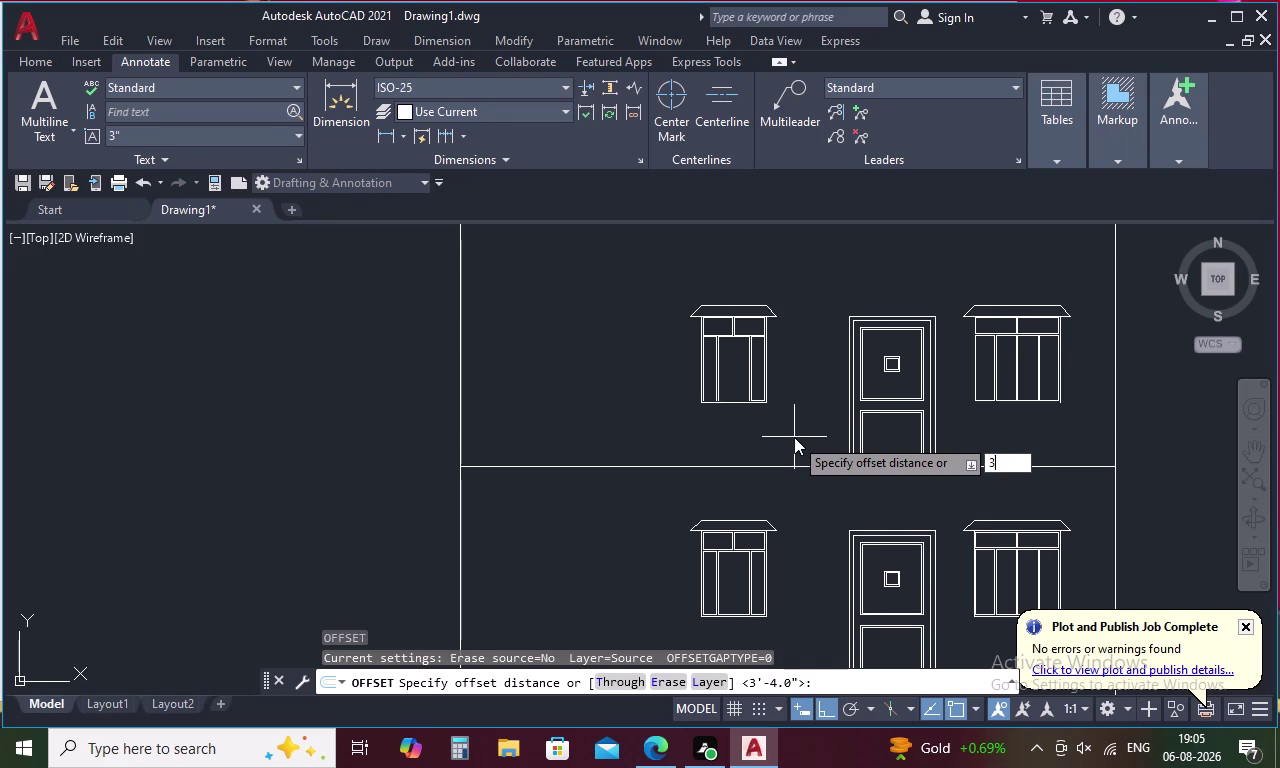
text(8)
key(space)
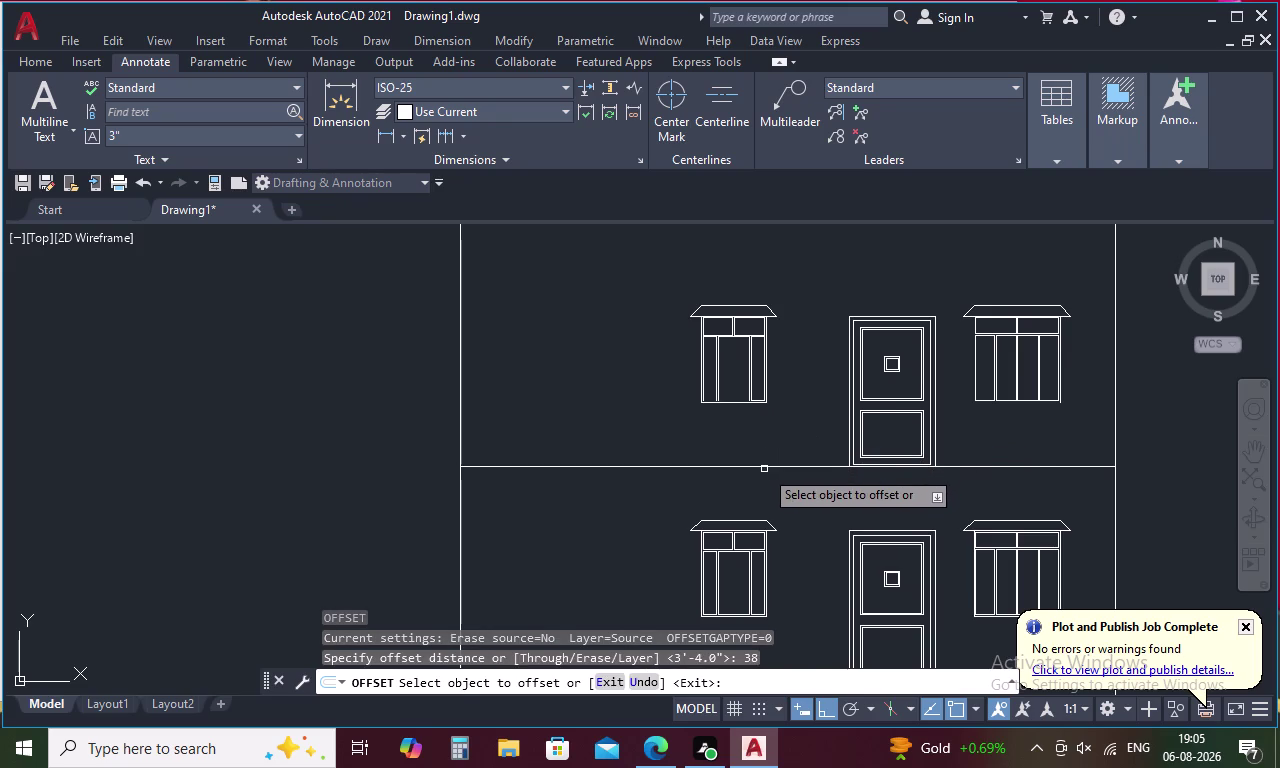
click(768, 466)
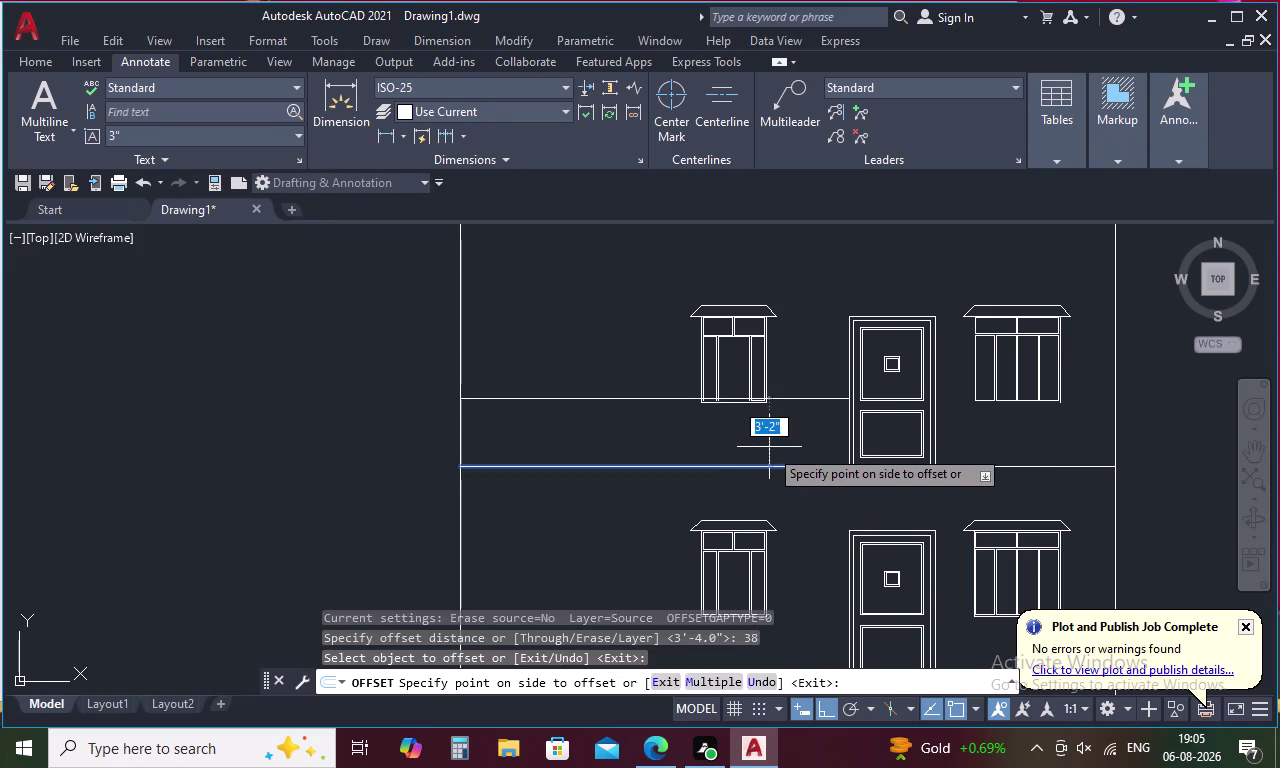
key(Escape)
text(O)
key(space)
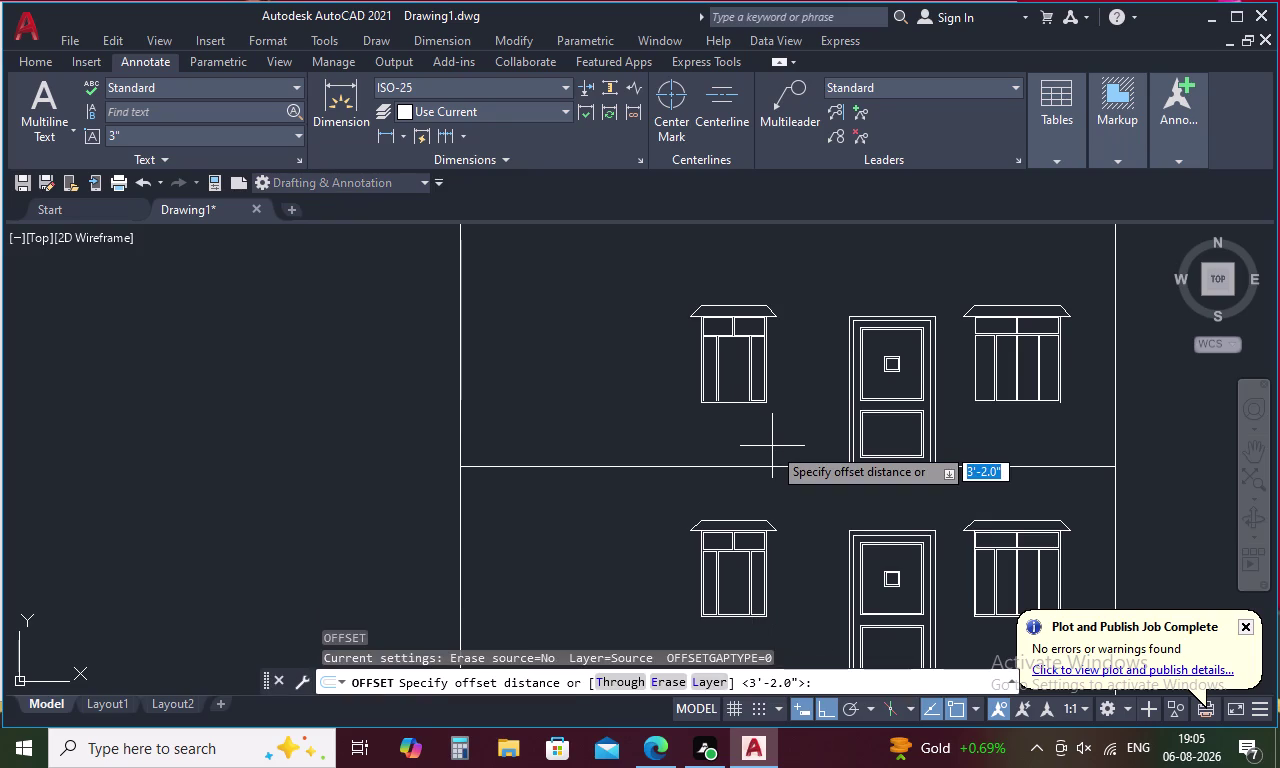
Offset the left, right, under-door and door-edge floor line segments 35 up to sill level.
text(35)
key(space)
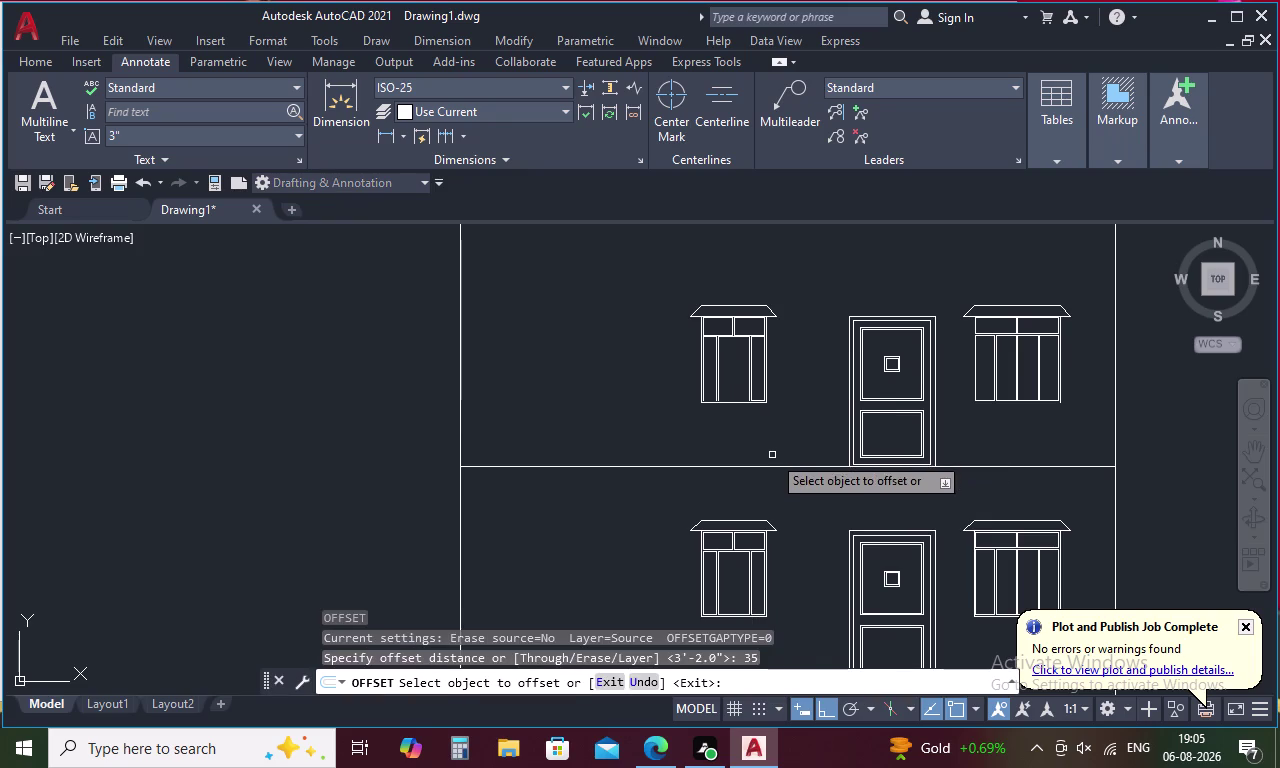
click(772, 465)
click(775, 449)
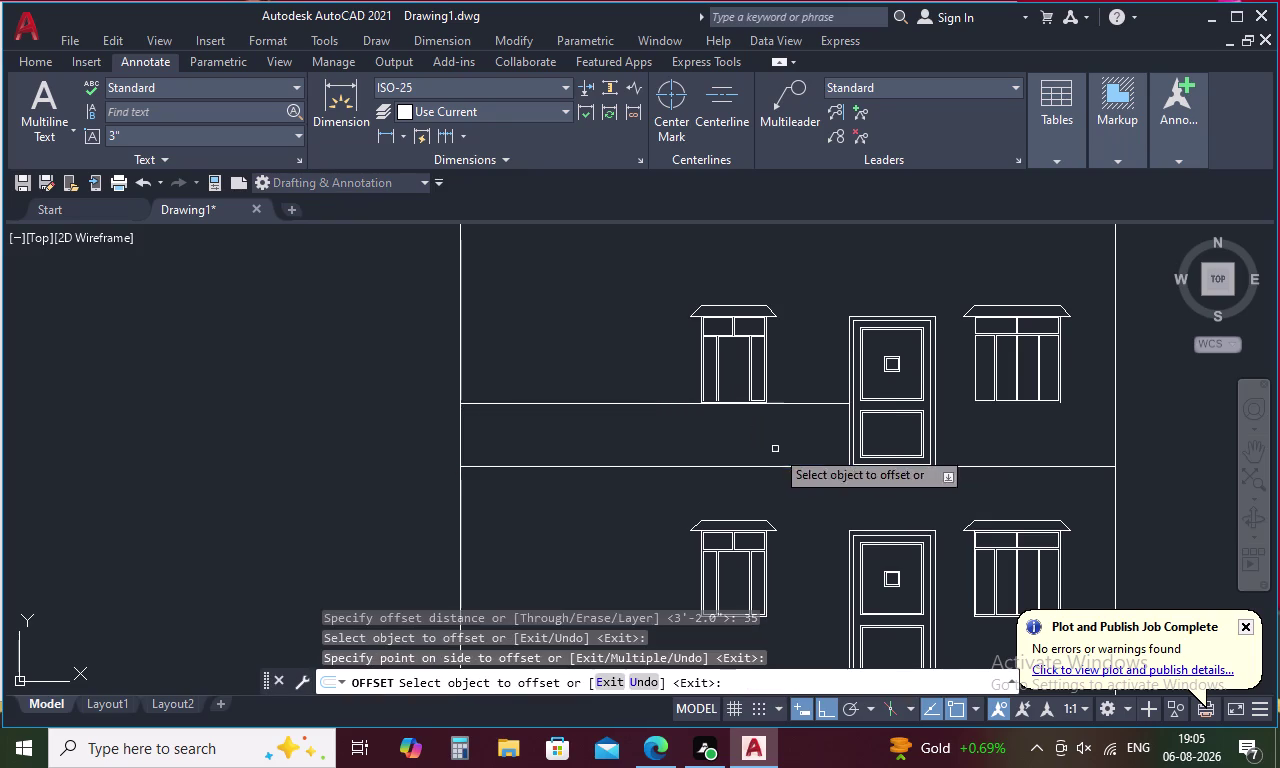
click(986, 468)
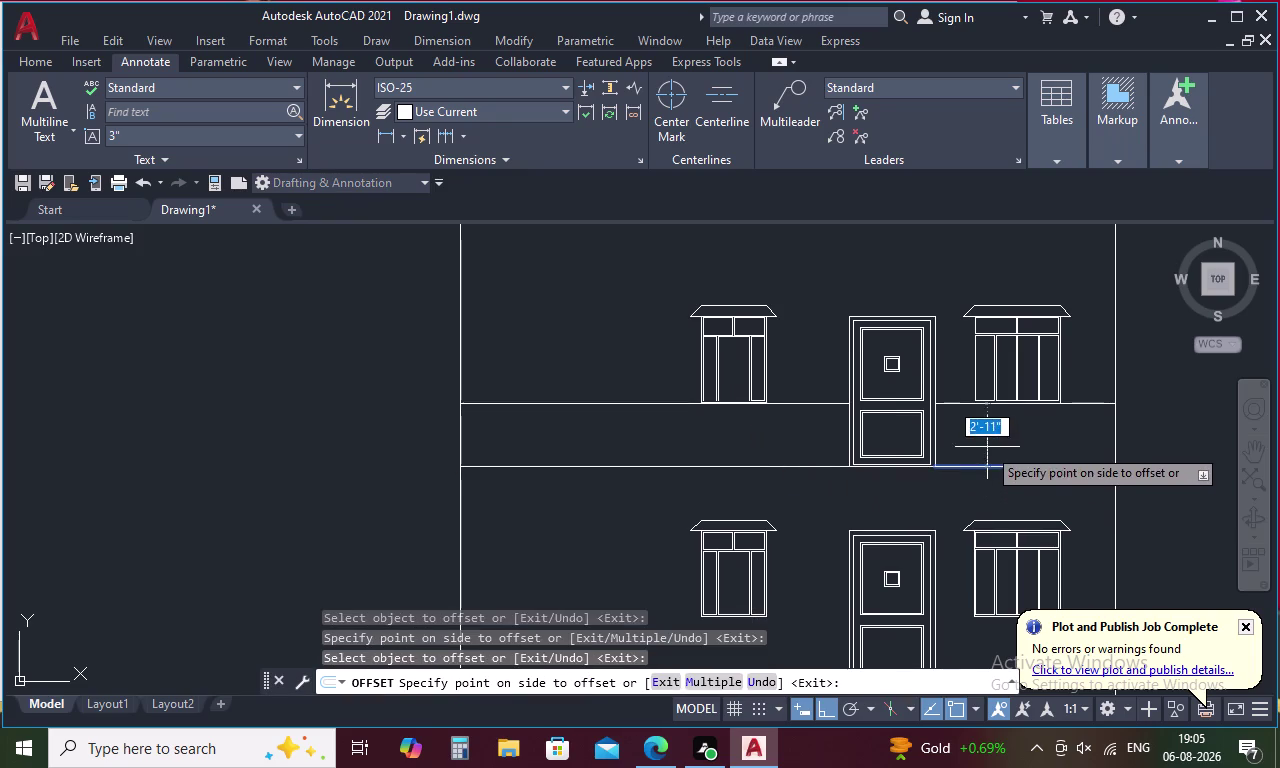
click(987, 445)
click(898, 468)
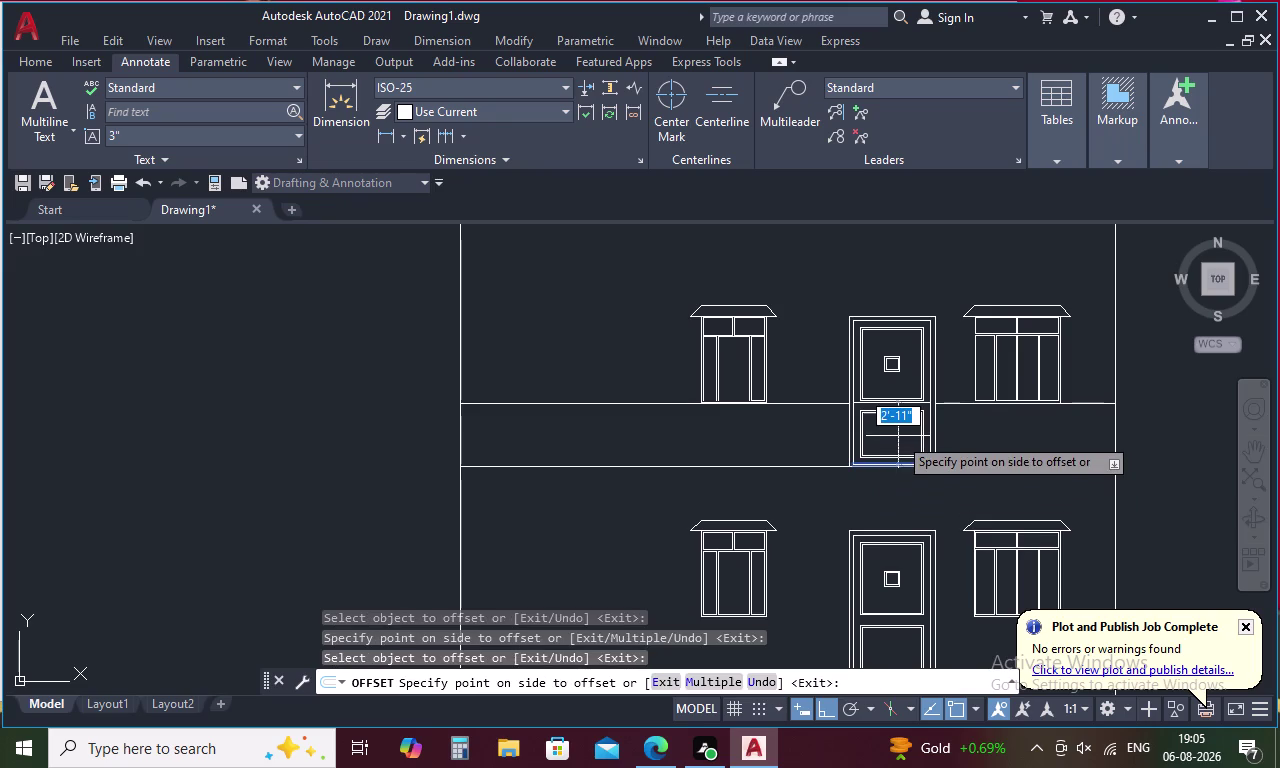
click(898, 435)
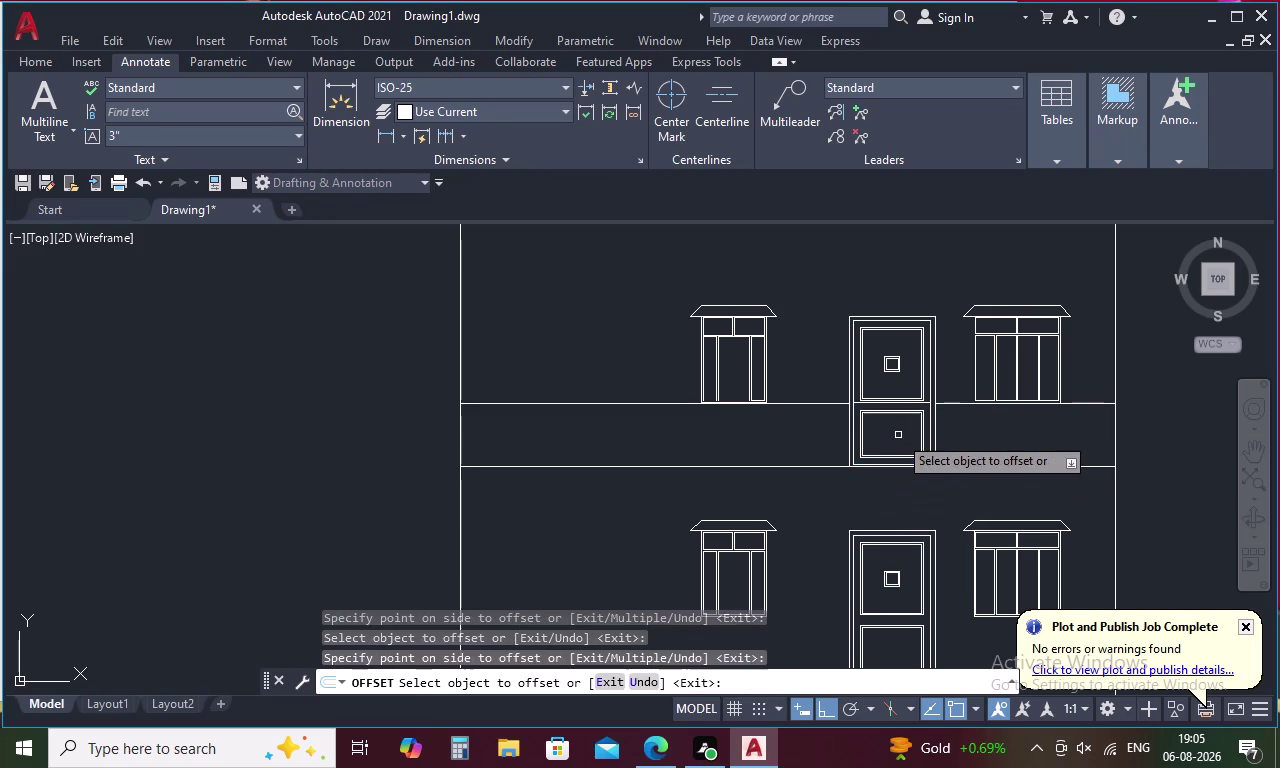
scroll(up, 3)
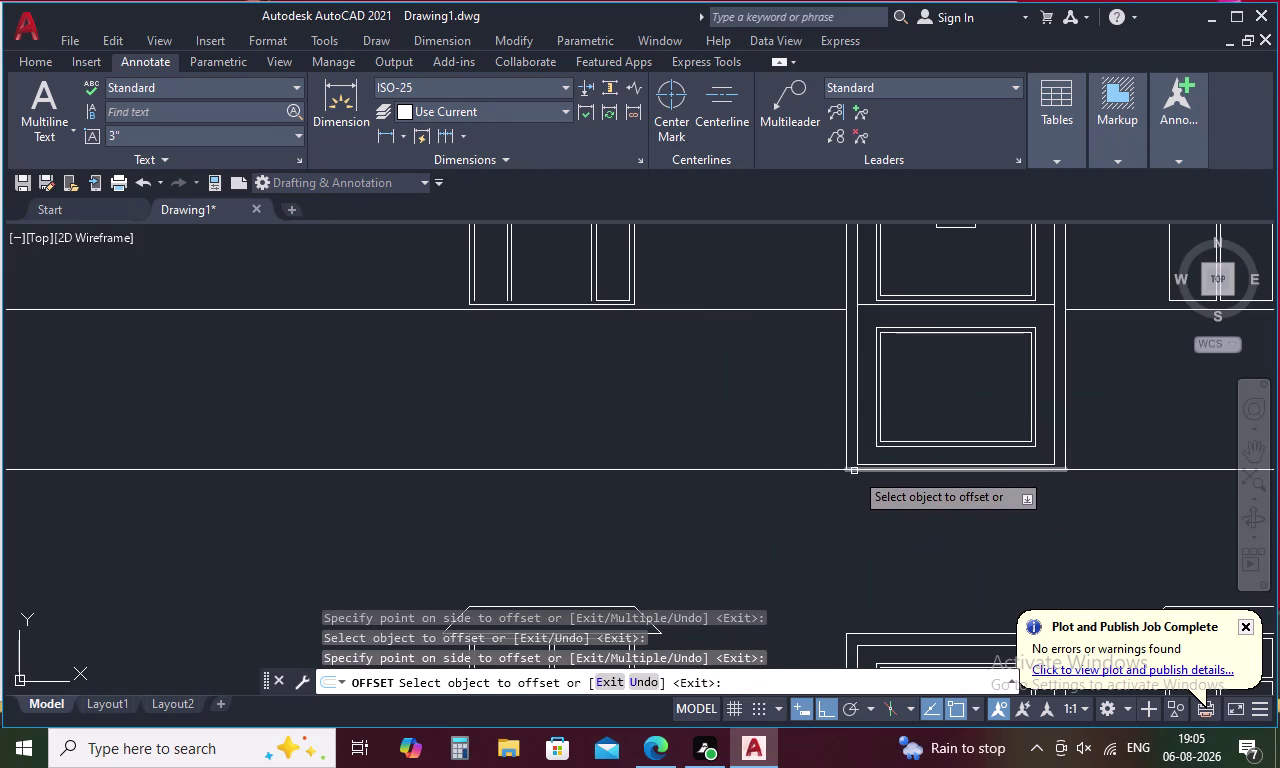
click(854, 471)
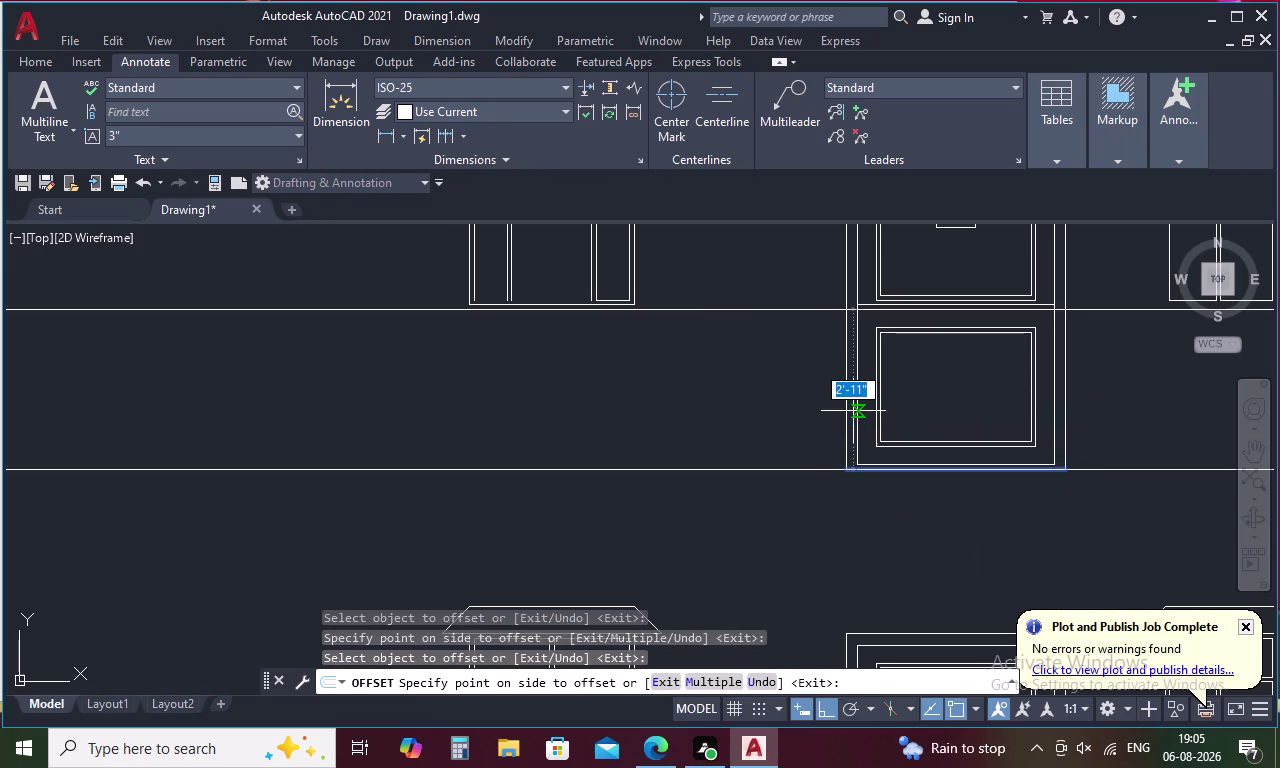
click(852, 401)
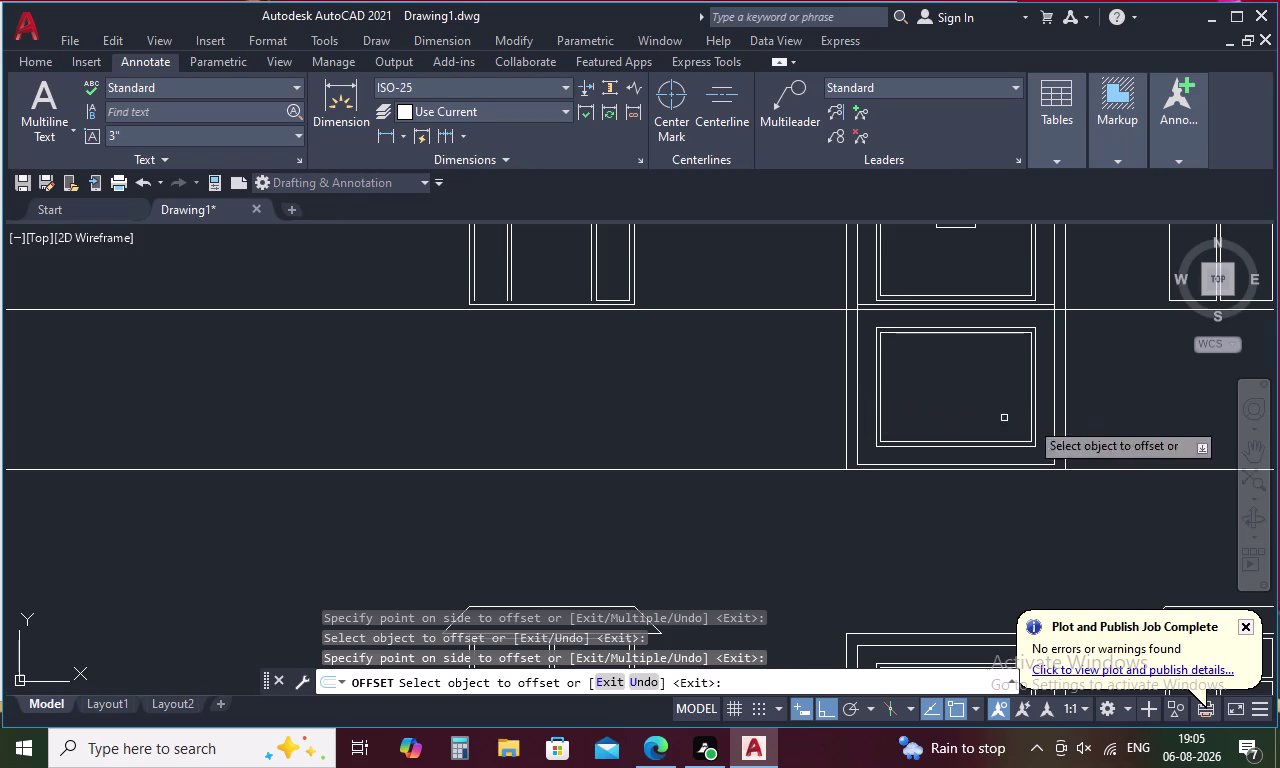
key(Escape)
scroll(down, 3)
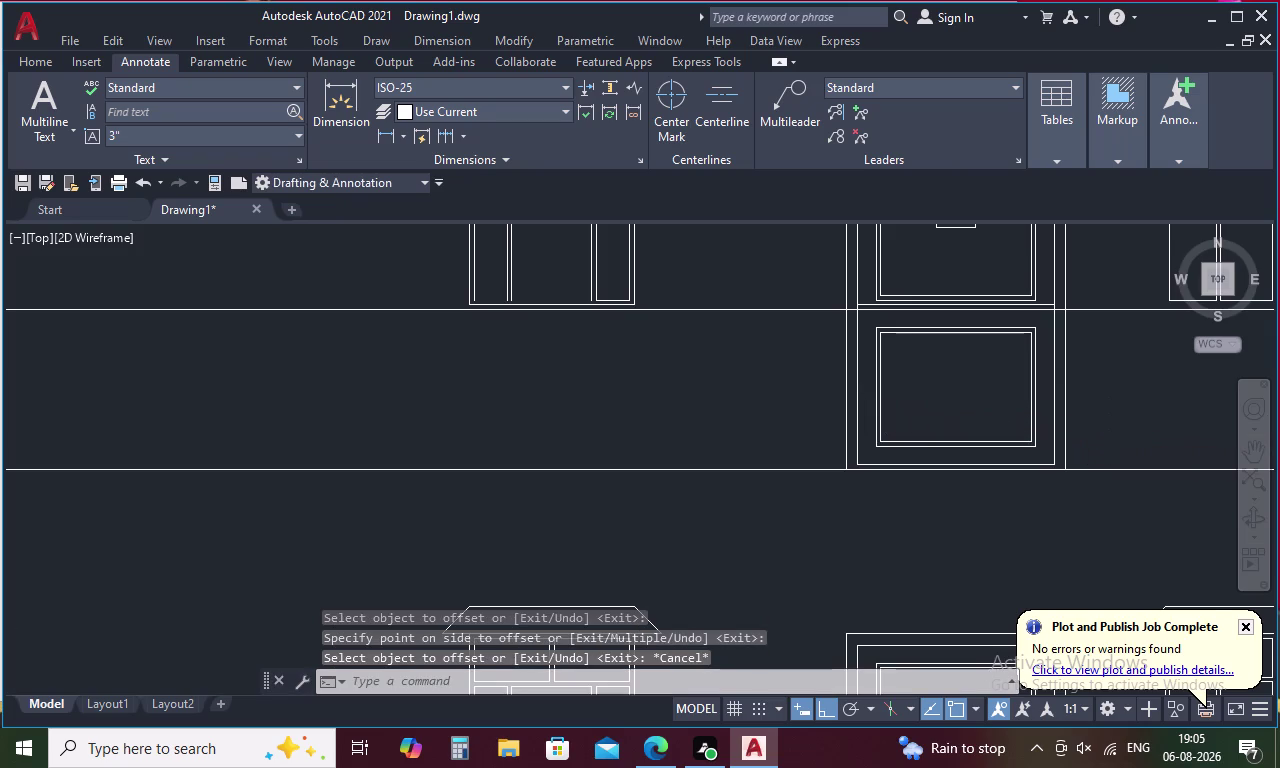
middle_drag(1057, 514, 930, 480)
Offset the first-floor band line 10' upward.
scroll(down, 3)
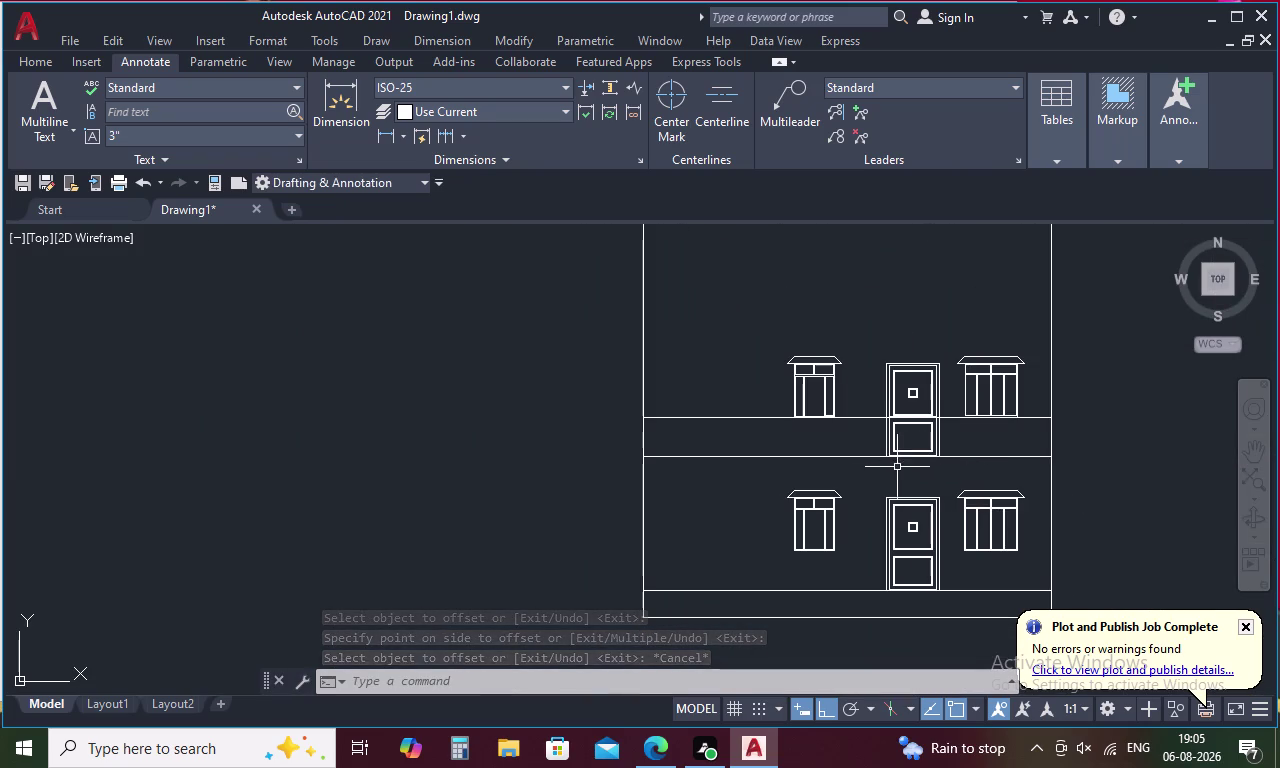
text(O)
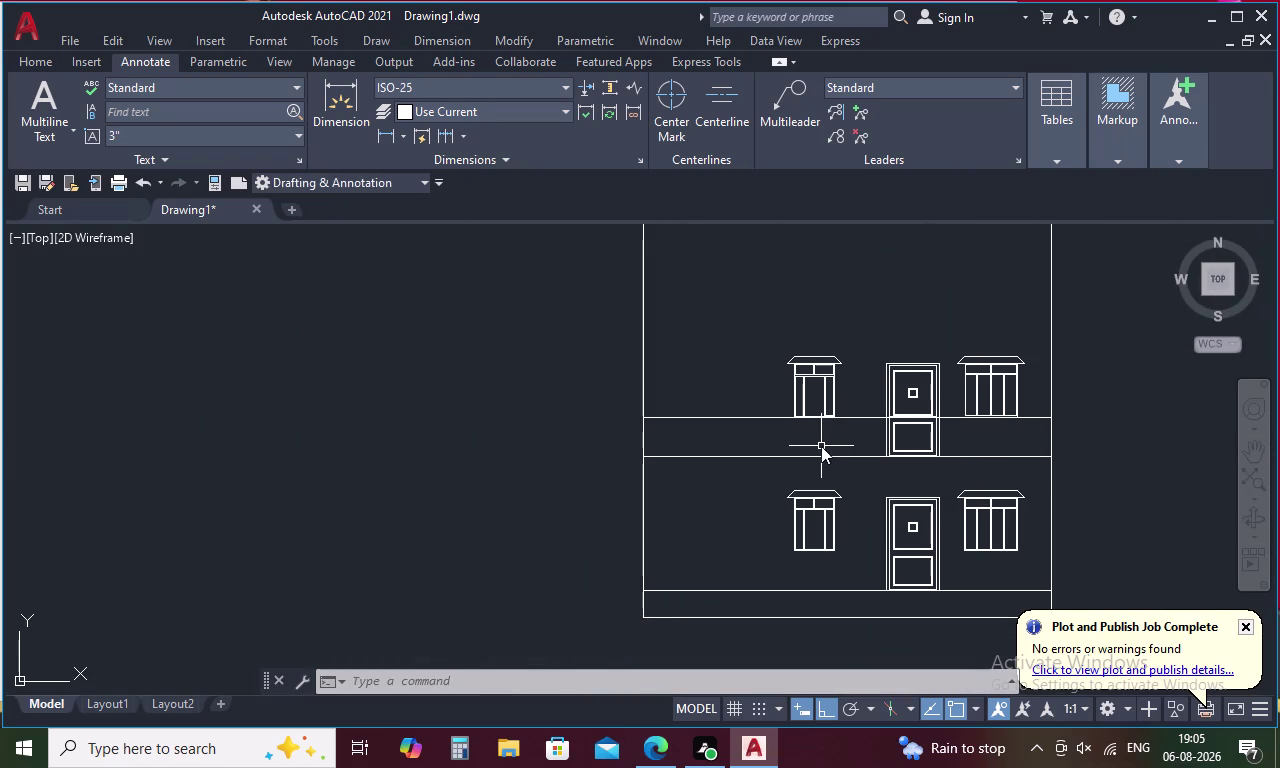
key(space)
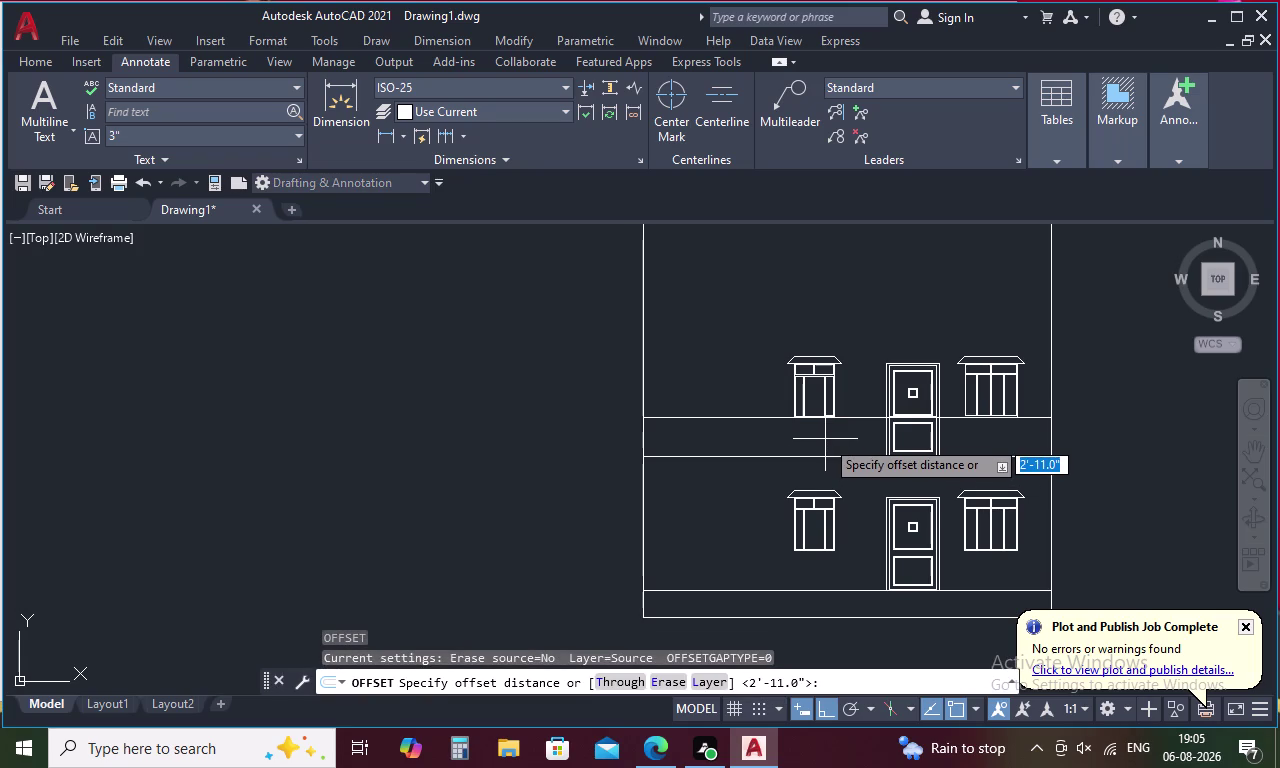
text(1)
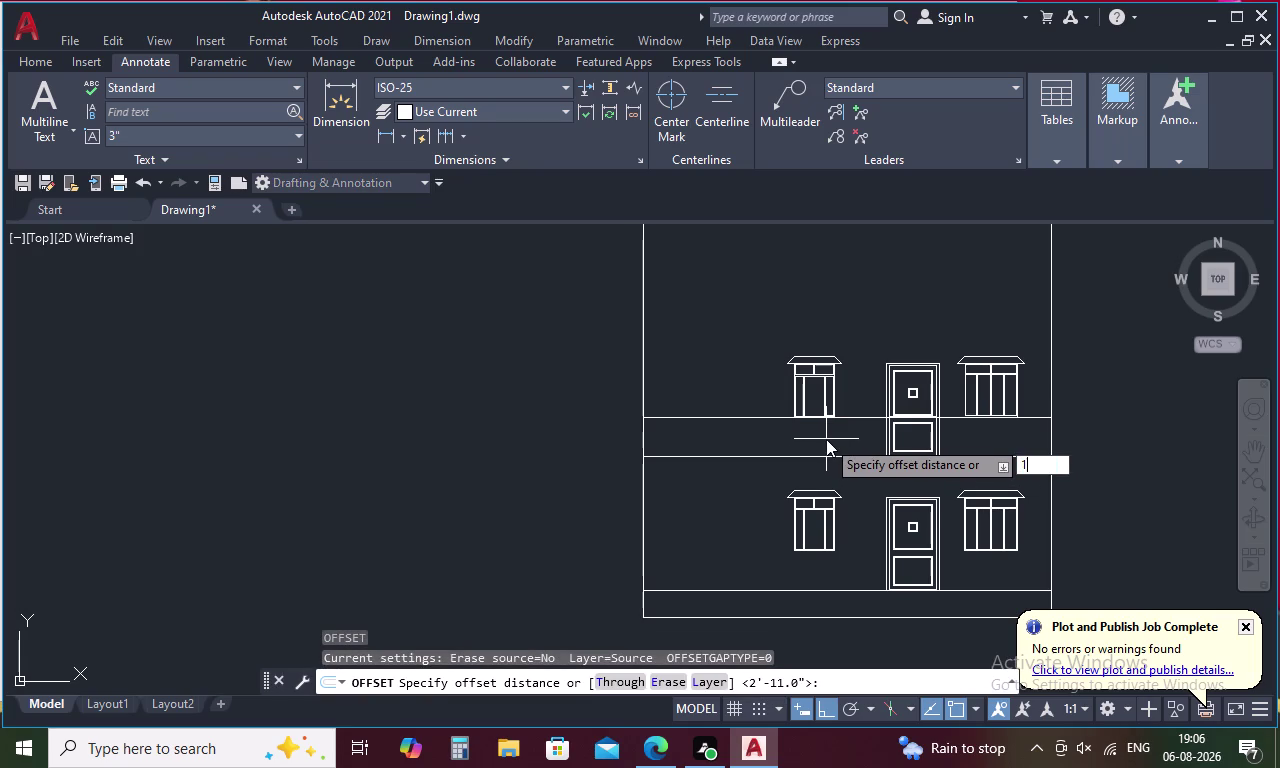
text(0)
text(')
key(space)
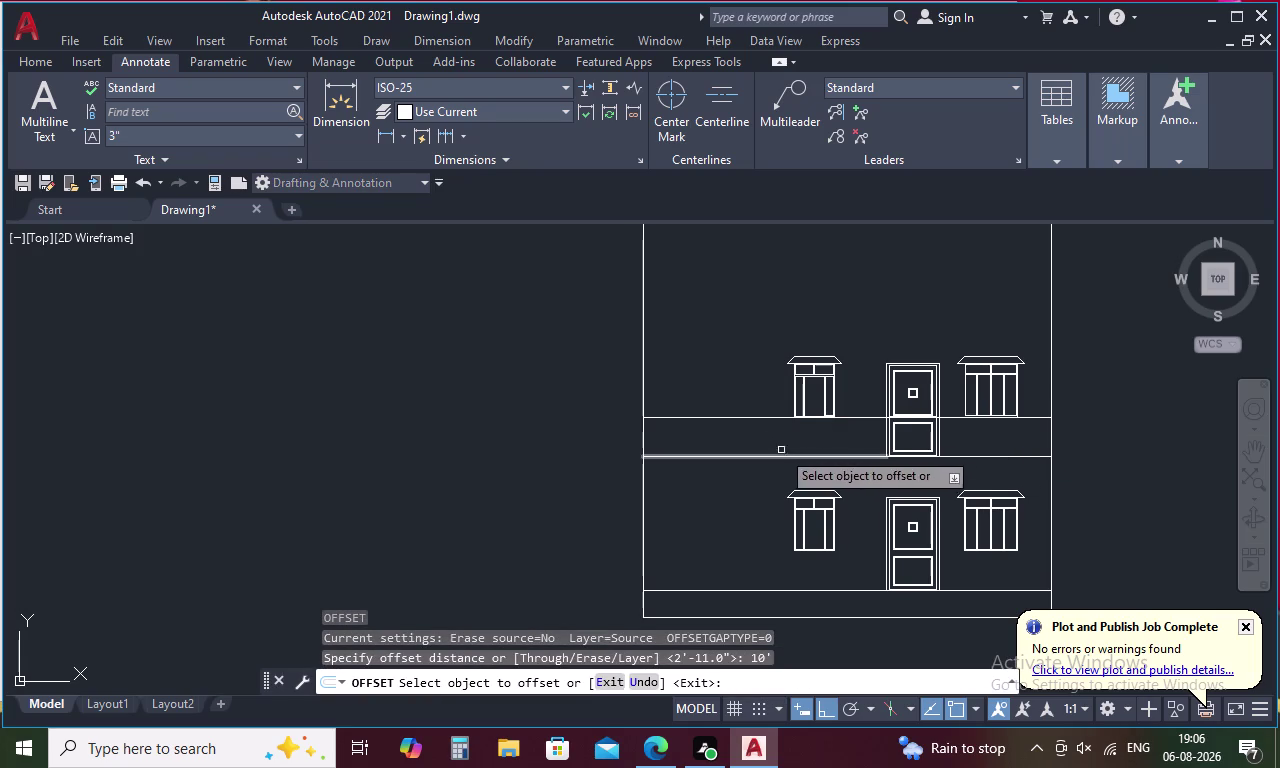
click(766, 418)
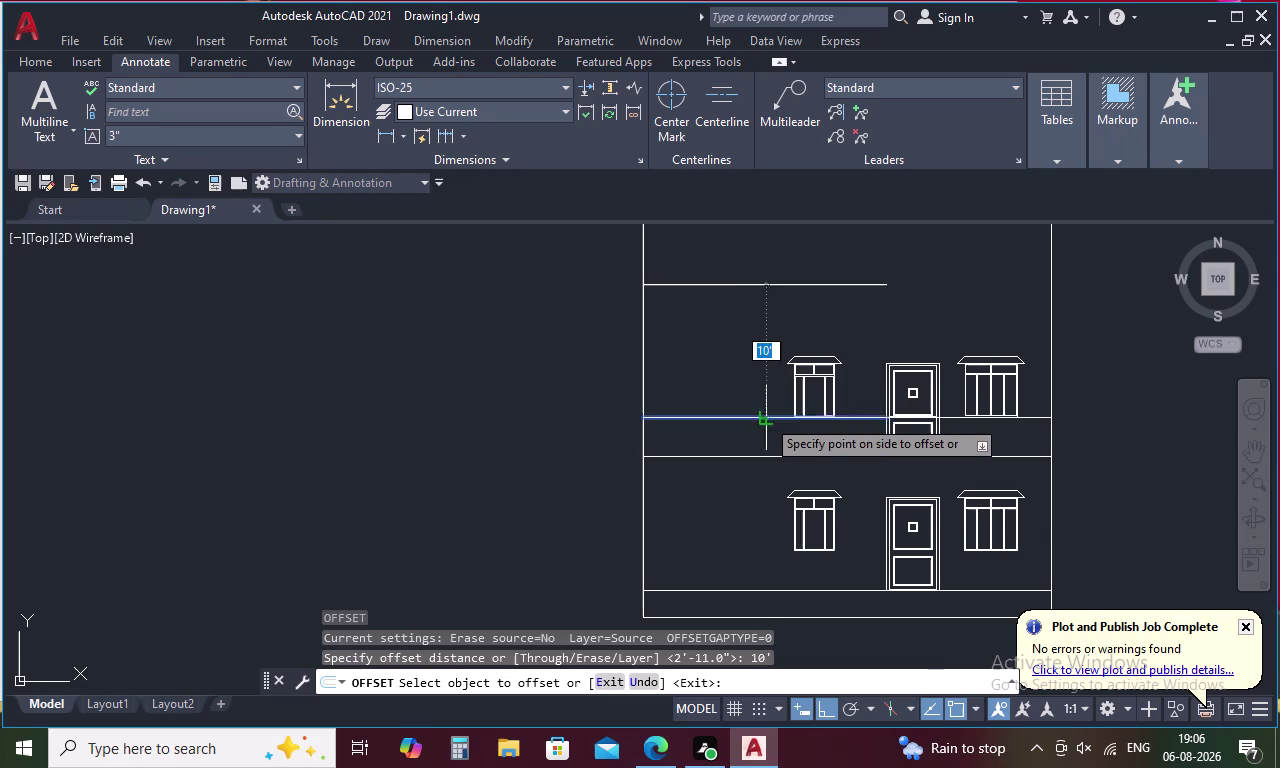
click(767, 380)
key(space)
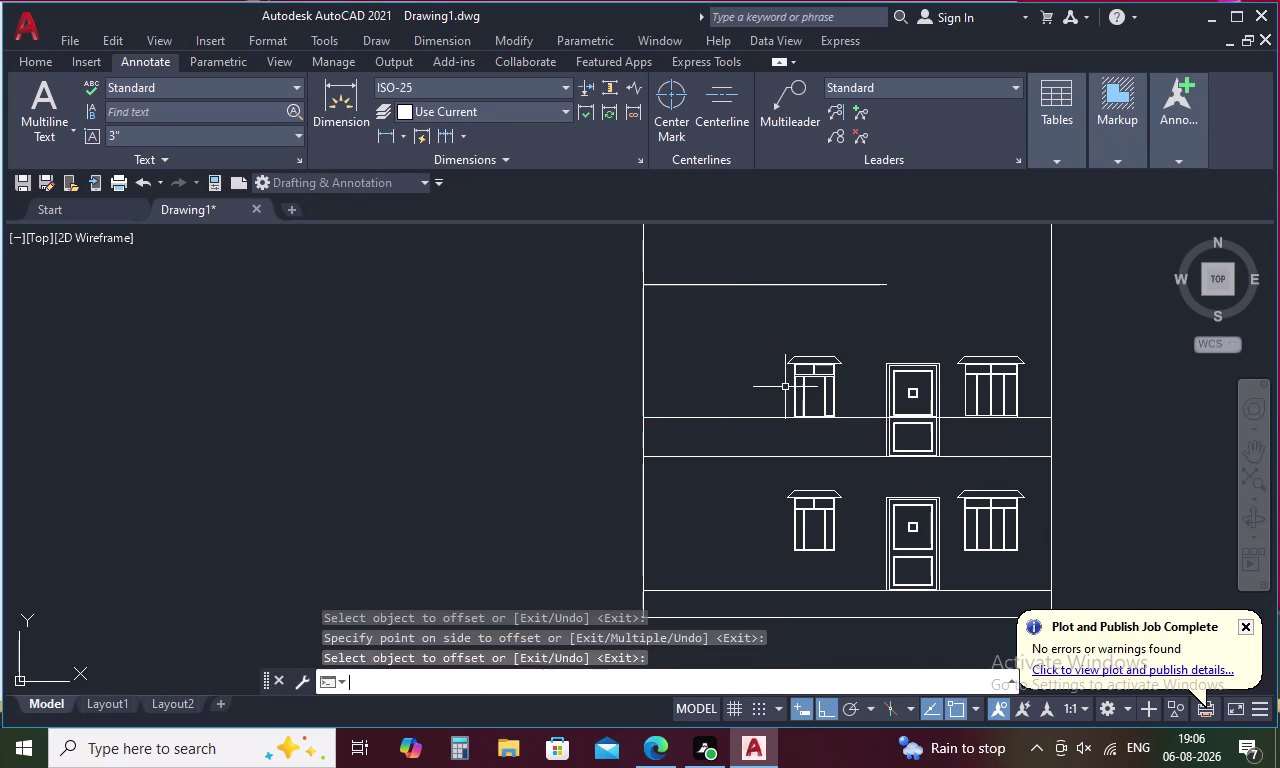
Stack two more 35-inch offset copies above the newest top line.
key(space)
text(35)
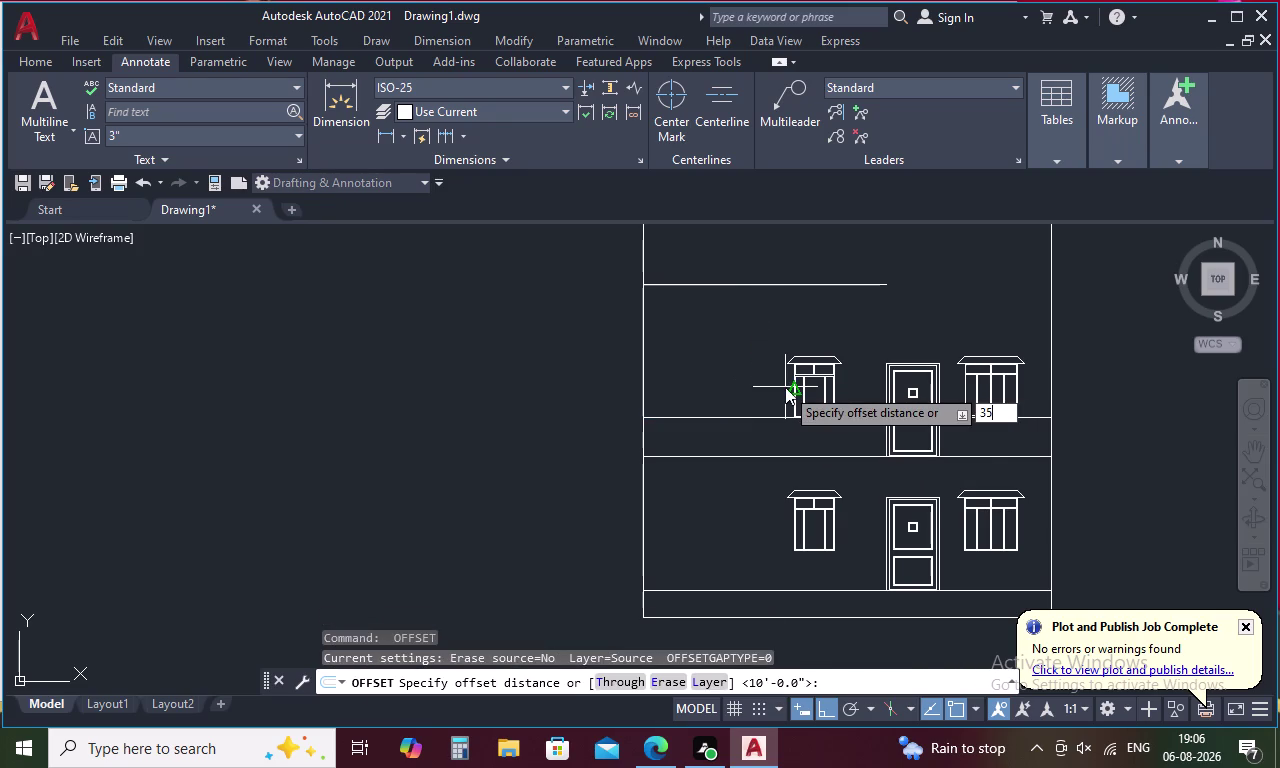
key(space)
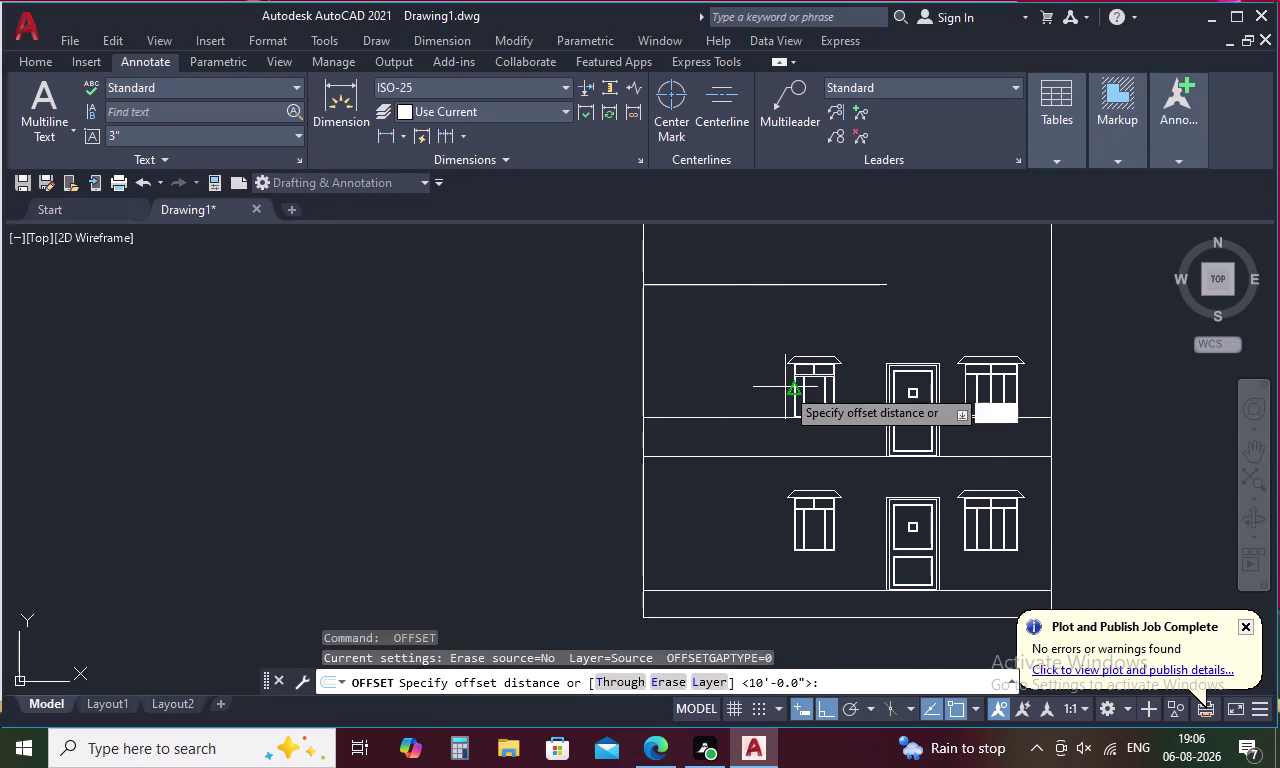
click(777, 285)
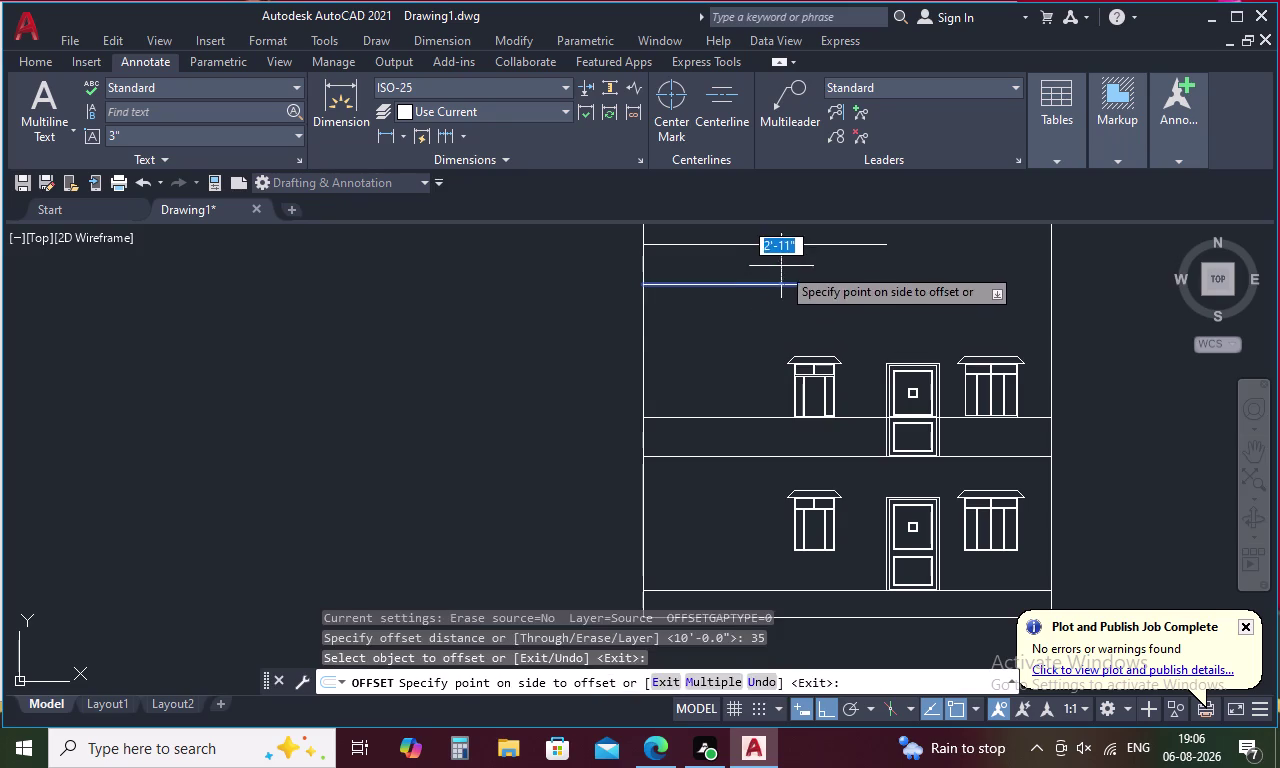
click(781, 264)
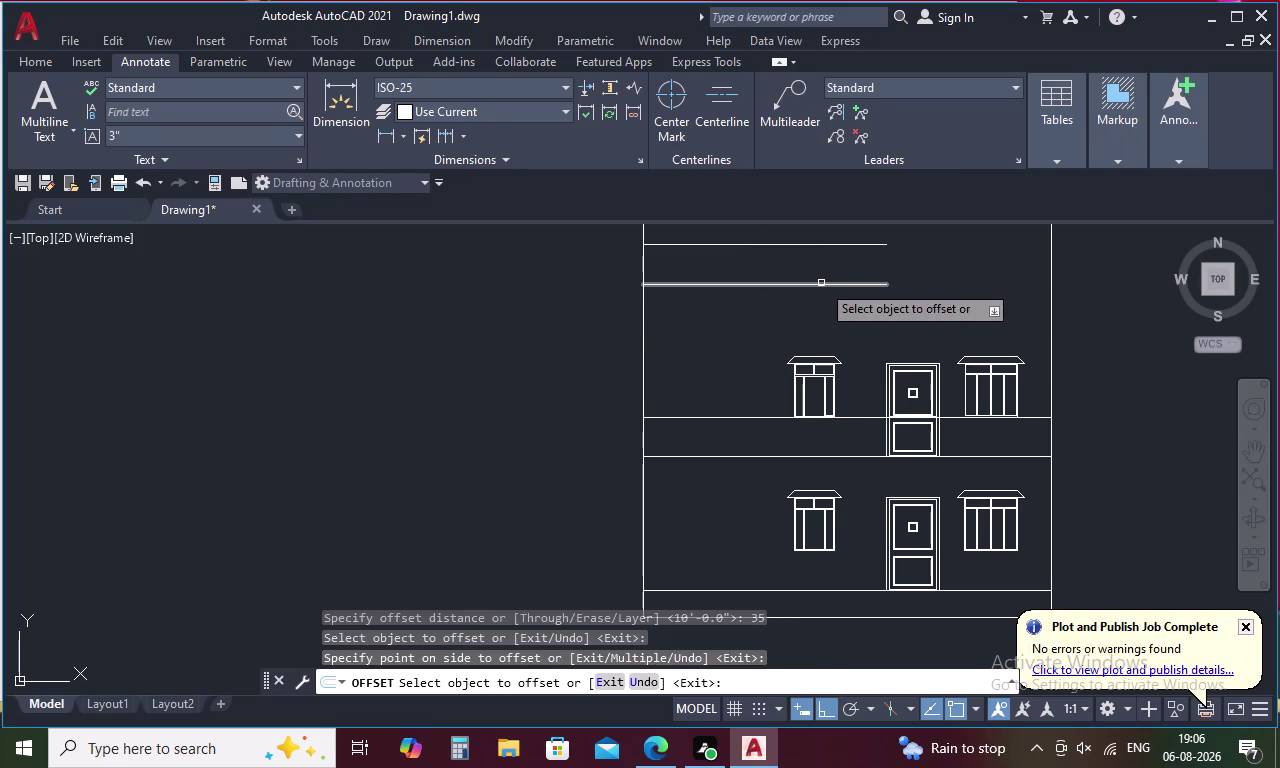
scroll(down, 3)
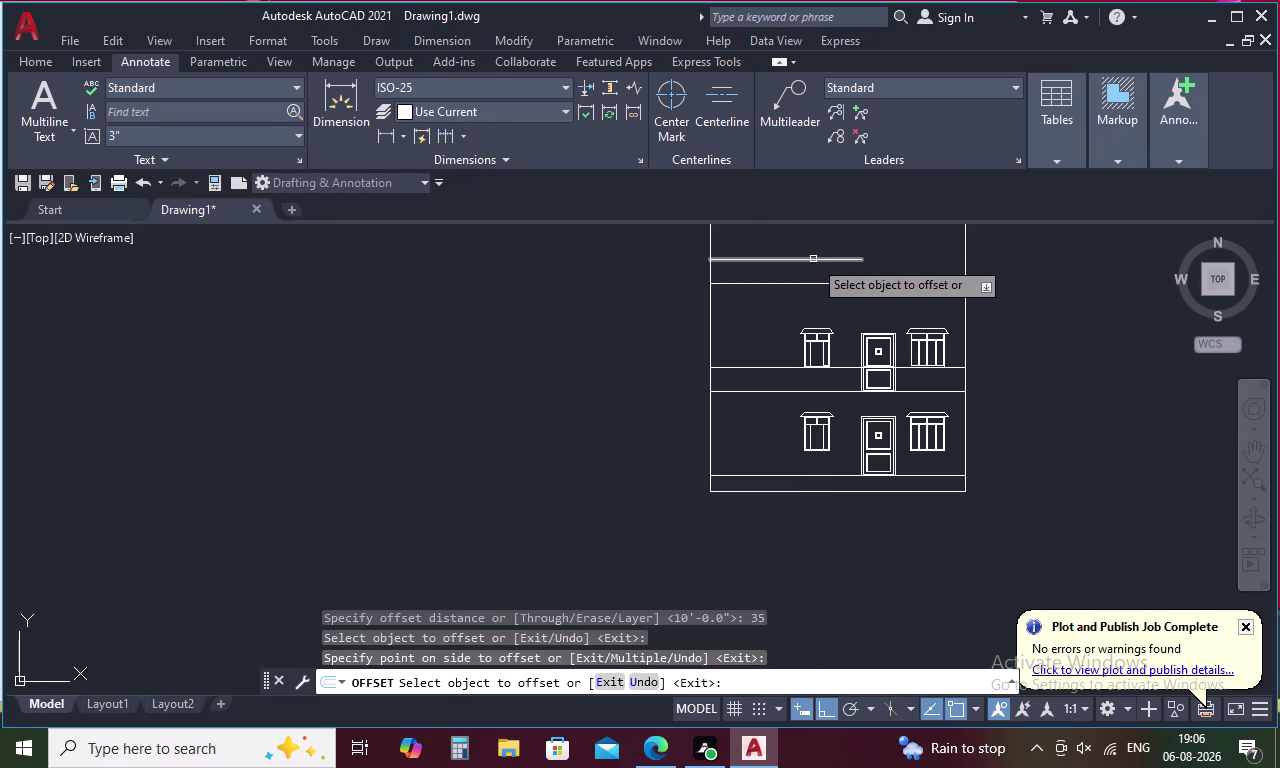
click(813, 259)
click(816, 249)
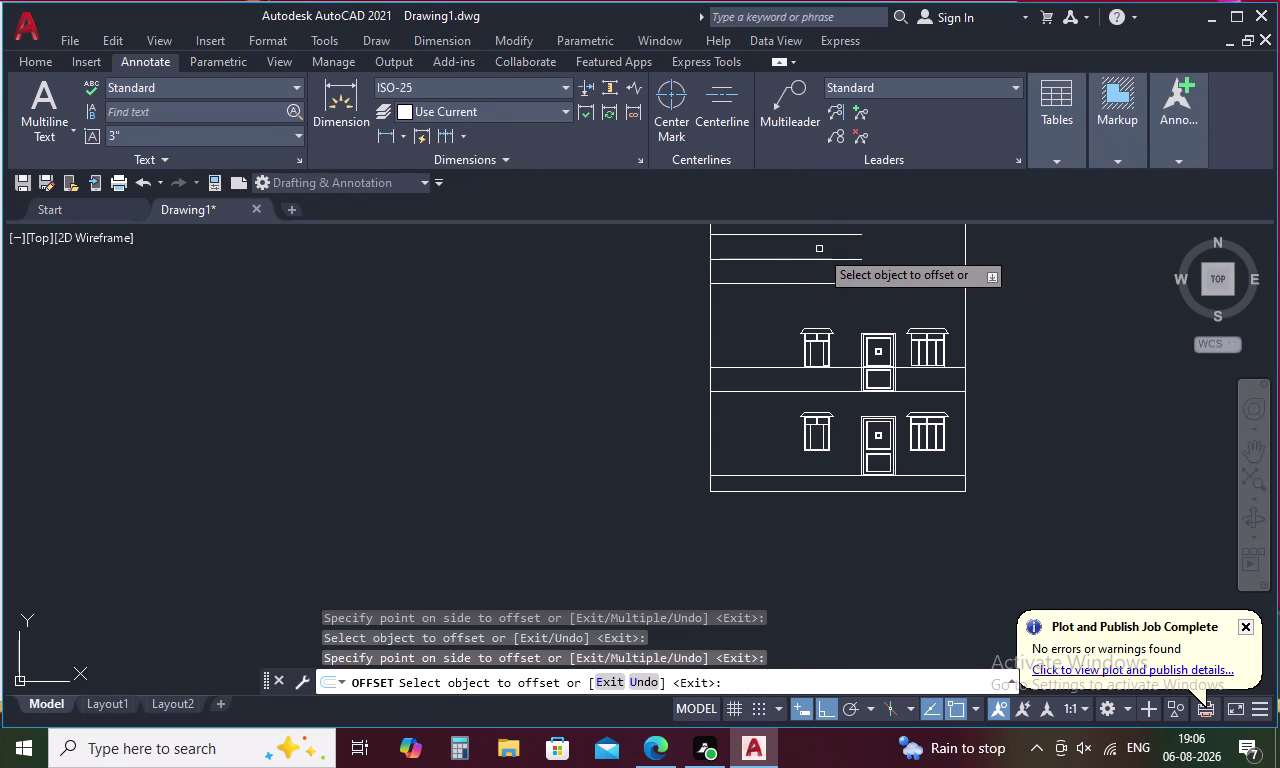
click(829, 288)
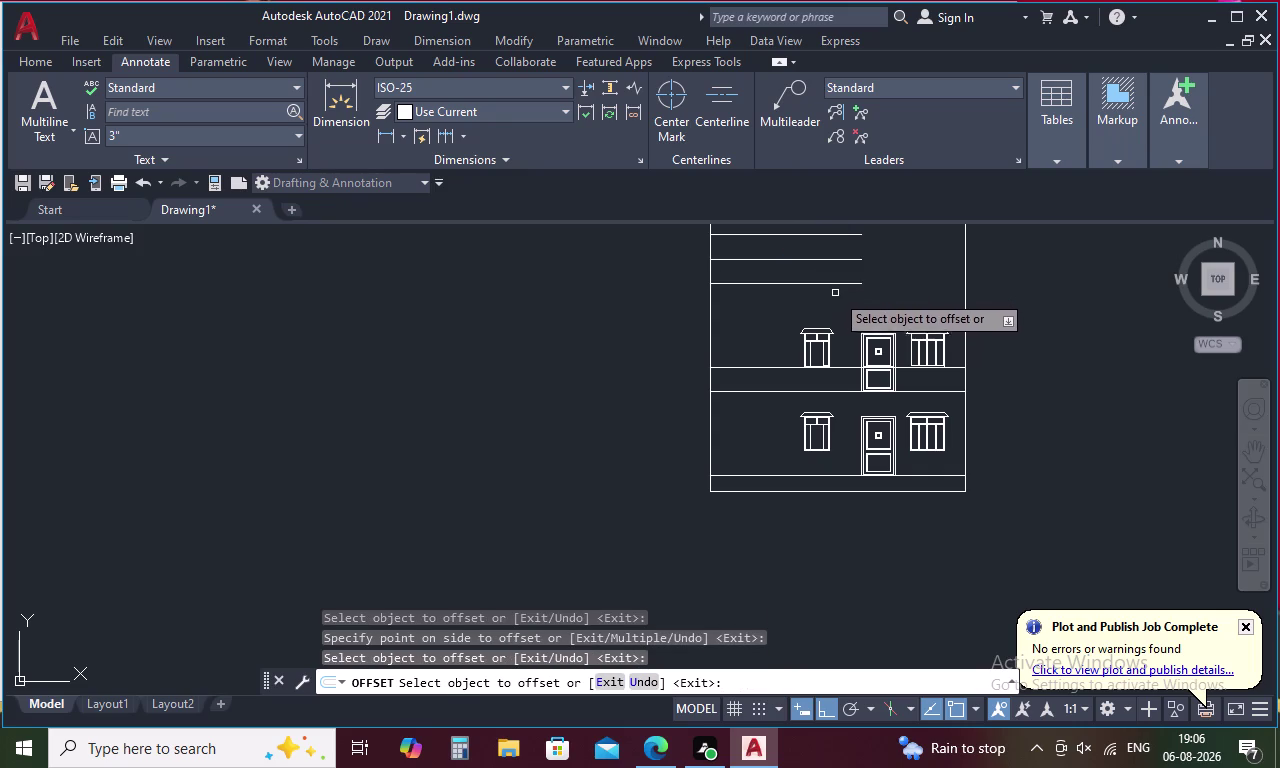
Delete the extra topmost offset line.
middle_drag(839, 296, 857, 381)
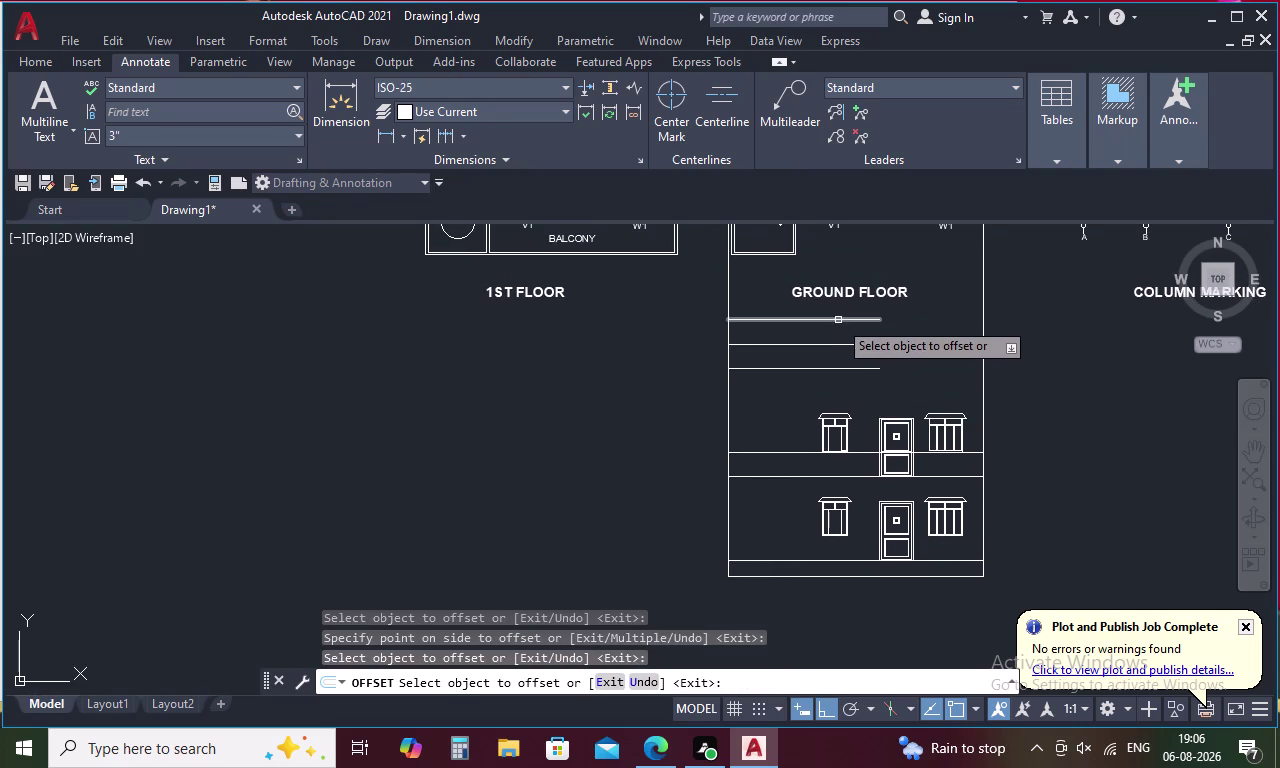
key(Escape)
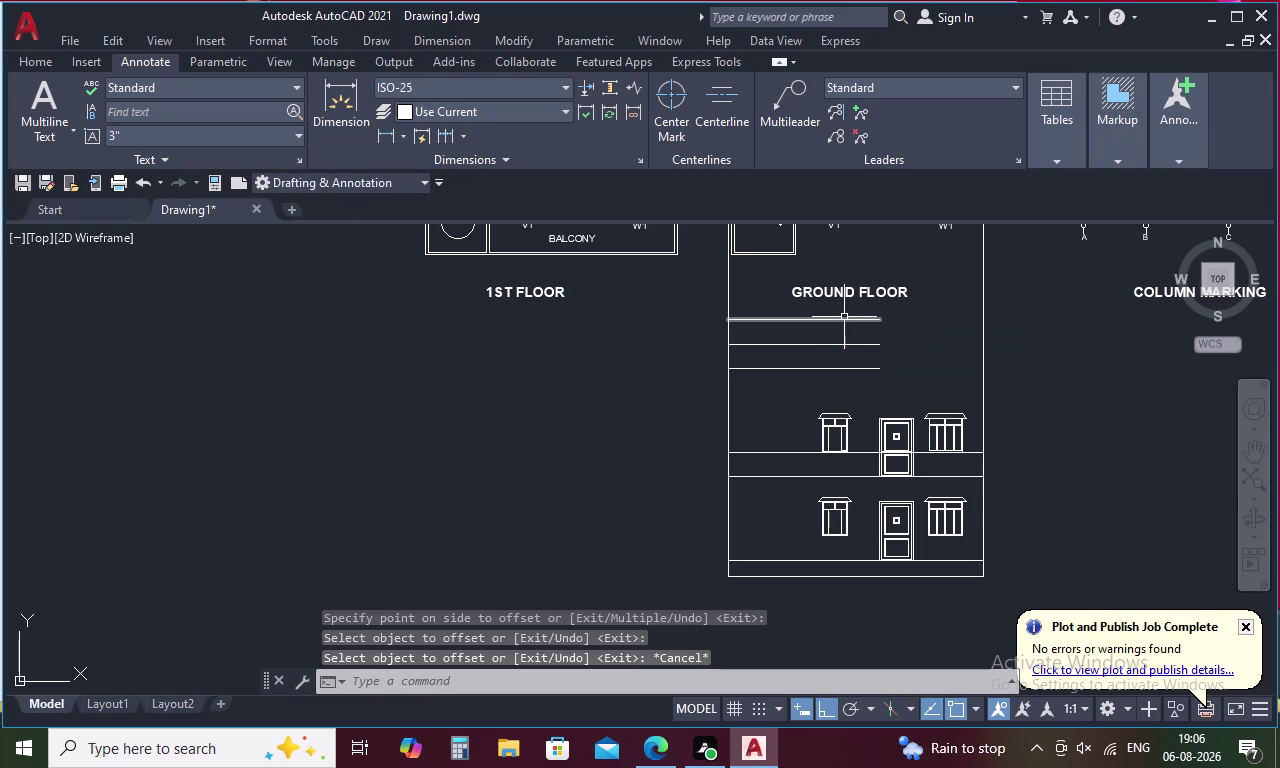
click(842, 317)
key(Delete)
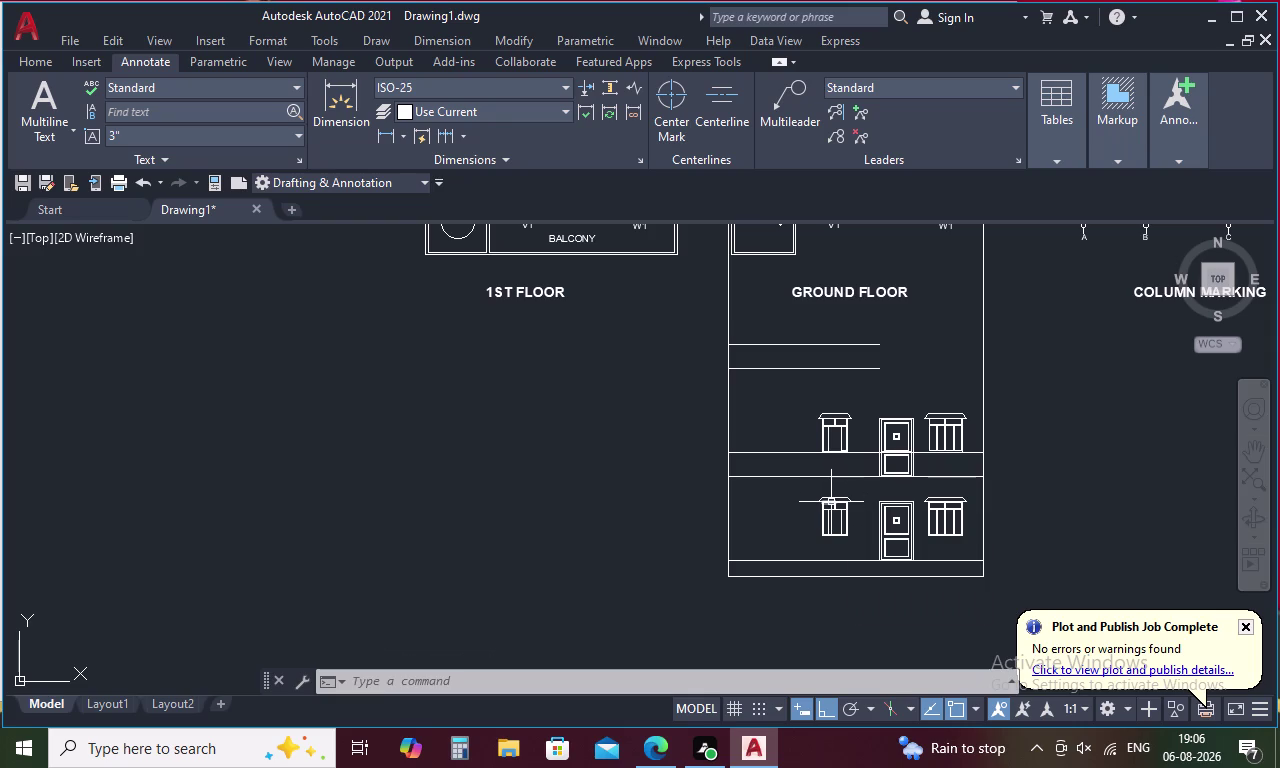
Offset a band line 8' upward, correcting an accidental 8-inch distance.
key(o)
key(space)
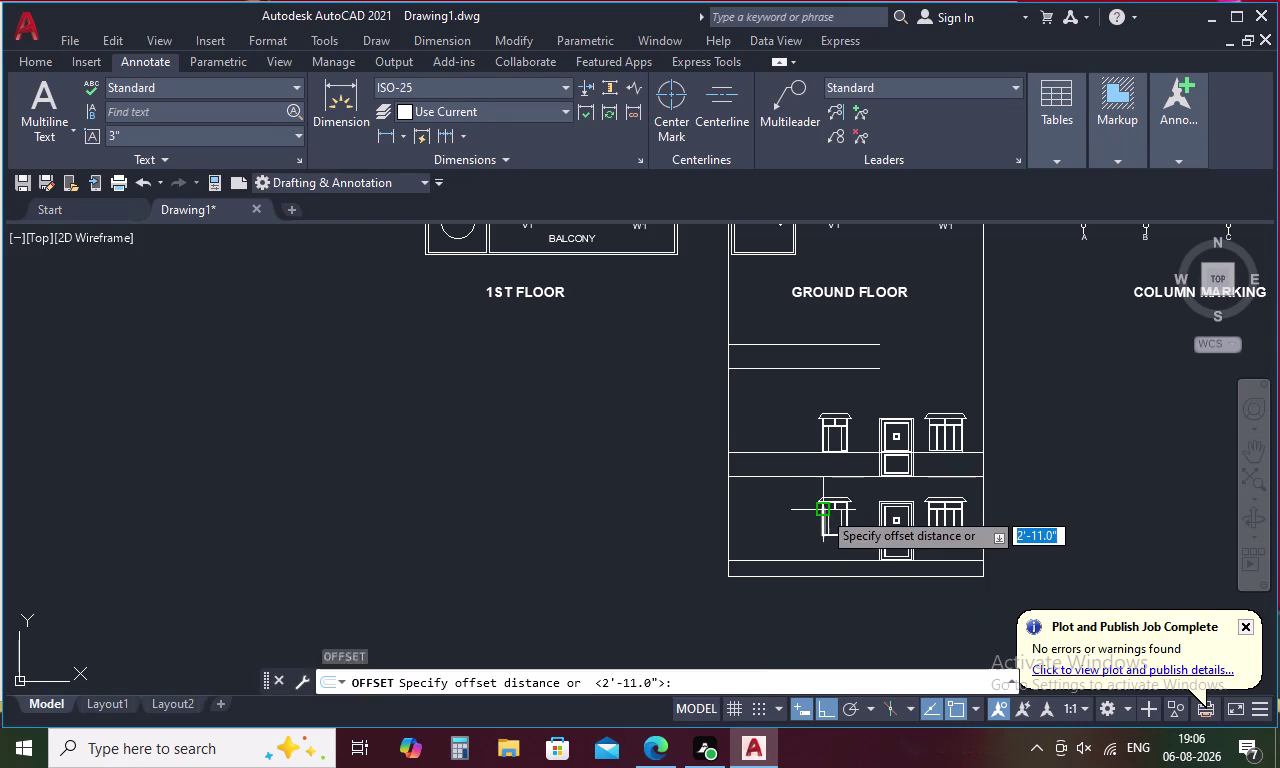
text(8)
key(space)
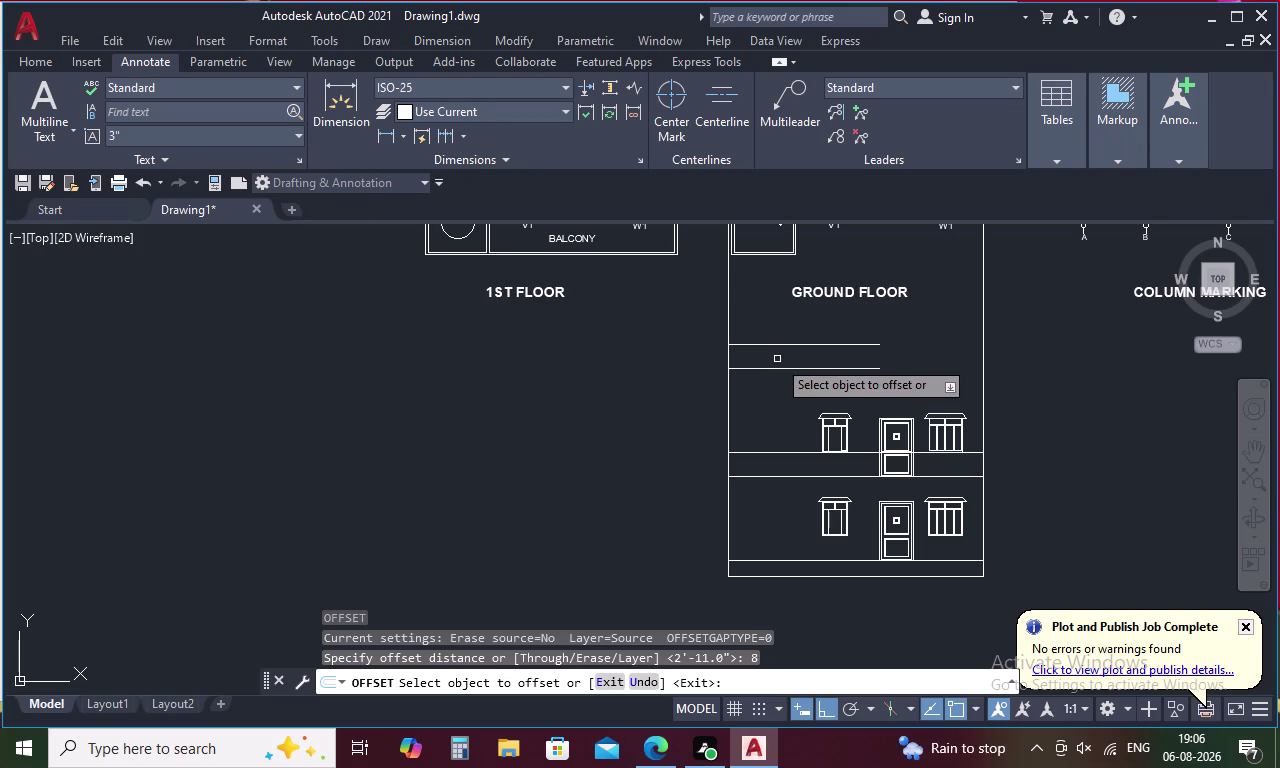
key(Escape)
text(O 8';)
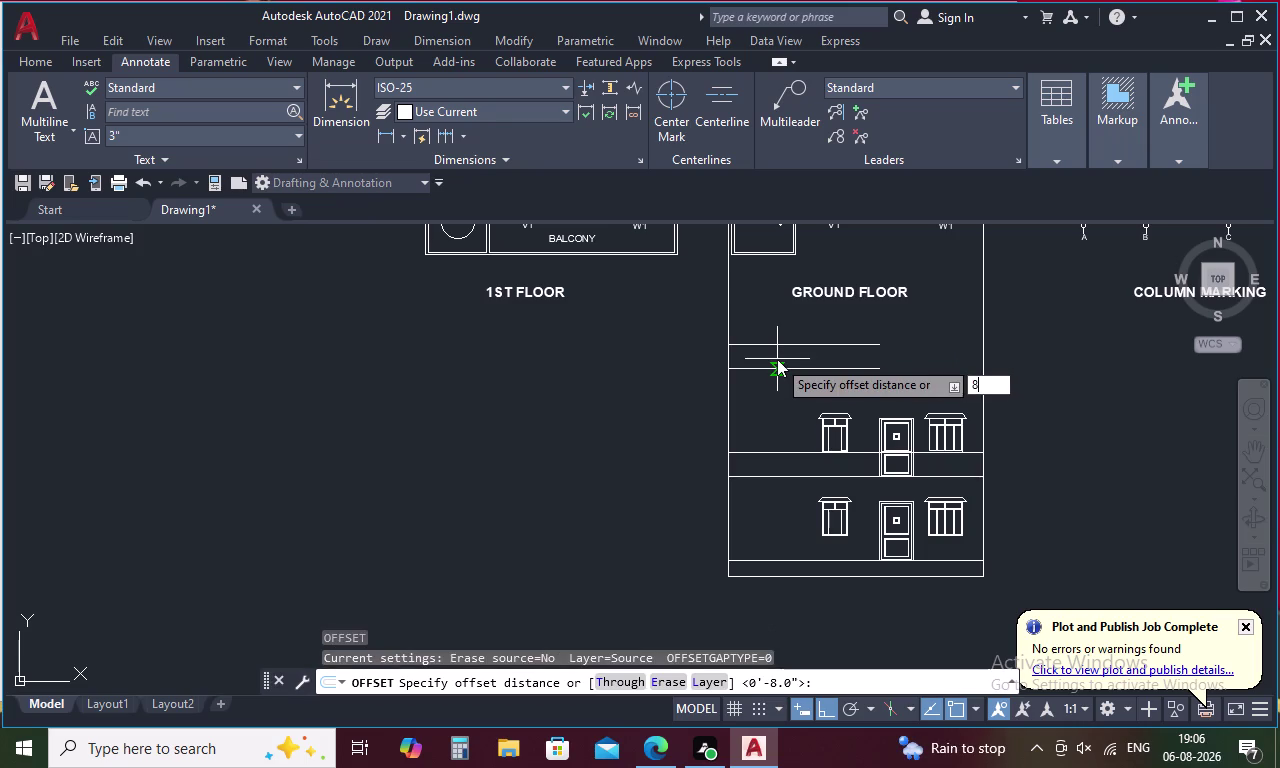
key(BackSpace)
key(space)
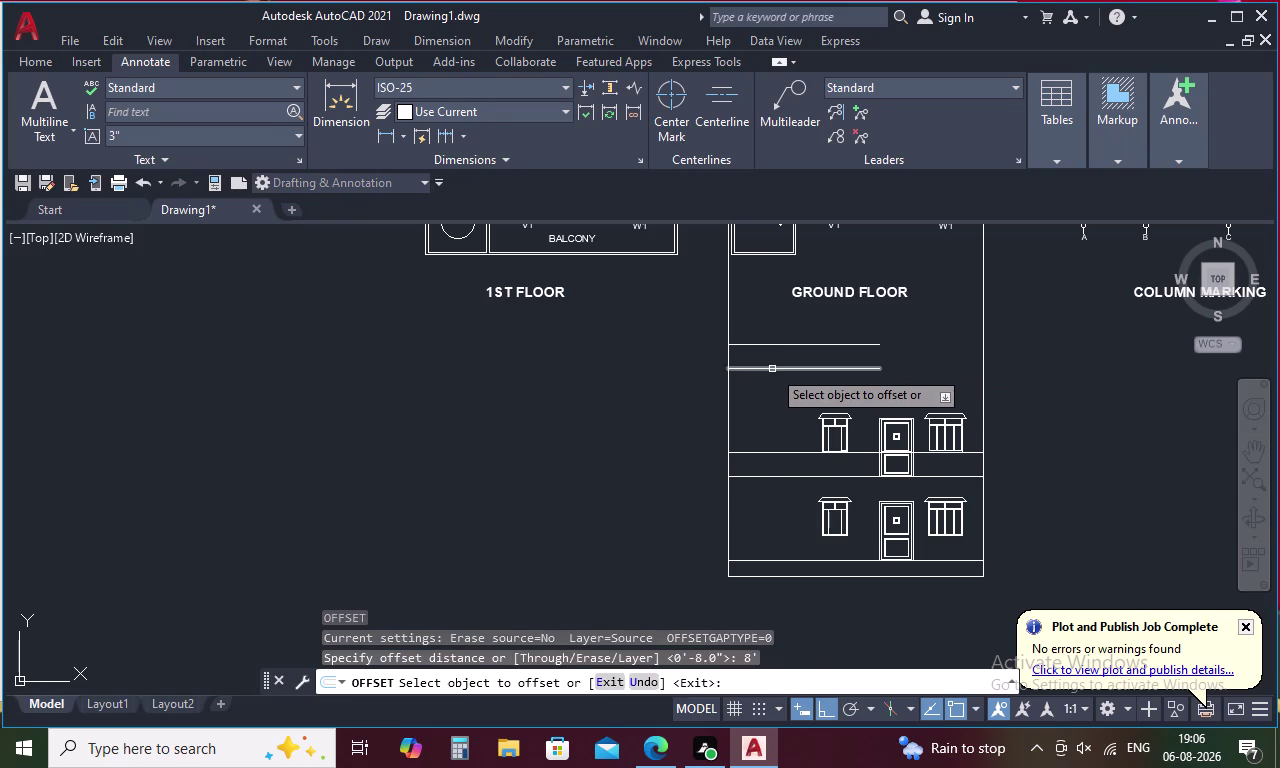
click(772, 369)
click(773, 345)
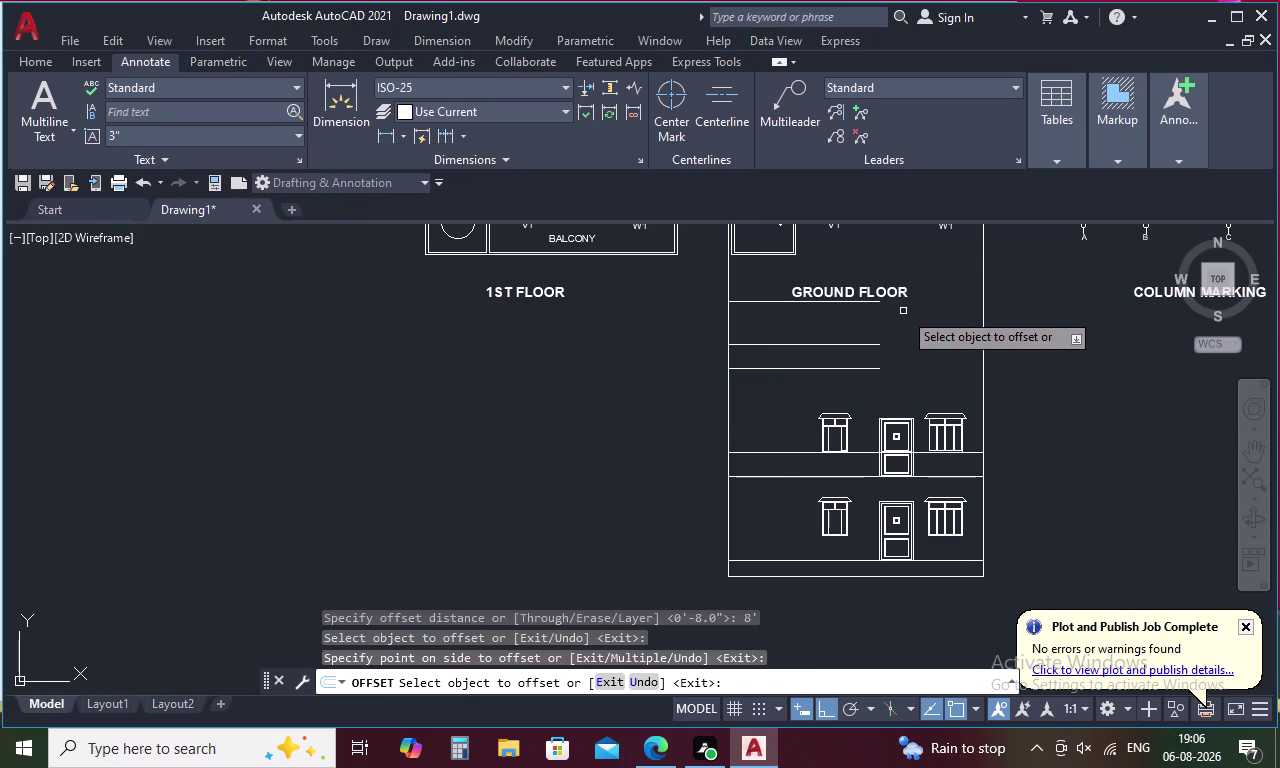
key(Escape)
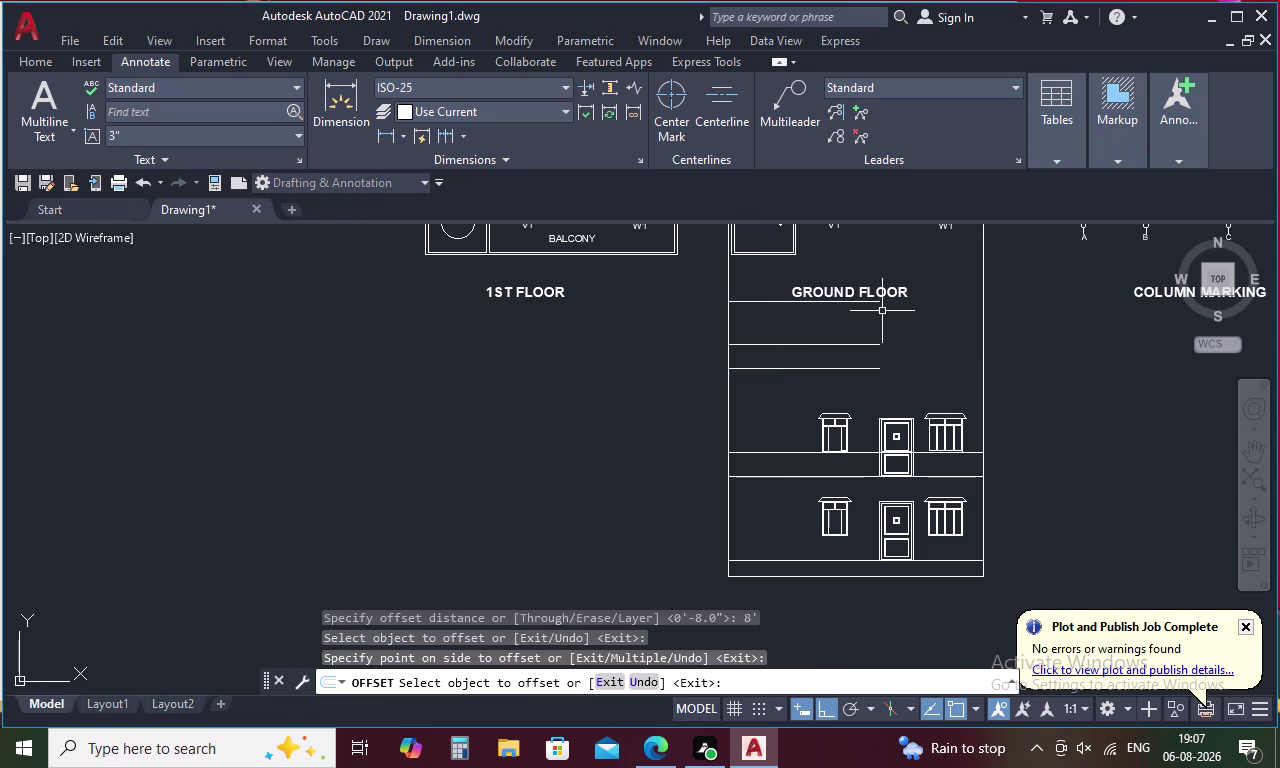
text(E)
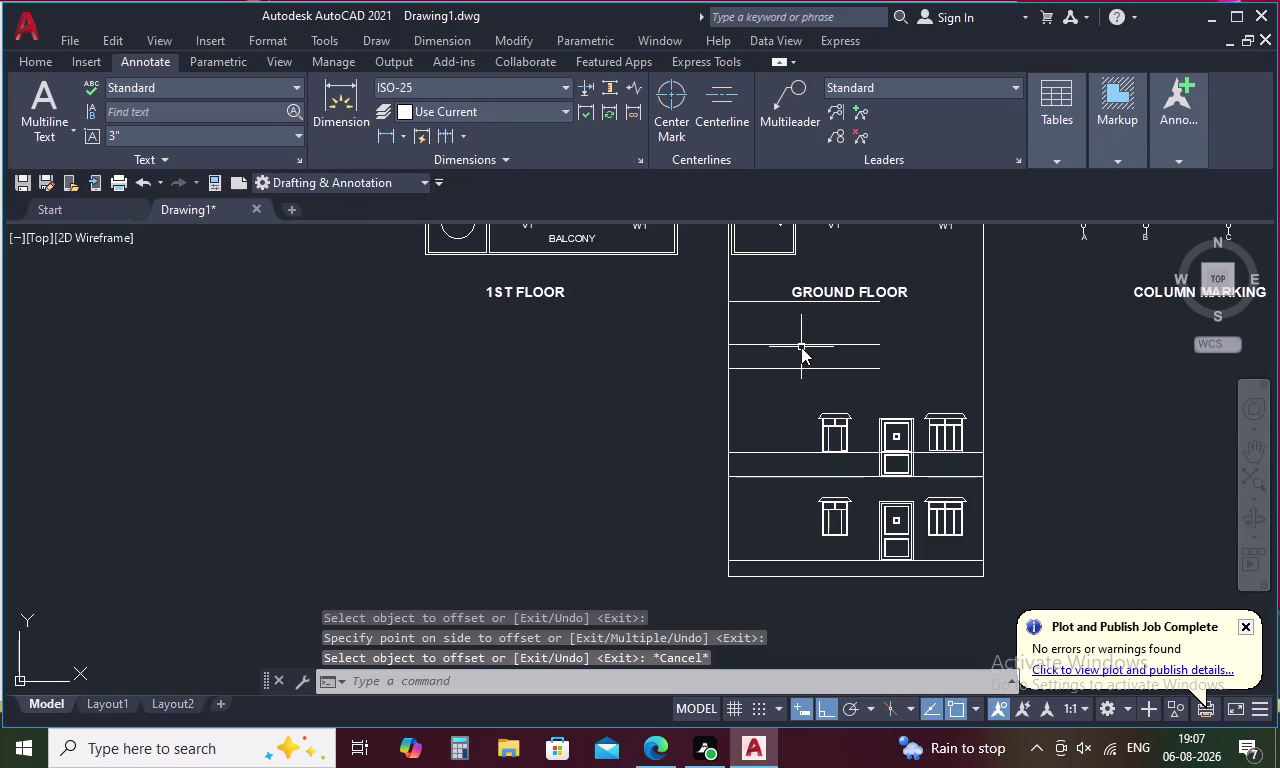
text(X)
key(space)
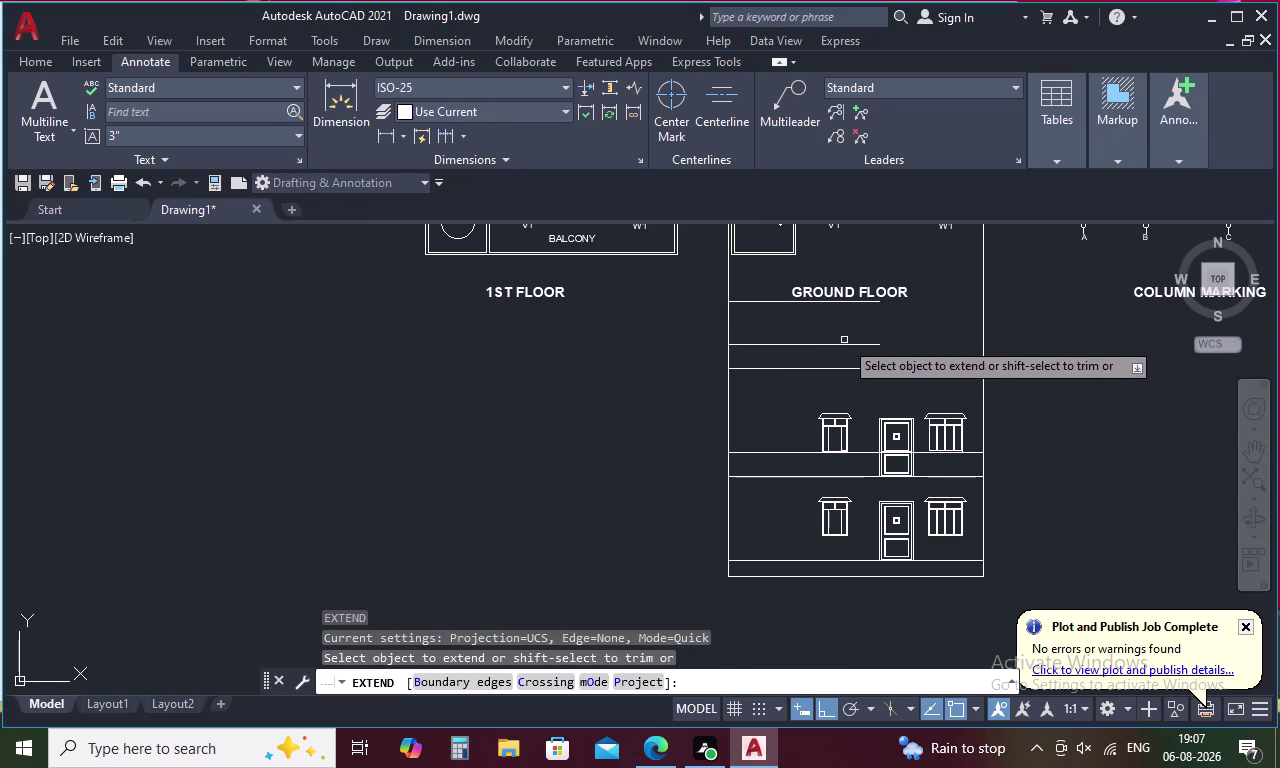
Extend the two short top lines to the wall.
click(858, 344)
click(879, 368)
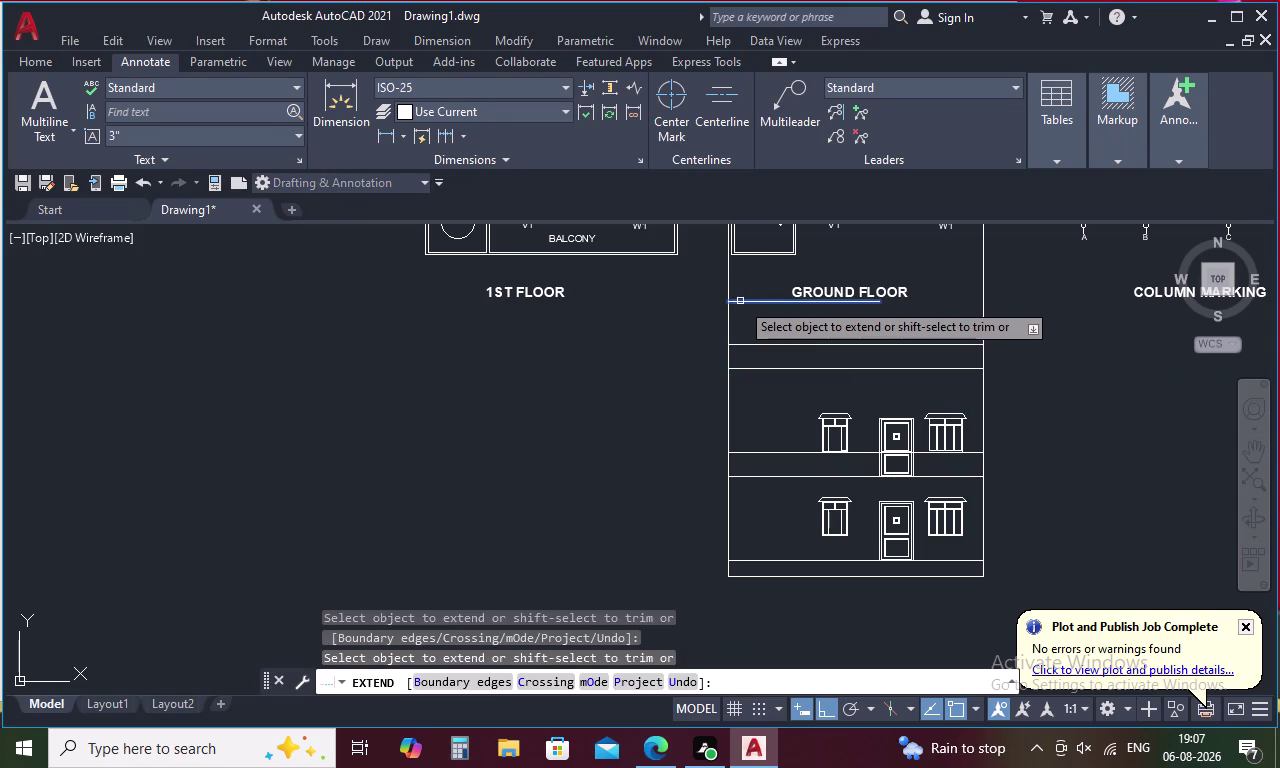
key(Escape)
Trim the two overshooting line ends off and review the whole elevation.
text(TR)
key(space)
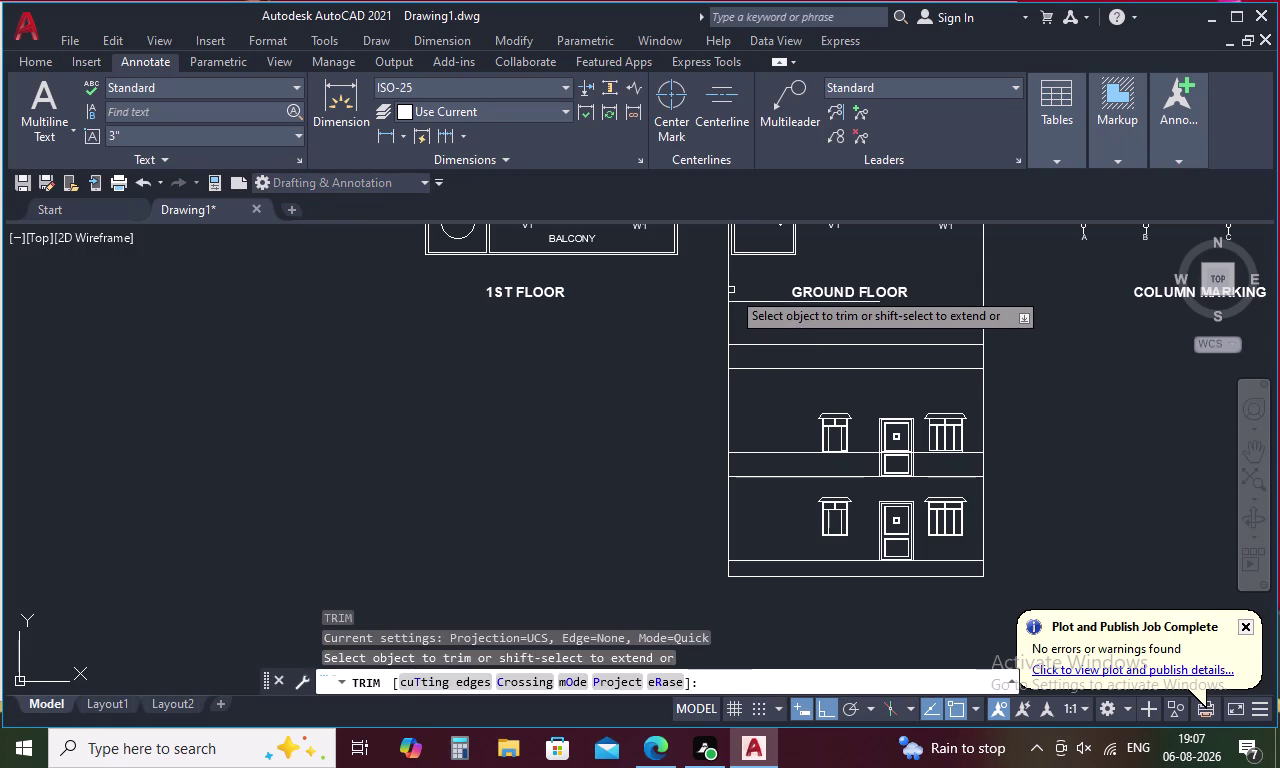
click(726, 280)
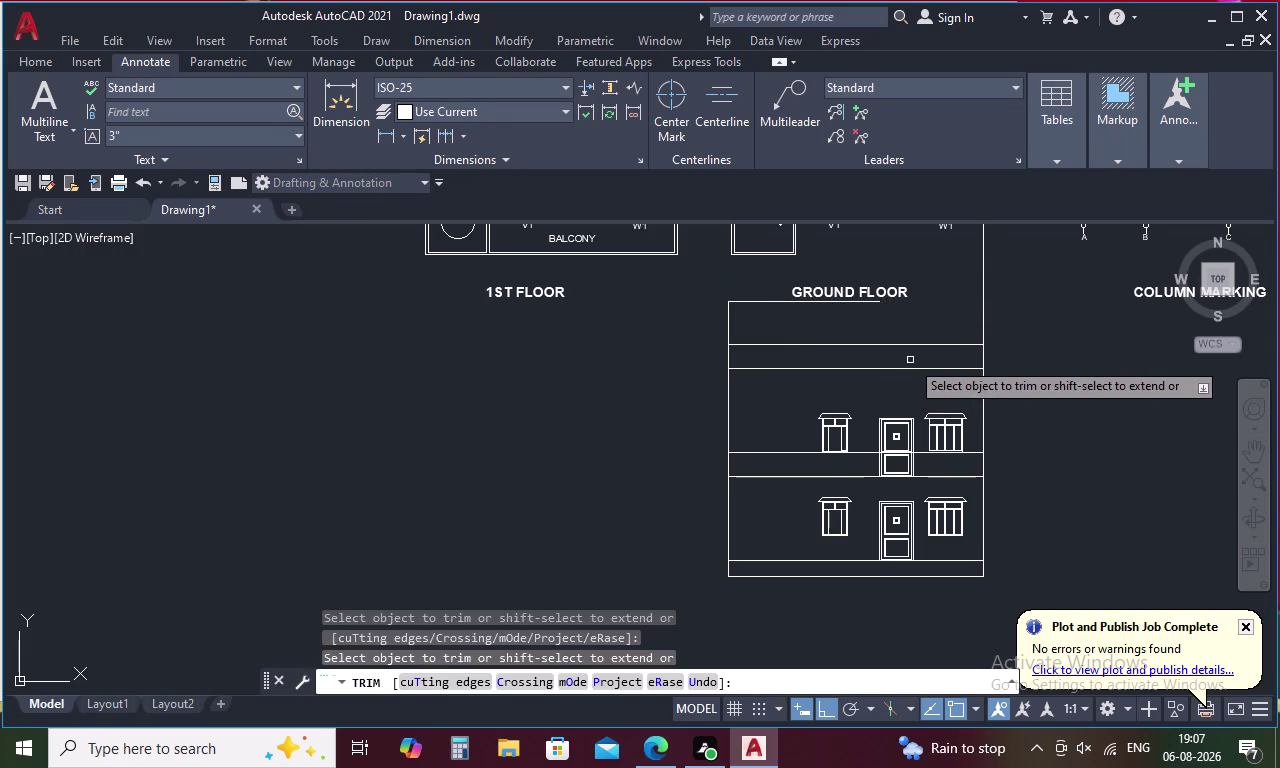
click(984, 301)
scroll(down, 3)
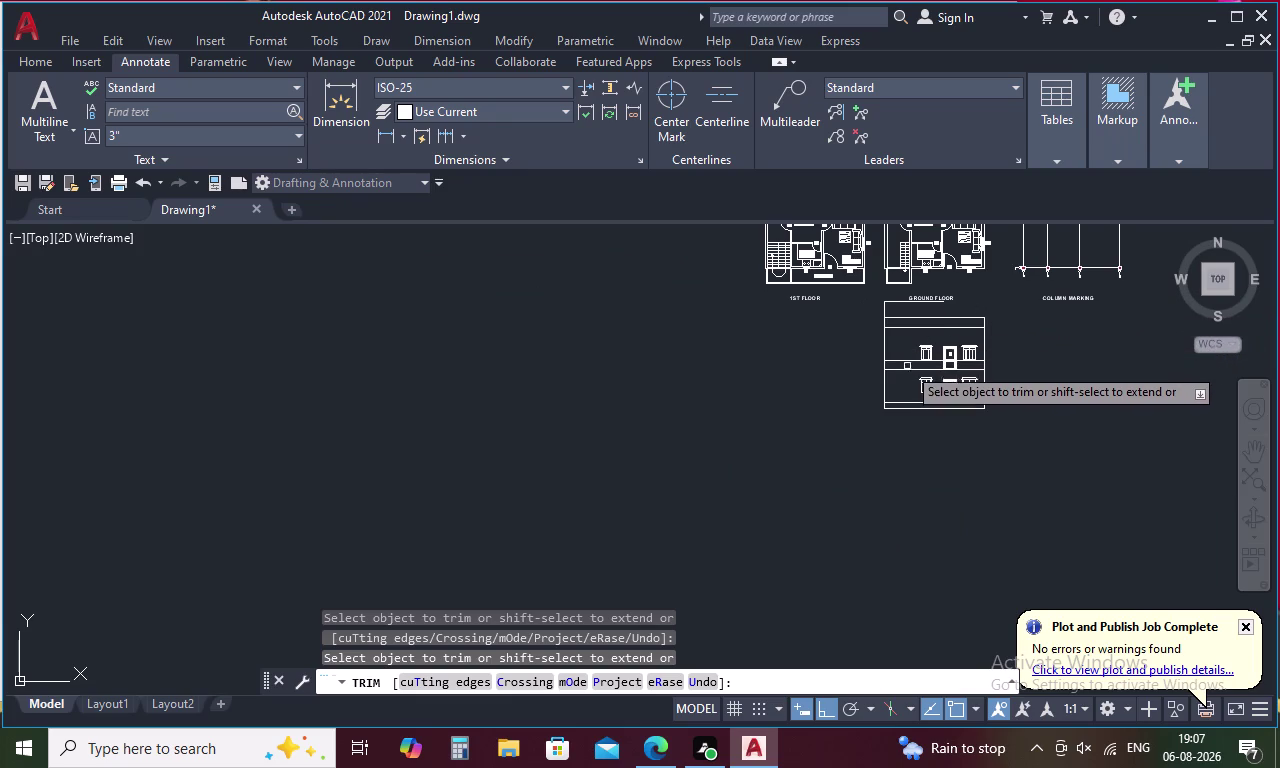
scroll(up, 3)
scroll(up, 3)
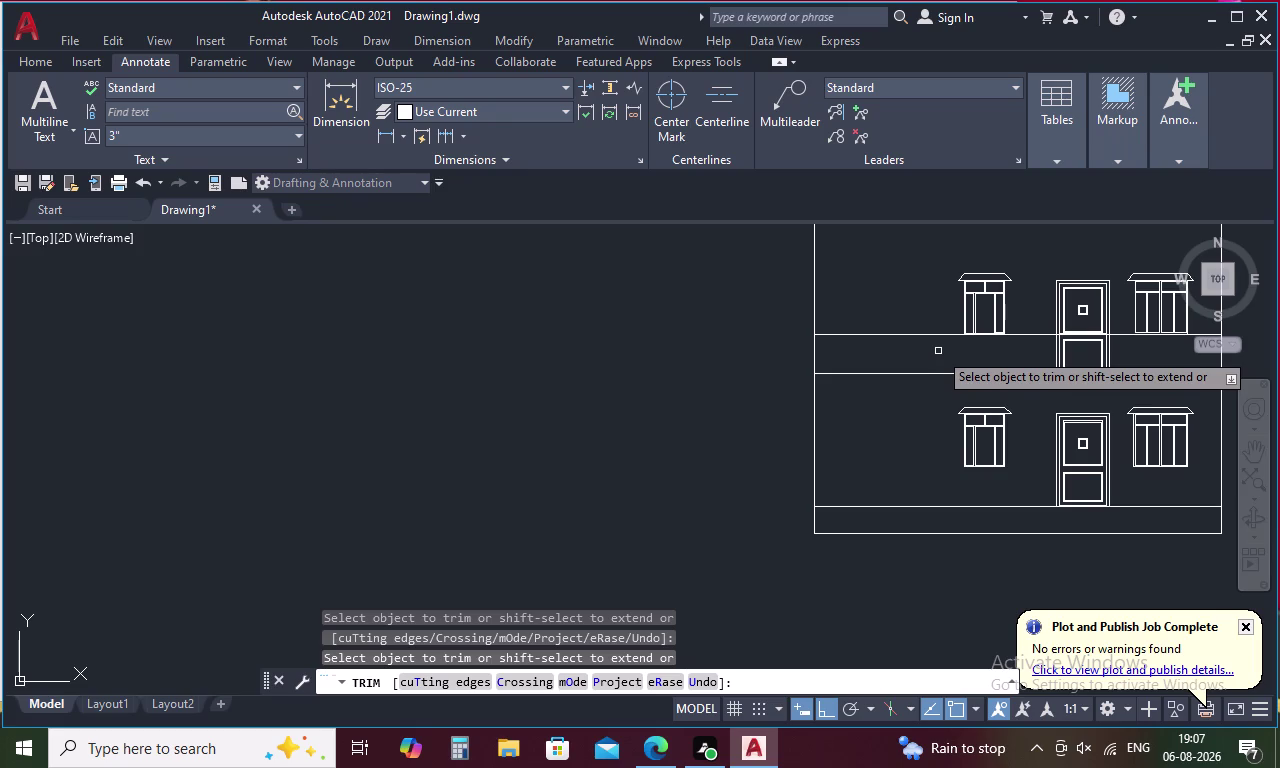
scroll(down, 3)
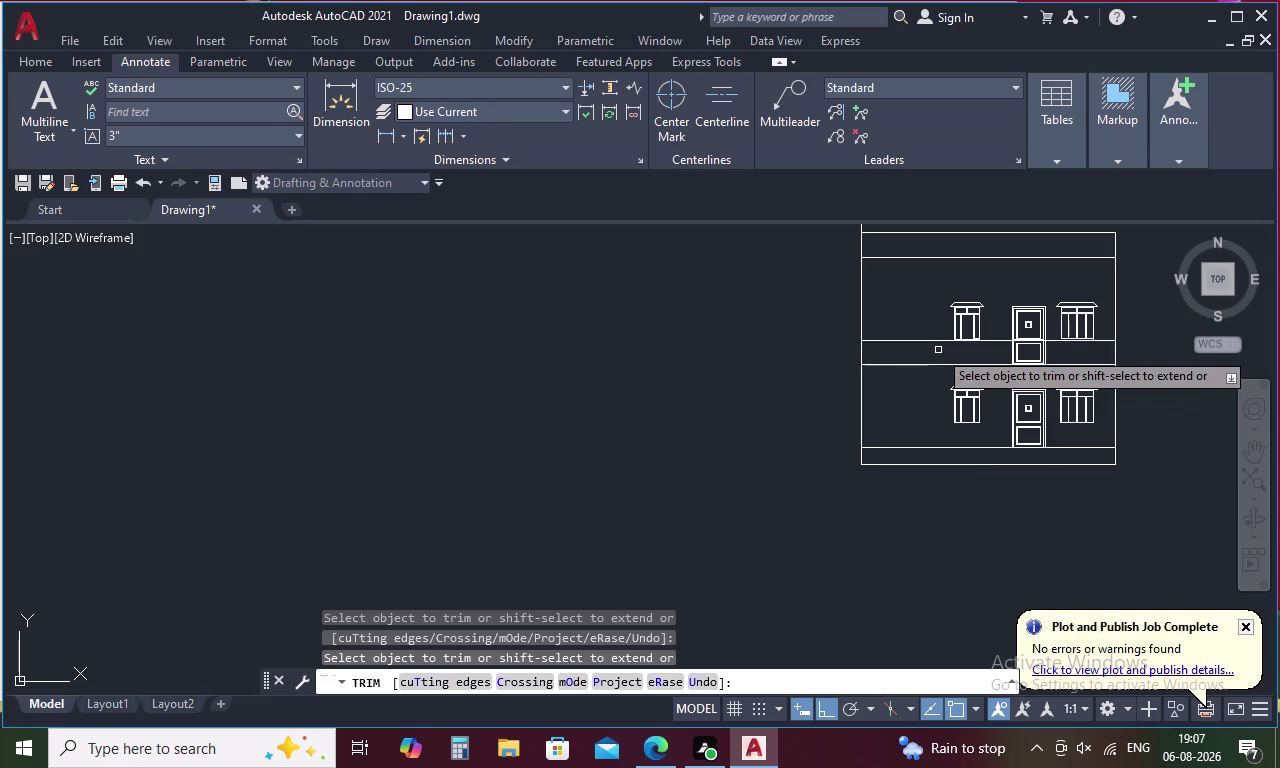
middle_drag(918, 290, 796, 375)
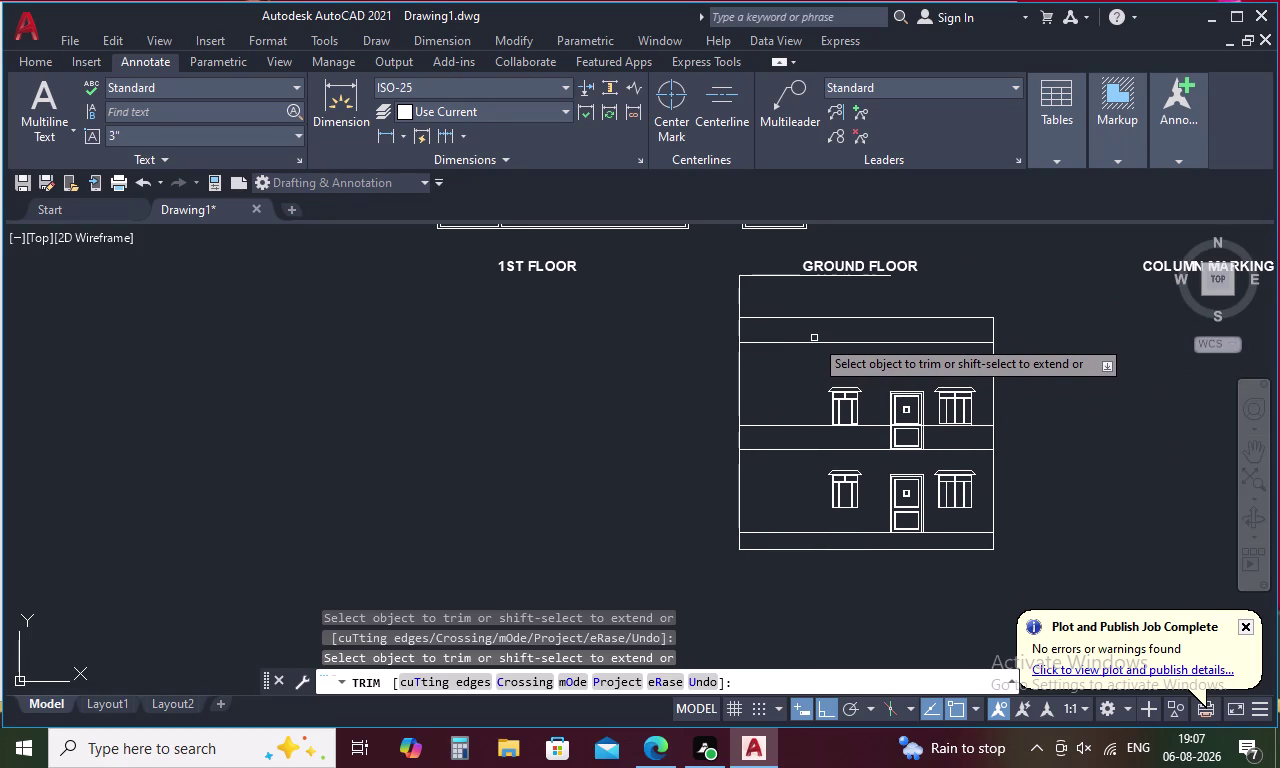
key(Escape)
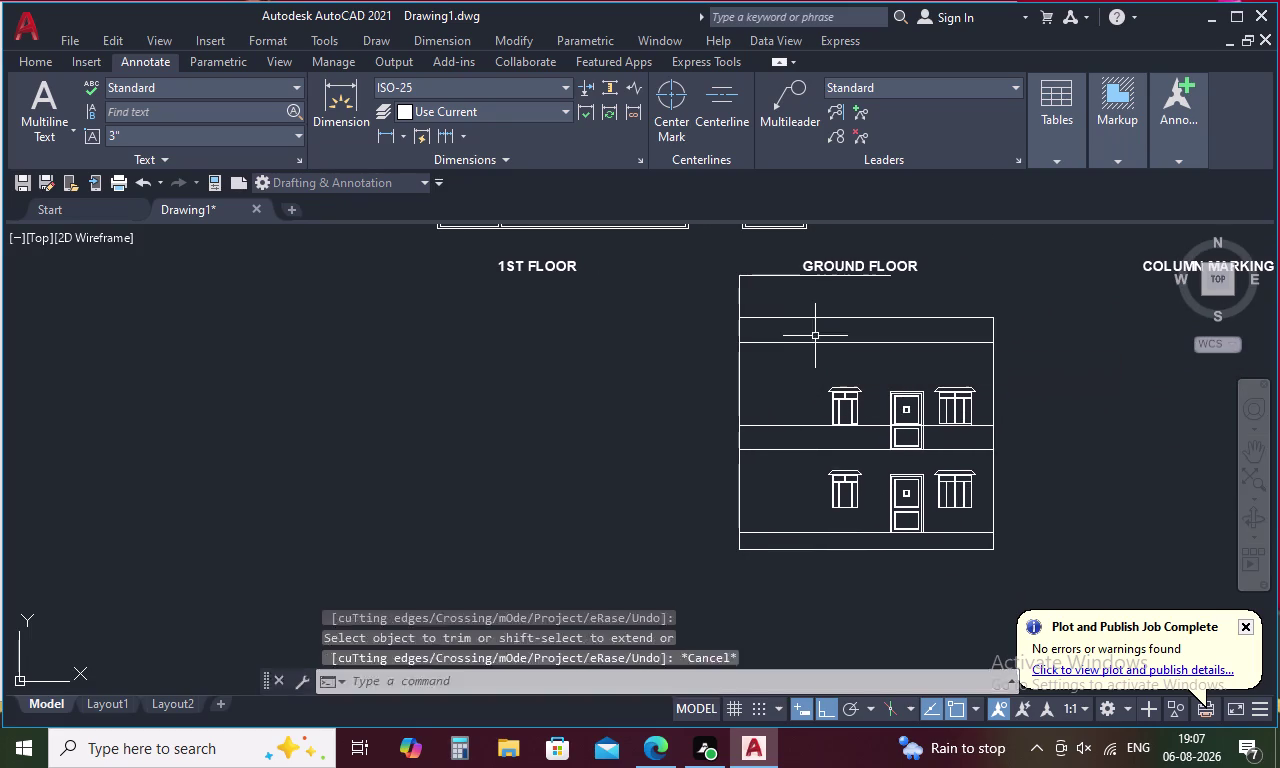
Drop a vertical XLINE from the ground-floor staircase wall midpoint through the elevation.
text(X)
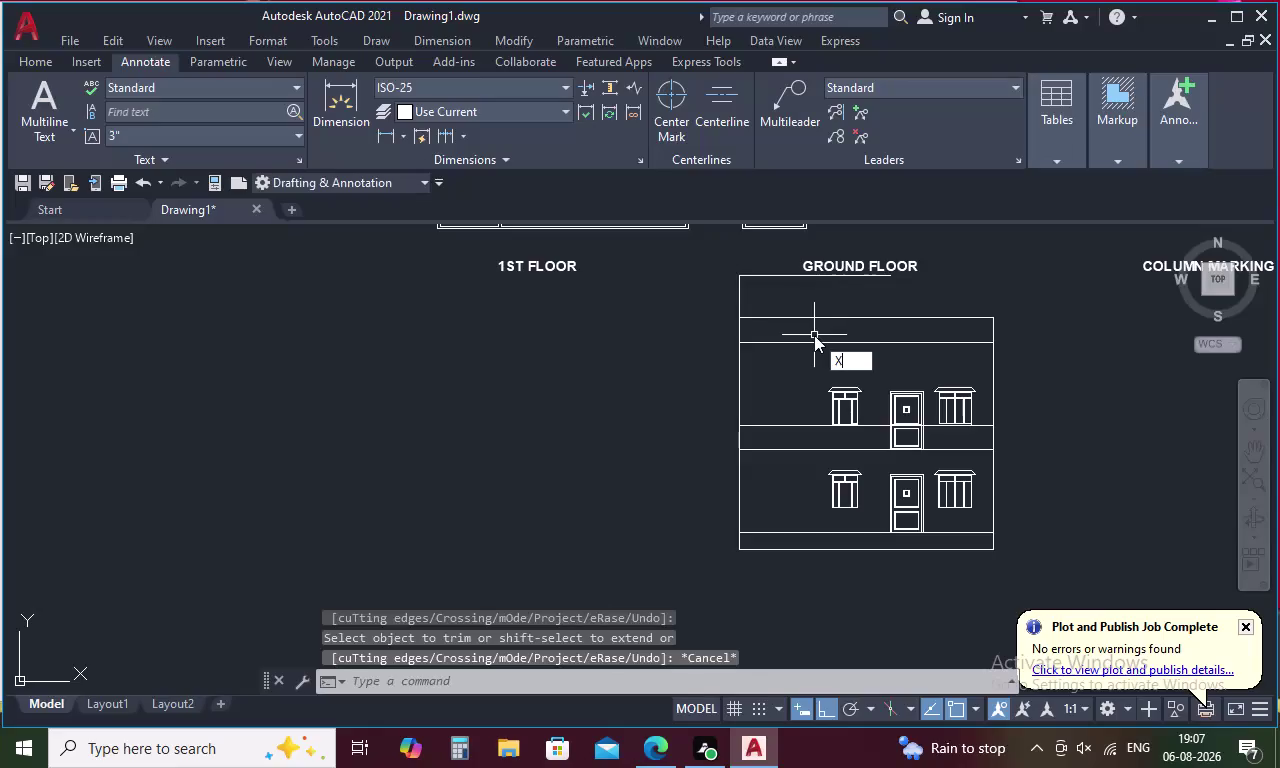
text(L)
key(space)
text(V)
key(space)
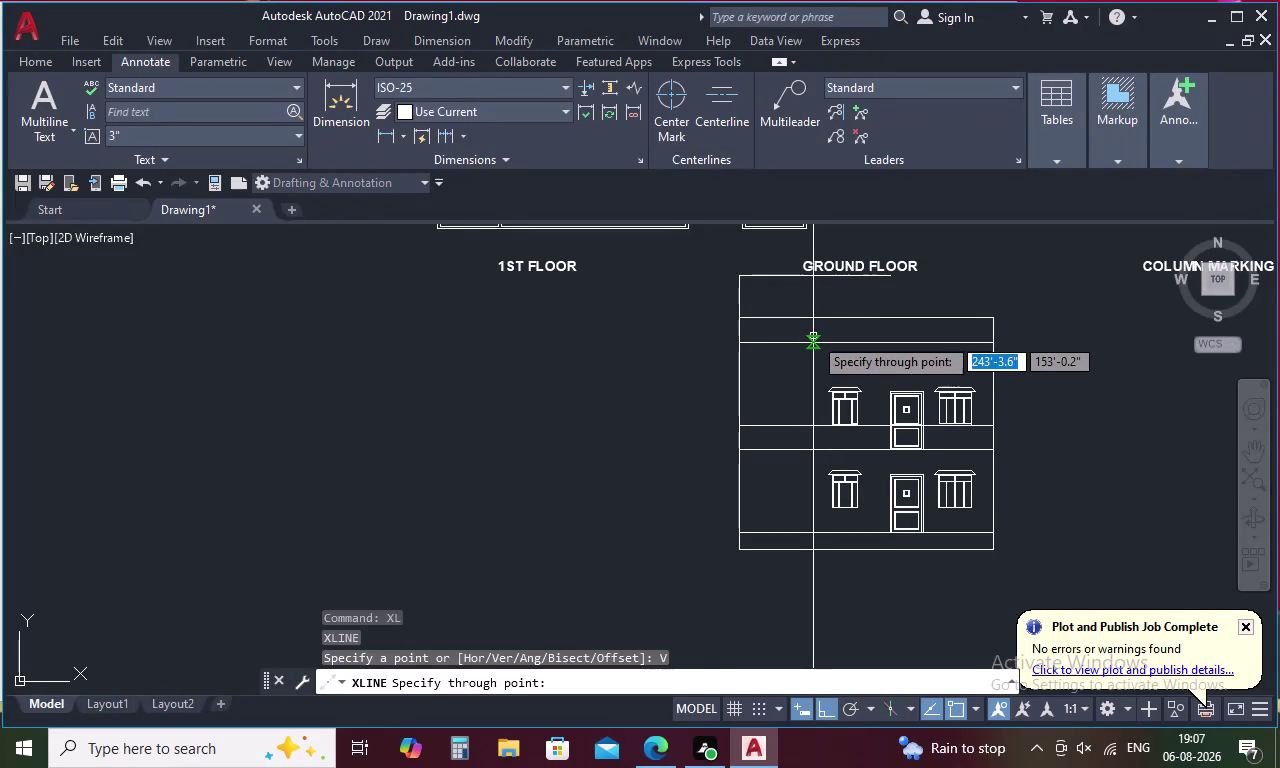
middle_drag(812, 336, 786, 446)
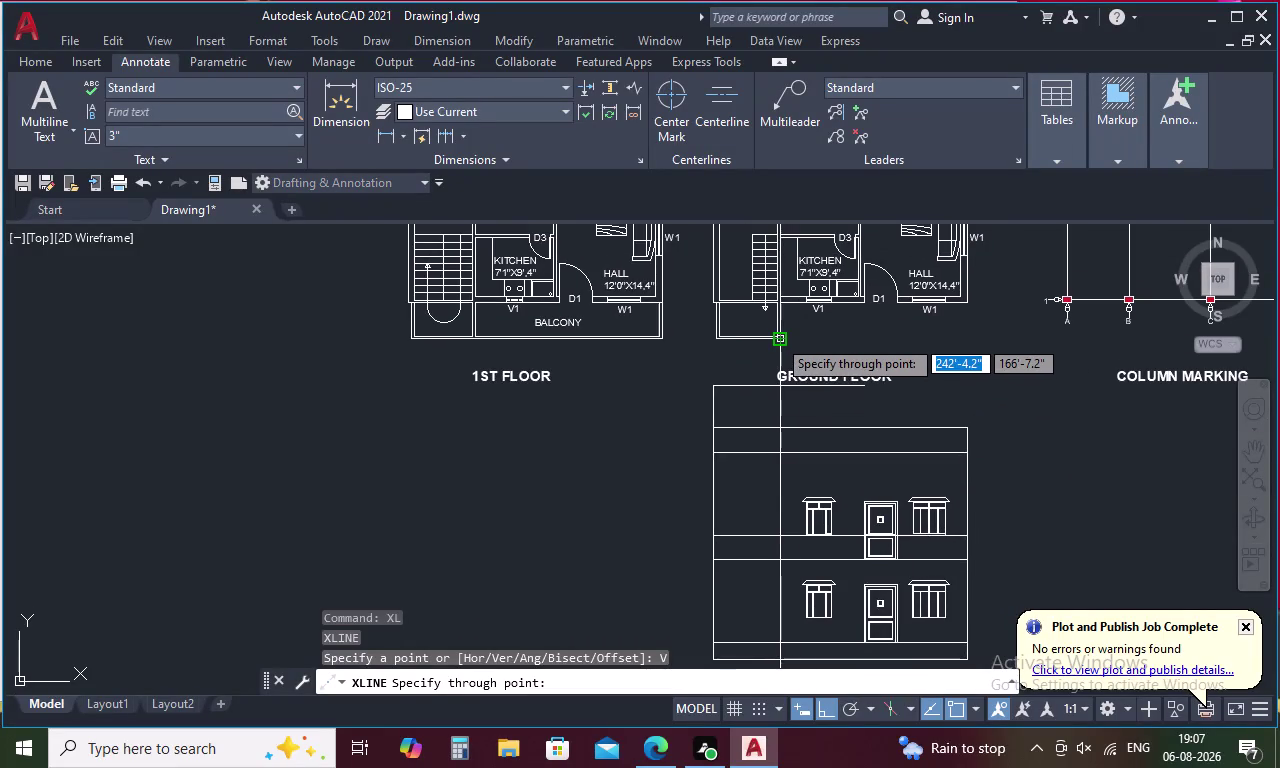
scroll(up, 3)
click(782, 342)
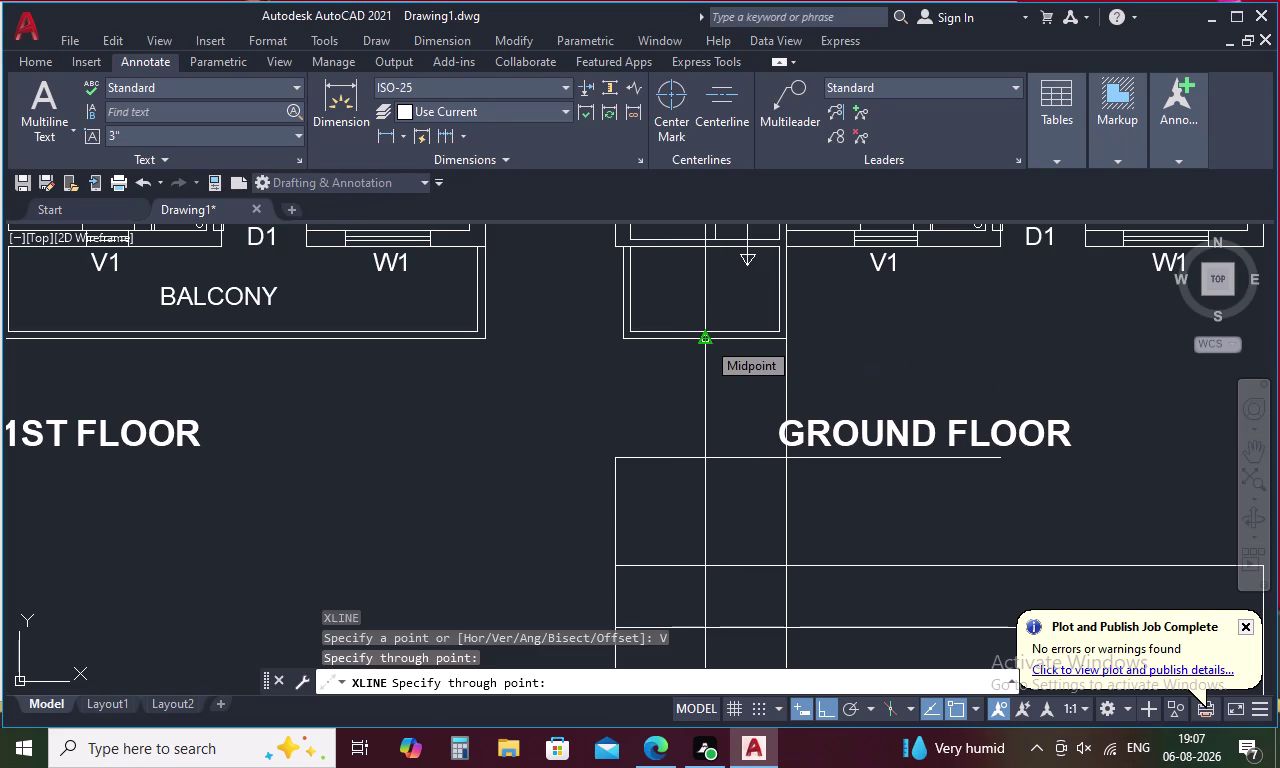
key(Escape)
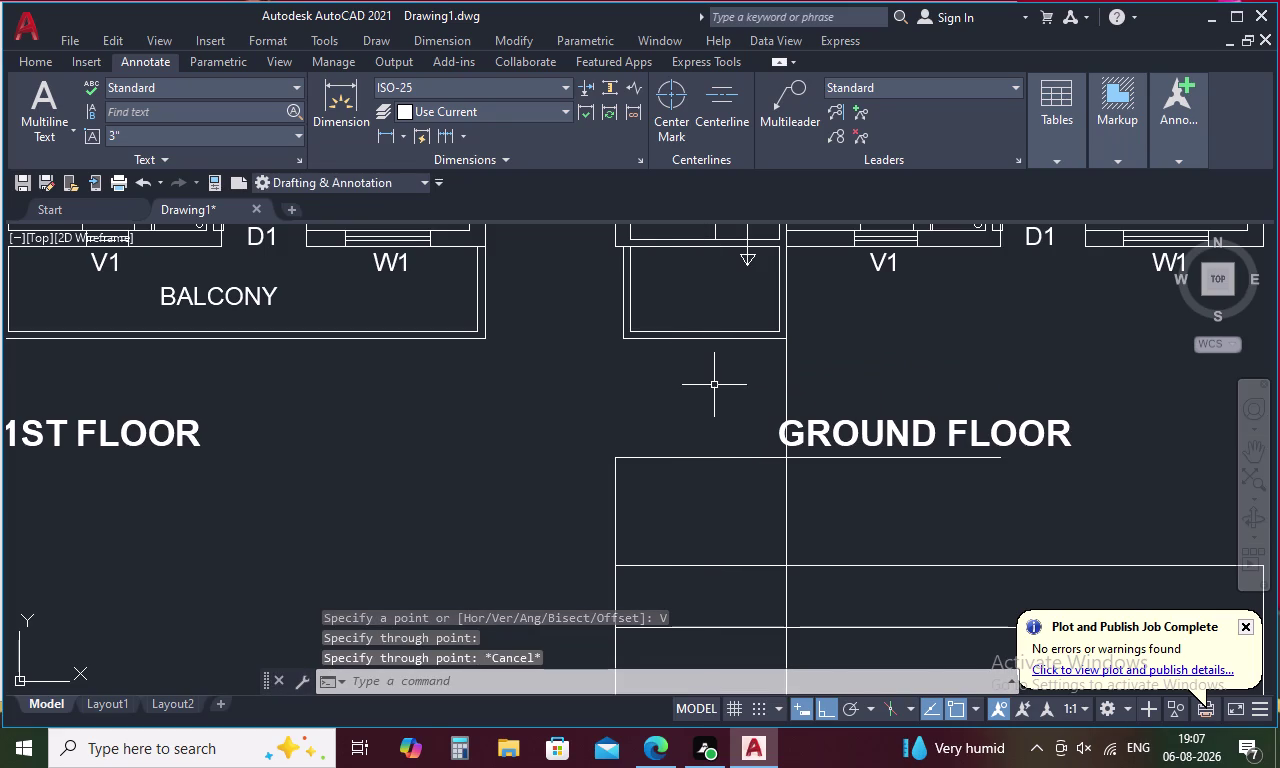
scroll(down, 3)
middle_drag(719, 418, 729, 356)
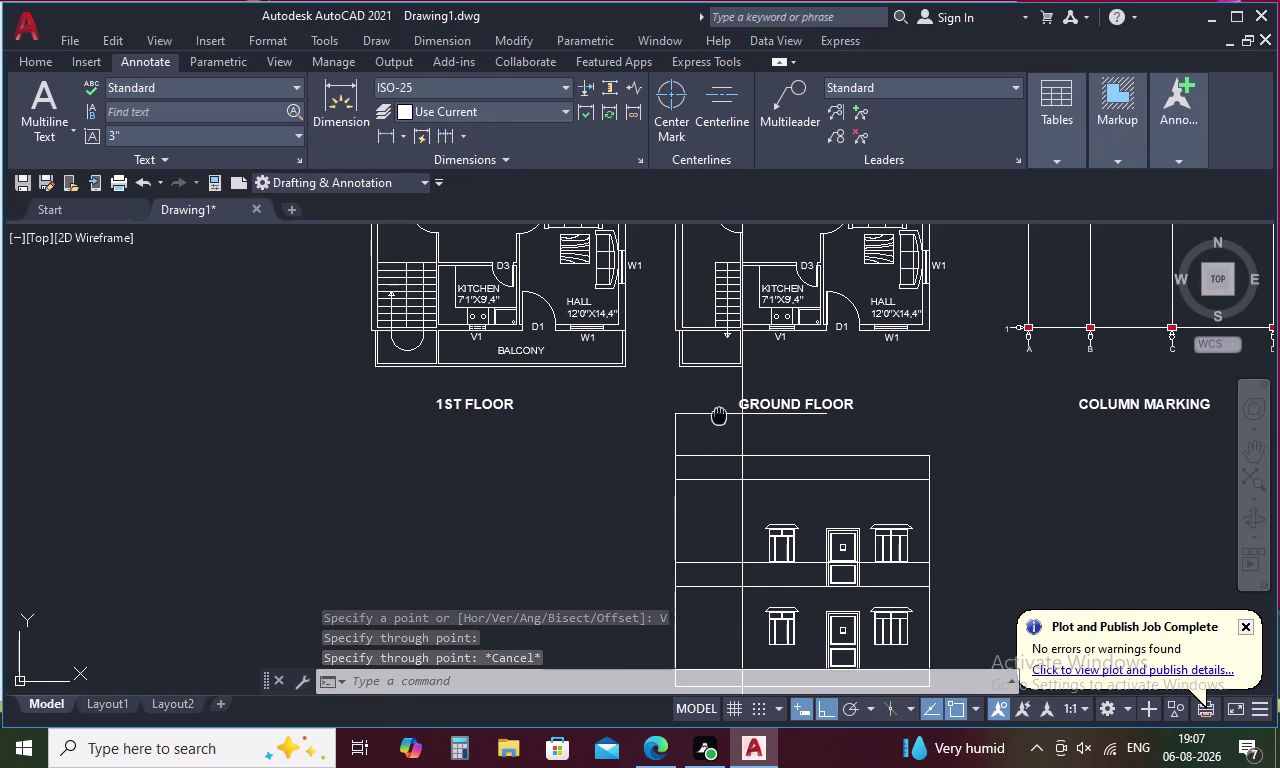
middle_drag(729, 356, 756, 297)
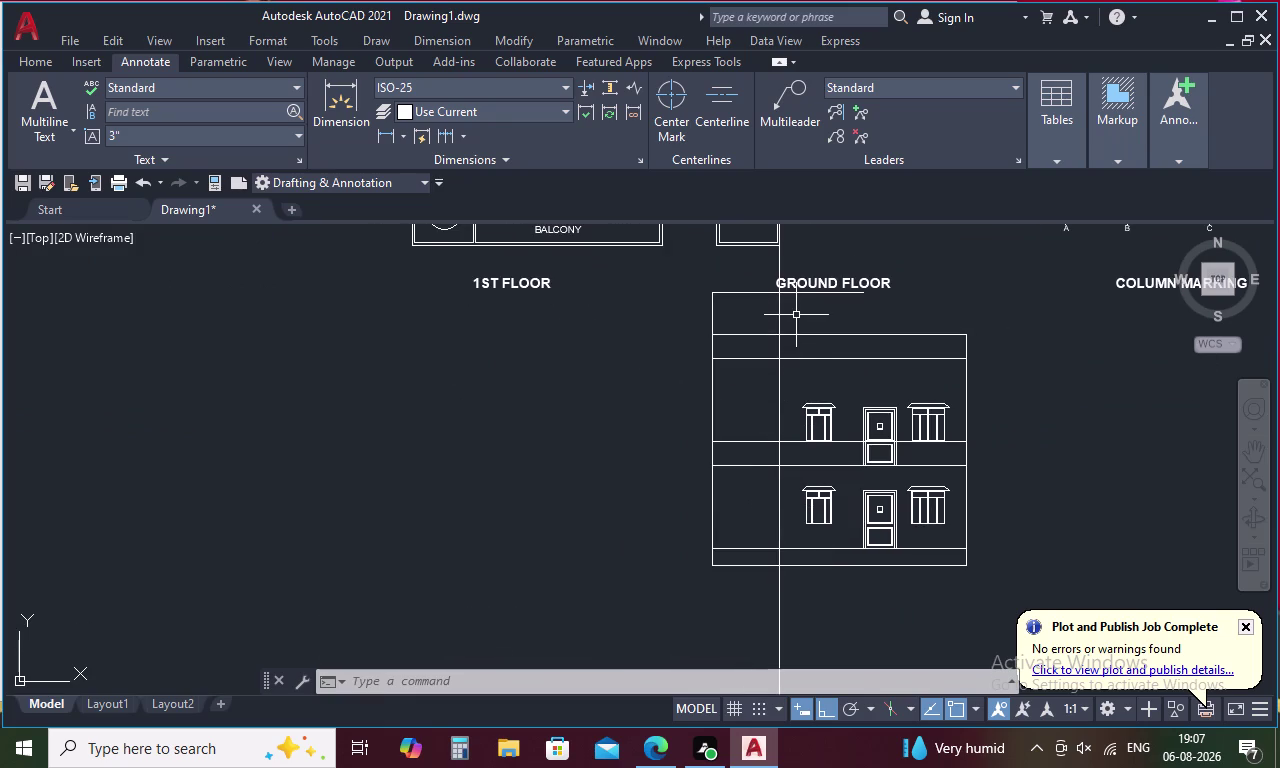
Trim the staircase block's top edge overhang at the construction line.
text(TR)
key(space)
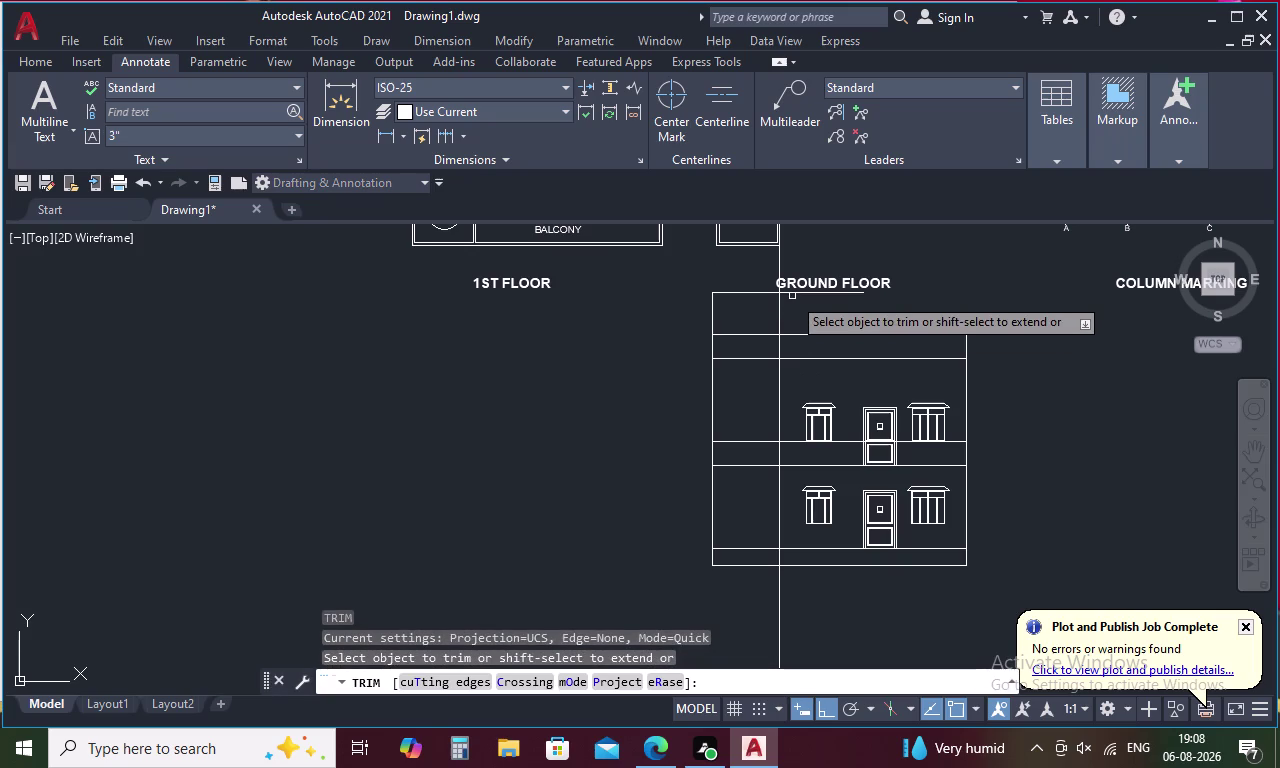
click(792, 293)
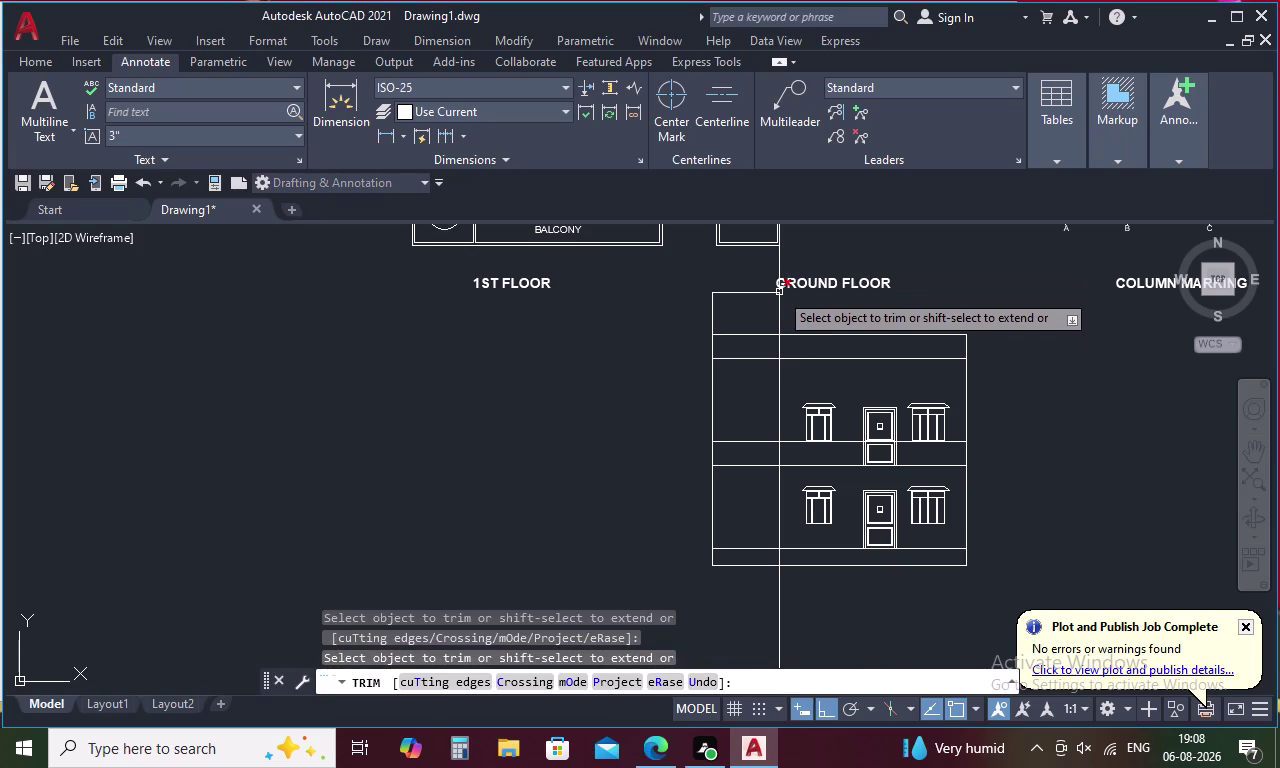
scroll(up, 3)
click(783, 276)
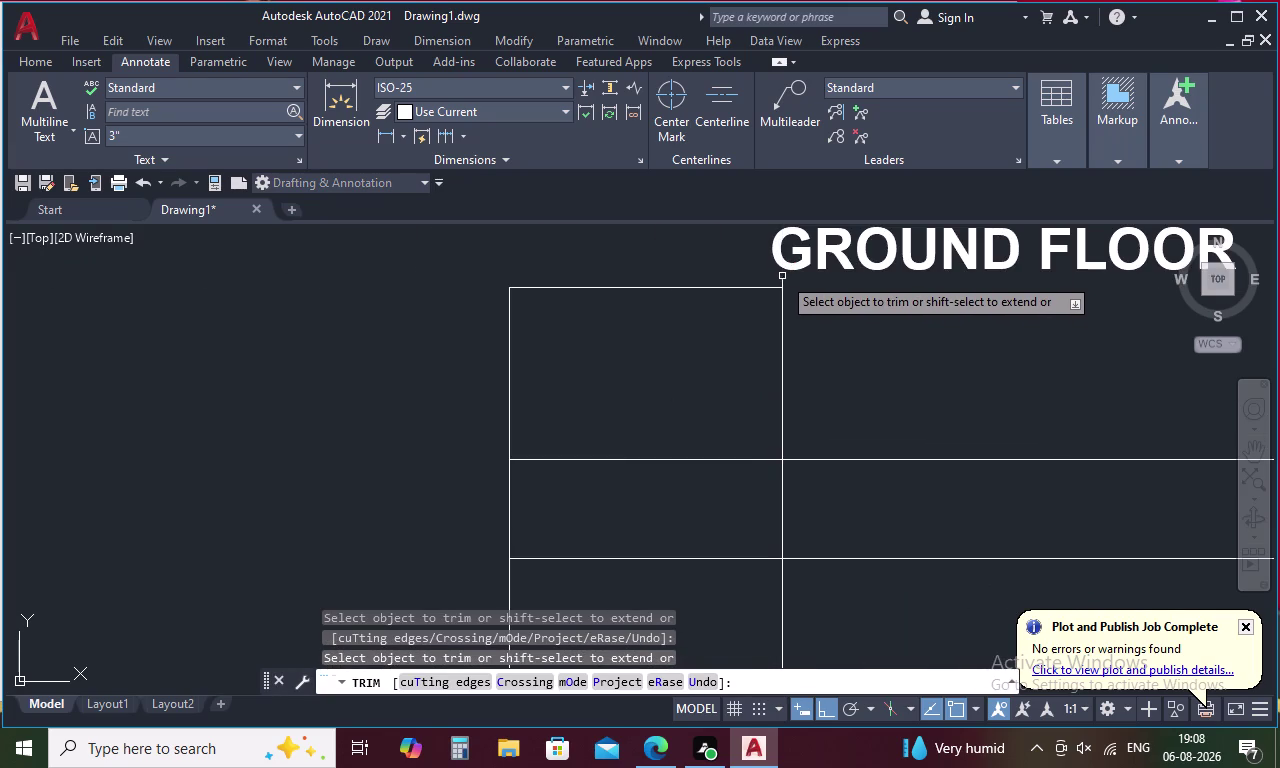
scroll(down, 3)
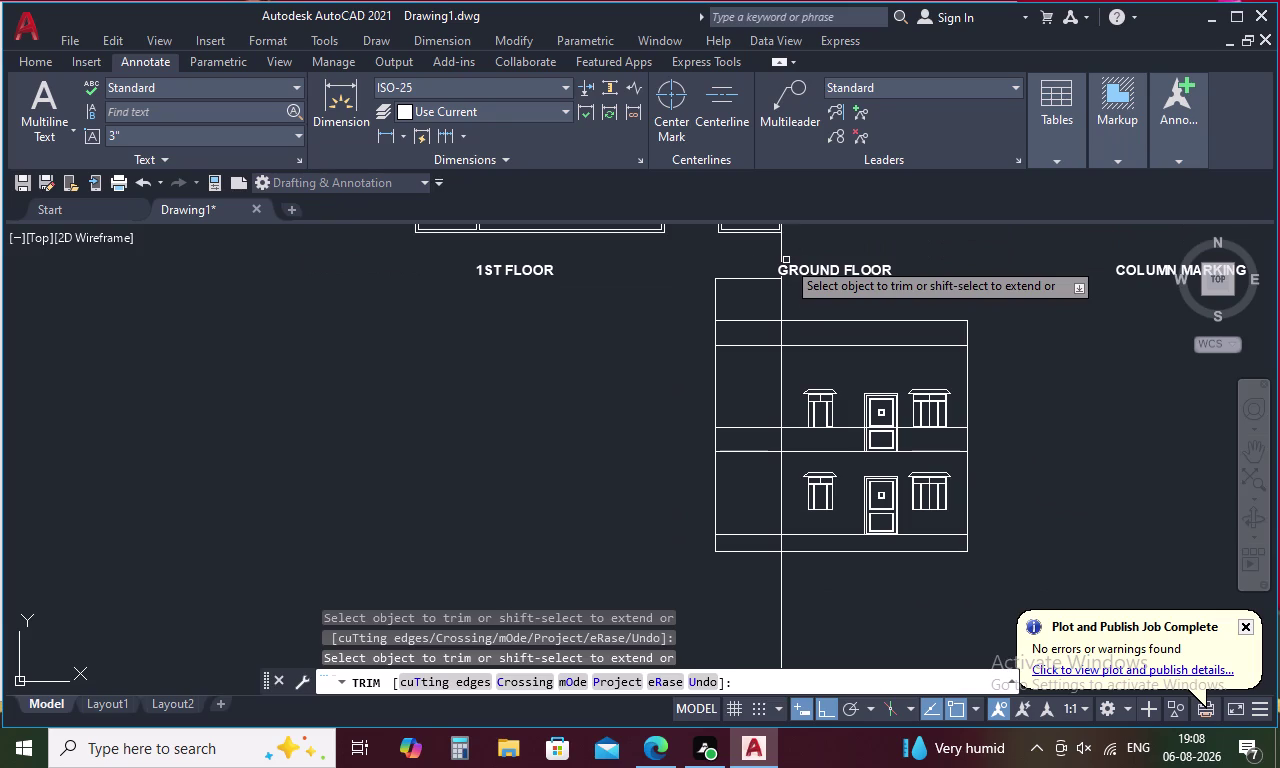
key(Escape)
Delete the leftover line piece above the staircase block.
click(782, 253)
key(Delete)
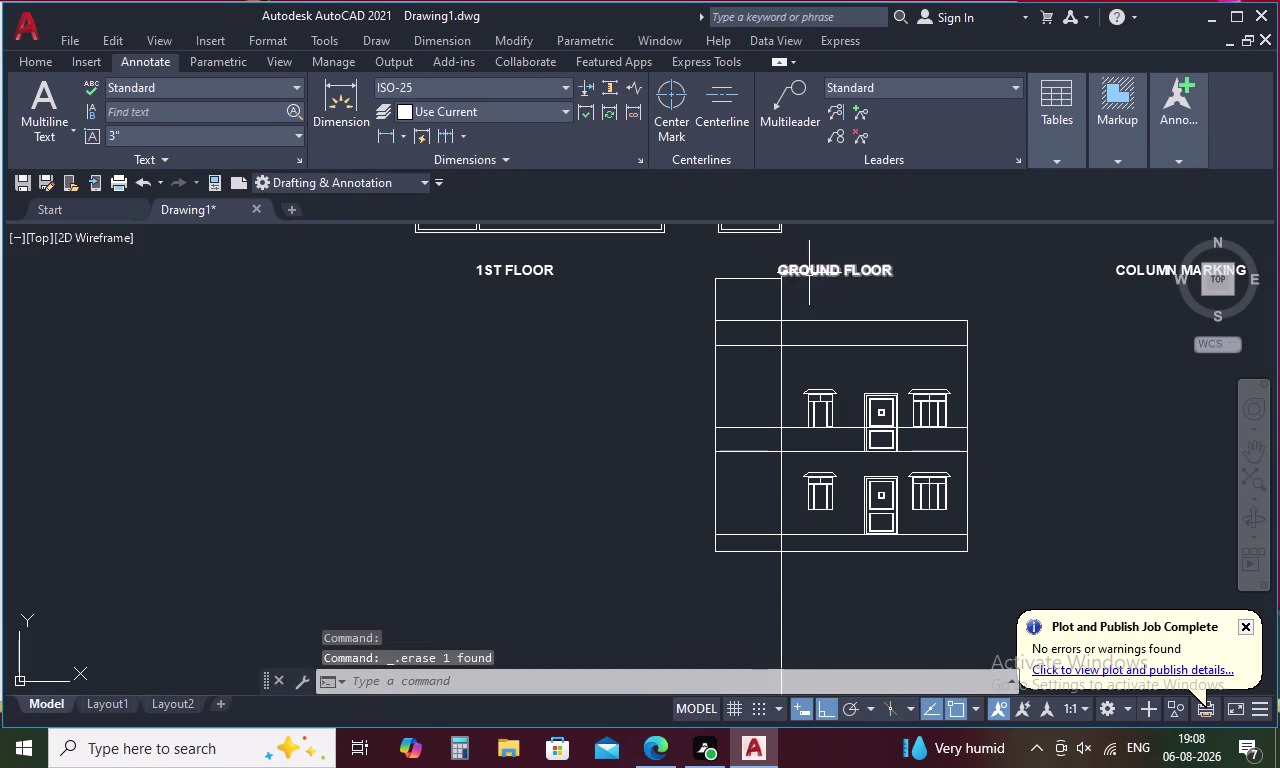
scroll(up, 3)
middle_drag(784, 281, 758, 454)
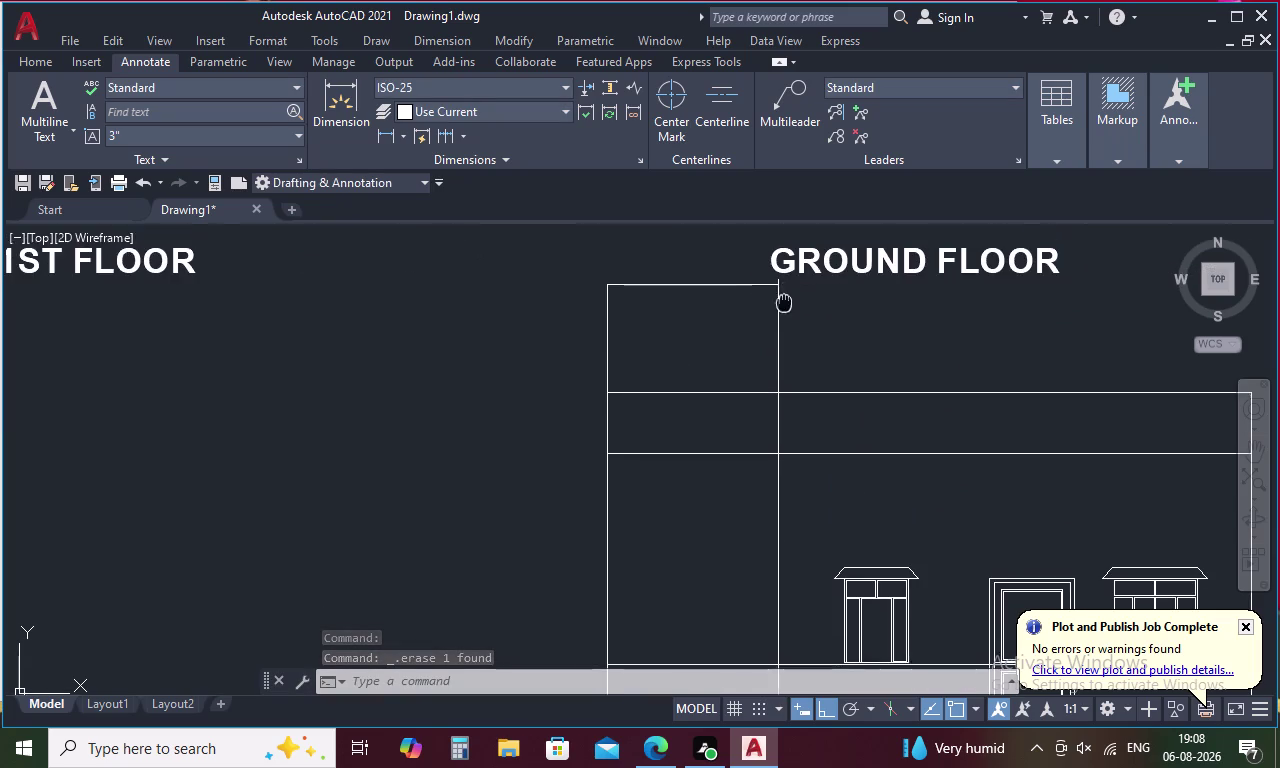
scroll(down, 3)
middle_drag(758, 454, 758, 456)
scroll(down, 3)
scroll(up, 3)
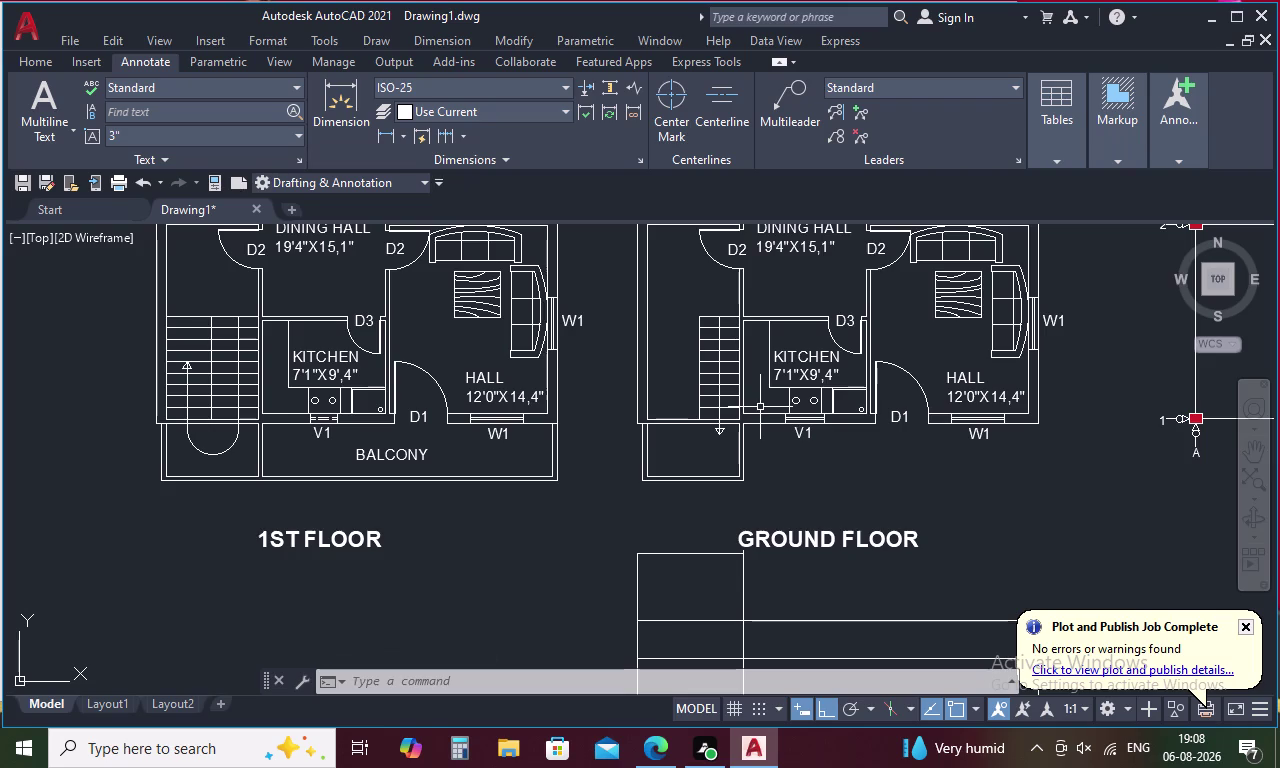
key(Escape)
Fence-trim the floor band lines crossing the staircase block.
text(TR V)
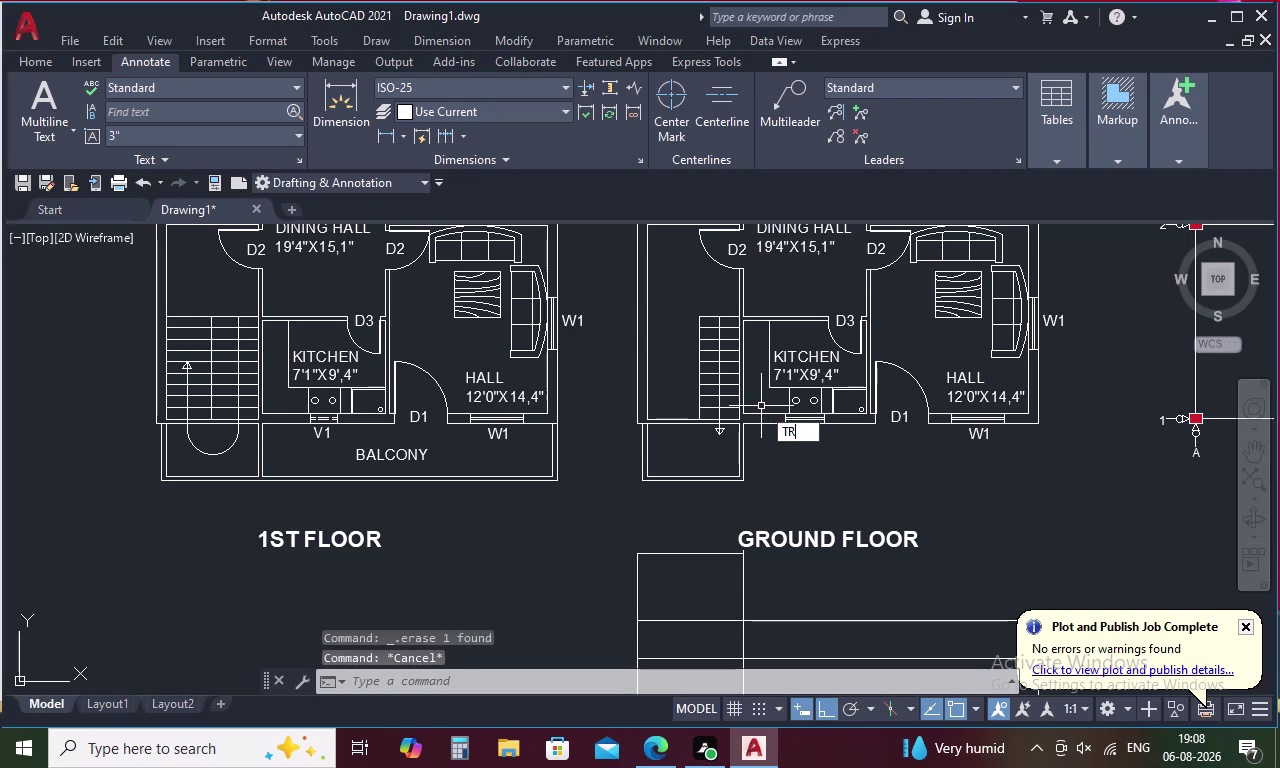
middle_drag(735, 558, 749, 481)
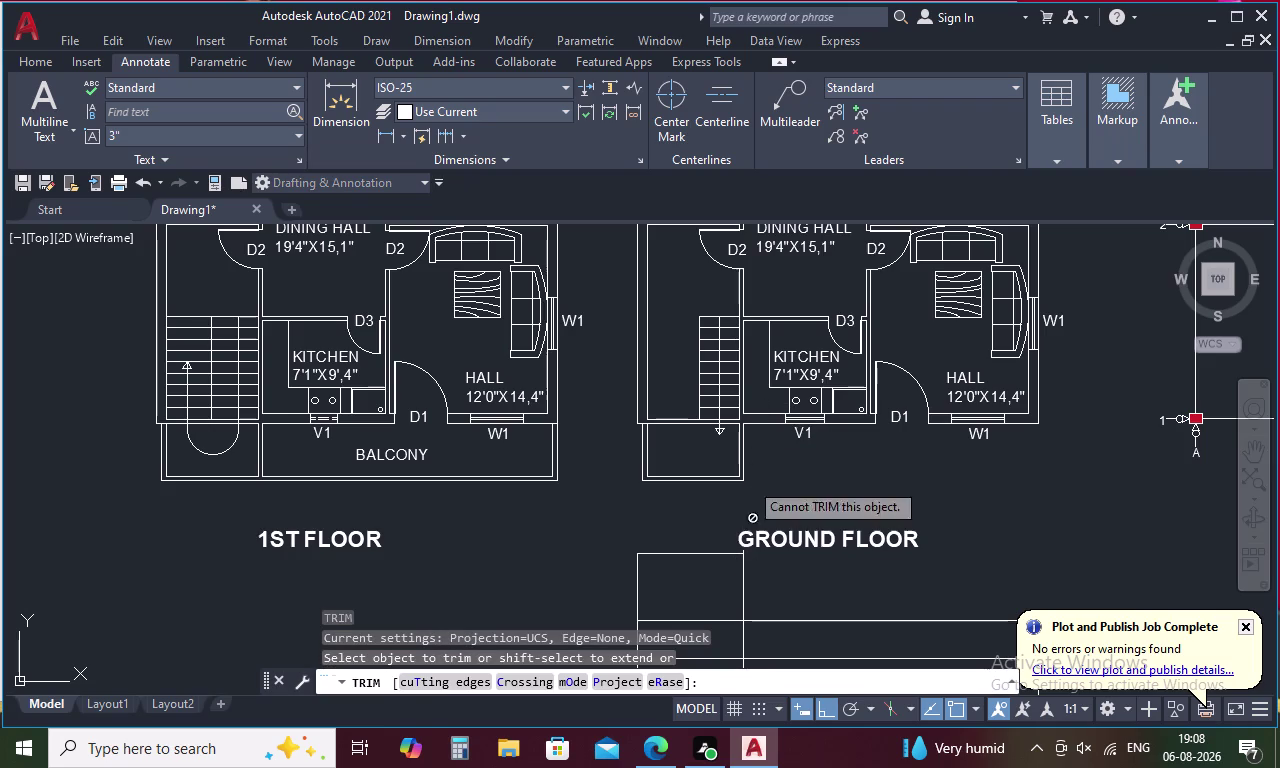
middle_drag(749, 481, 751, 466)
scroll(up, 3)
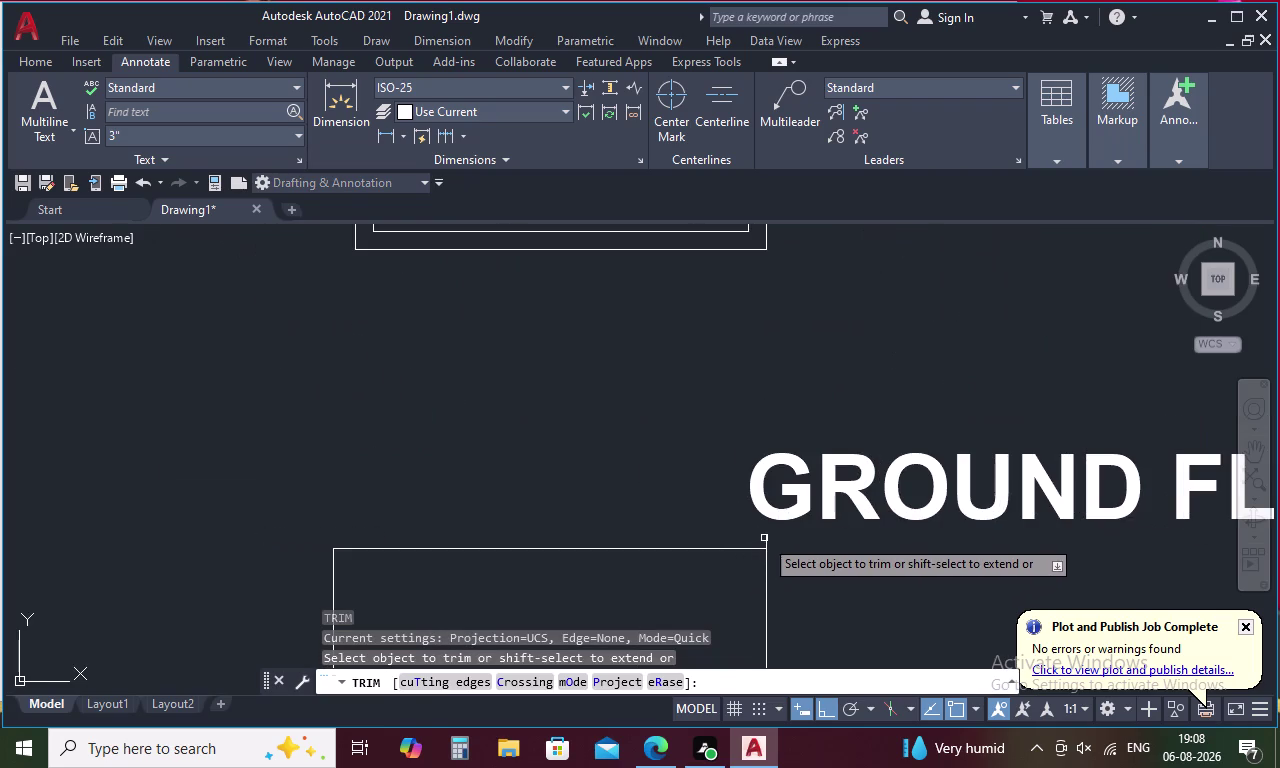
click(767, 538)
scroll(down, 3)
middle_drag(770, 572, 825, 399)
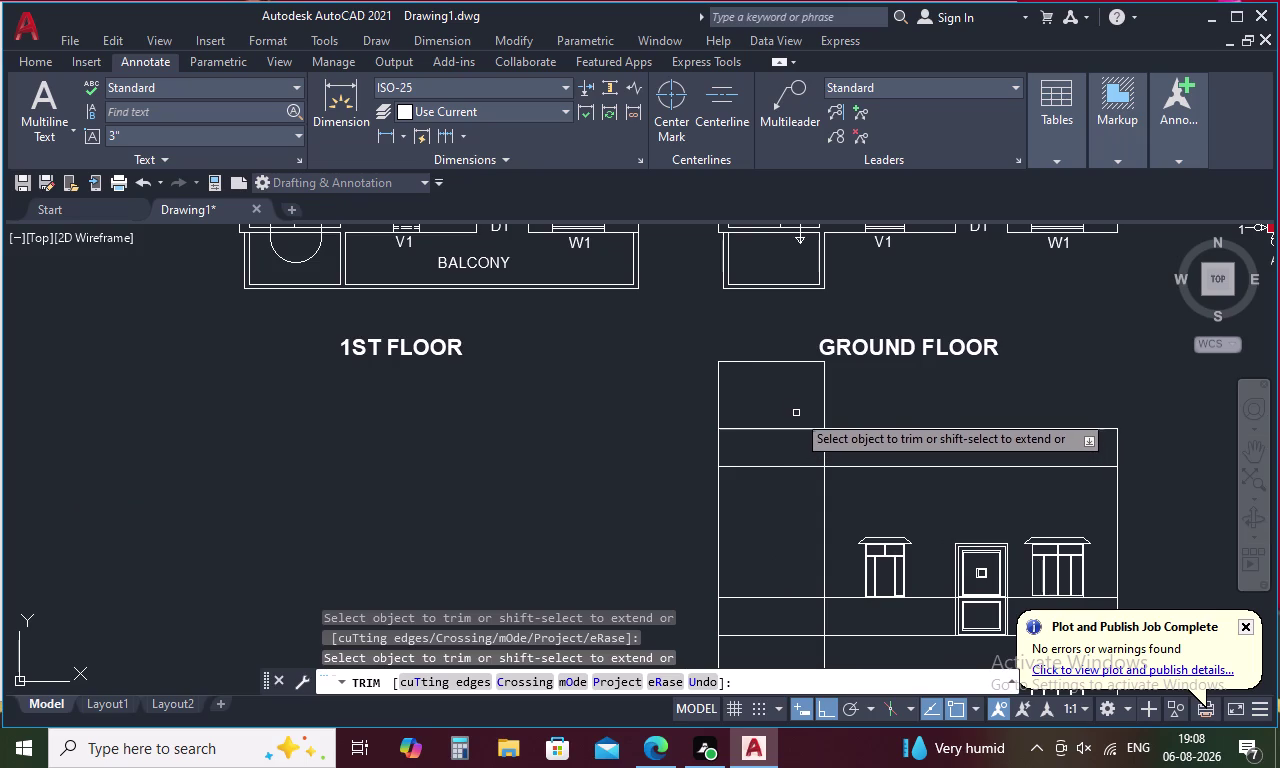
drag(793, 411, 777, 619)
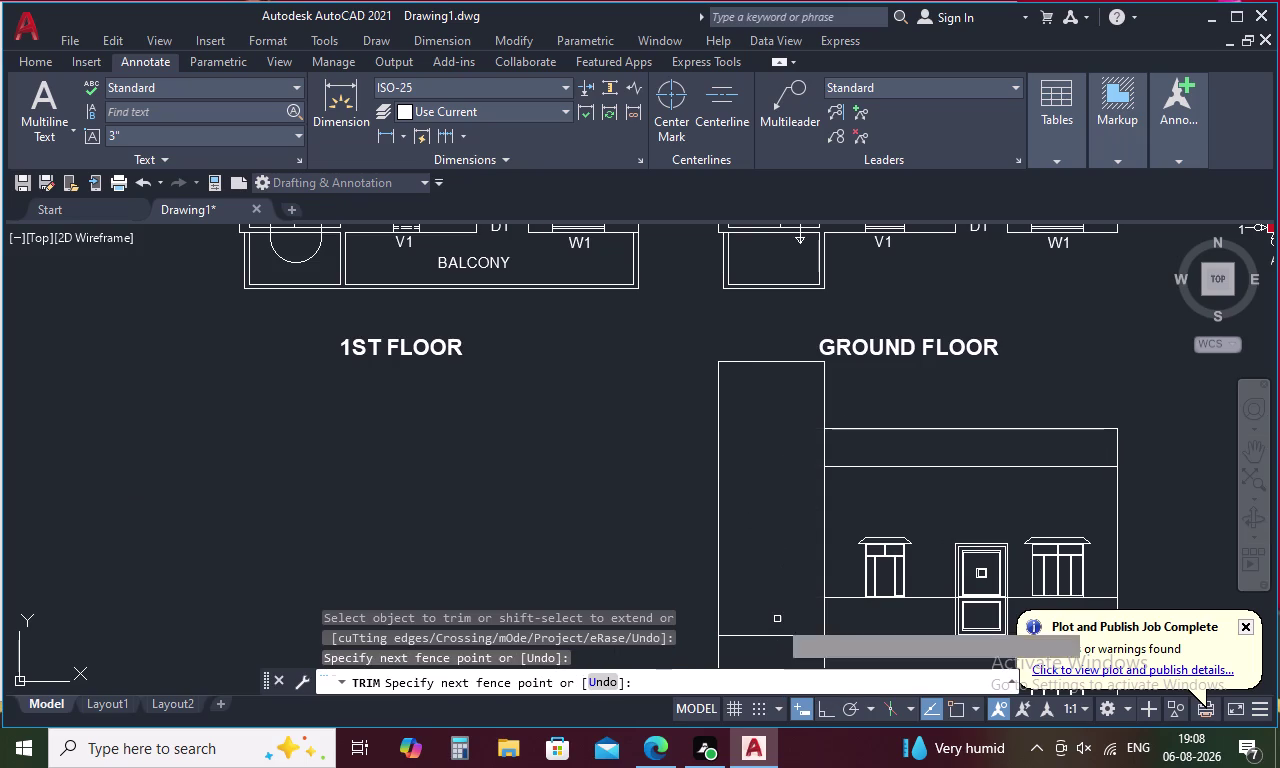
middle_drag(776, 587, 786, 392)
drag(792, 398, 792, 465)
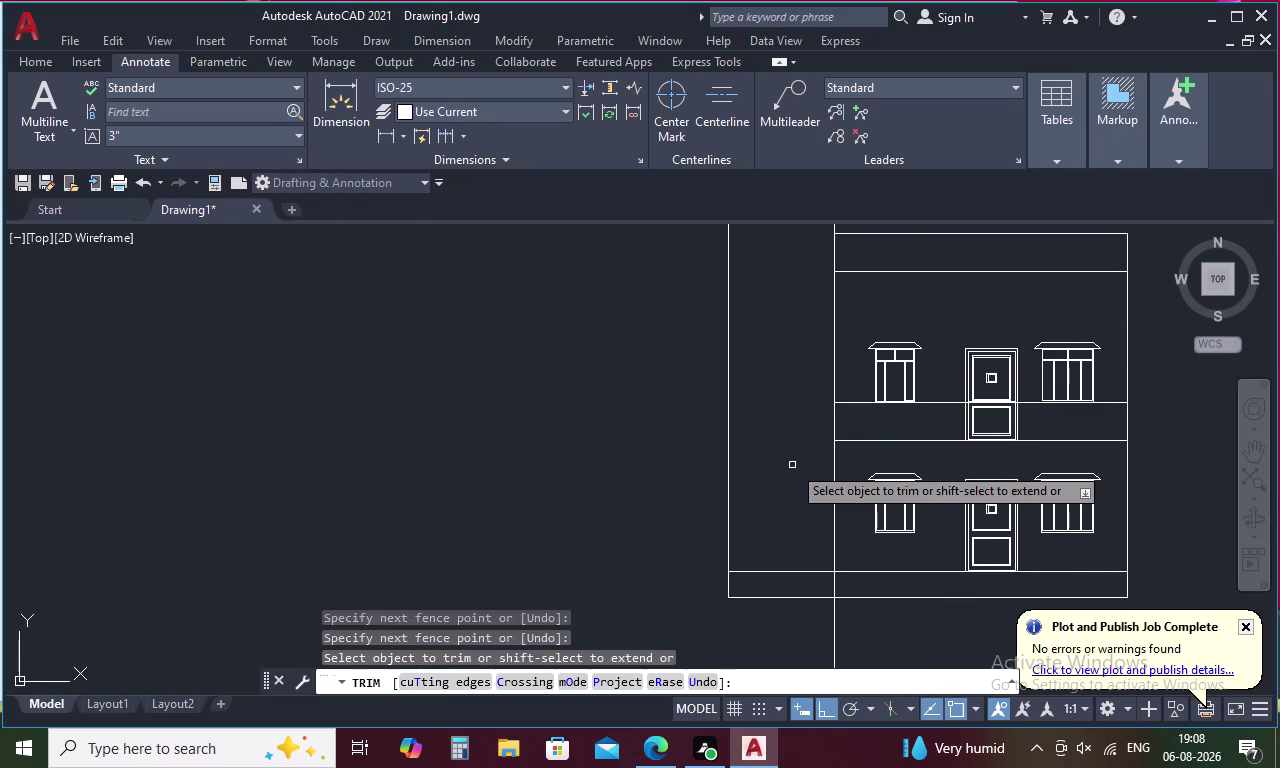